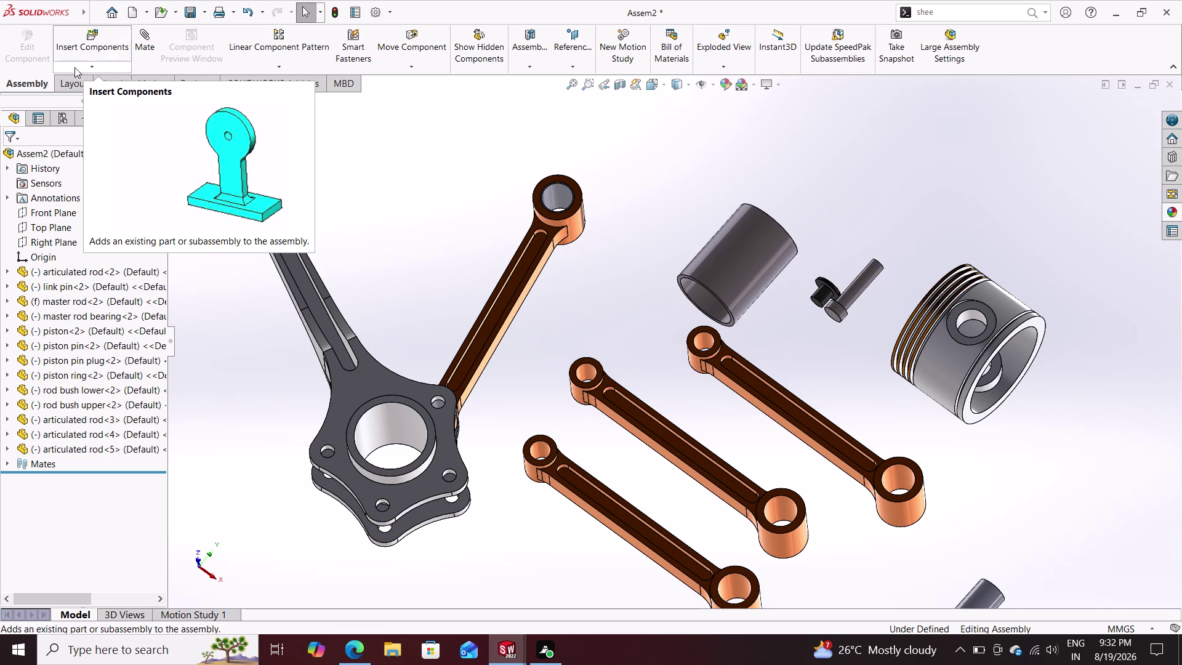
Insert the first extra 'rod bush lower' copy from Open documents into the assembly.
click(82, 48)
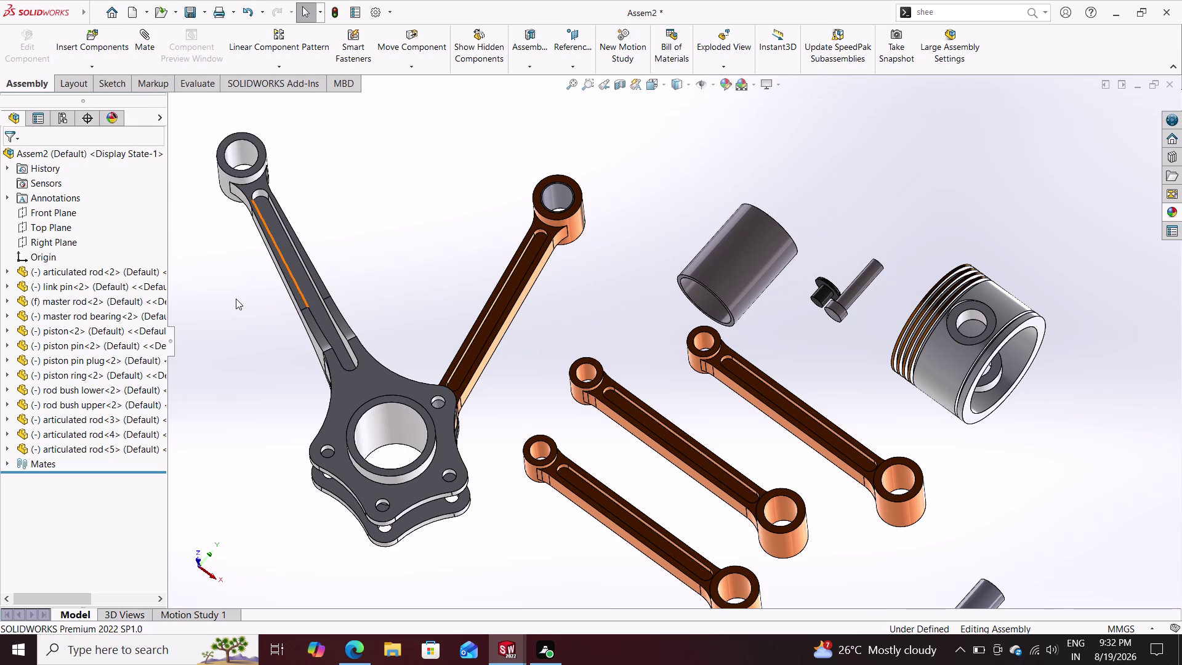
click(87, 53)
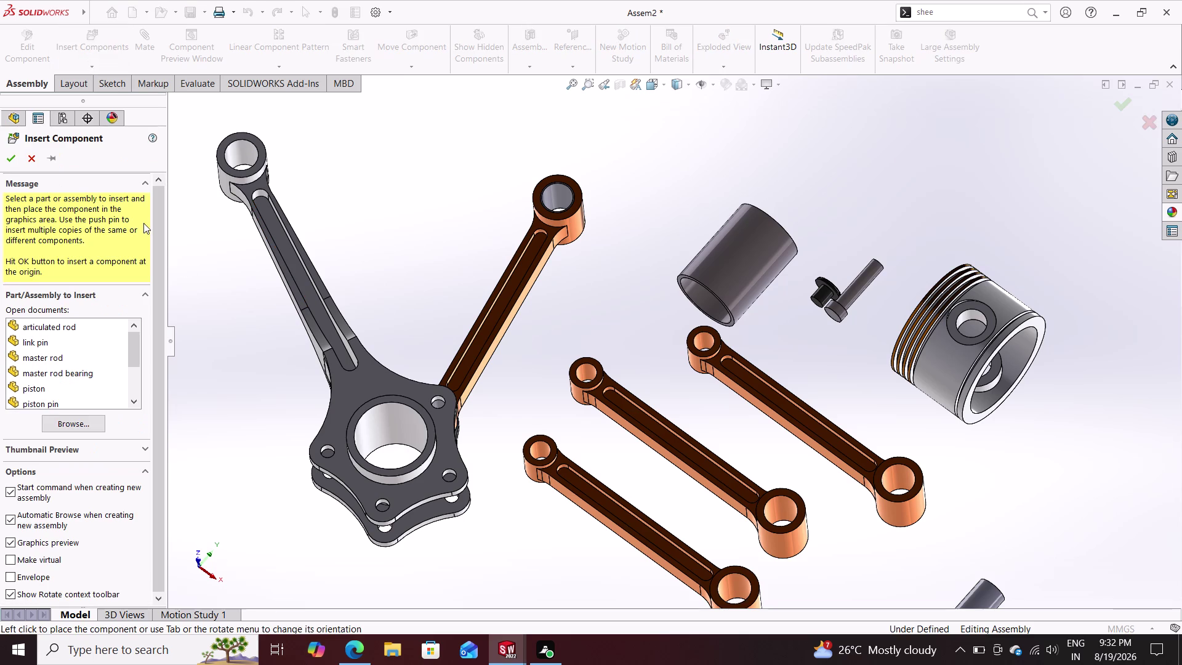
scroll(down, 3)
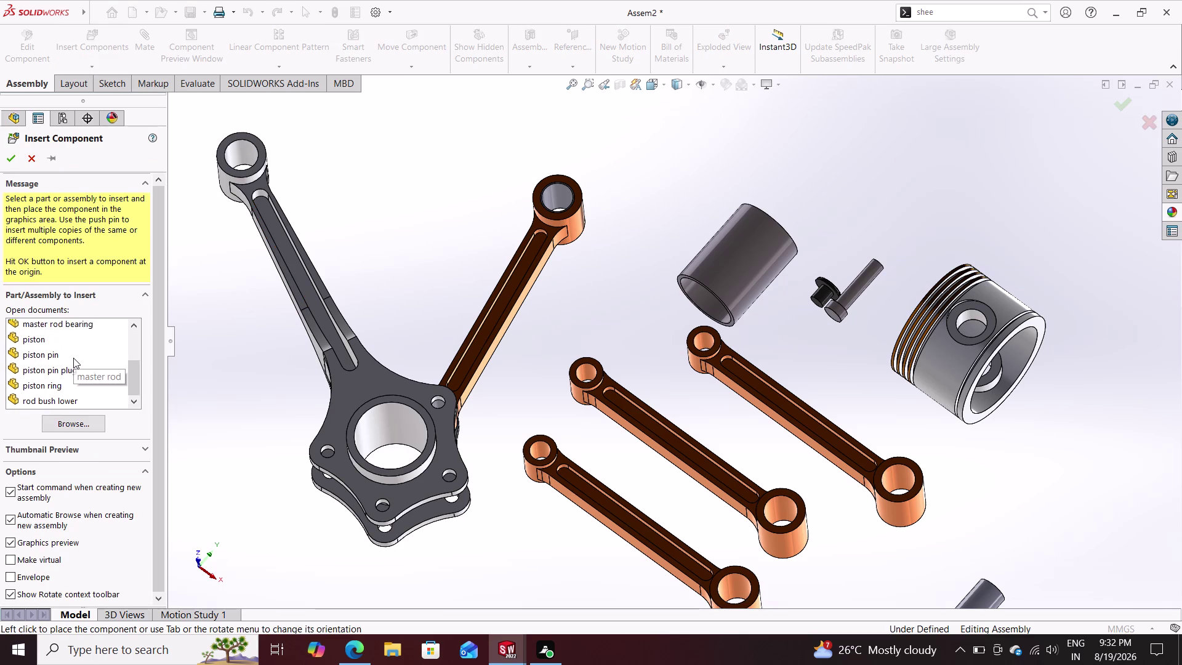
scroll(down, 3)
scroll(up, 3)
scroll(up, 3)
scroll(down, 3)
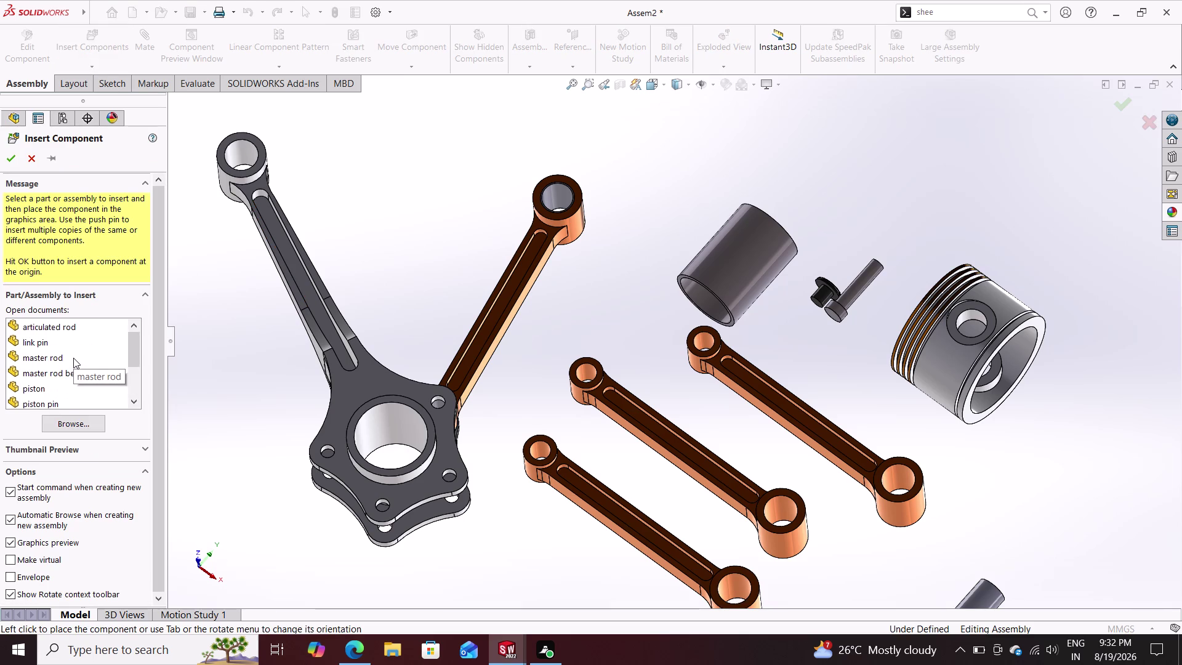
scroll(down, 3)
click(54, 391)
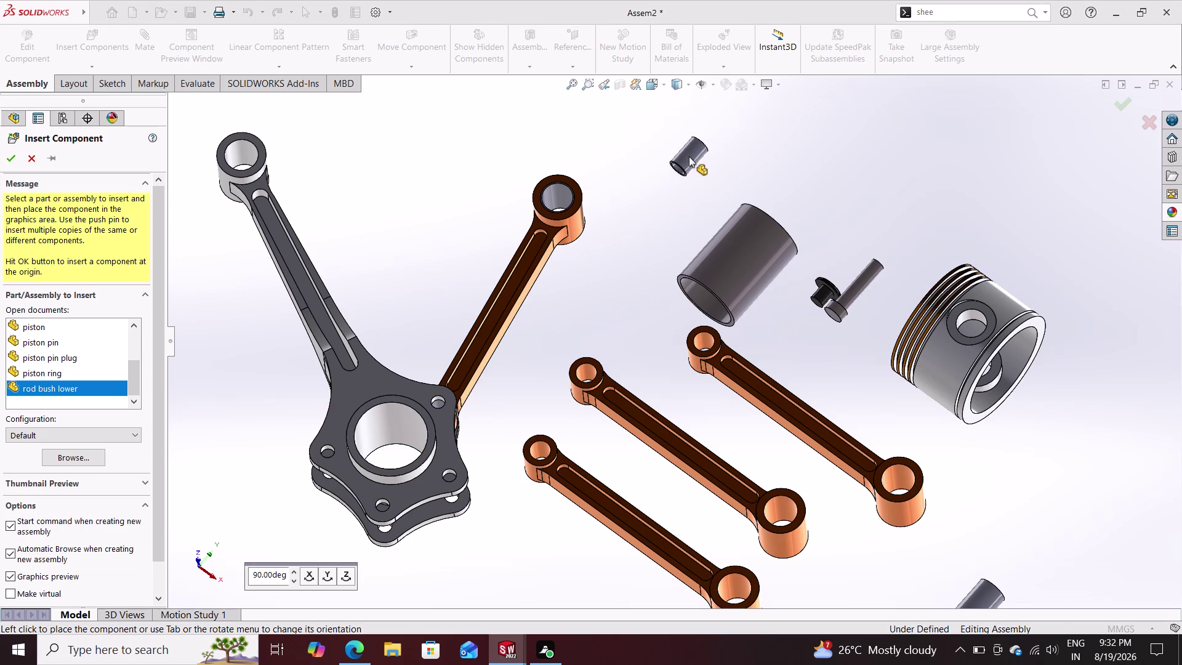
click(689, 155)
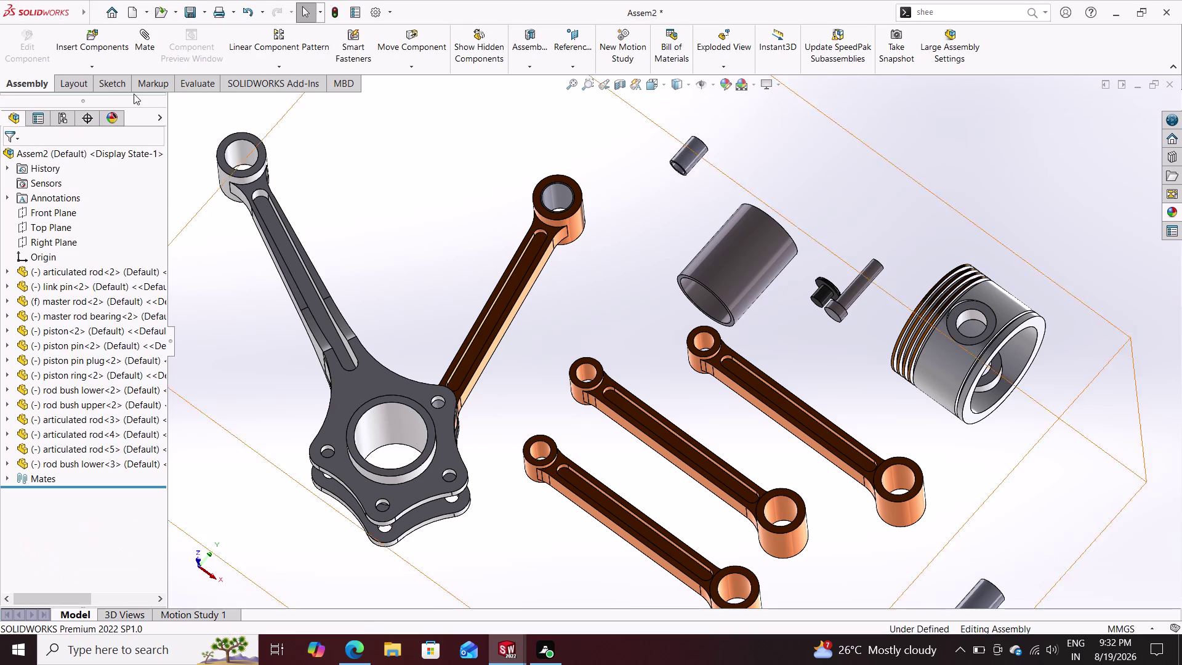
Place the second and third 'rod bush lower' copies near the top of the workspace.
click(84, 48)
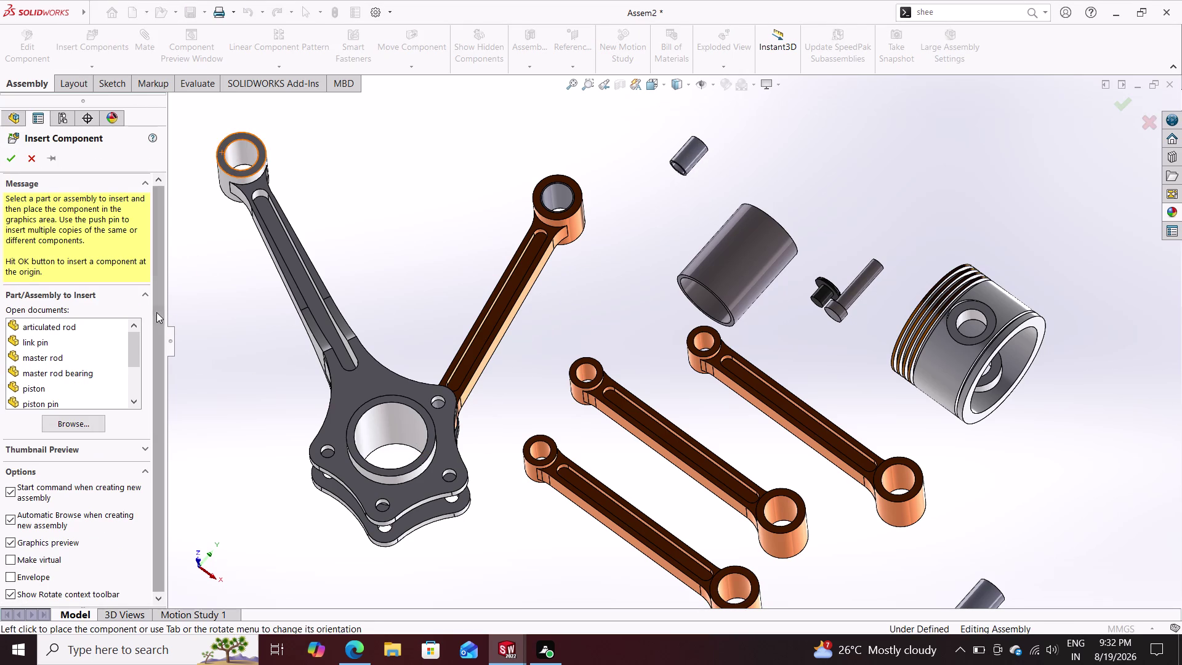
scroll(down, 3)
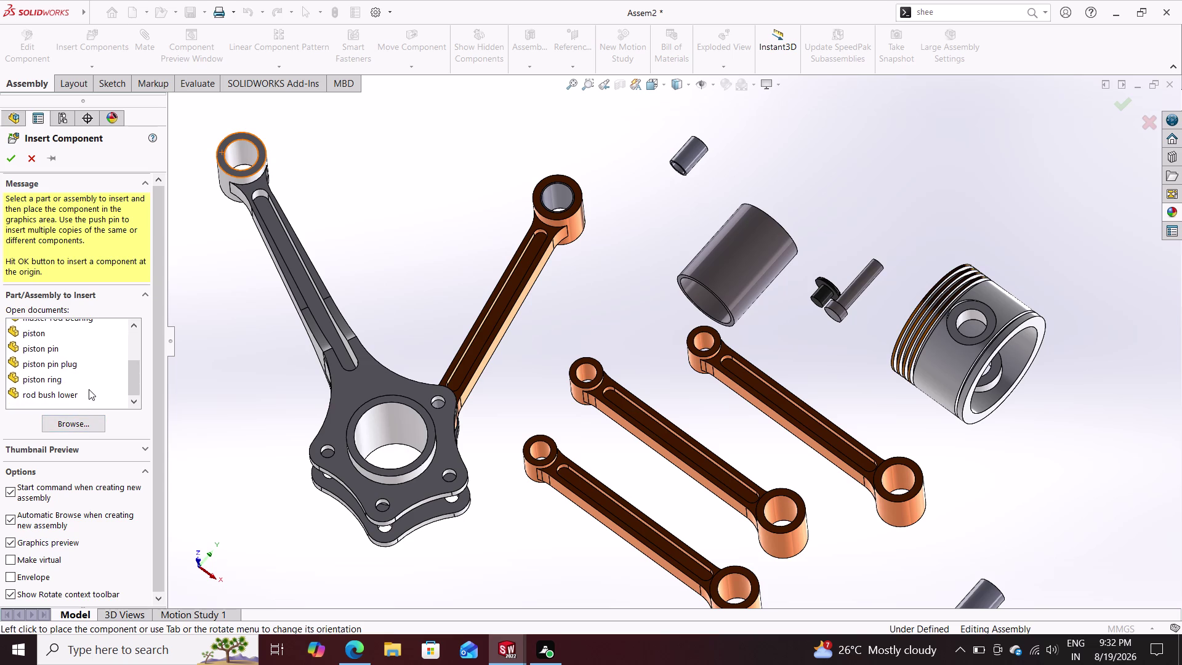
click(65, 392)
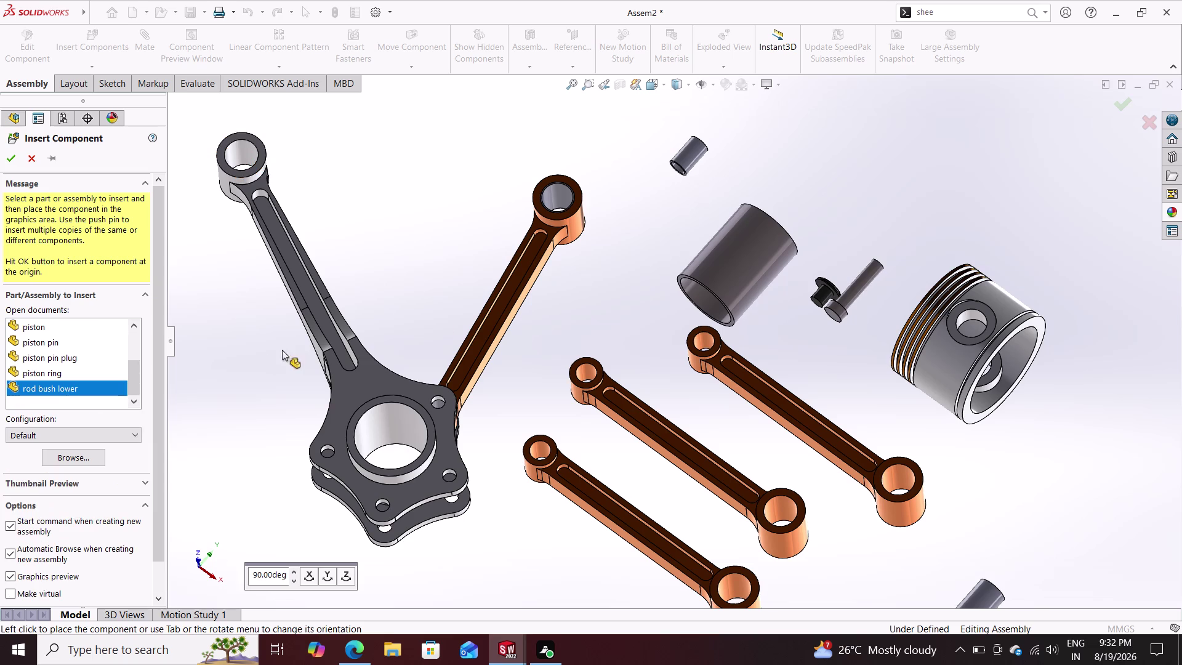
click(136, 433)
click(131, 433)
click(761, 132)
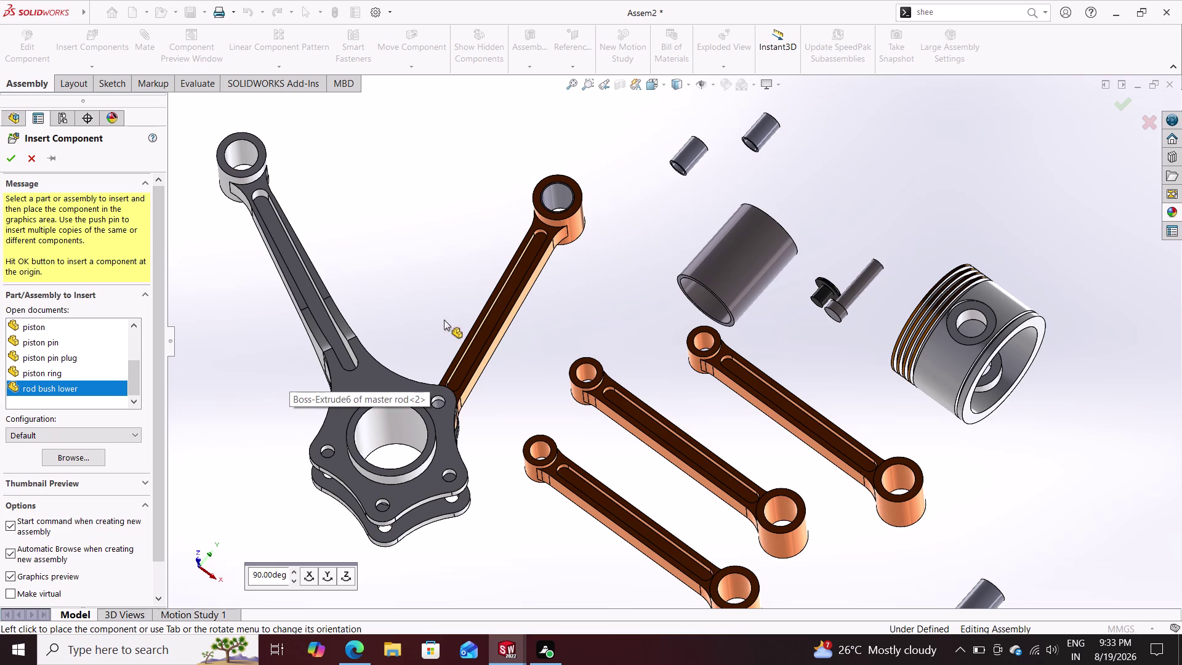
click(86, 34)
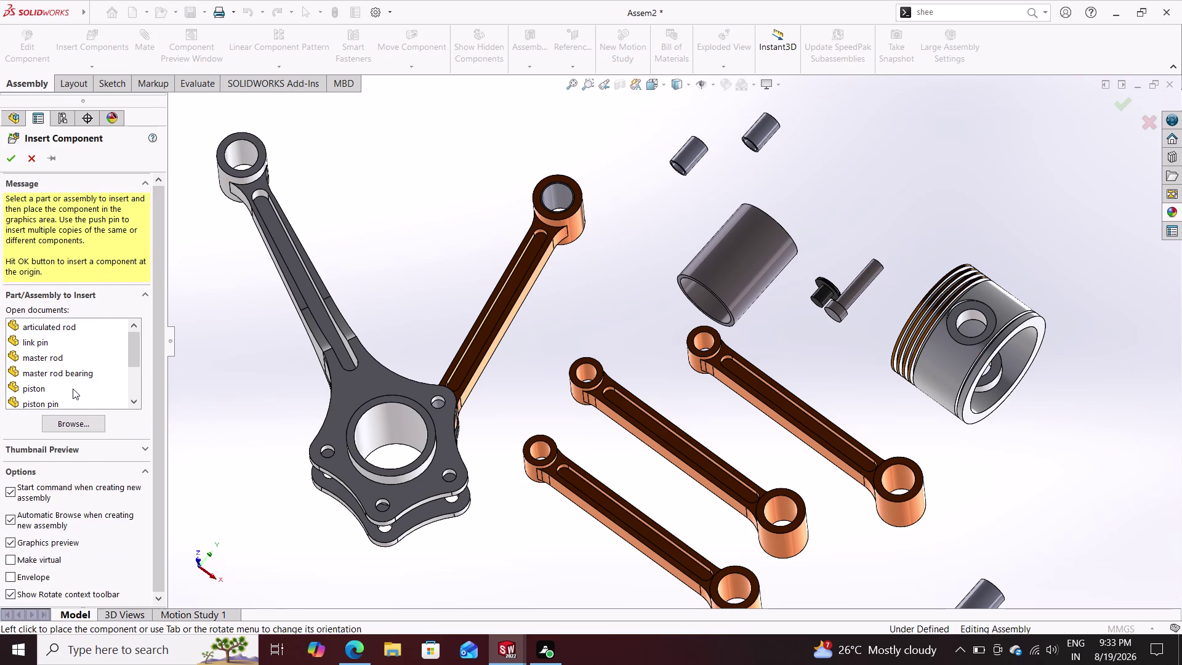
scroll(down, 3)
click(73, 388)
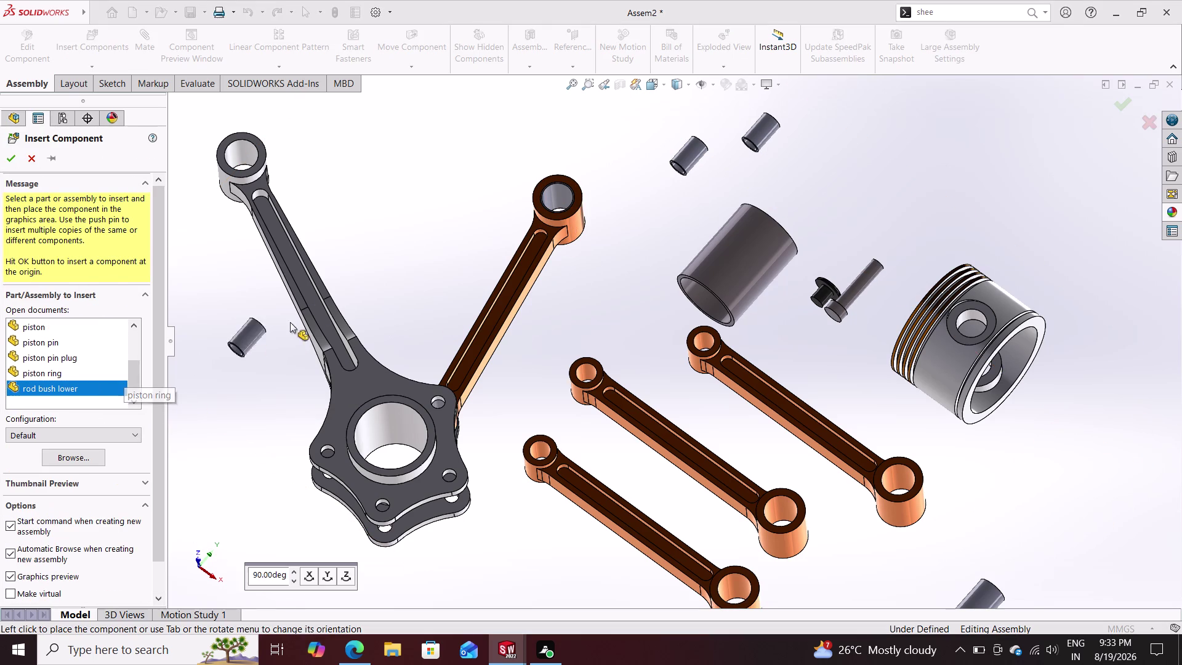
click(803, 159)
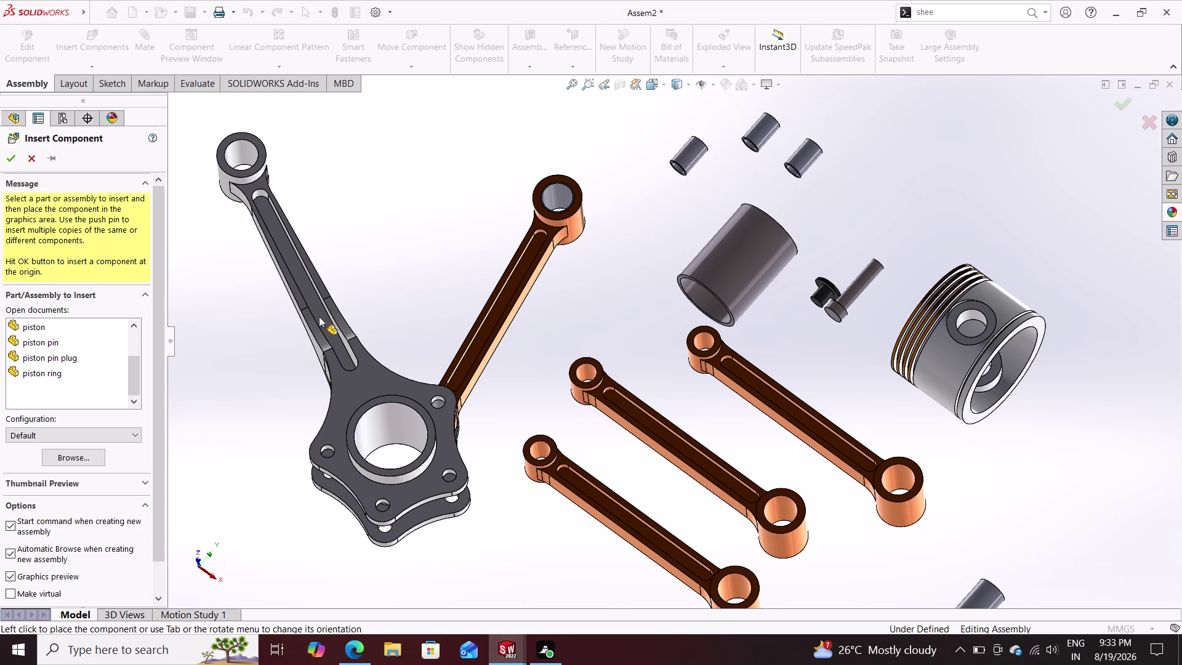
Reopen Insert Components and scroll its part list for another part.
click(87, 34)
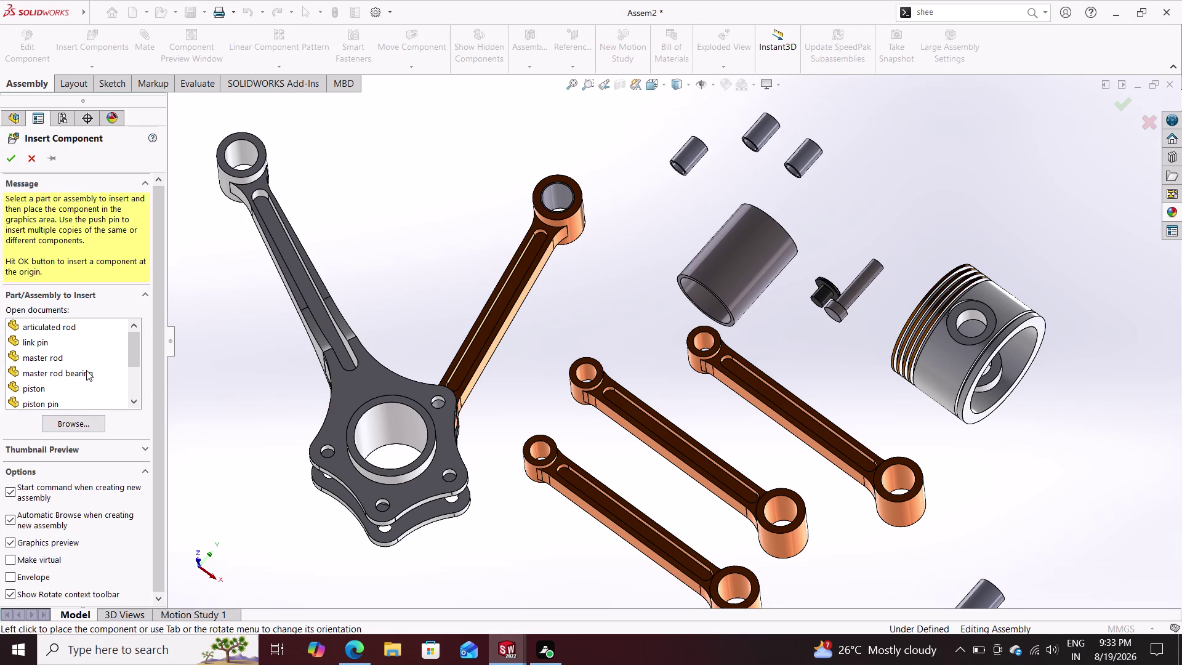
scroll(down, 3)
scroll(up, 3)
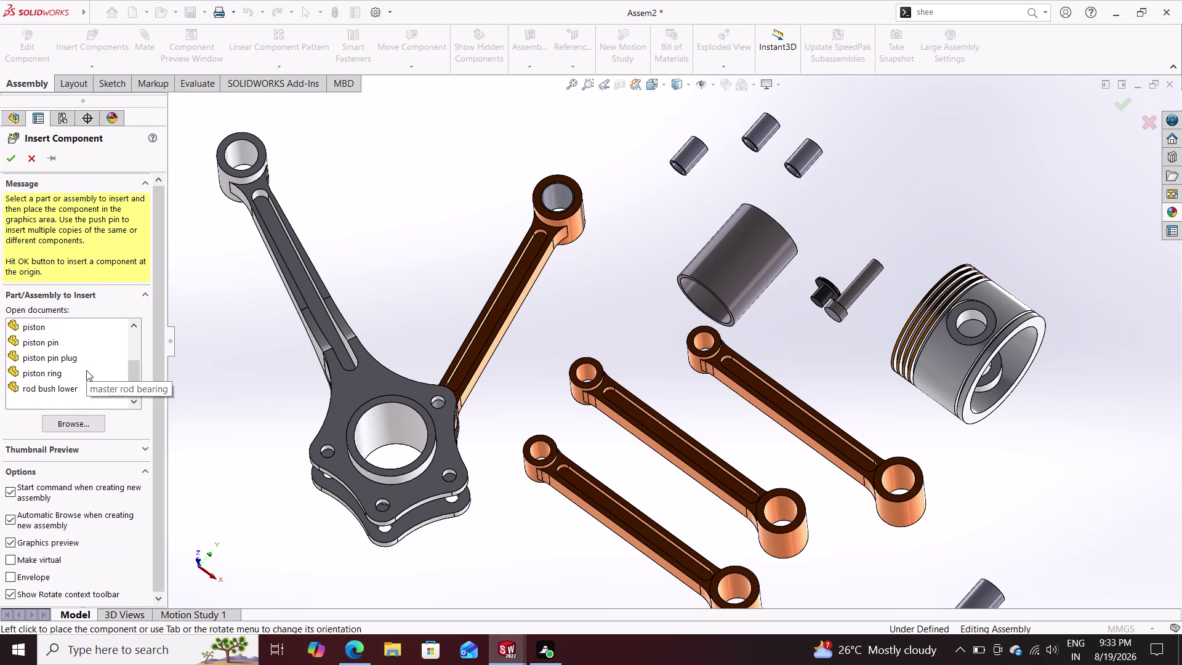
scroll(up, 3)
scroll(up, 3)
scroll(up, 3)
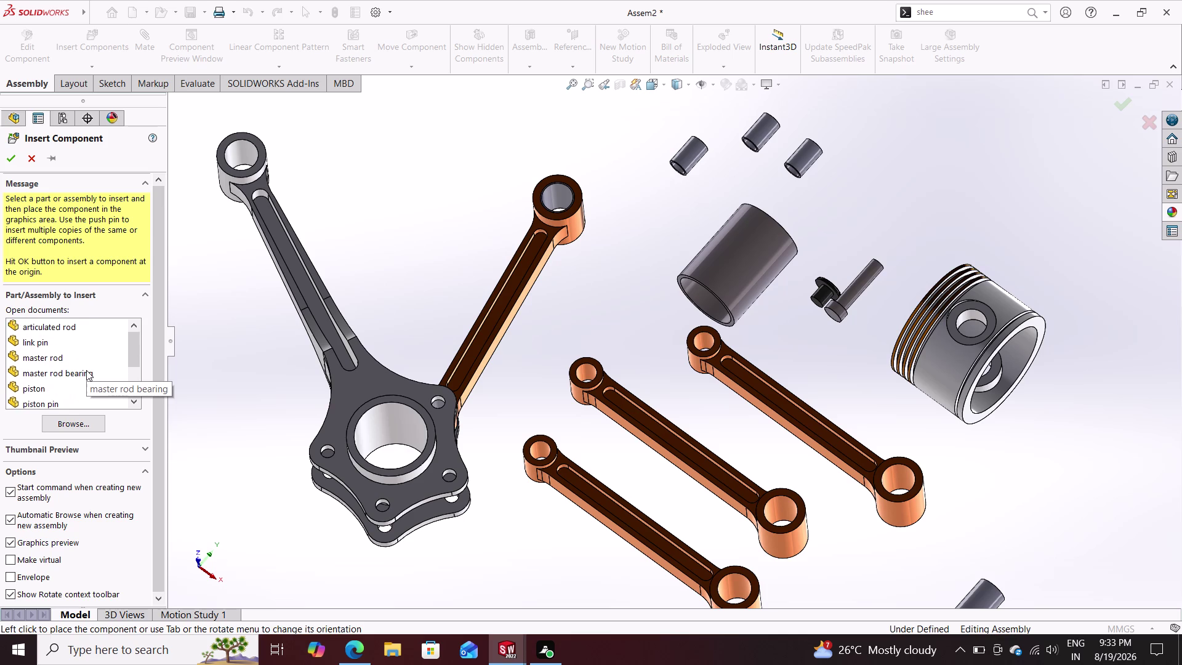
scroll(up, 3)
scroll(up, 3)
scroll(down, 3)
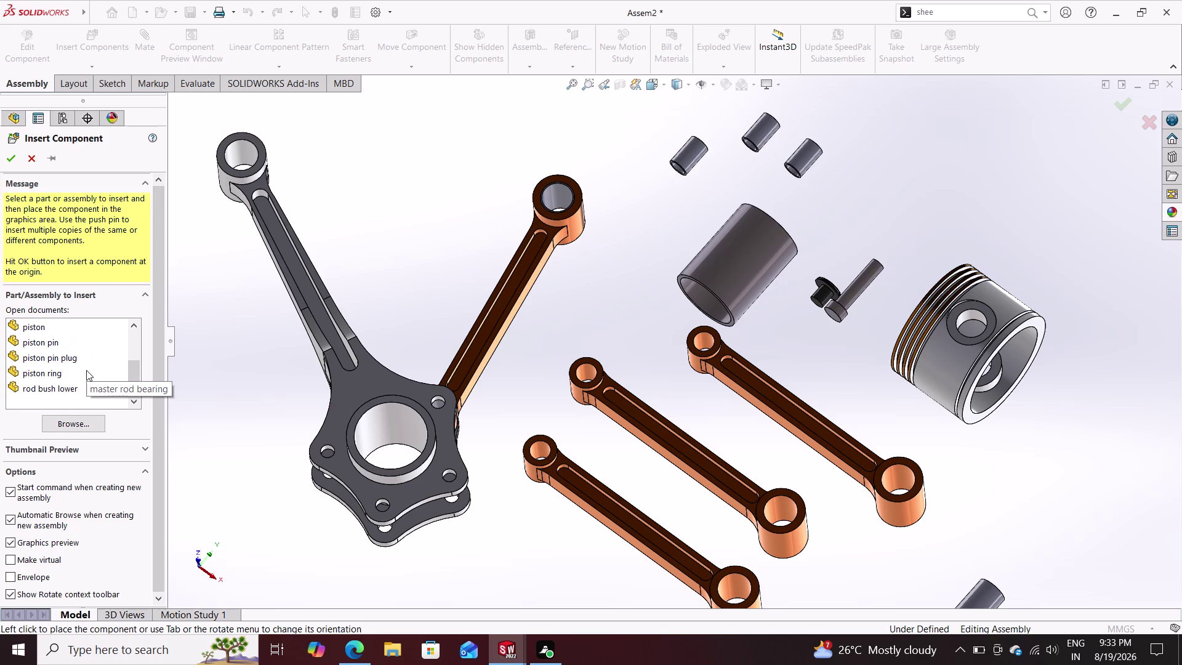
scroll(up, 3)
scroll(up, 3)
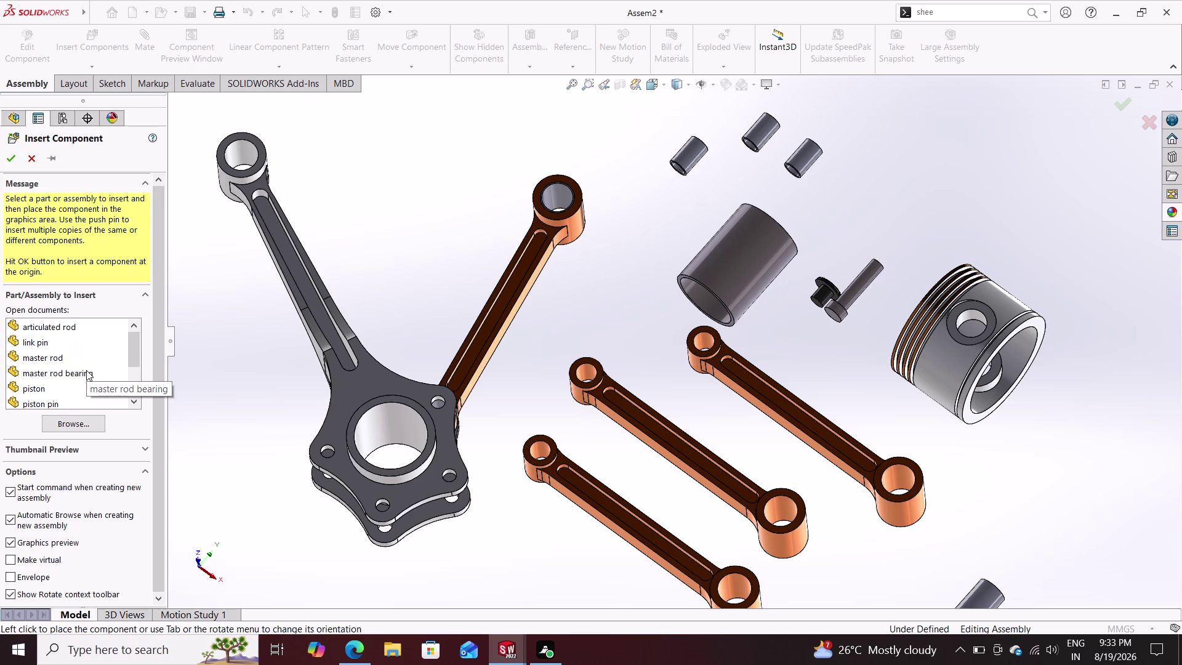
drag(134, 343, 133, 359)
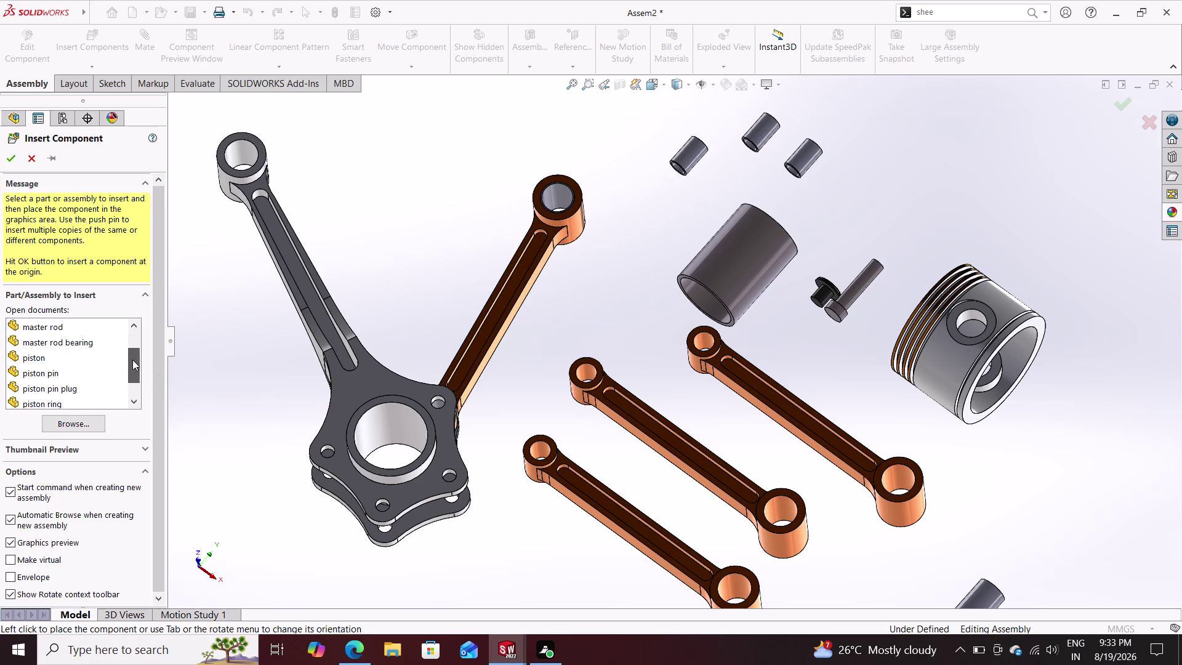
drag(132, 359, 129, 378)
Browse to 'rod bush upper', open it, and place the first copy.
click(59, 422)
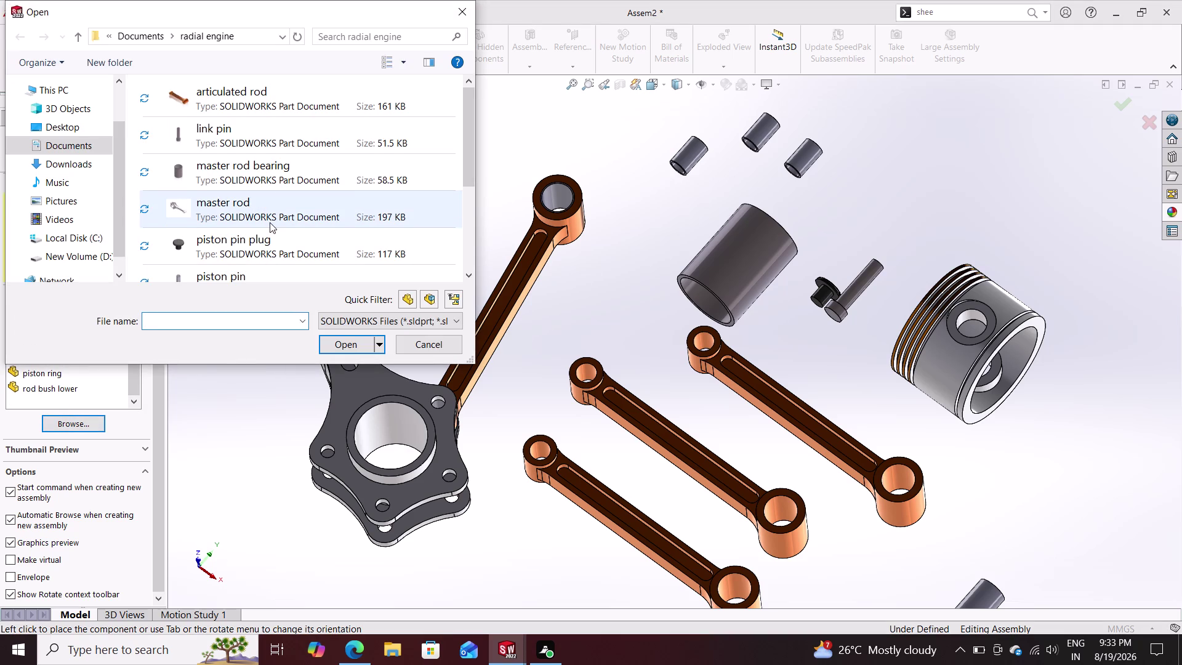
scroll(down, 3)
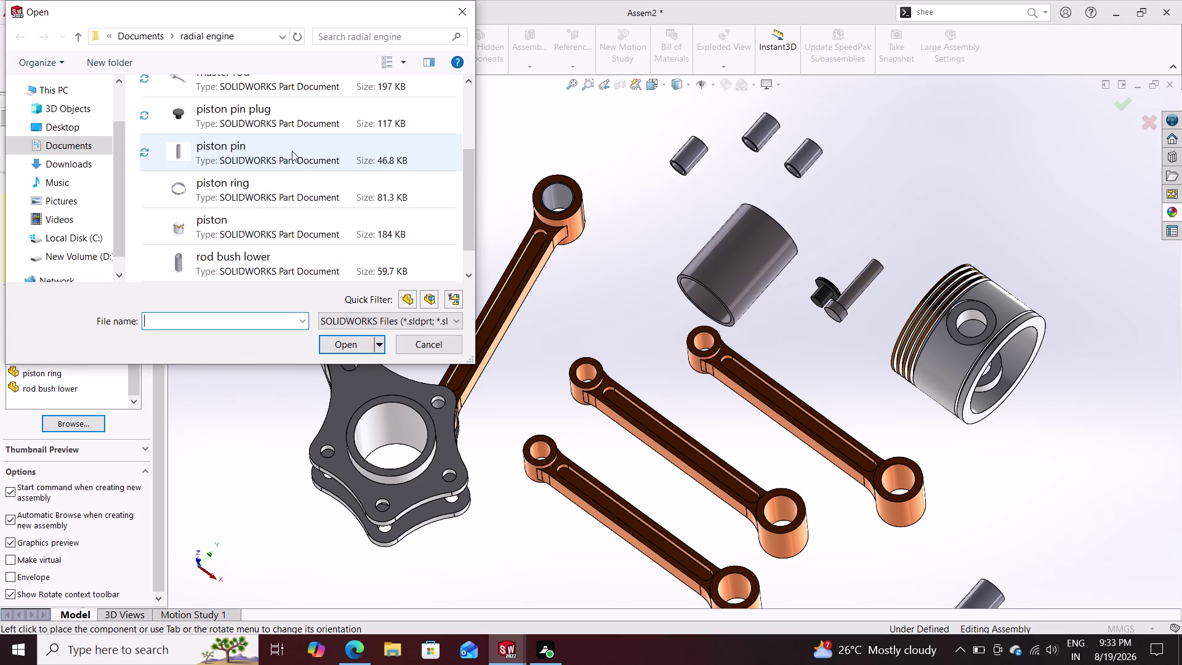
scroll(down, 3)
scroll(up, 3)
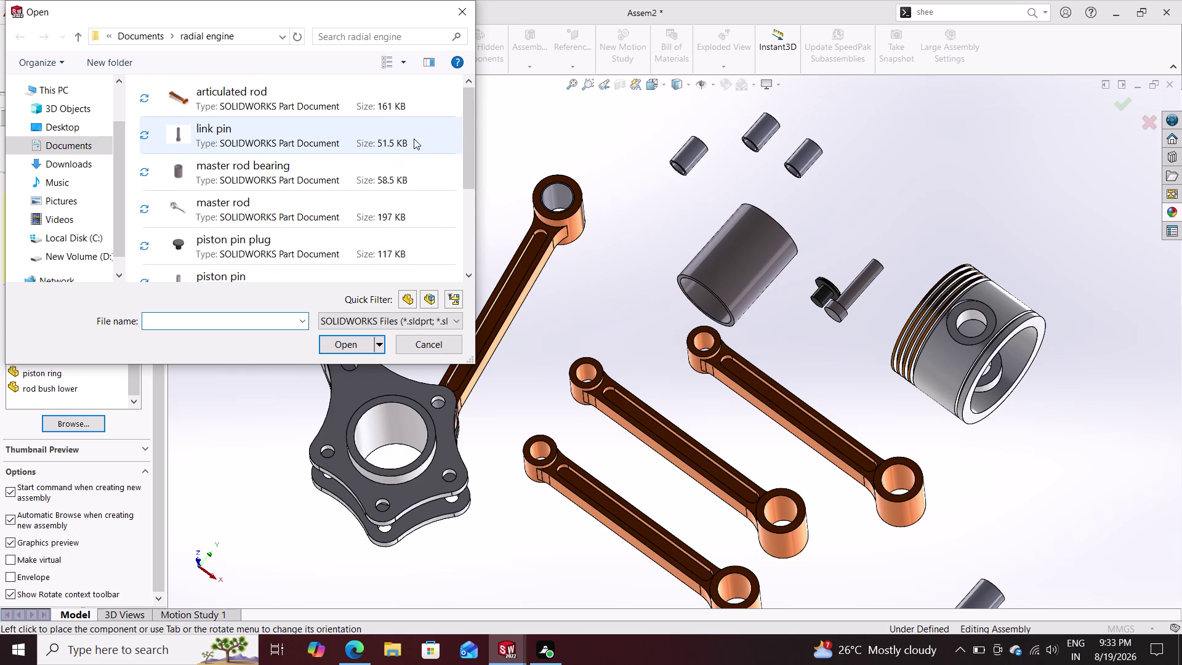
drag(465, 139, 457, 208)
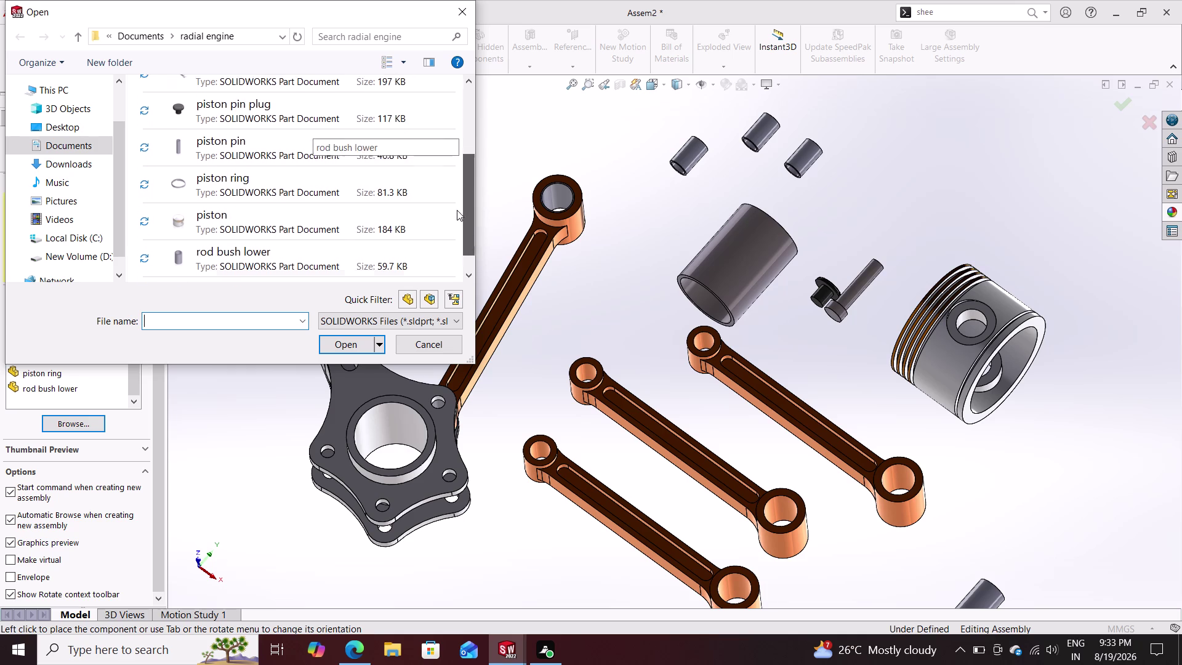
drag(457, 208, 413, 256)
click(293, 267)
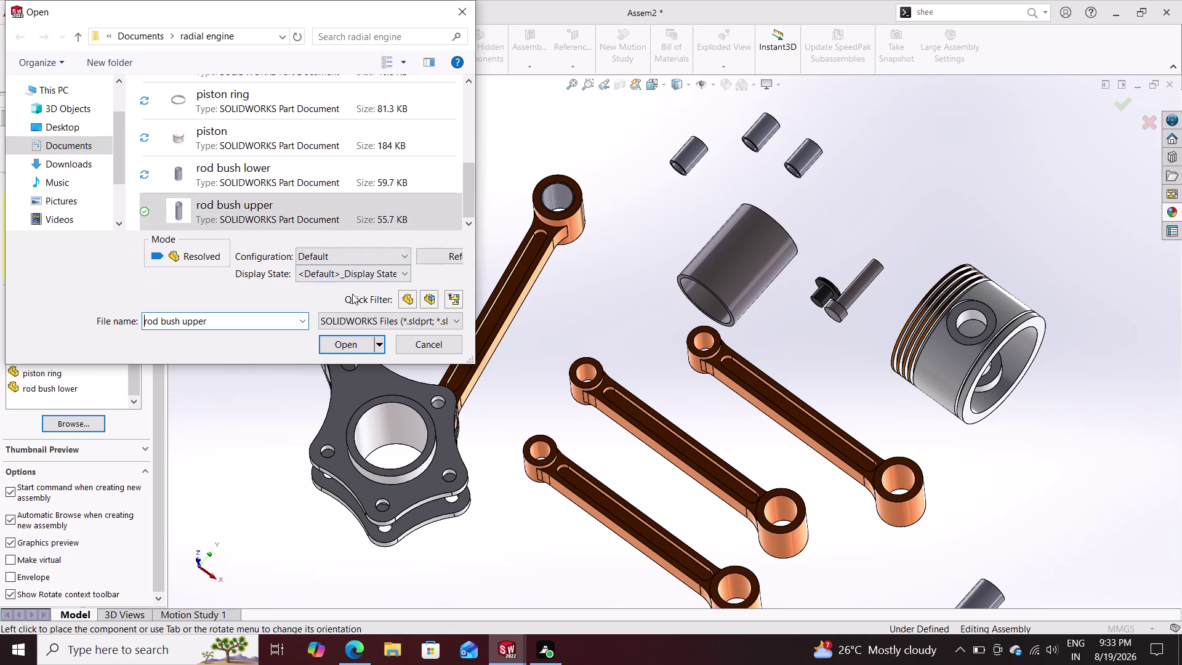
click(336, 357)
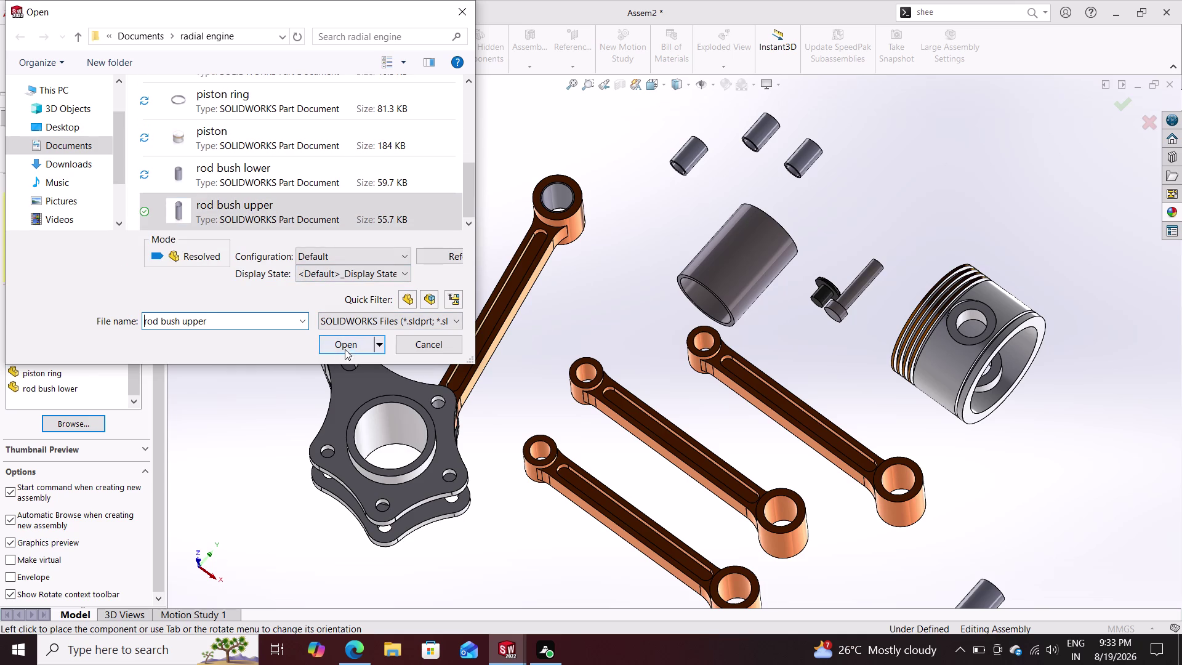
click(349, 346)
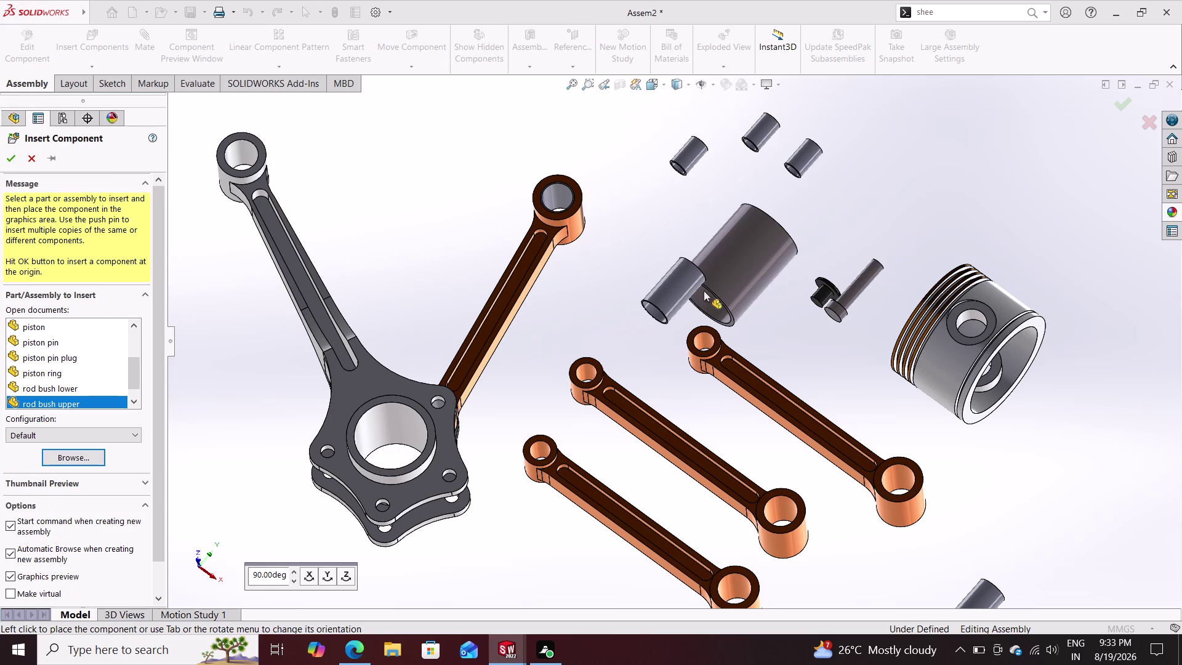
click(901, 194)
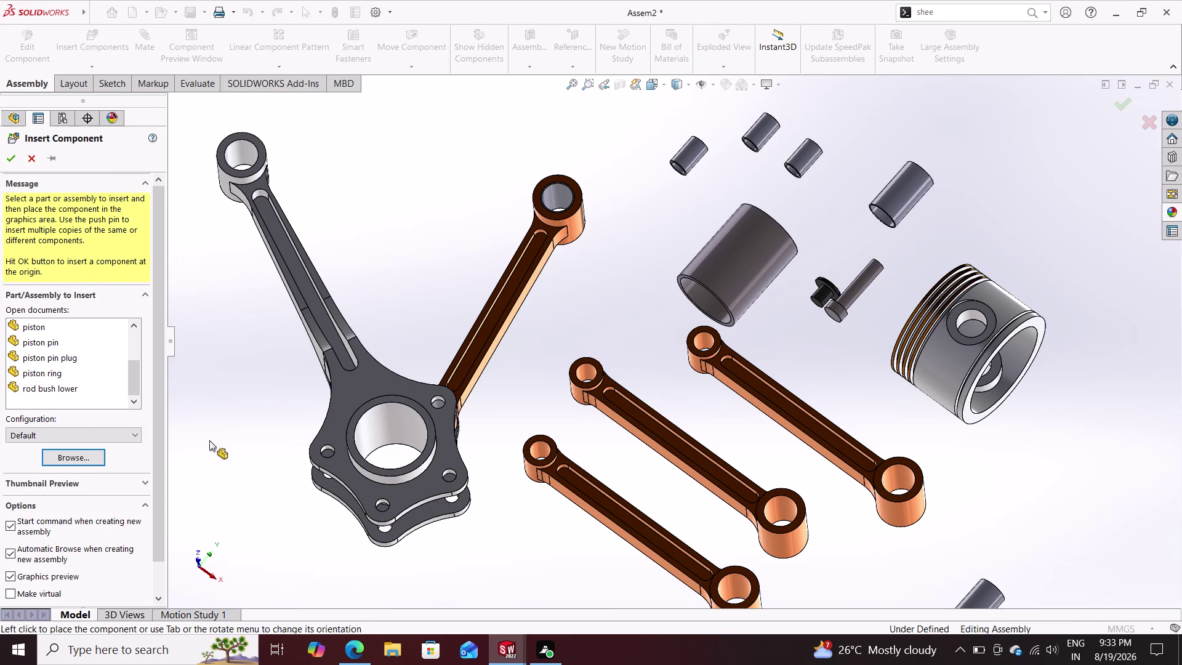
Insert a second 'rod bush upper' copy into the scene.
click(96, 35)
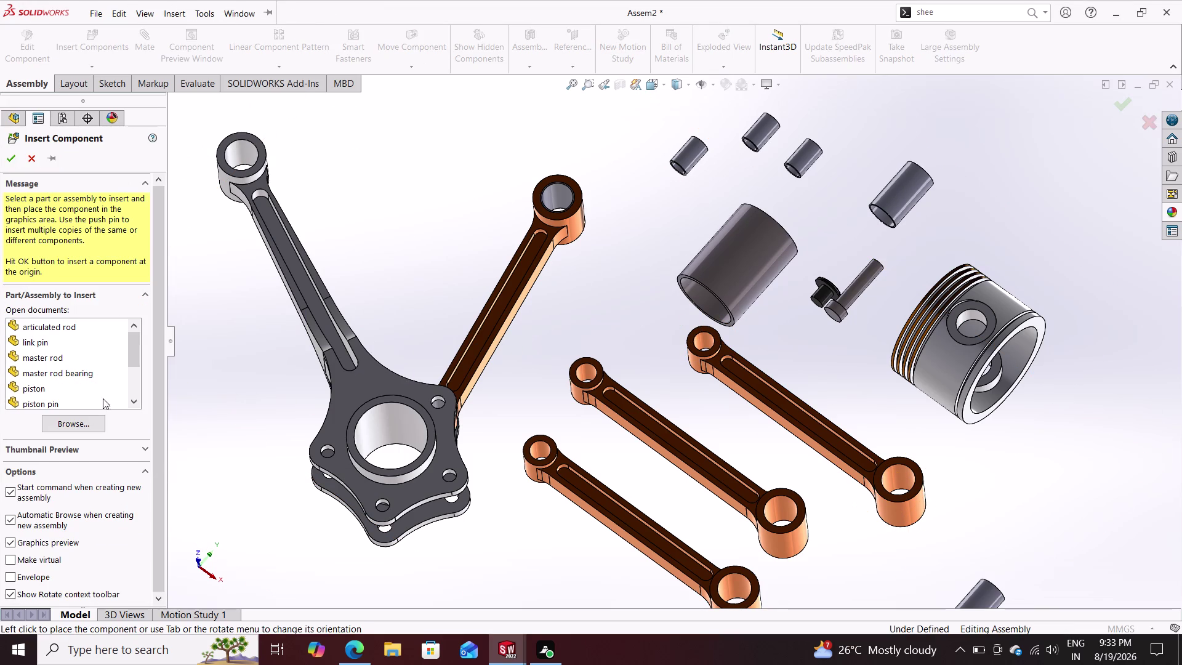
click(92, 418)
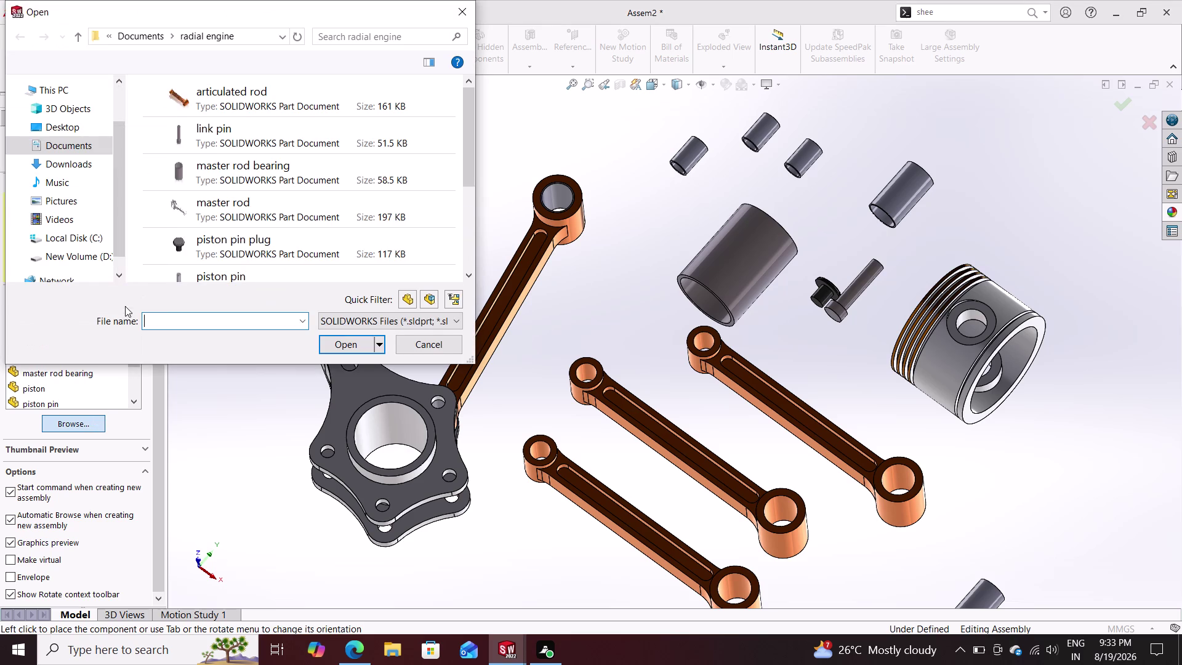
scroll(down, 3)
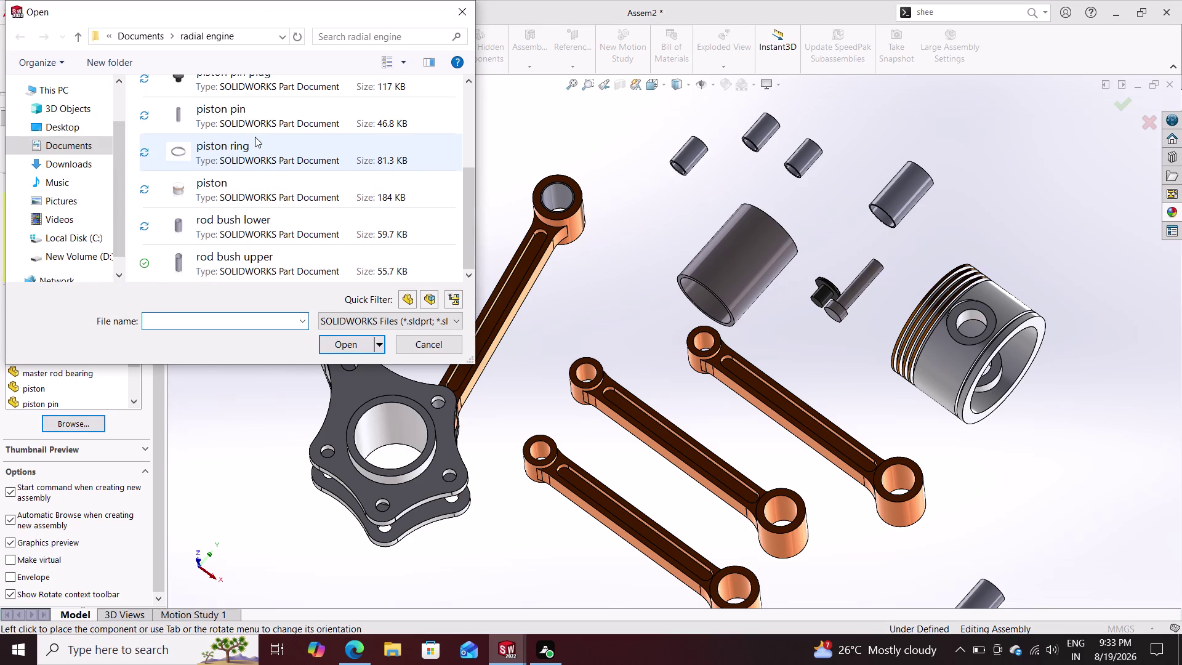
click(261, 276)
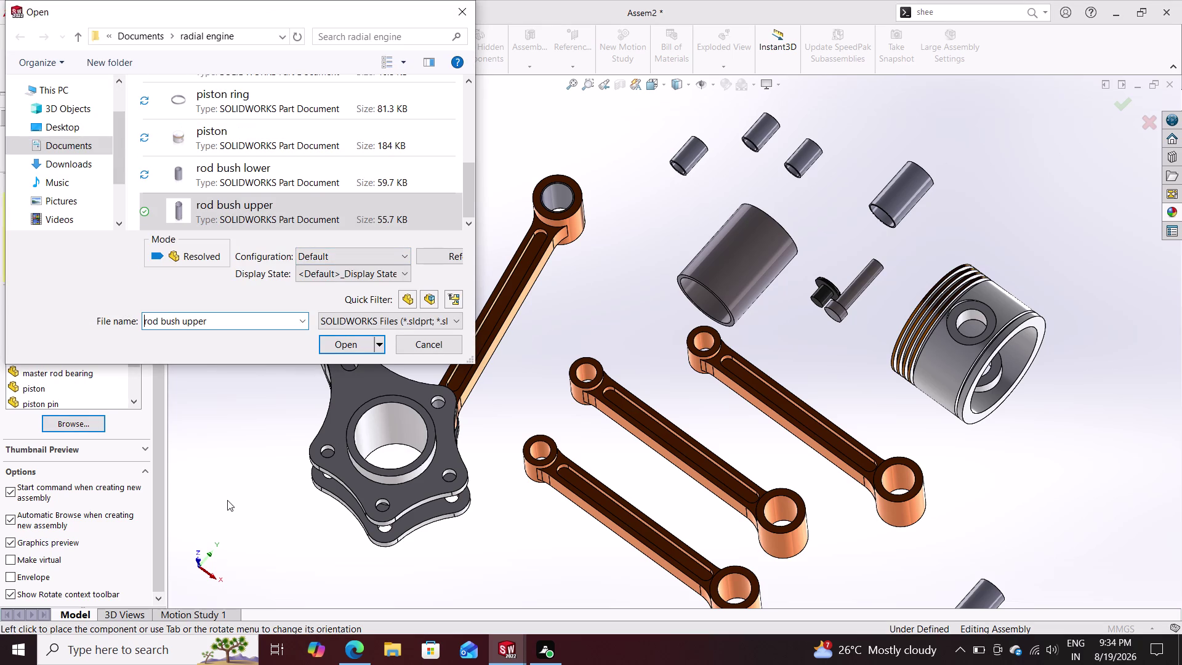
click(362, 346)
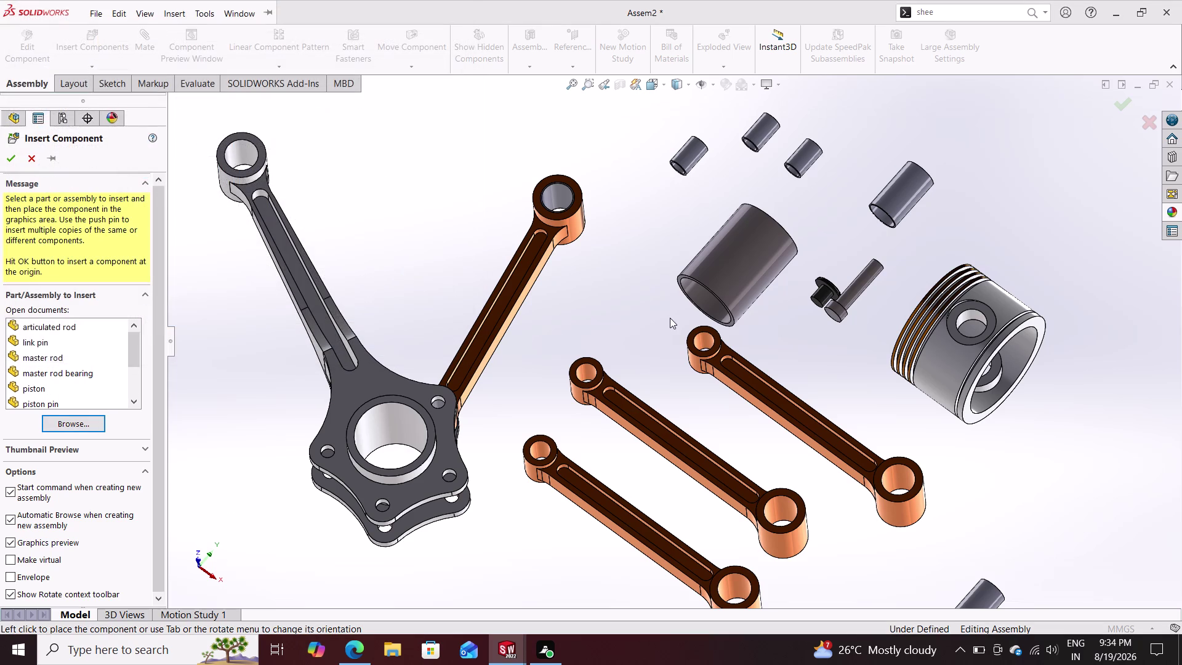
click(999, 182)
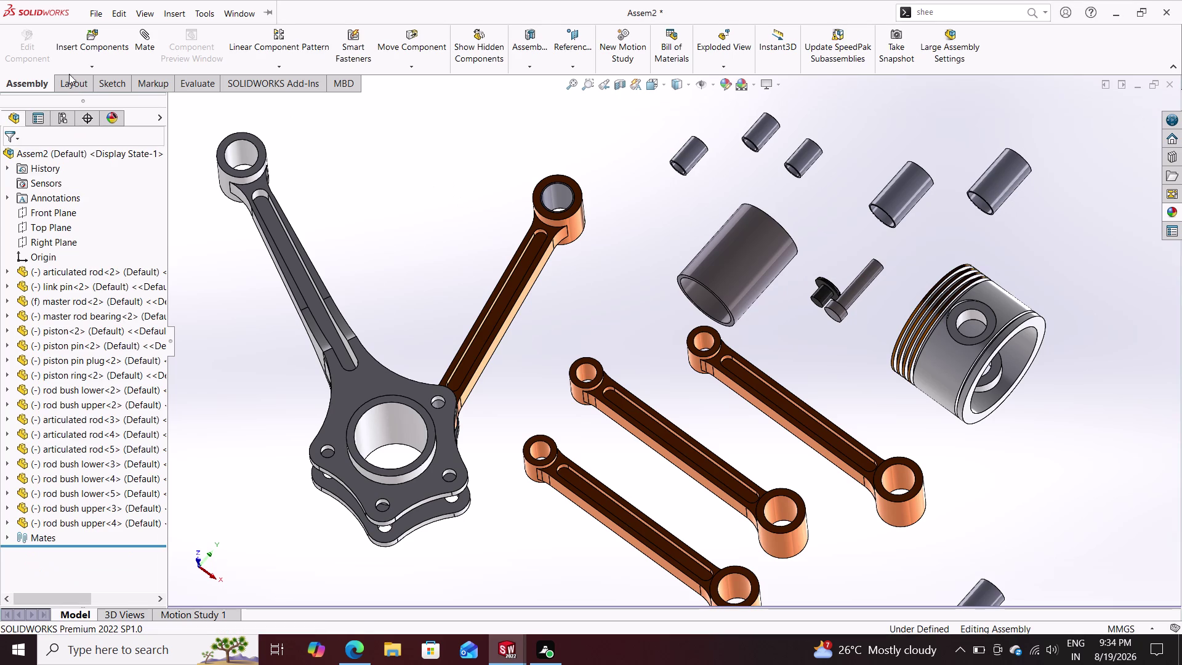
Insert a third 'rod bush upper' copy into the scene.
click(84, 39)
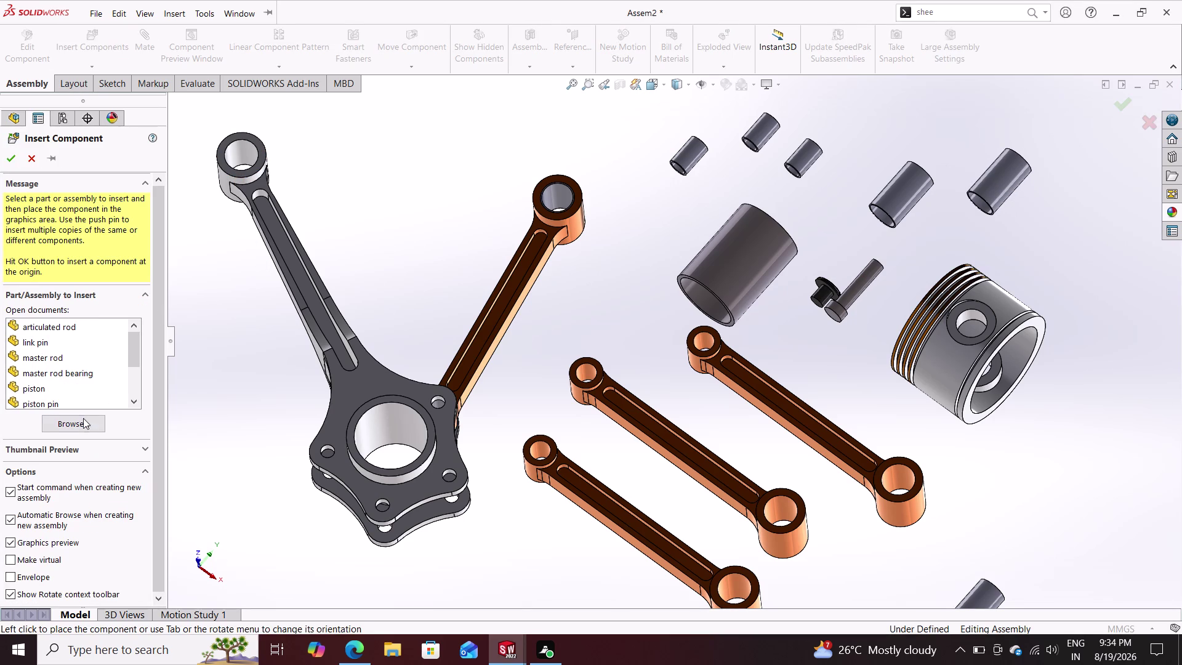
click(83, 420)
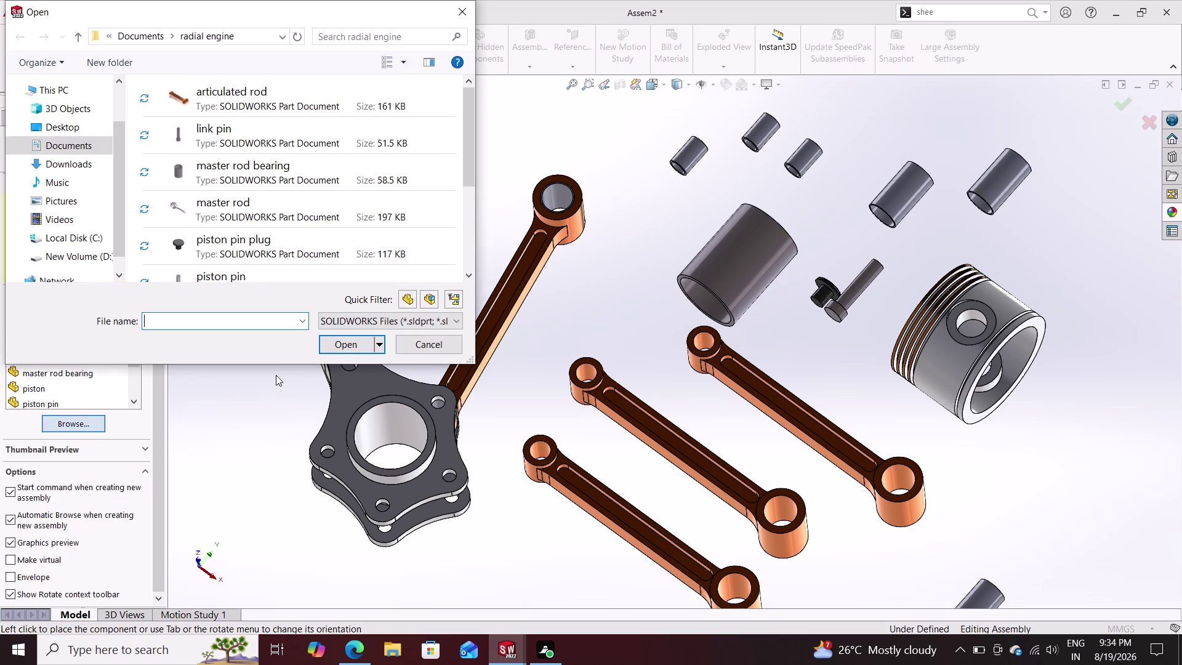
scroll(down, 3)
click(281, 269)
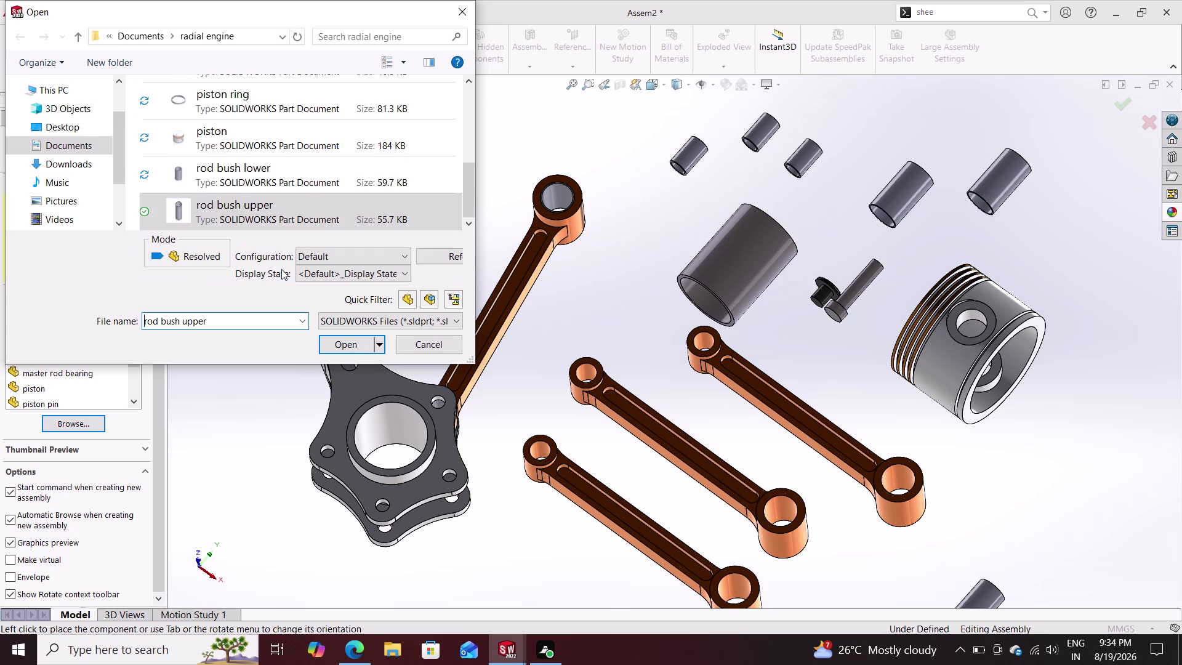
click(351, 338)
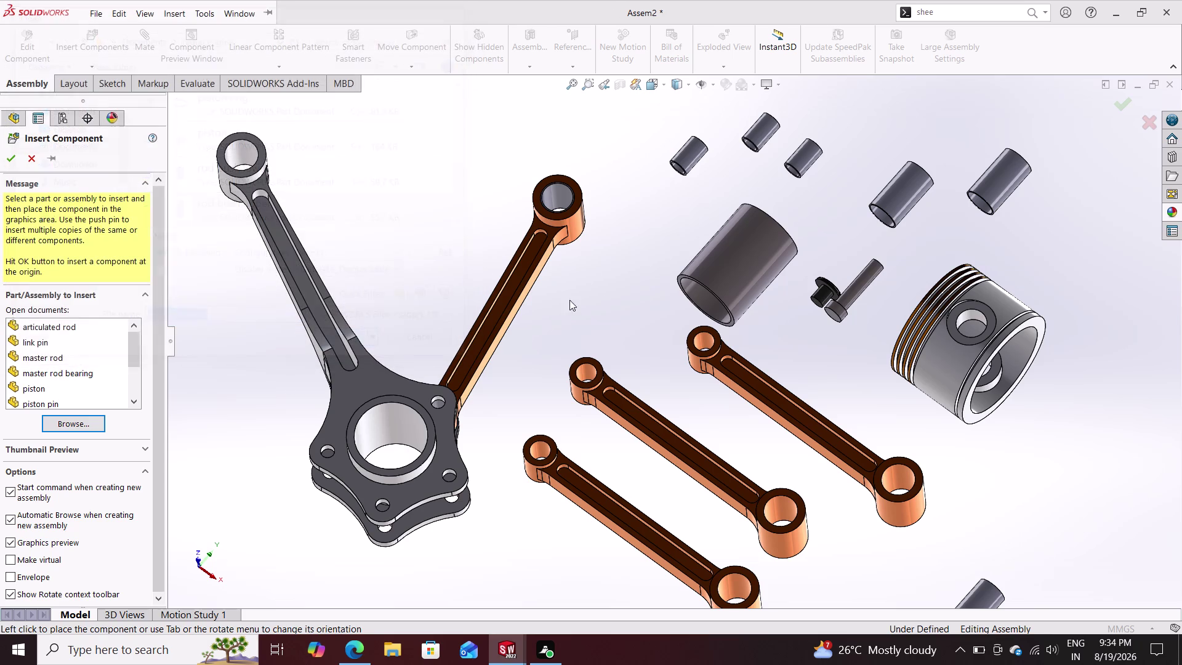
click(1047, 228)
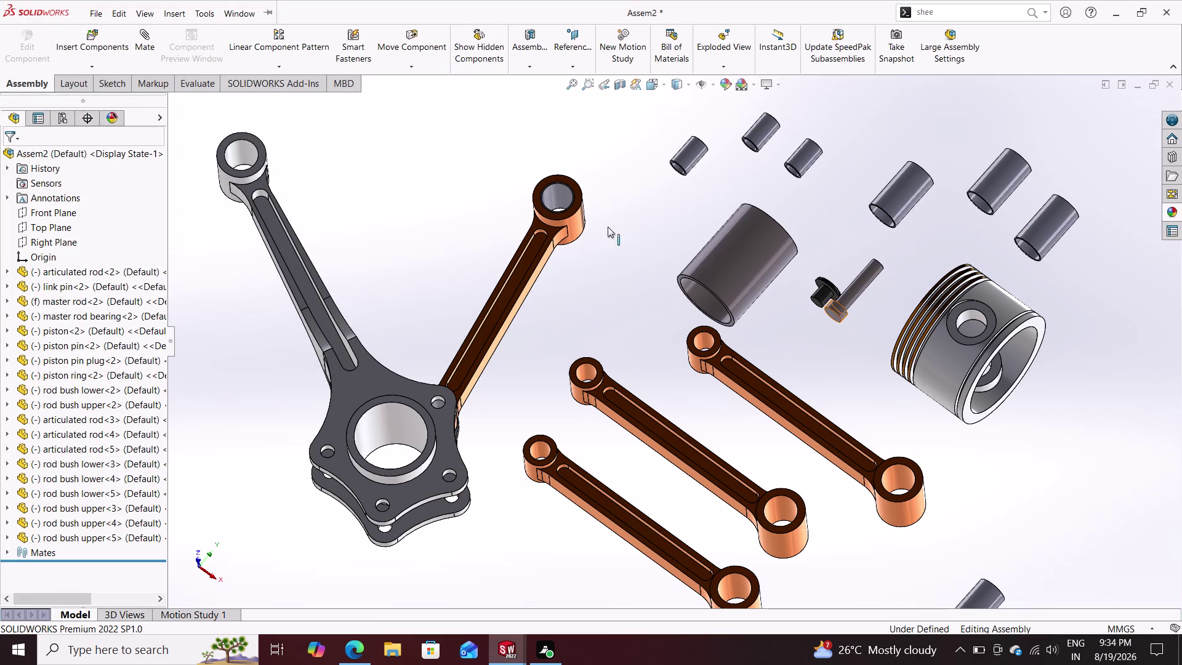
click(144, 47)
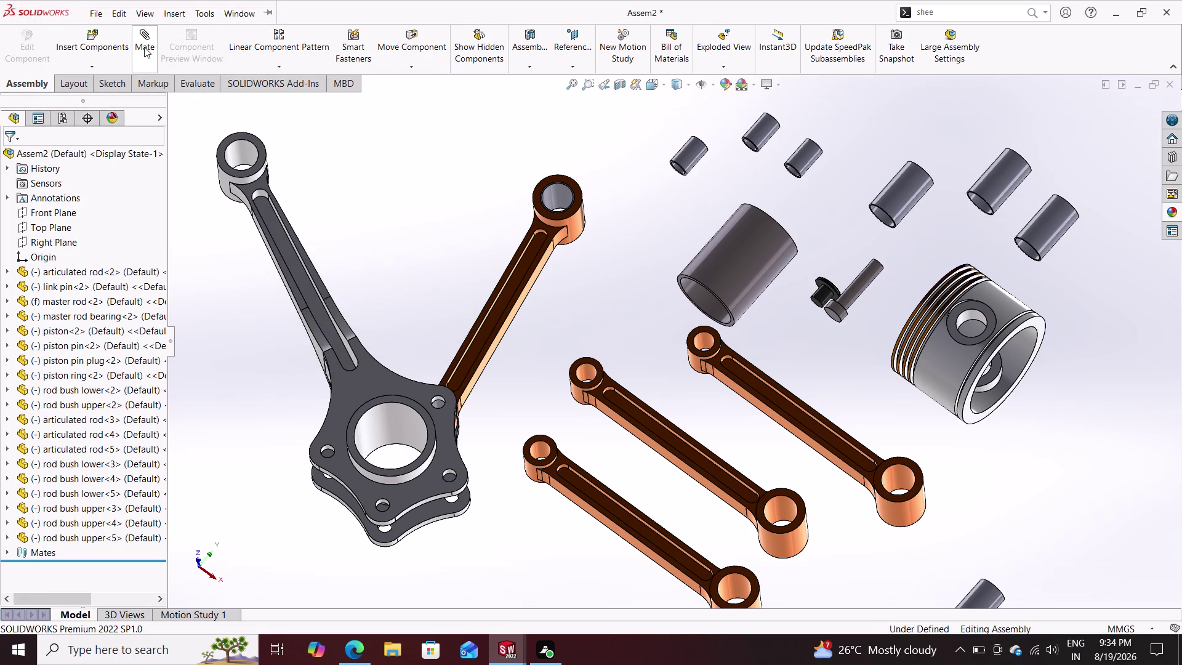
Mate the first upper rod bush concentric with an articulated rod's hole axis.
scroll(down, 3)
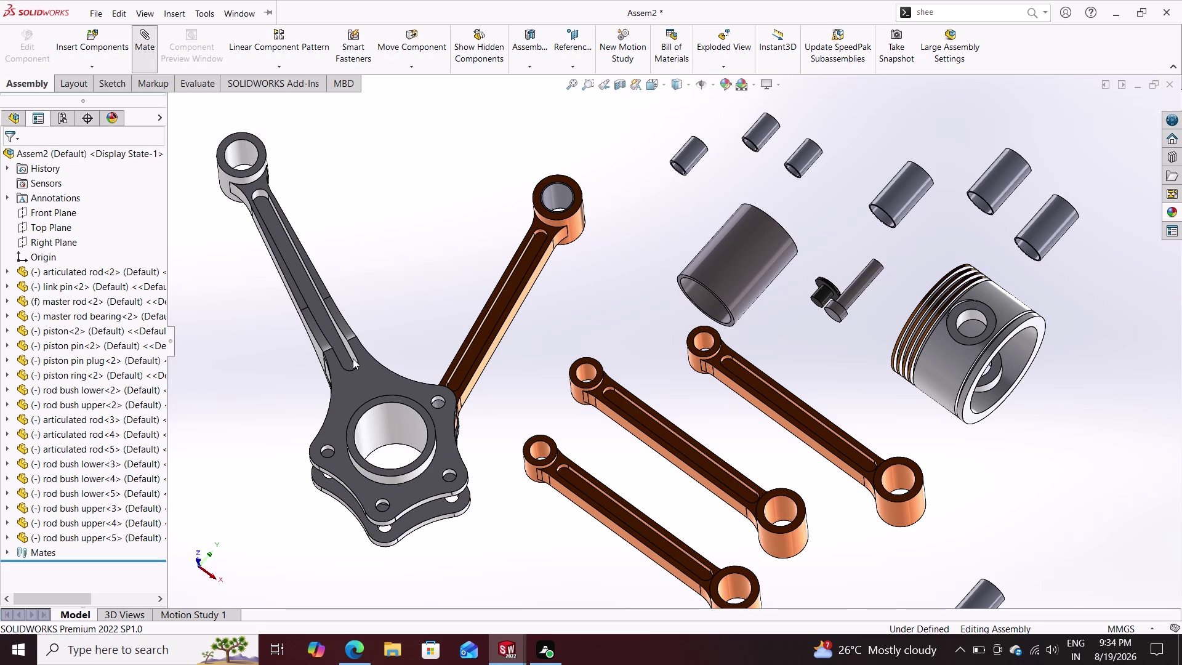
scroll(down, 3)
scroll(down, 3)
scroll(down, 3)
scroll(up, 3)
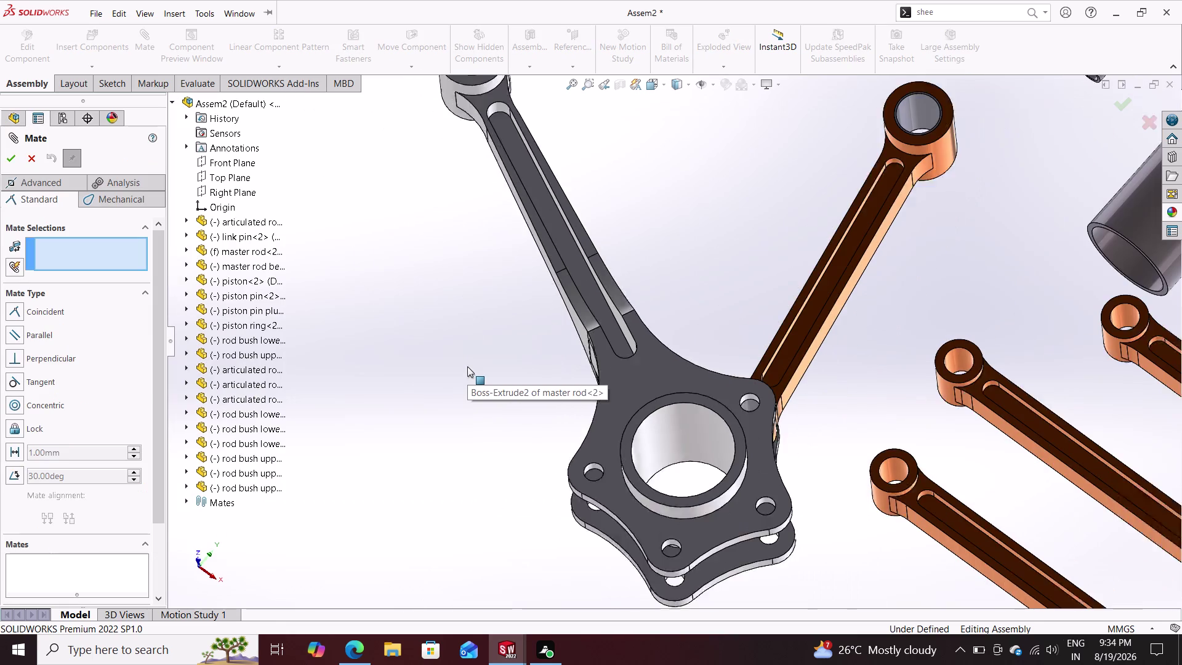
scroll(up, 3)
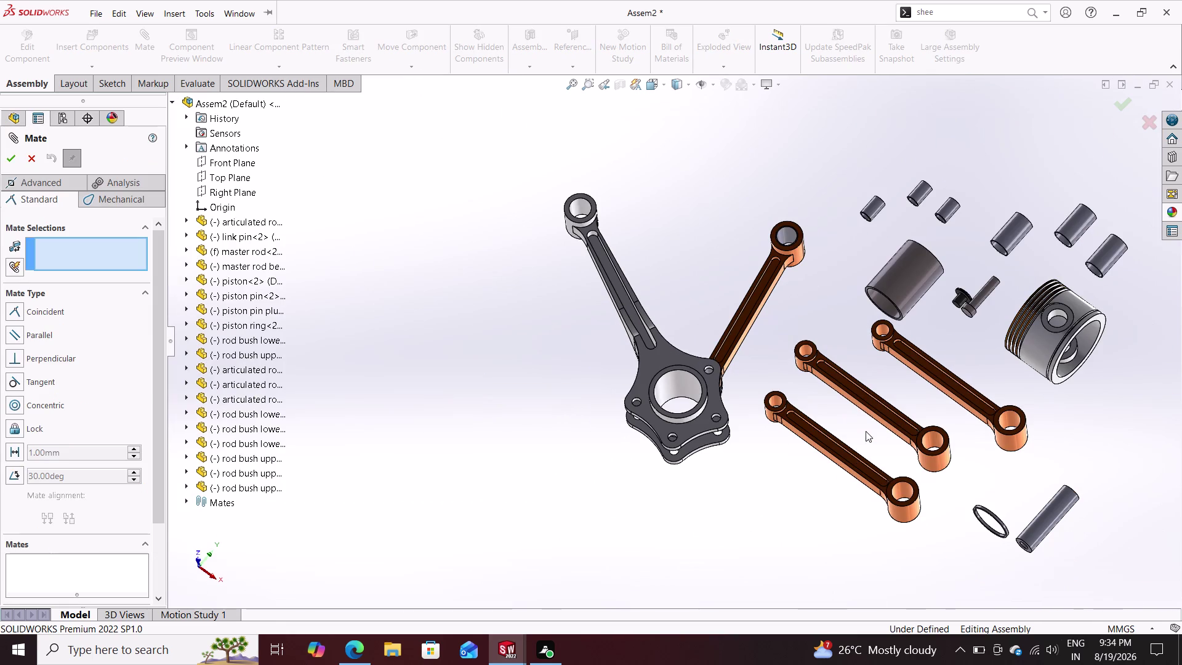
click(1011, 417)
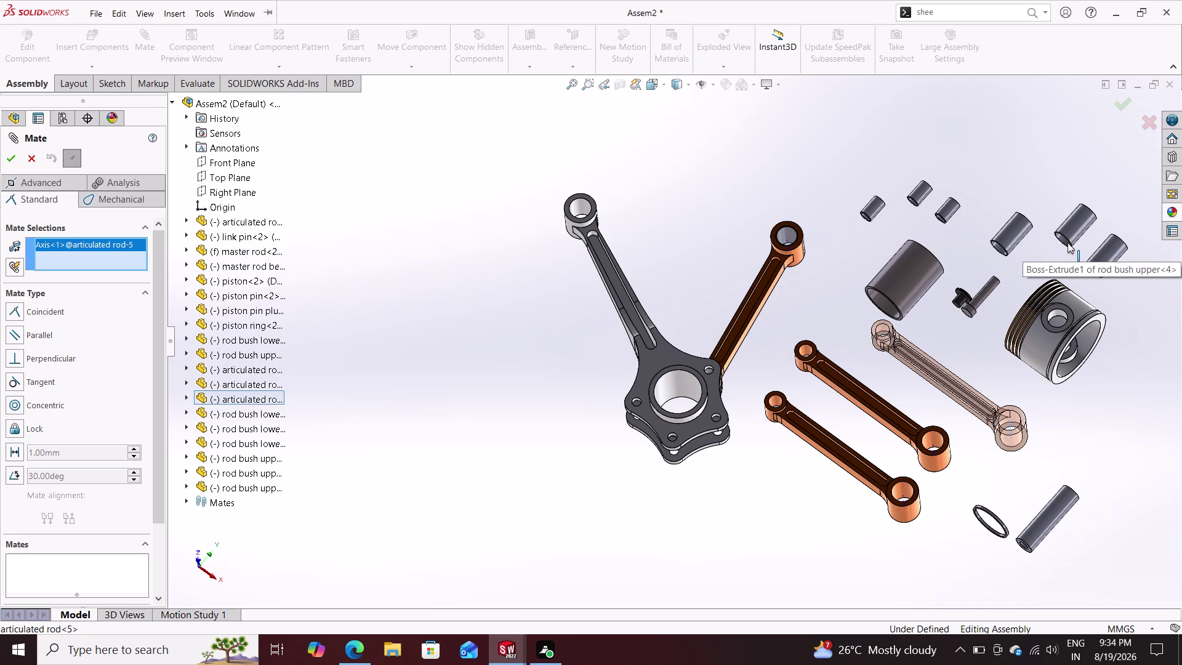
scroll(down, 3)
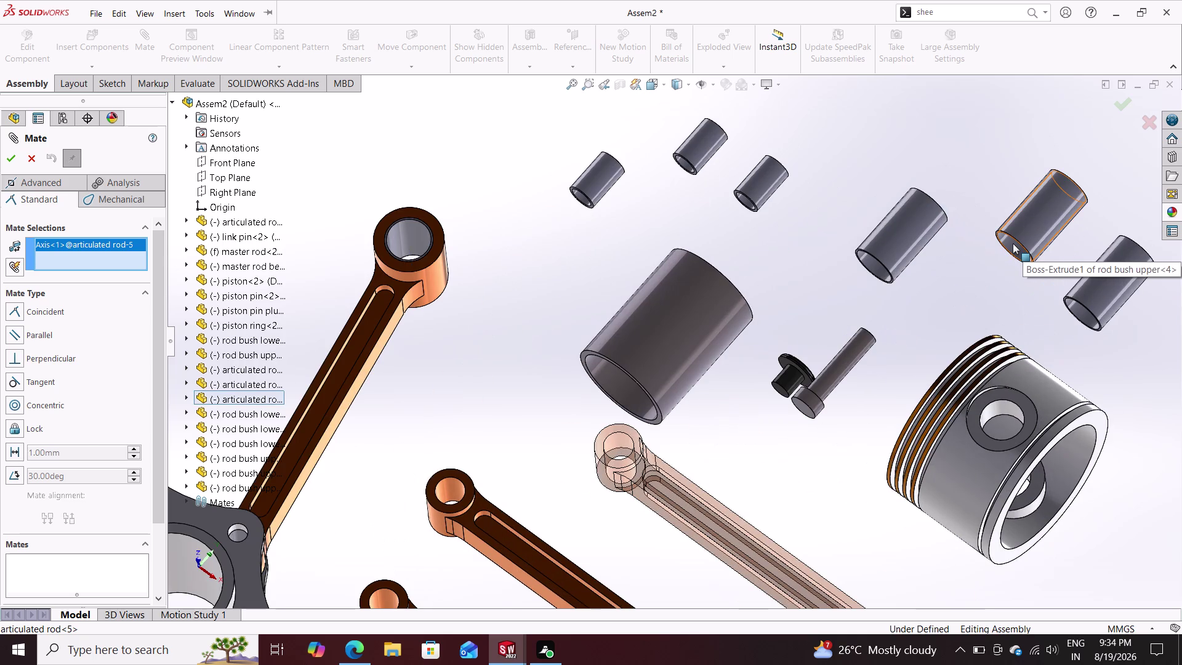
click(1012, 243)
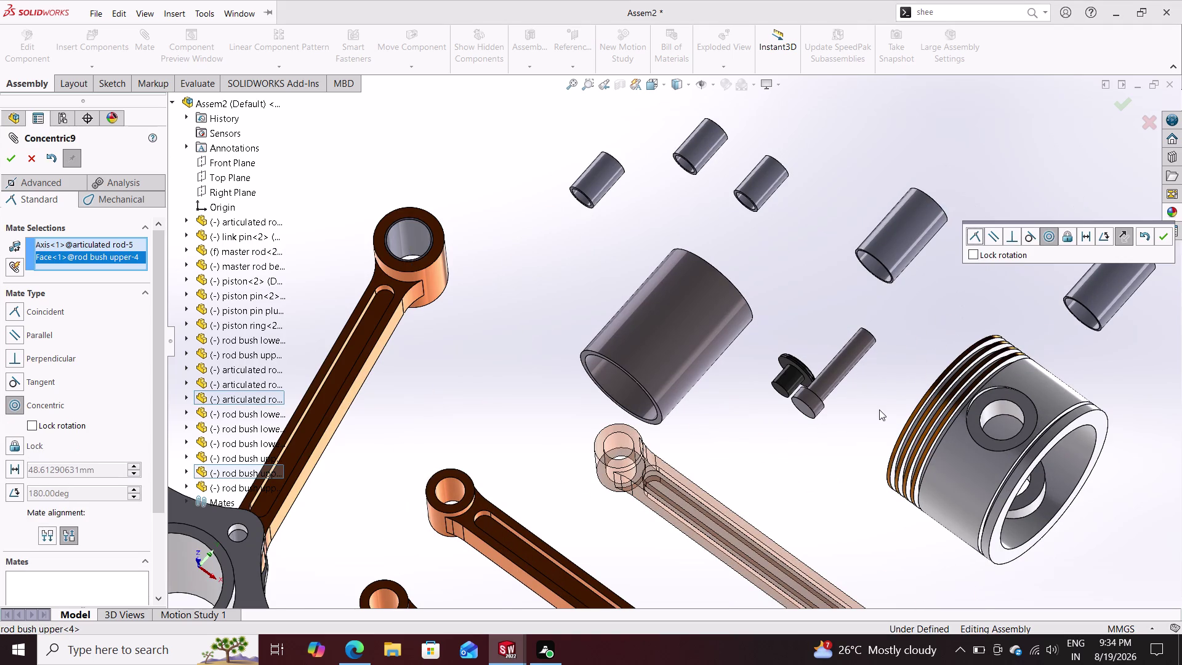
click(1158, 233)
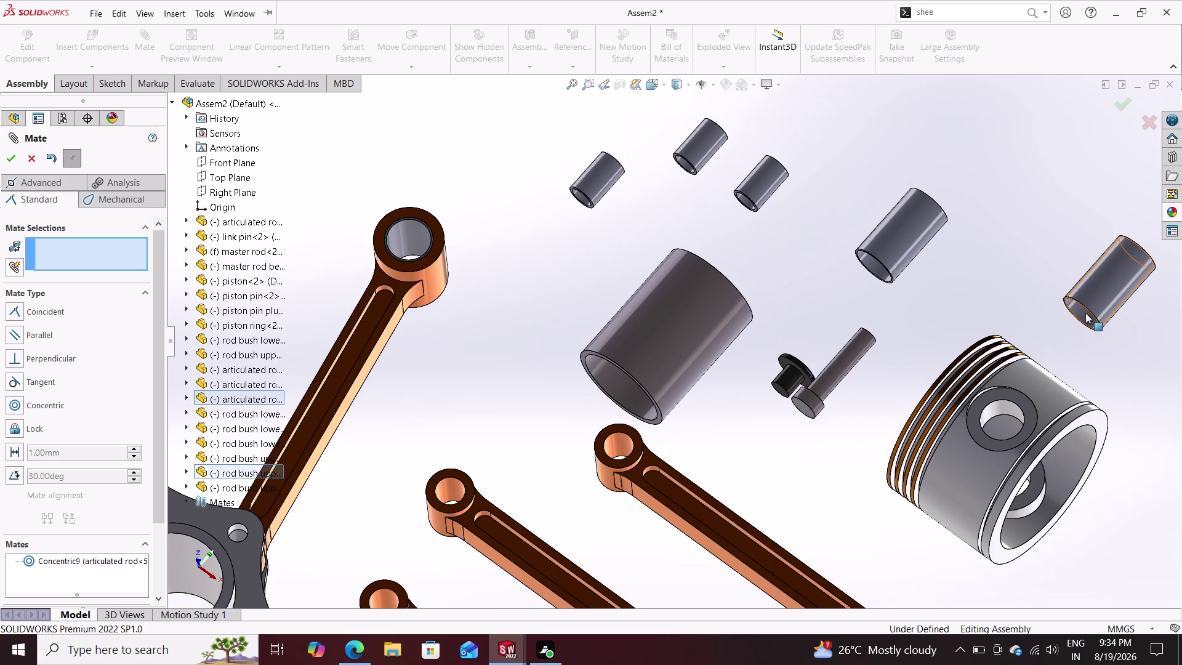
Mate a second rod bush concentric with a second articulated rod's hole.
click(1085, 312)
scroll(up, 3)
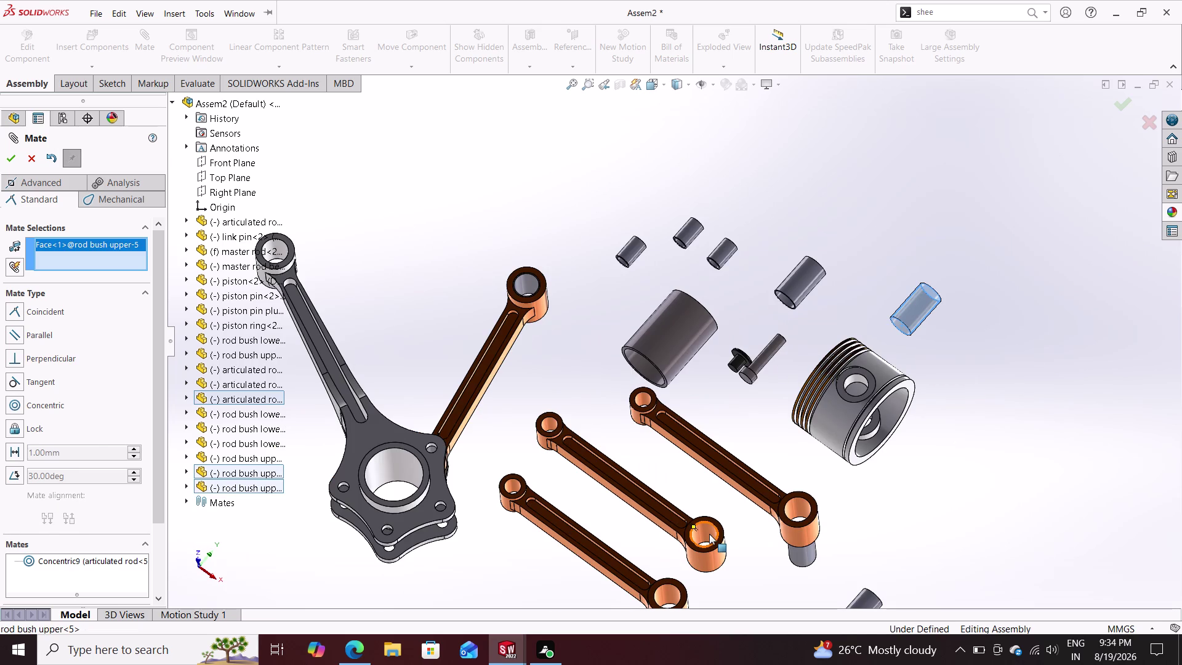
click(710, 534)
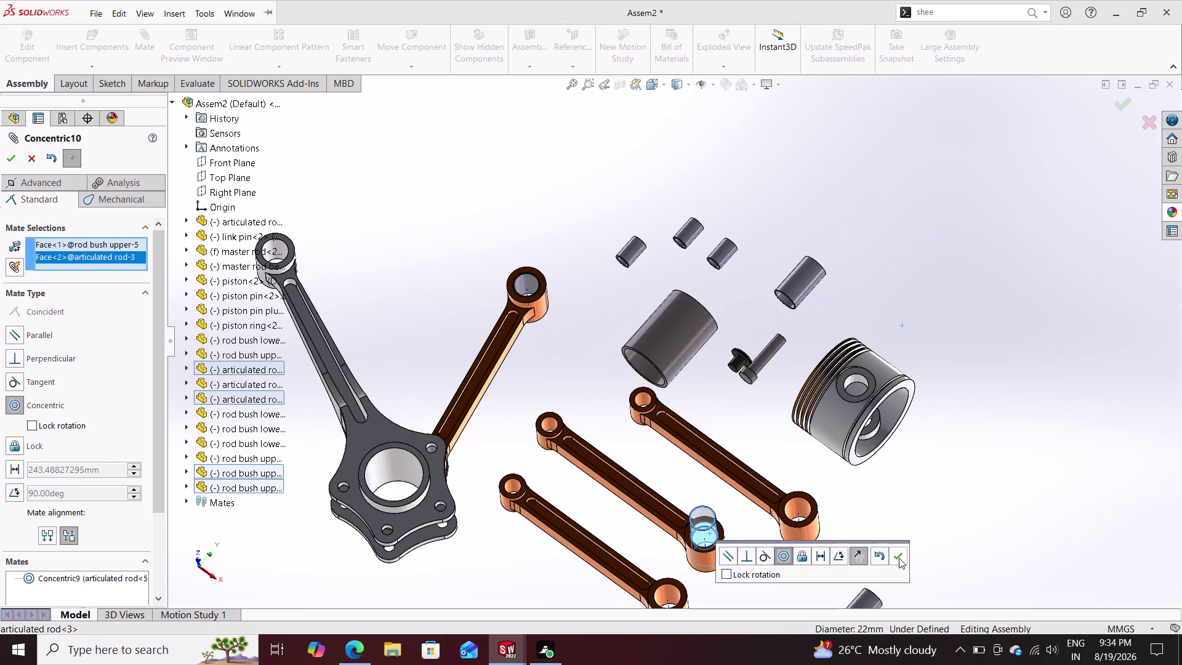
click(899, 558)
Mate a third rod bush concentric with a third articulated rod's hole.
click(787, 301)
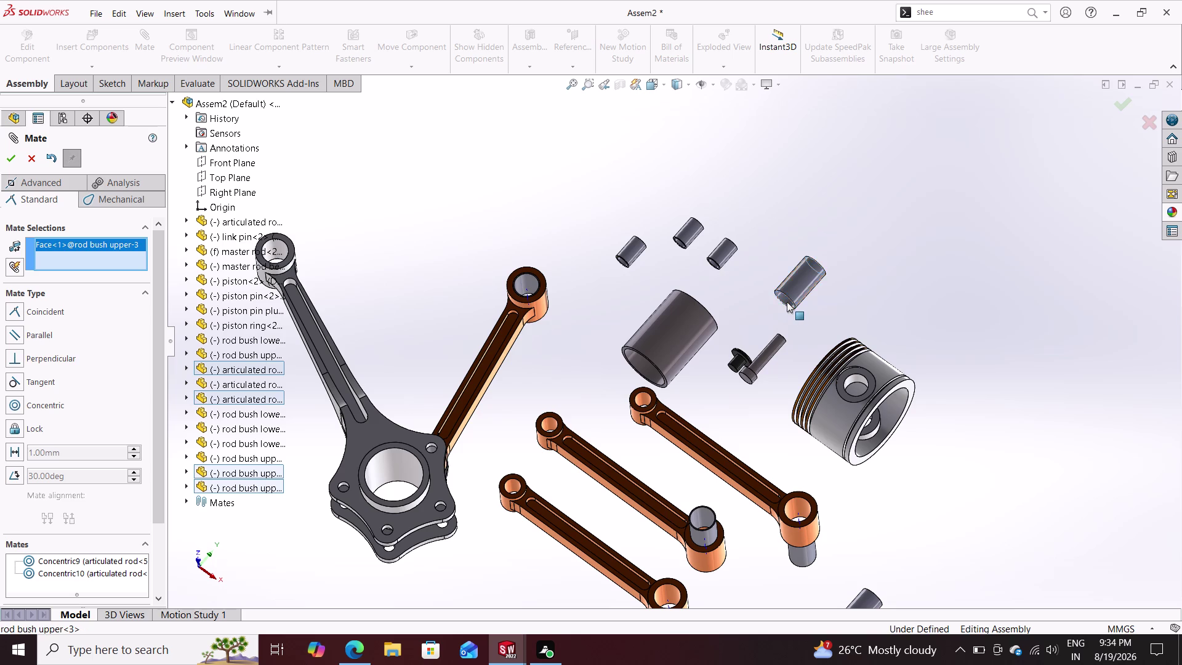
click(671, 589)
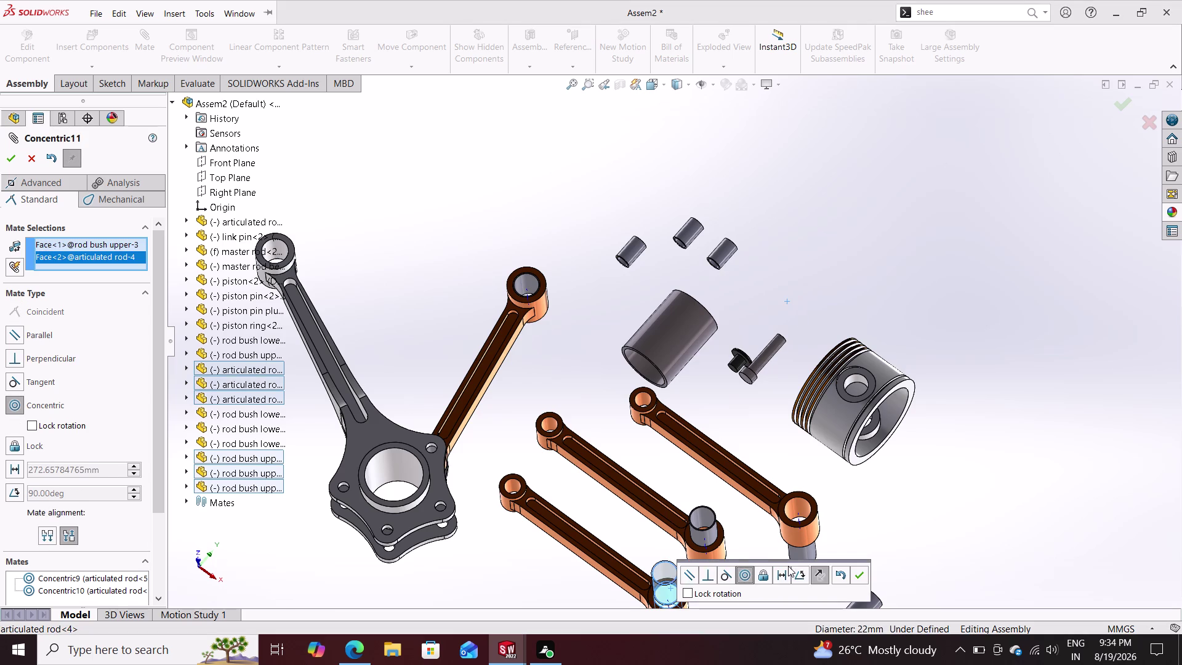
click(857, 574)
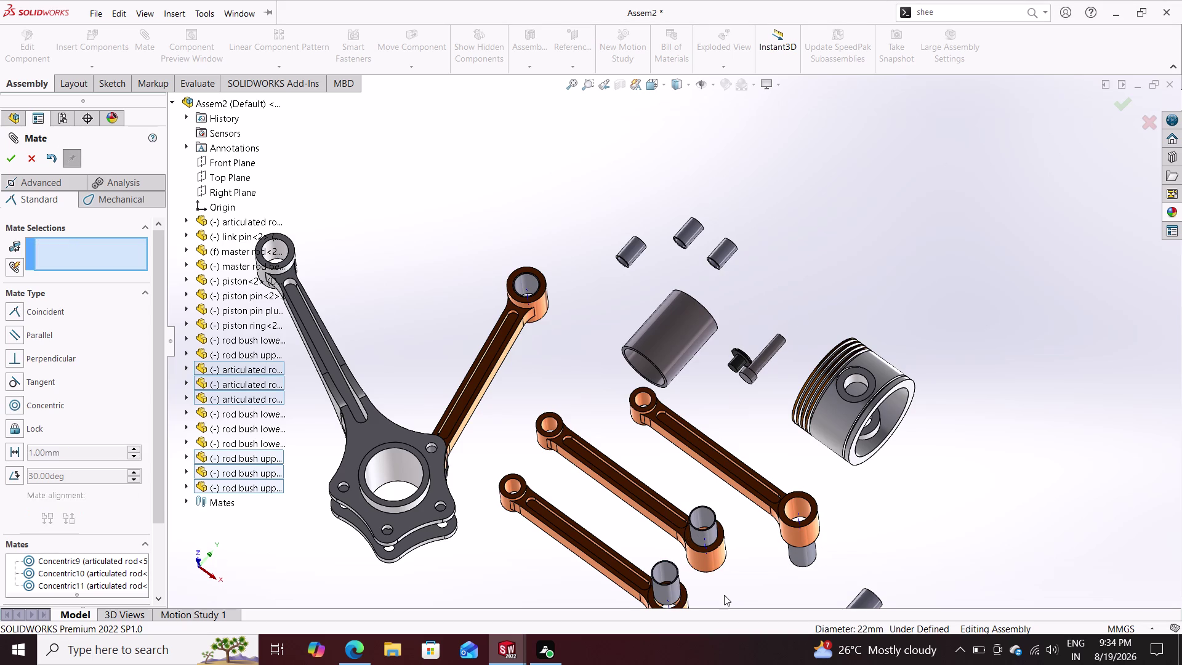
scroll(down, 3)
scroll(up, 3)
Add coincident mates seating two bushes' end faces against their articulated rod eye faces.
scroll(down, 3)
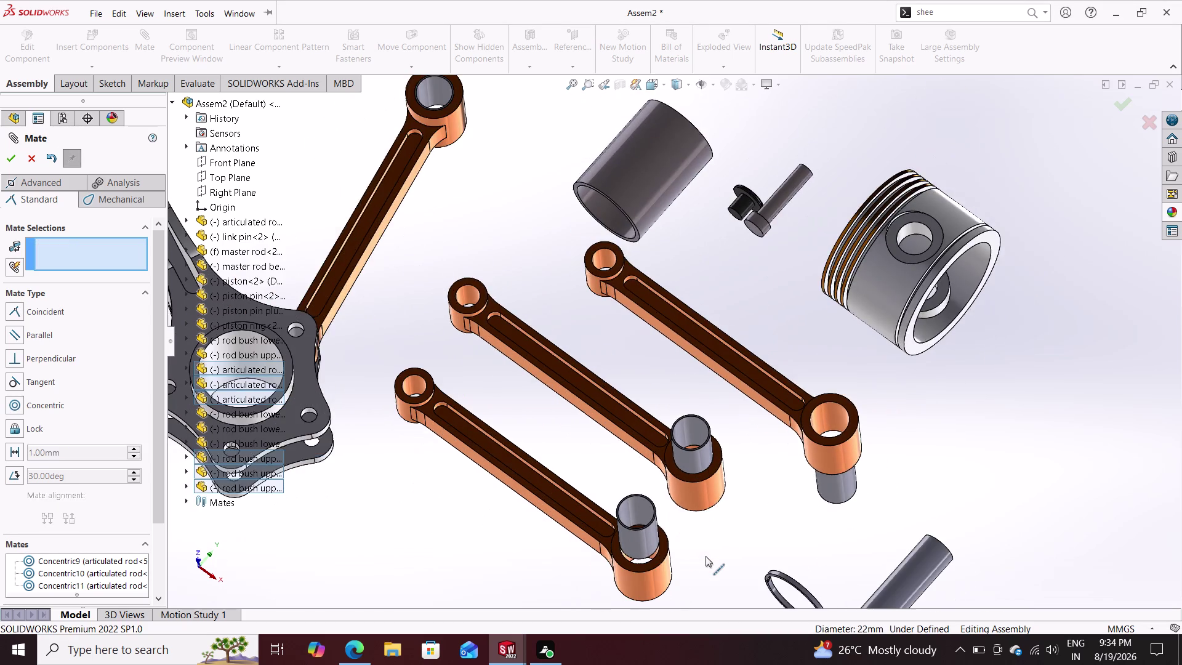
click(605, 517)
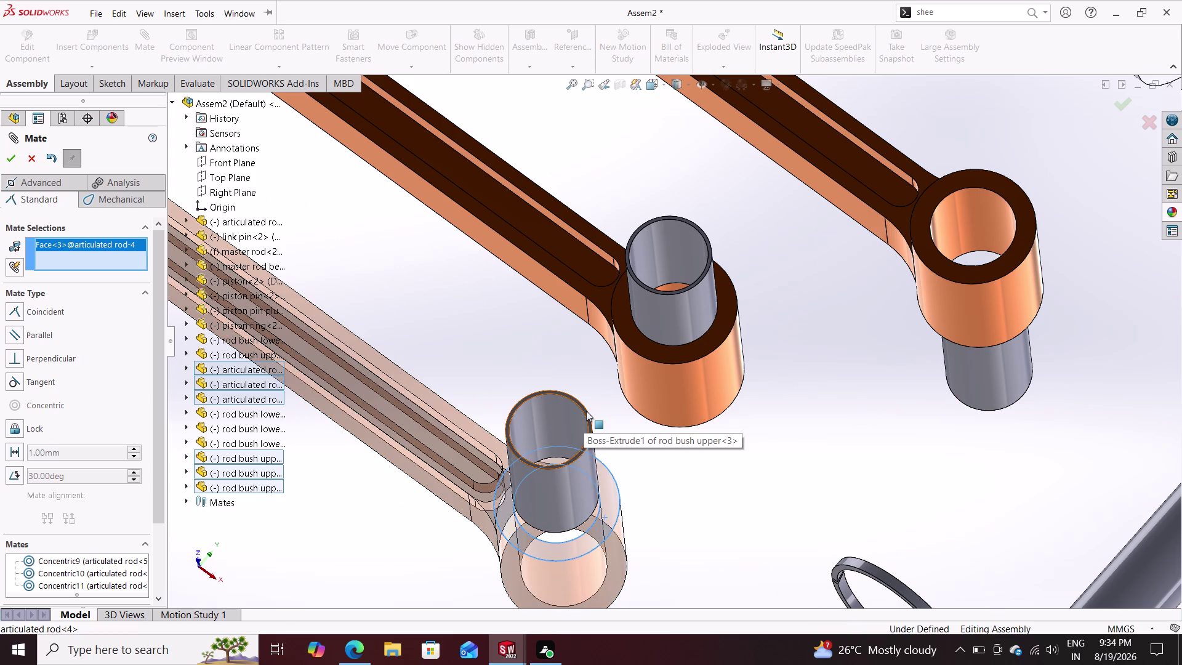
scroll(down, 3)
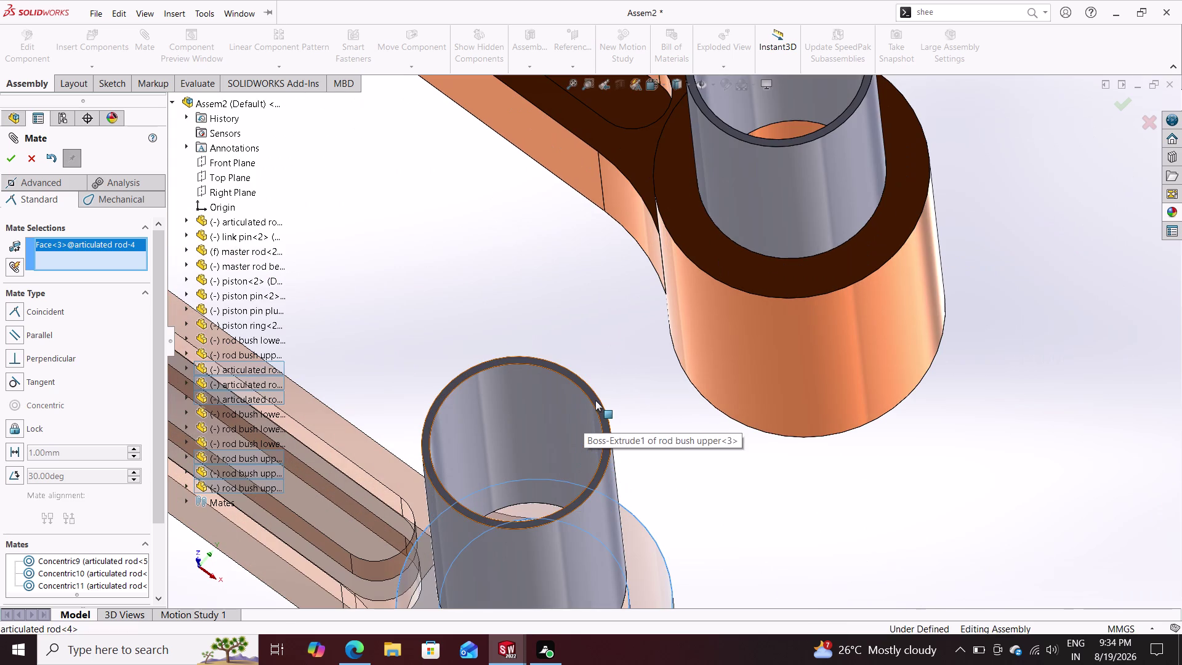
click(595, 400)
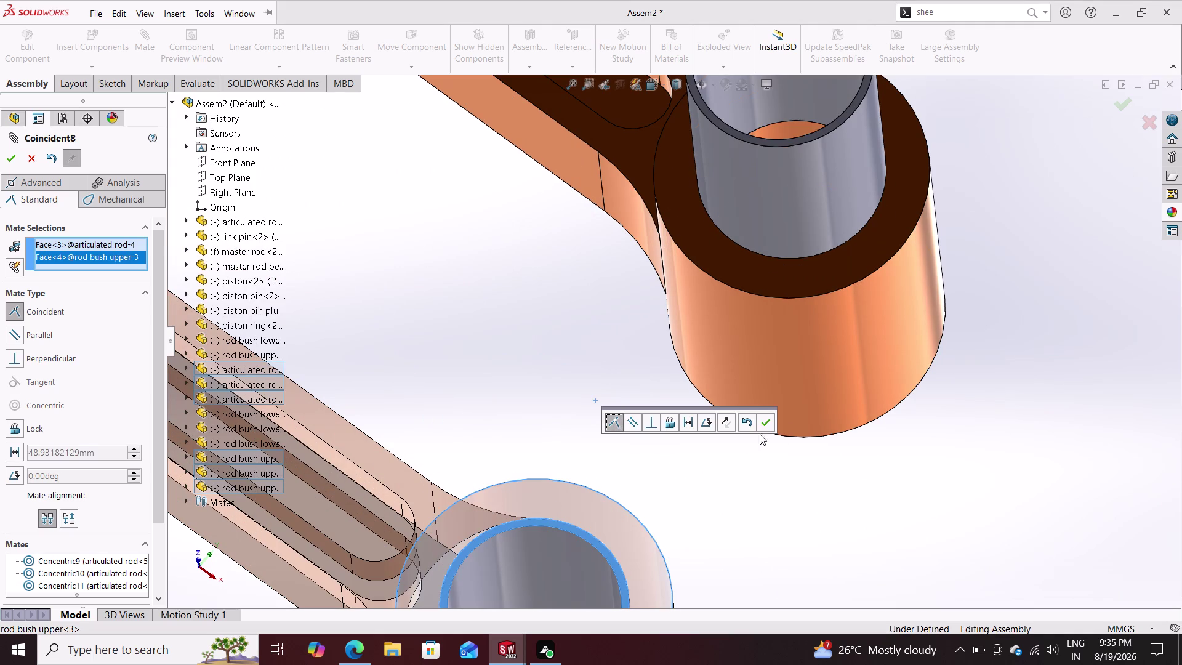
click(767, 422)
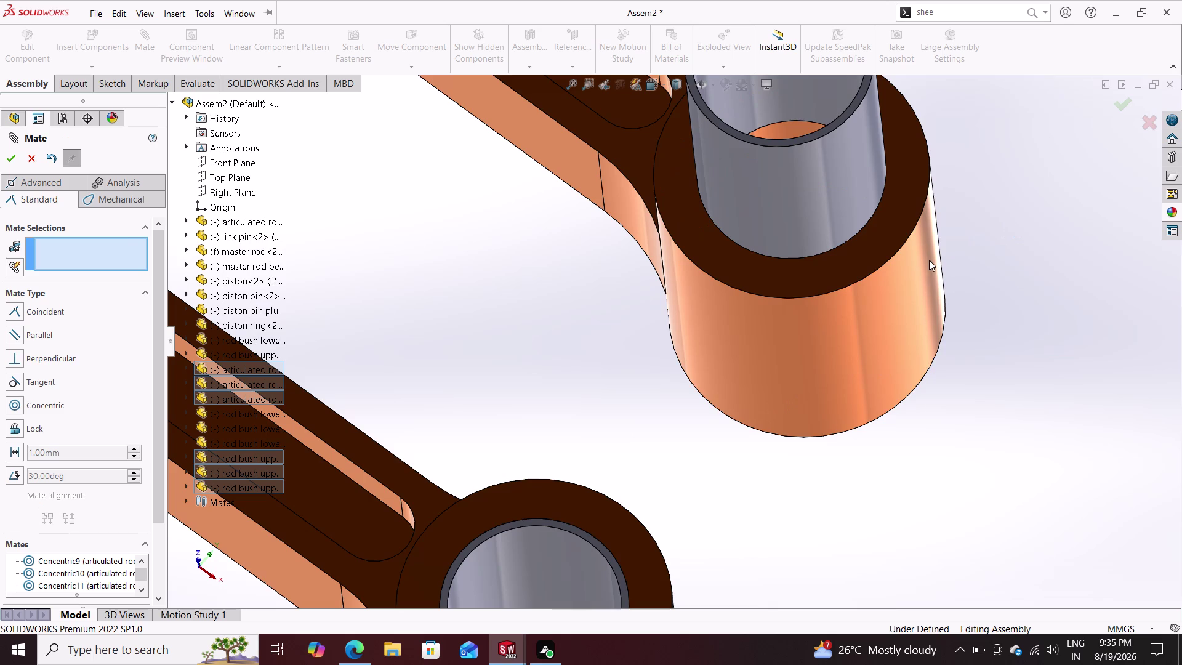
scroll(up, 3)
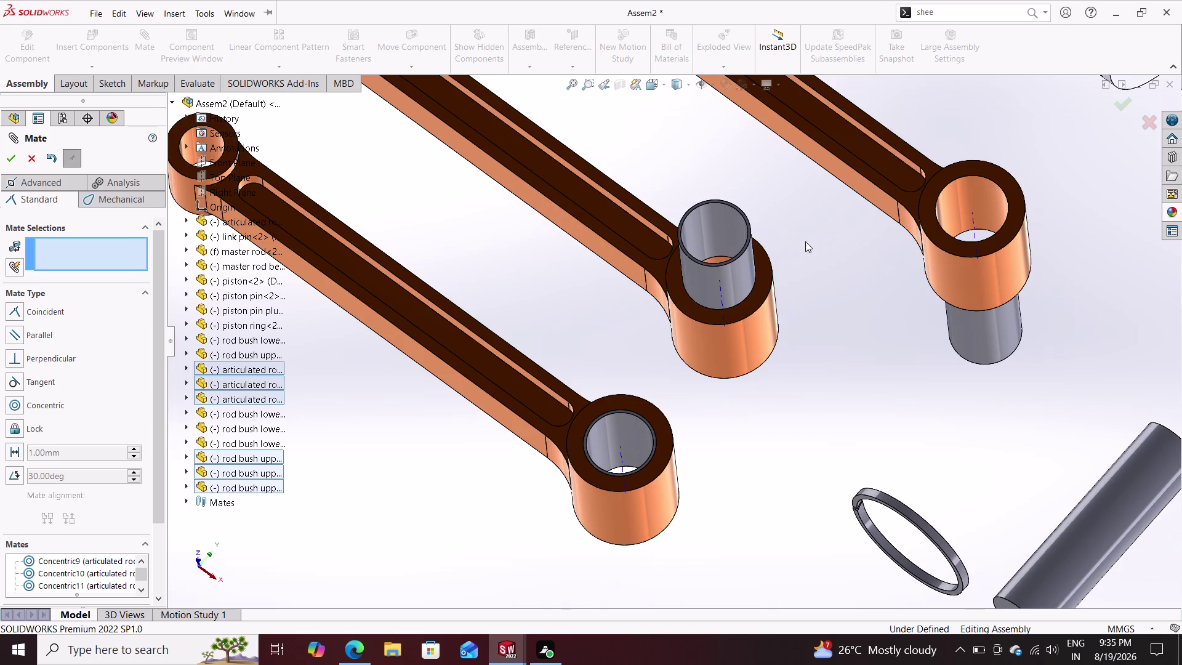
scroll(down, 3)
click(695, 217)
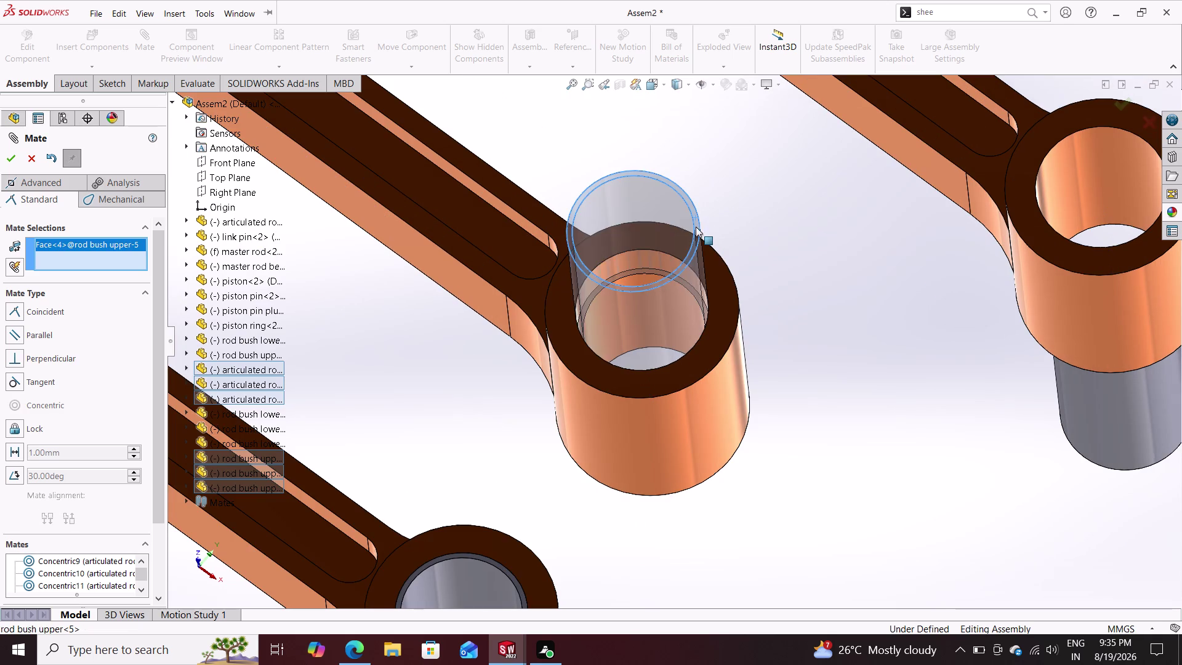
click(719, 274)
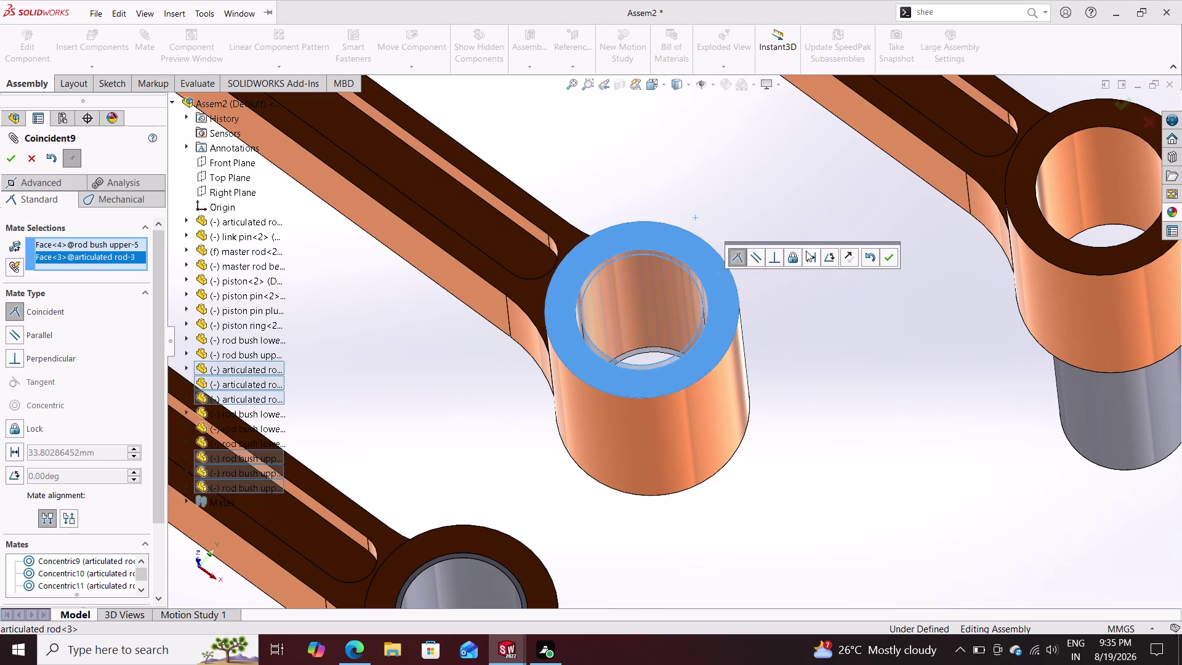
click(887, 258)
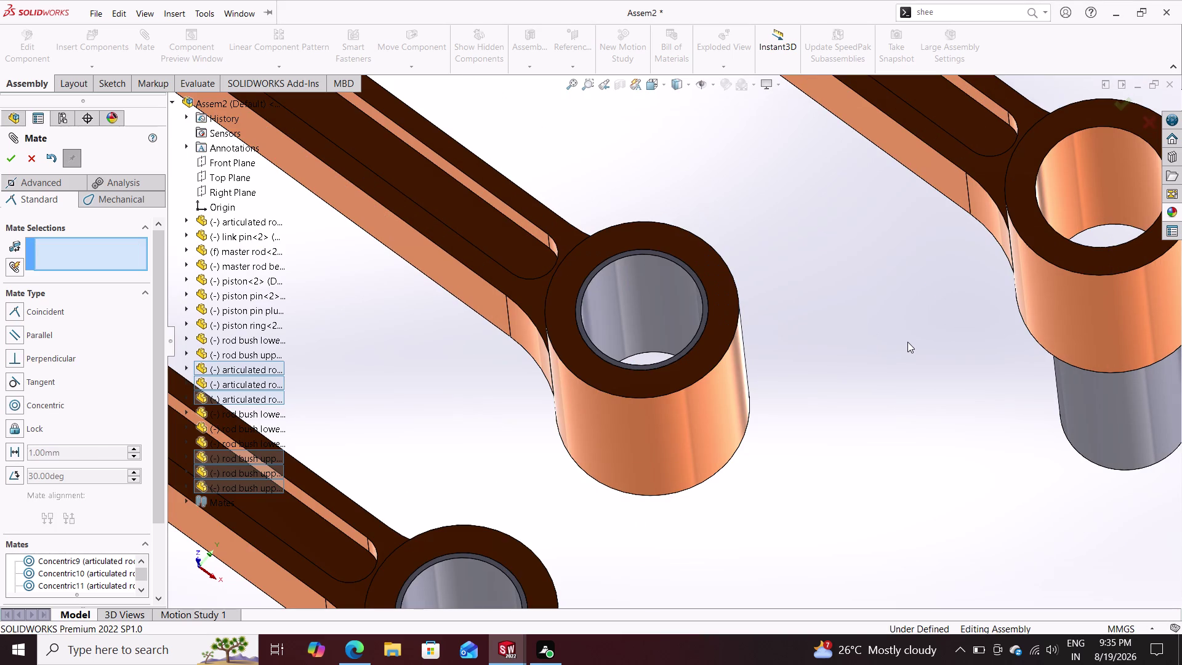
Drag the loose upper rod bush until it sits below the articulated rod's end eye.
scroll(down, 3)
scroll(up, 3)
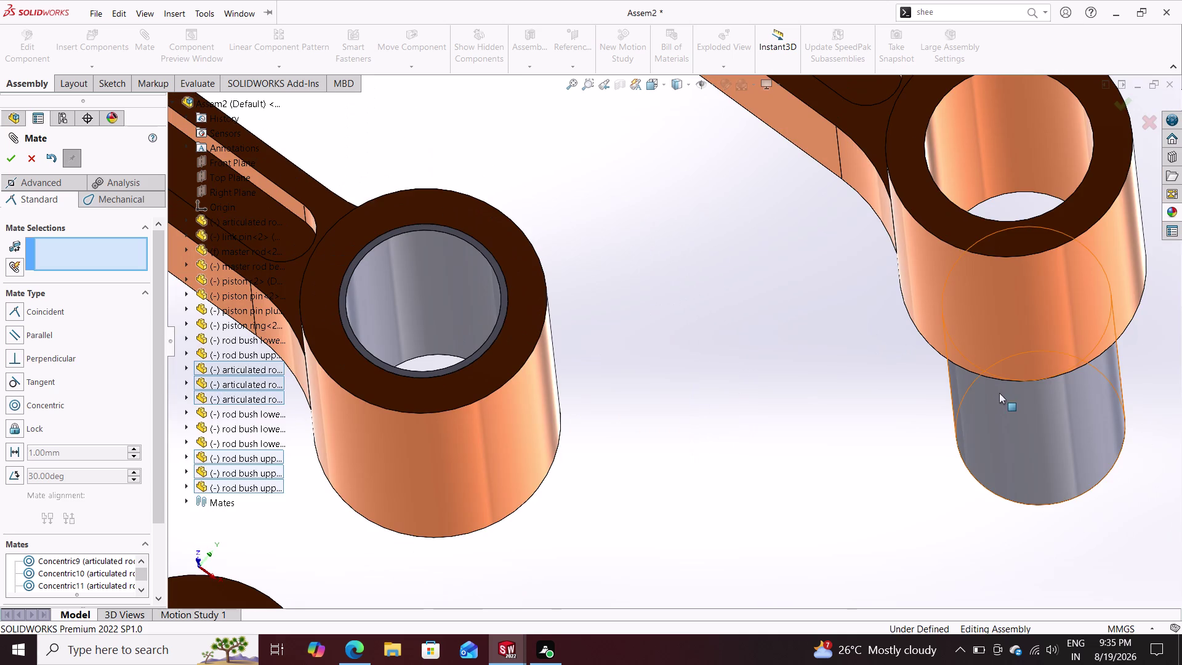
drag(1010, 432, 933, 418)
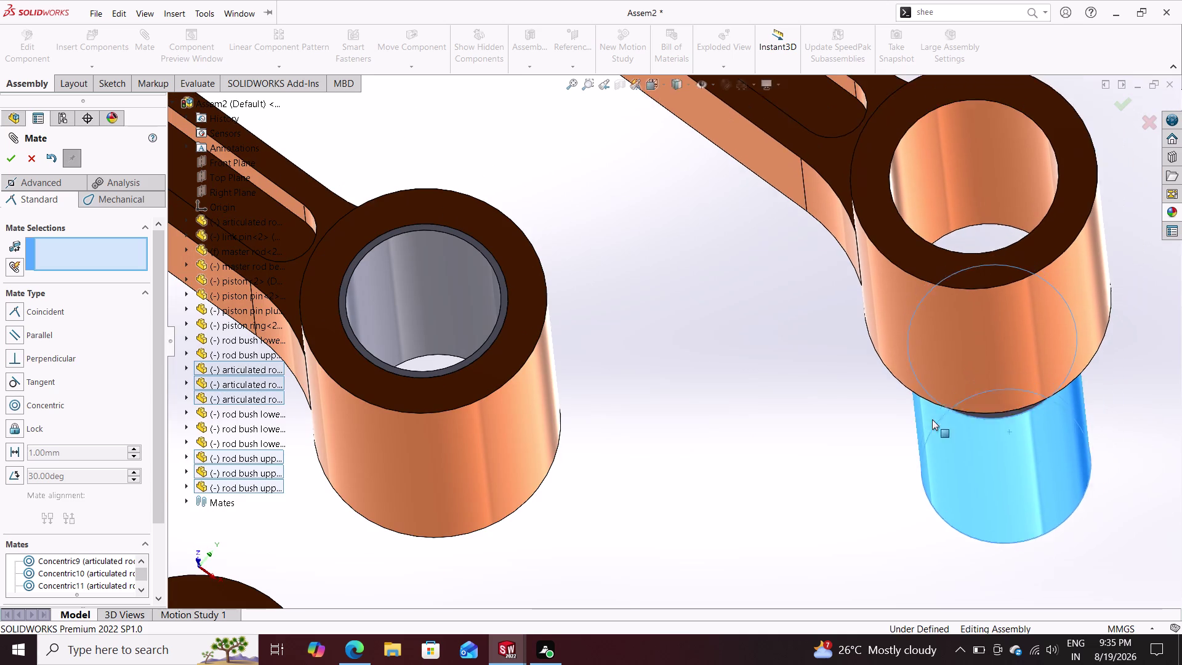
drag(933, 418, 915, 374)
drag(969, 534, 966, 450)
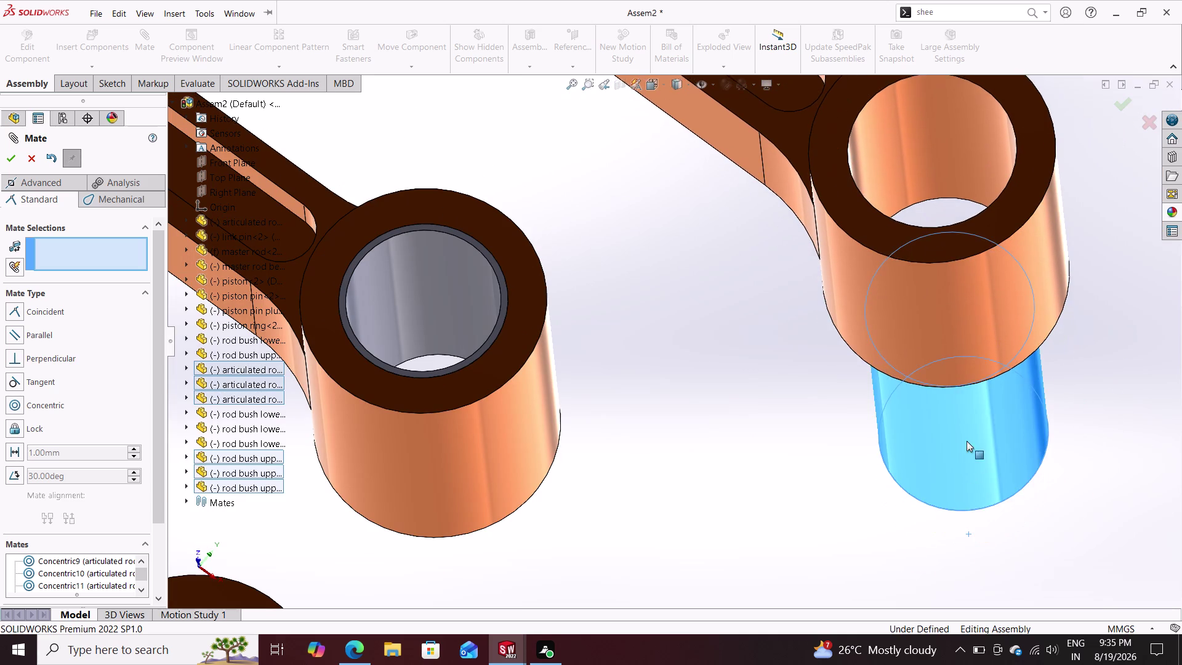
drag(965, 450, 966, 439)
drag(966, 437, 955, 425)
drag(947, 439, 949, 407)
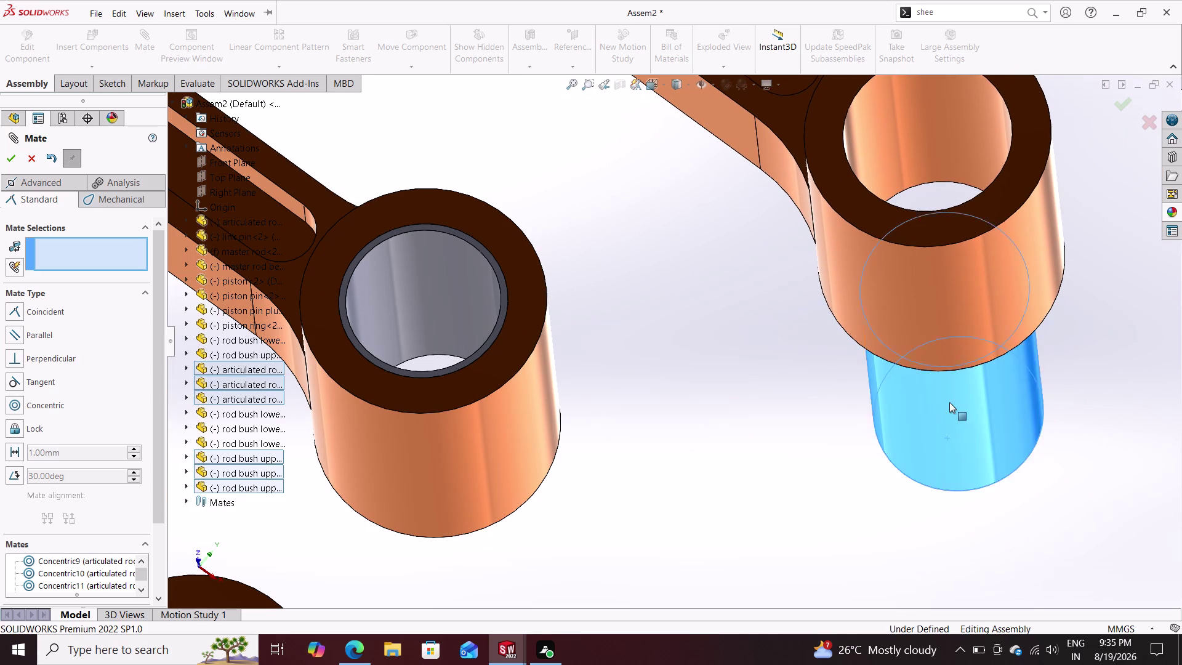
drag(949, 406, 922, 456)
drag(947, 458, 935, 483)
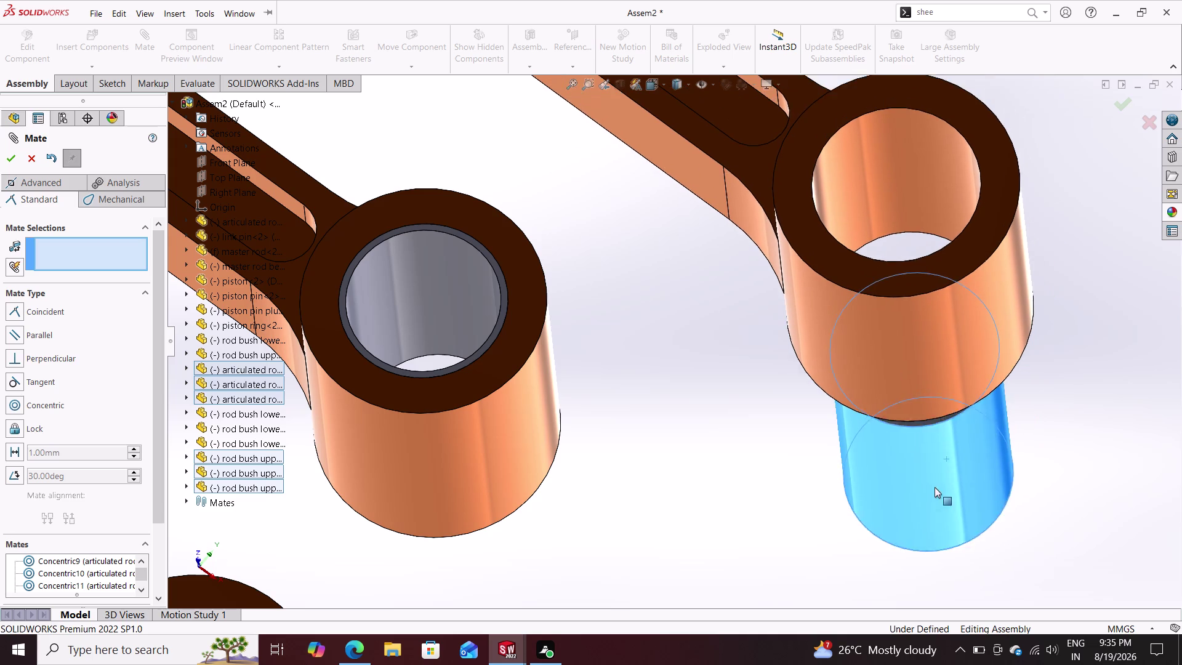
drag(935, 483, 921, 418)
drag(921, 418, 929, 487)
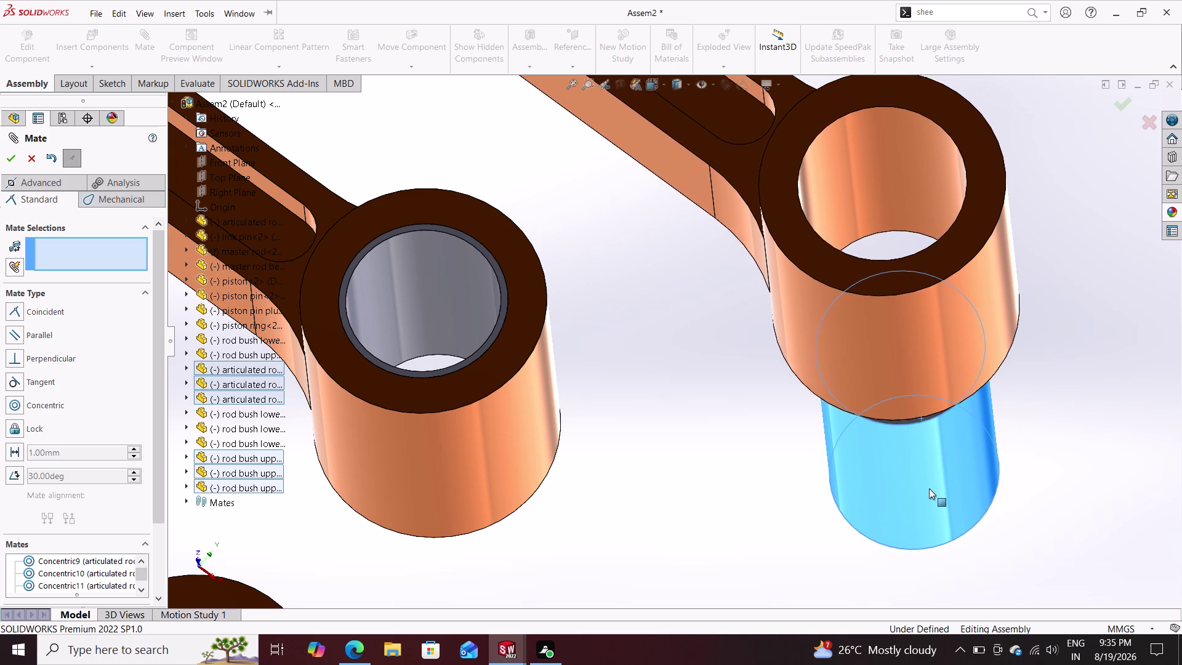
drag(929, 487, 925, 413)
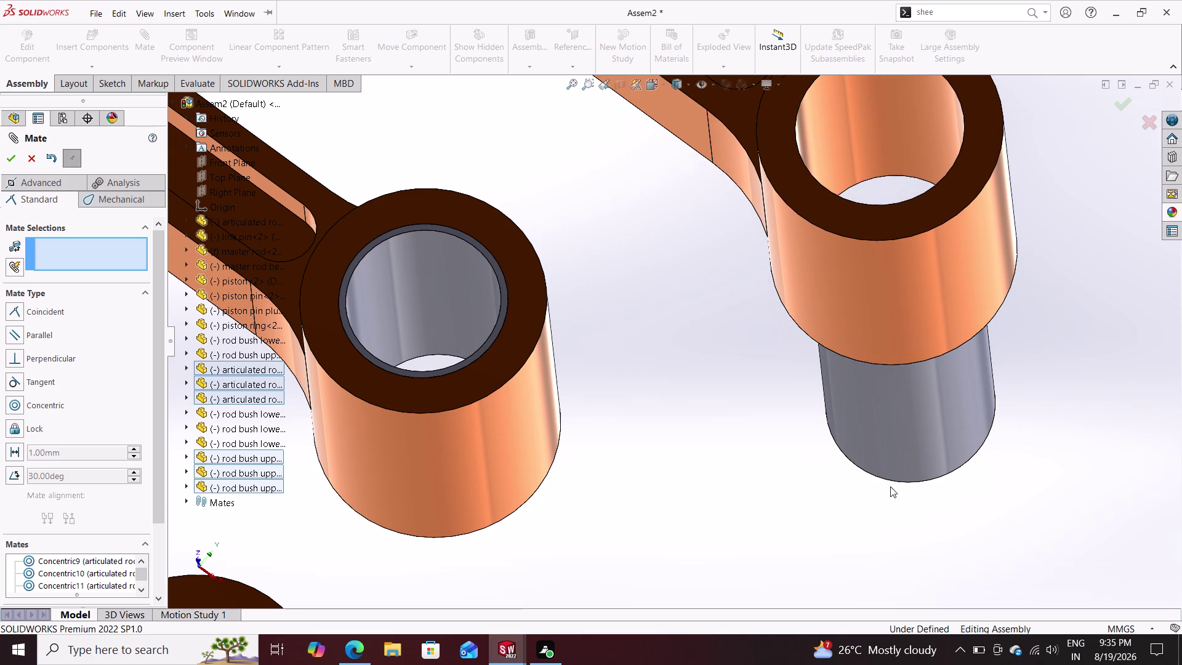
middle_drag(784, 481, 824, 304)
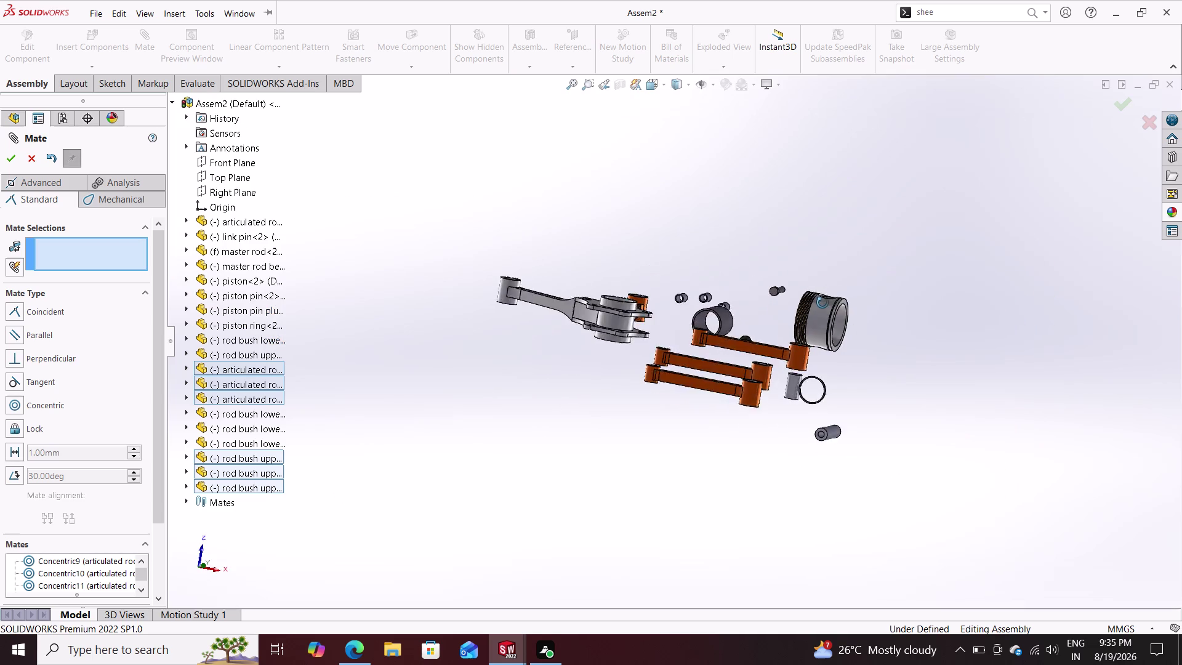
Mate the upper rod bush end face coincident with the articulated rod's face.
middle_drag(823, 305, 788, 230)
scroll(down, 3)
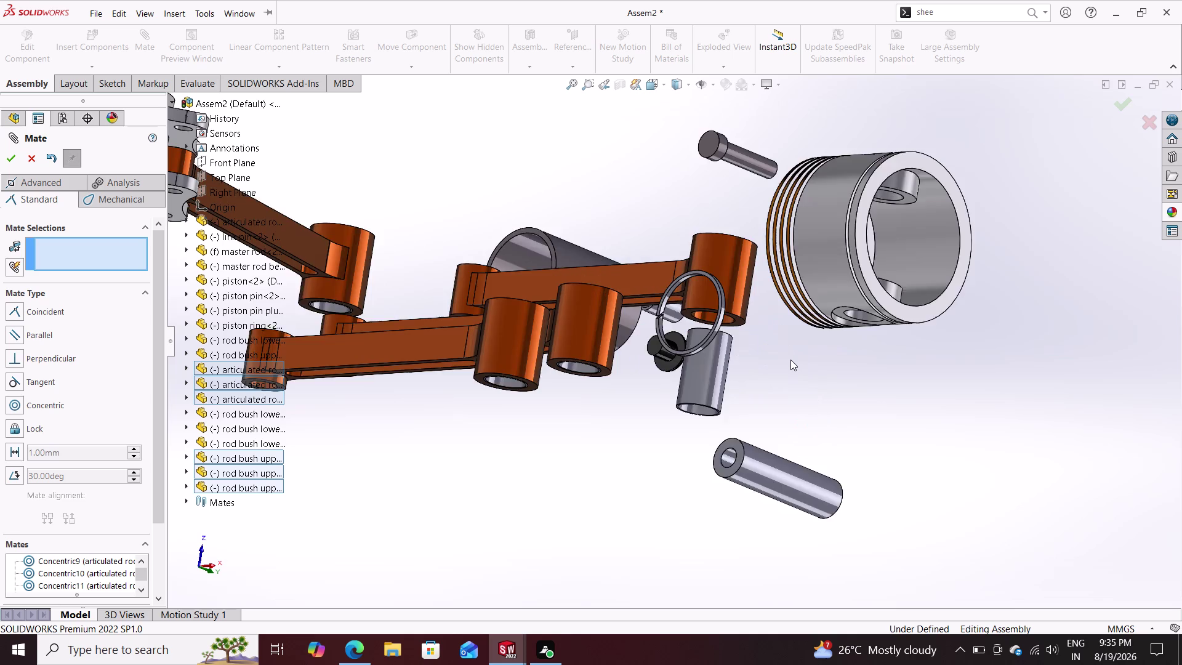
scroll(down, 3)
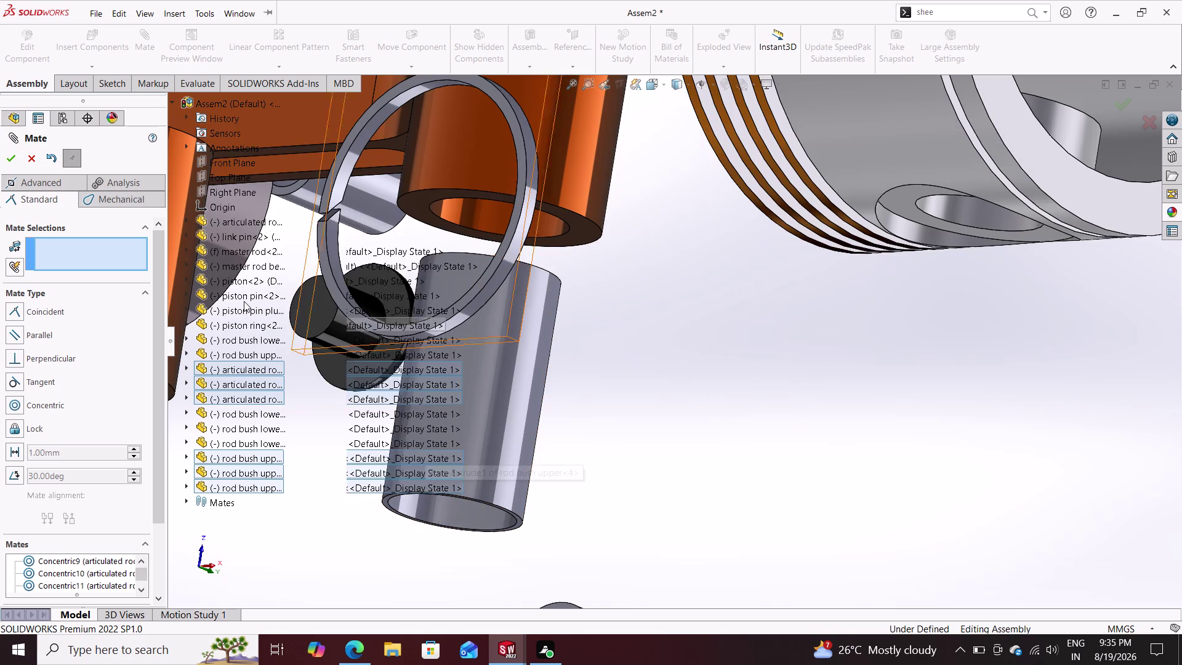
middle_drag(364, 480, 361, 409)
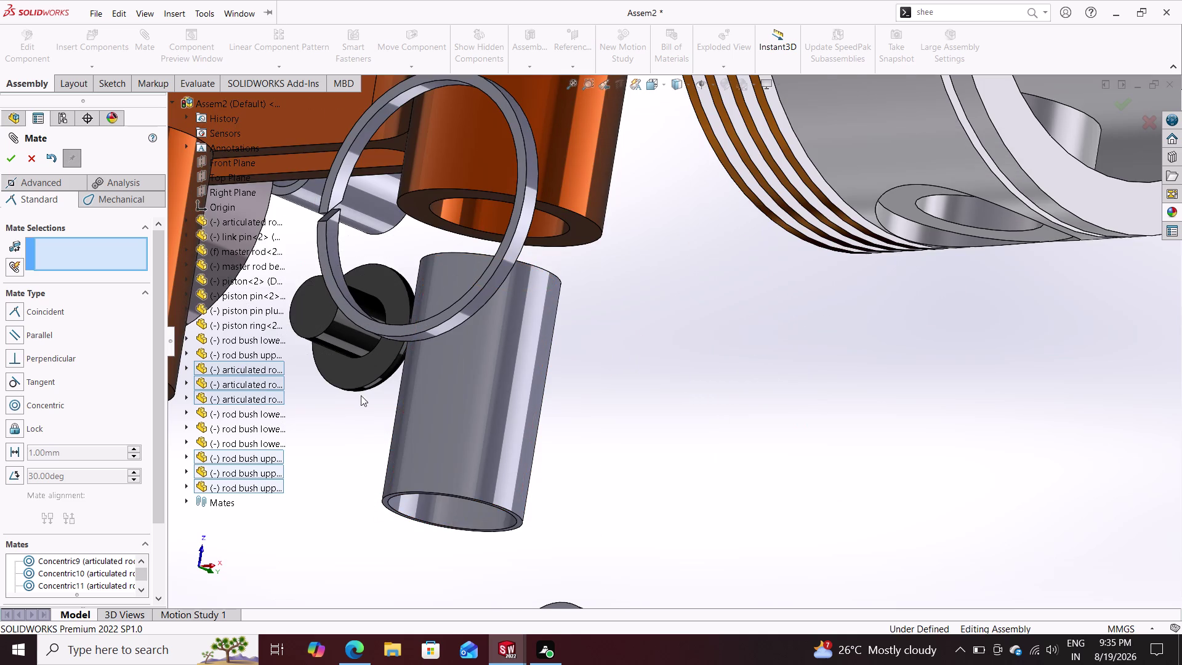
middle_drag(361, 408, 360, 372)
scroll(down, 3)
scroll(up, 3)
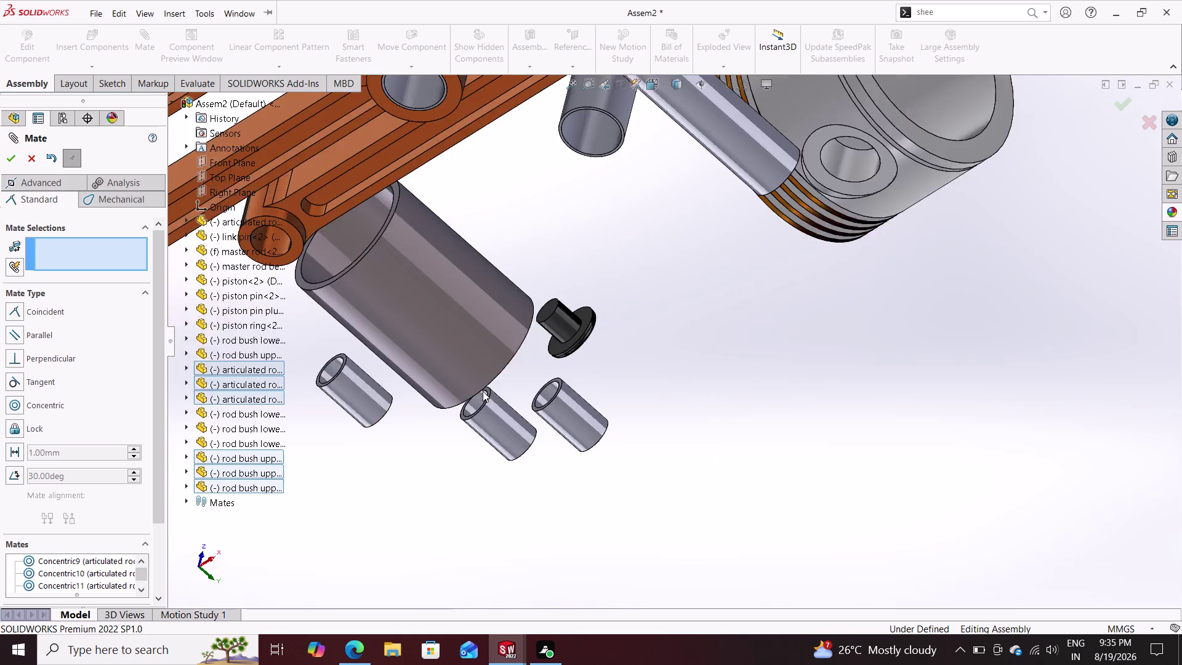
scroll(up, 3)
scroll(up, 3)
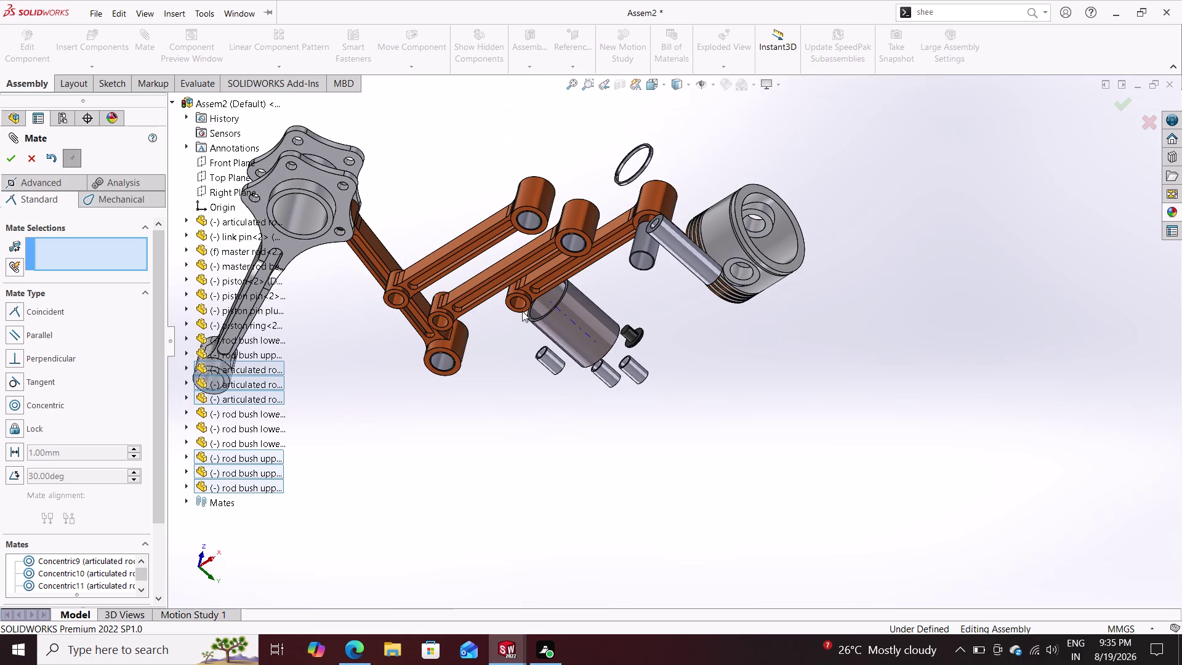
scroll(down, 3)
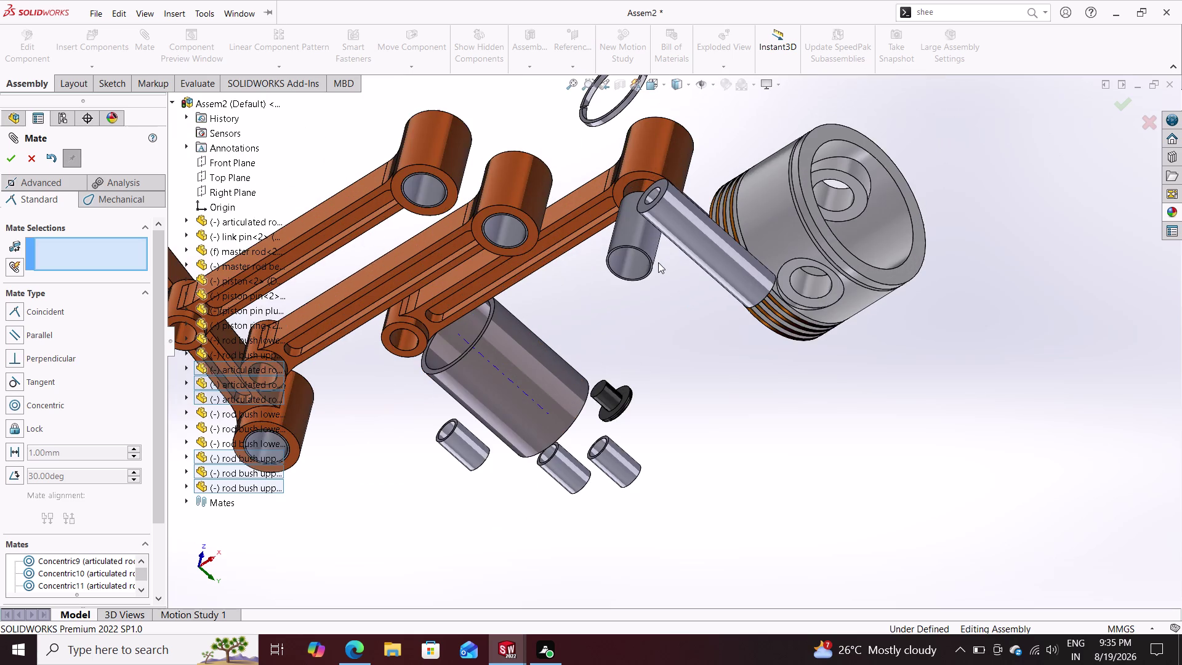
scroll(down, 3)
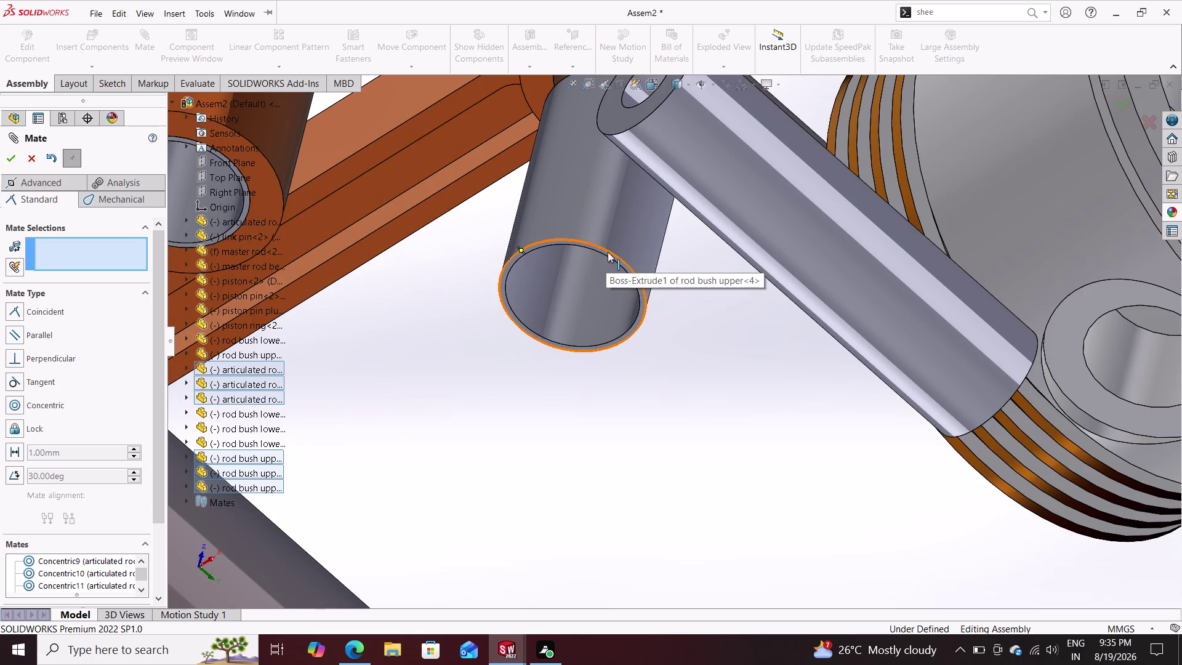
click(607, 253)
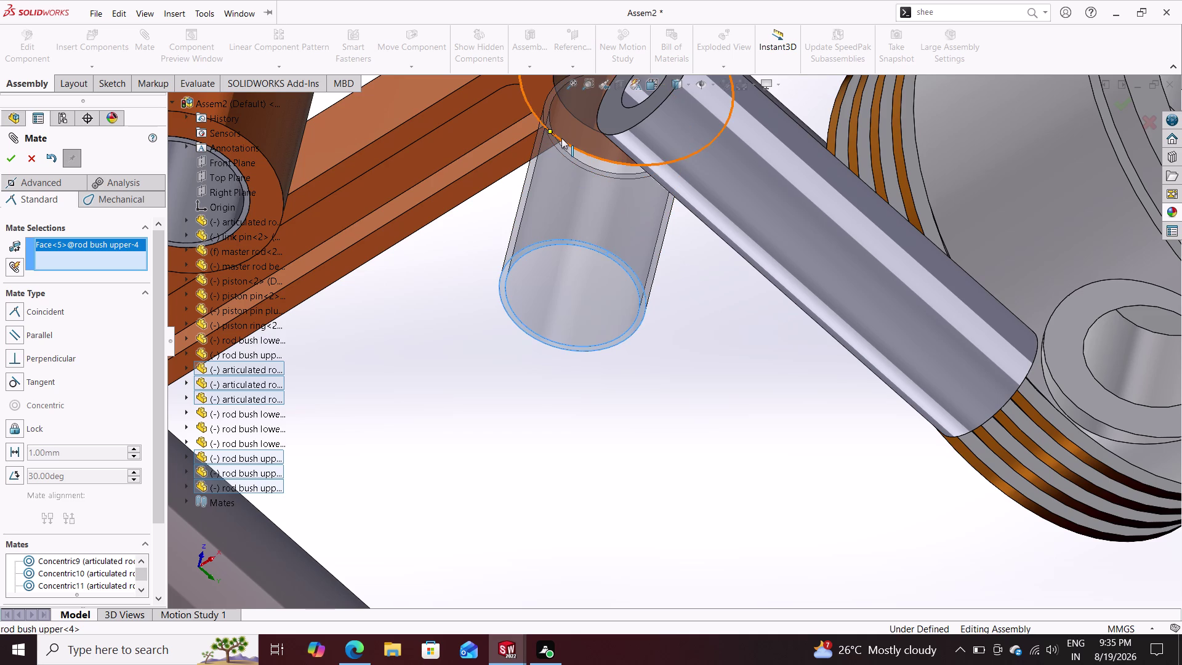
click(540, 84)
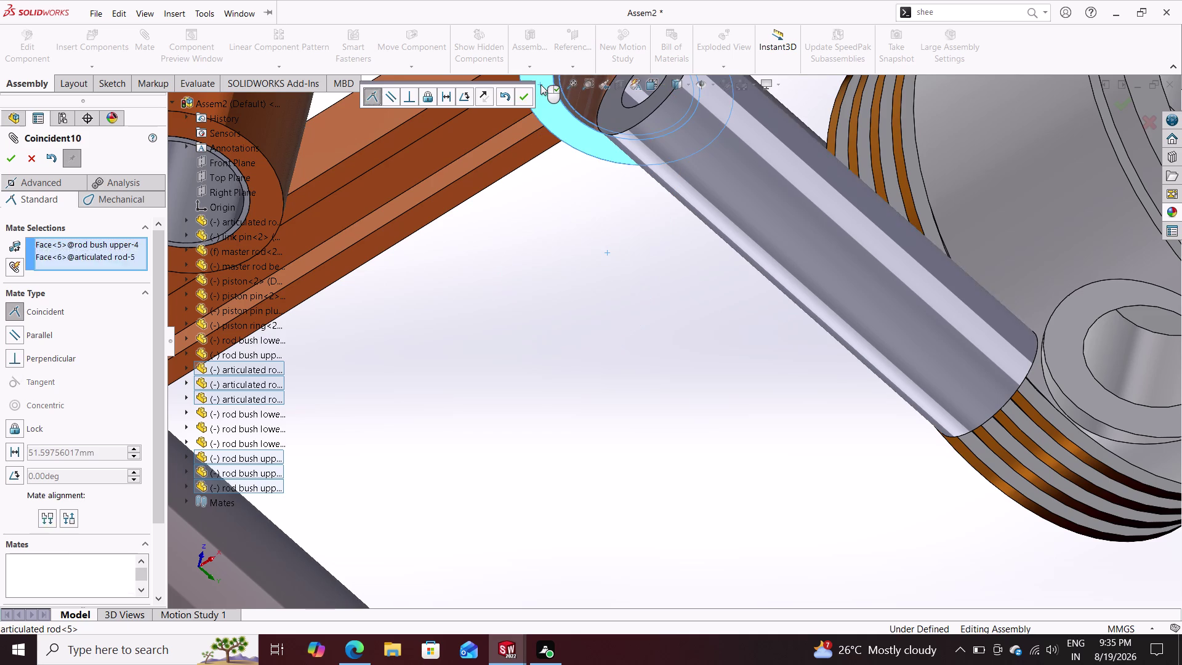
click(516, 93)
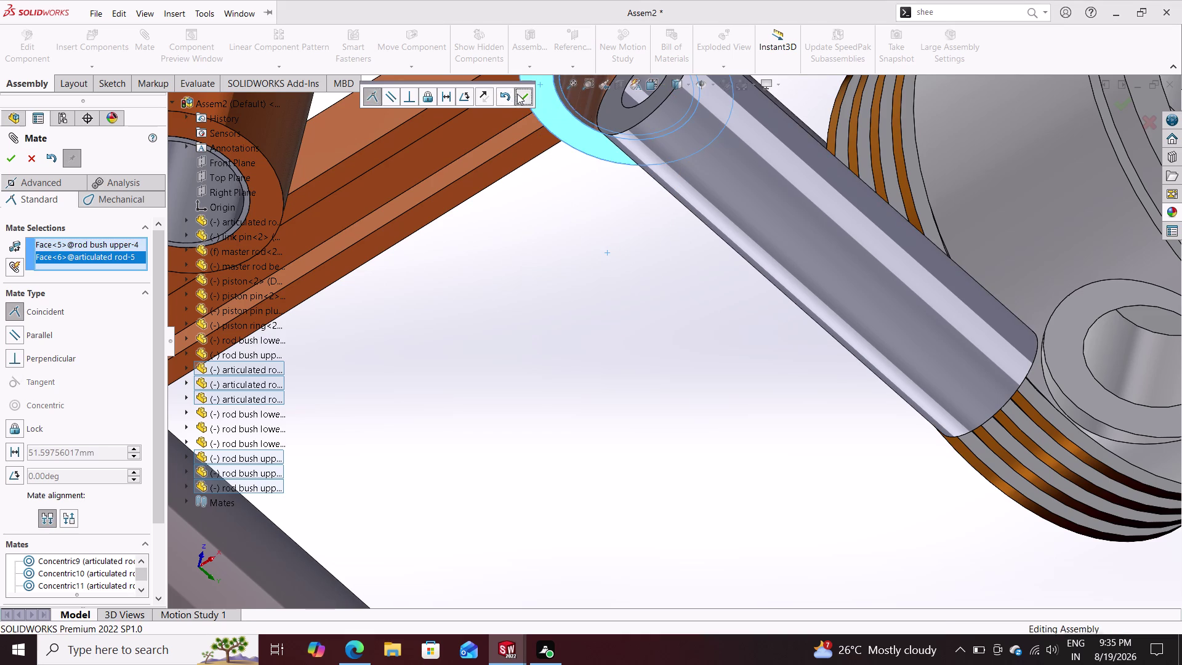
Orbit and zoom the view to survey the remaining unmated bushes.
scroll(down, 3)
scroll(up, 3)
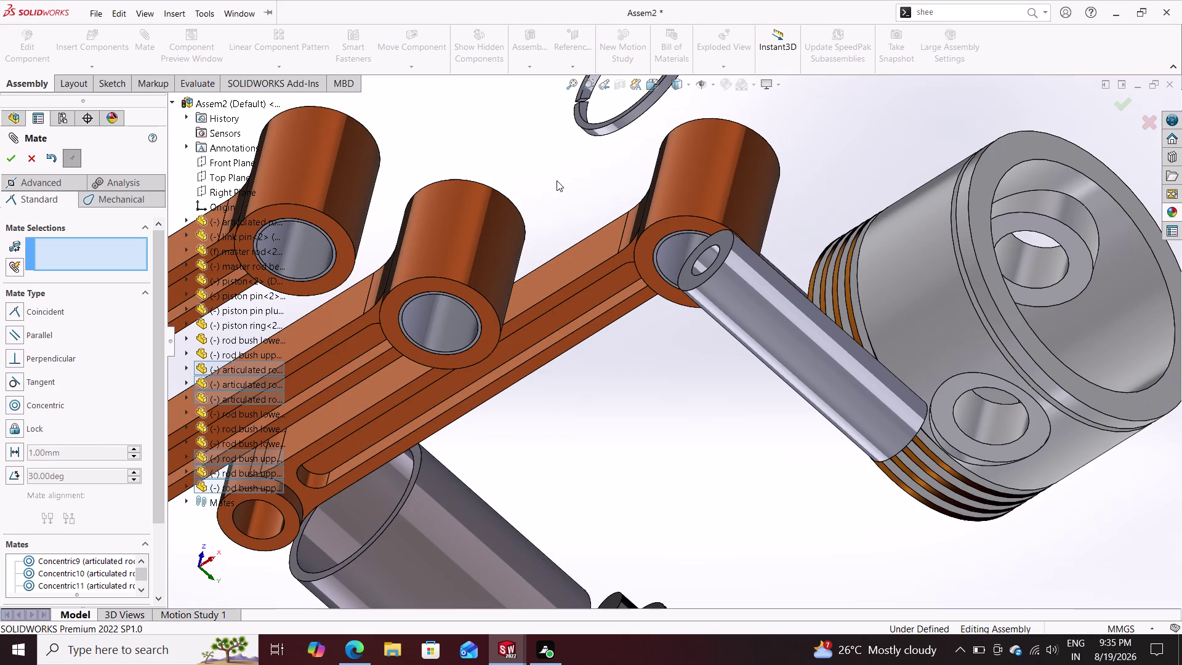
scroll(up, 3)
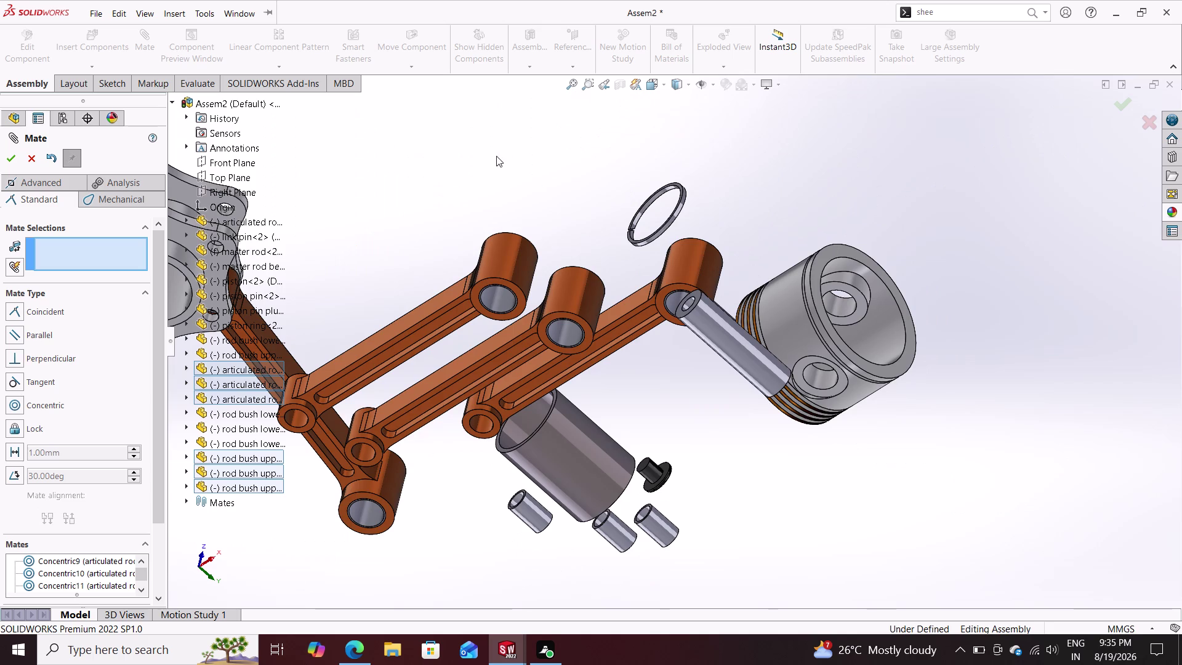
middle_drag(493, 149, 535, 454)
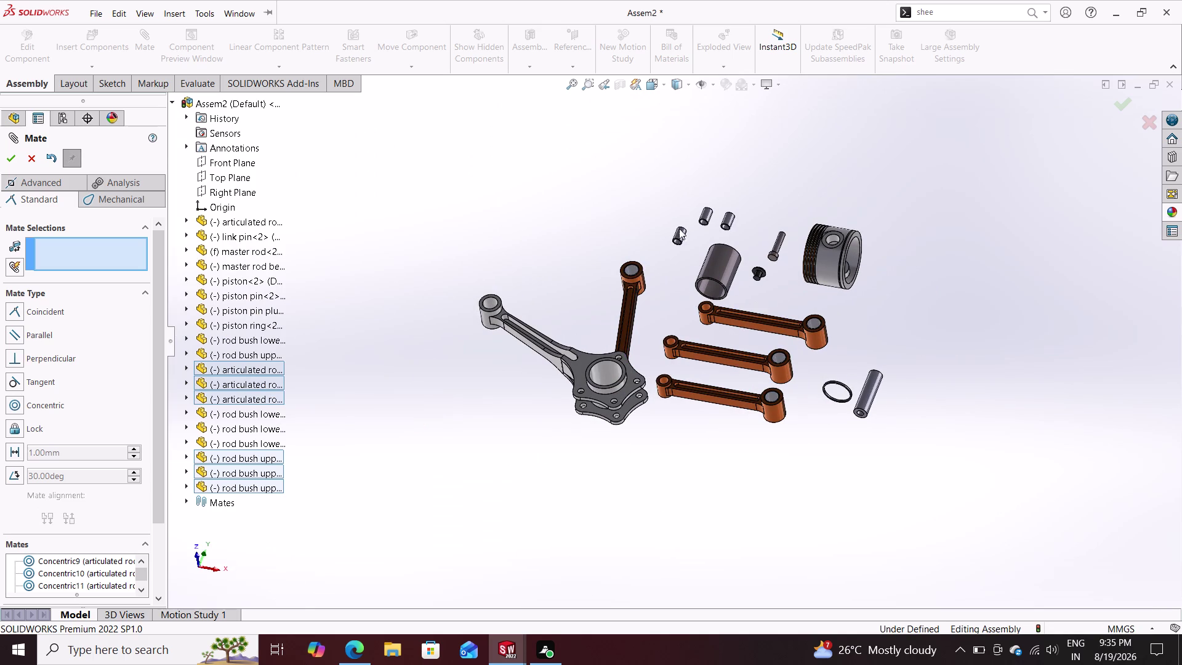
scroll(down, 3)
scroll(down, 3)
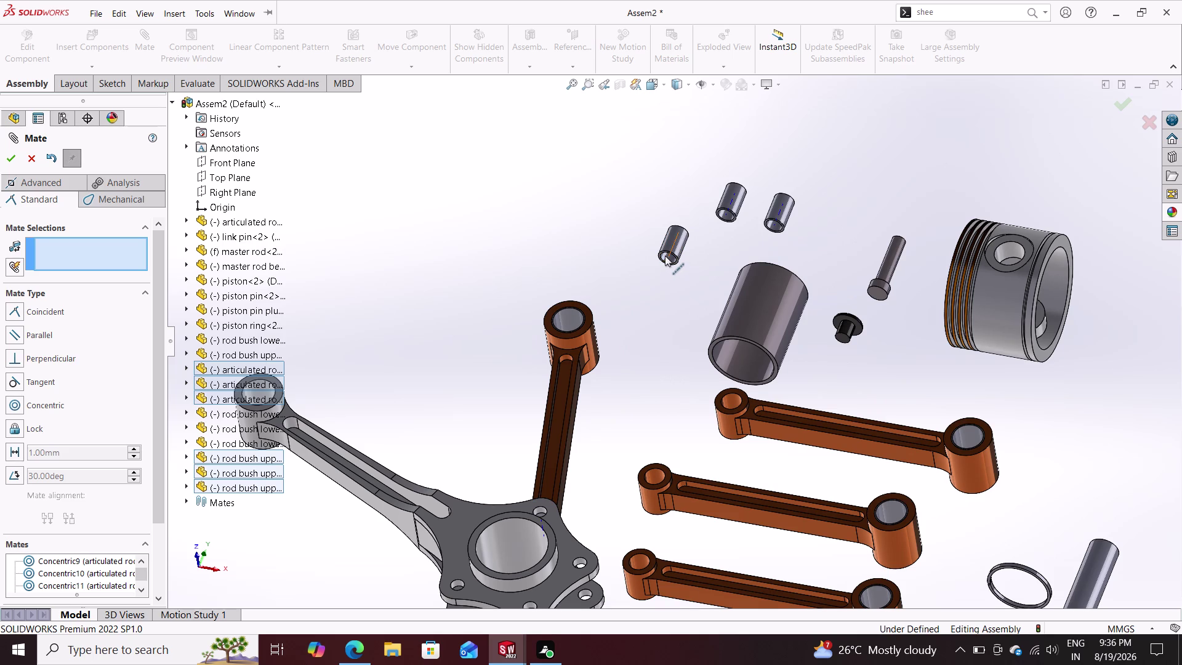
Make the first two lower rod bushes concentric with their articulated rod bores.
click(663, 255)
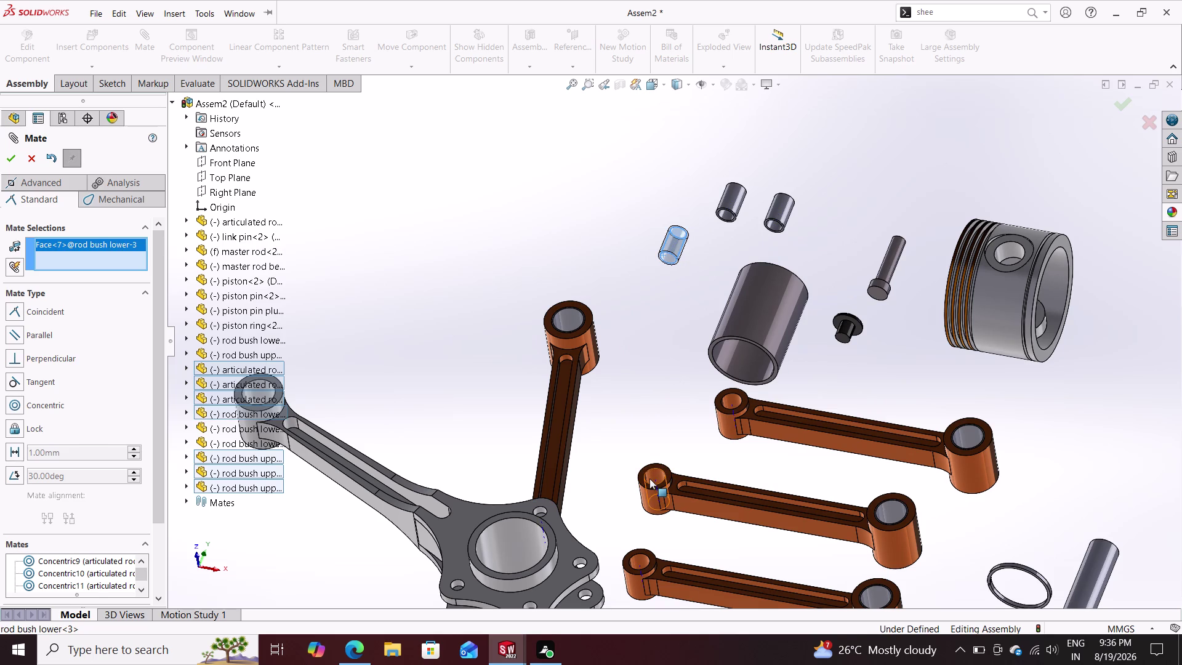
click(649, 478)
click(838, 499)
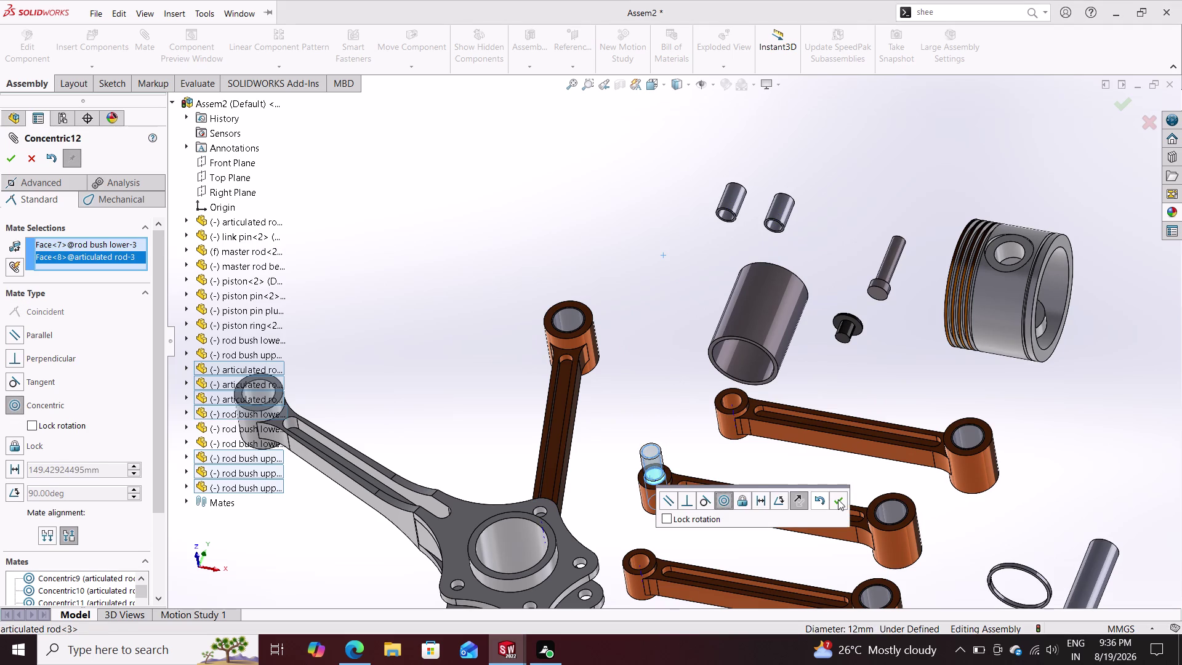
click(724, 214)
click(639, 559)
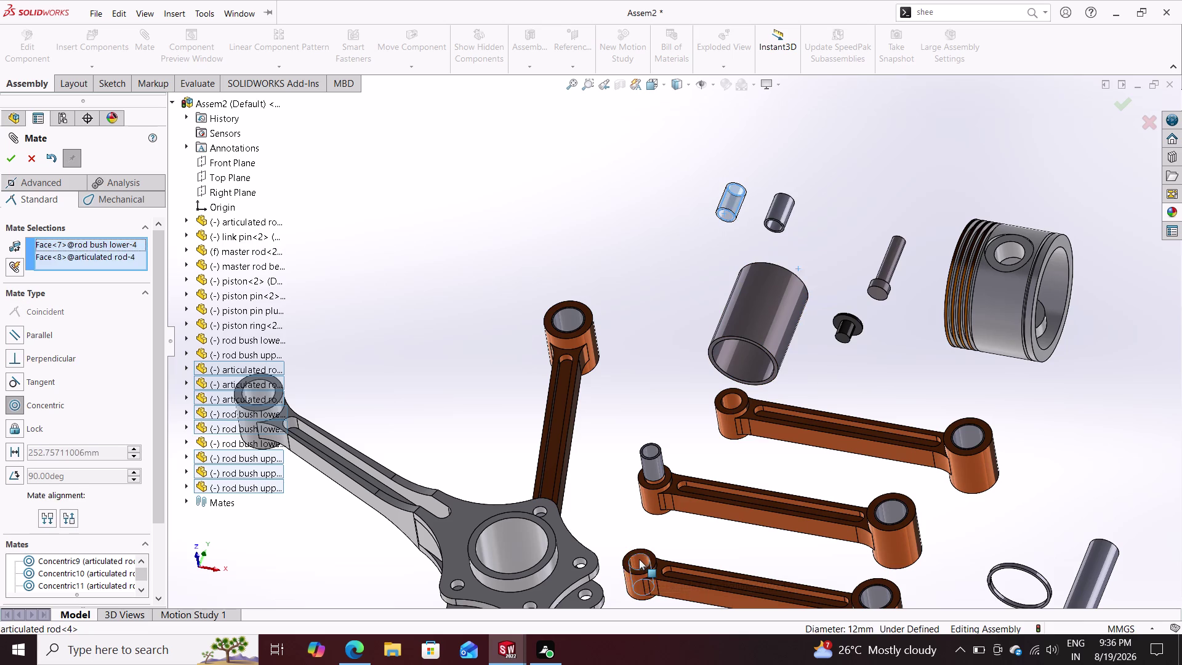
click(826, 571)
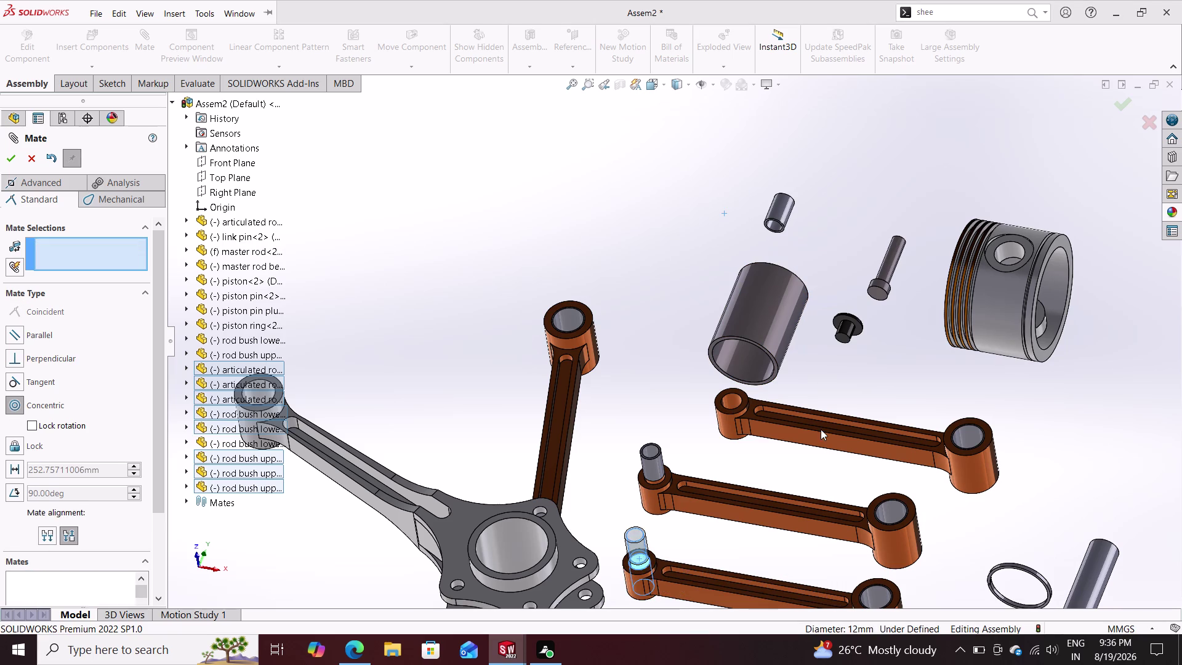
Centre the third lower bush in its rod bore and mate it to the rod's end face.
click(775, 225)
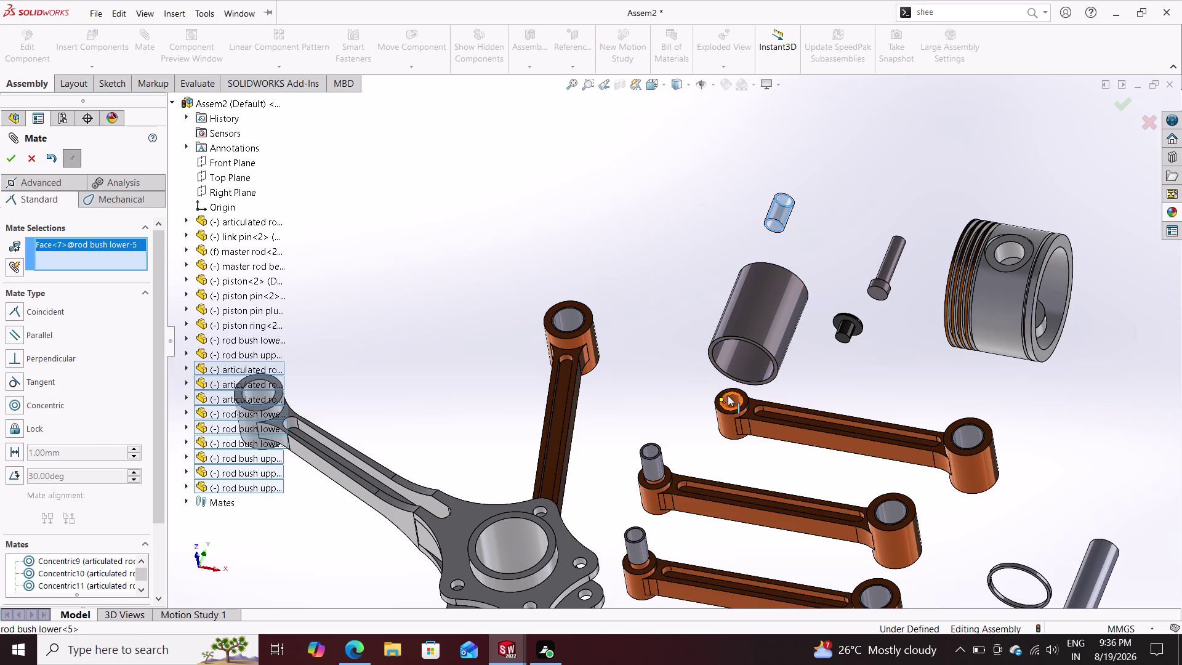
click(728, 395)
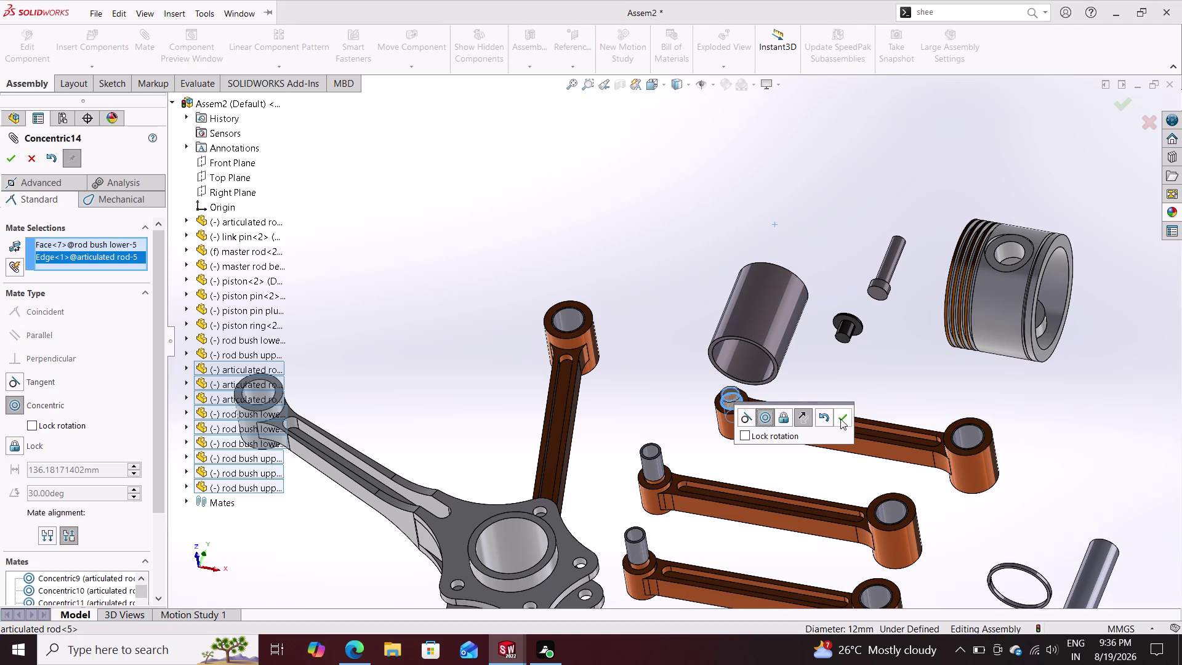
click(840, 419)
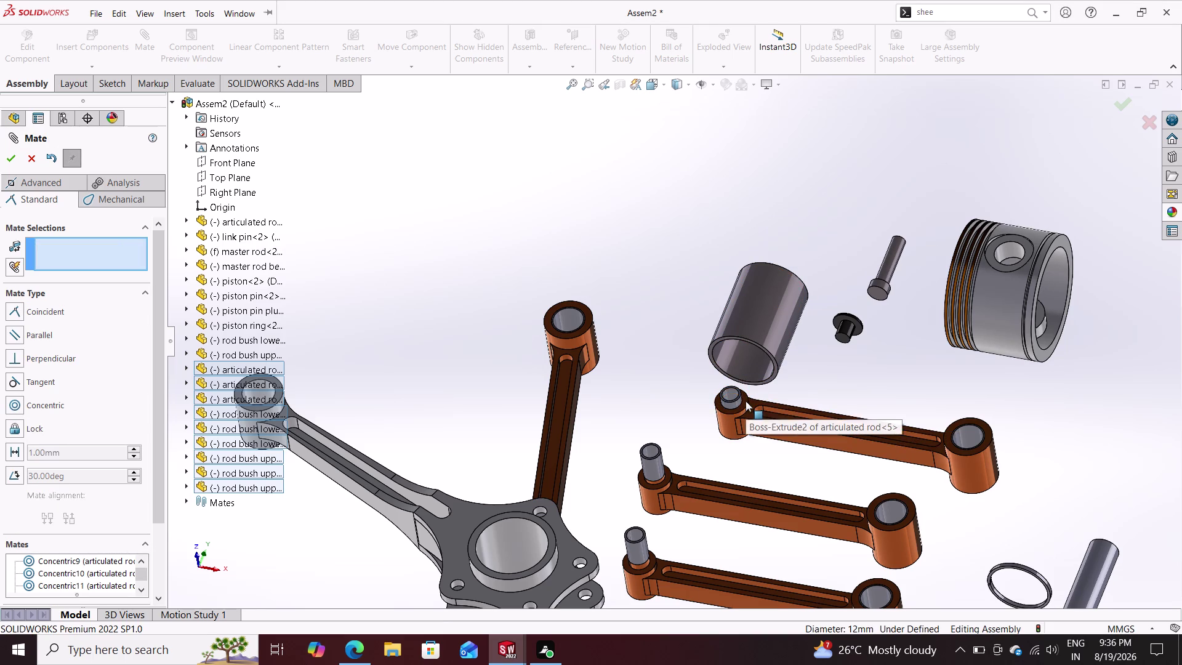
scroll(down, 3)
click(730, 384)
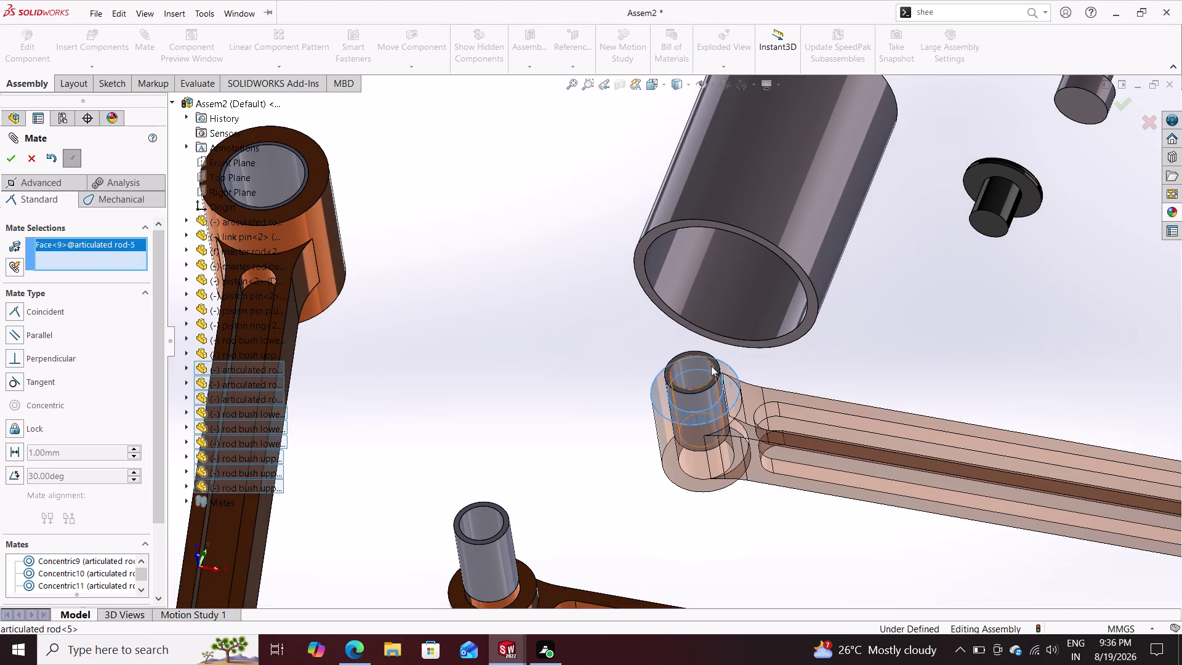
scroll(down, 3)
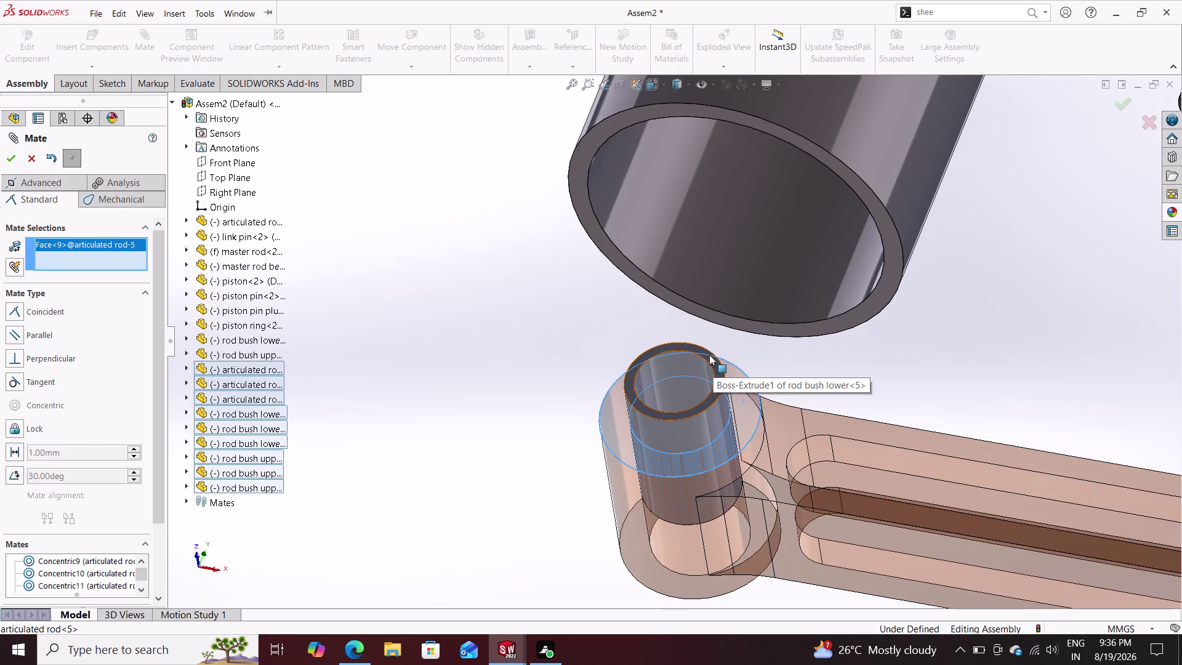
click(709, 355)
click(879, 376)
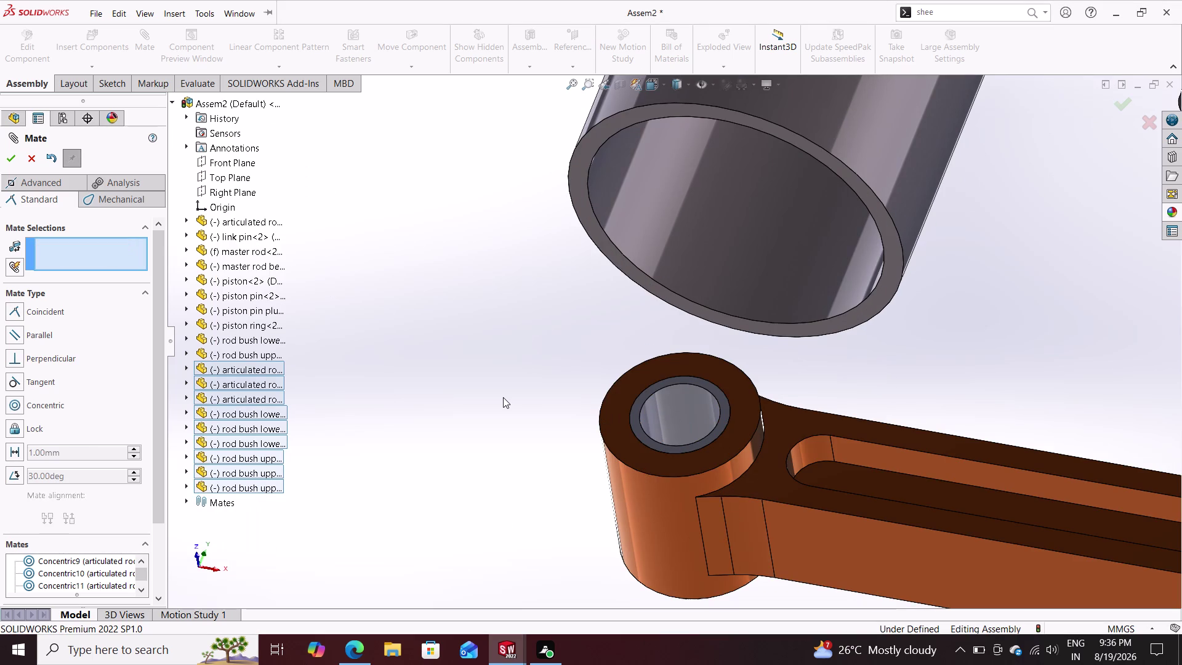
Mate the lower bush end face flush with articulated rod 3.
scroll(down, 3)
scroll(up, 3)
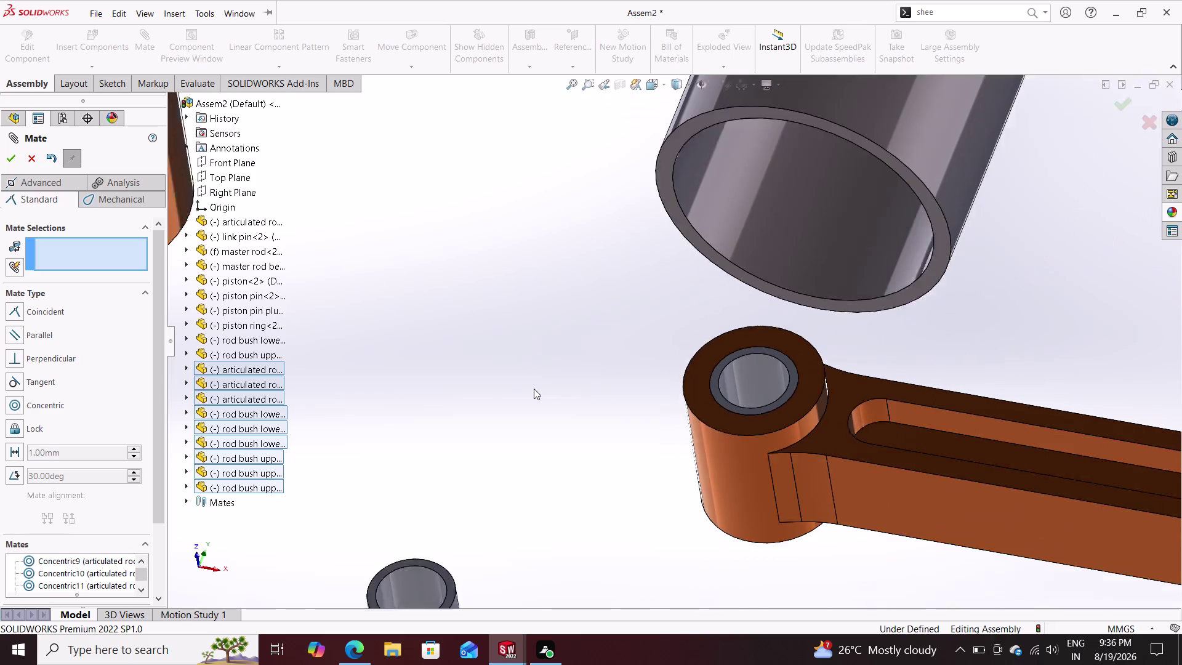
scroll(up, 3)
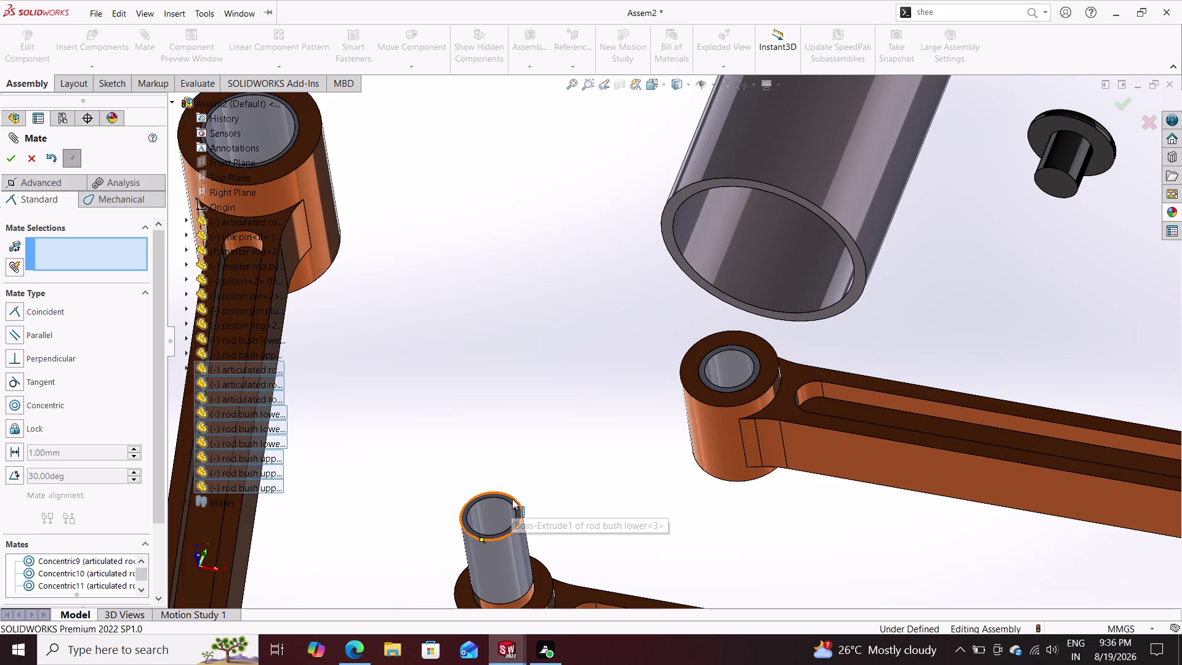
scroll(down, 3)
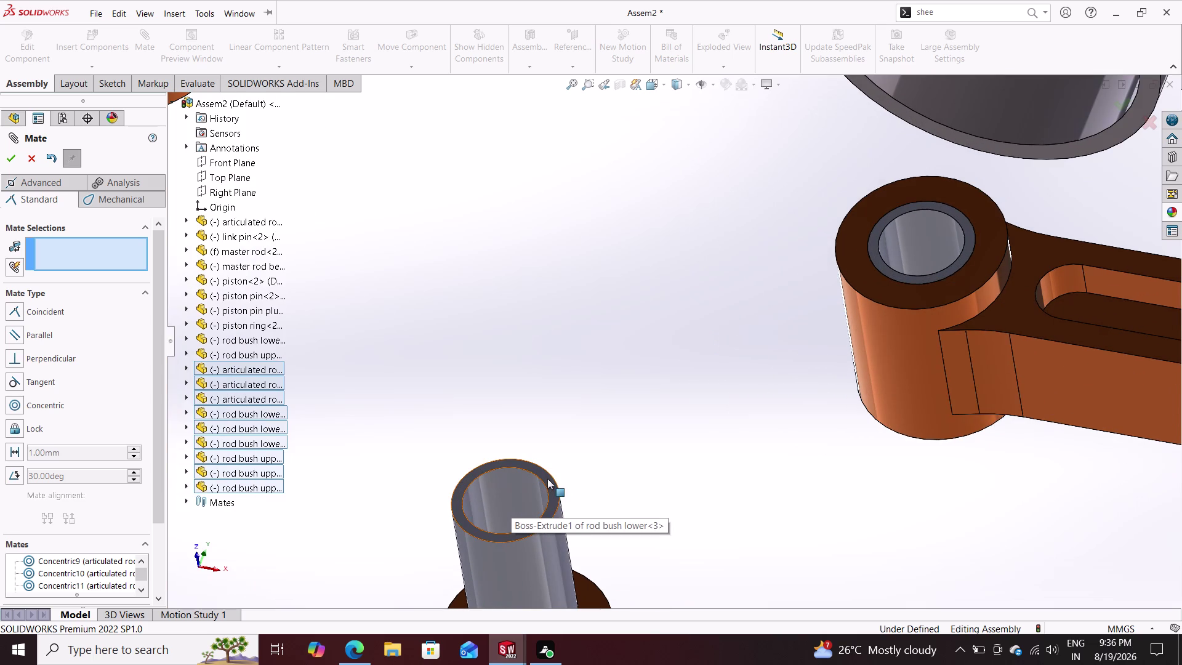
click(548, 479)
click(583, 588)
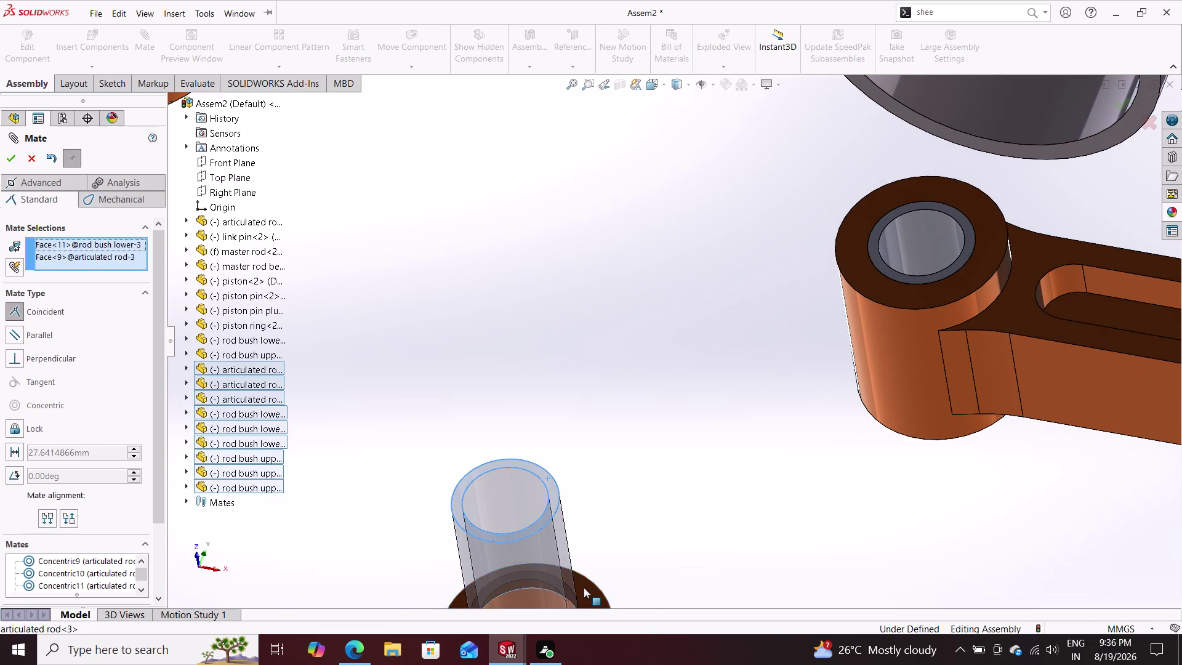
click(564, 594)
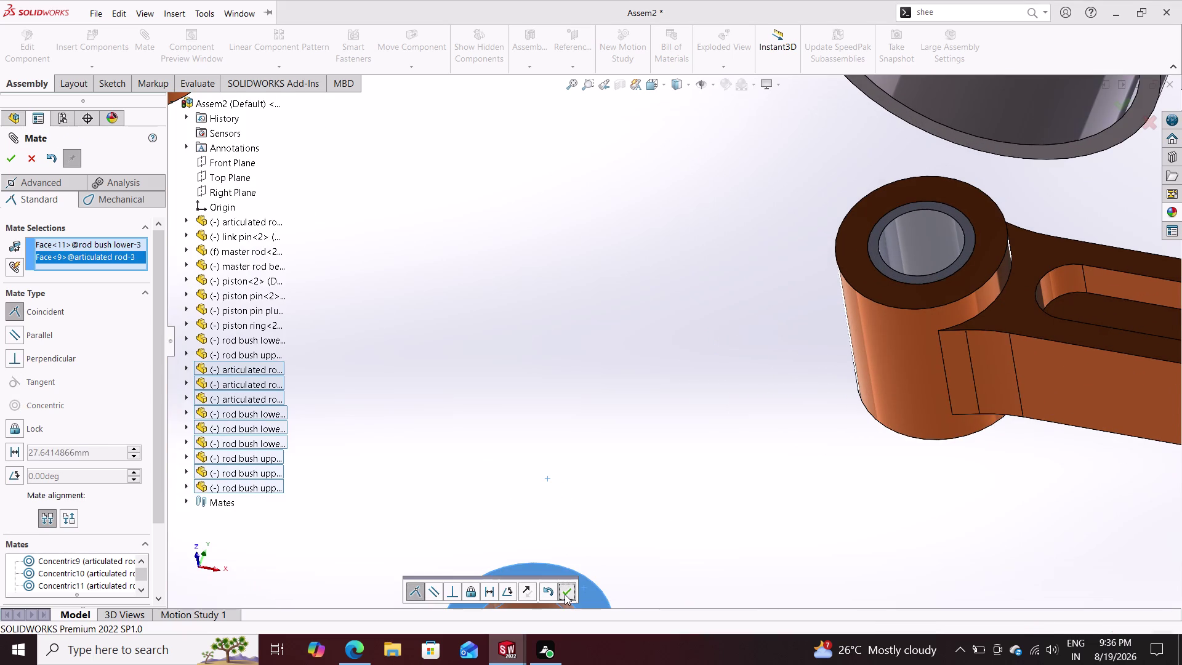
Mate lower bush 4's end face flush with articulated rod 4.
scroll(down, 3)
scroll(up, 3)
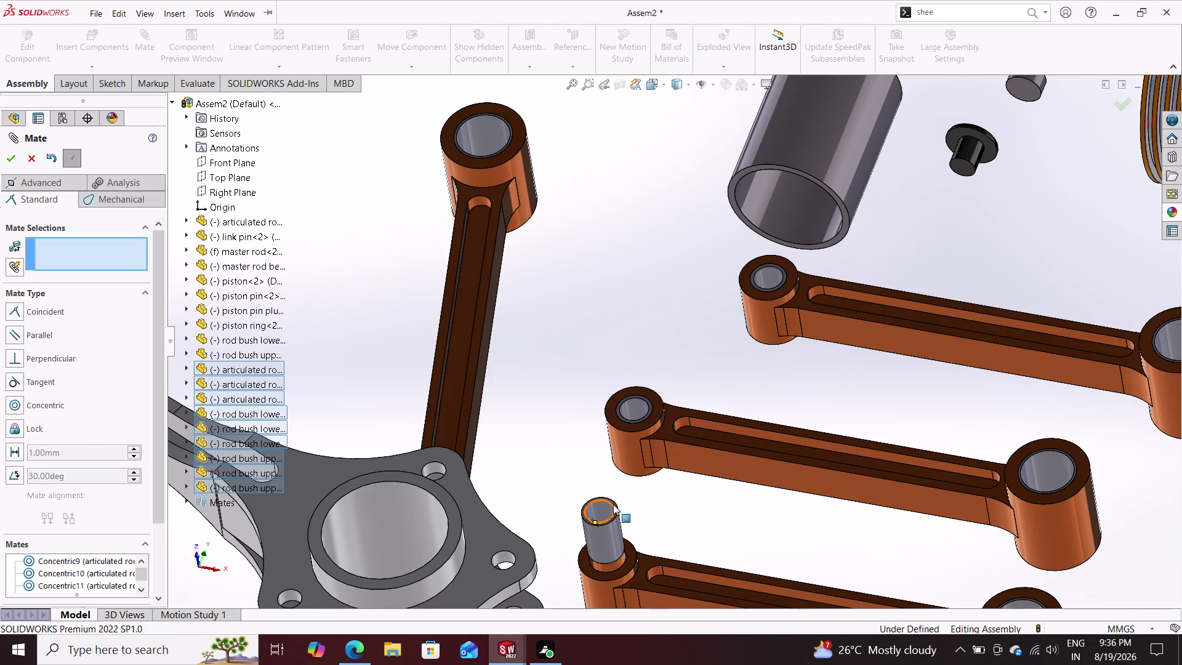
scroll(down, 3)
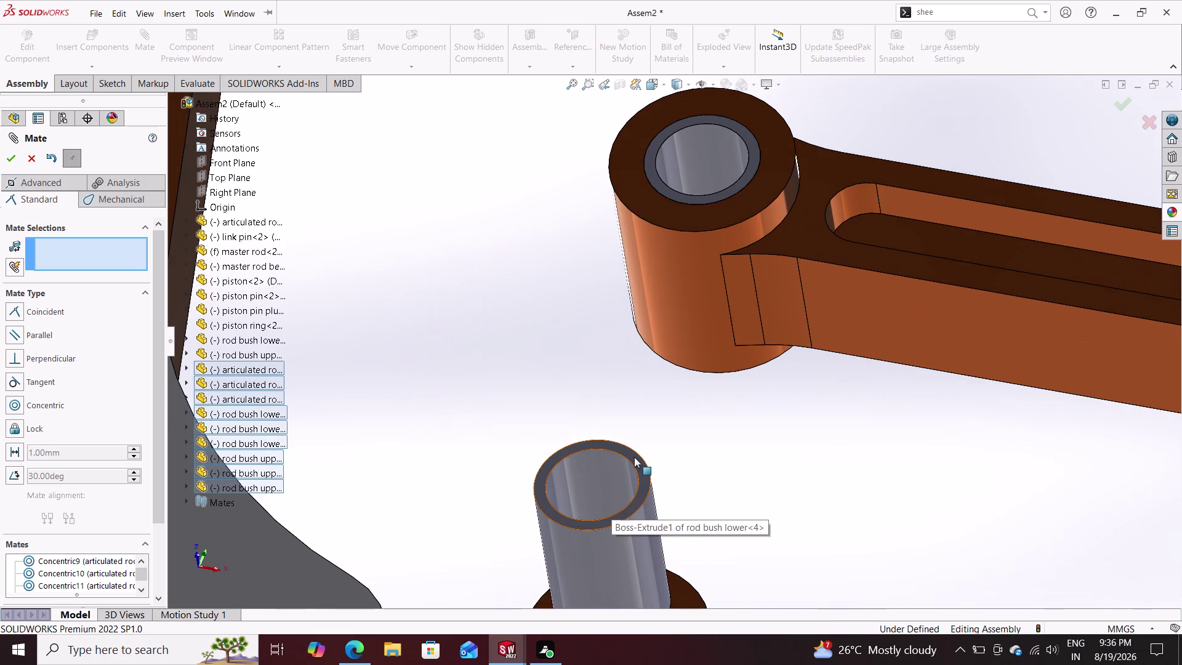
click(634, 457)
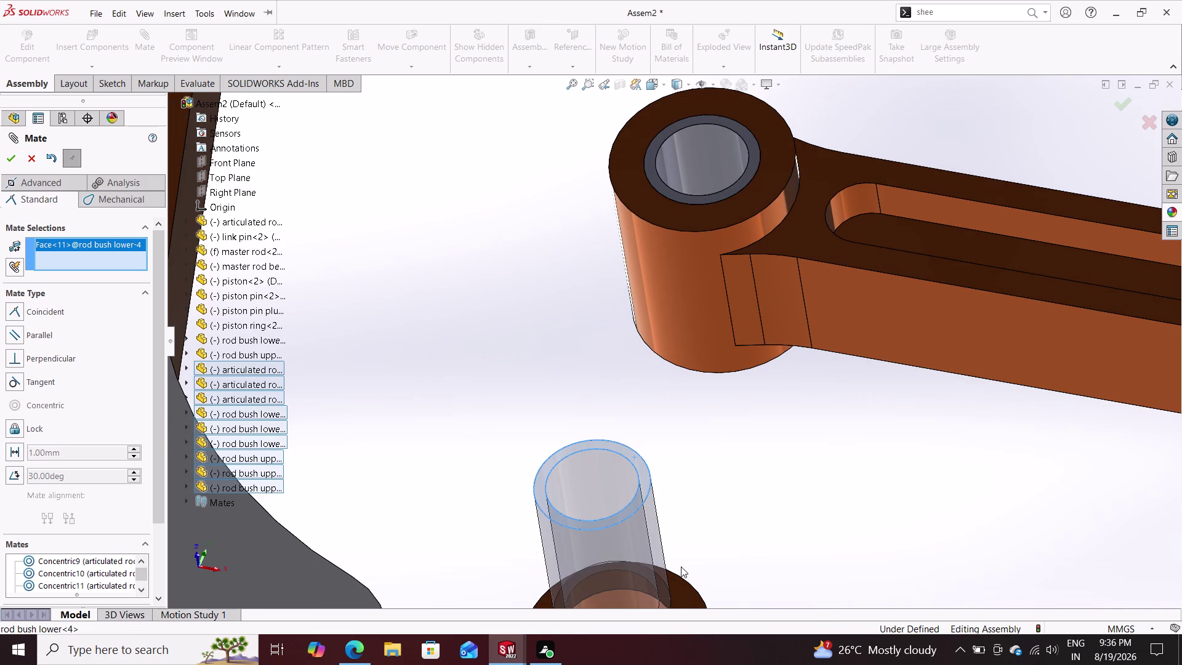
click(678, 589)
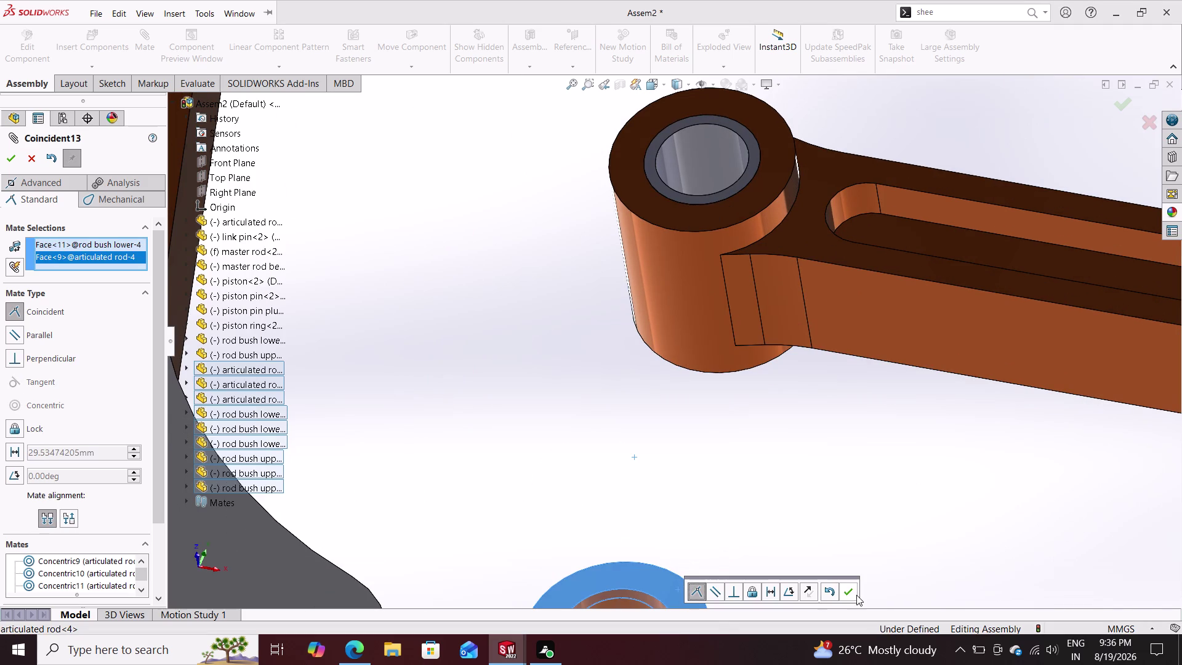
click(847, 590)
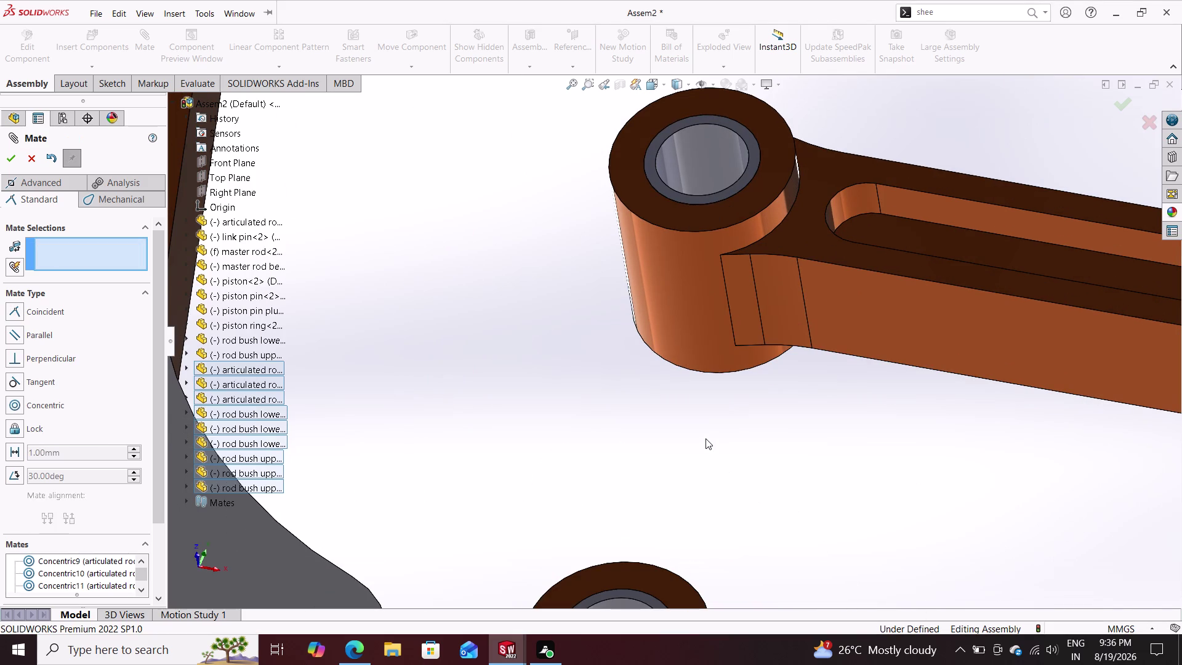
scroll(down, 3)
scroll(up, 3)
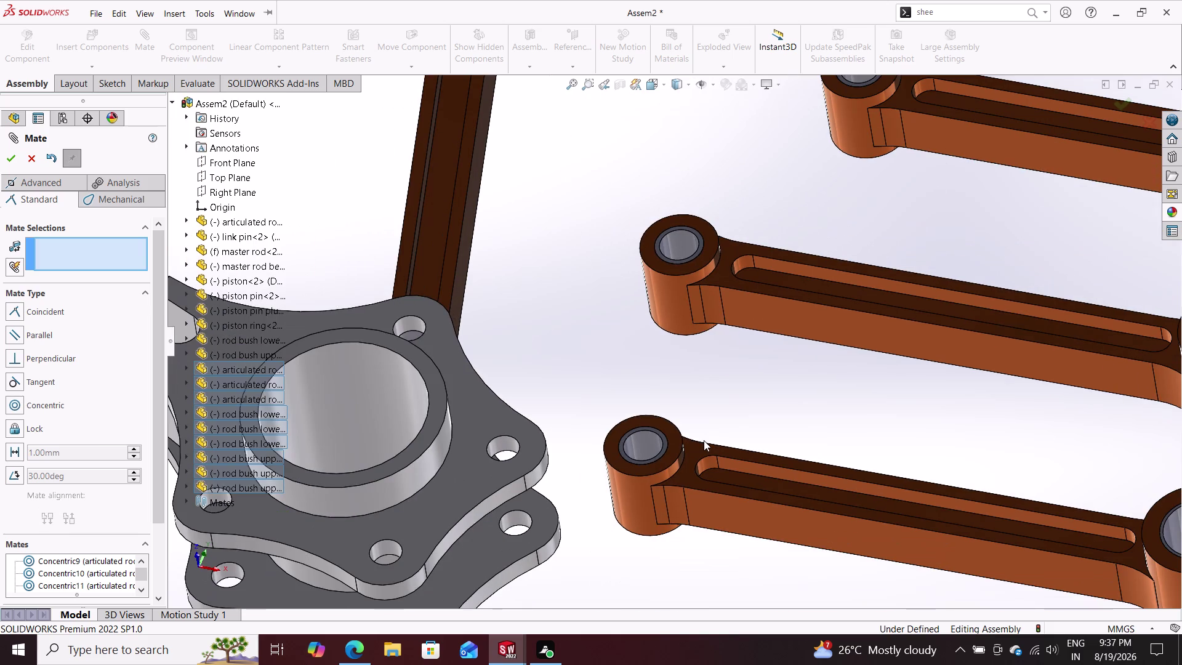
Add a coincident mate between articulated rod 4's end face and the master rod flange.
scroll(up, 3)
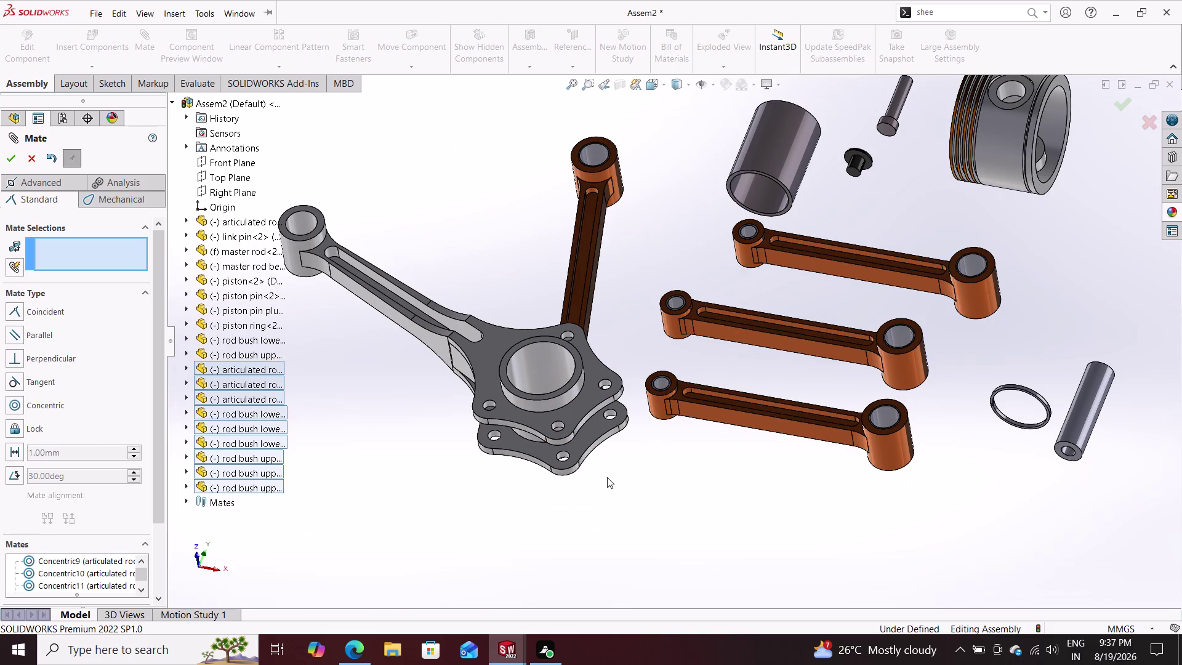
middle_drag(605, 492, 587, 385)
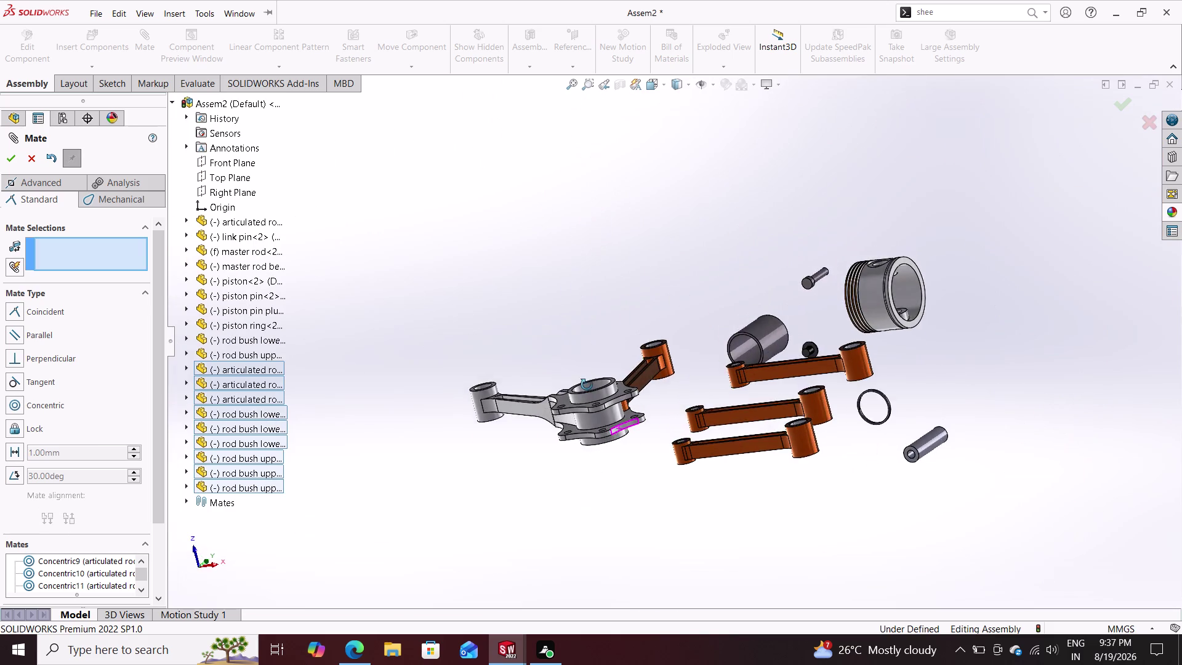
middle_drag(587, 385, 554, 288)
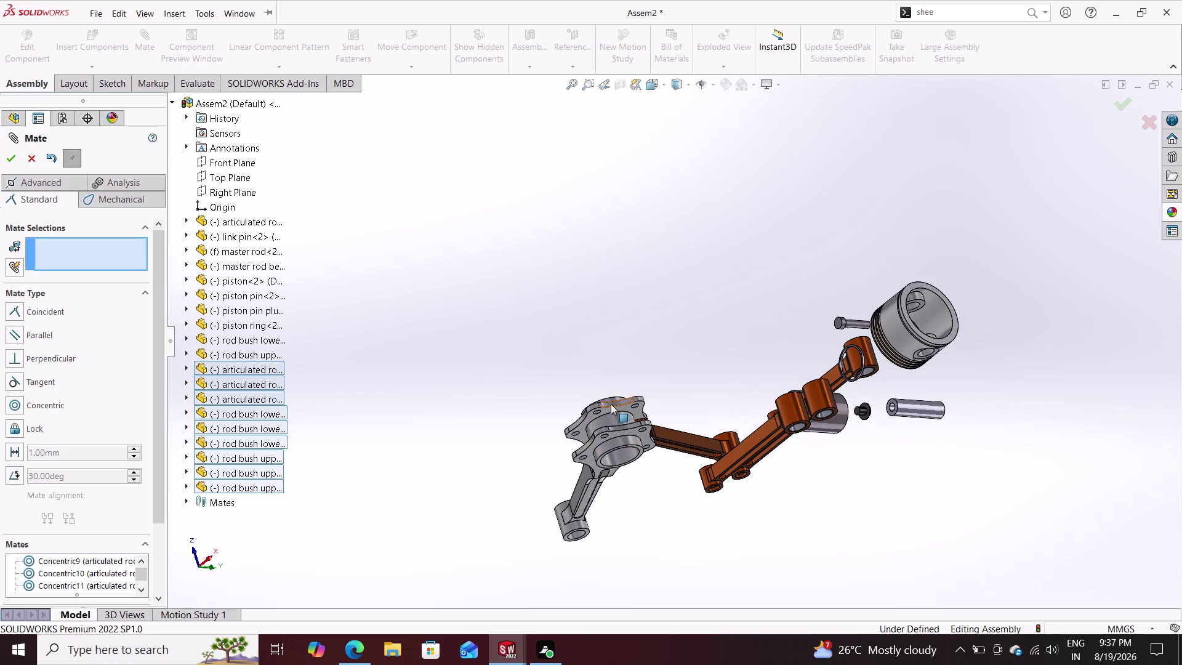
scroll(down, 3)
click(601, 393)
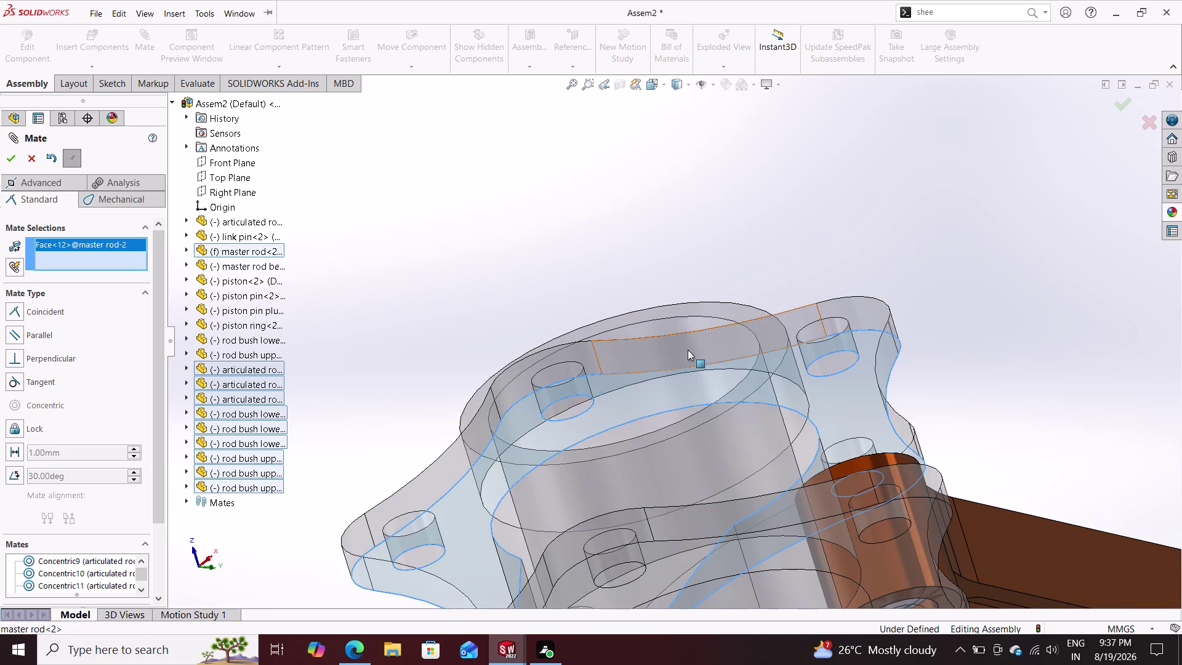
middle_drag(699, 264, 729, 419)
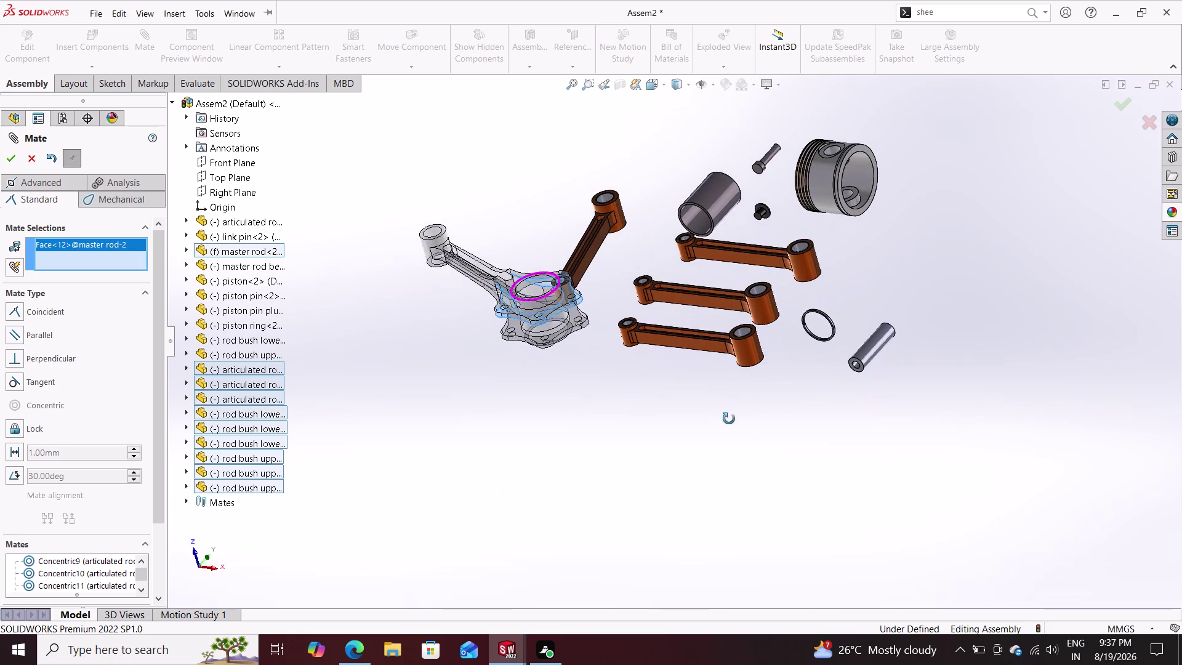
middle_drag(729, 419, 792, 435)
scroll(down, 3)
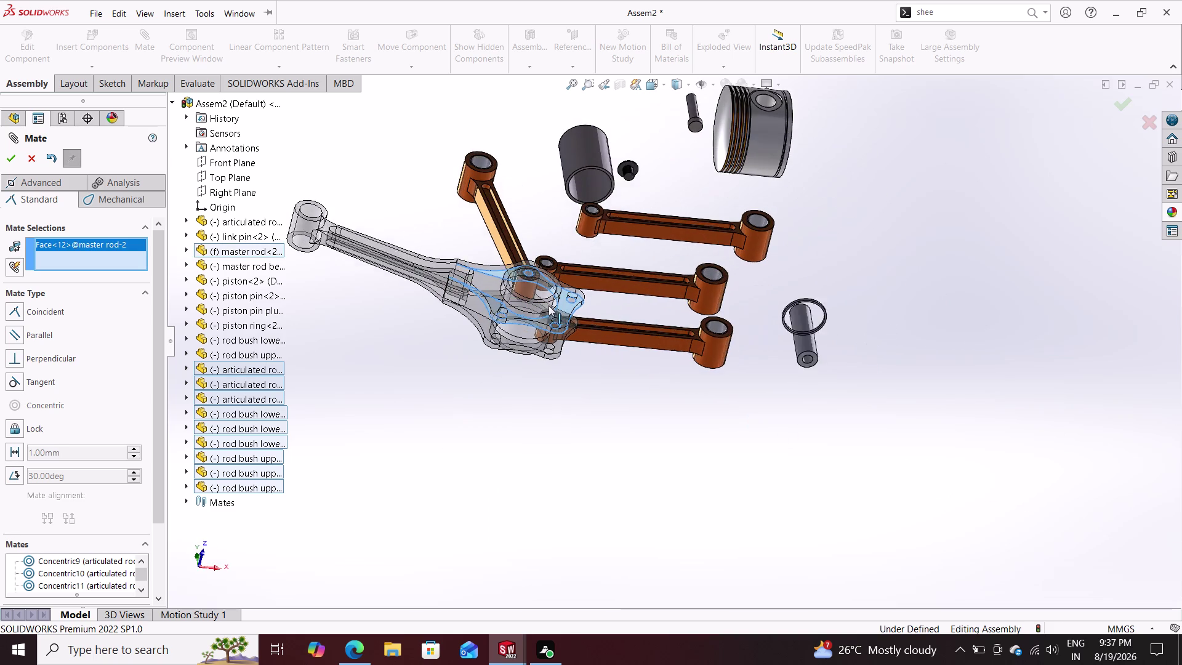
scroll(down, 3)
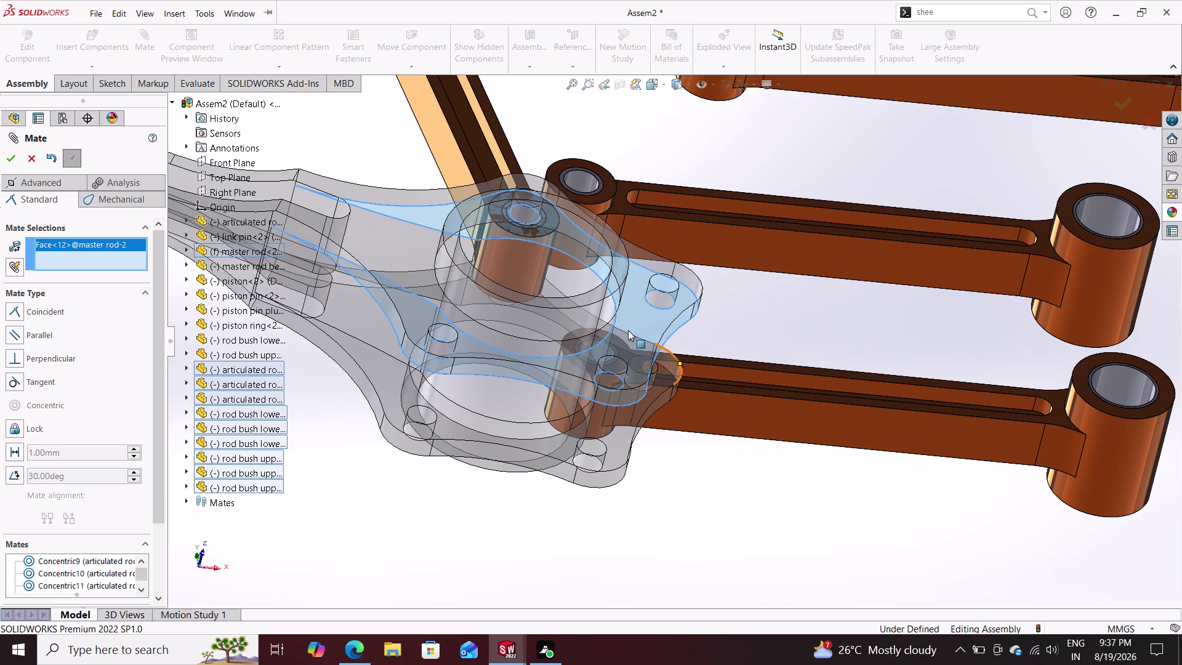
middle_drag(684, 322, 635, 384)
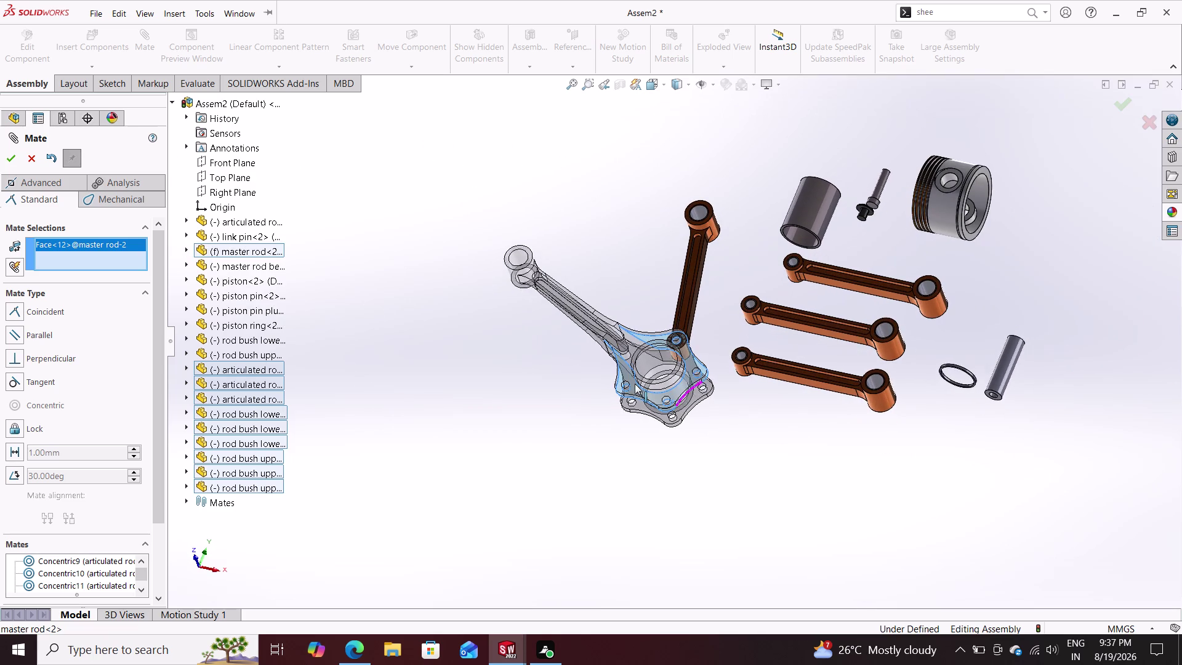
scroll(down, 3)
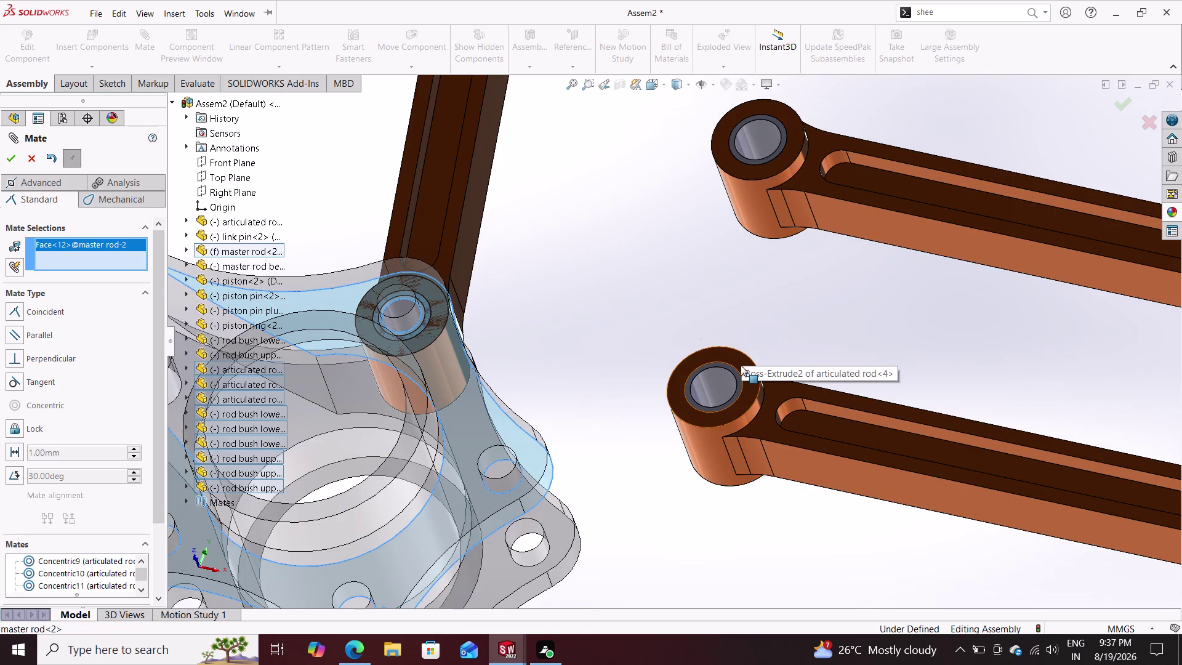
click(734, 358)
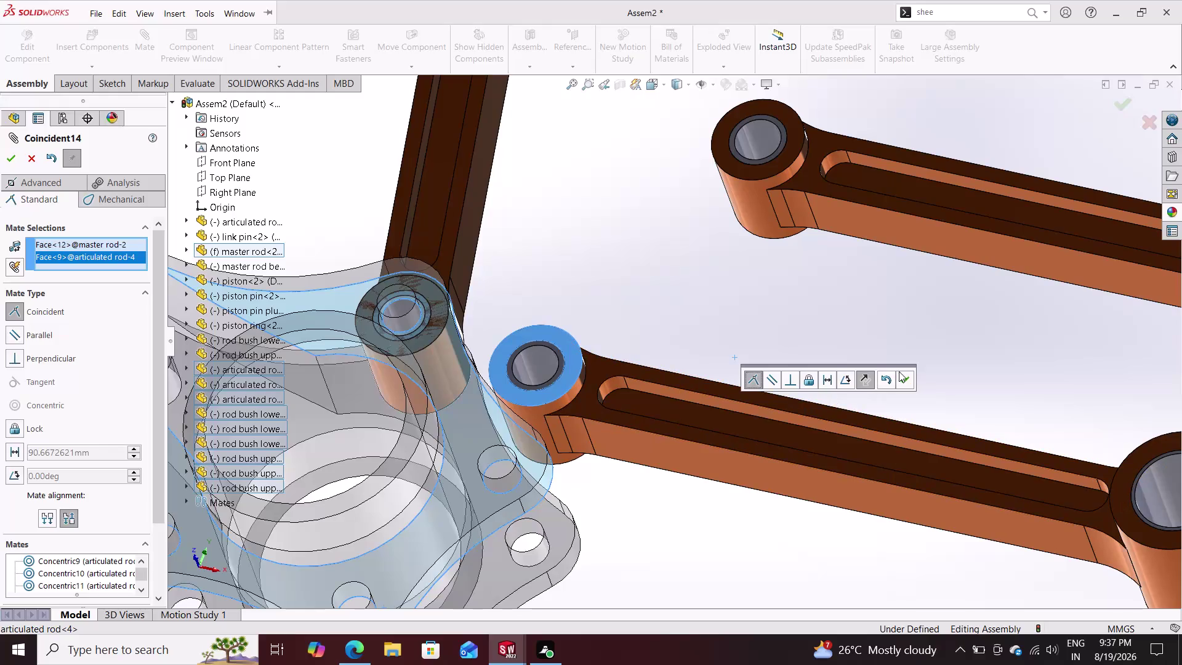
click(903, 379)
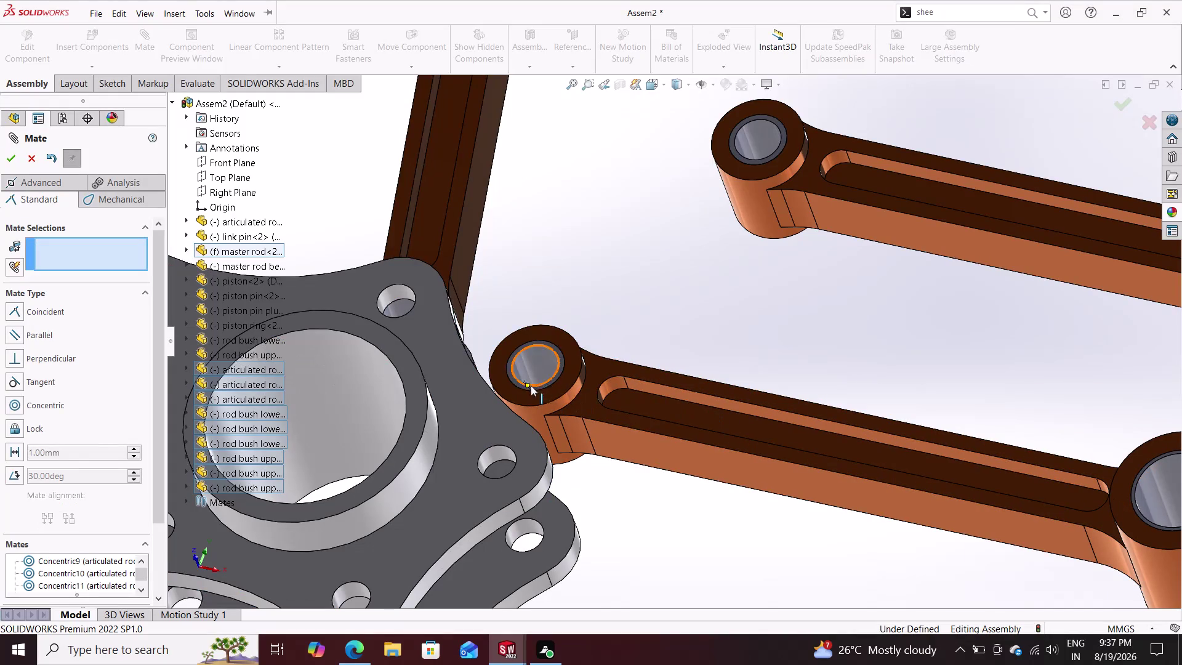
Make lower bush 4's bore concentric with the matching master rod hole.
click(535, 369)
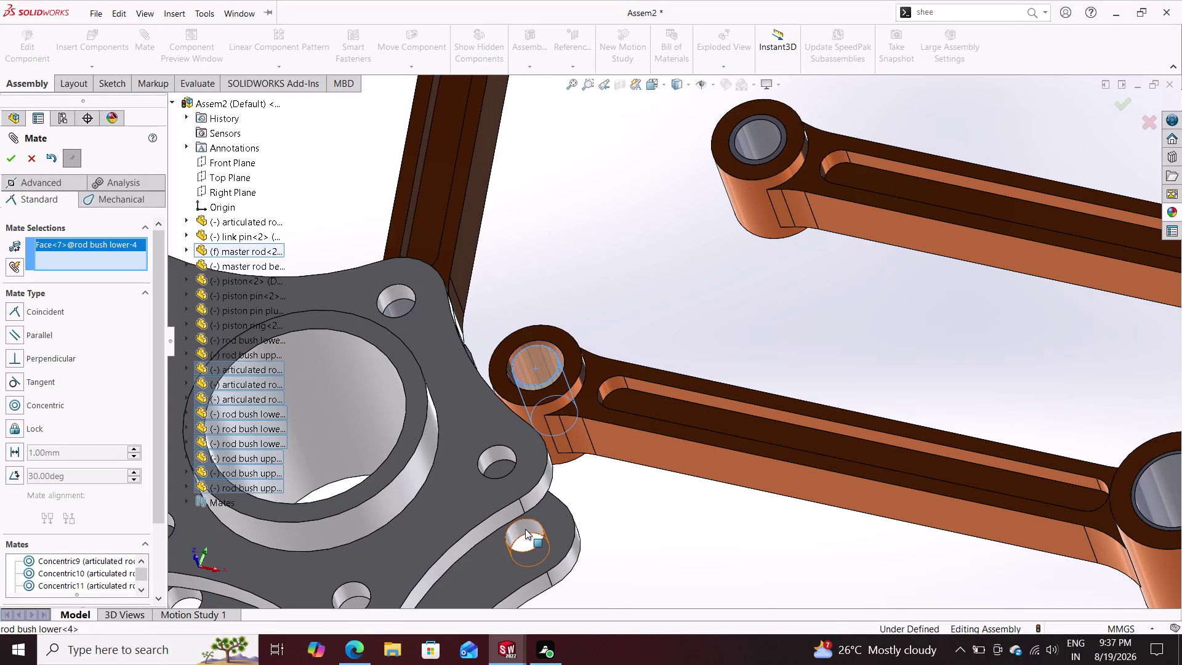
click(525, 525)
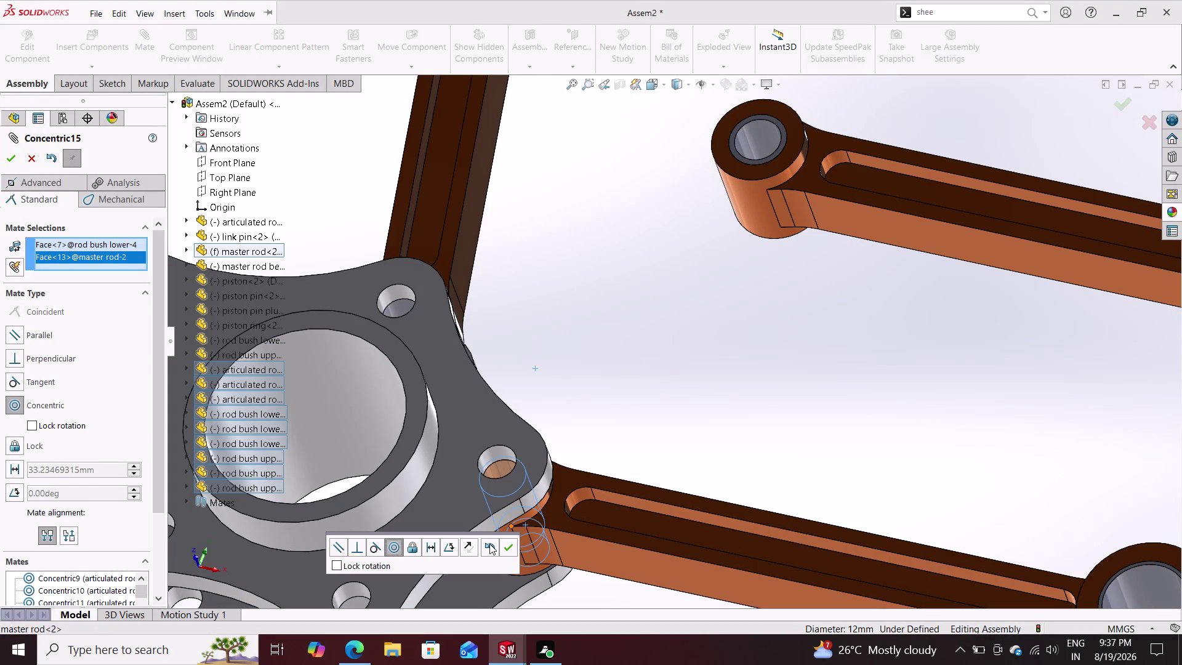
click(502, 547)
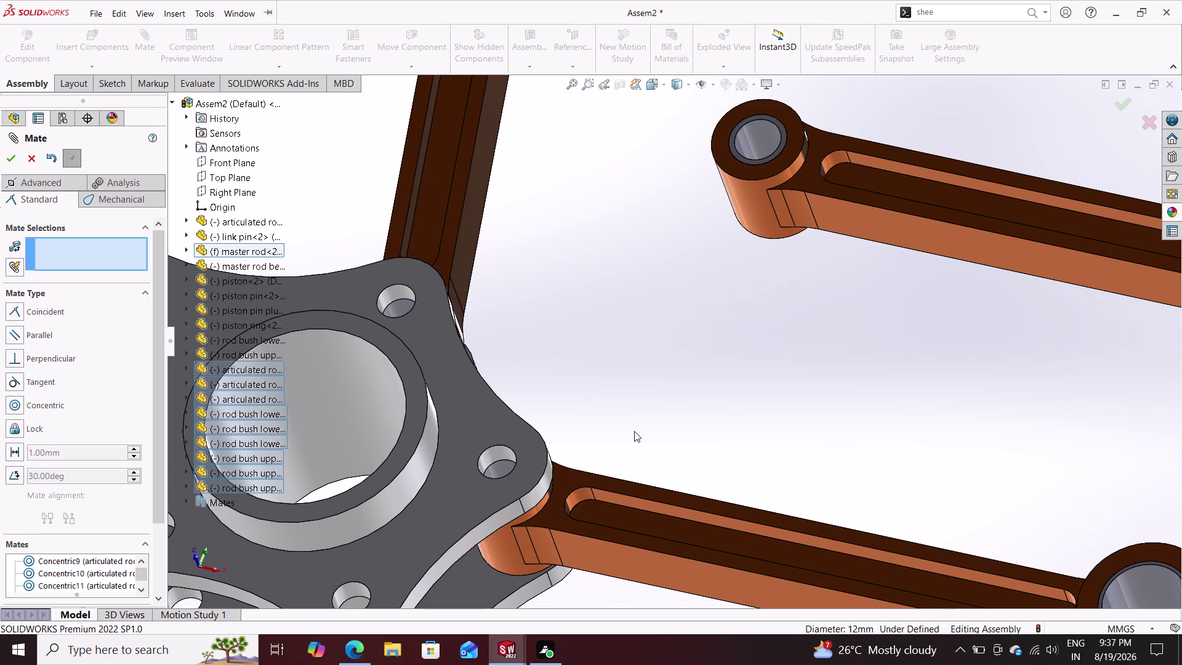
click(776, 106)
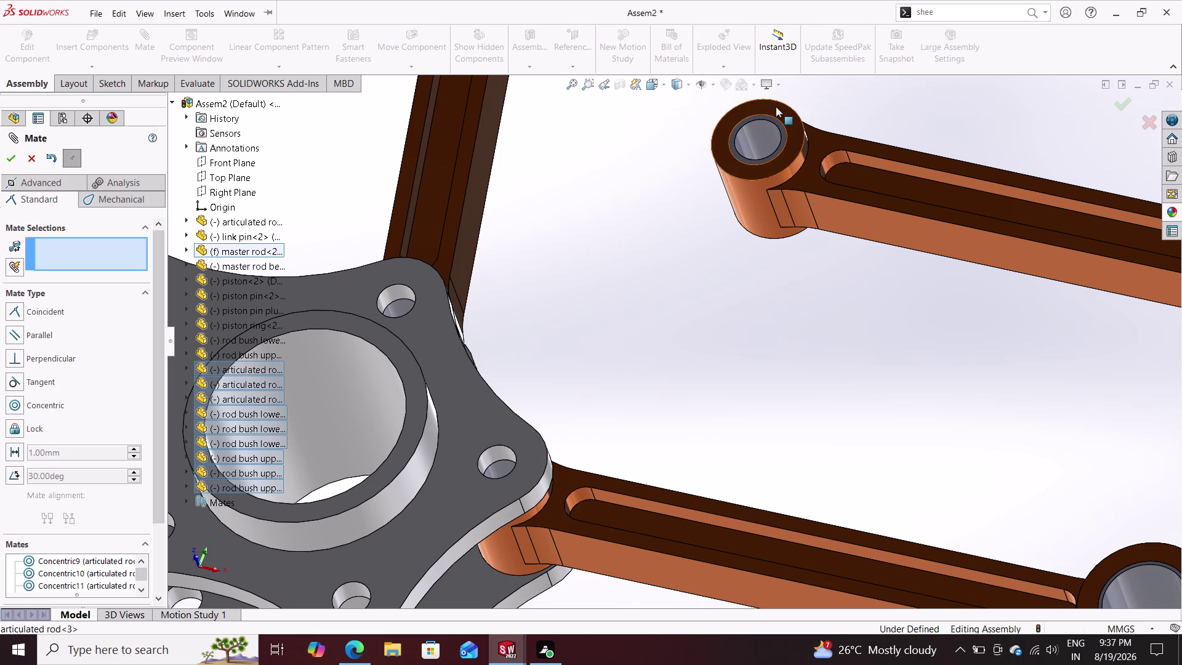
scroll(up, 3)
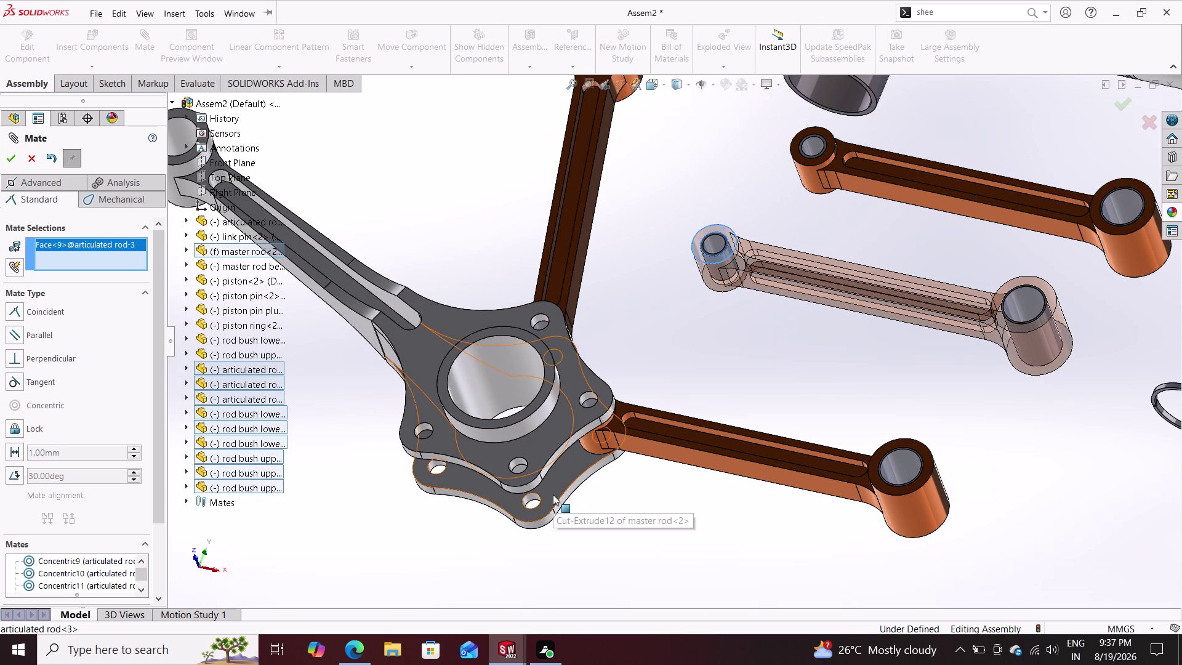
middle_drag(590, 540, 545, 347)
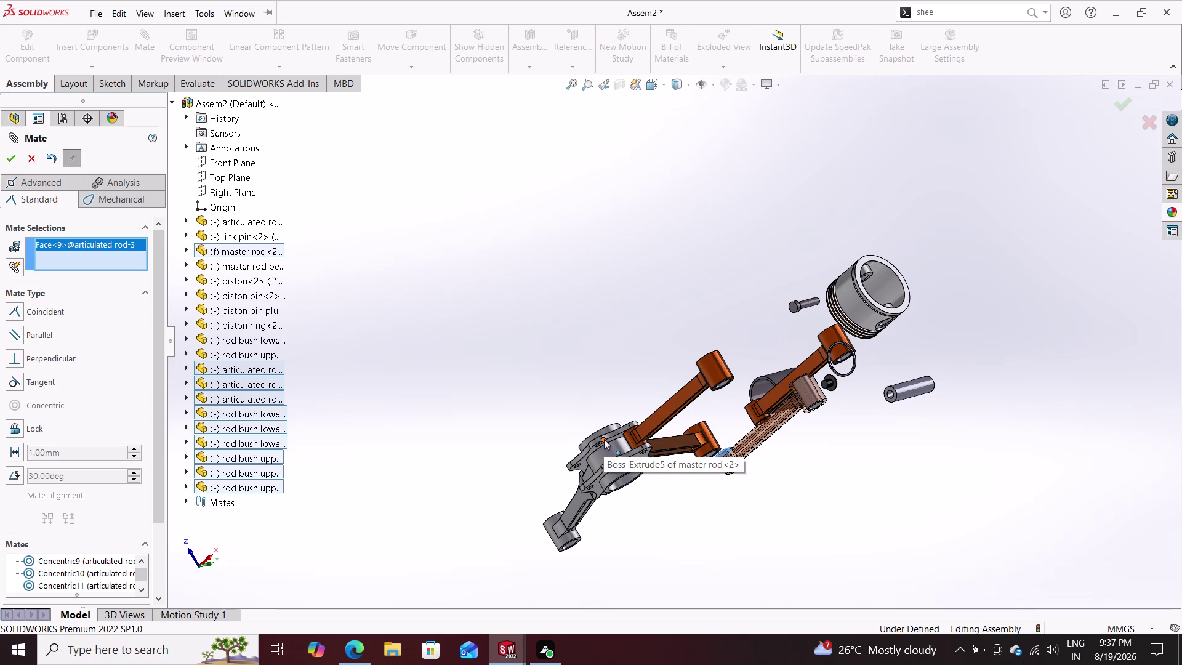
scroll(down, 3)
click(639, 400)
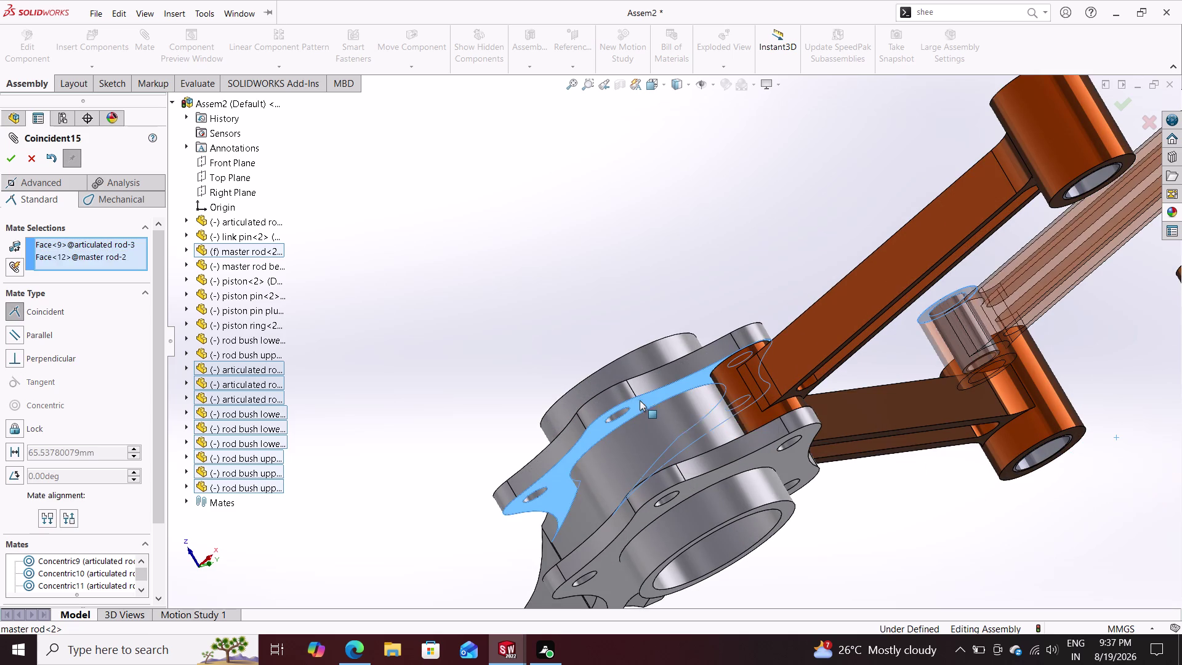
click(814, 421)
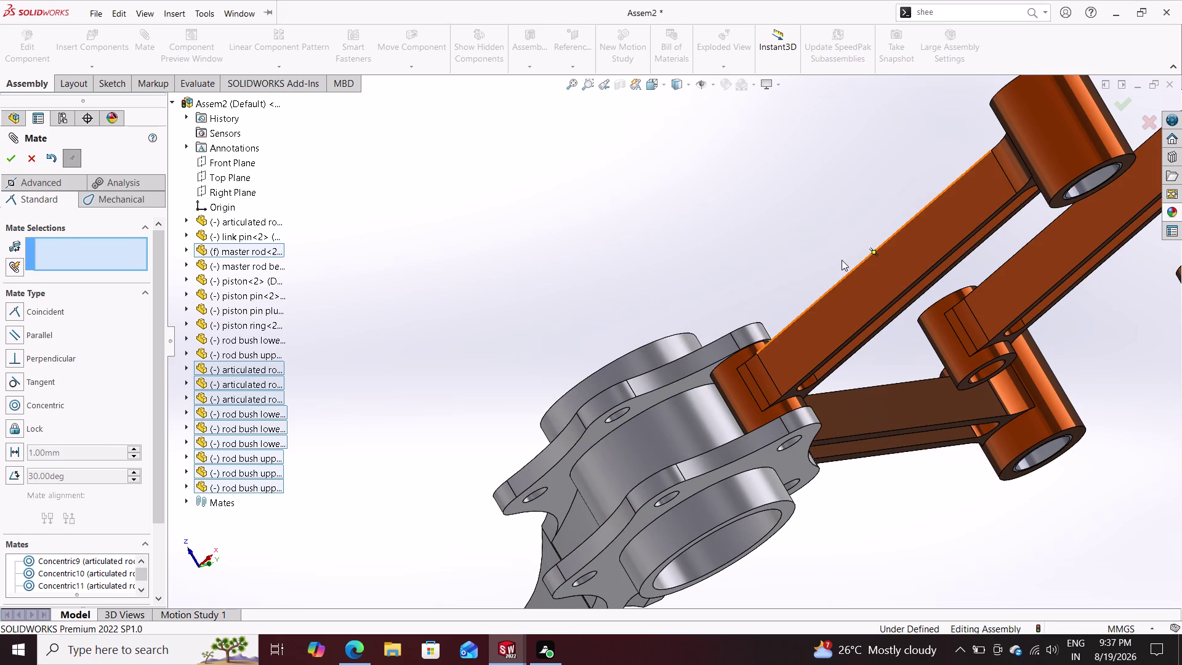
scroll(down, 3)
scroll(up, 3)
middle_drag(760, 217, 825, 358)
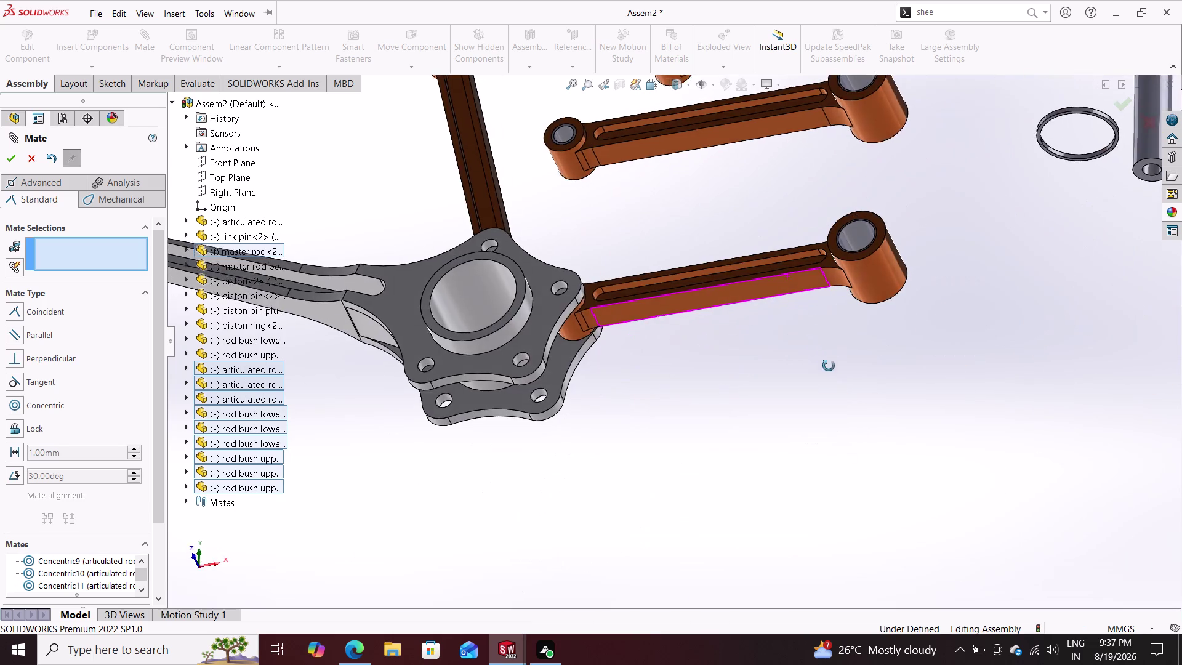
middle_drag(825, 358, 847, 394)
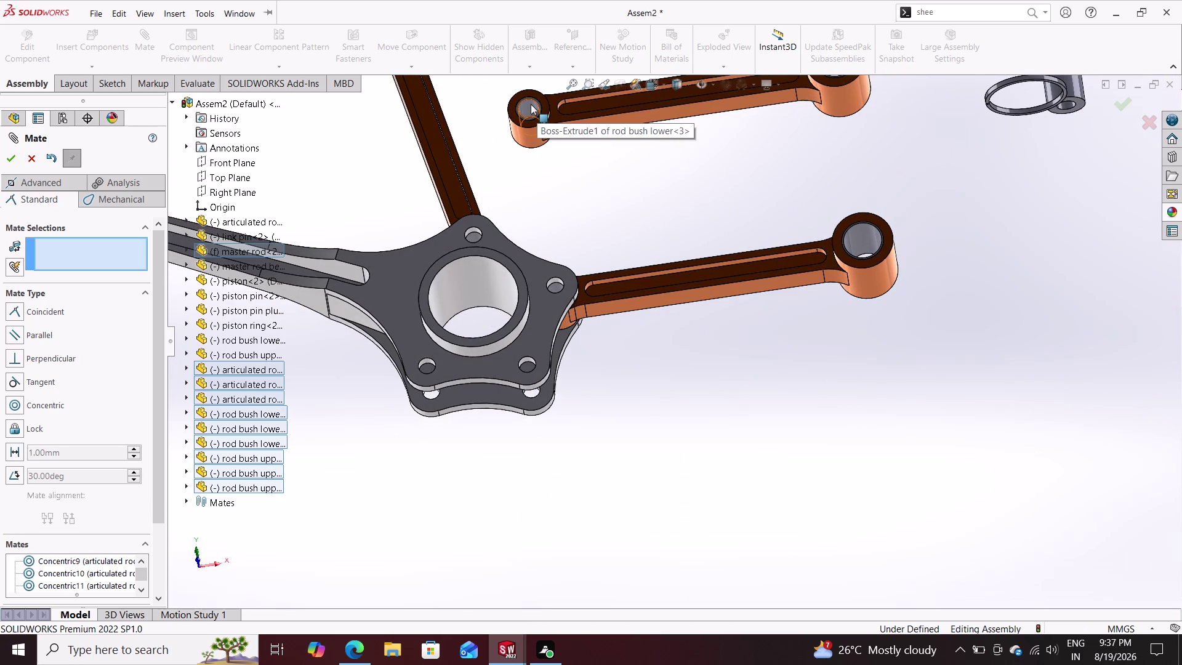
click(531, 104)
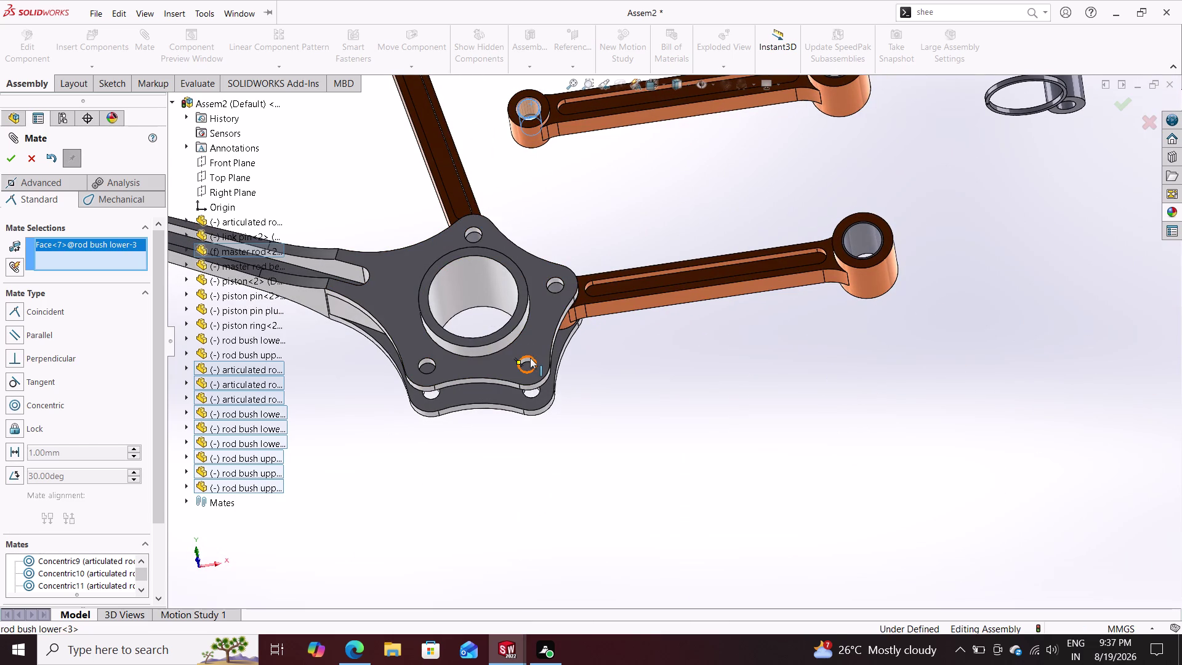
click(530, 358)
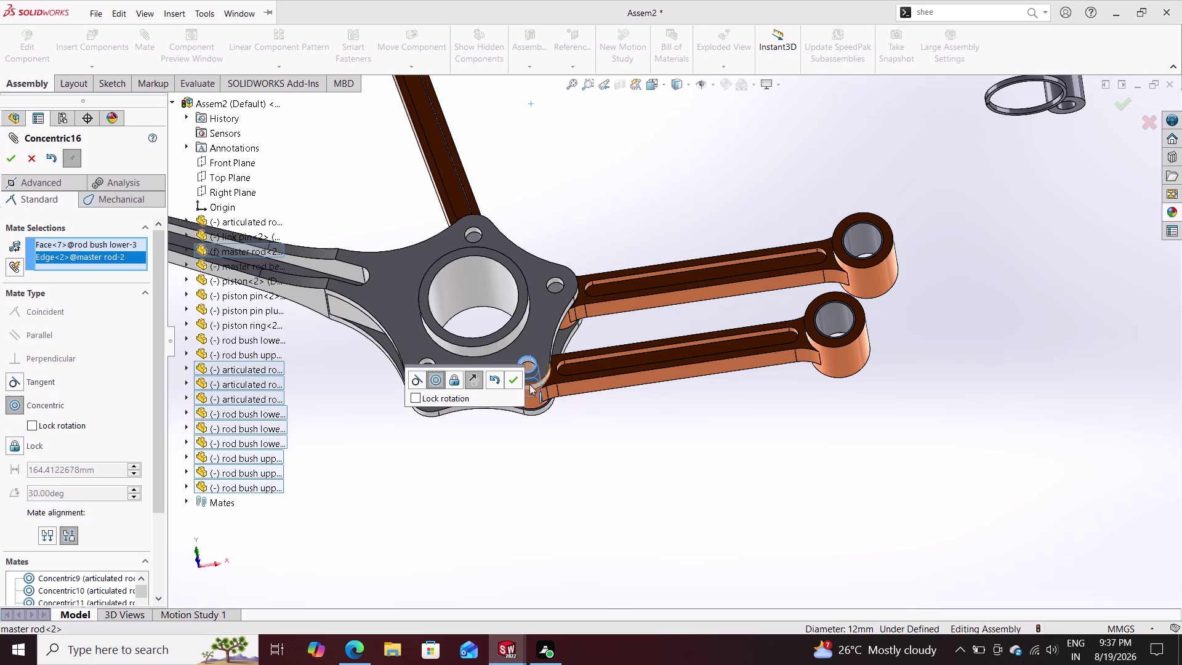
click(513, 379)
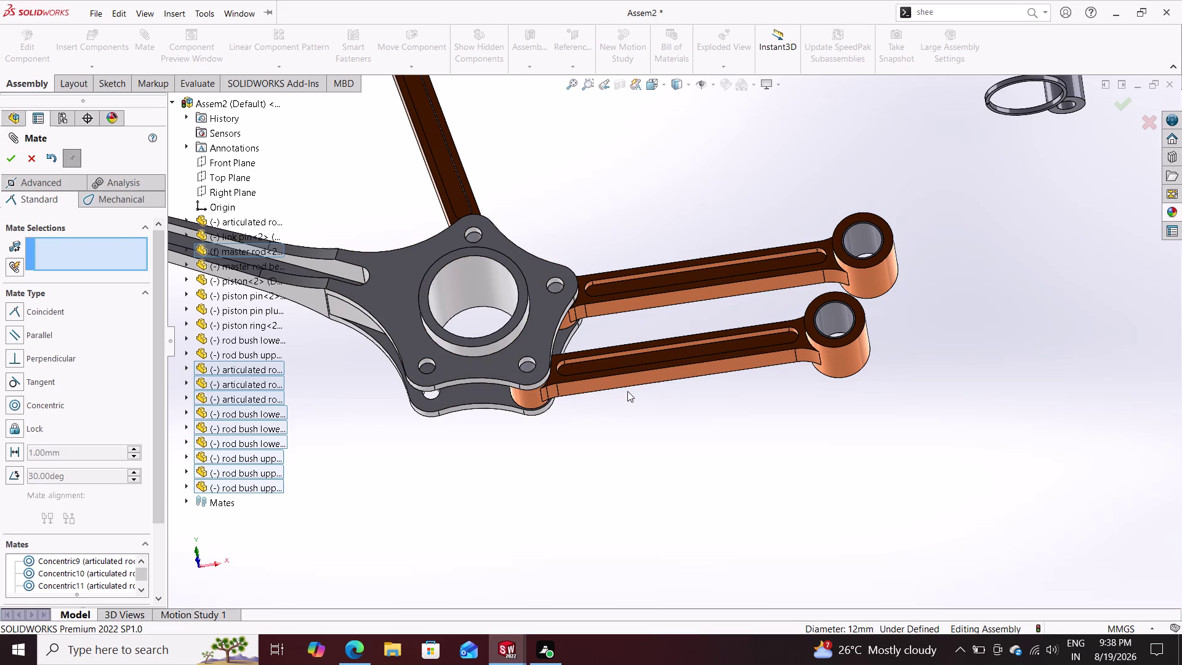
scroll(up, 3)
scroll(up, 3)
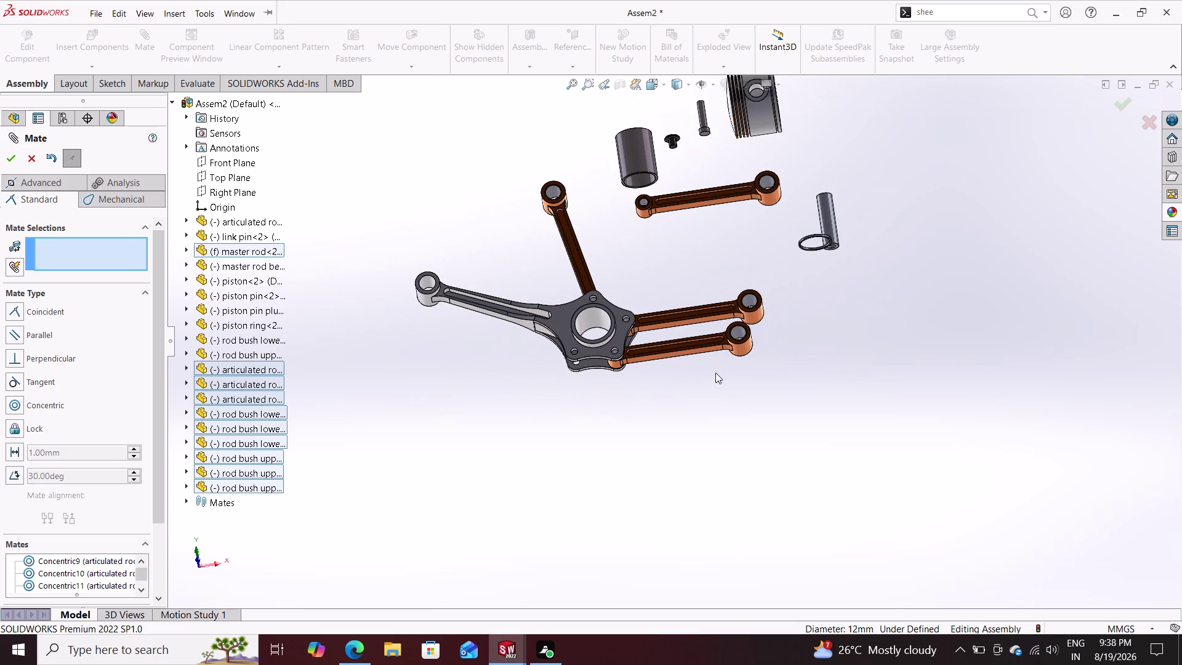
drag(735, 335, 666, 436)
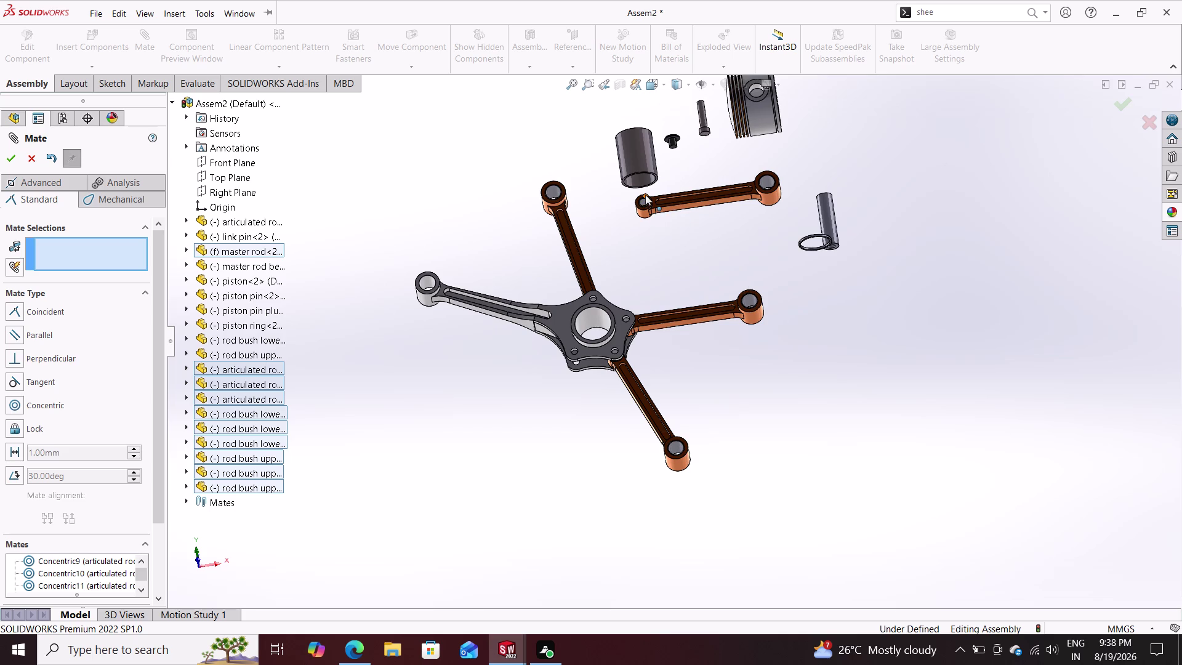
Seat the loose articulated rod's end face flush against the master rod hub.
scroll(down, 3)
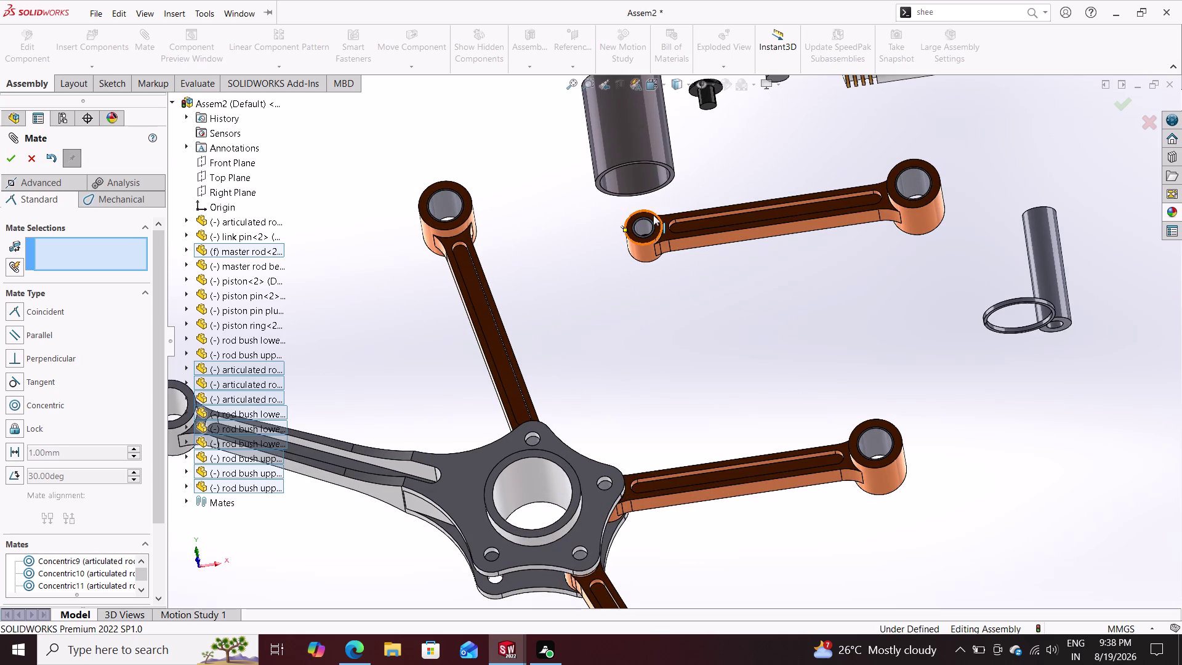
click(652, 216)
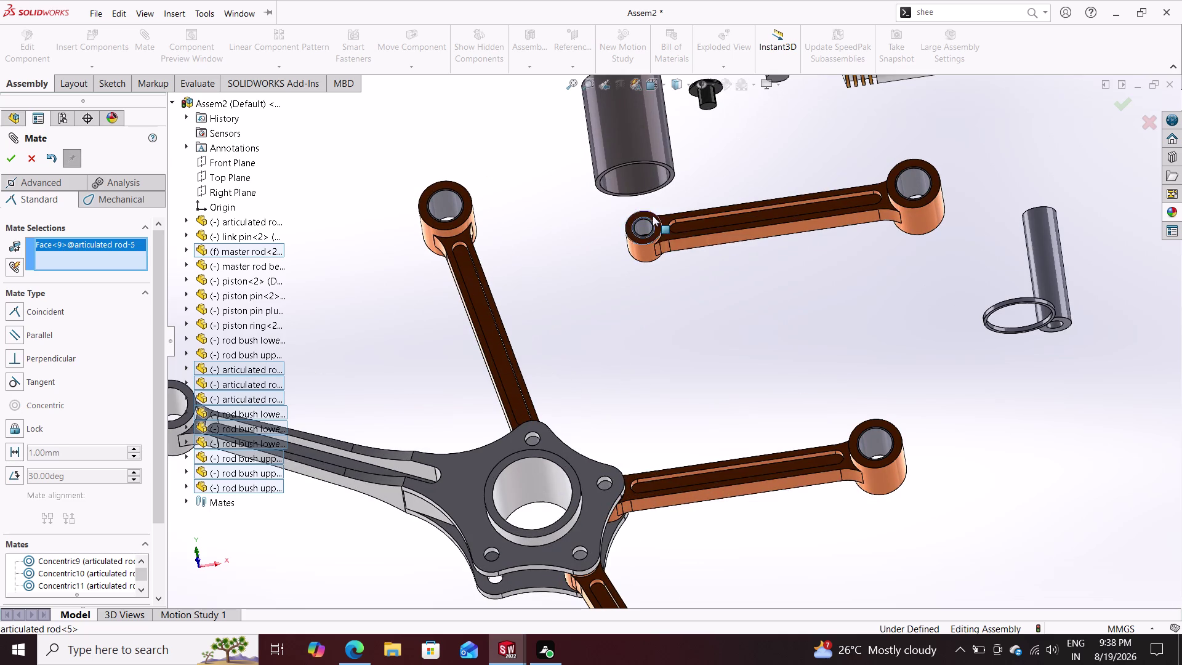
middle_drag(635, 411, 685, 274)
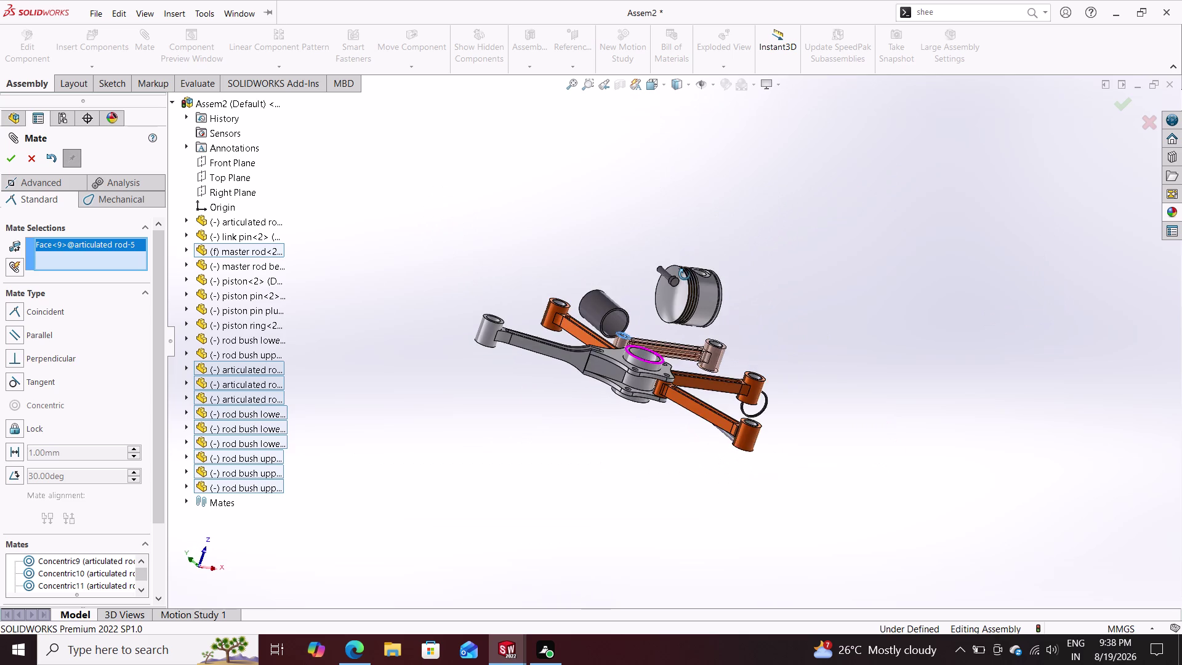
middle_drag(685, 275, 700, 252)
scroll(down, 3)
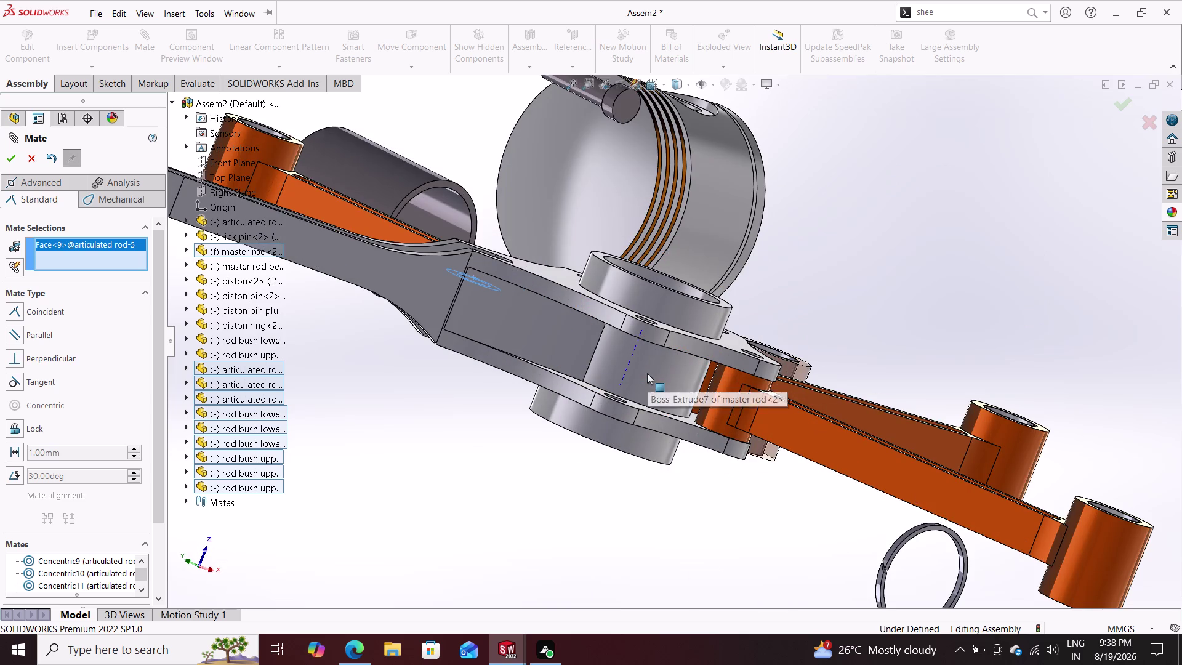
middle_drag(573, 469, 616, 362)
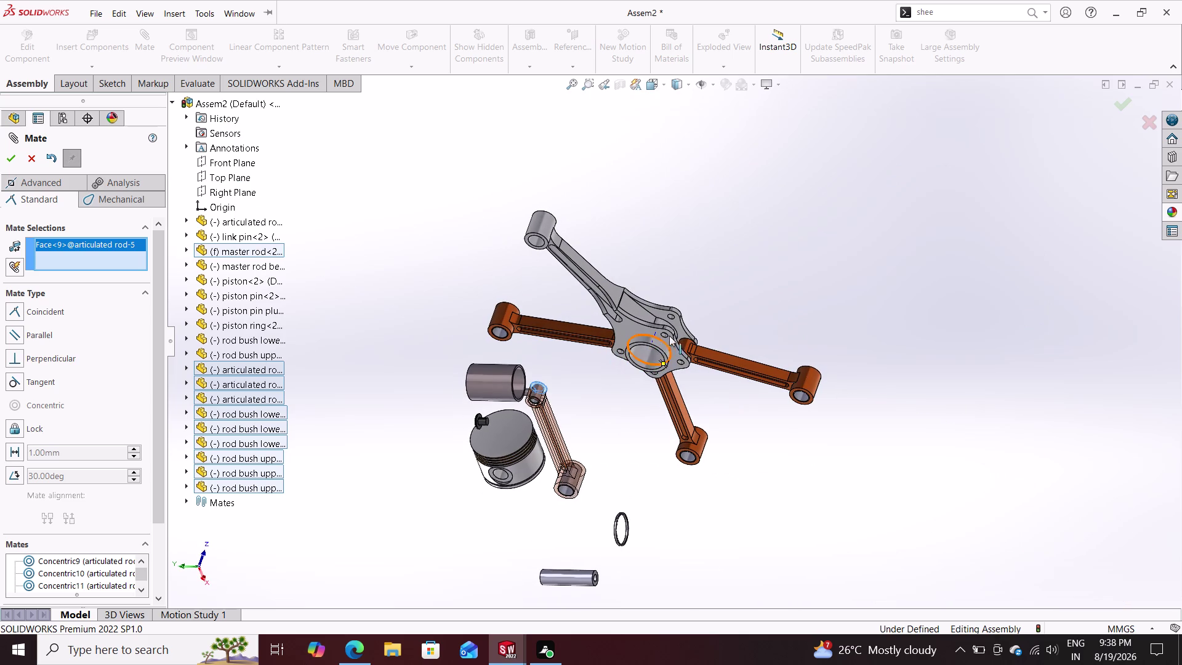
click(678, 322)
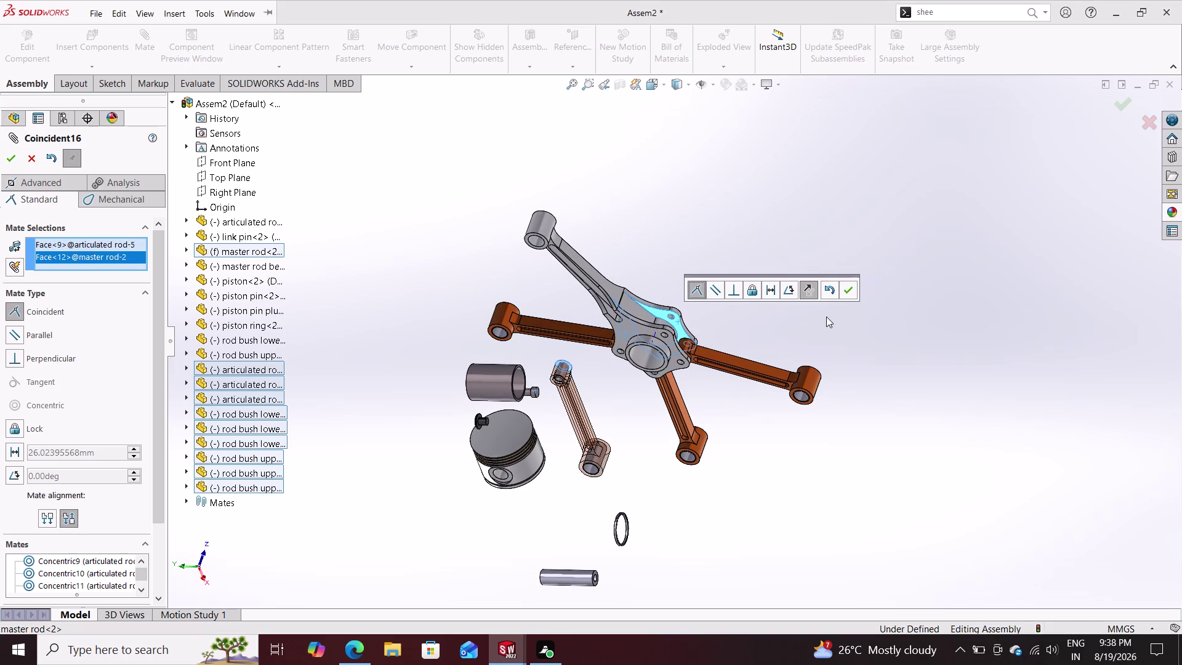
click(847, 290)
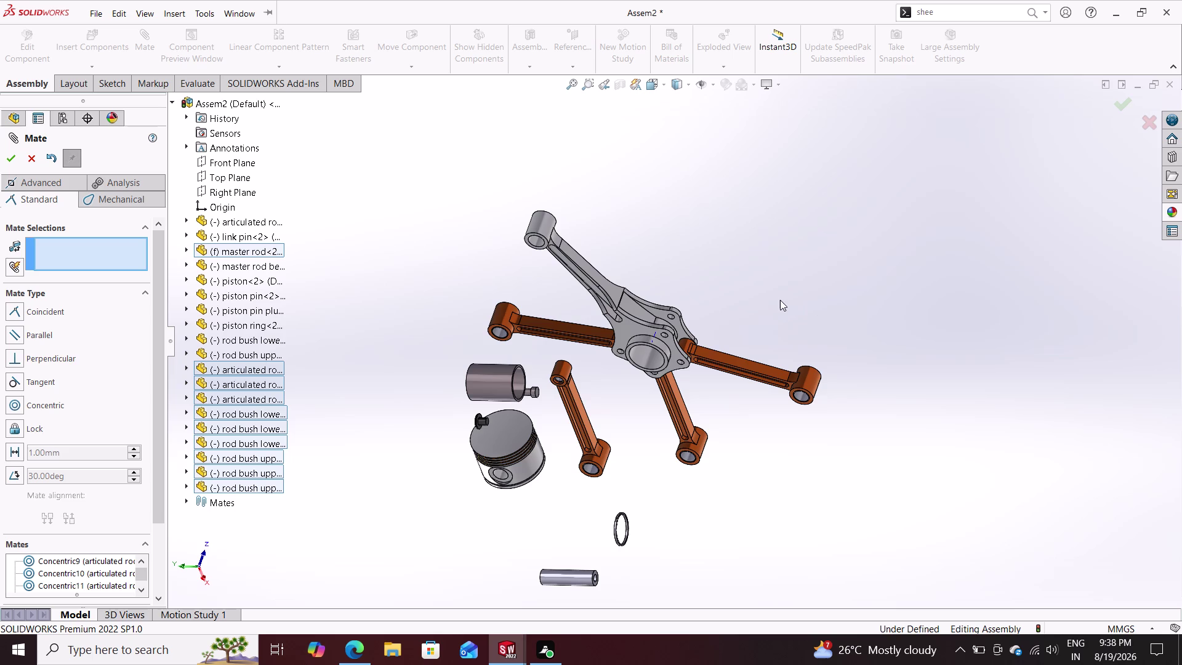
Make the rod's lower bush bore concentric with a hub pin hole.
scroll(down, 3)
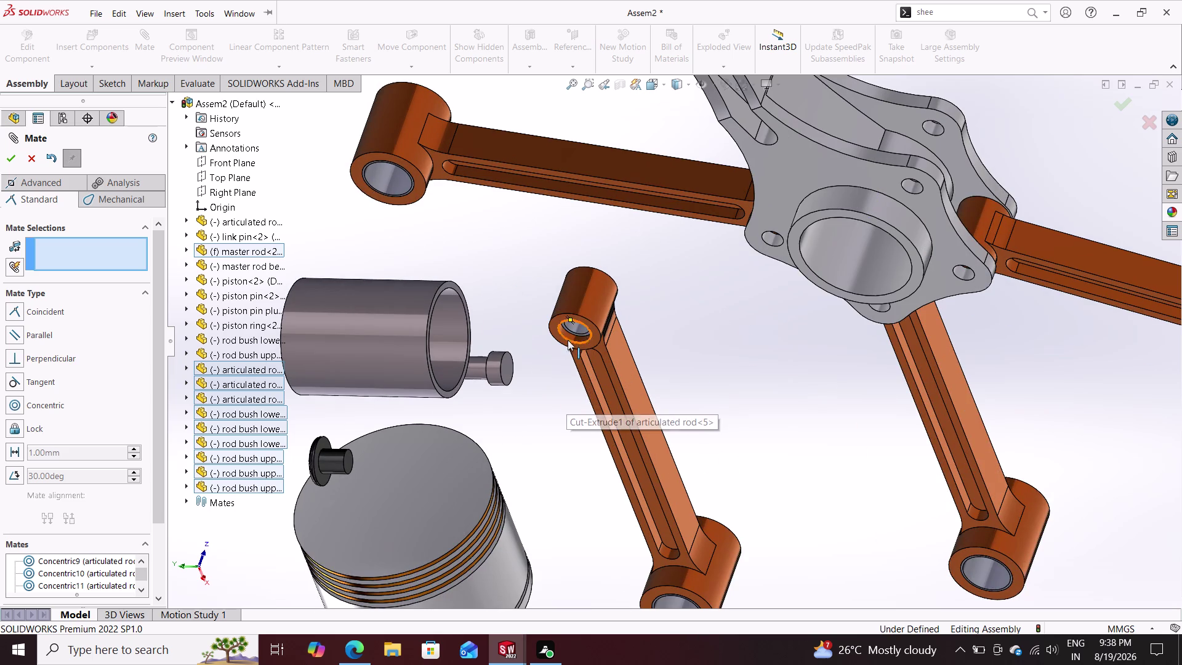
click(574, 328)
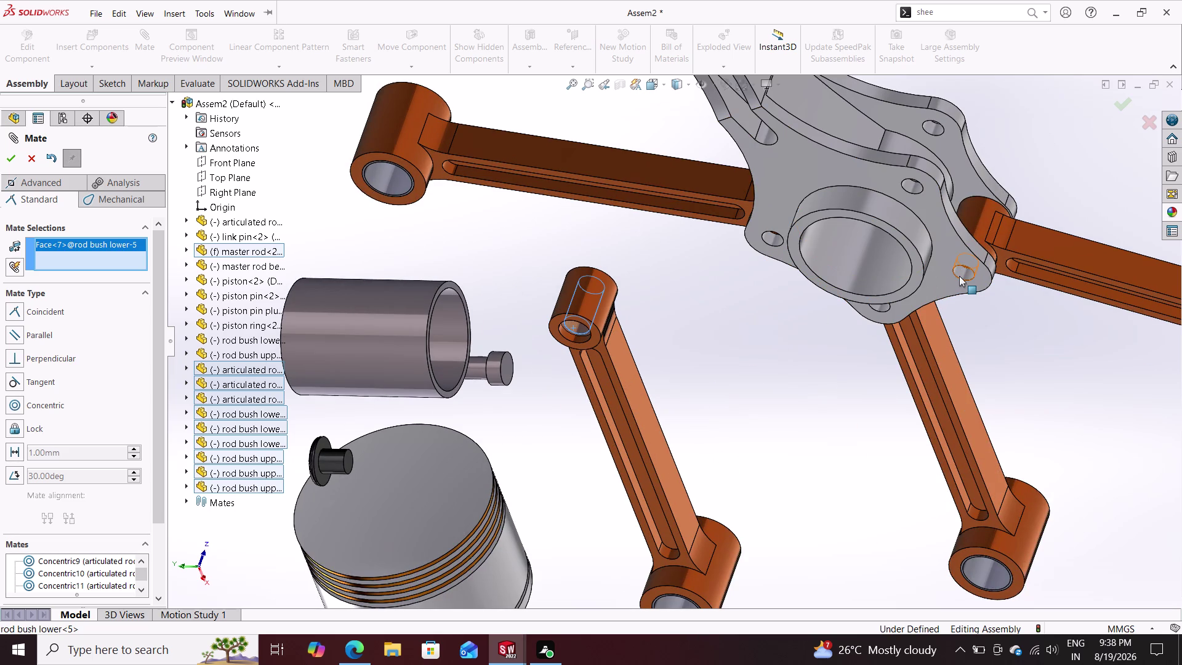
middle_drag(833, 349, 793, 409)
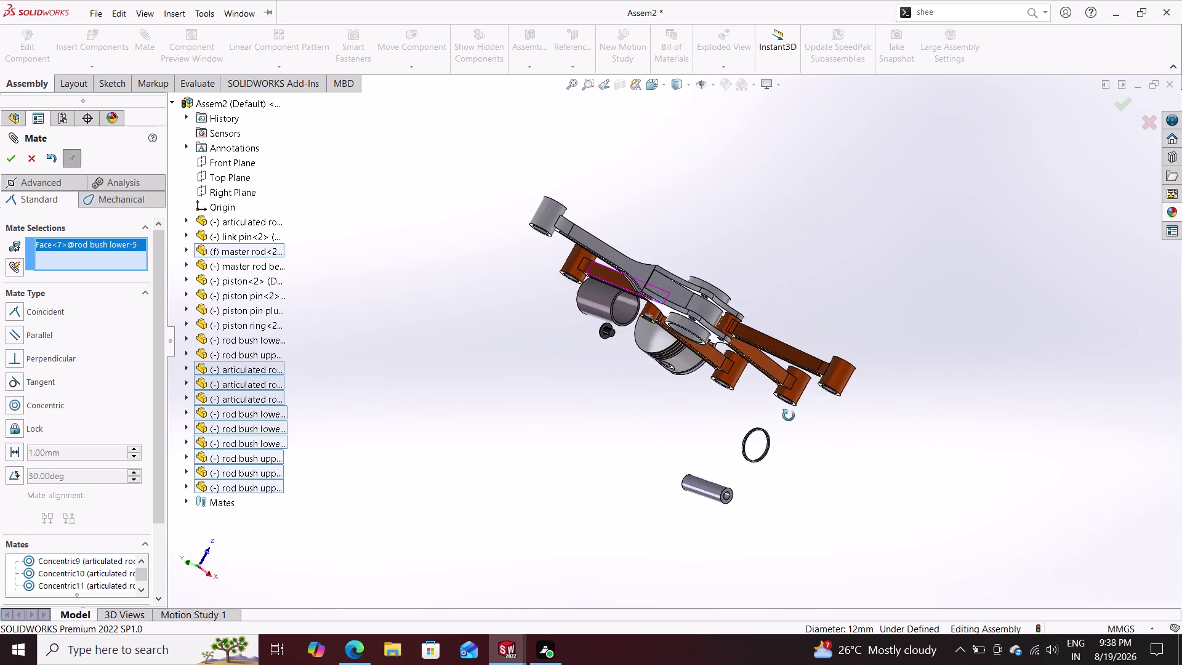
middle_drag(793, 409, 707, 544)
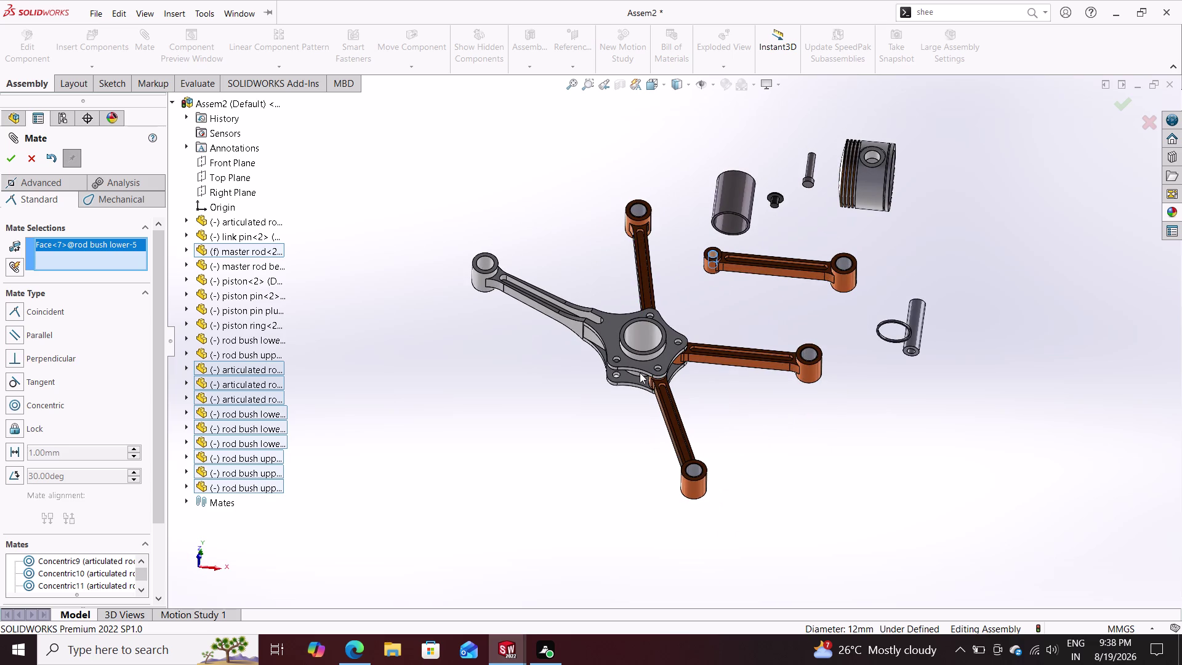
scroll(down, 3)
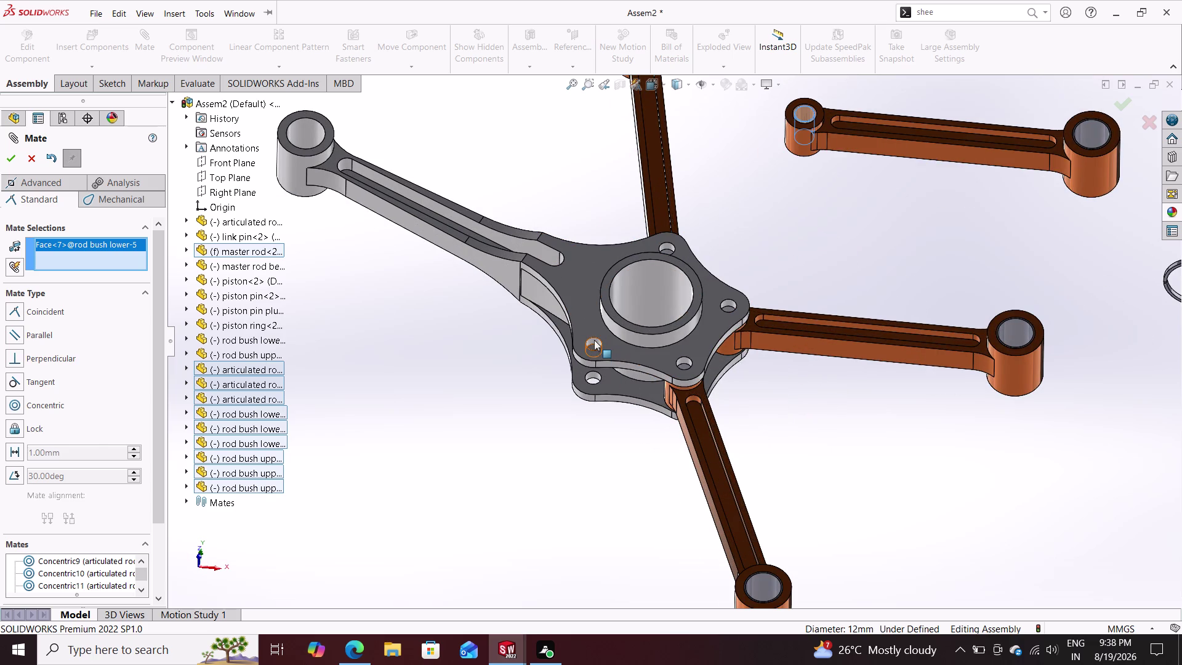
click(594, 340)
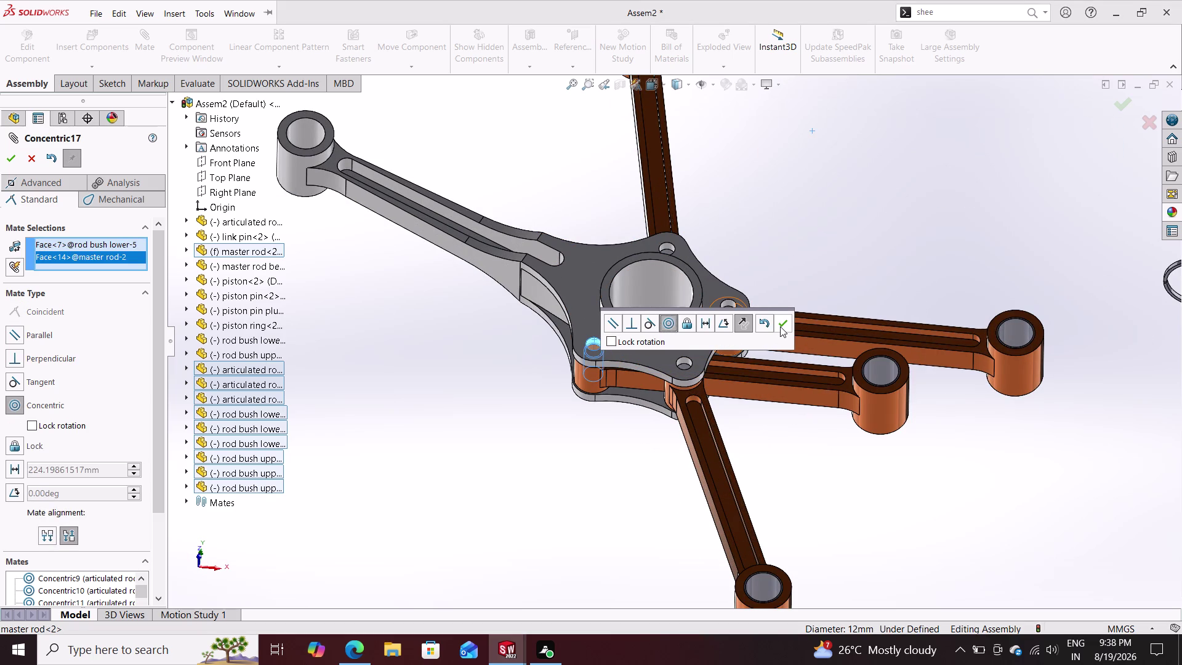
click(780, 326)
Swing the newly attached rod around the hub into the empty lower-left gap.
drag(871, 359, 682, 434)
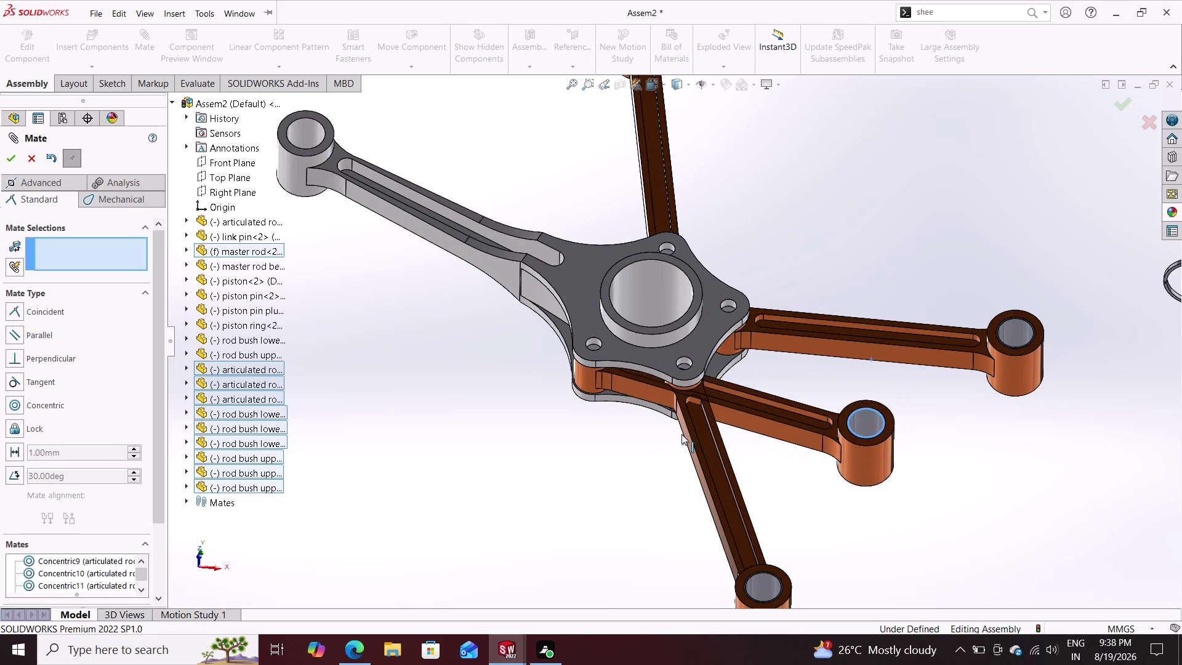
drag(682, 434, 496, 477)
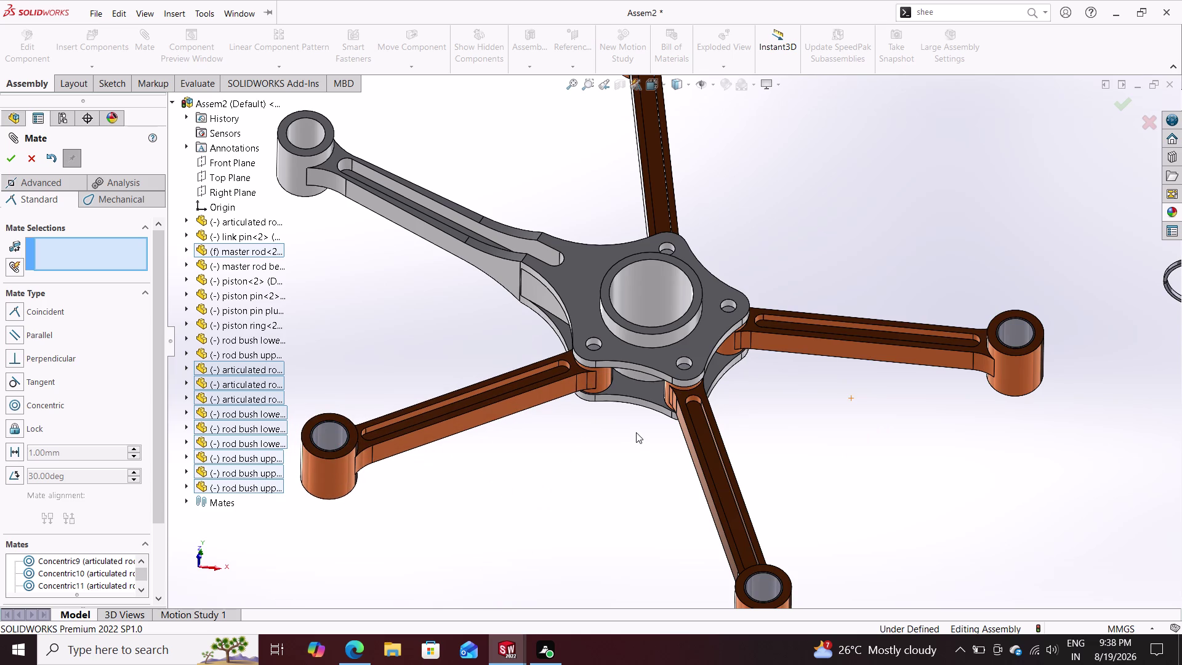
scroll(down, 3)
scroll(up, 3)
scroll(up, 3)
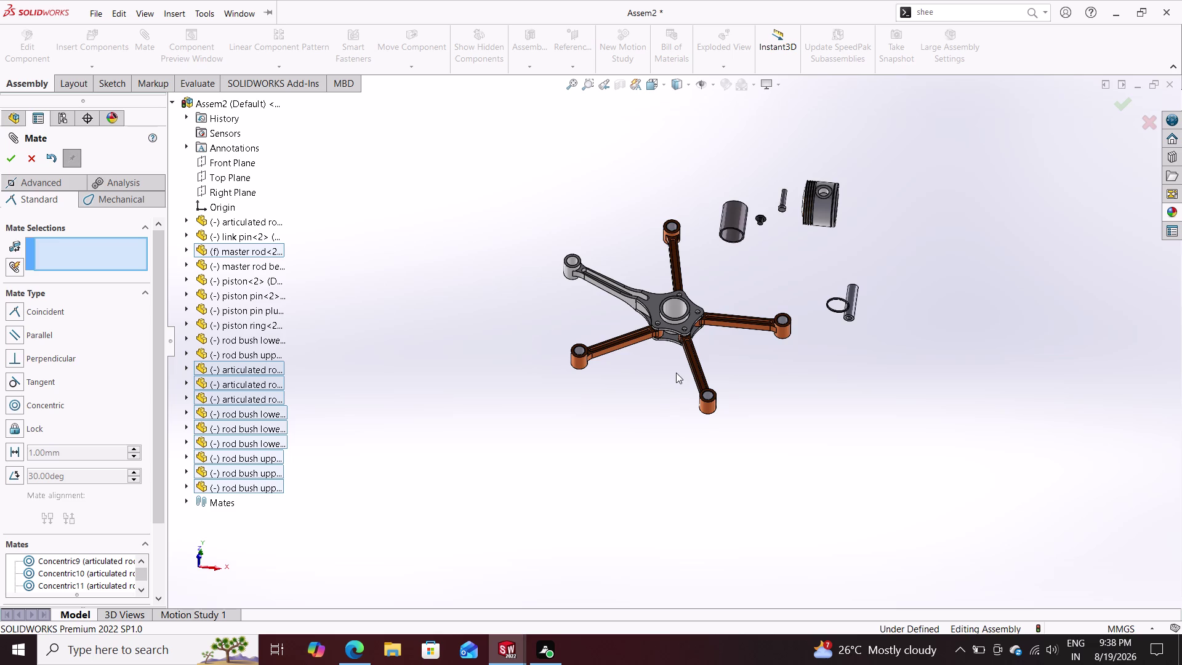
scroll(down, 3)
scroll(up, 3)
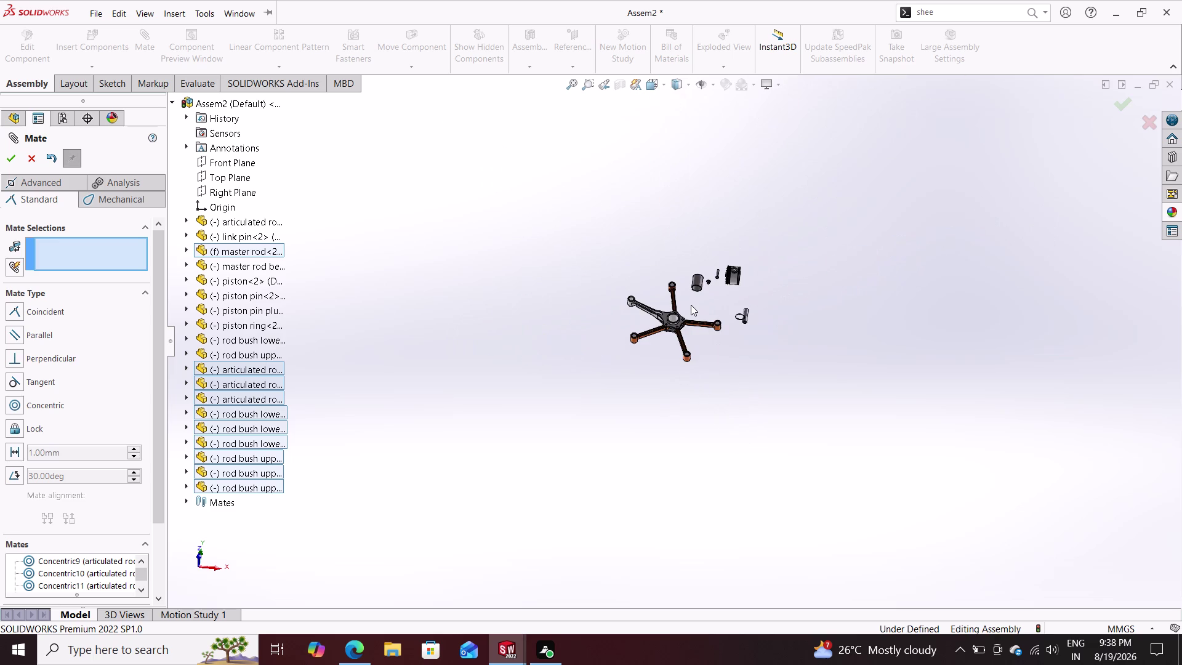
scroll(up, 3)
scroll(down, 3)
scroll(down, 3)
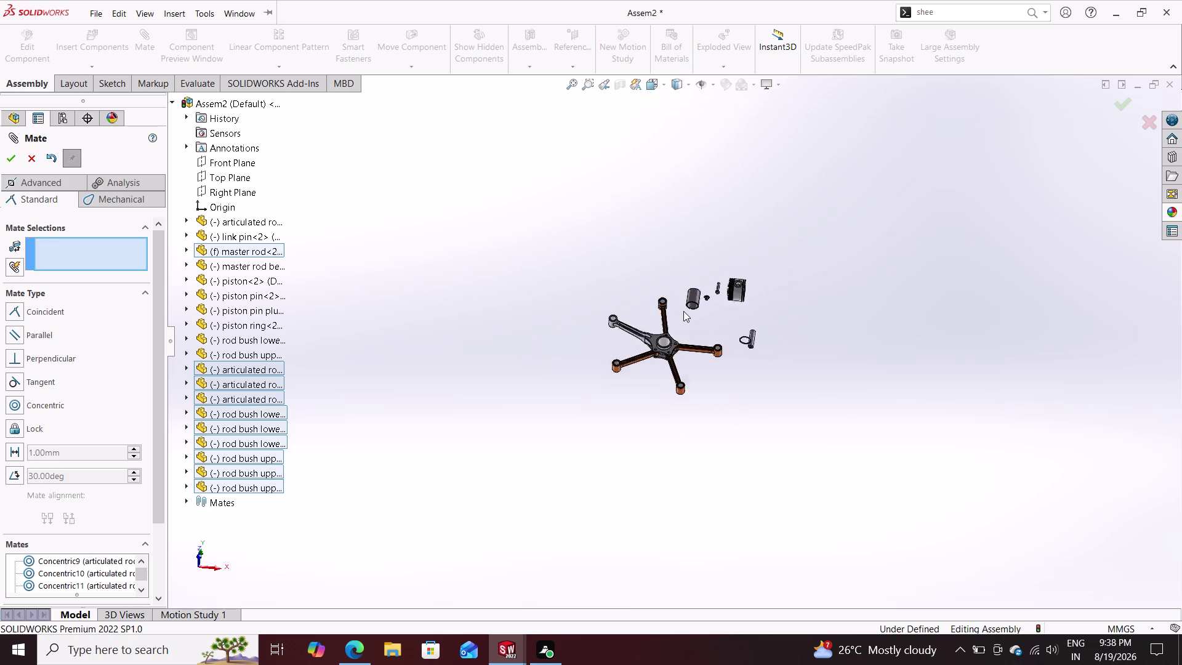
scroll(down, 3)
scroll(down, 3)
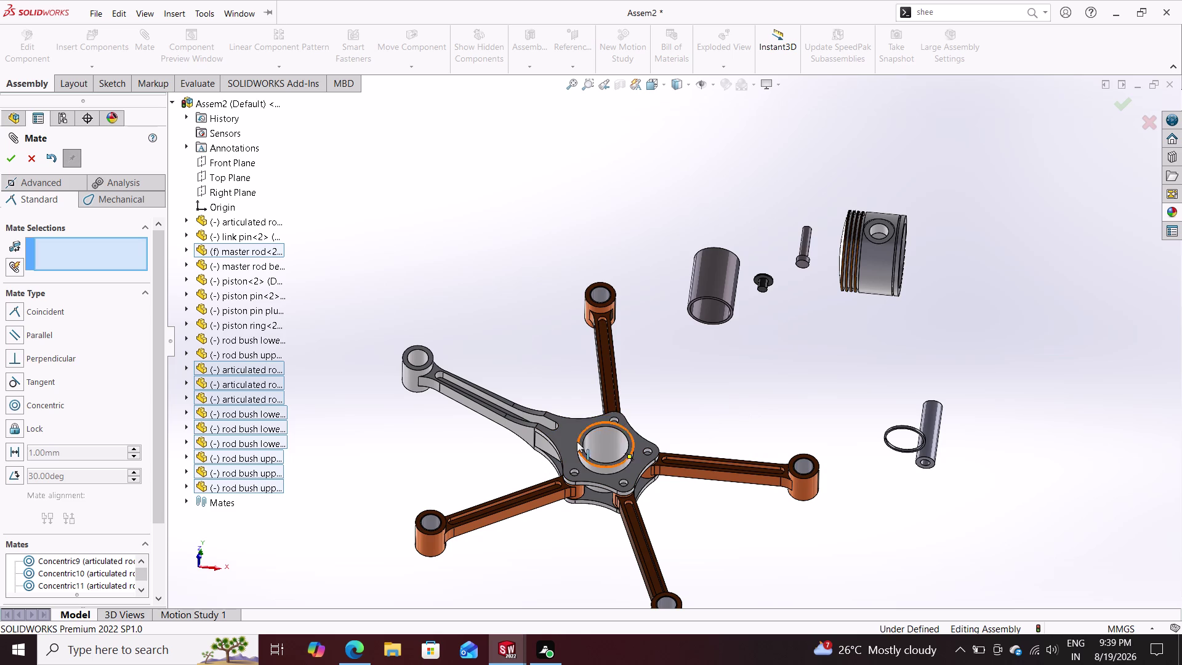
scroll(down, 3)
scroll(up, 3)
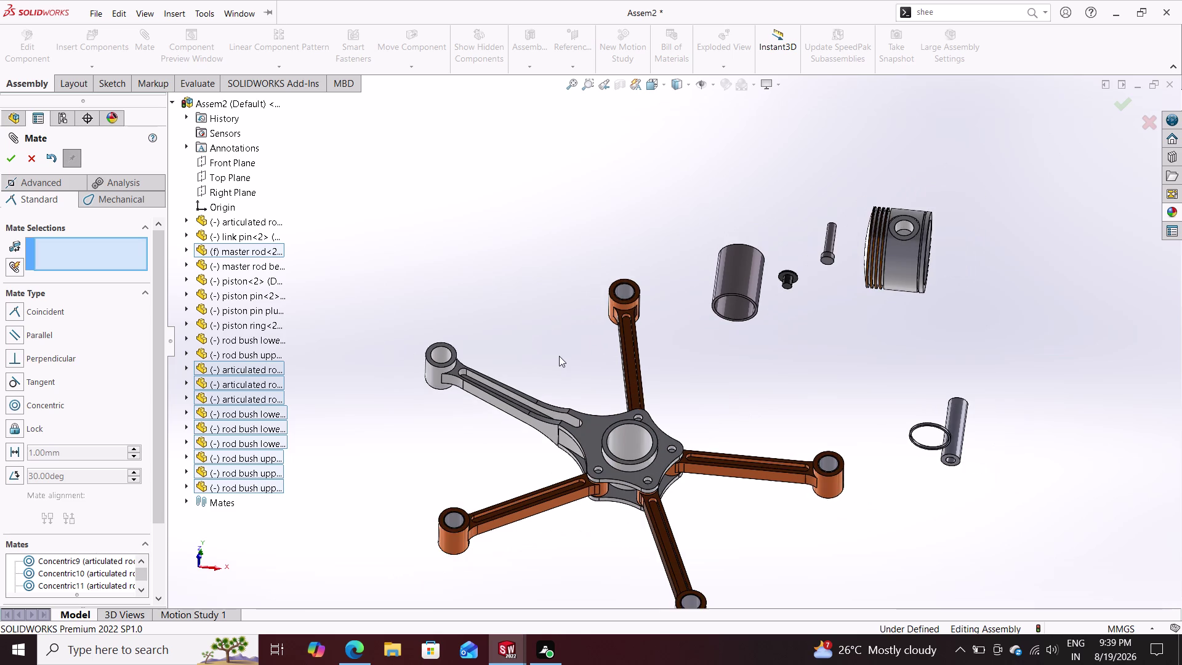
scroll(up, 3)
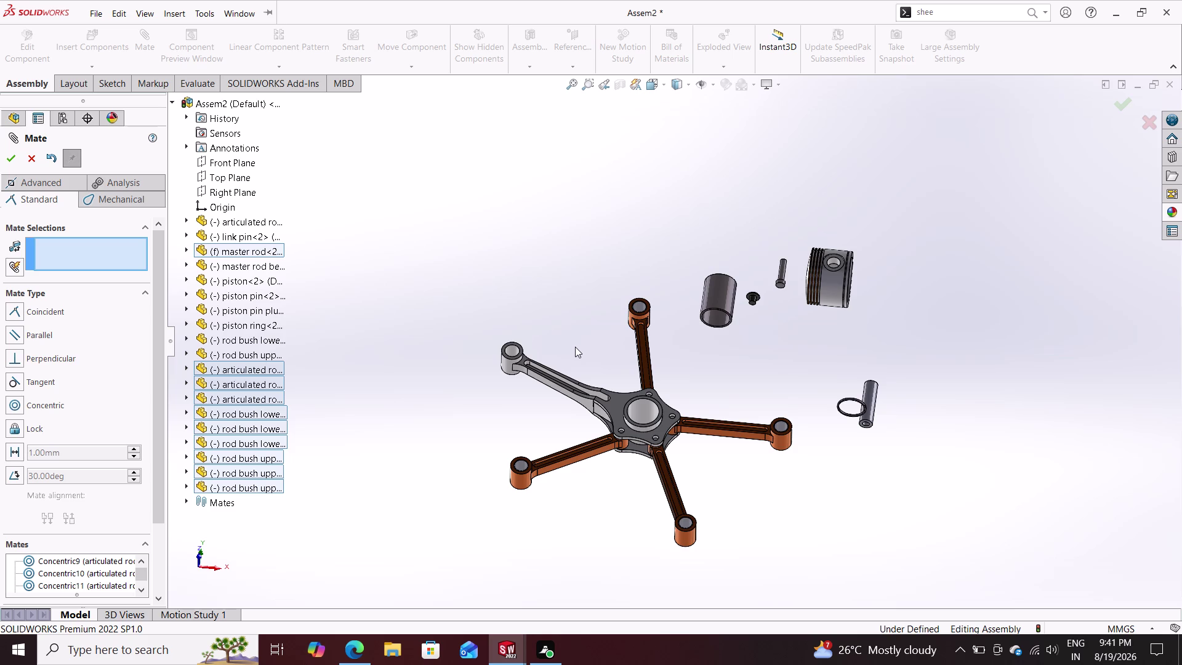
scroll(down, 3)
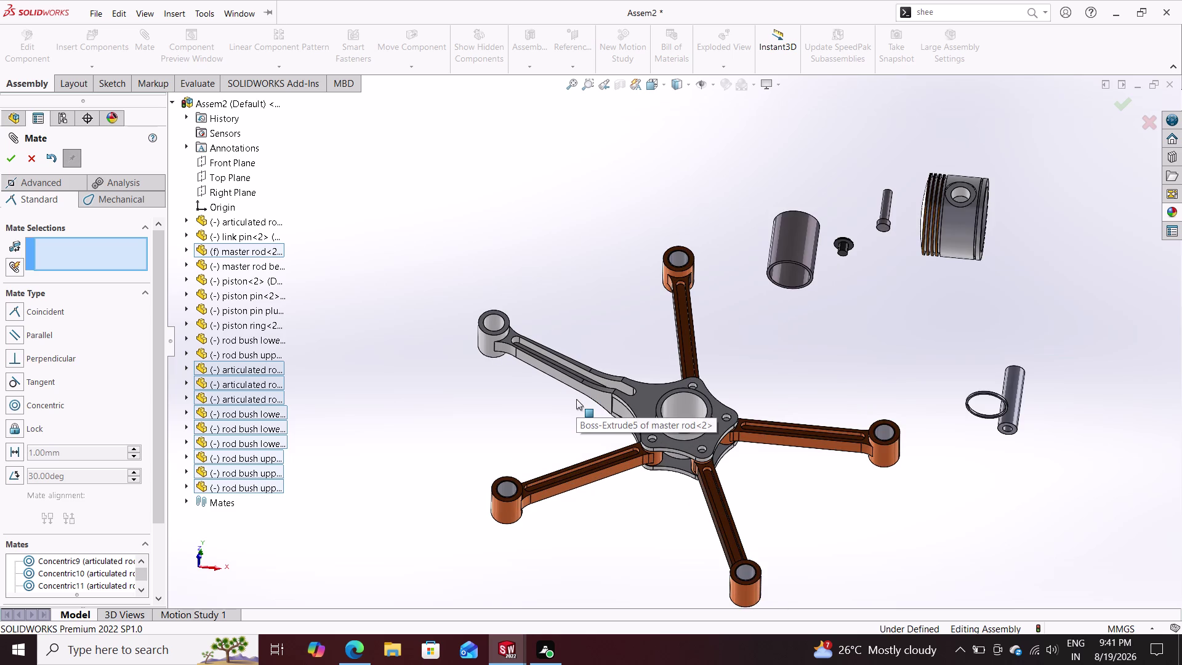
Add a 75° angle mate between the master rod arm and an articulated rod side face.
scroll(down, 3)
click(617, 381)
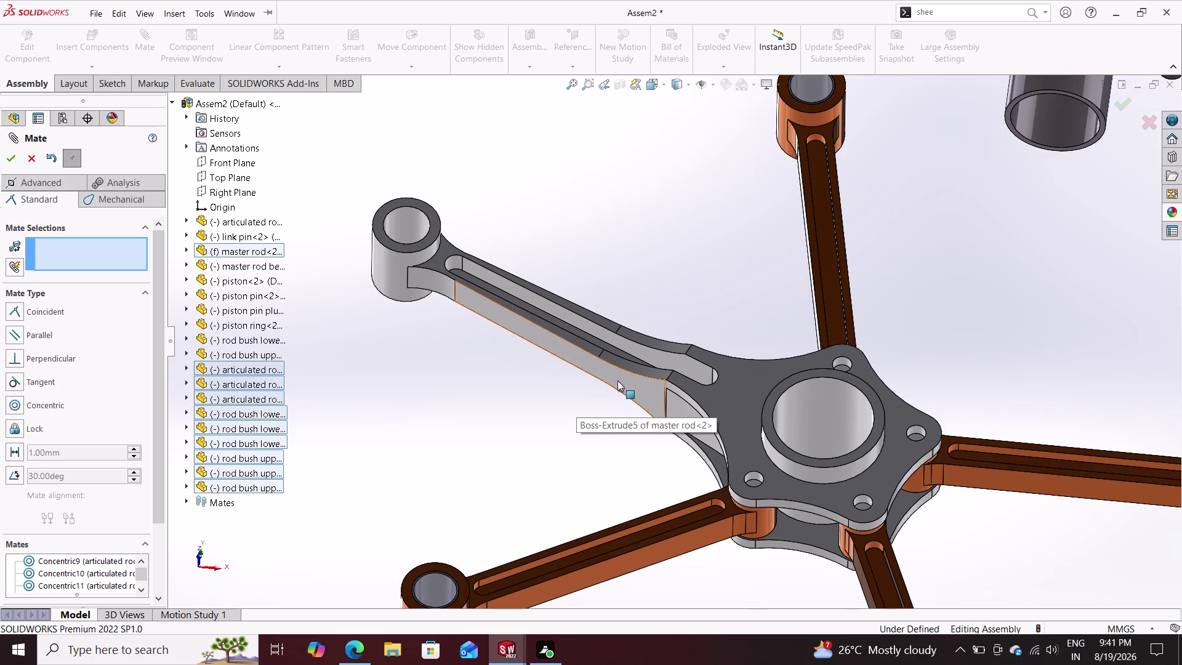
middle_drag(555, 403, 550, 402)
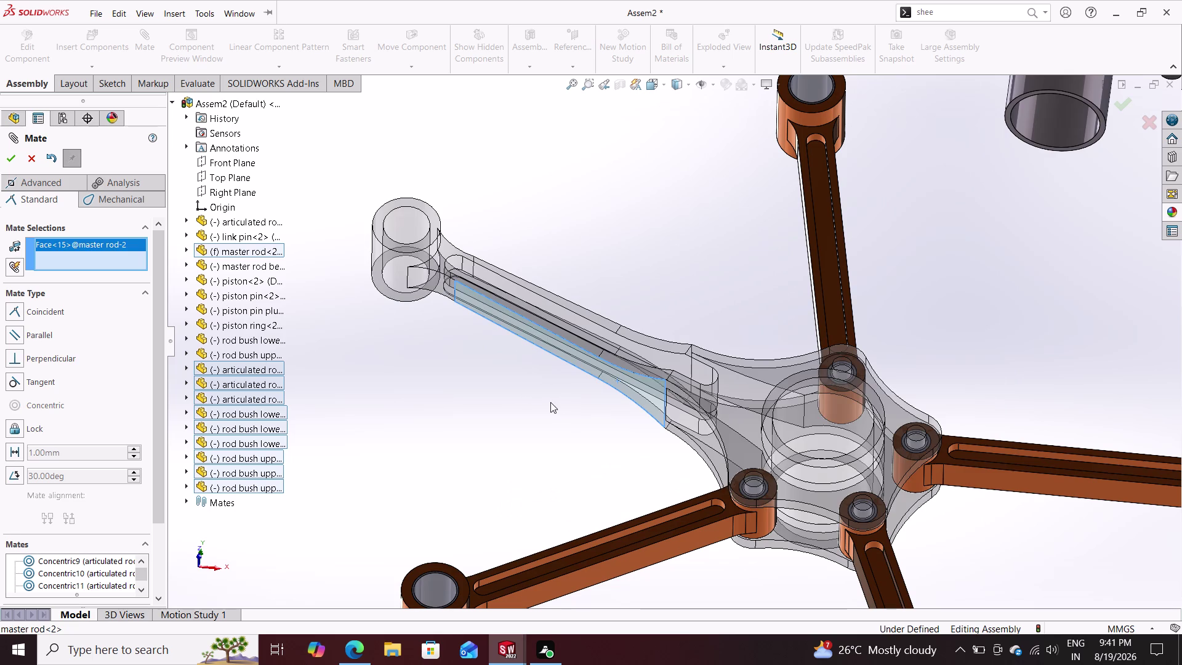
middle_drag(551, 402, 685, 526)
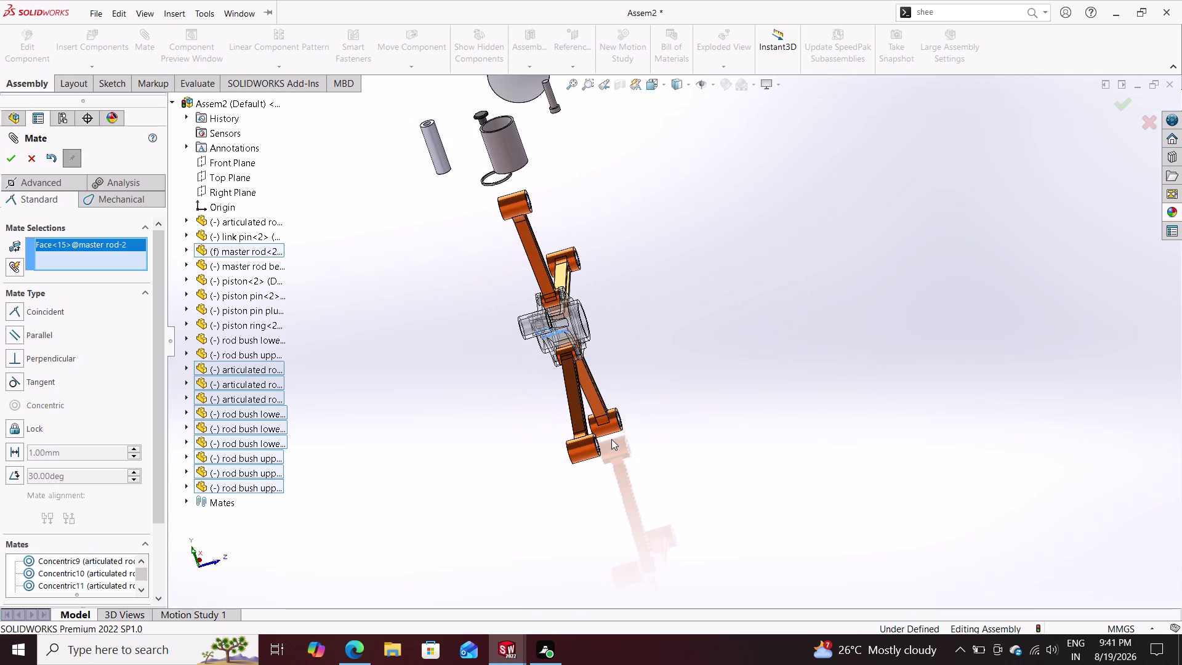
scroll(down, 3)
click(574, 380)
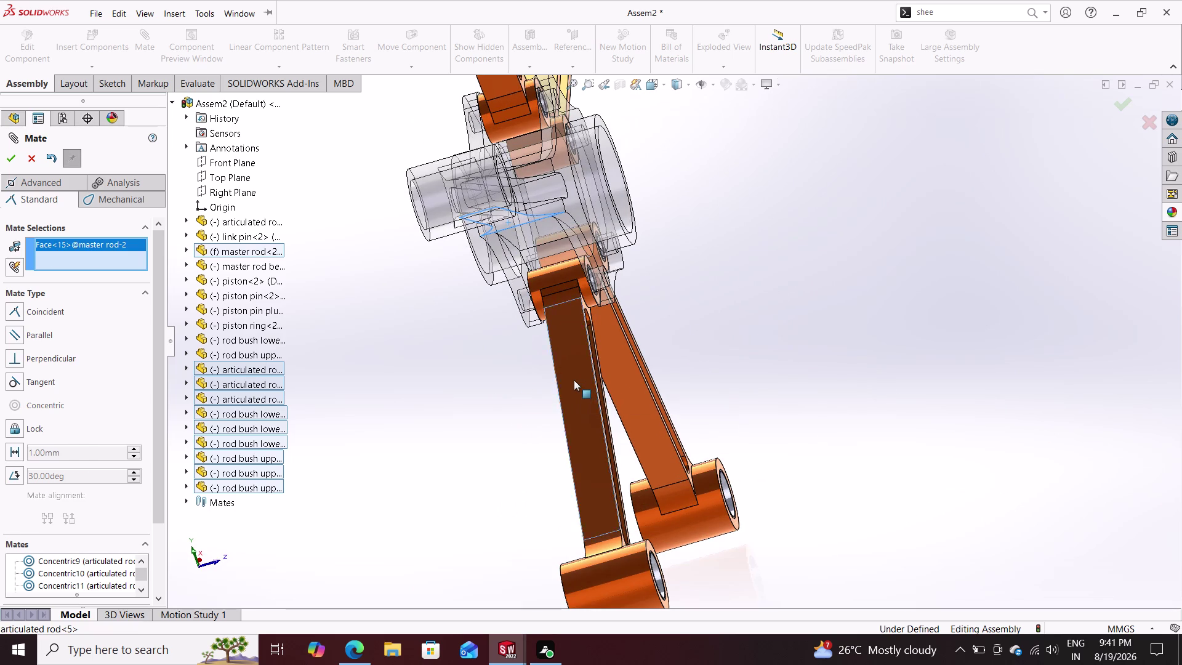
click(499, 398)
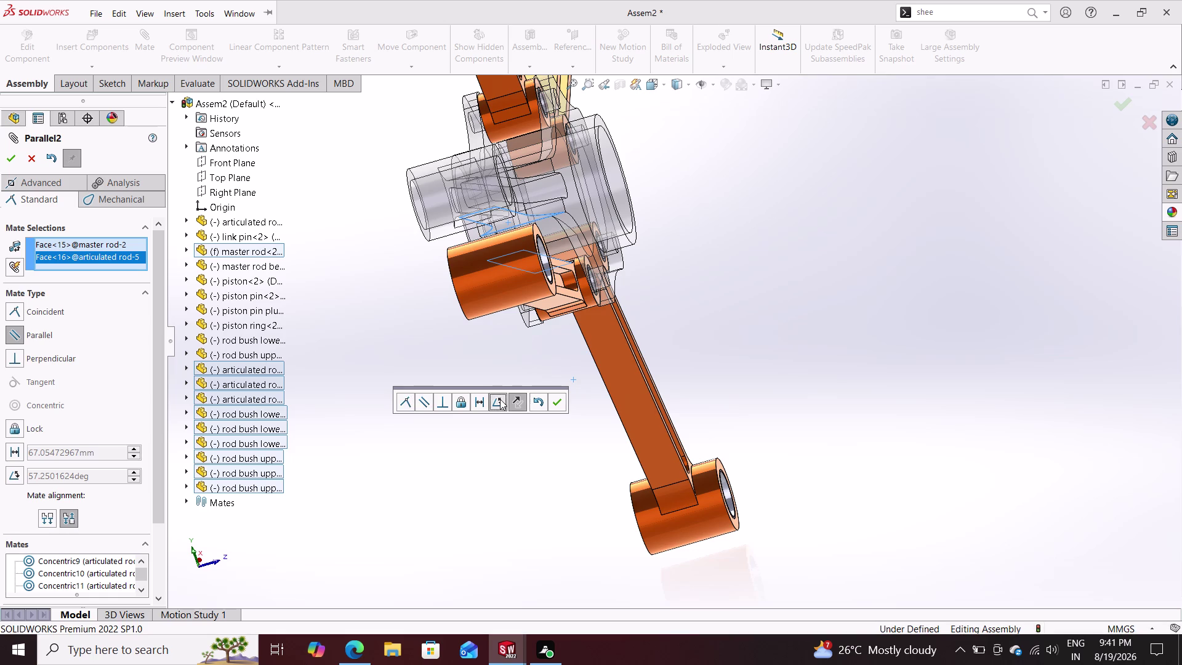
text(75)
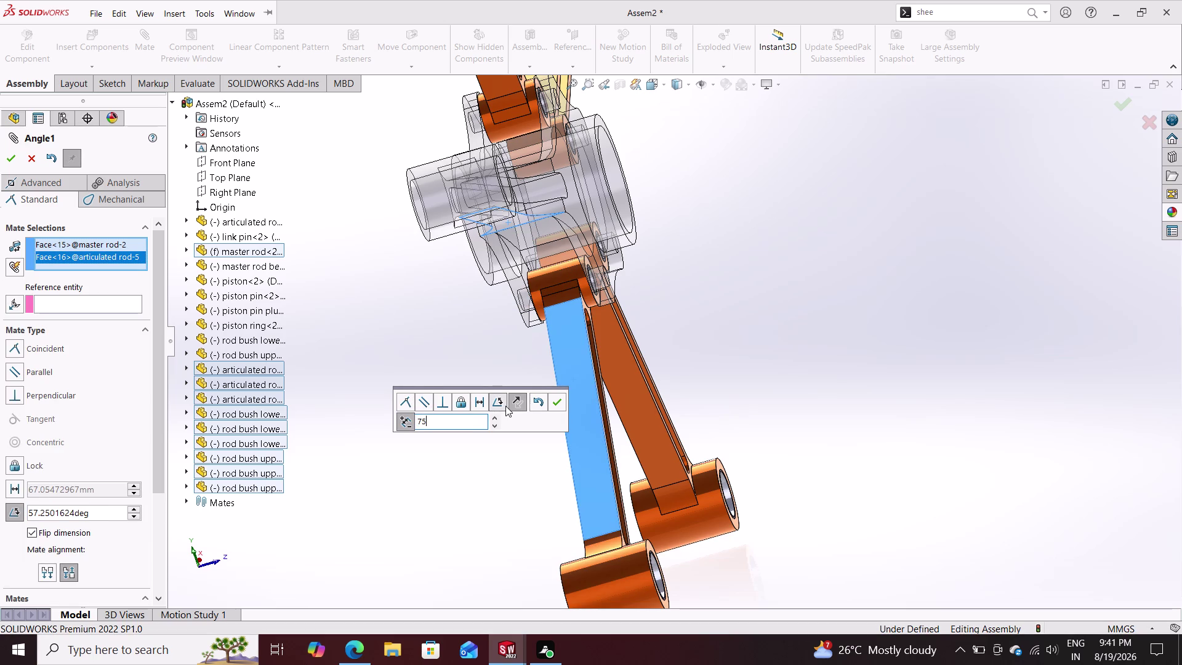
key(Return)
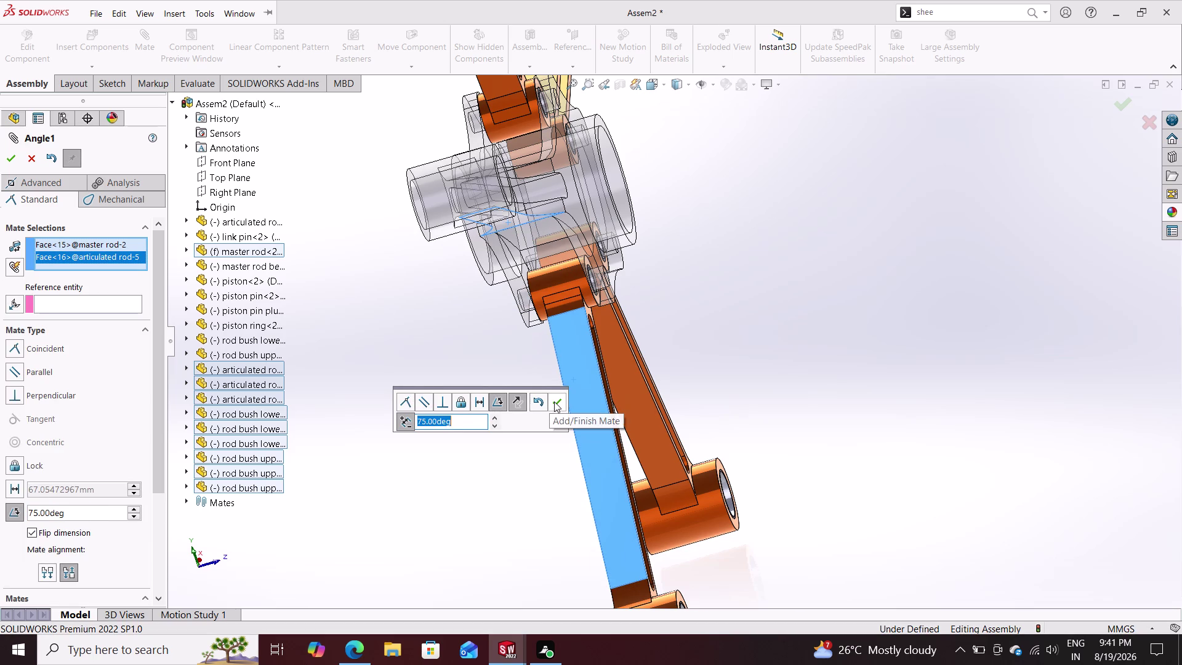
click(554, 401)
Add a 75° angle mate between the side faces of articulated rods 3 and 5.
click(642, 415)
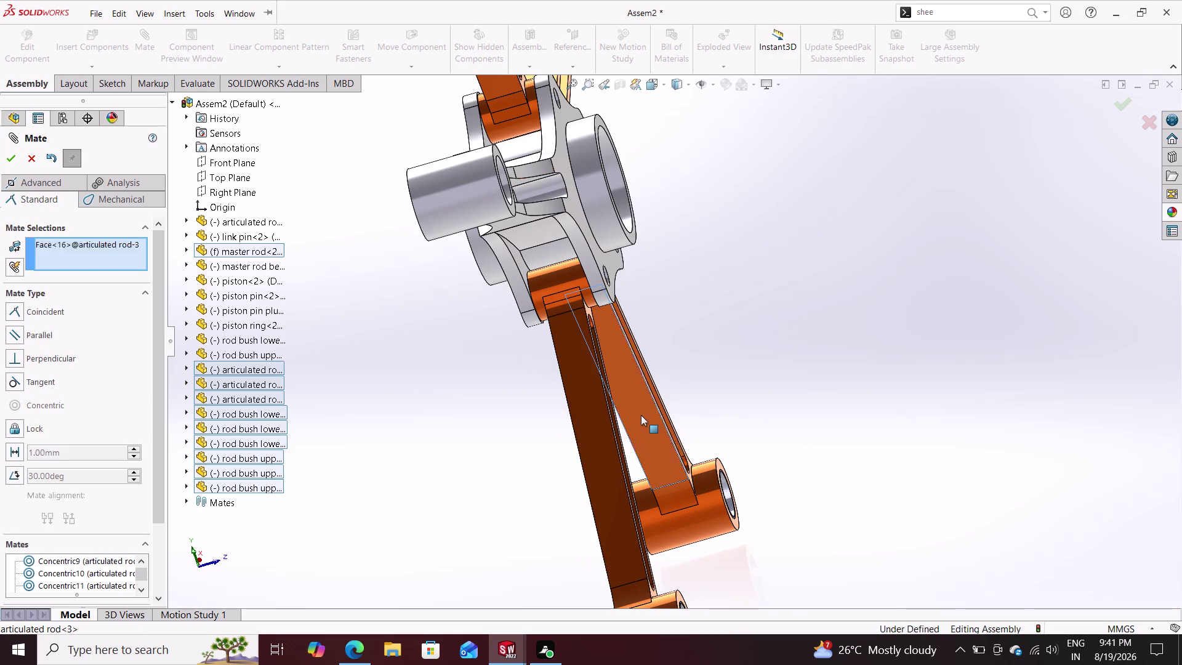
middle_drag(696, 393, 527, 344)
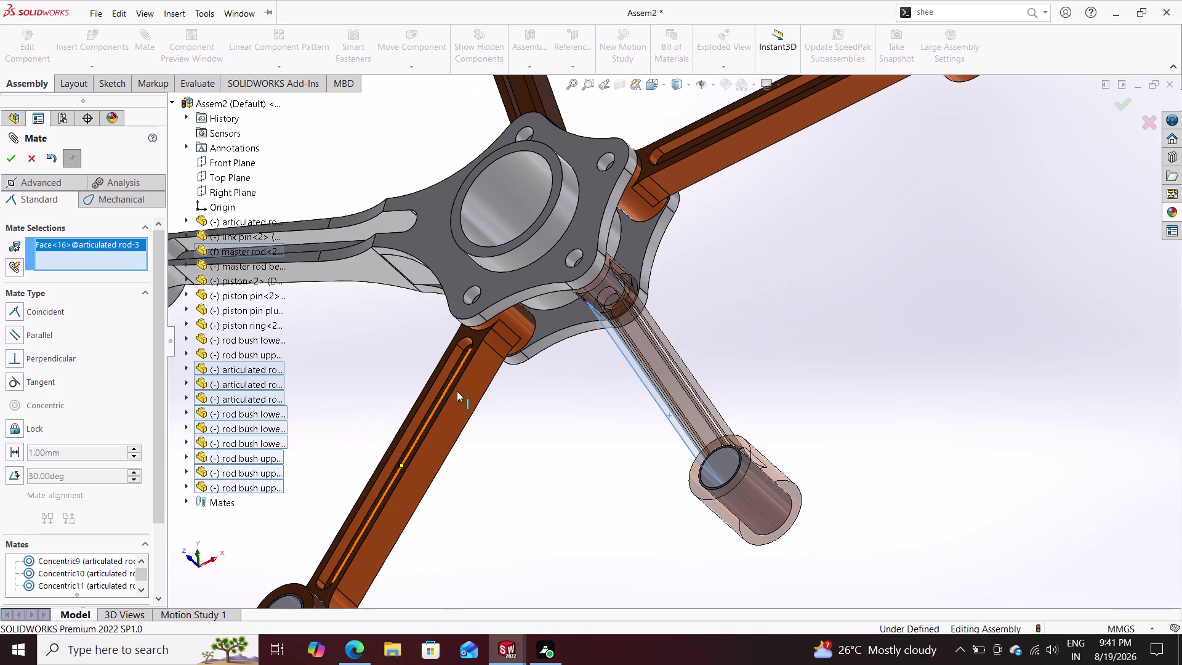
click(443, 443)
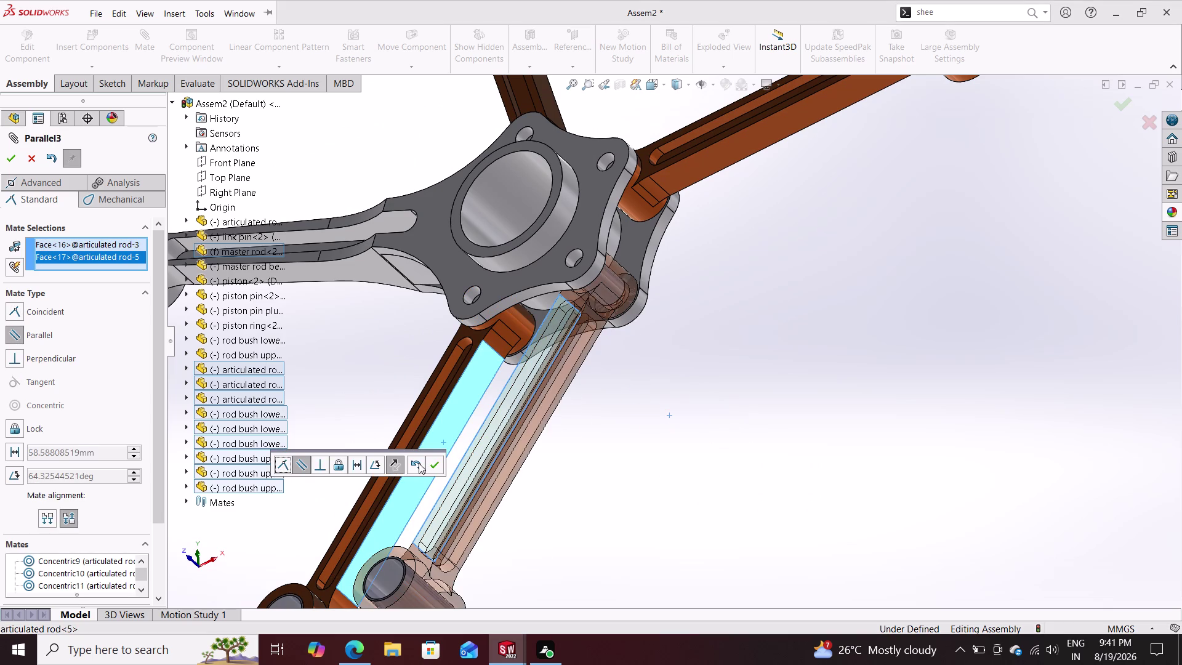
click(376, 462)
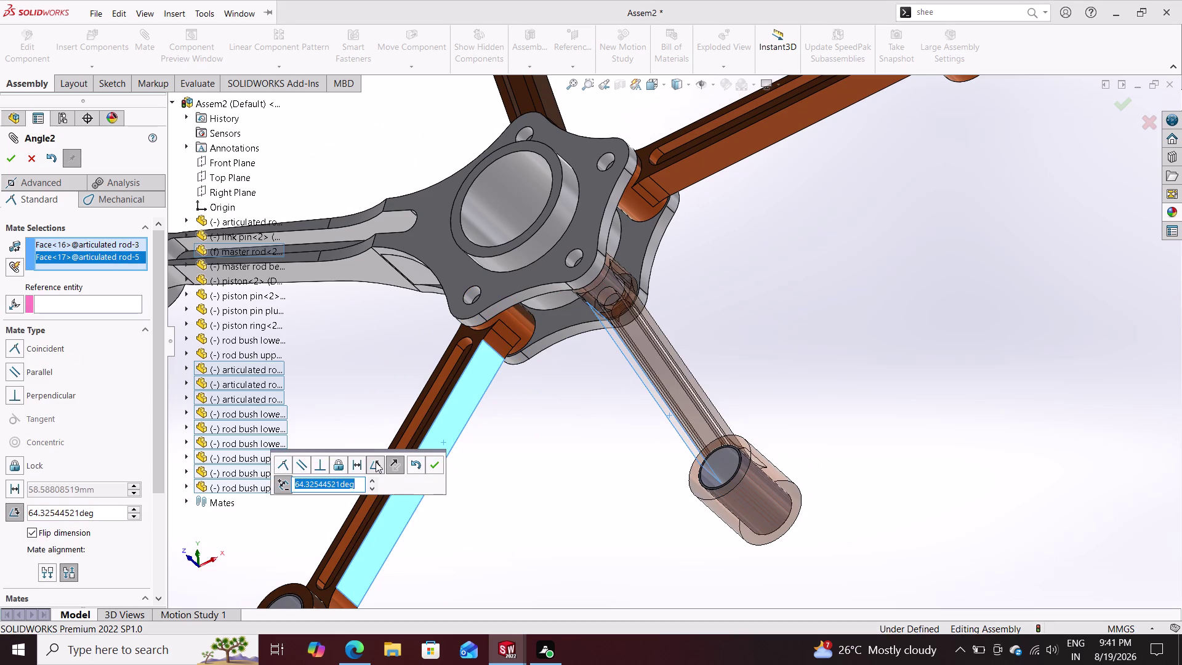
text(75)
key(Return)
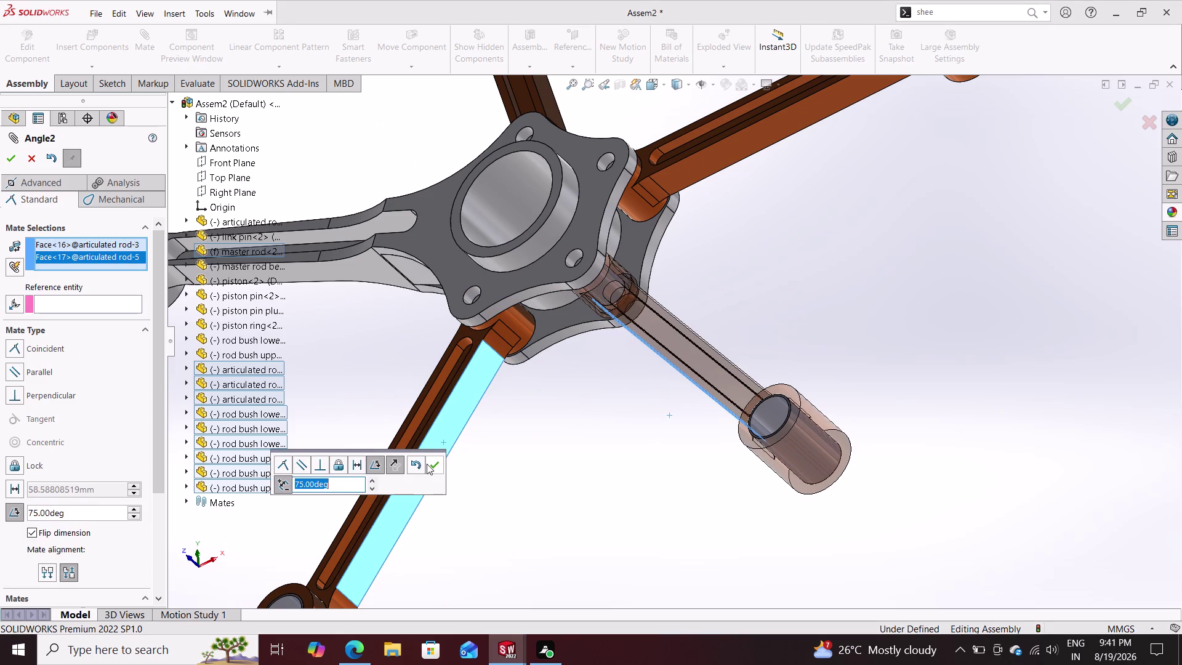
click(434, 466)
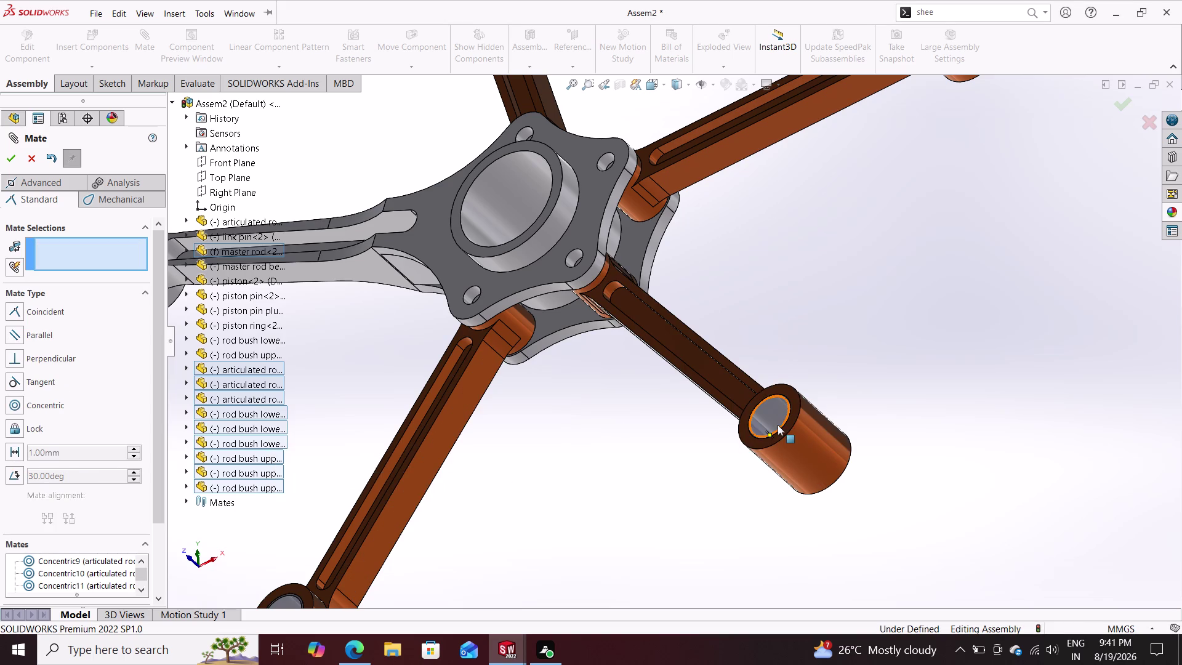
drag(779, 418, 812, 375)
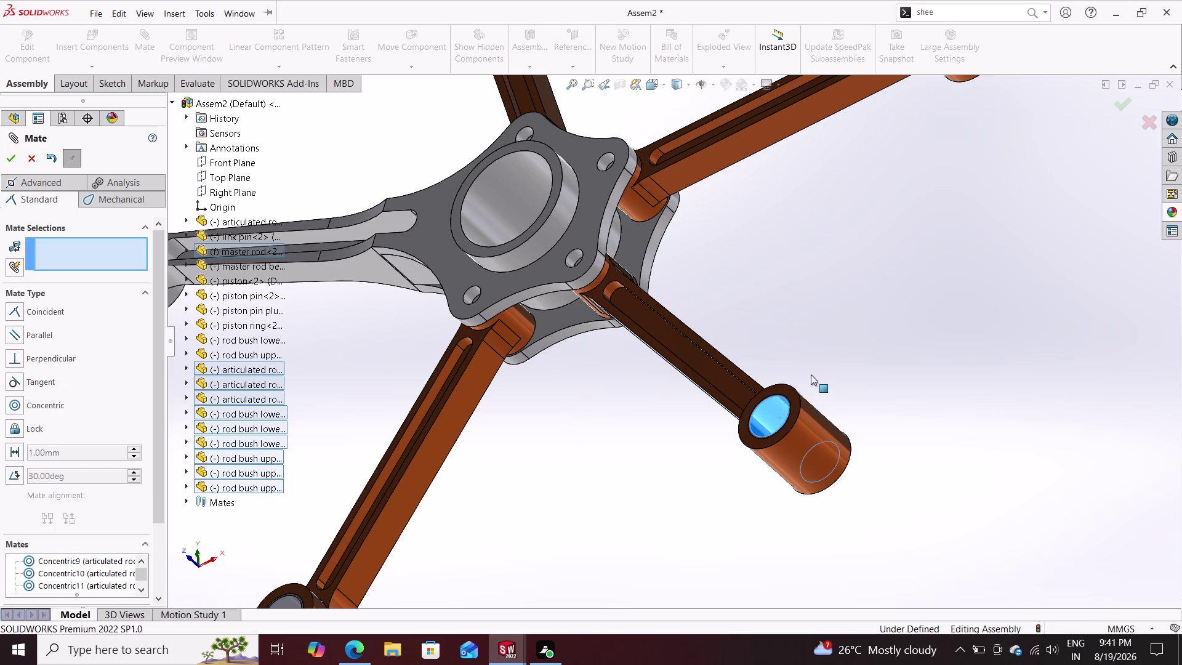
drag(811, 376, 810, 367)
middle_drag(856, 241, 799, 319)
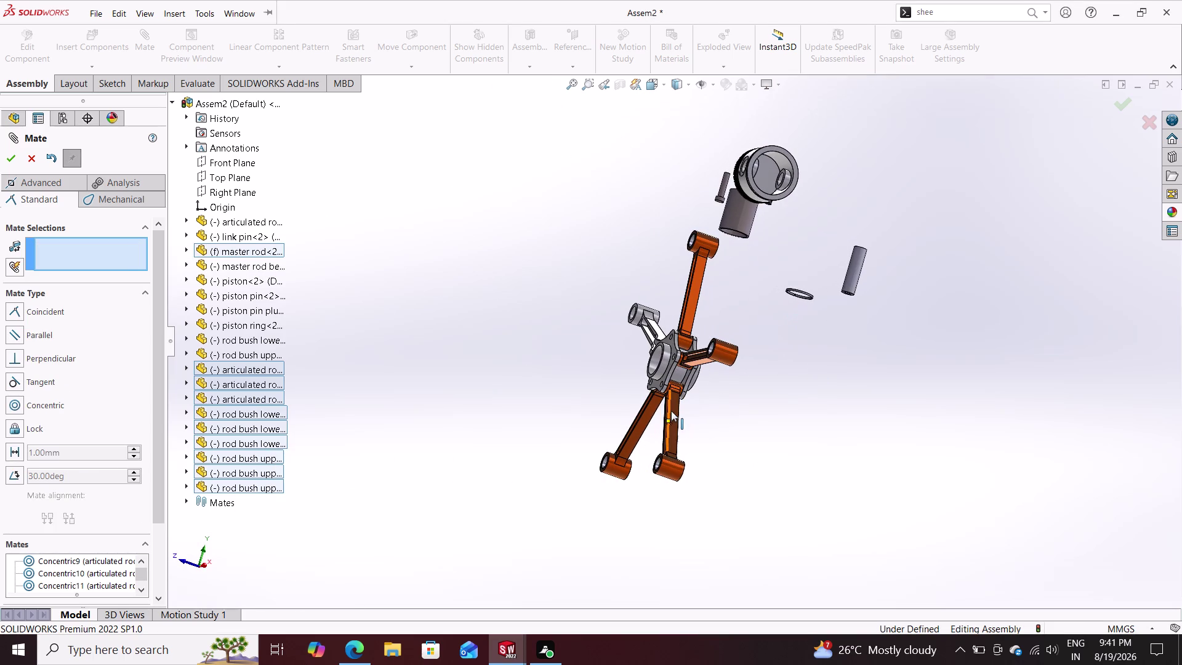
Add a 75° angle mate between the side faces of articulated rods 3 and 4.
click(673, 413)
middle_drag(715, 423, 761, 335)
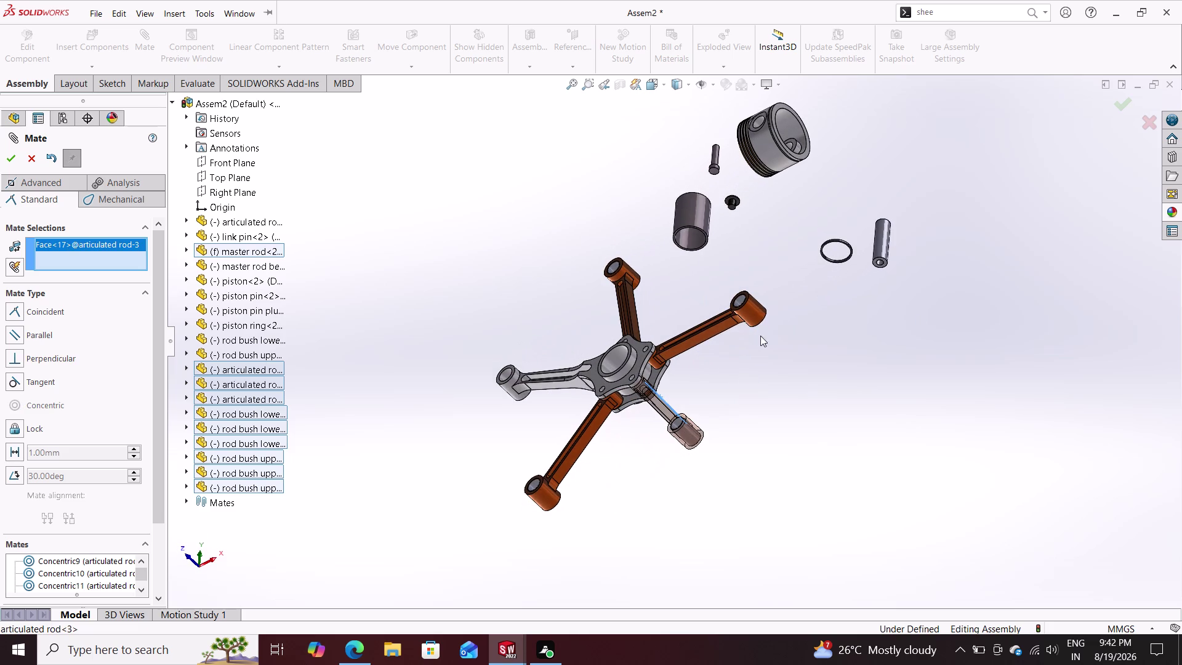
click(711, 333)
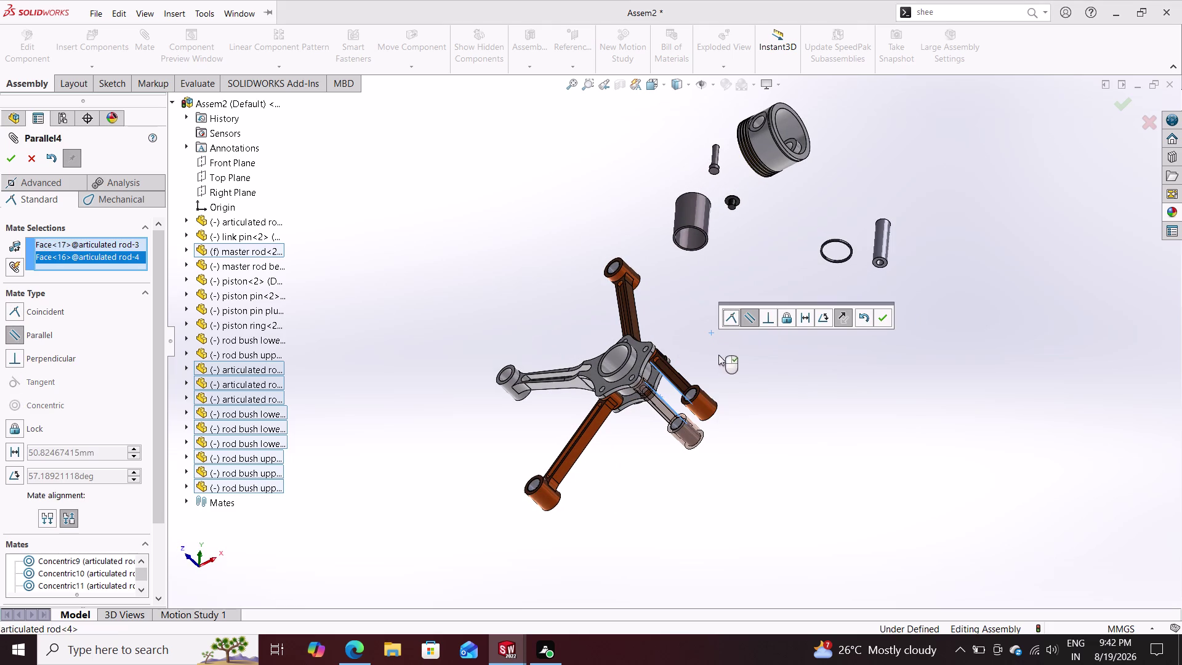
click(822, 315)
text(75)
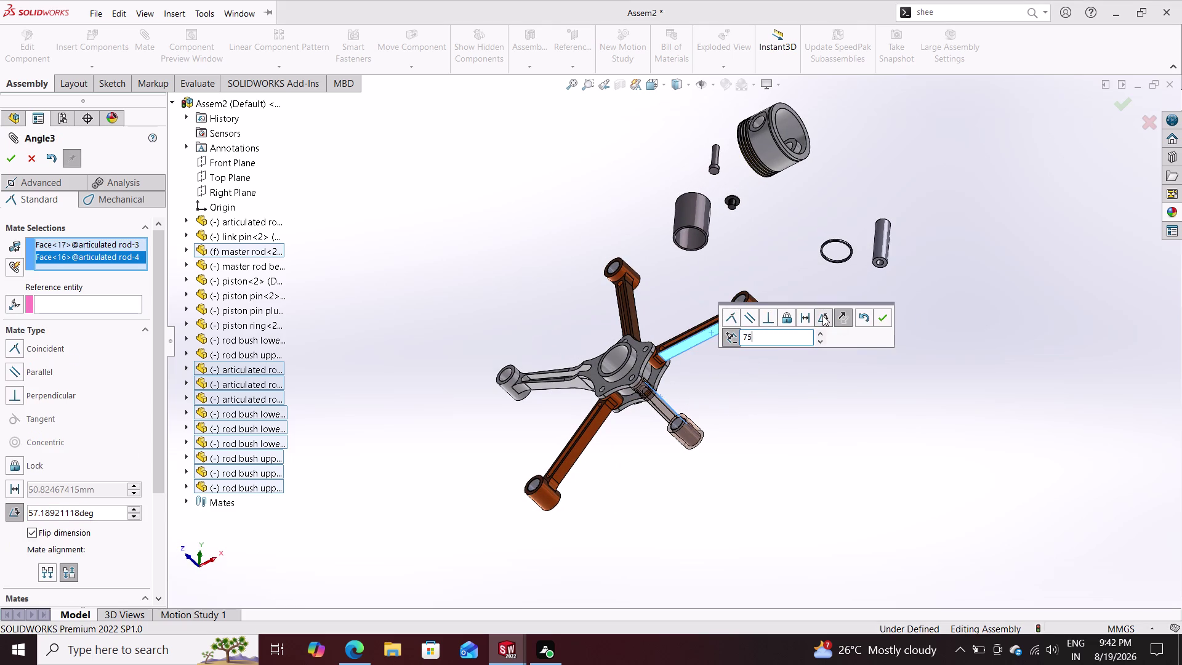
key(Return)
click(880, 313)
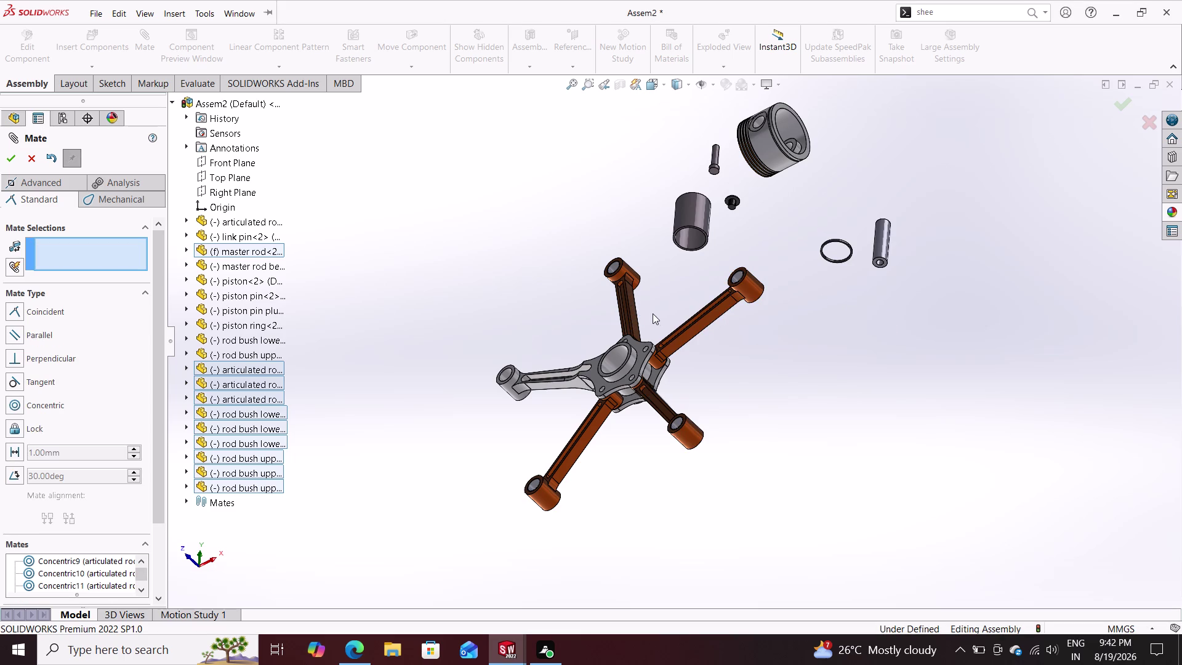
Add a 75° angle mate between the side faces of articulated rods 2 and 4.
scroll(down, 3)
scroll(up, 3)
scroll(down, 3)
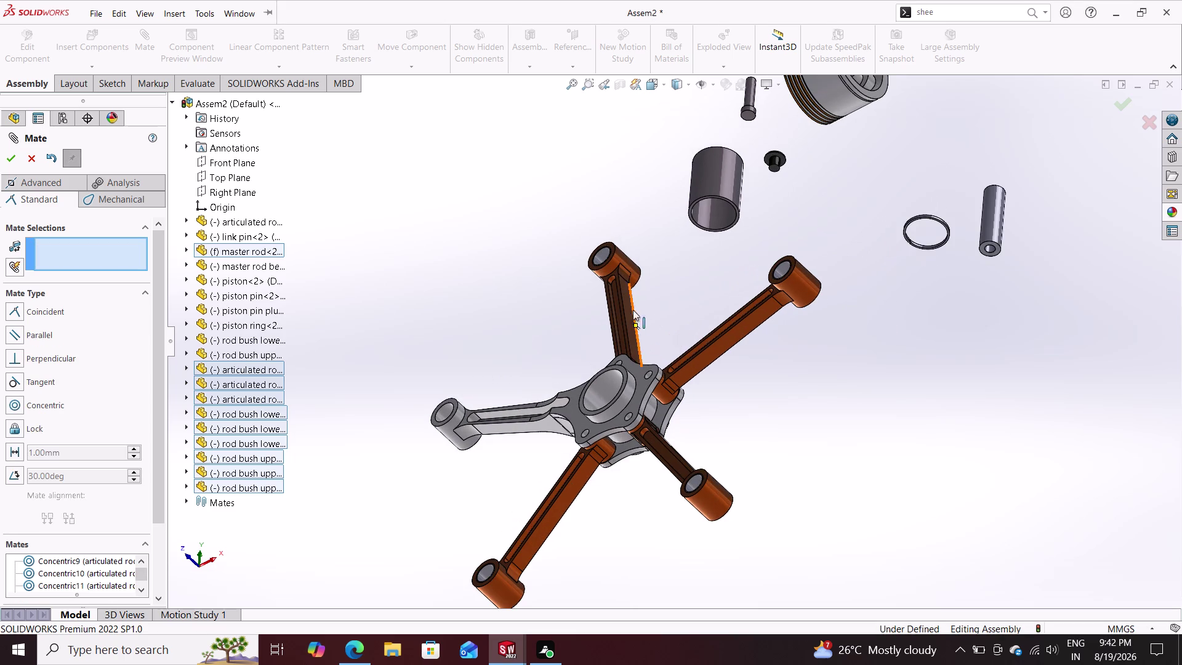
click(629, 310)
middle_drag(673, 321, 772, 449)
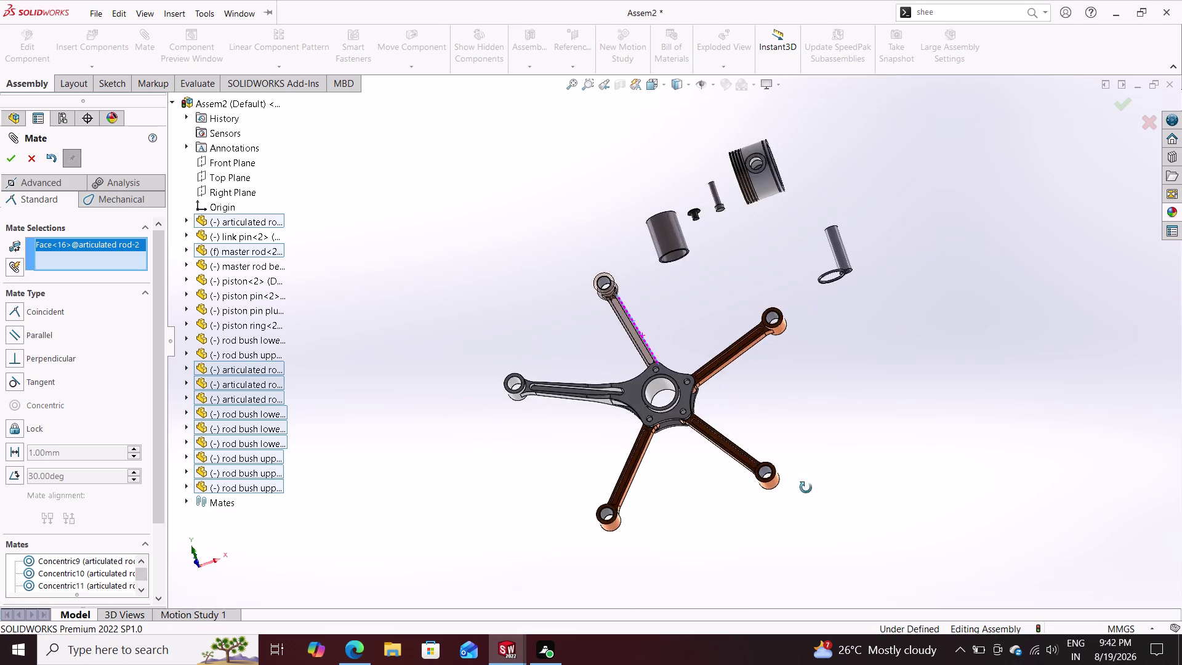
middle_drag(772, 449, 824, 514)
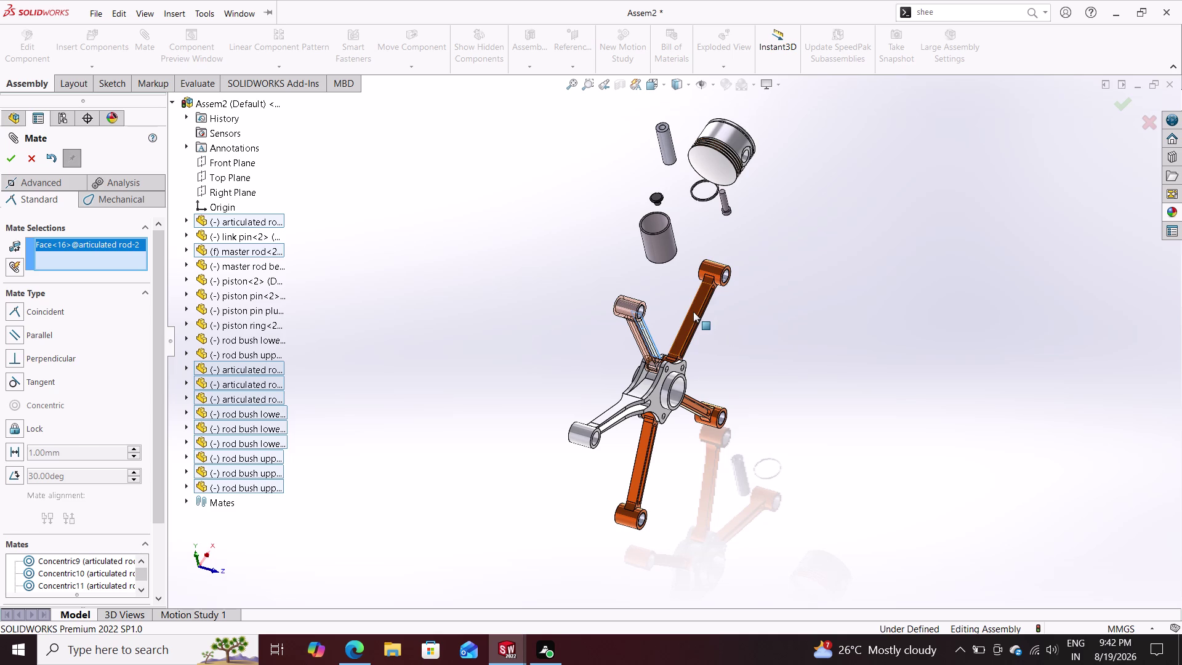
click(693, 312)
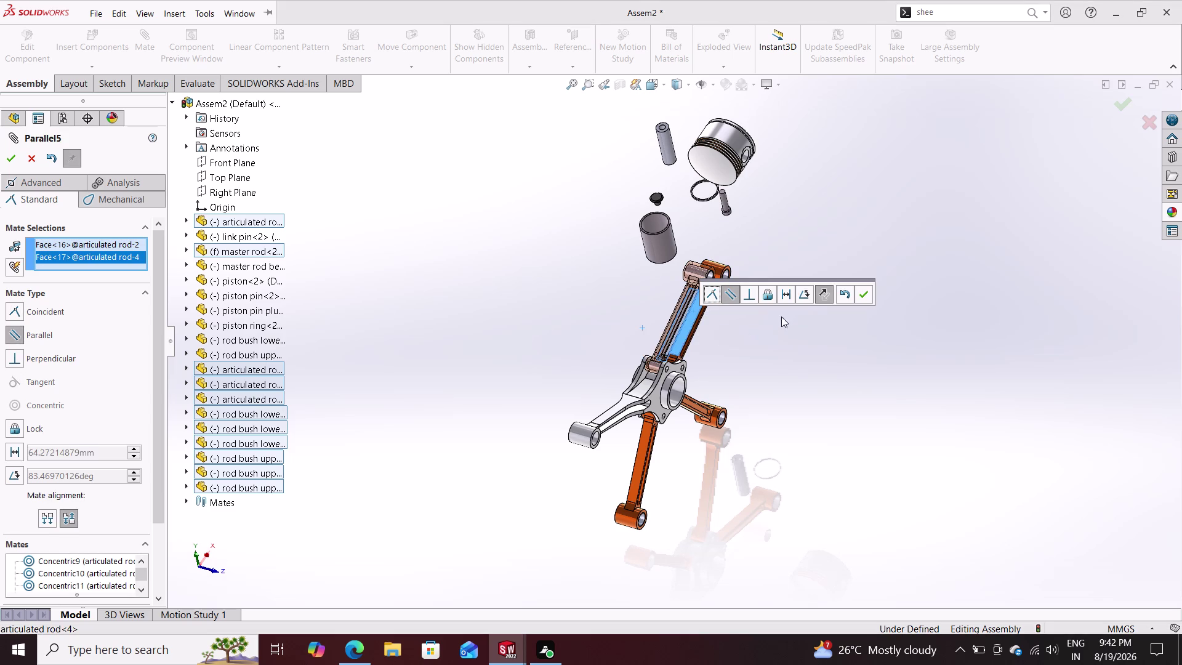
click(805, 297)
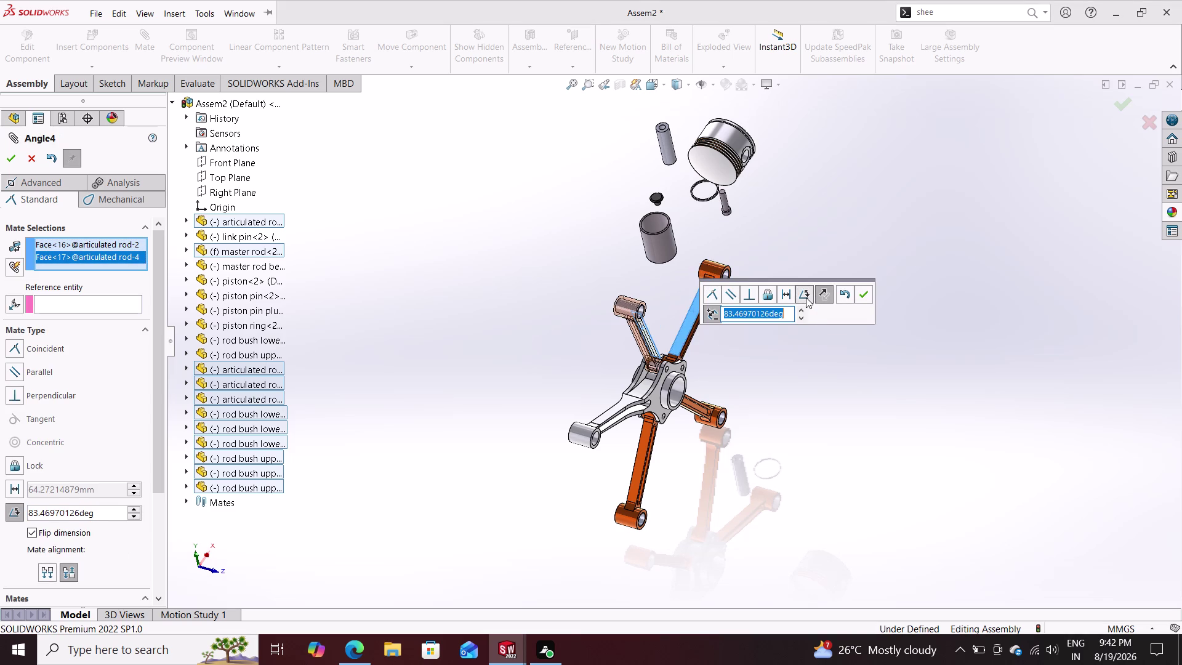
text(75)
key(Return)
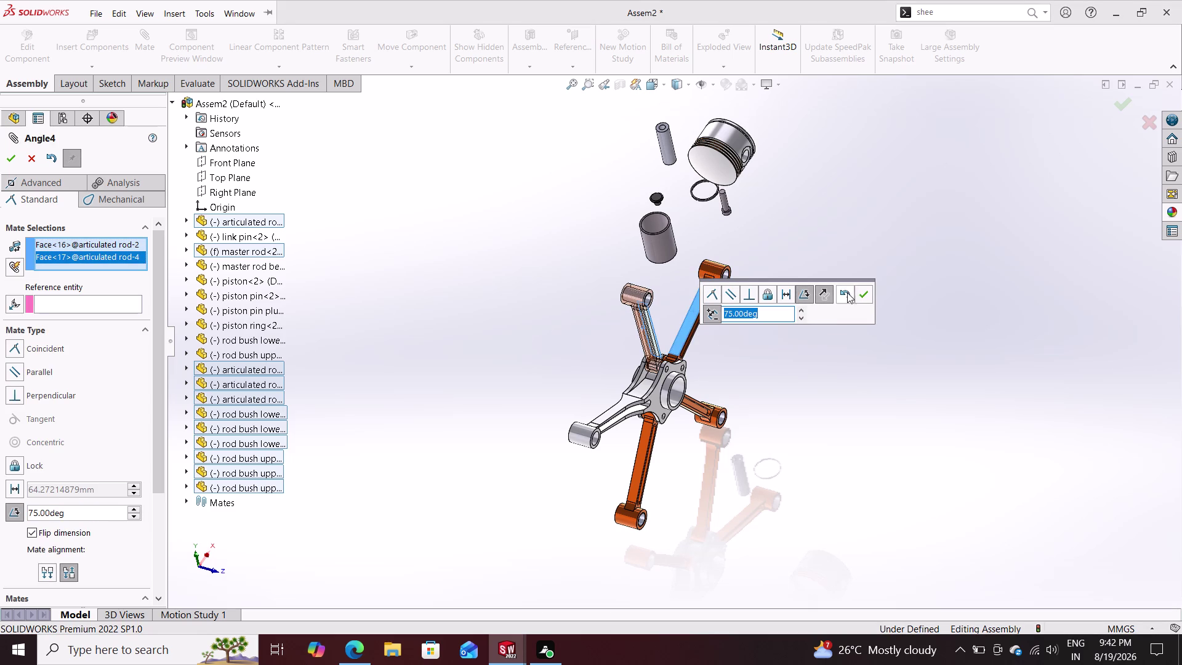
click(862, 292)
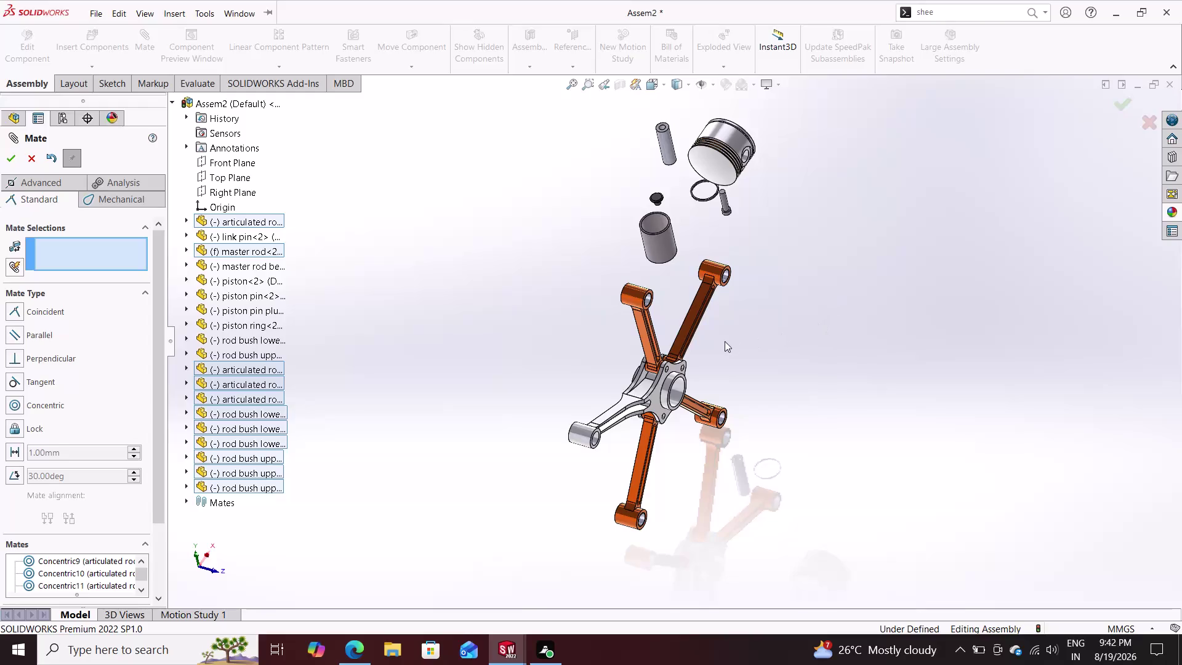
middle_drag(732, 352, 625, 258)
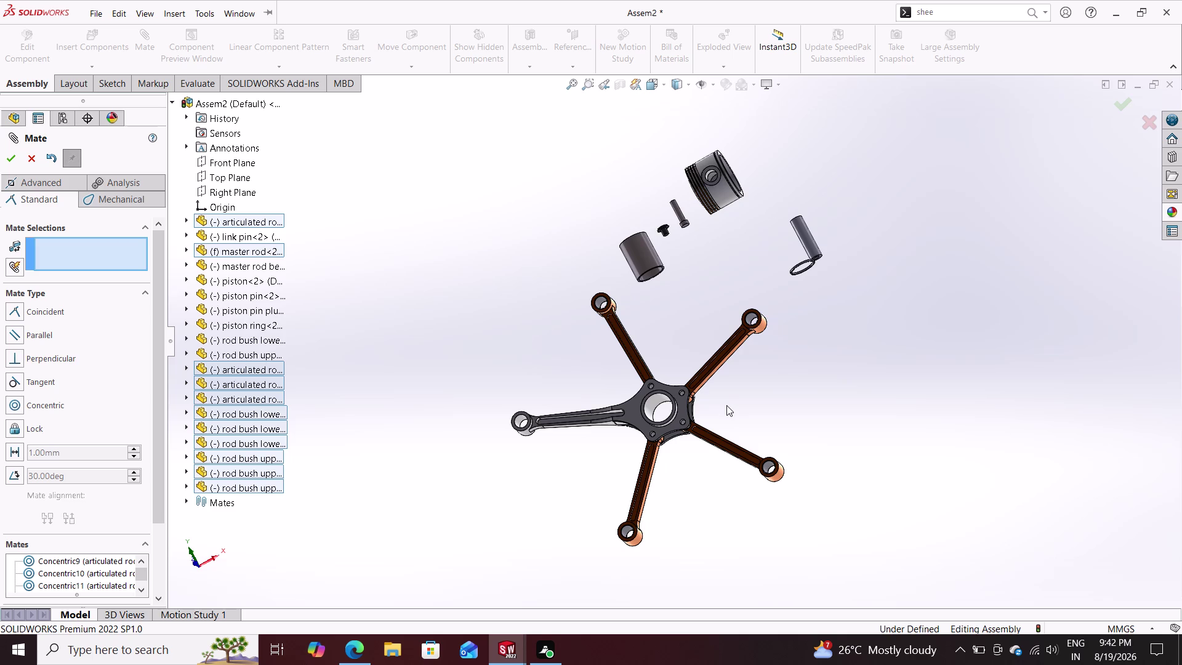
scroll(down, 3)
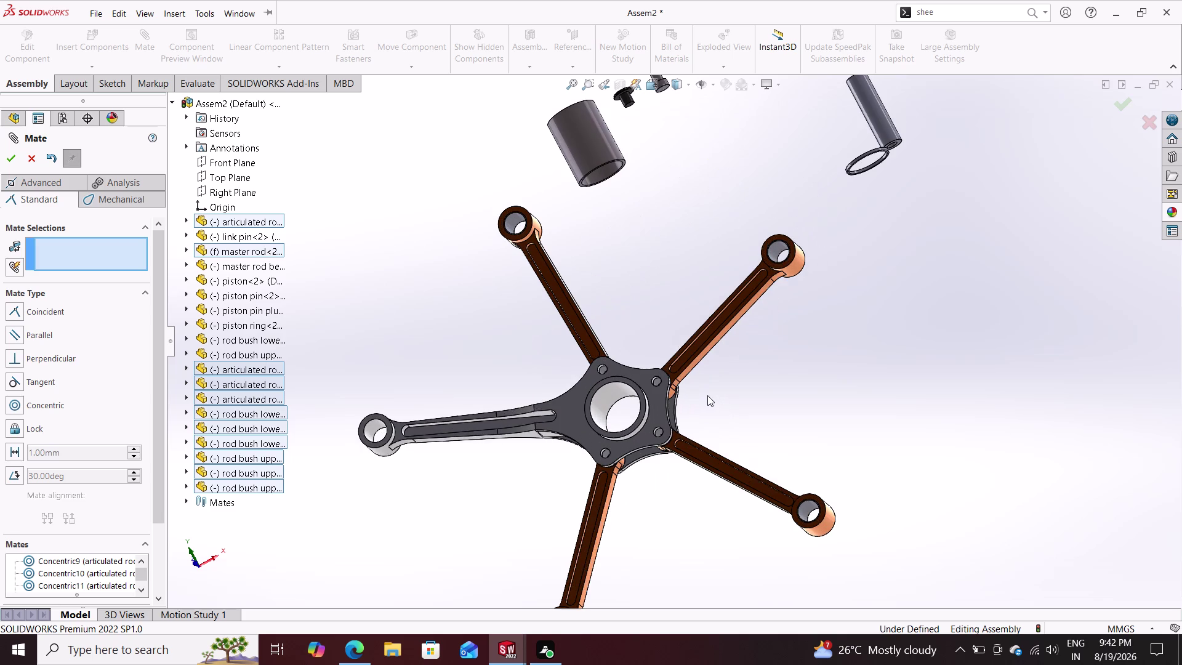
scroll(up, 3)
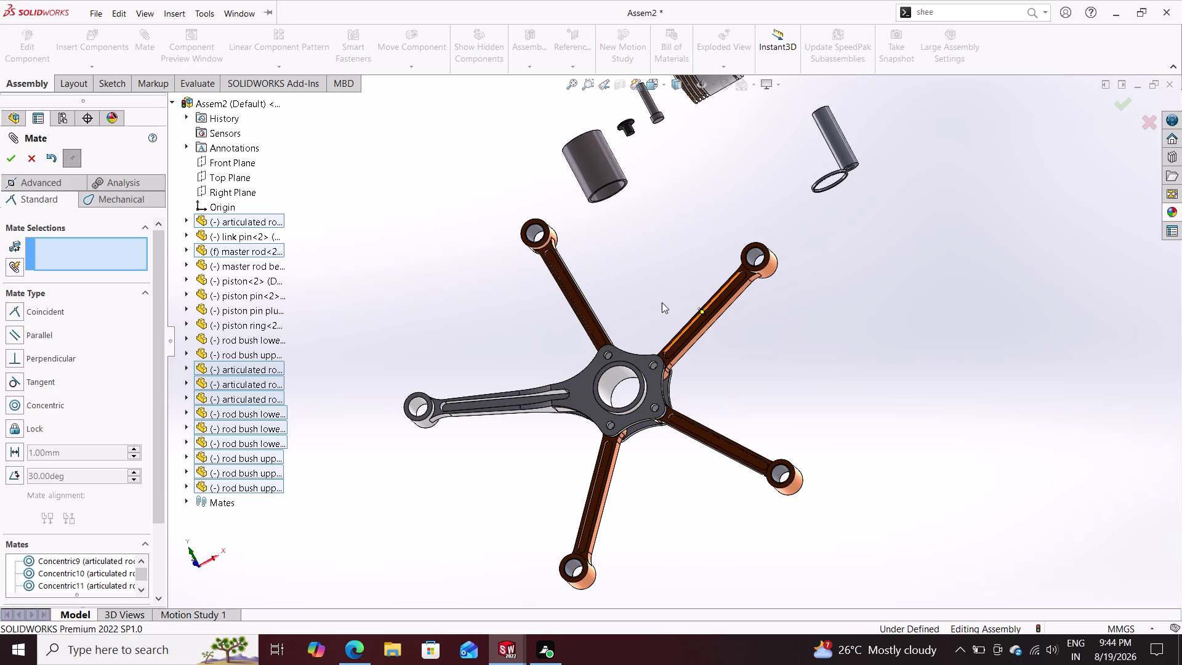
Make the link pin's axis concentric with the lower rod bush bore.
scroll(down, 3)
scroll(up, 3)
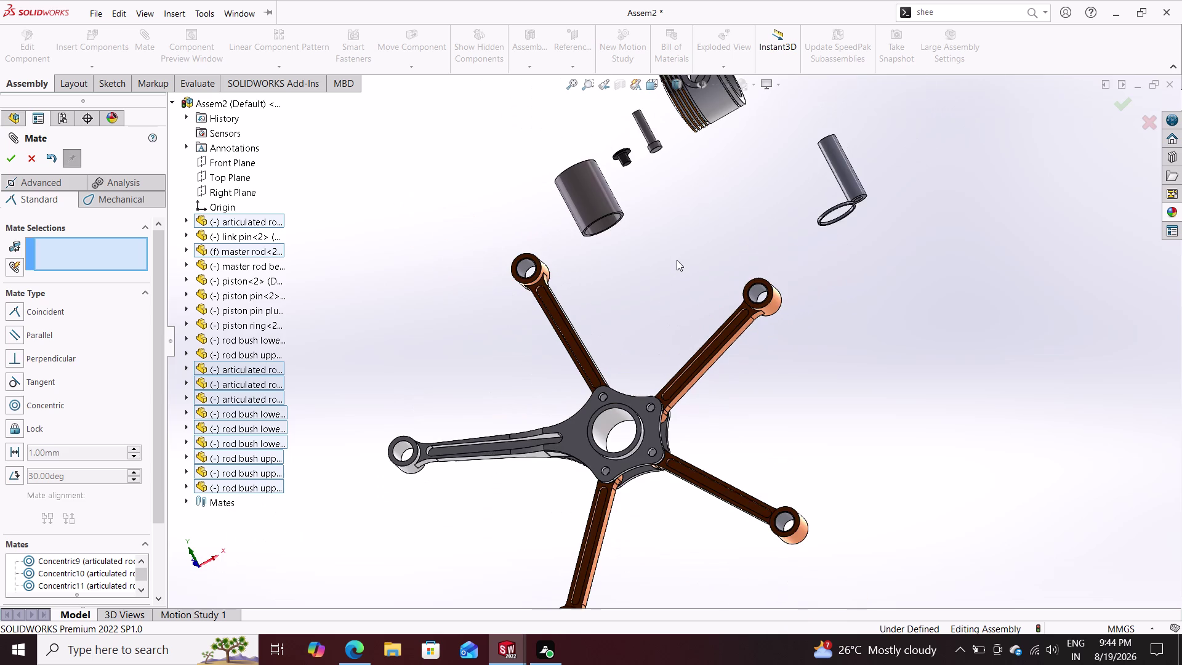
click(649, 130)
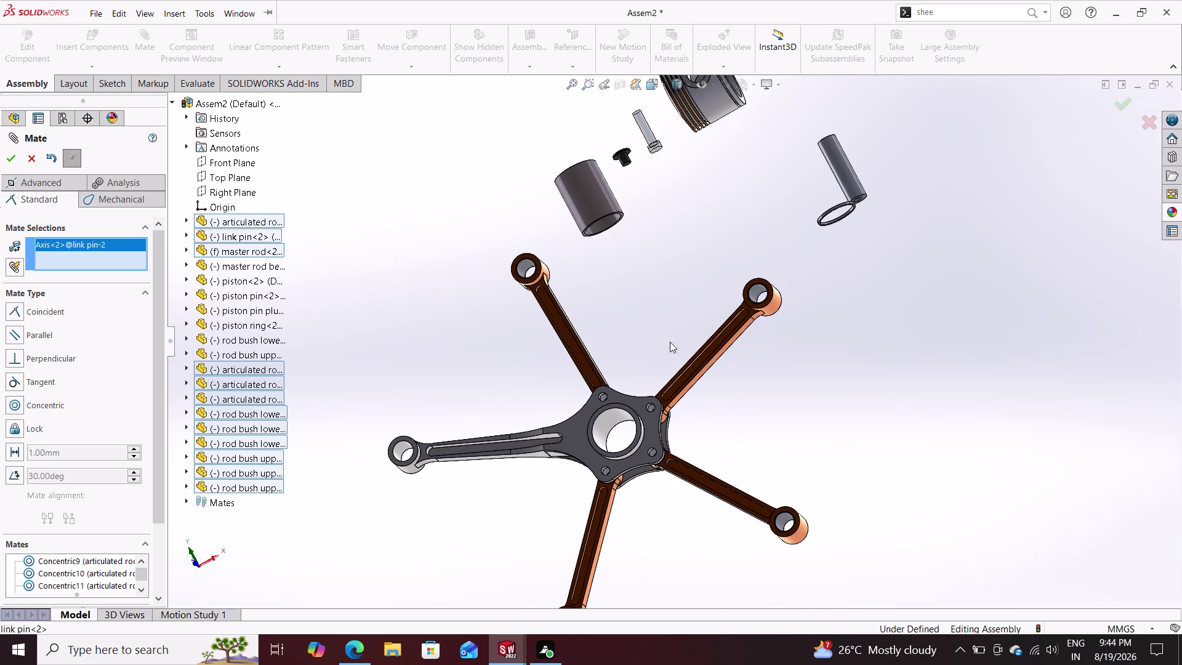
scroll(down, 3)
click(610, 460)
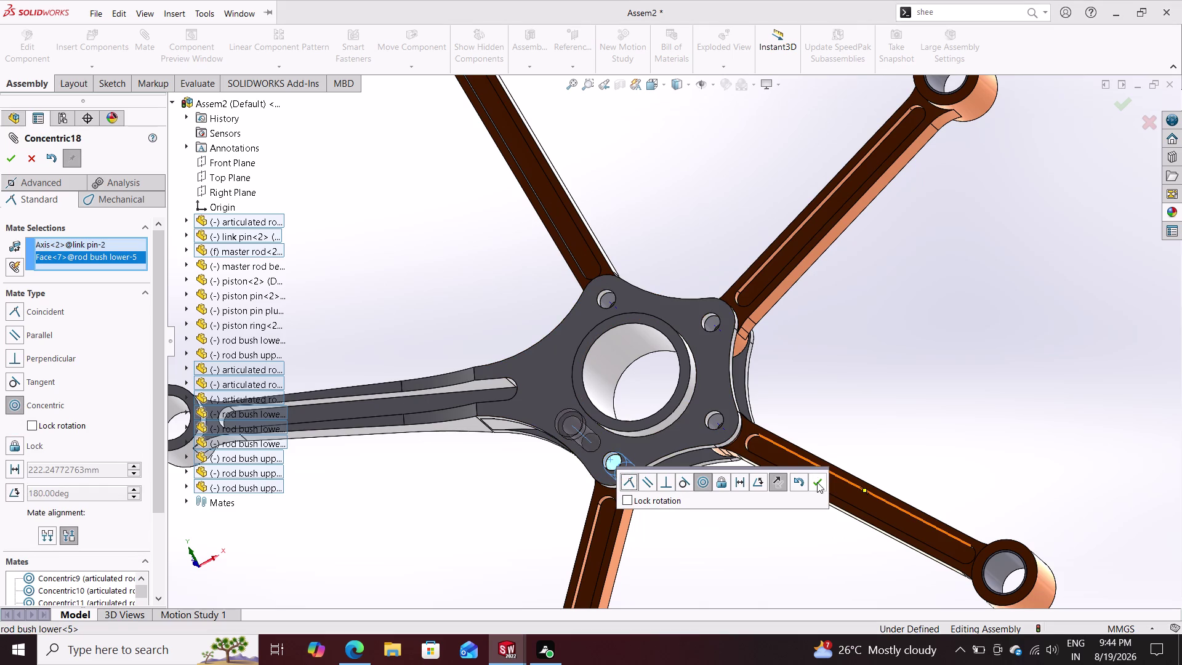
click(817, 482)
Seat the link pin's head face flush against the master rod hub face.
middle_drag(772, 536, 691, 439)
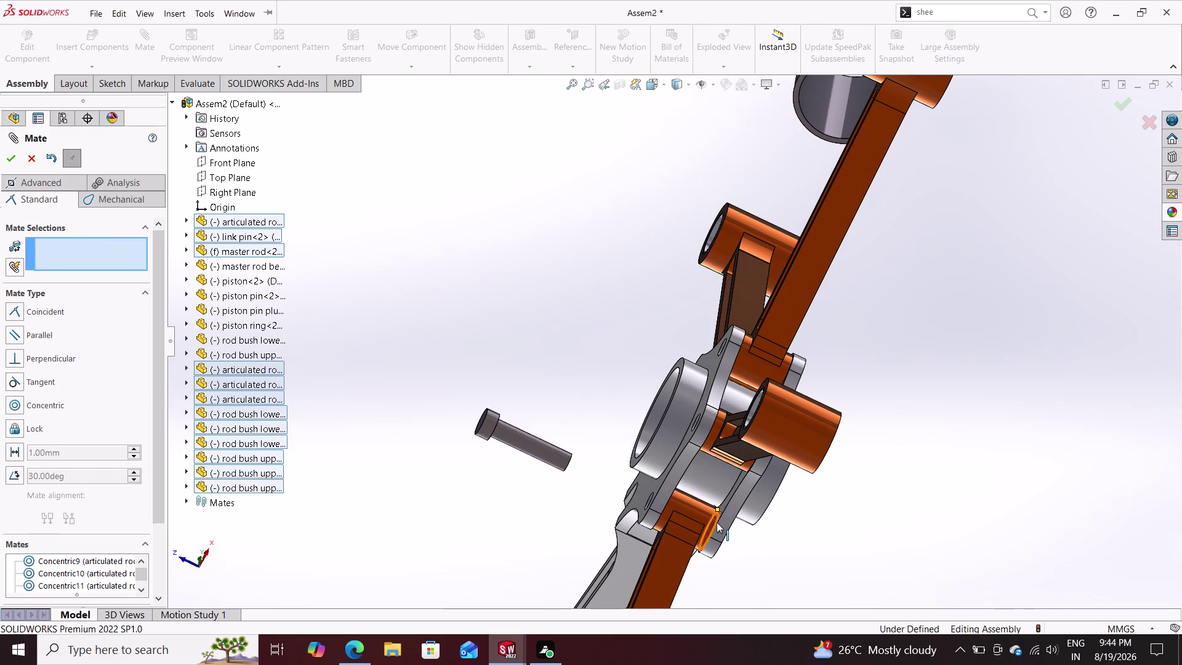
middle_drag(565, 410, 521, 373)
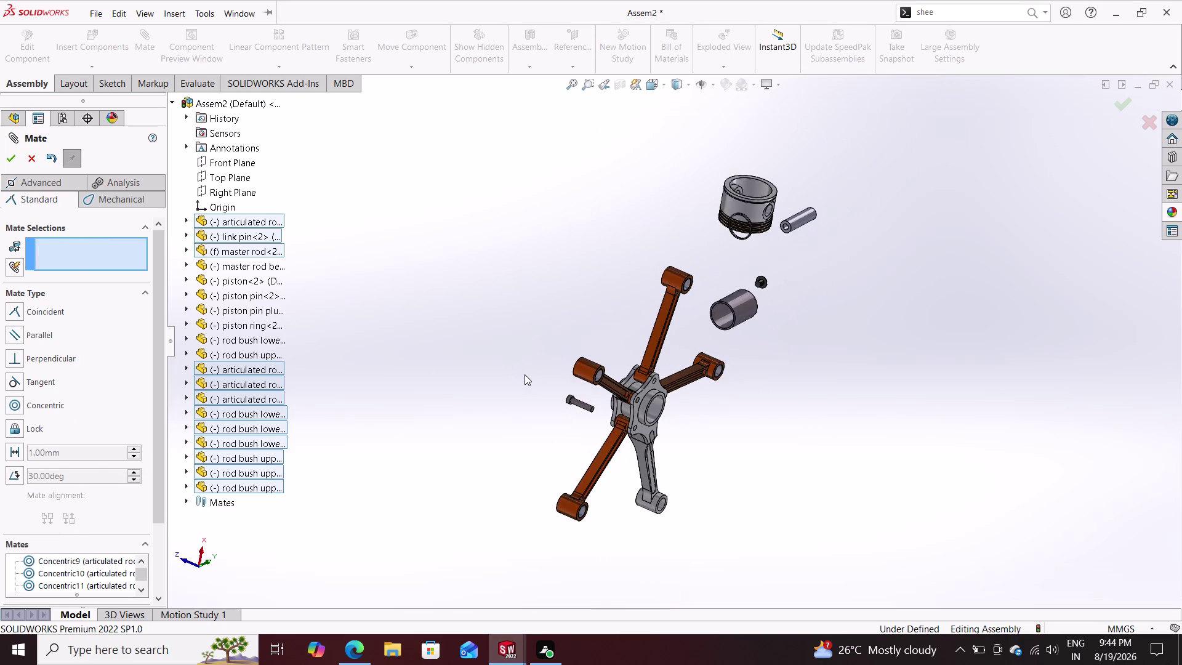
scroll(down, 3)
scroll(down, 3)
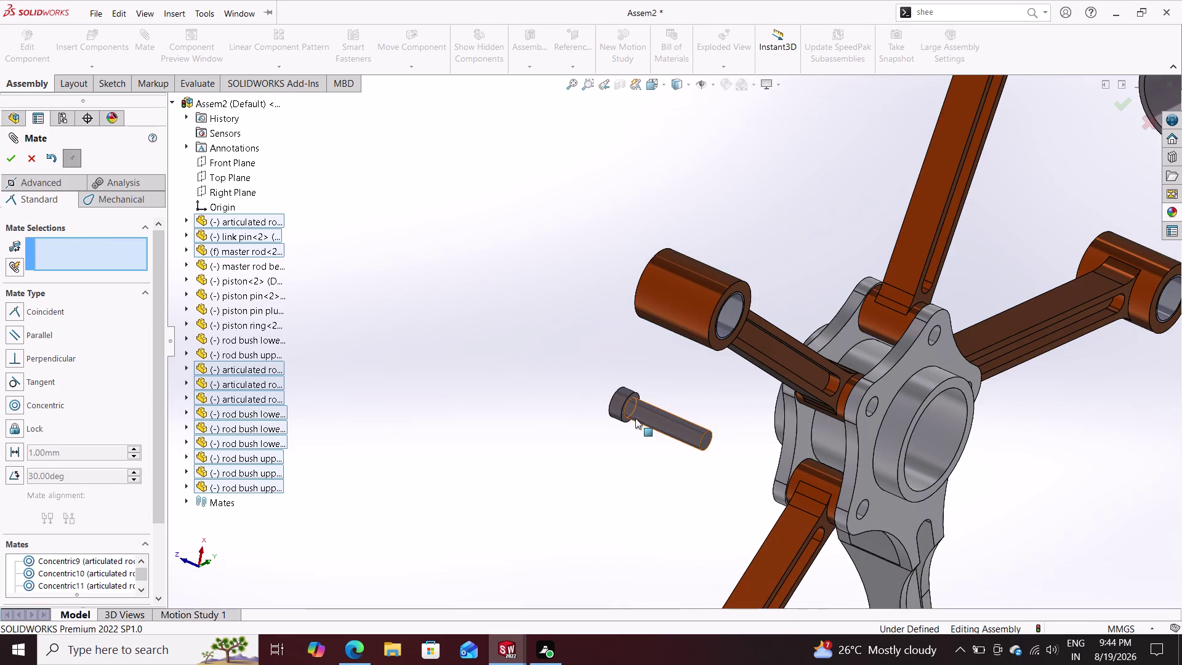
scroll(down, 3)
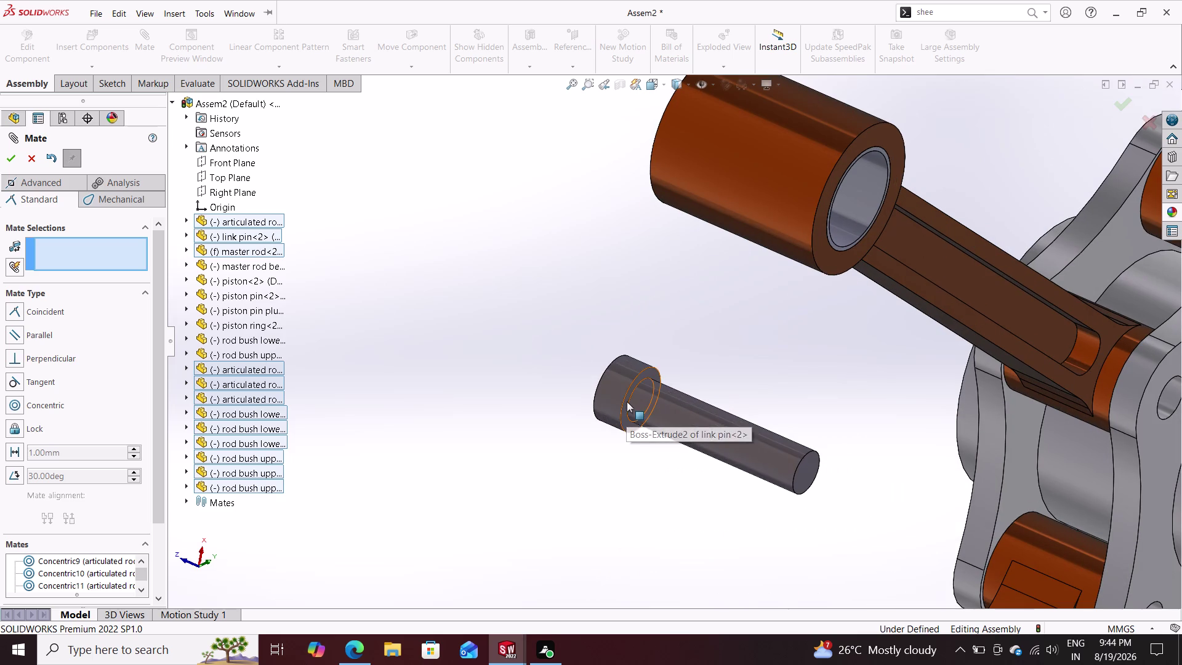
click(626, 401)
middle_drag(719, 391, 829, 417)
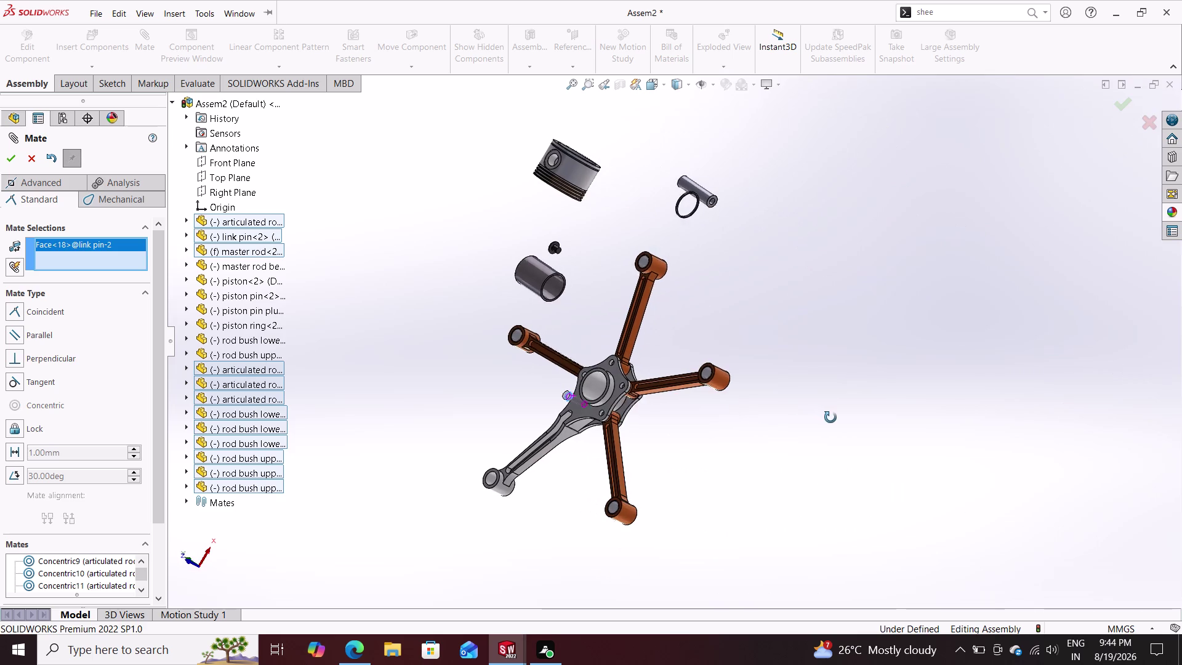
middle_drag(829, 417, 849, 431)
scroll(down, 3)
scroll(down, 3)
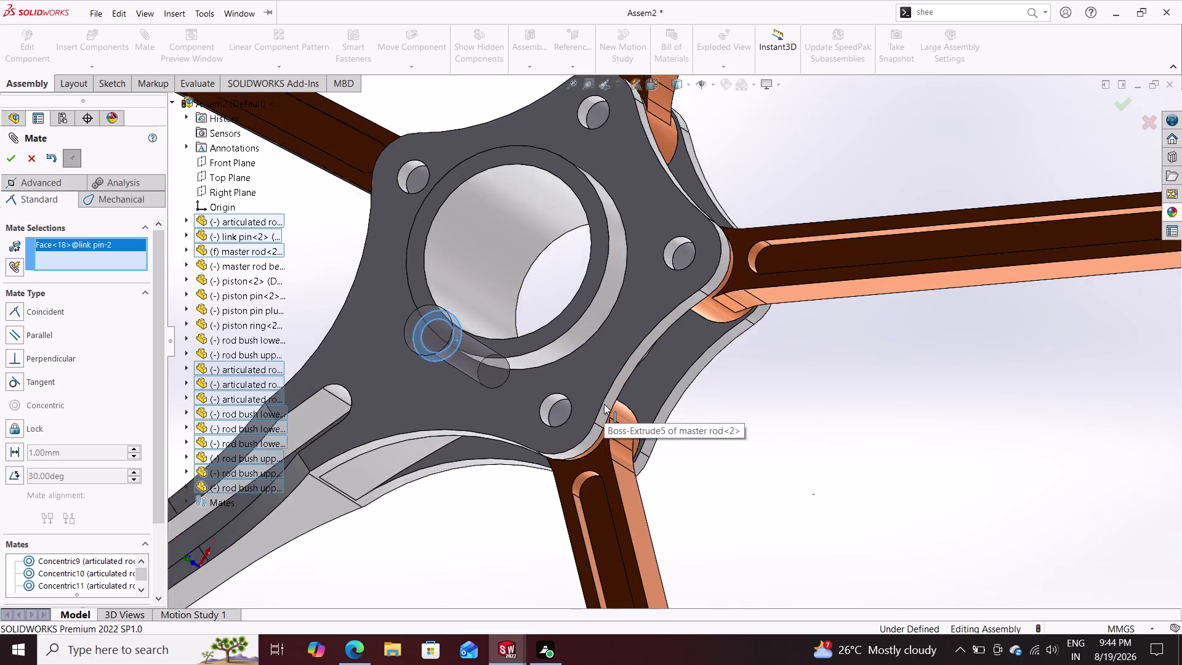
click(582, 395)
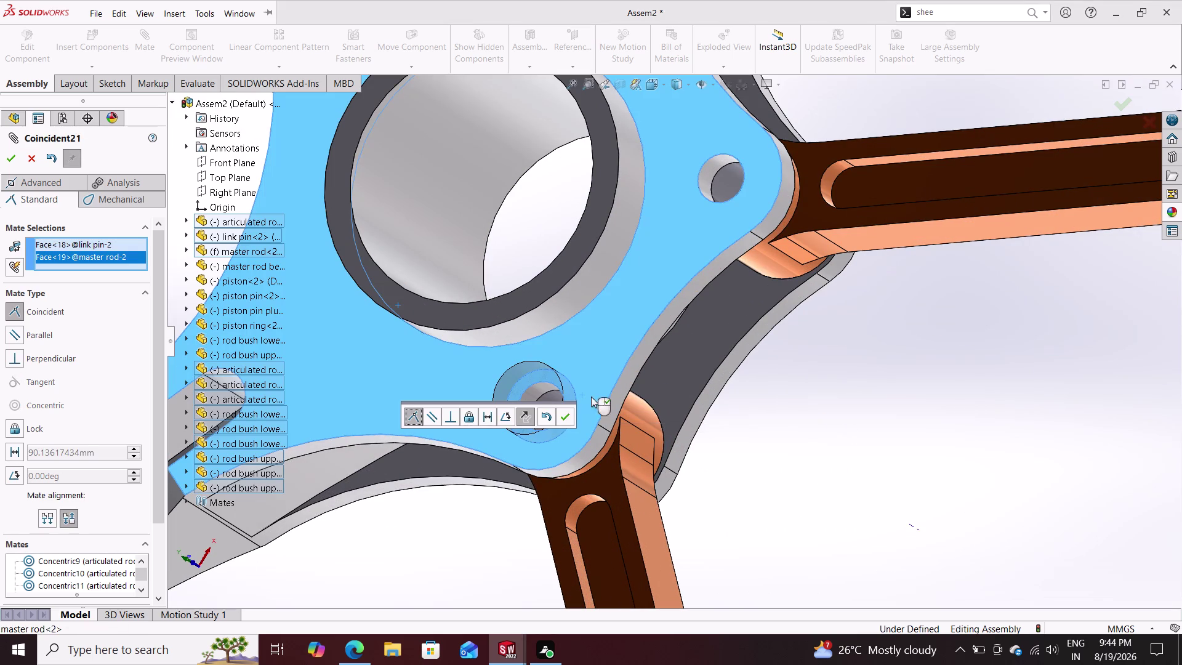
click(564, 414)
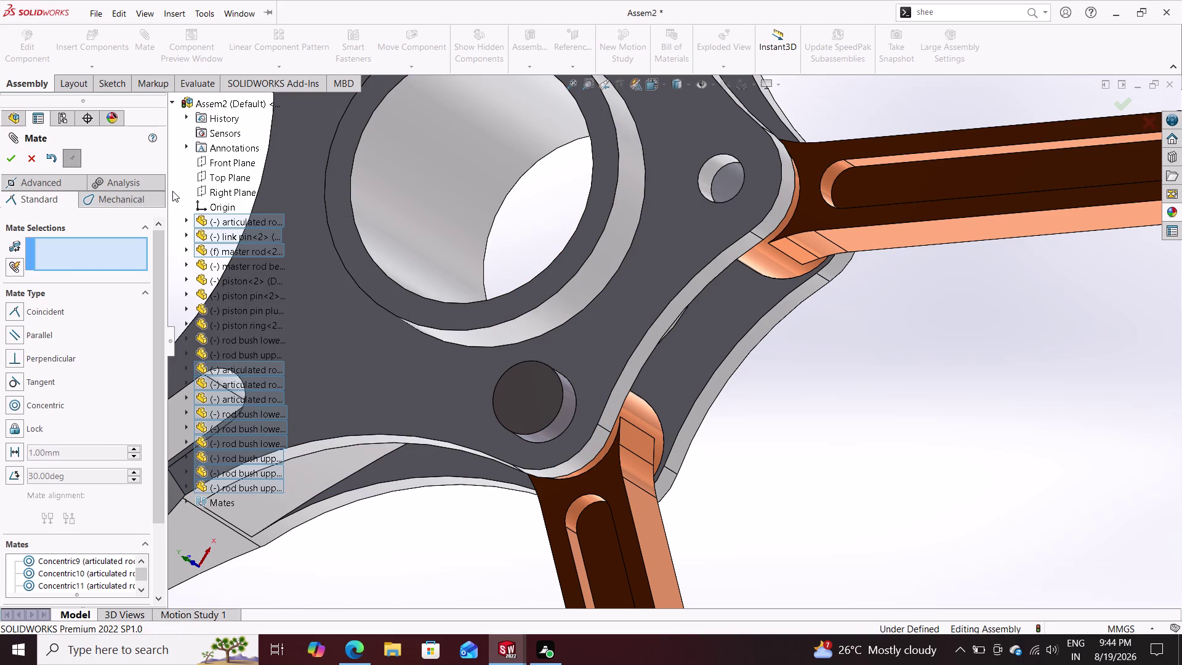
click(15, 159)
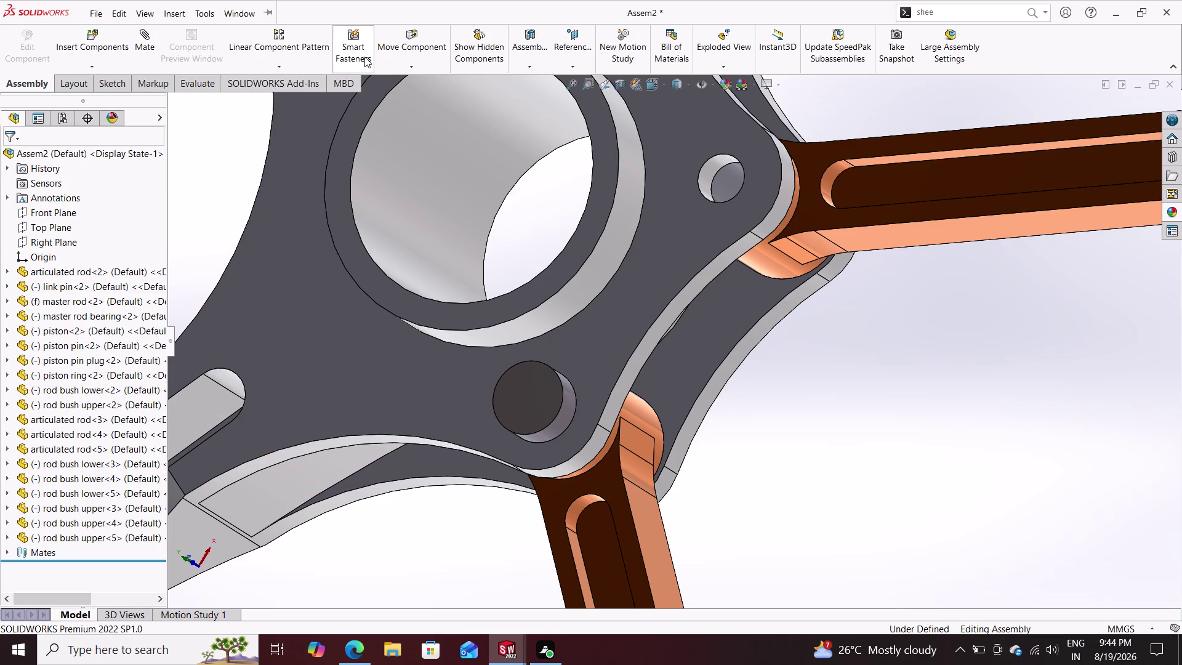
click(525, 381)
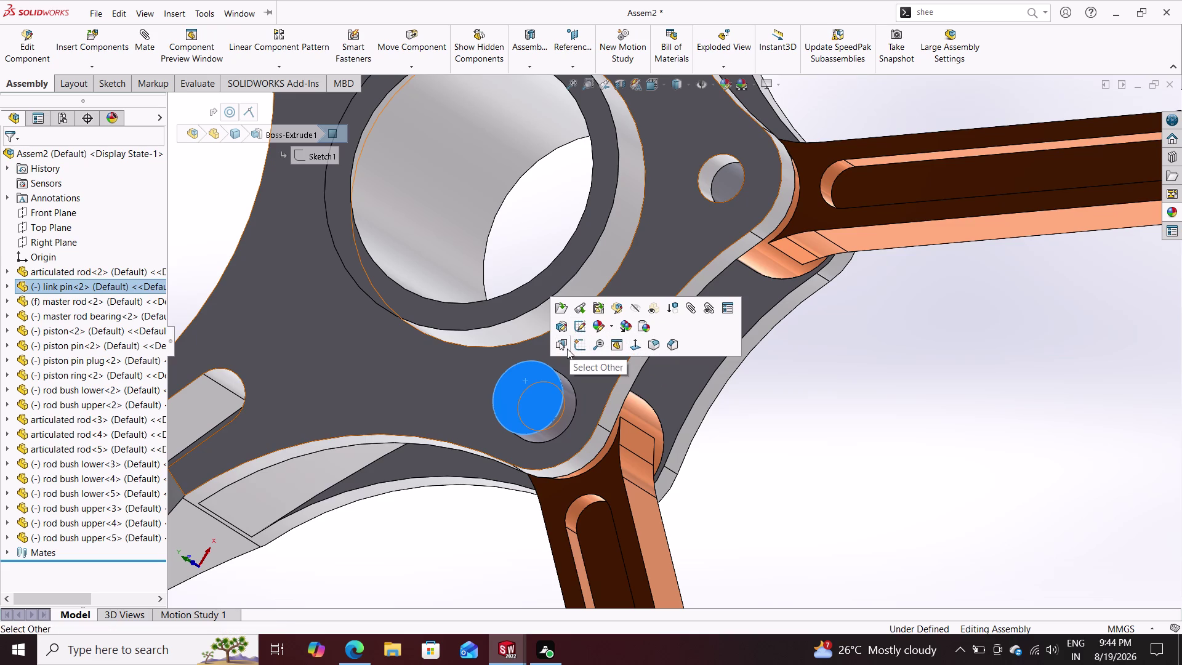
right_click(99, 284)
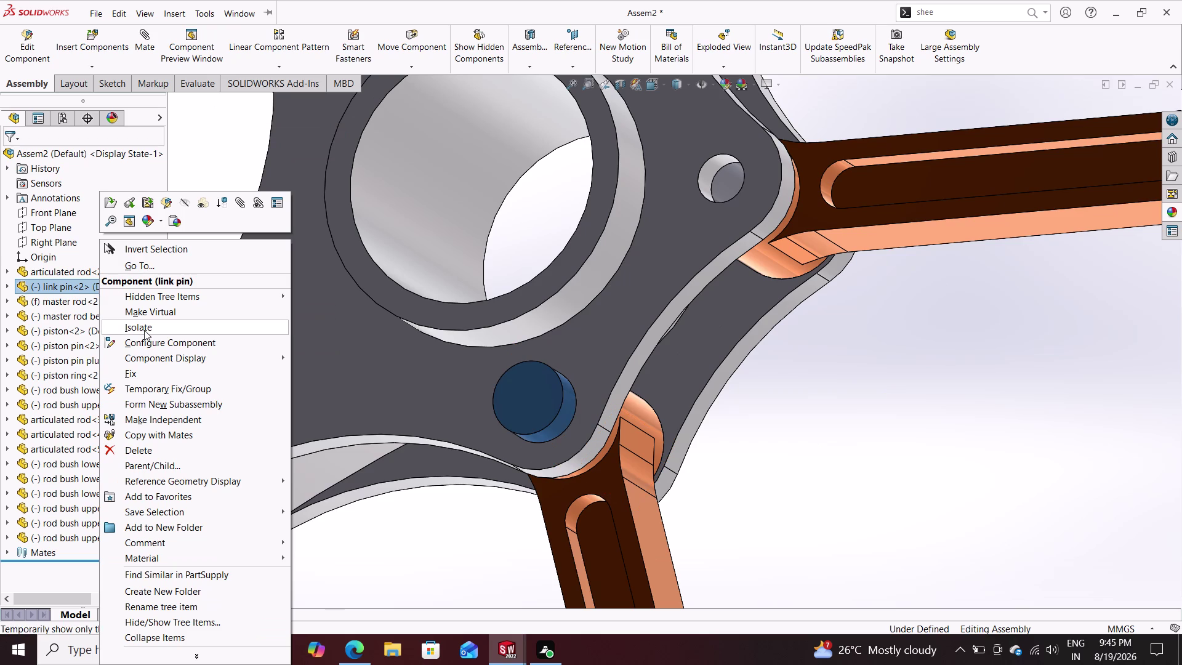
click(191, 436)
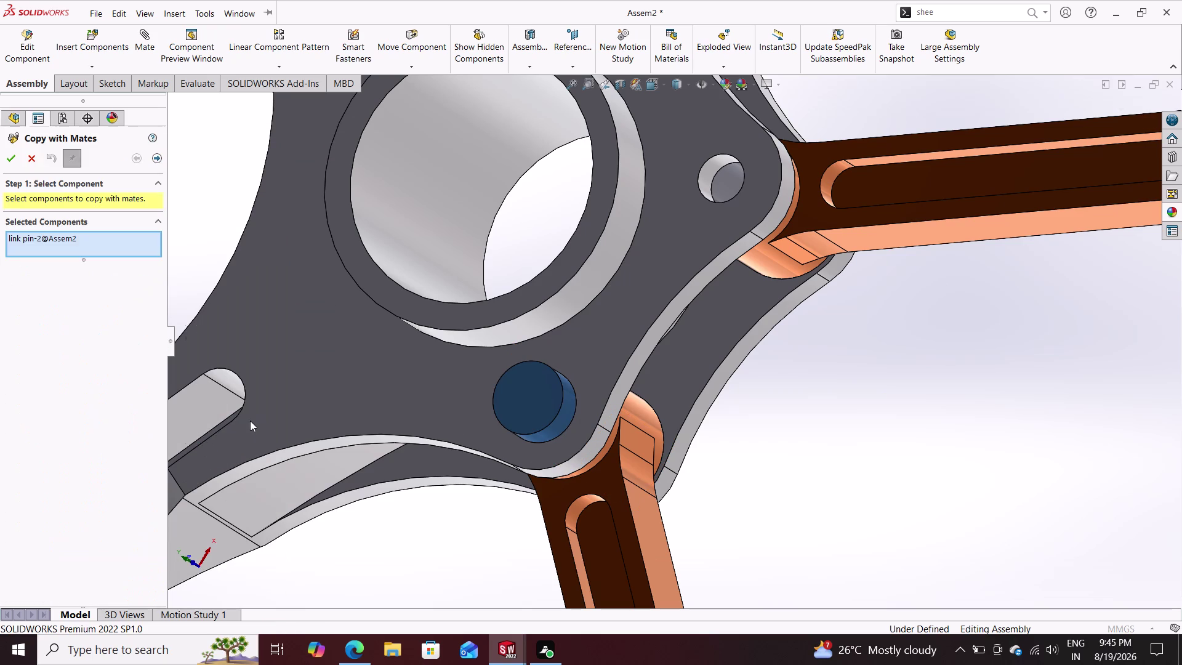
click(726, 177)
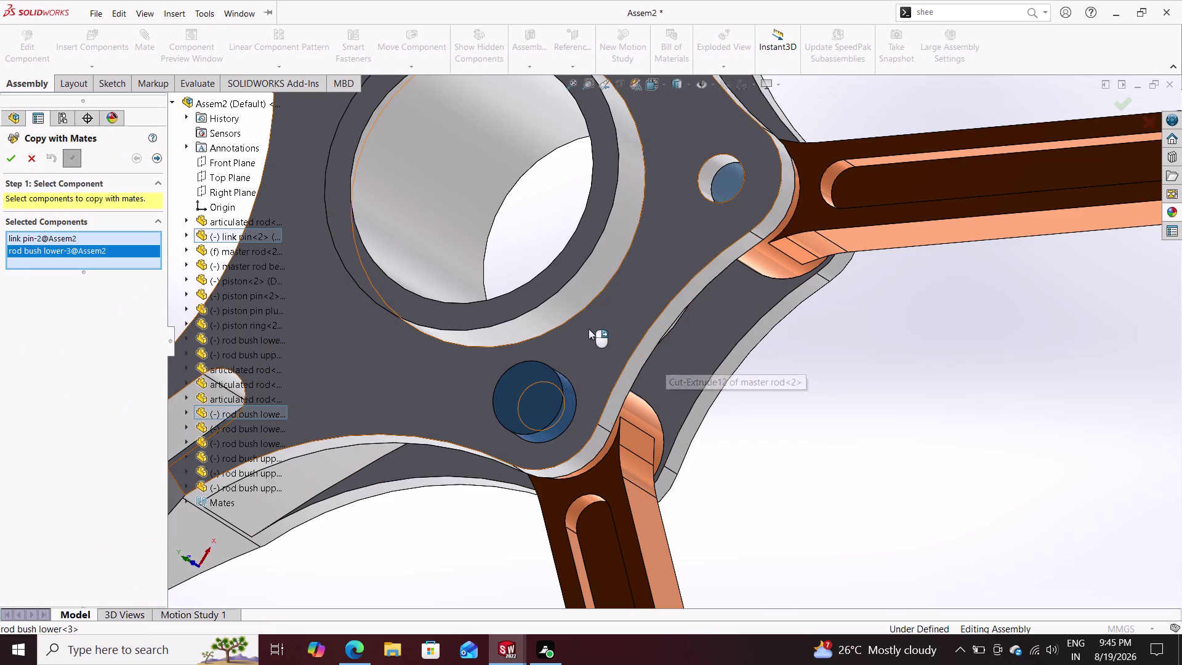
right_click(78, 248)
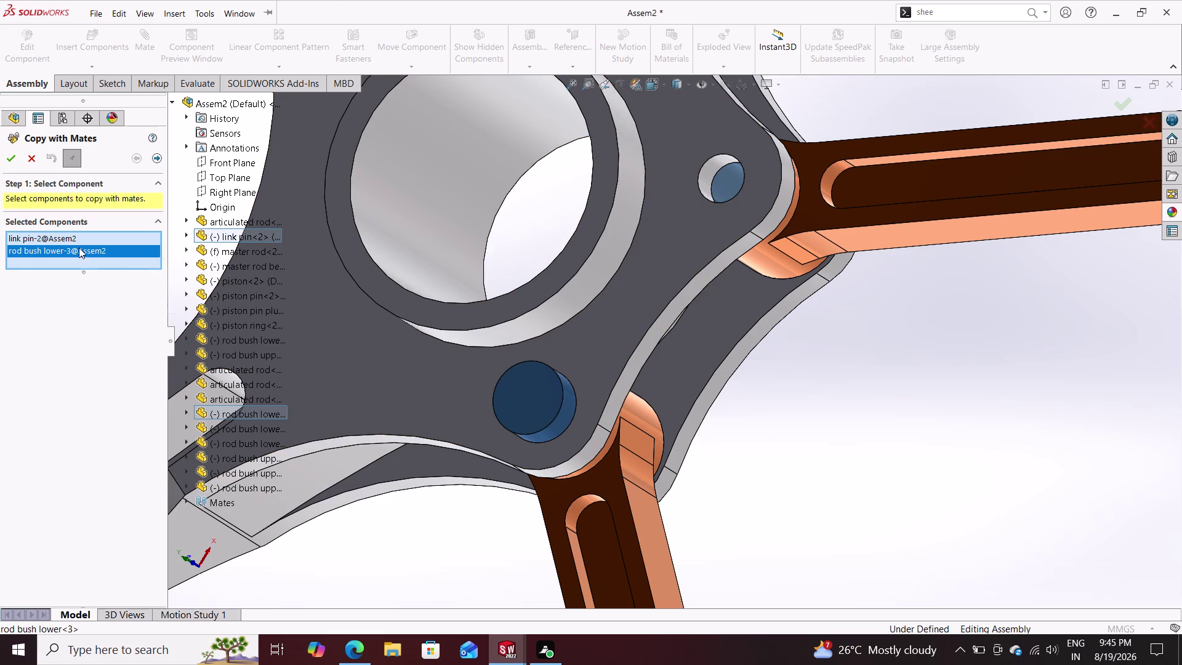
click(105, 271)
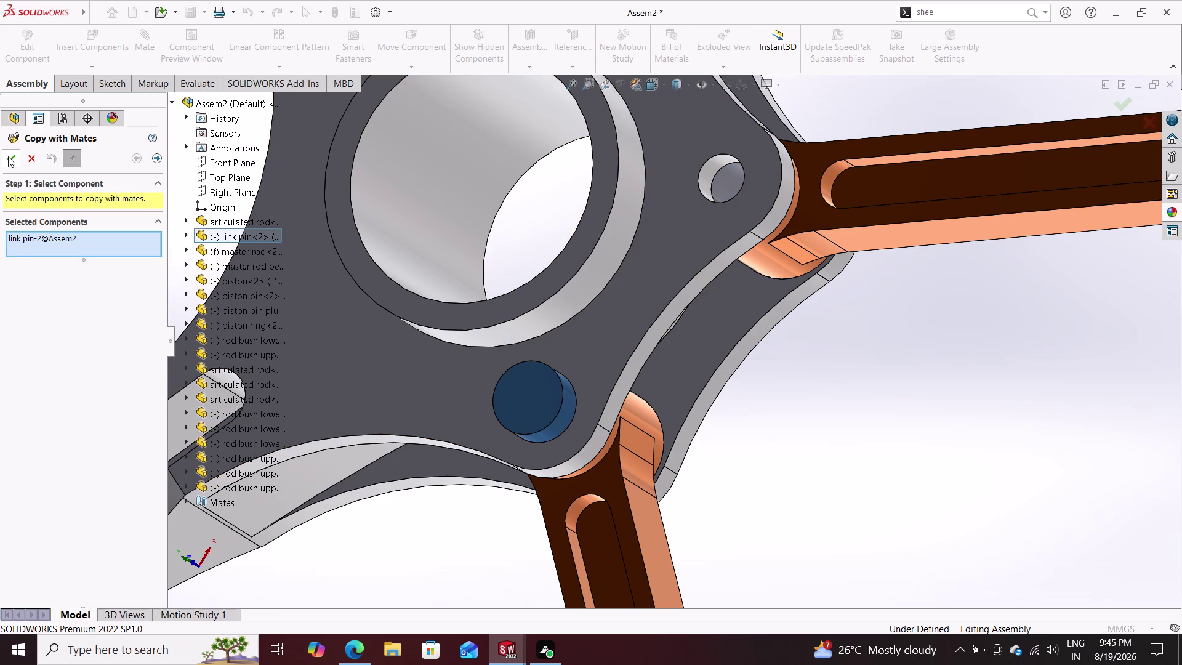
click(8, 157)
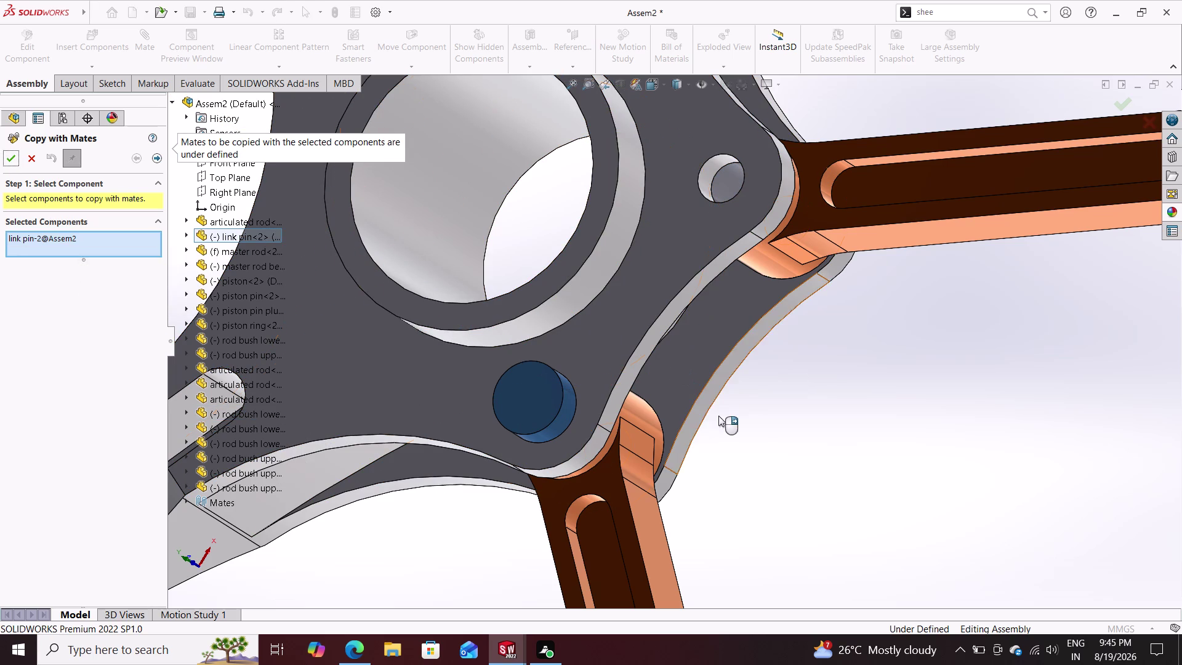
click(34, 157)
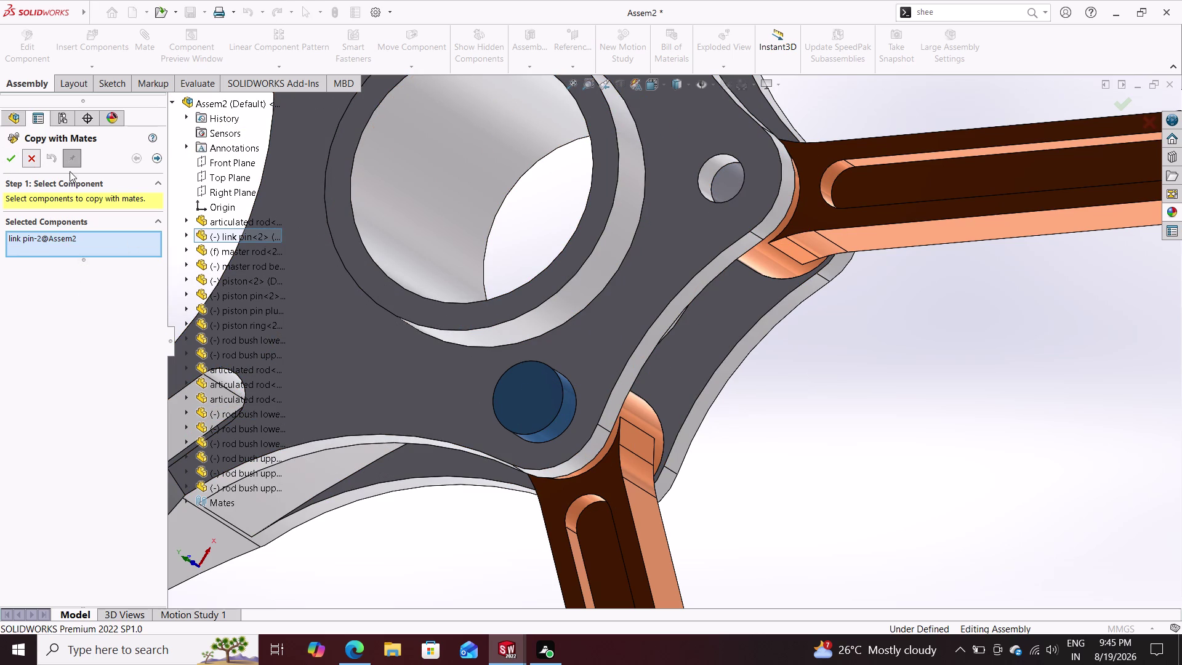
scroll(up, 3)
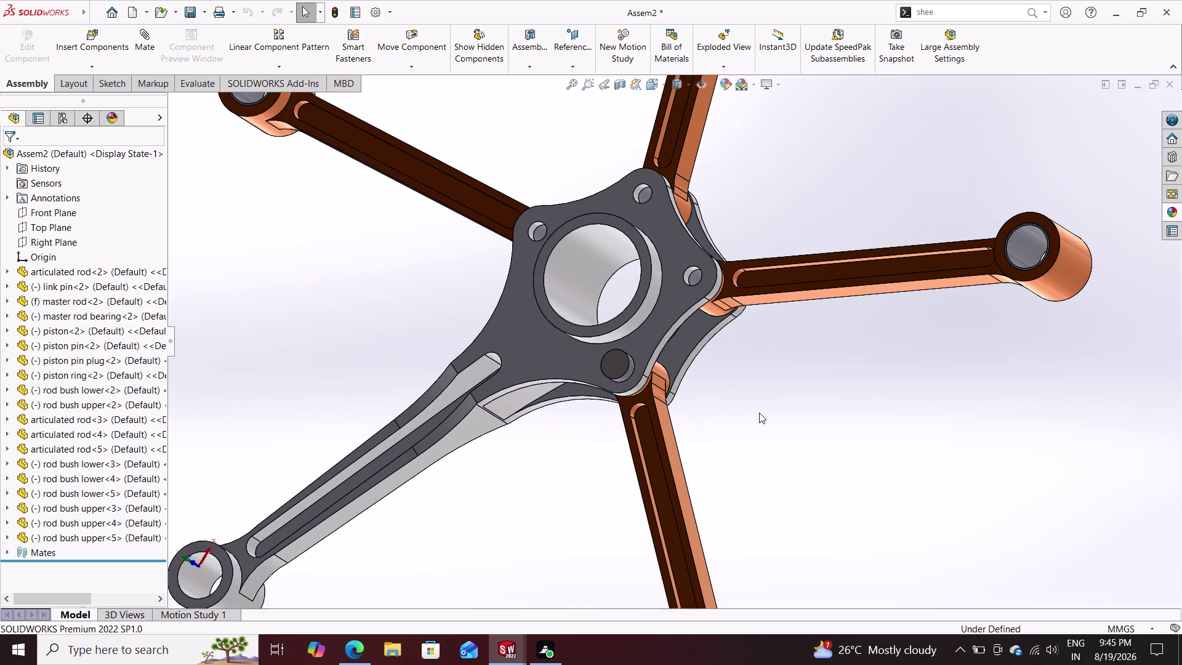
Insert a link pin by browsing to its part file and placing it beside the rods.
scroll(up, 3)
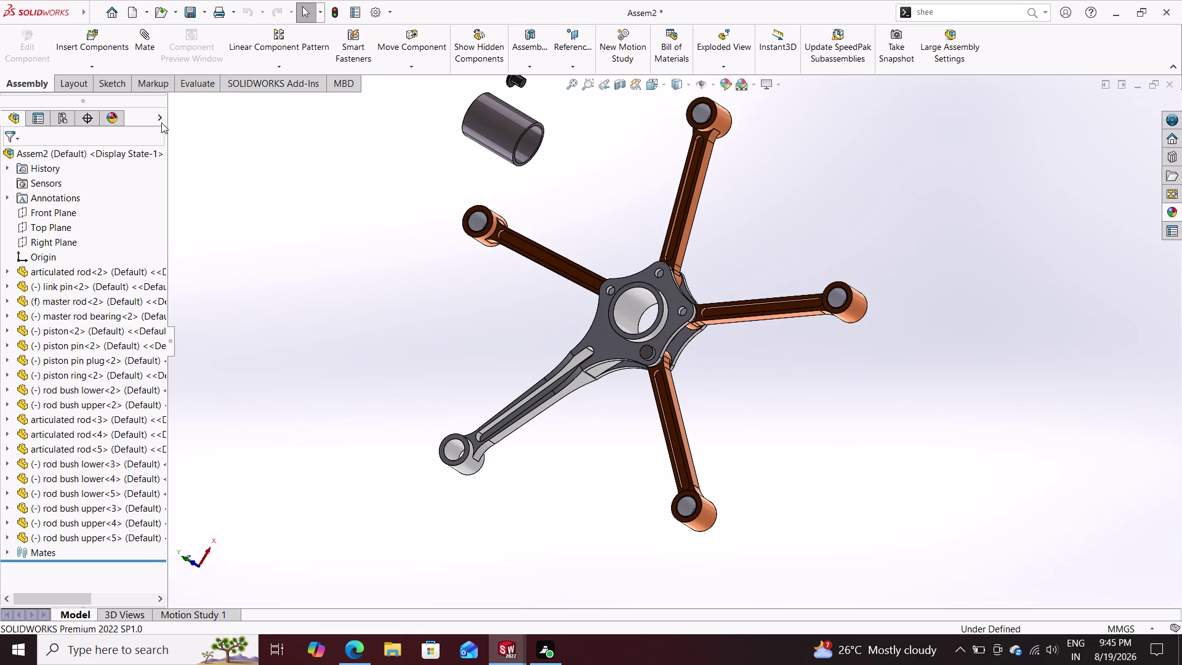
click(85, 48)
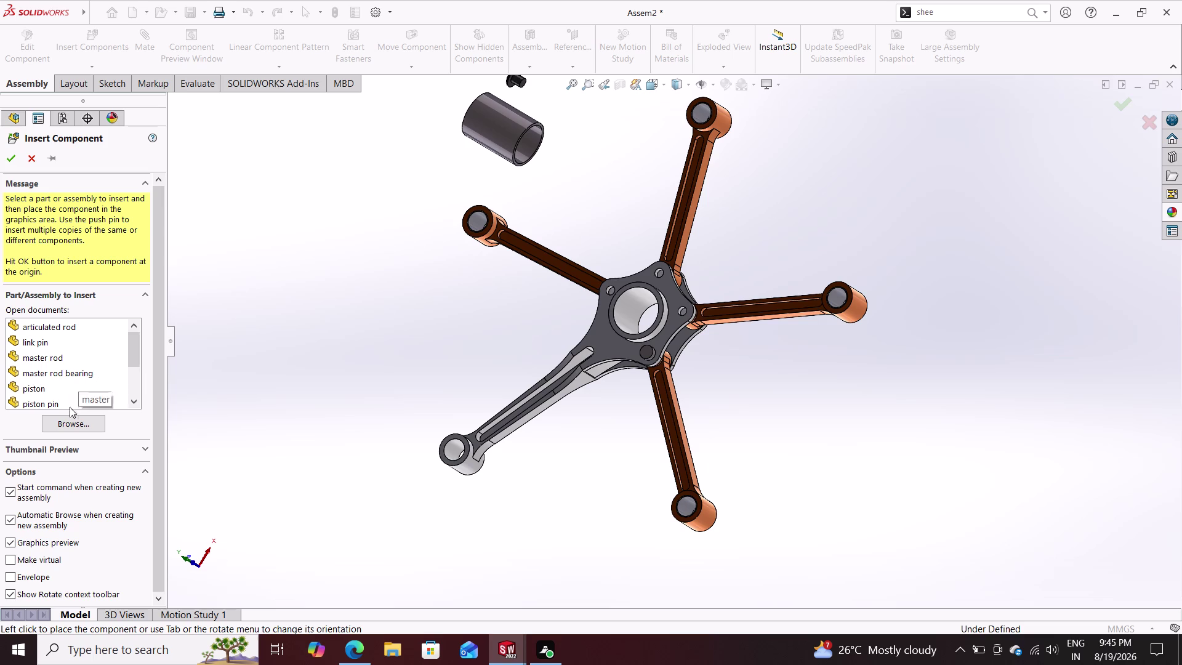
click(65, 426)
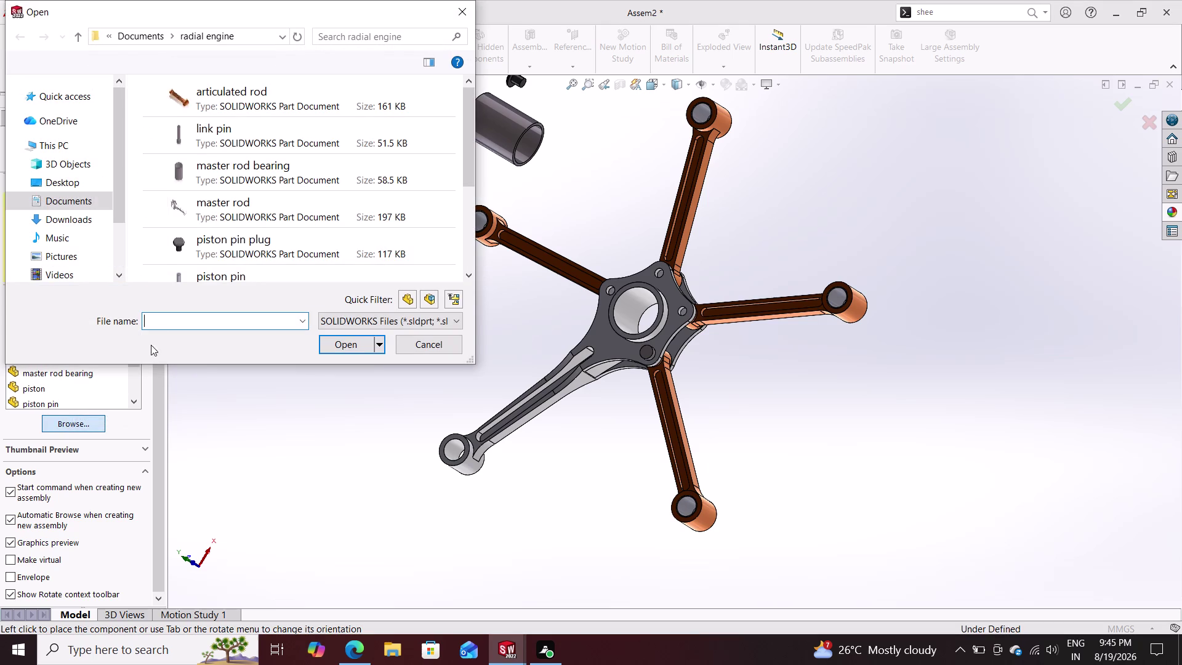
click(256, 132)
click(346, 351)
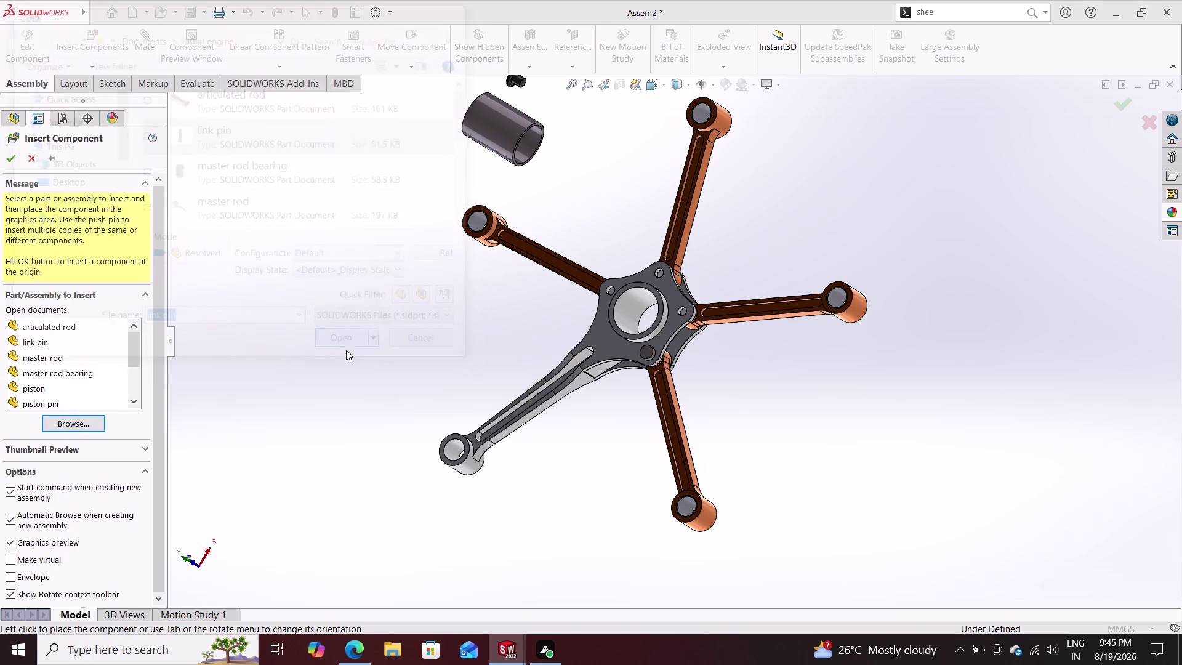
click(383, 348)
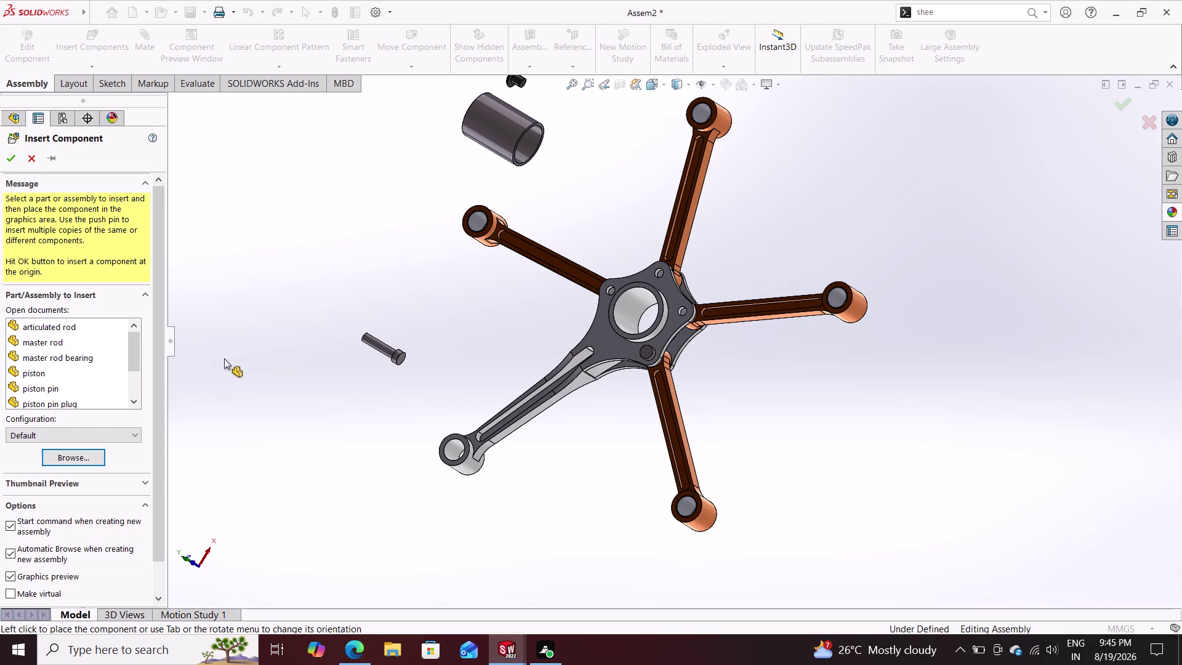
click(100, 51)
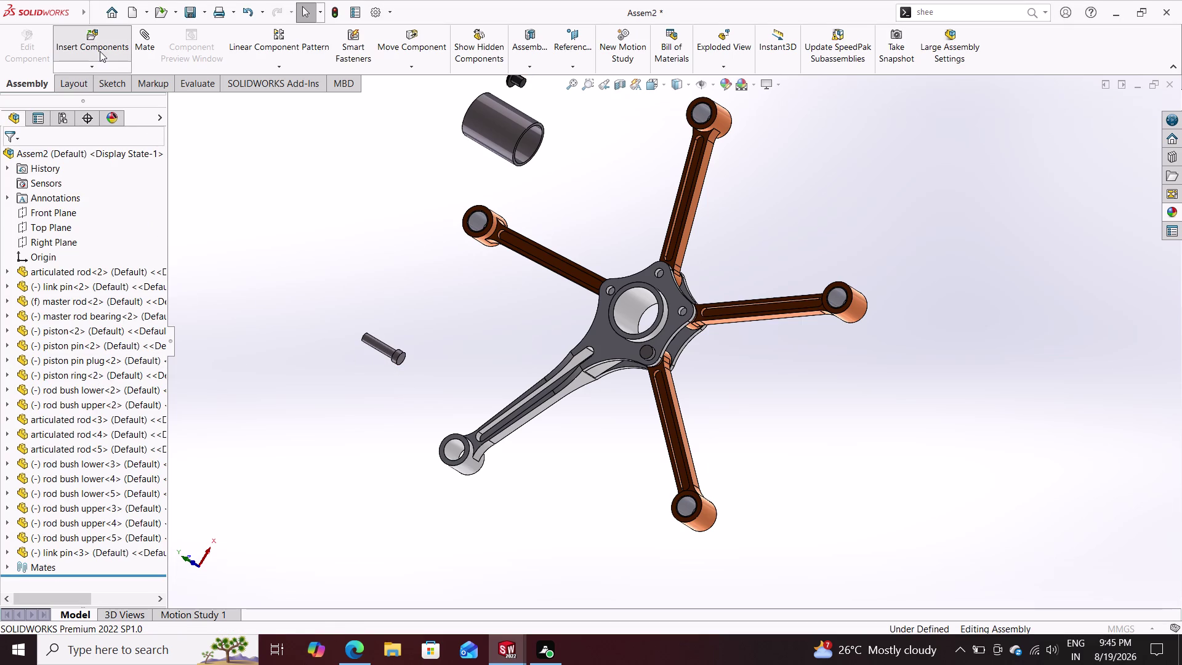
Place two more link pins from the open parts list and begin a new mate.
click(62, 340)
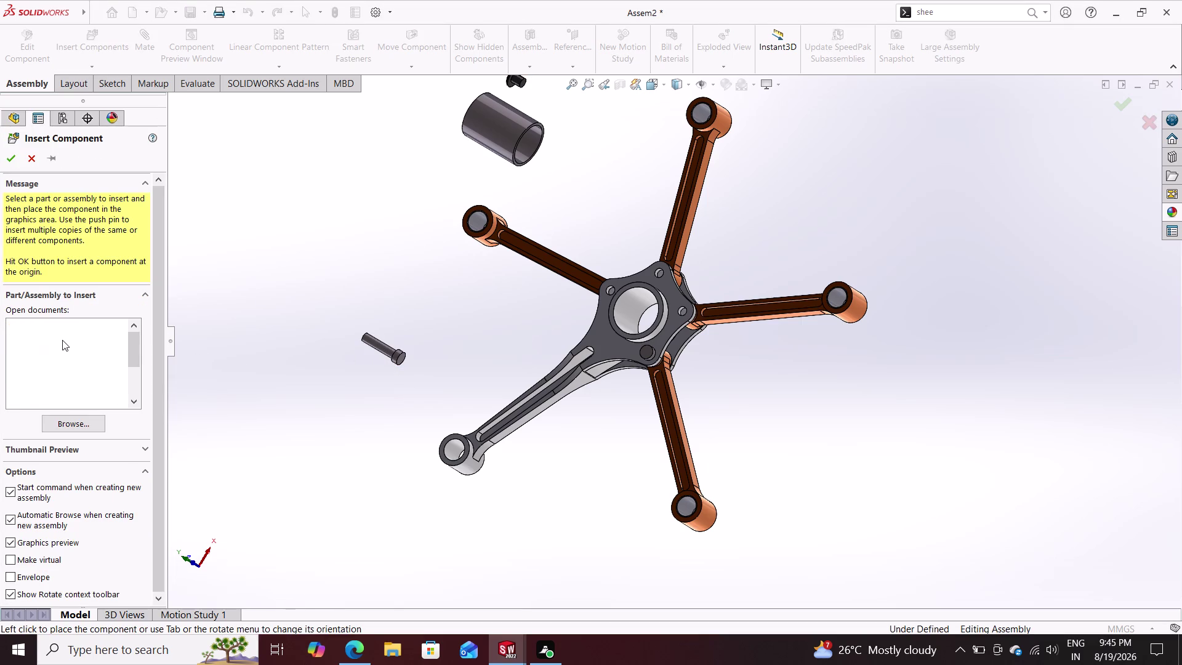
click(275, 386)
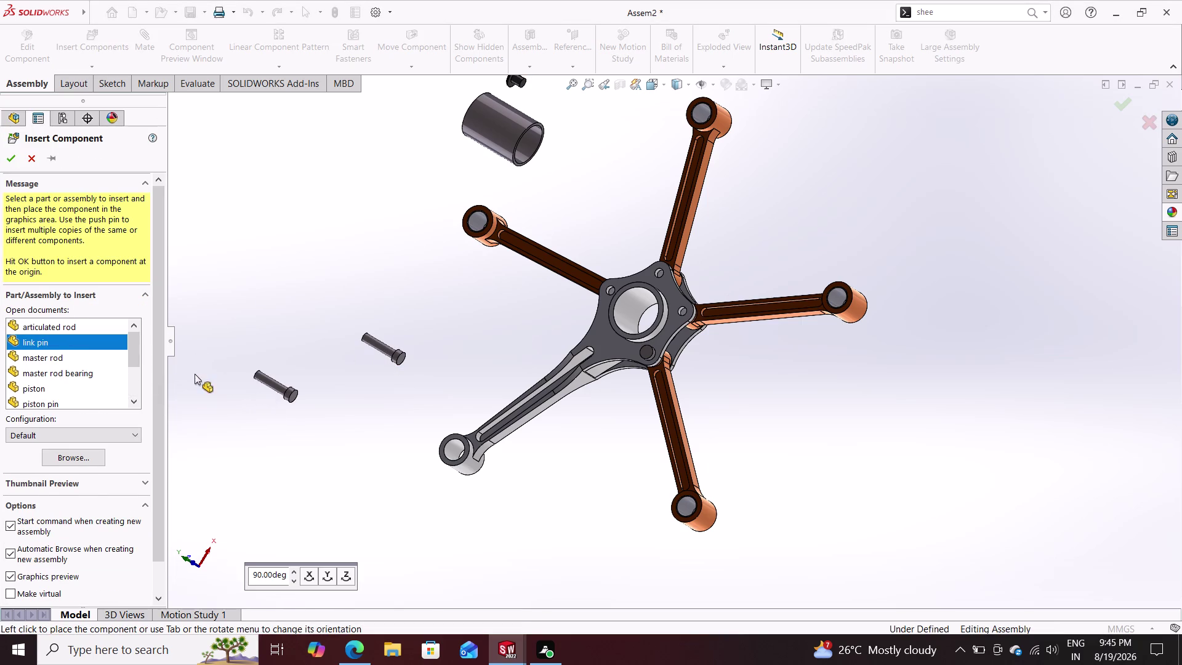
click(88, 45)
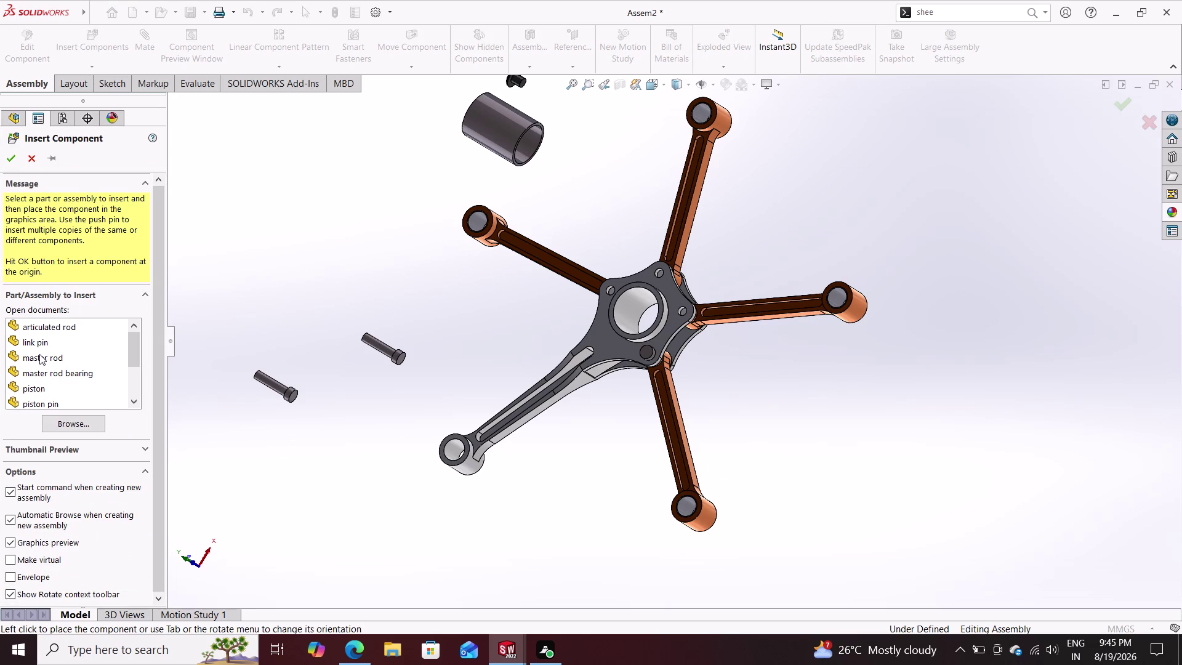
click(46, 339)
click(265, 313)
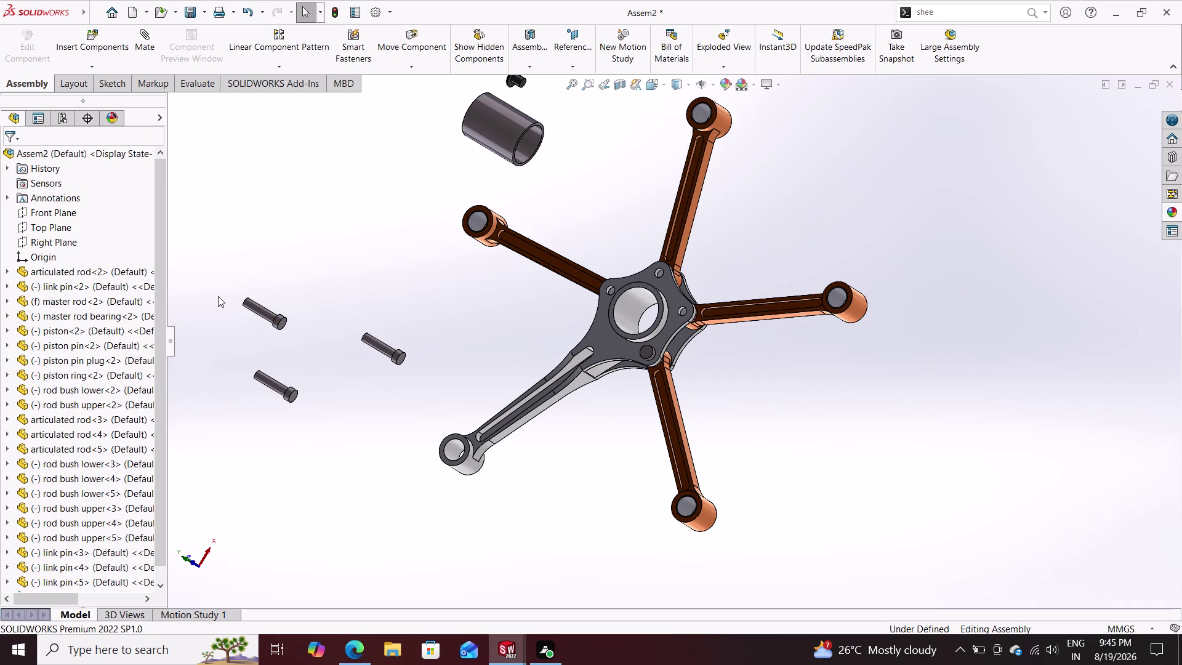
click(146, 35)
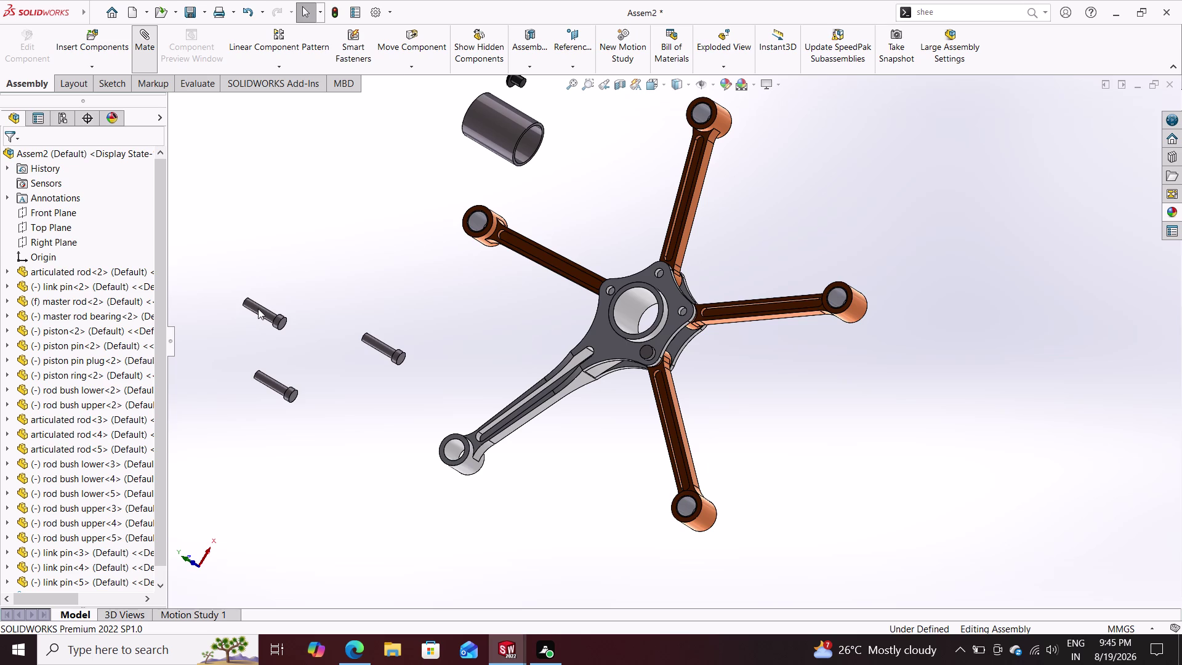
click(259, 308)
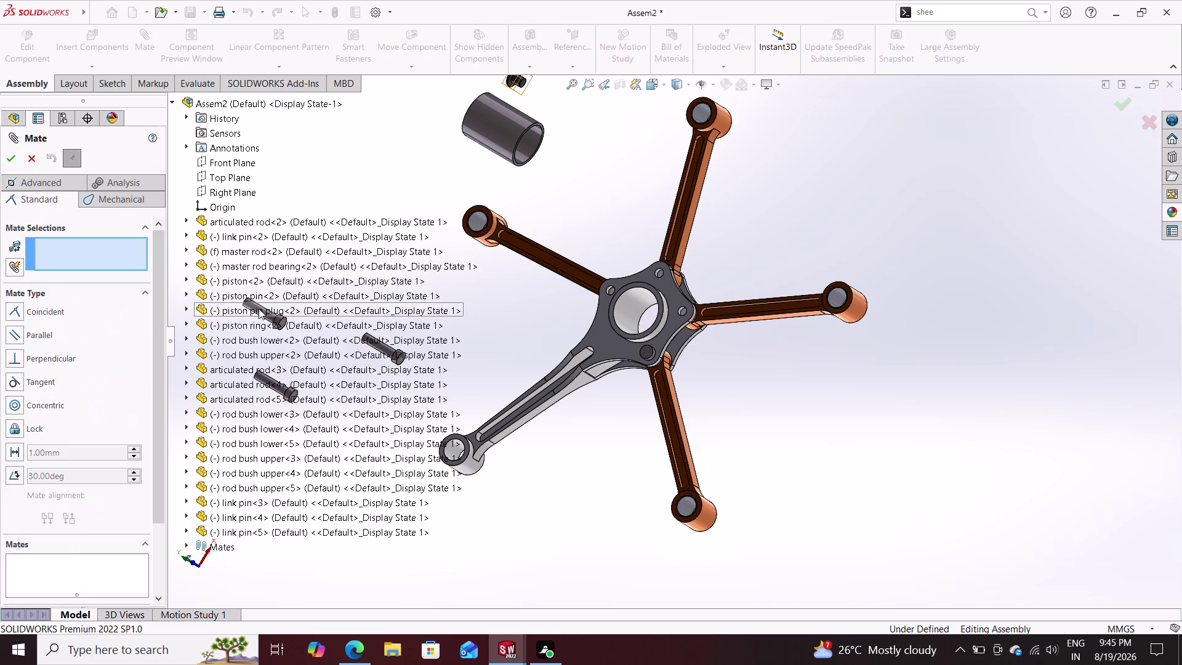
scroll(down, 3)
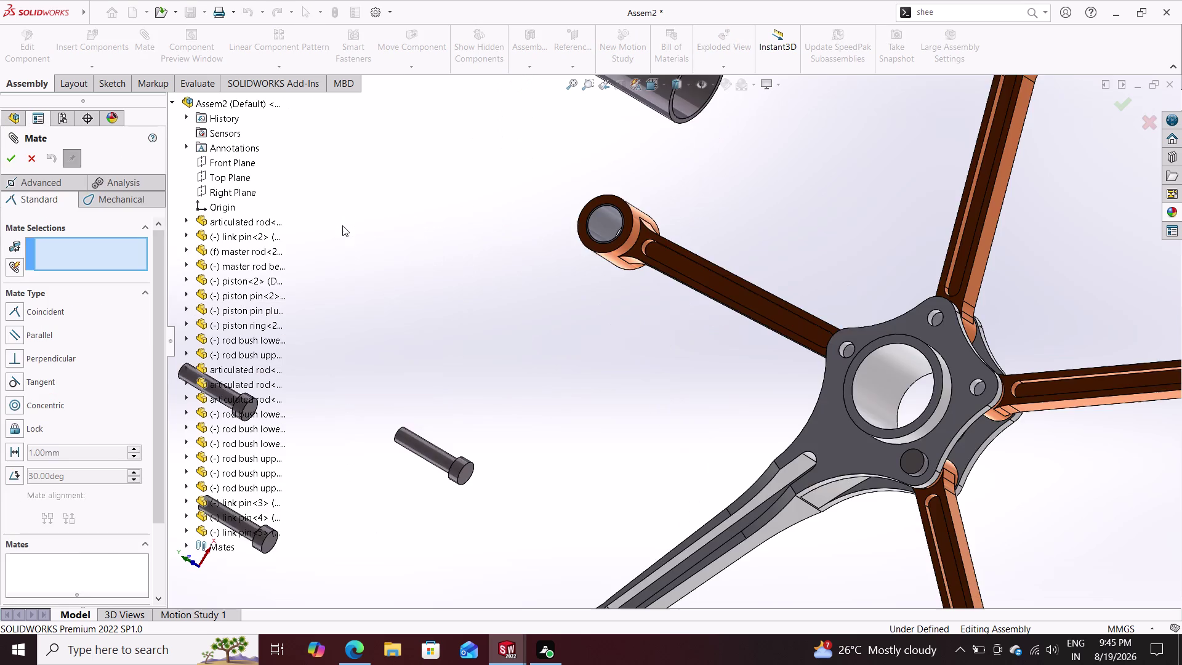
scroll(up, 3)
scroll(down, 3)
scroll(up, 3)
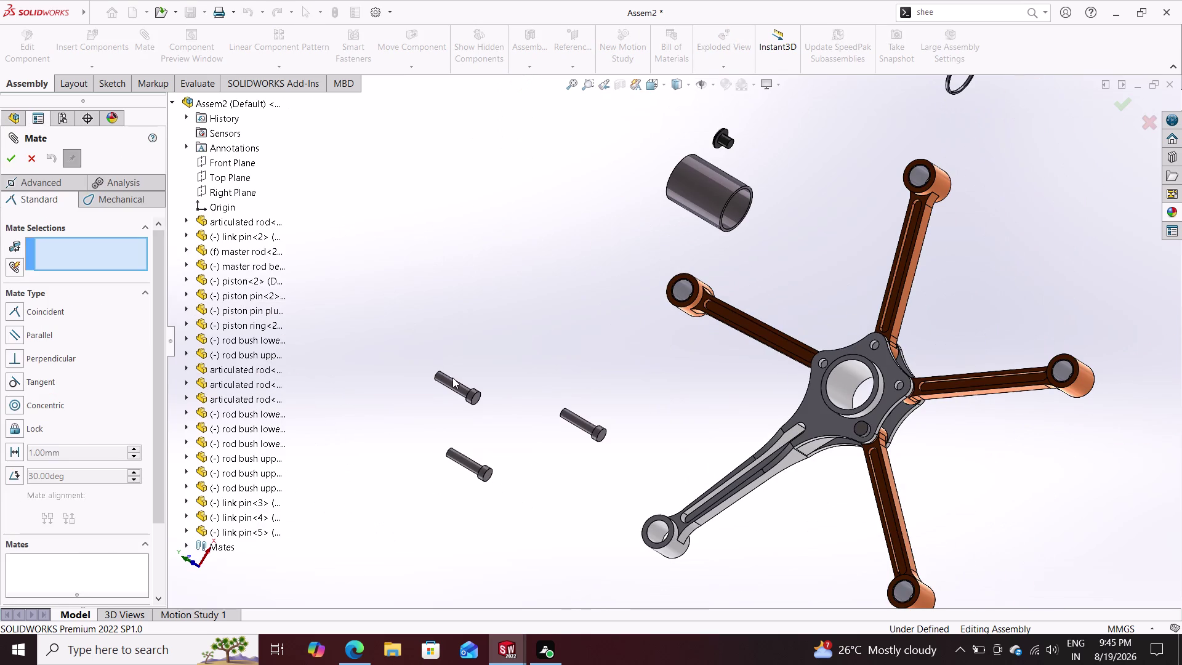
click(452, 378)
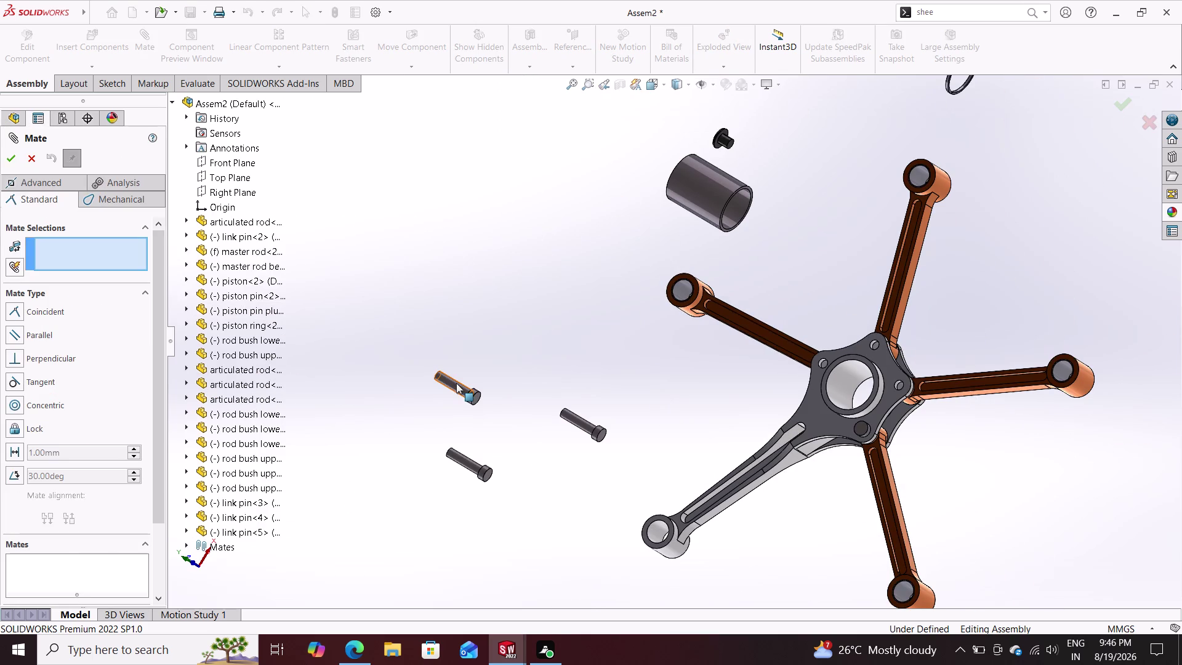
click(456, 383)
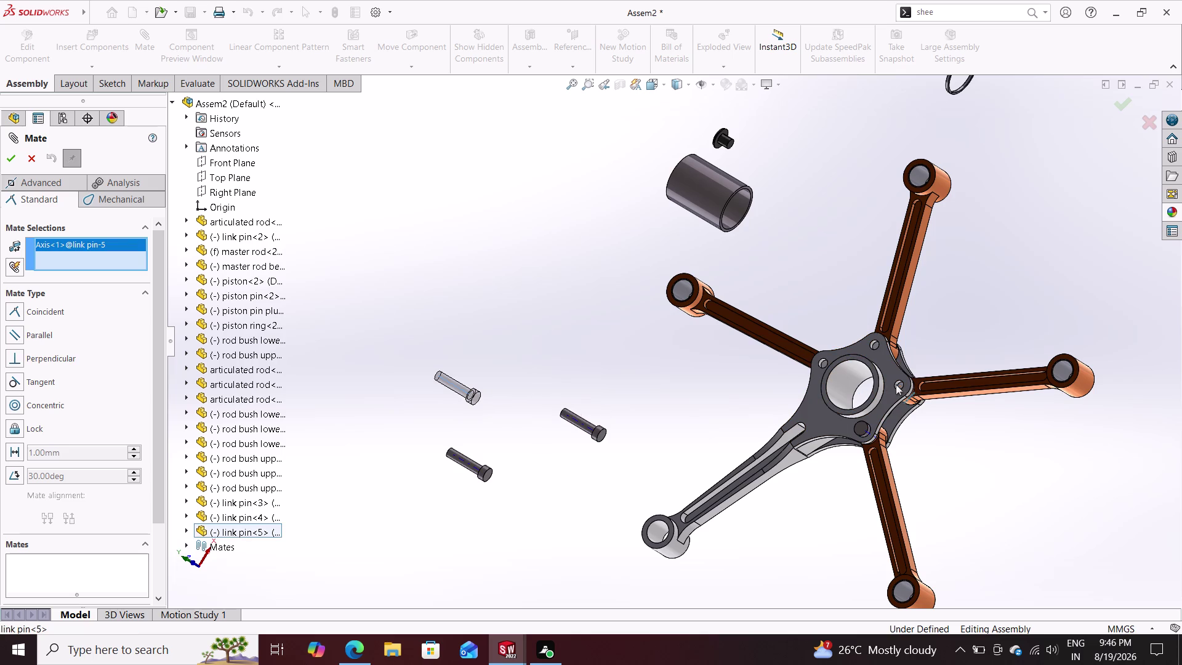
scroll(down, 3)
scroll(up, 3)
scroll(down, 3)
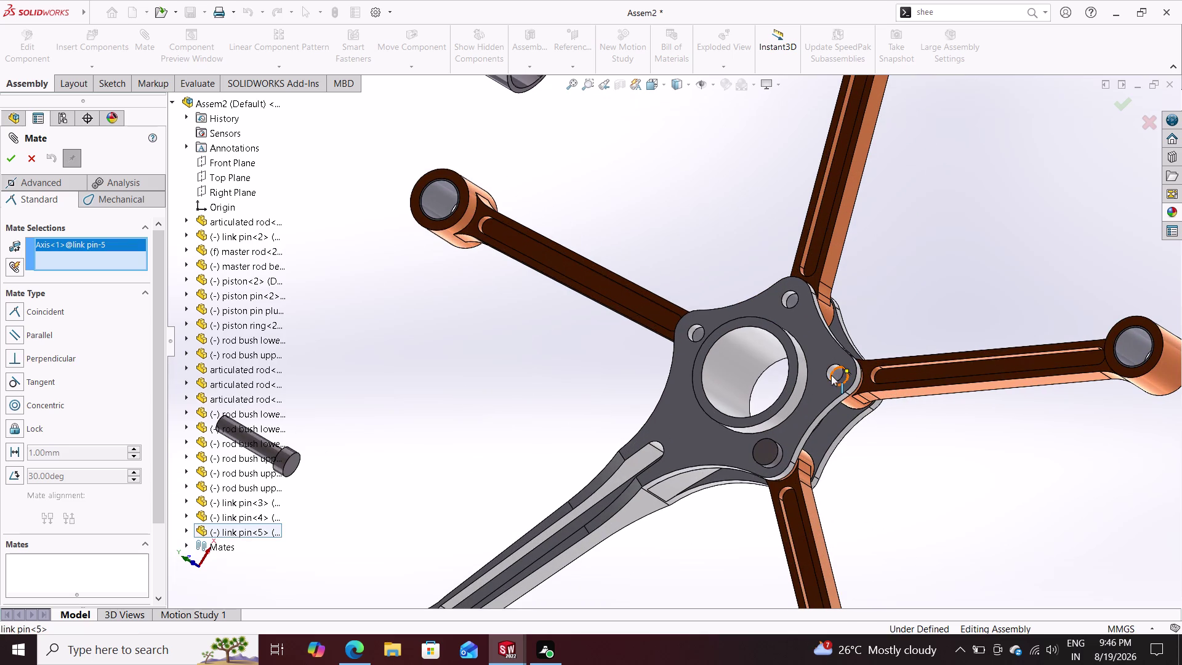
click(830, 374)
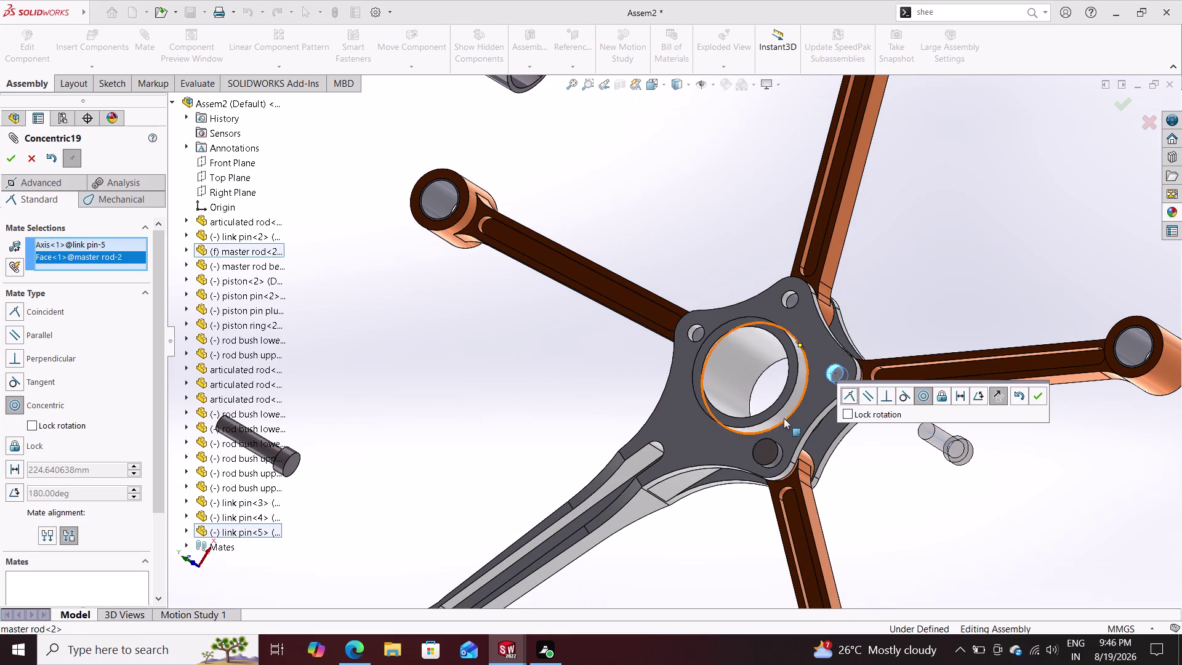
click(1039, 394)
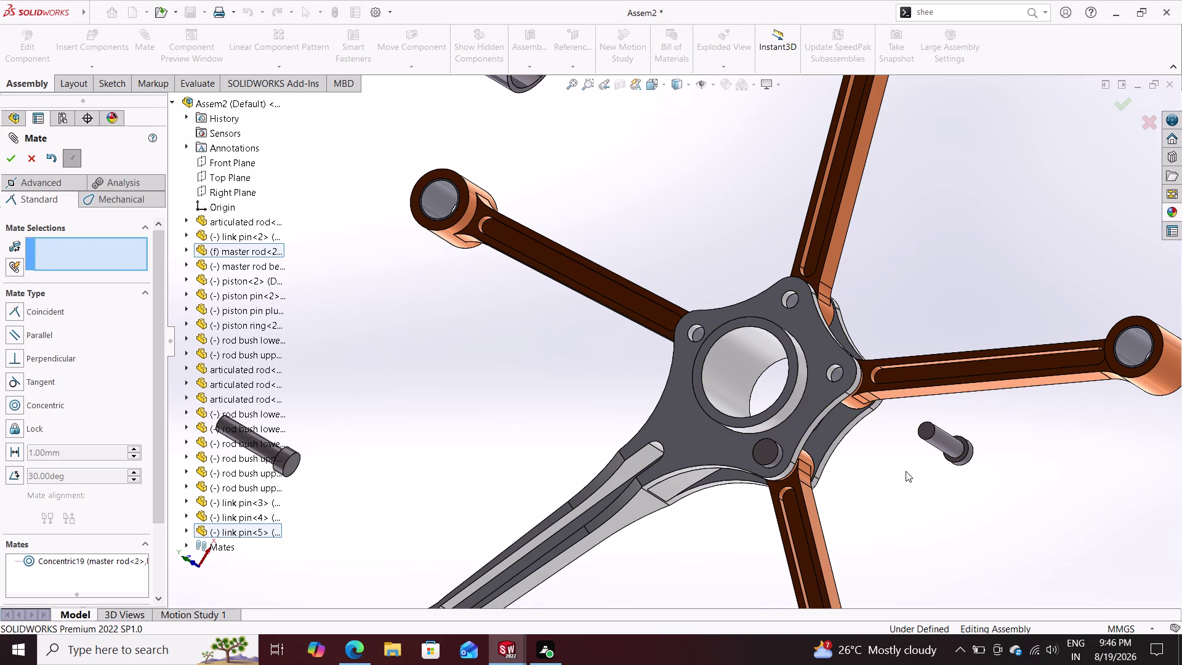
key(ctrl+z)
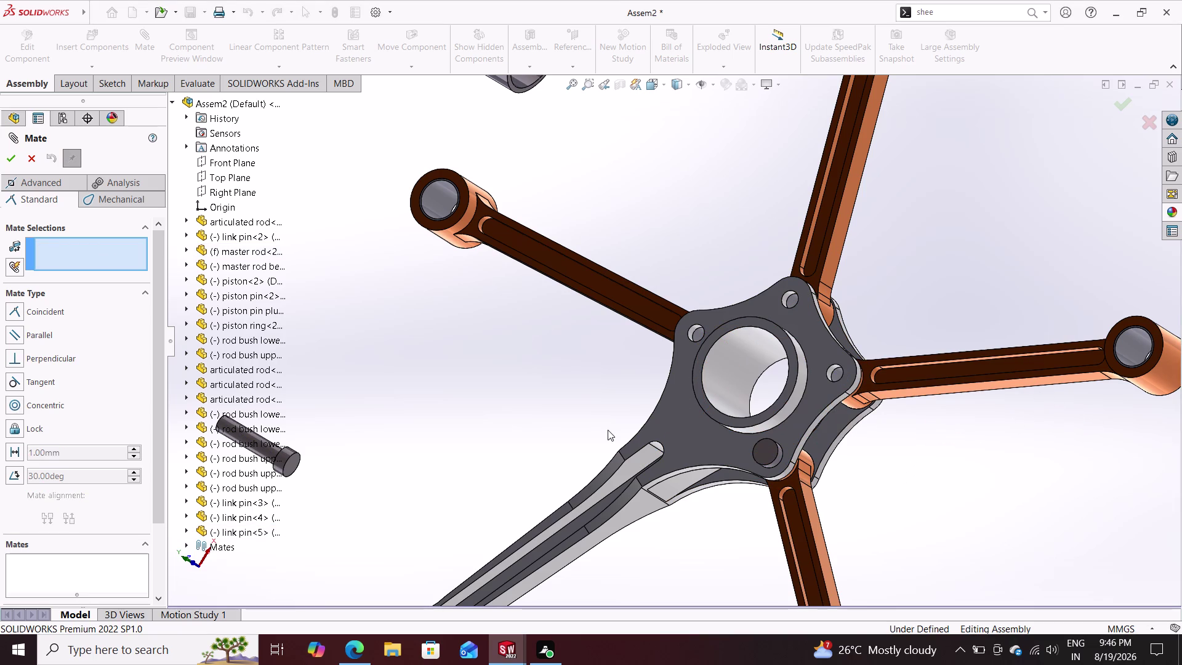
scroll(down, 3)
scroll(up, 3)
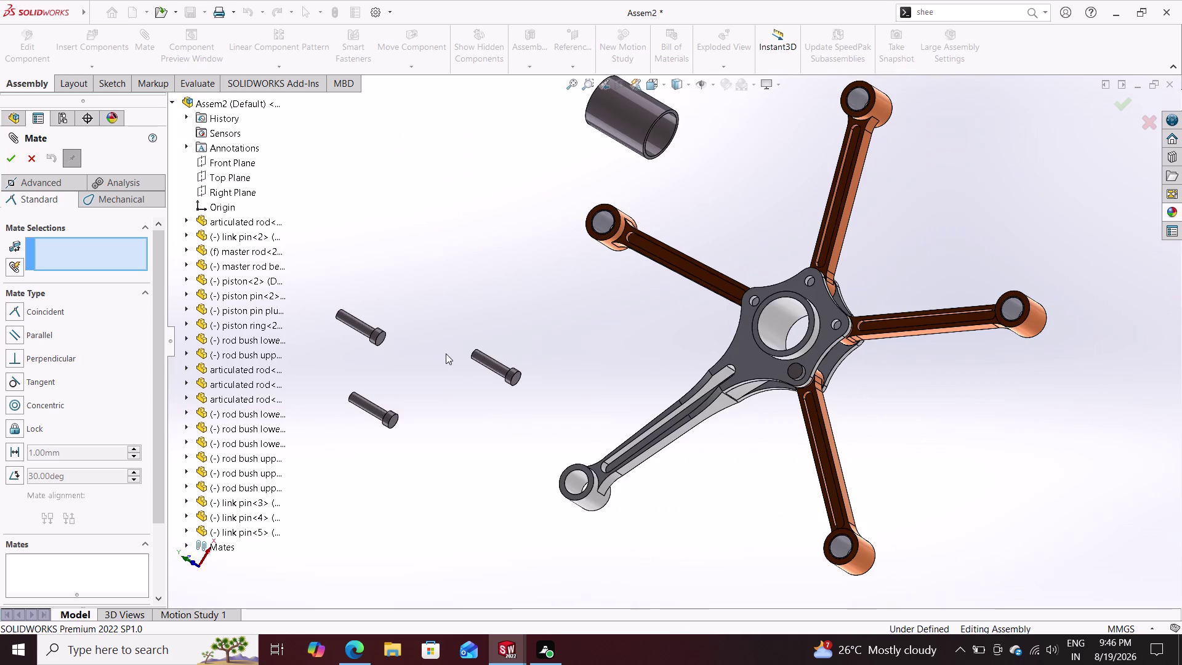
click(357, 320)
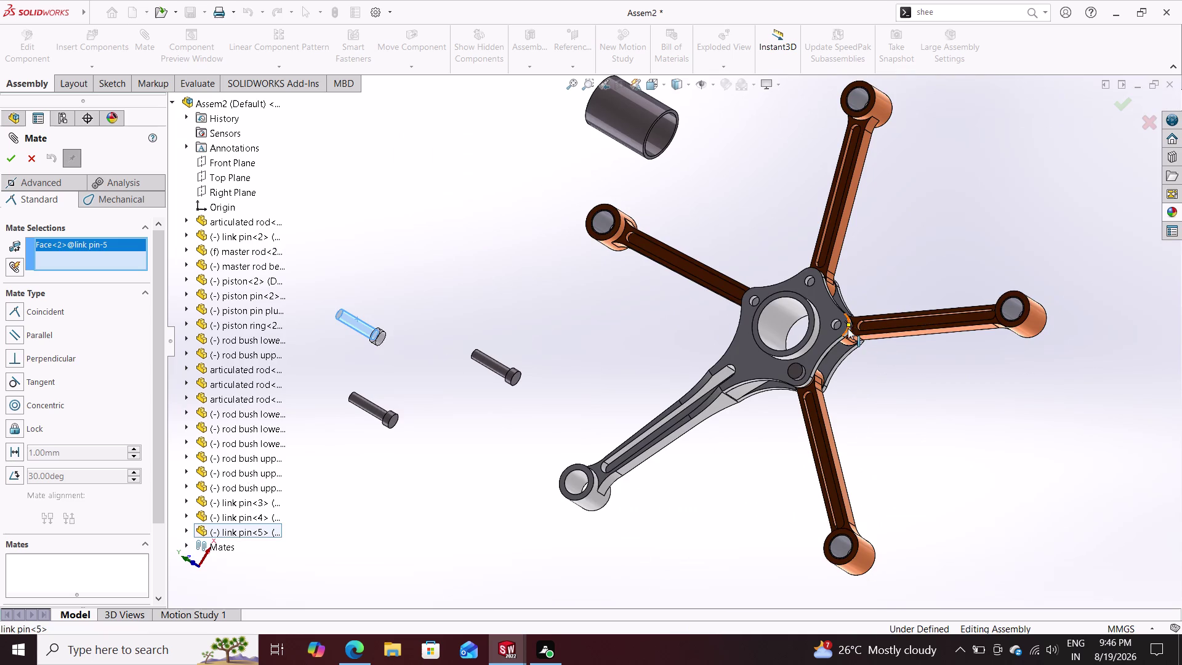
click(837, 325)
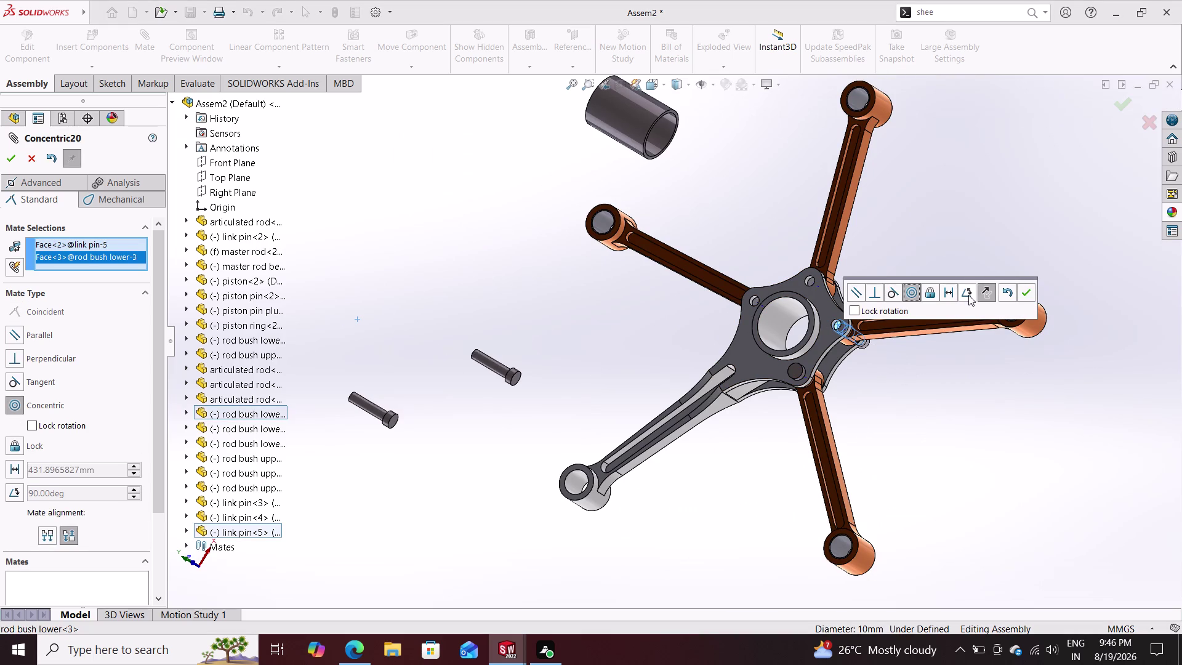
click(985, 291)
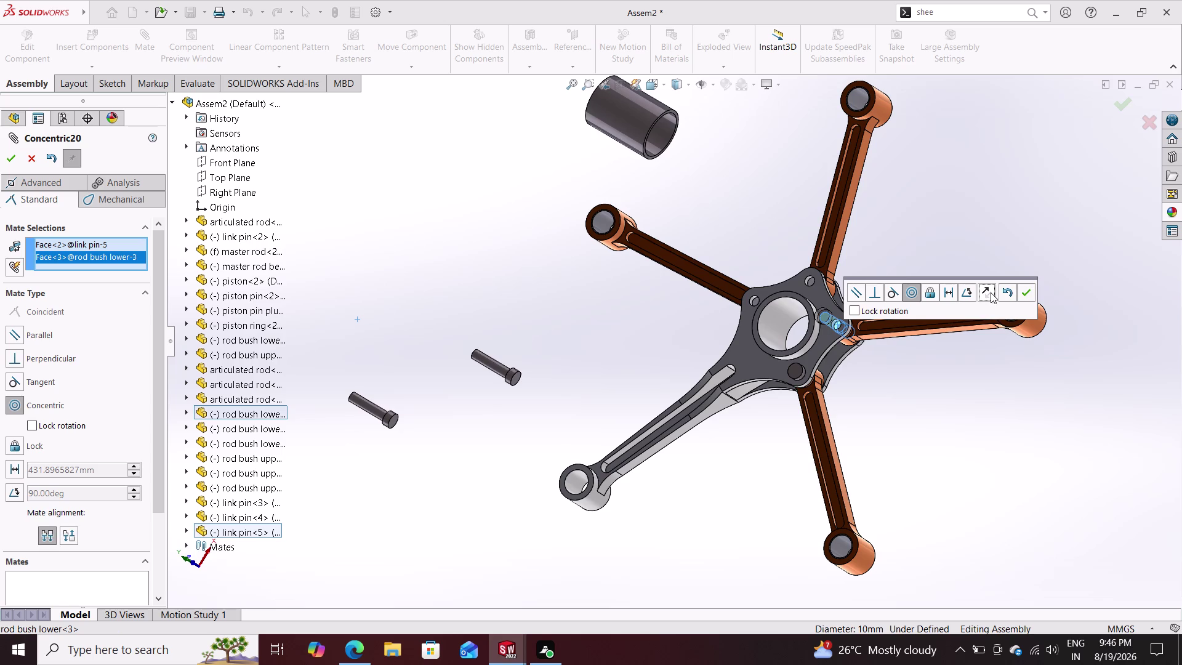
click(1027, 290)
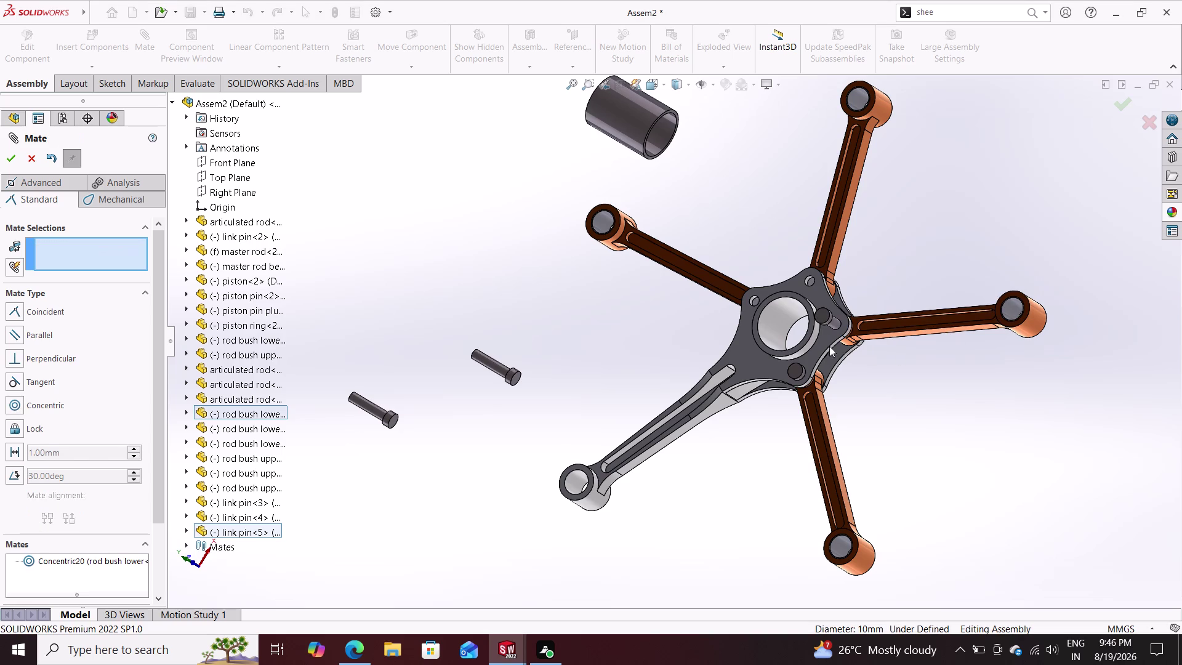
click(489, 362)
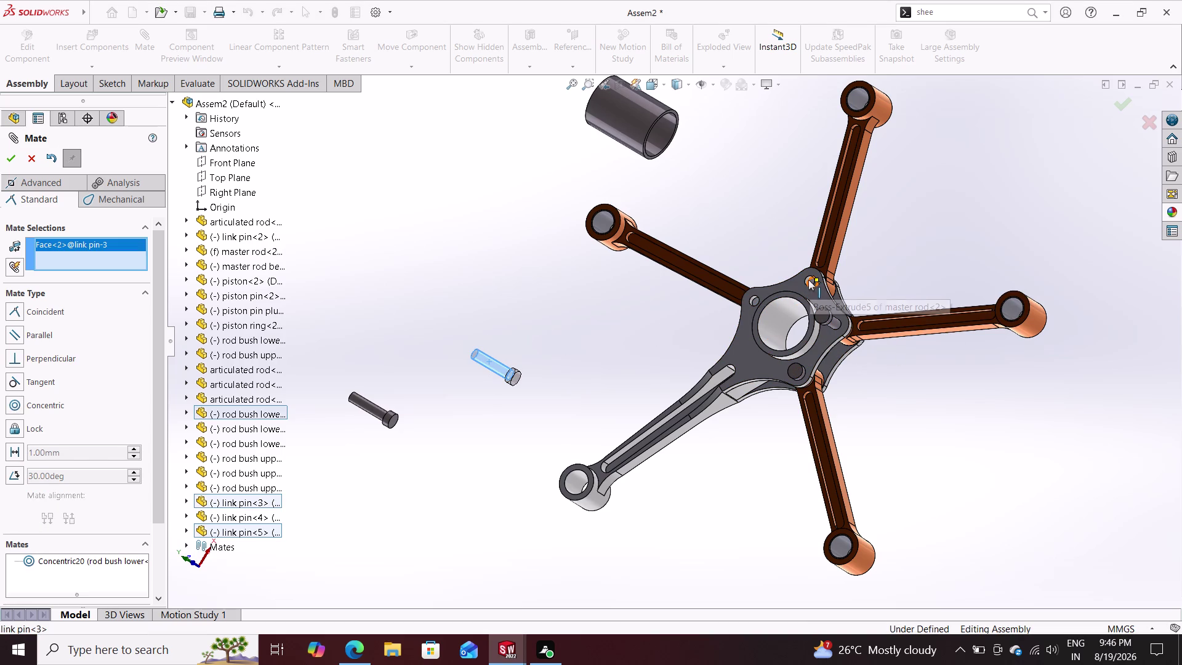
click(807, 279)
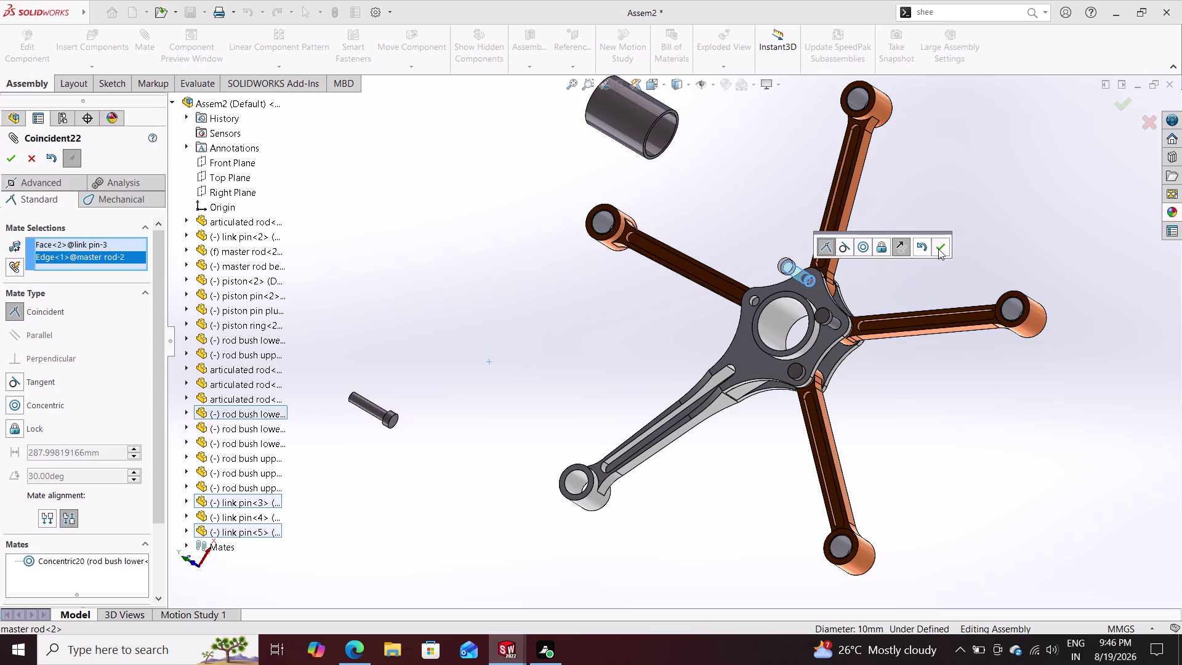
click(942, 245)
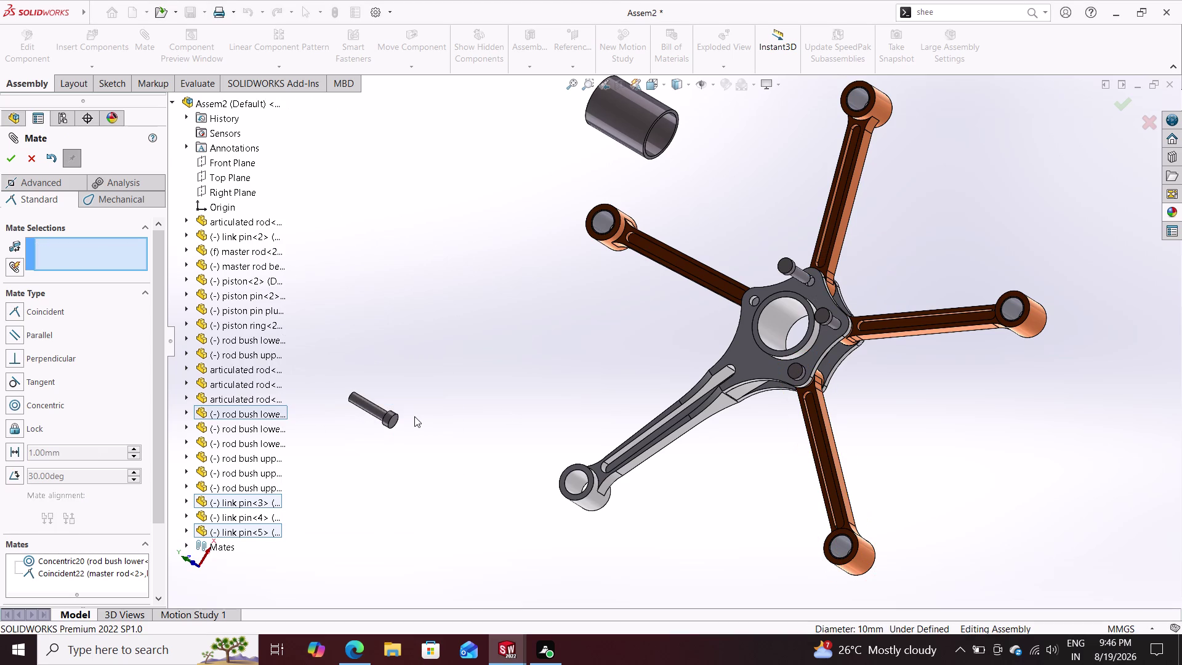
click(368, 406)
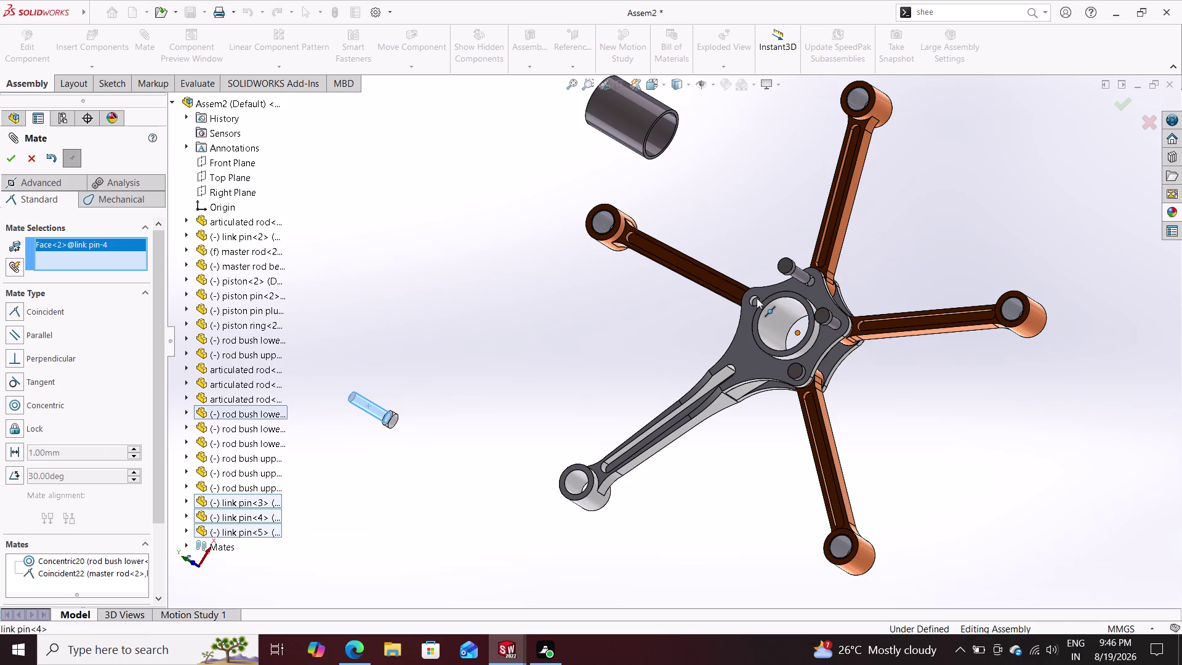
click(754, 298)
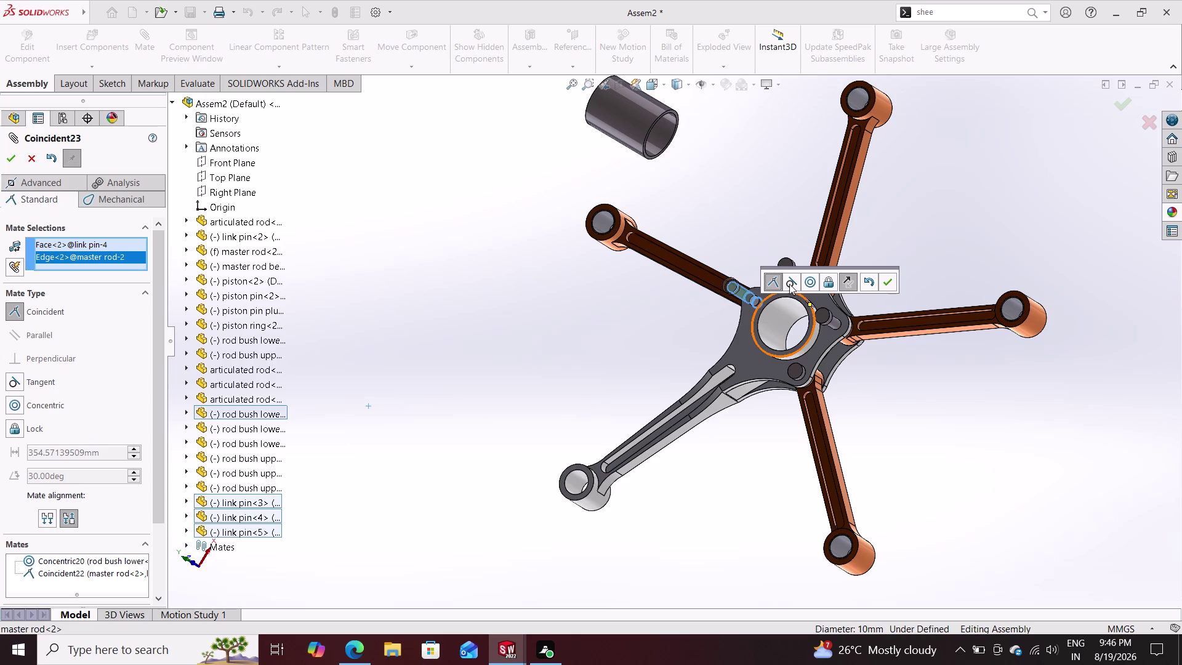
click(810, 281)
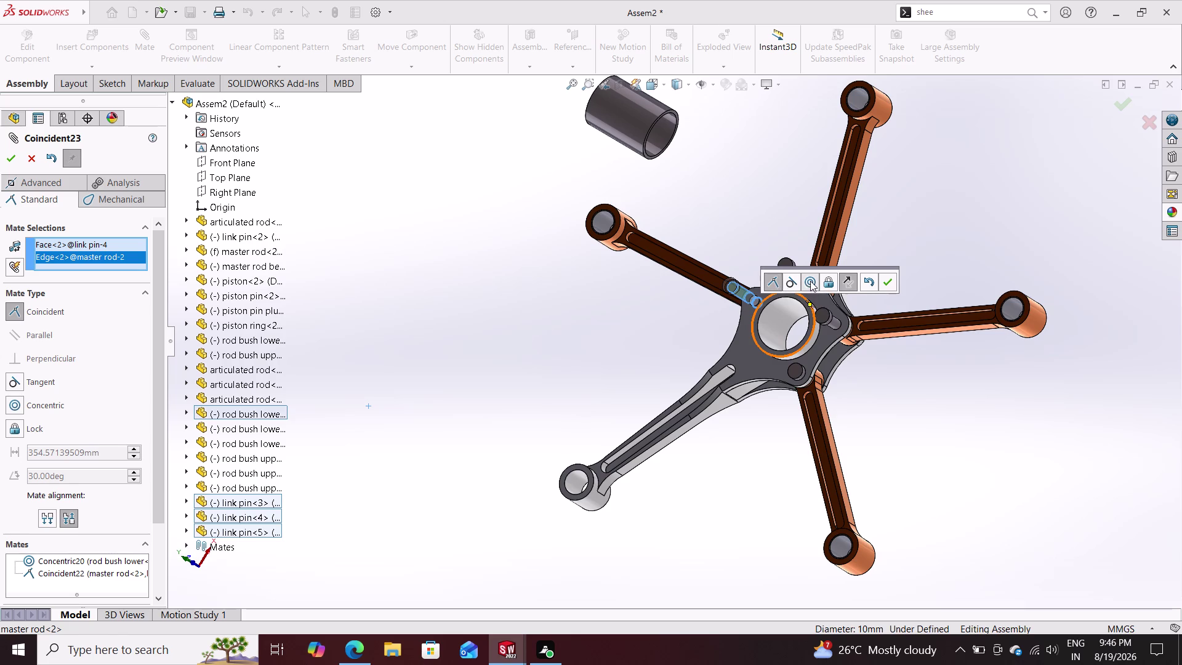
click(889, 279)
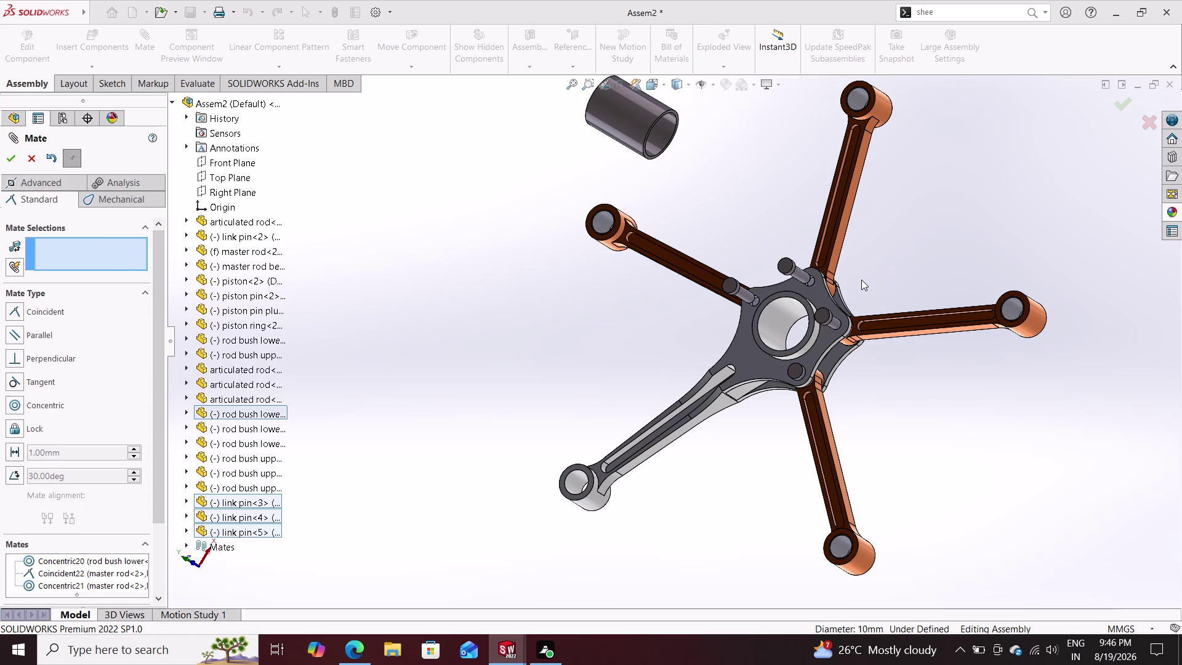
scroll(down, 3)
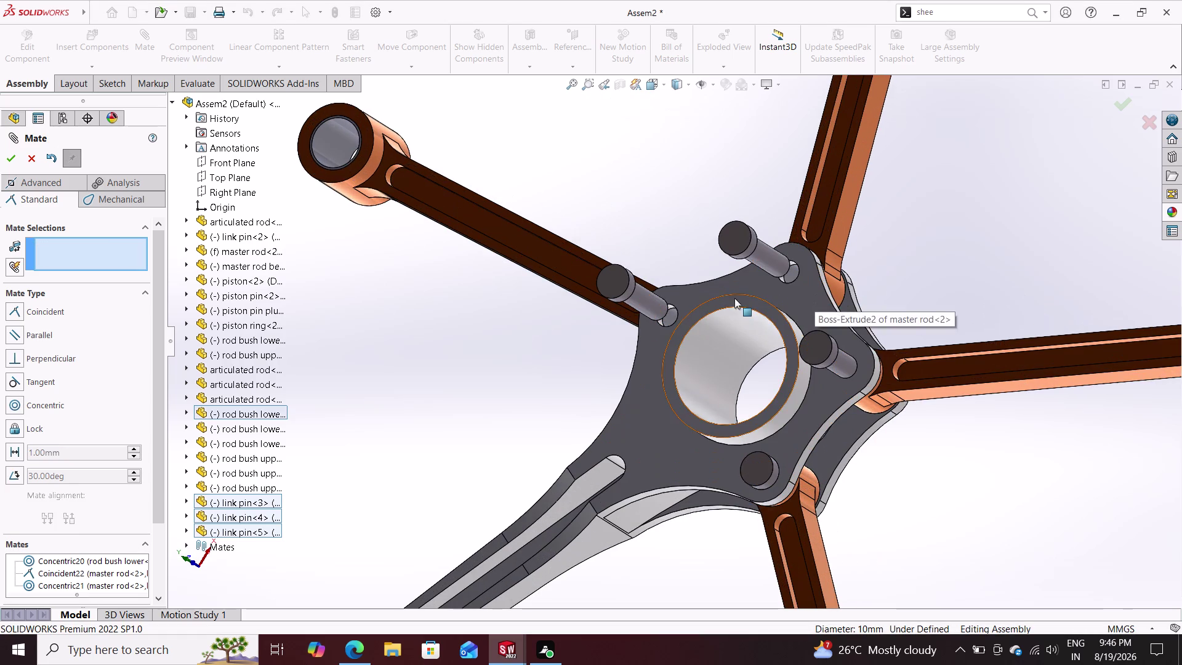
middle_drag(732, 293, 653, 340)
middle_drag(727, 395, 676, 423)
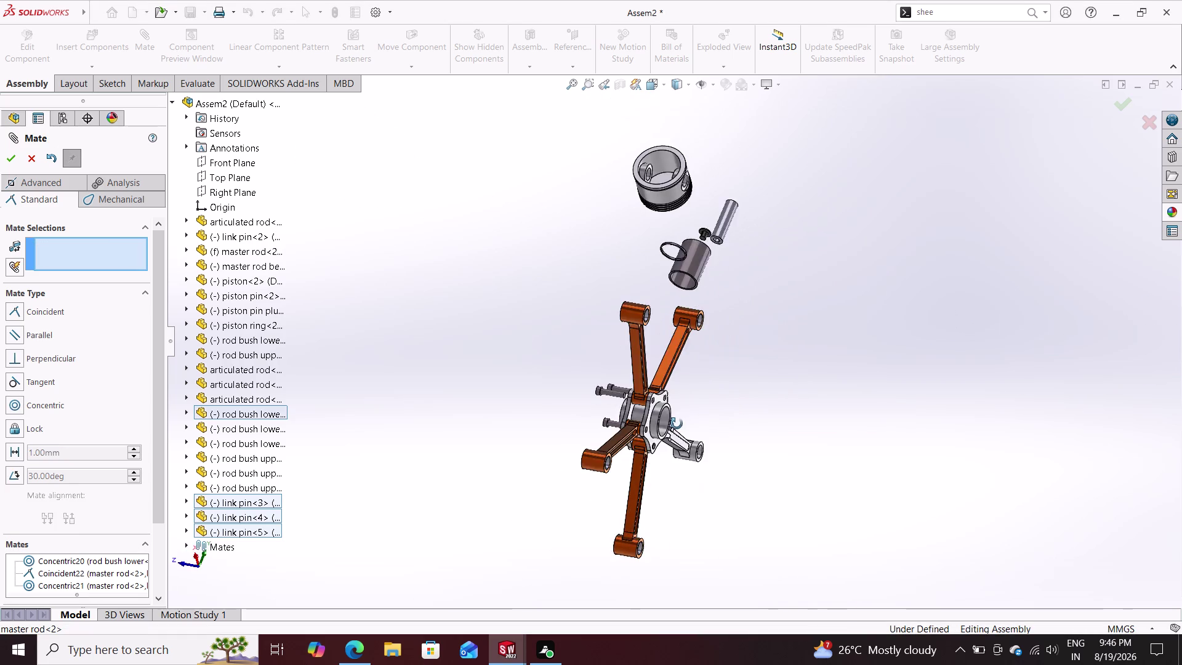
middle_drag(677, 424, 655, 422)
scroll(down, 3)
scroll(down, 3)
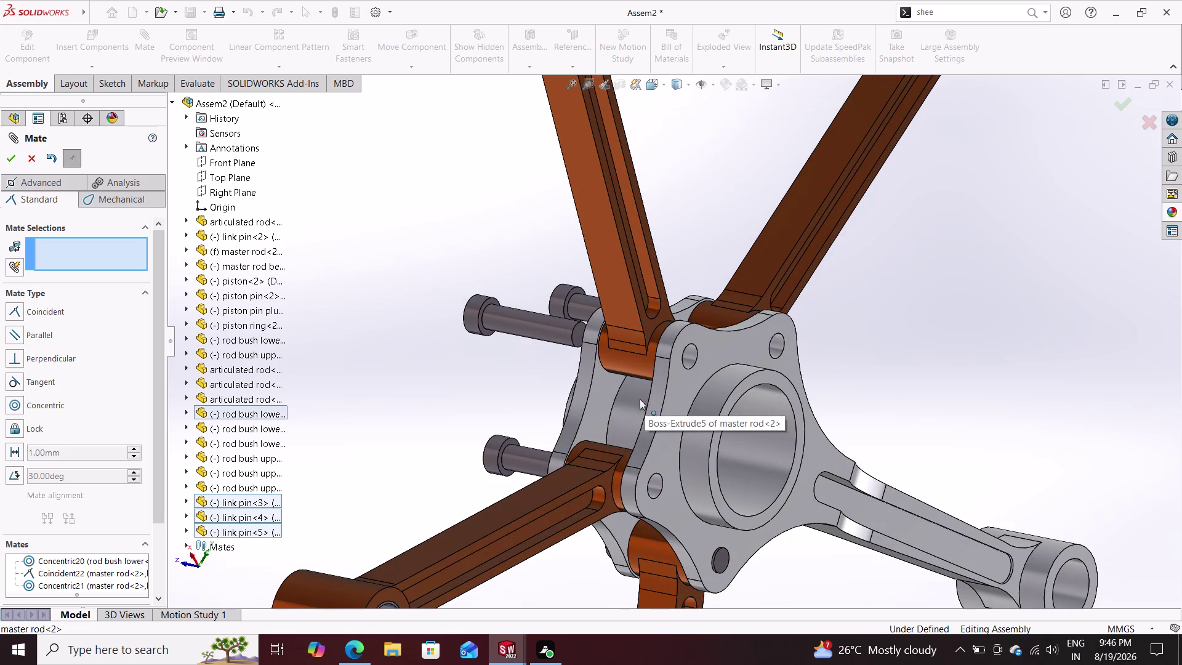
click(478, 320)
middle_drag(505, 364, 595, 409)
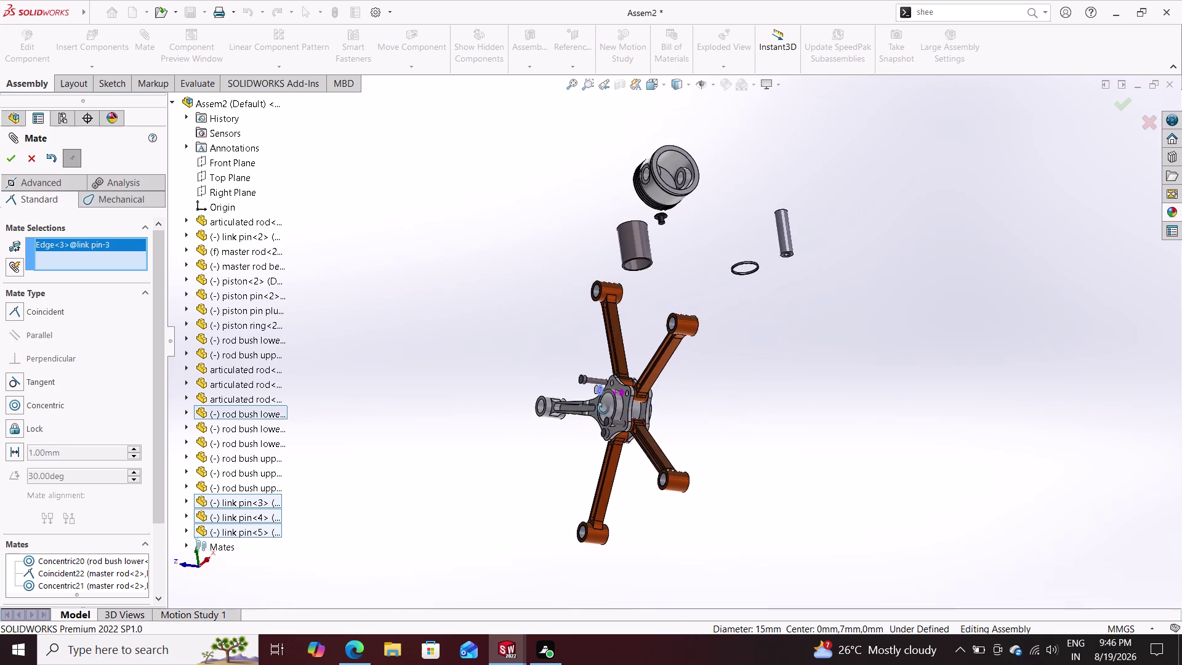
middle_drag(595, 409, 614, 411)
scroll(down, 3)
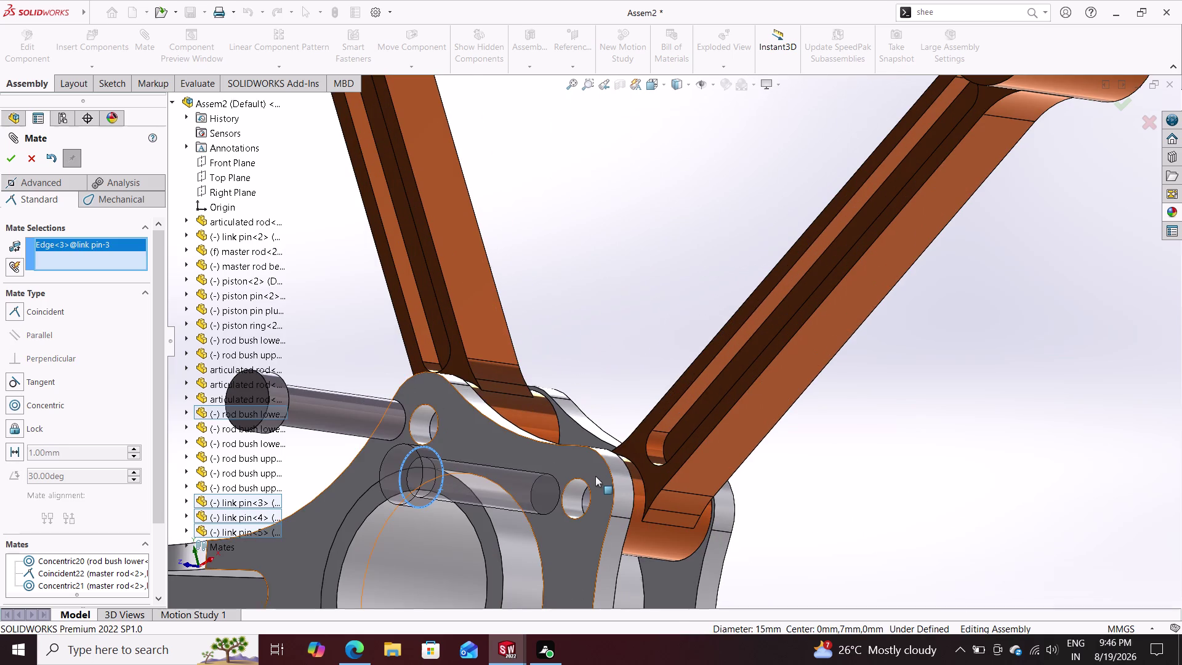
click(594, 481)
click(709, 504)
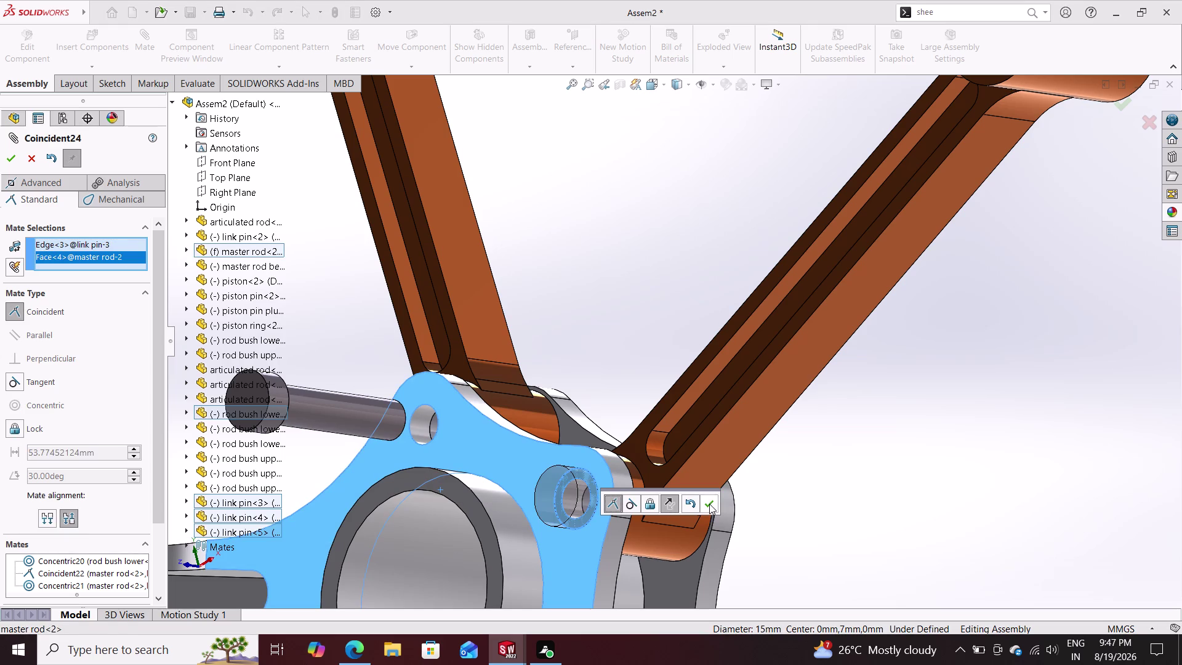
click(445, 412)
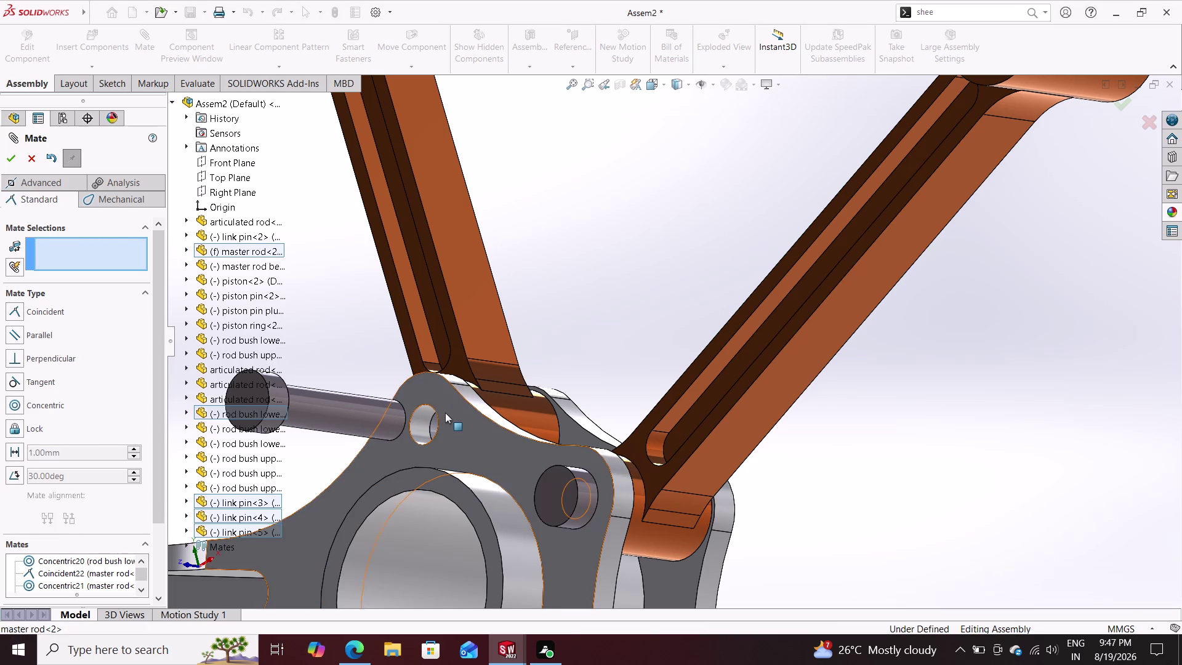
middle_drag(537, 364, 449, 432)
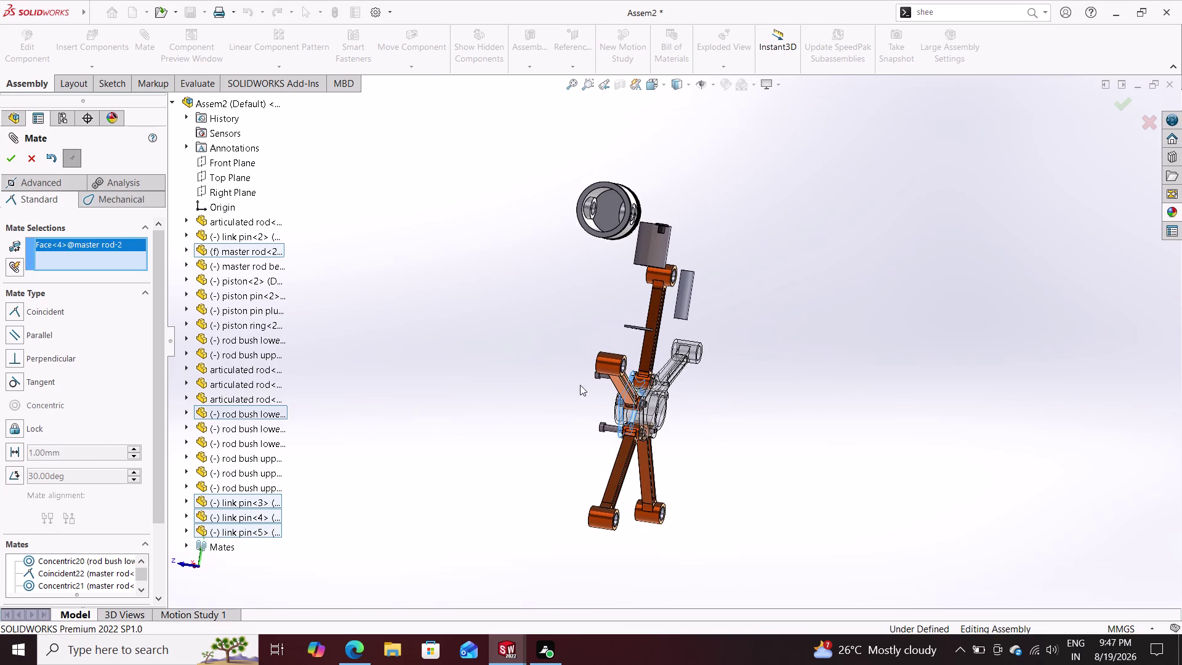
scroll(down, 3)
scroll(down, 3)
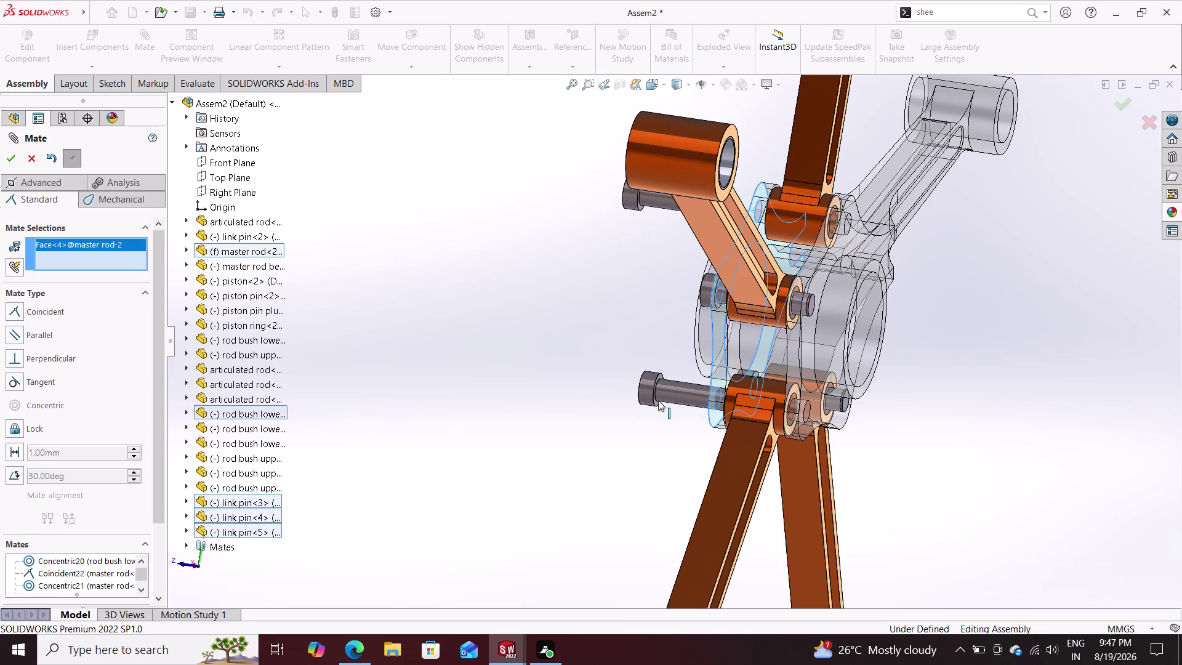
scroll(down, 3)
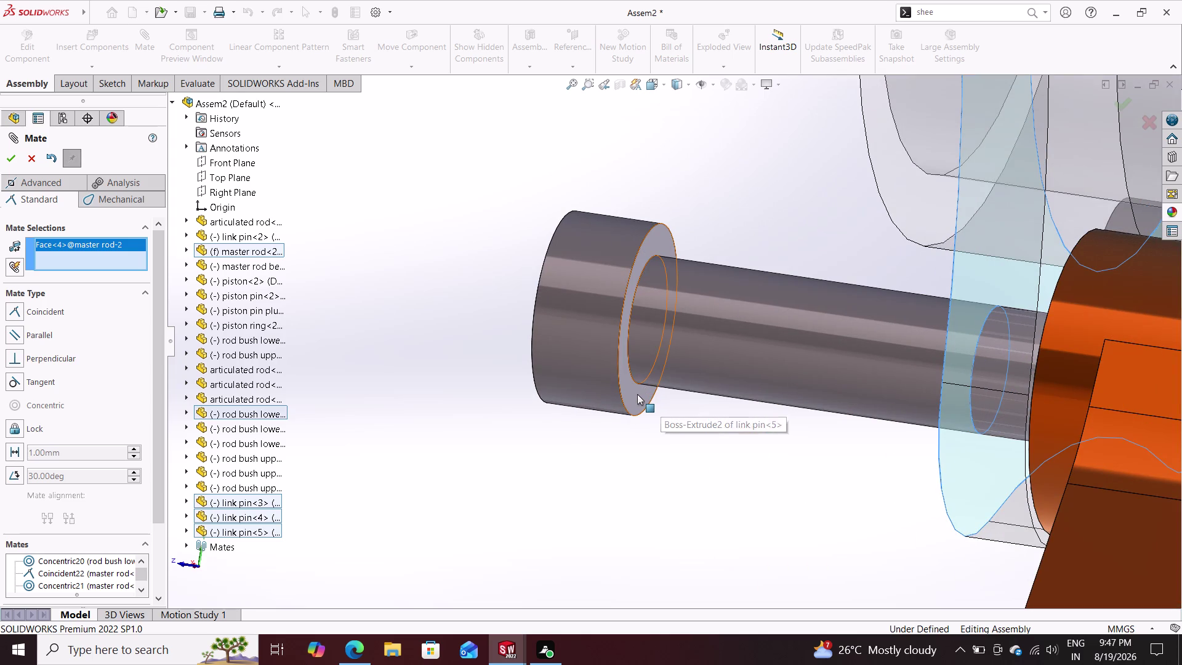
click(637, 394)
click(808, 413)
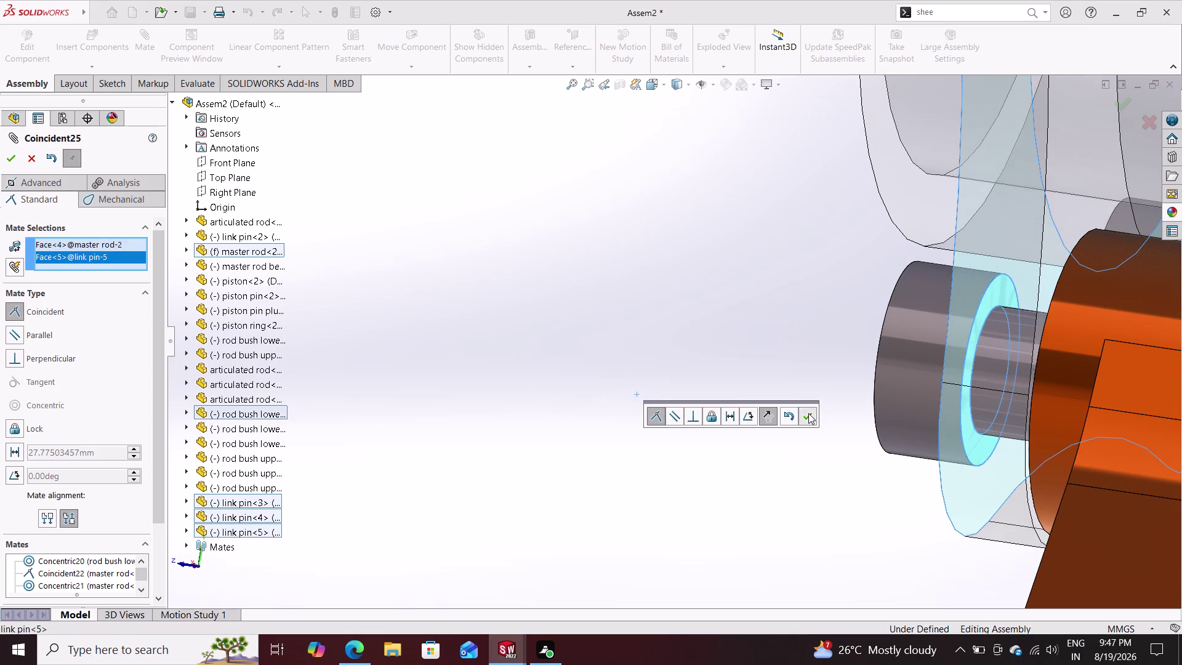
scroll(up, 3)
scroll(up, 3)
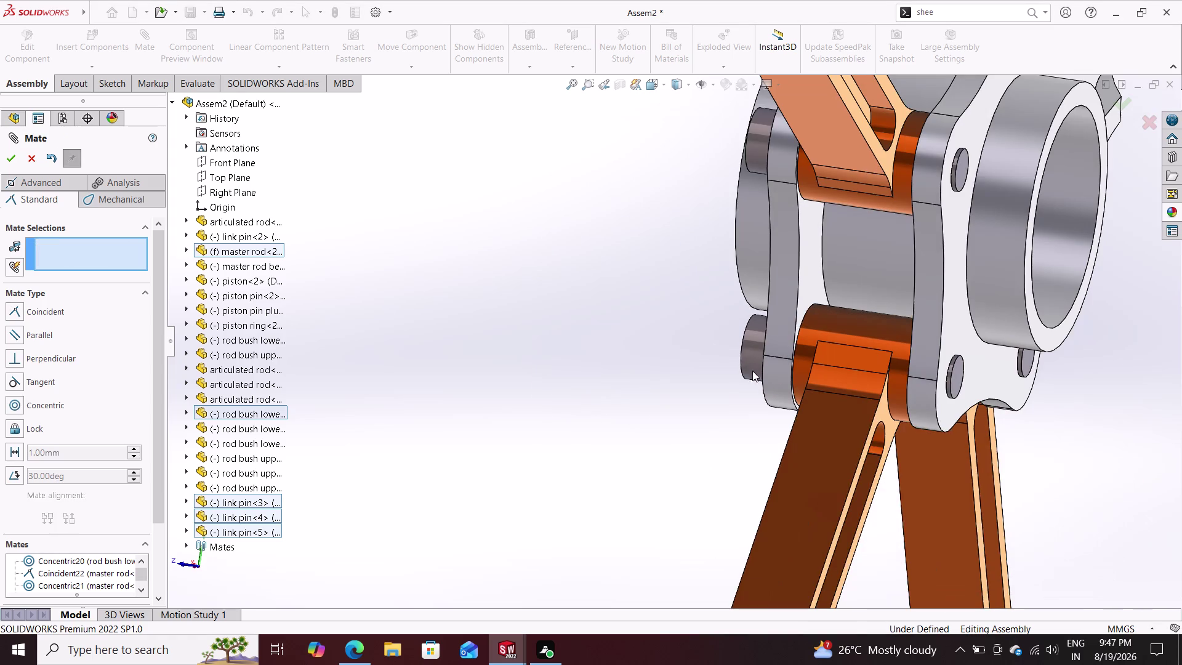
middle_drag(695, 329, 812, 364)
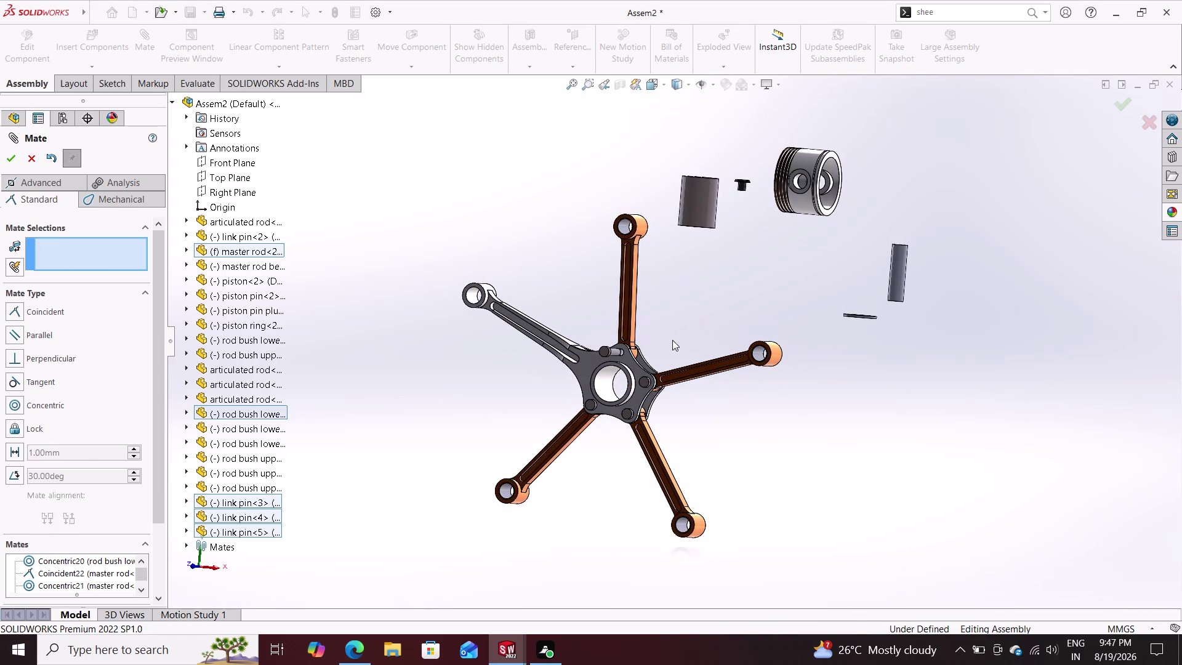
scroll(down, 3)
drag(670, 341, 631, 351)
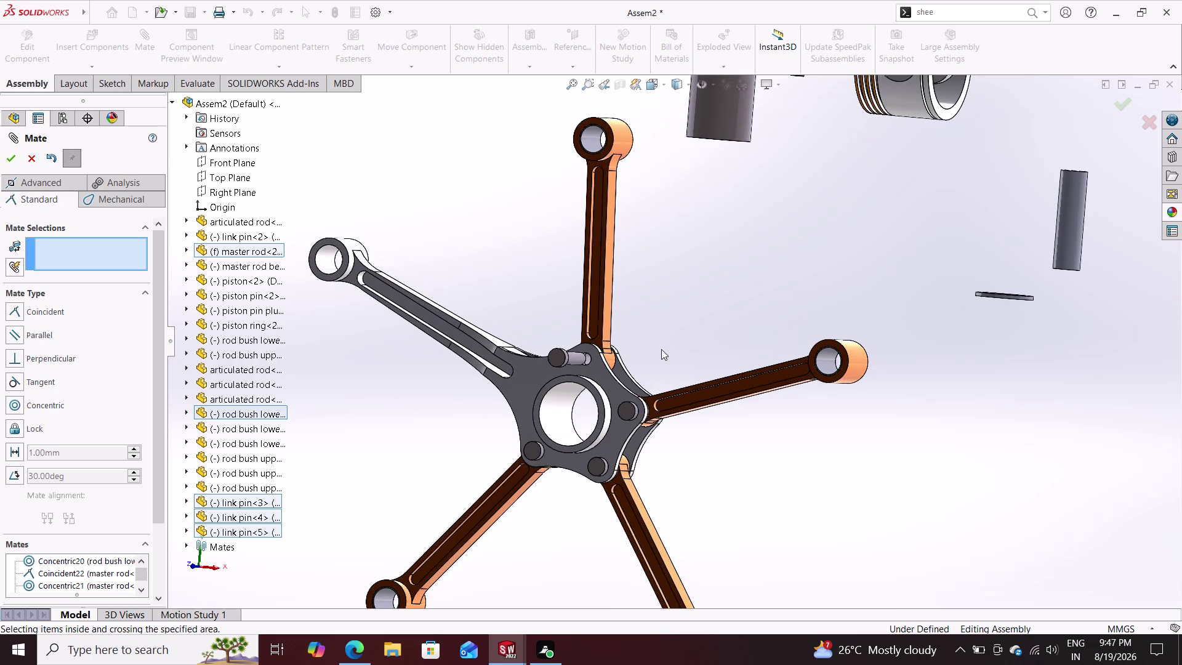
middle_drag(661, 348, 555, 385)
scroll(down, 3)
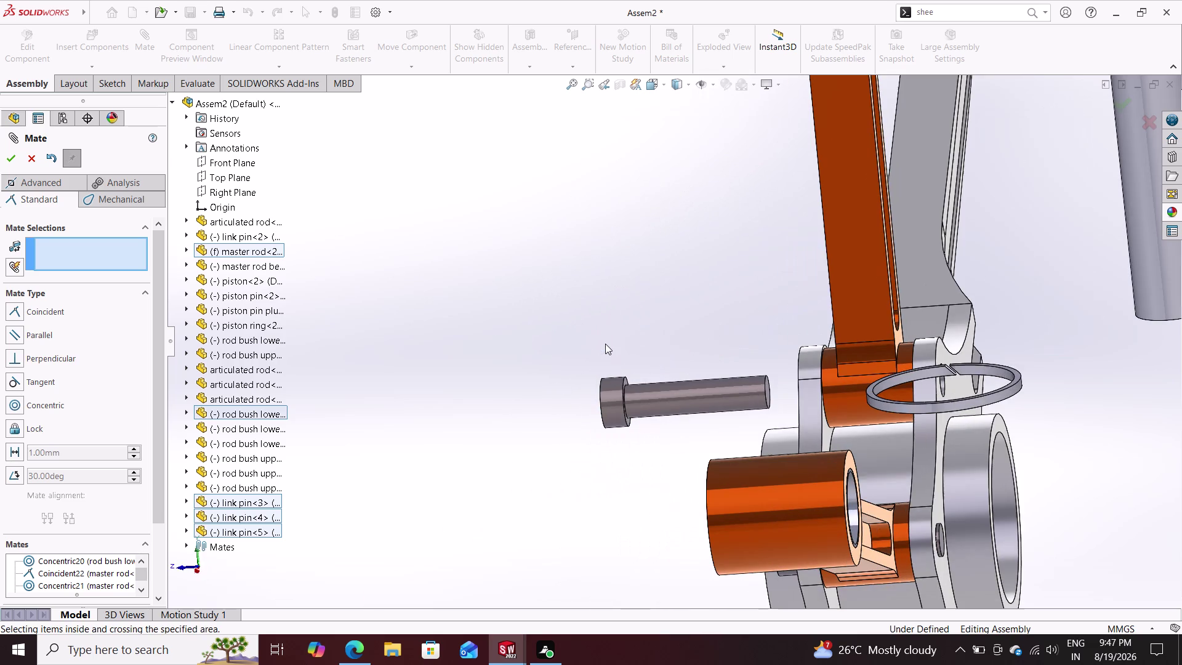
scroll(down, 3)
middle_drag(653, 348, 618, 360)
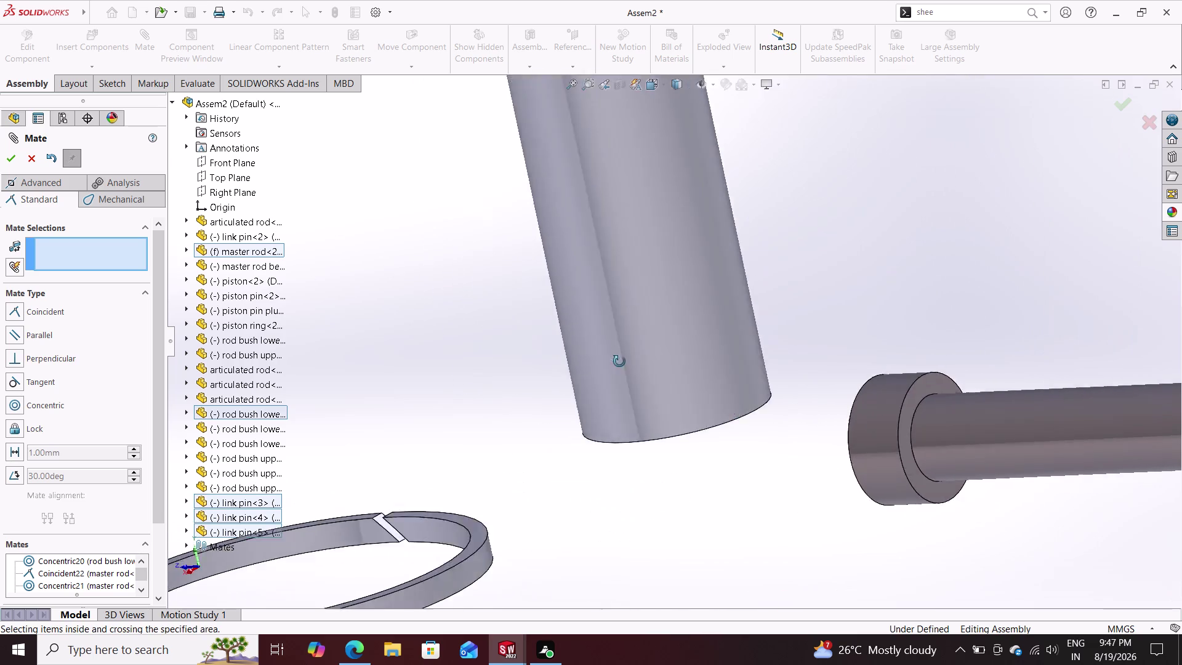
middle_drag(618, 359, 619, 361)
middle_drag(858, 504, 824, 506)
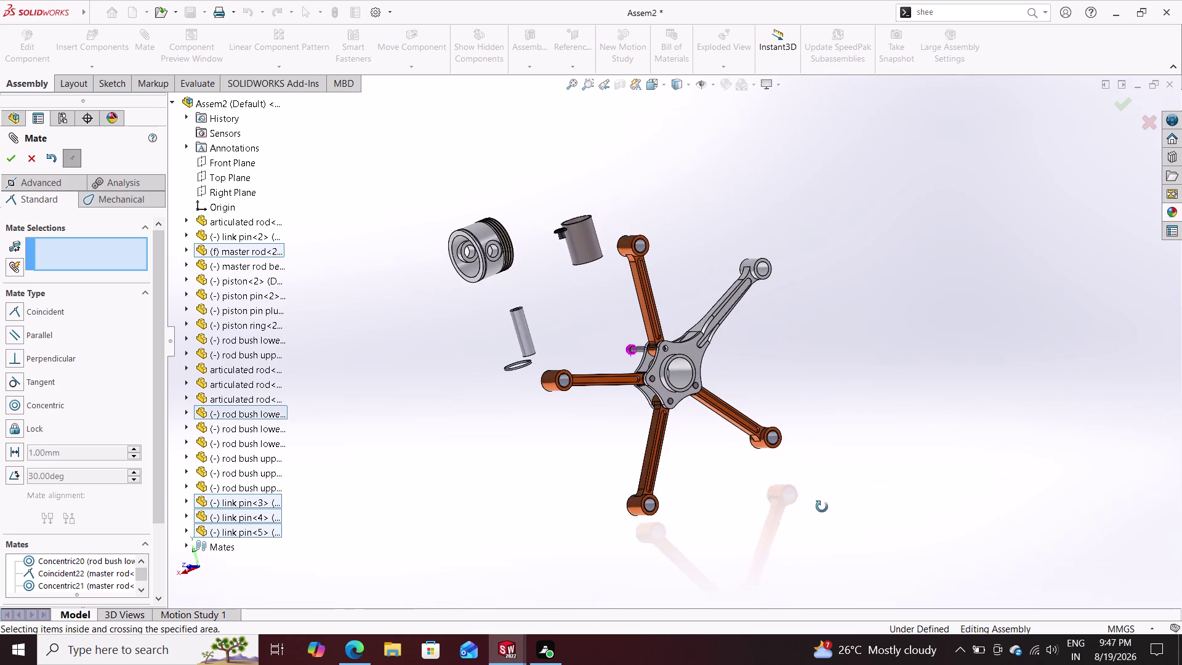
middle_drag(824, 507, 804, 501)
scroll(down, 3)
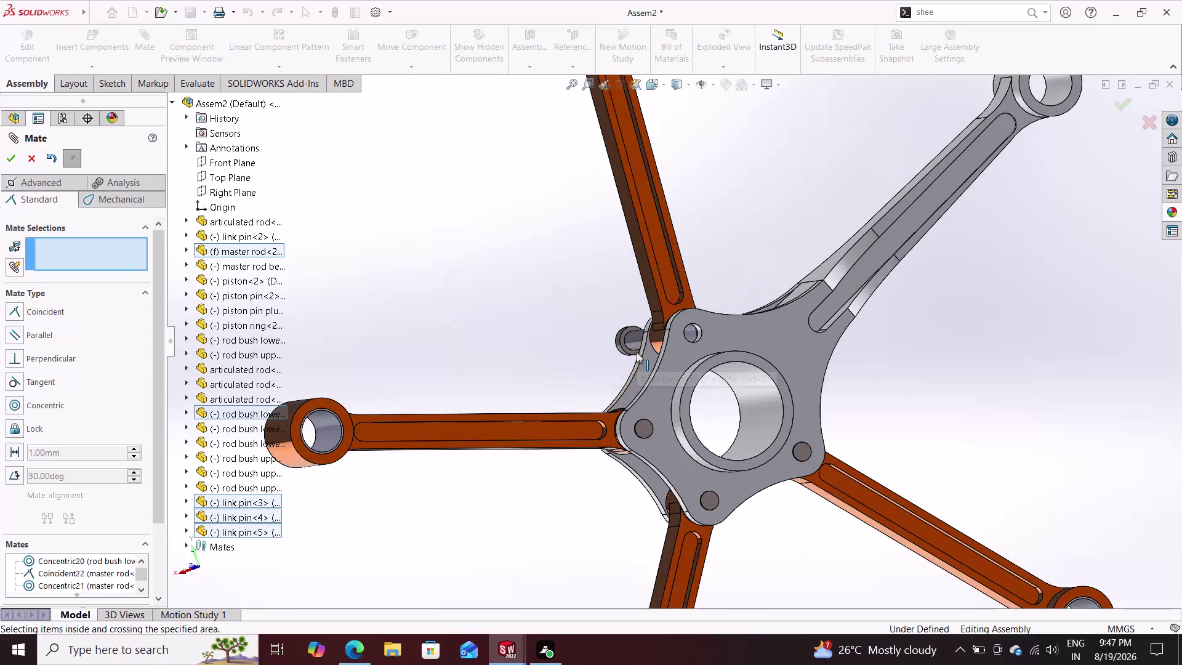
scroll(down, 3)
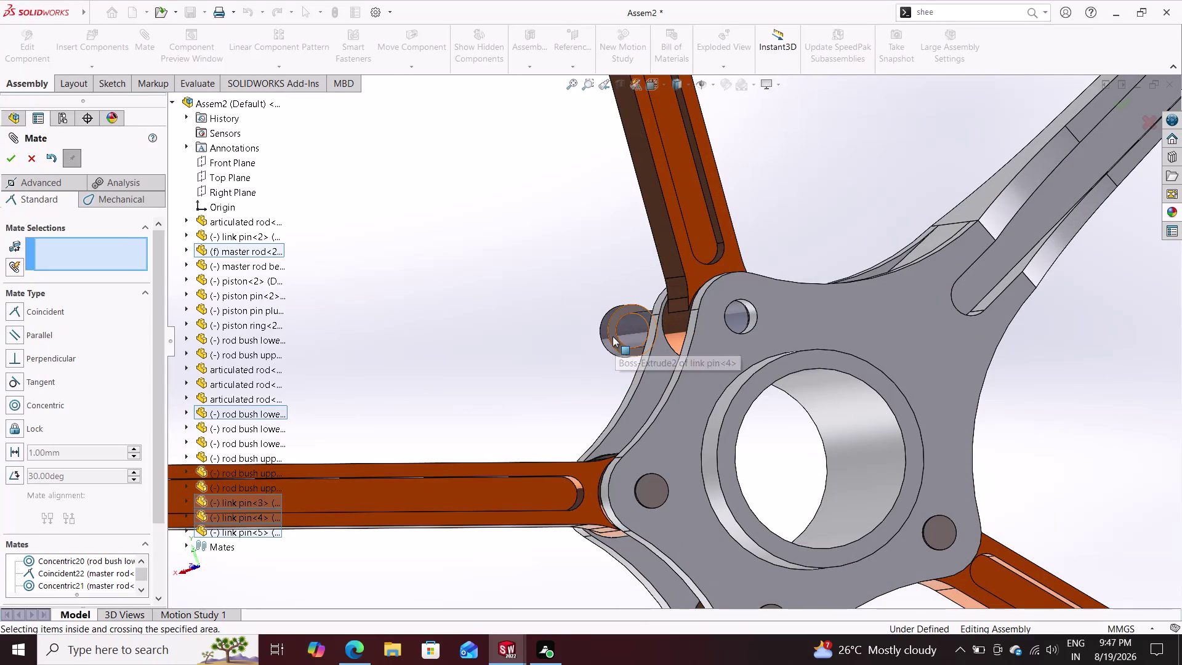
click(612, 336)
middle_drag(530, 375, 738, 418)
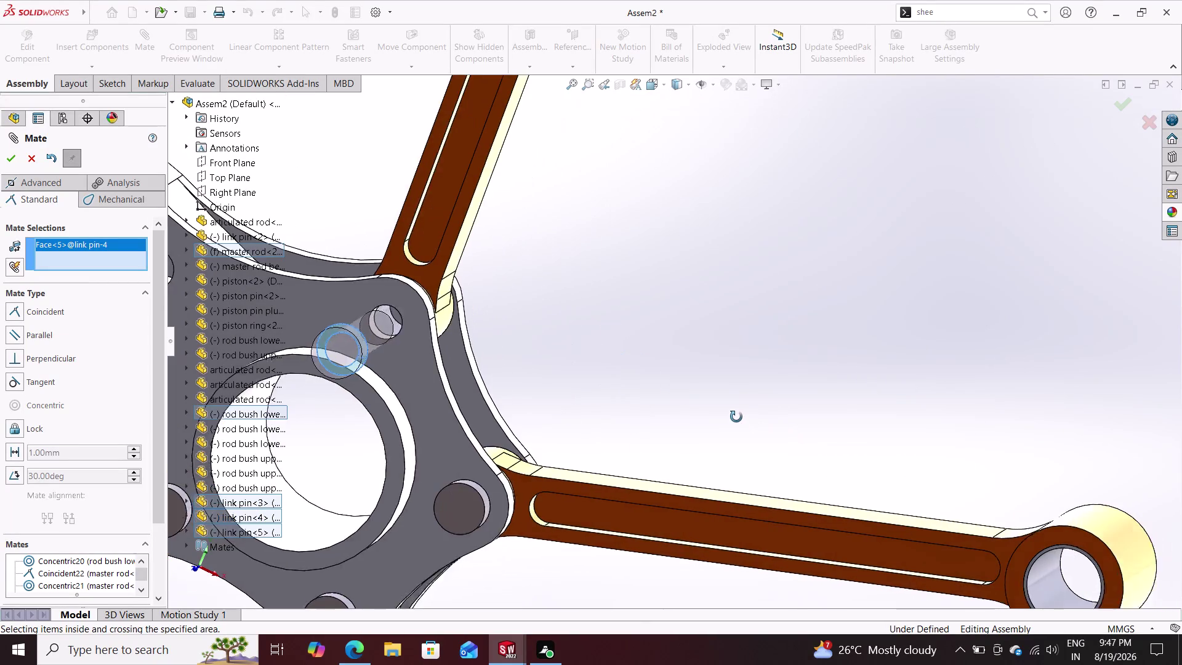
middle_drag(737, 418, 729, 413)
click(396, 312)
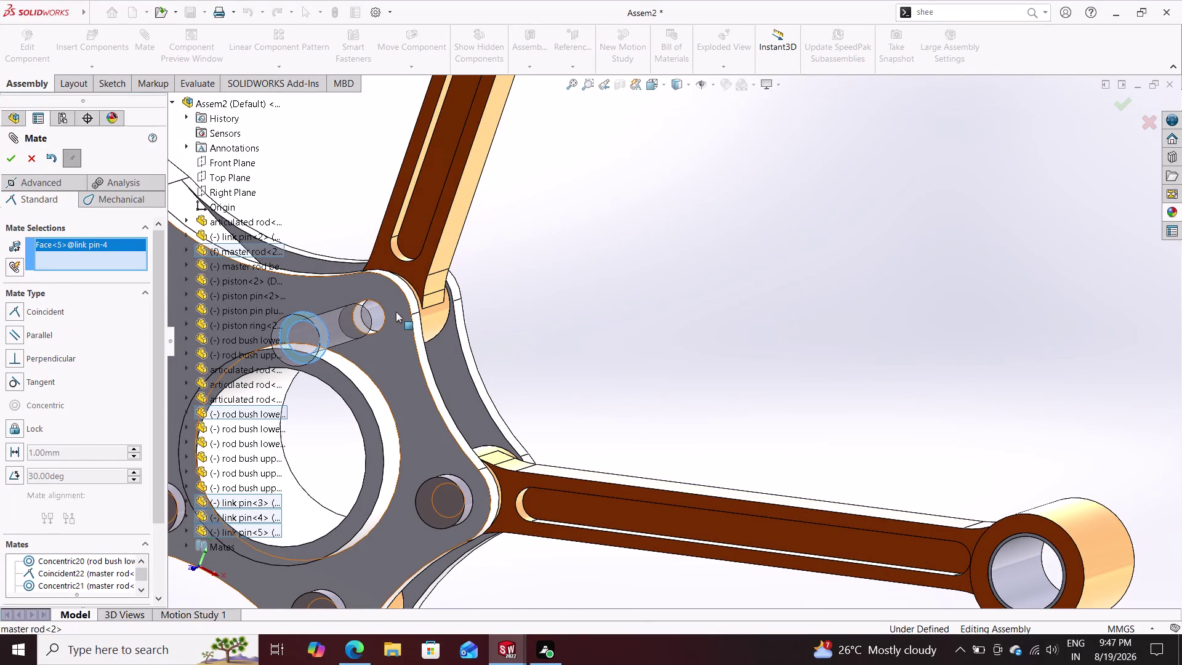
click(374, 291)
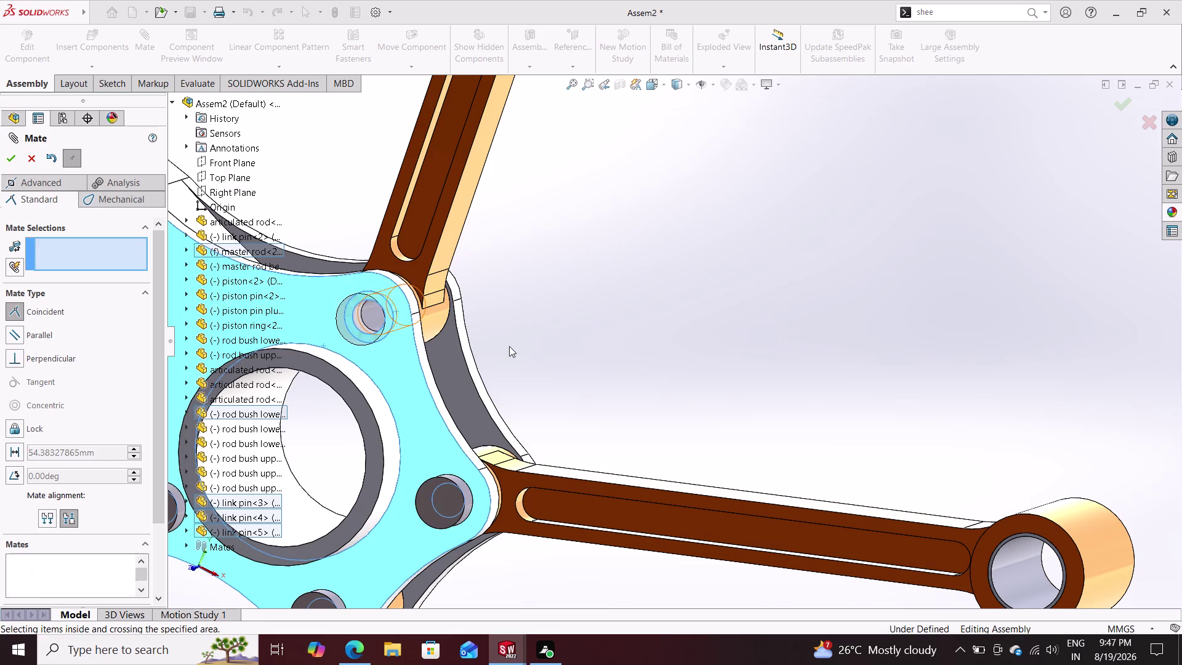
scroll(down, 3)
scroll(up, 3)
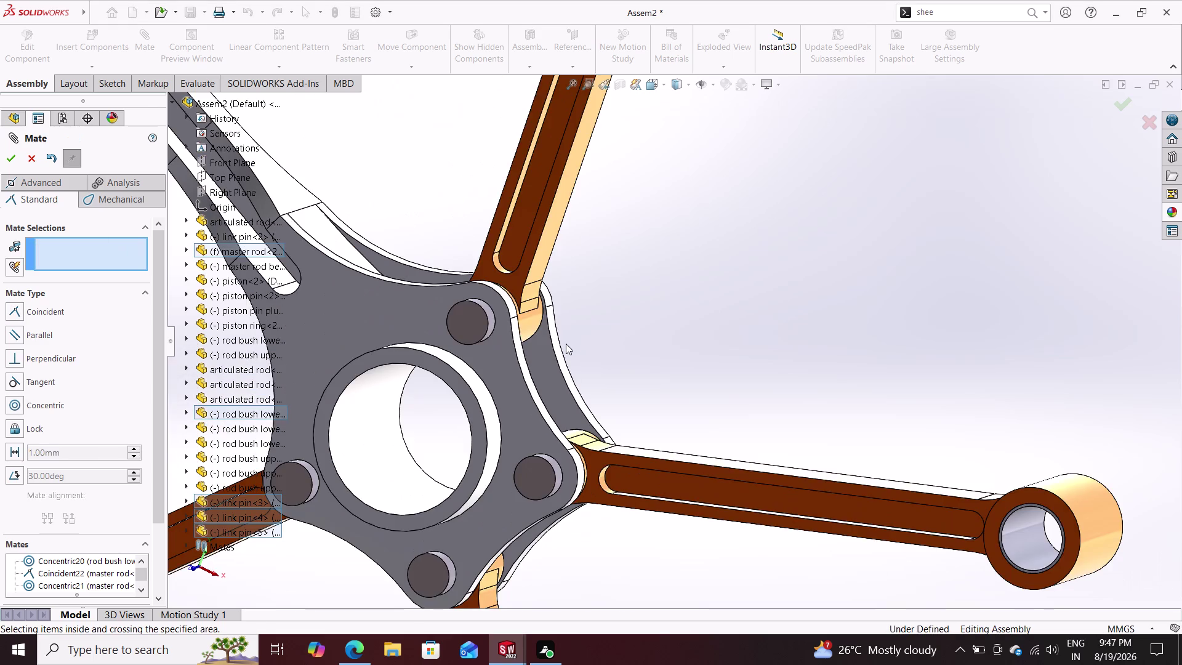
scroll(up, 3)
scroll(up, 3)
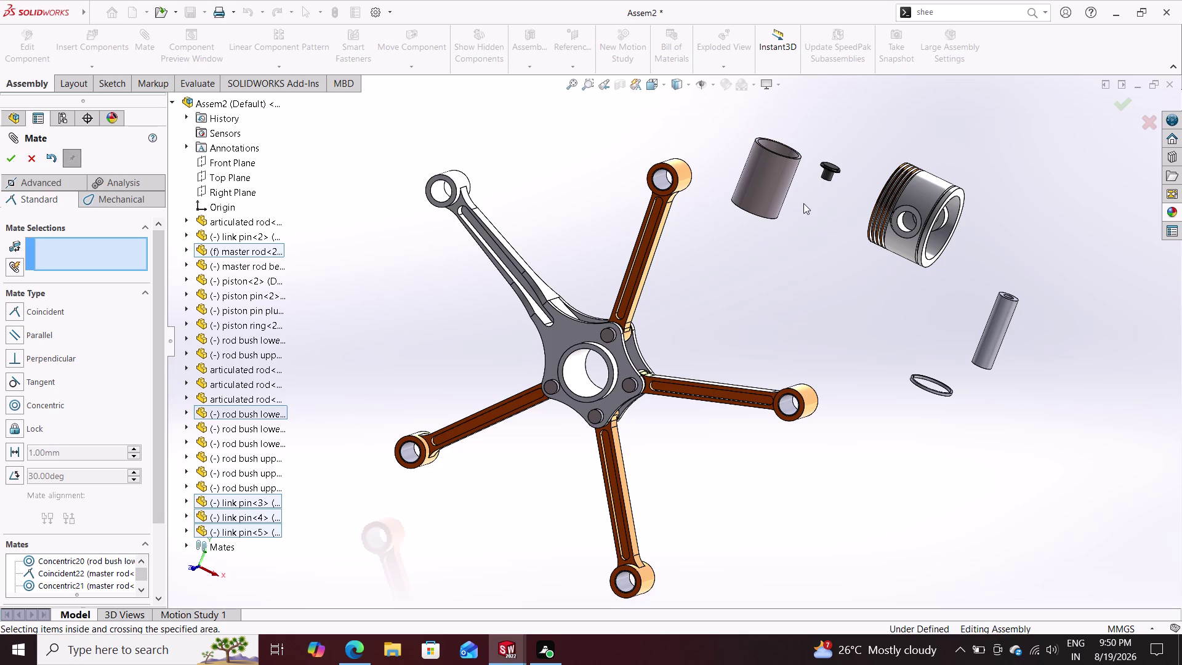
scroll(down, 3)
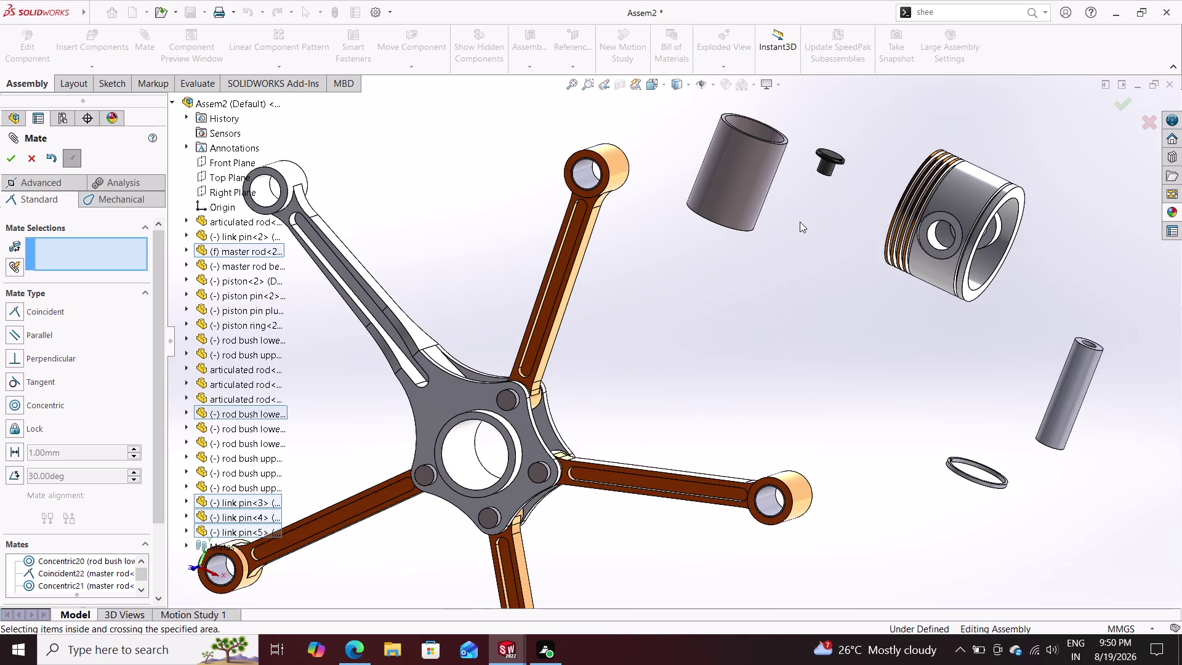
scroll(up, 3)
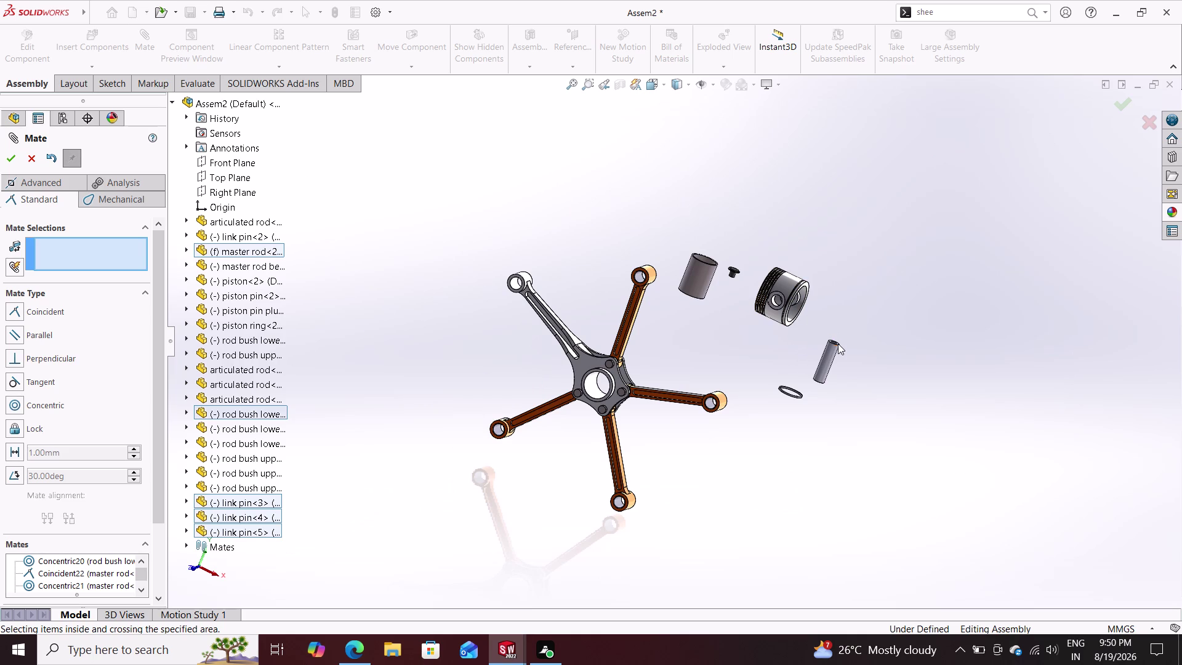
scroll(down, 3)
scroll(up, 3)
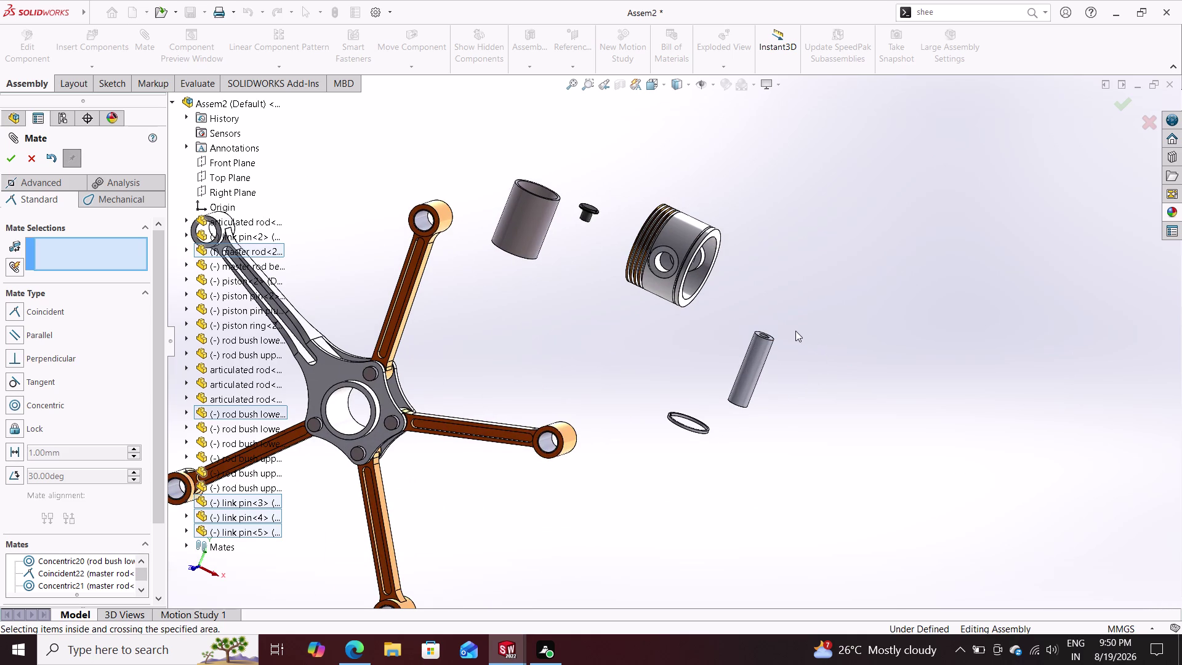
scroll(down, 3)
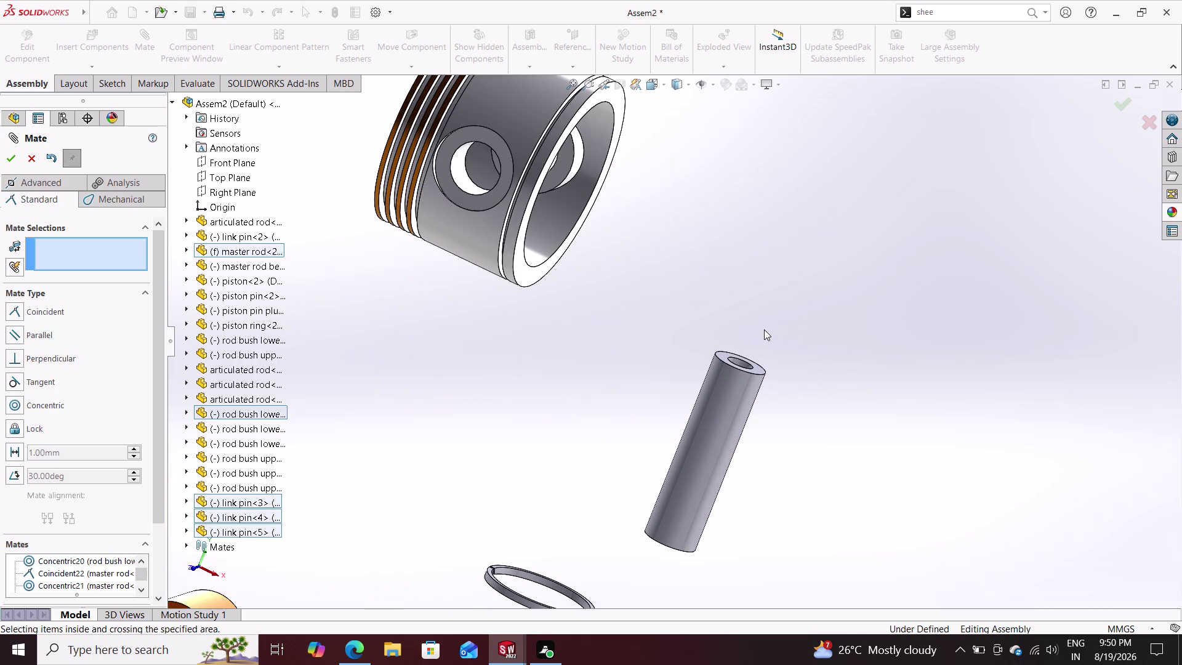
click(739, 362)
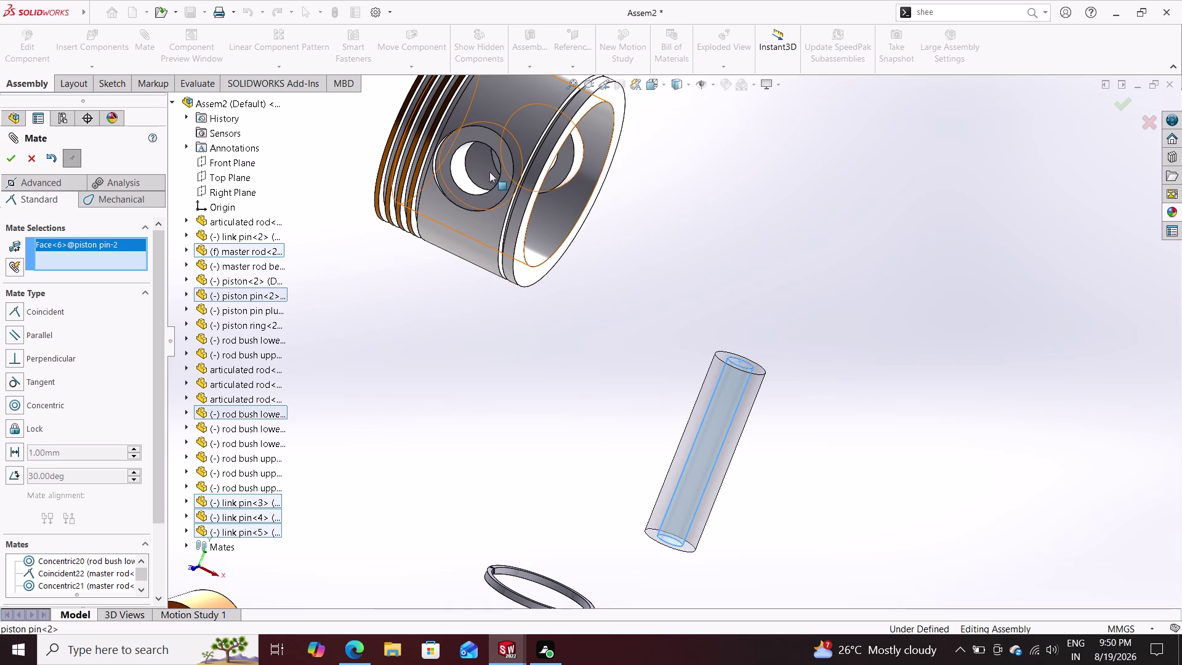
Make the copied piston pin concentric with the piston's pin bore.
click(460, 173)
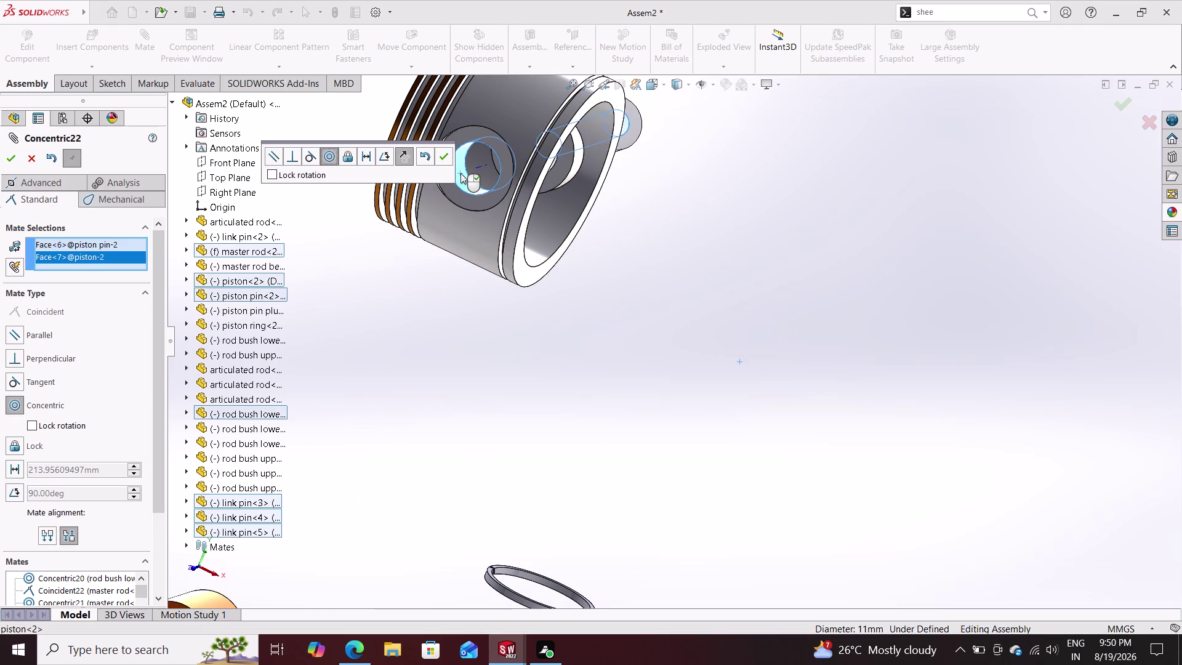
click(443, 154)
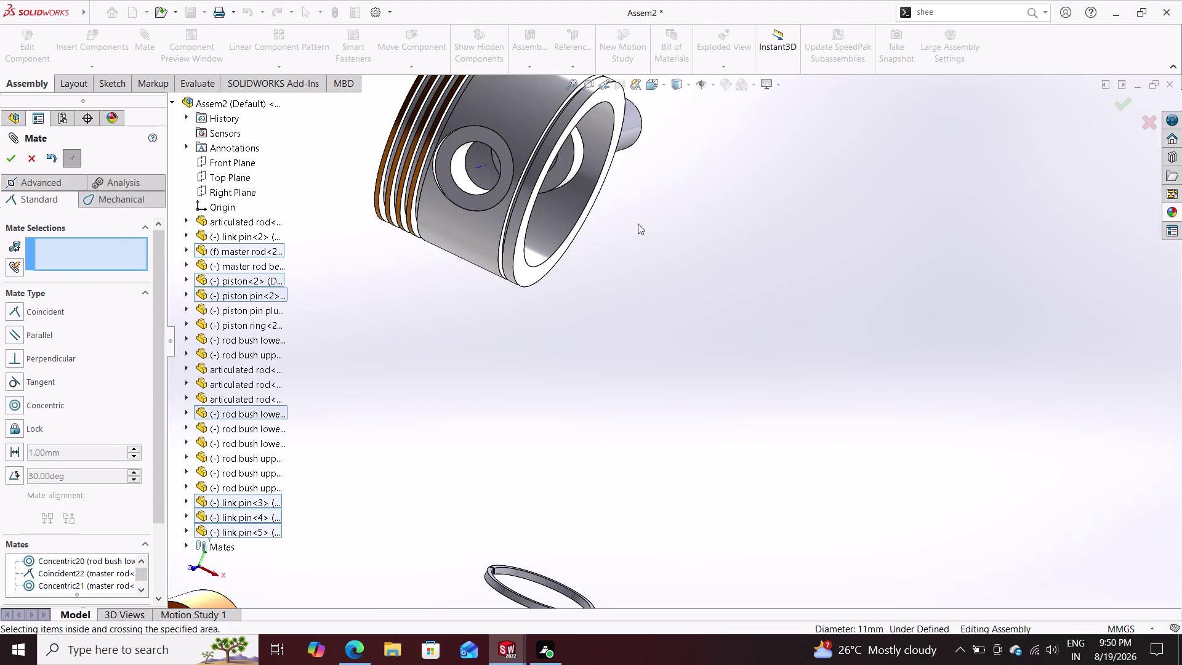
middle_drag(665, 211, 601, 226)
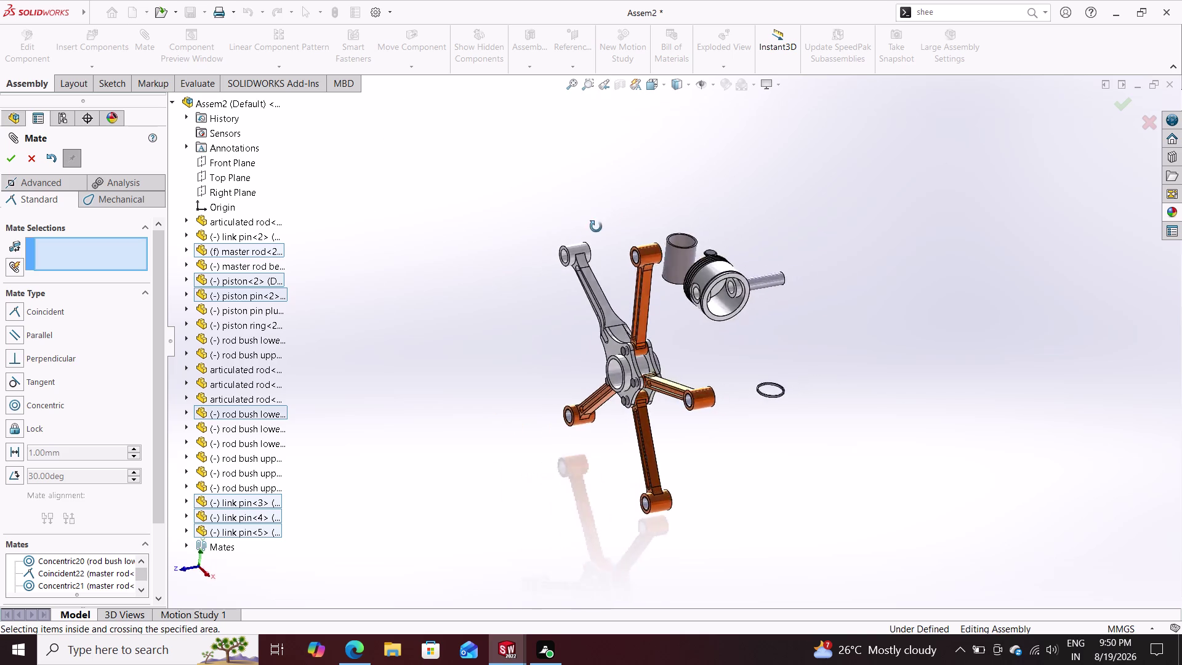
middle_drag(600, 226, 476, 279)
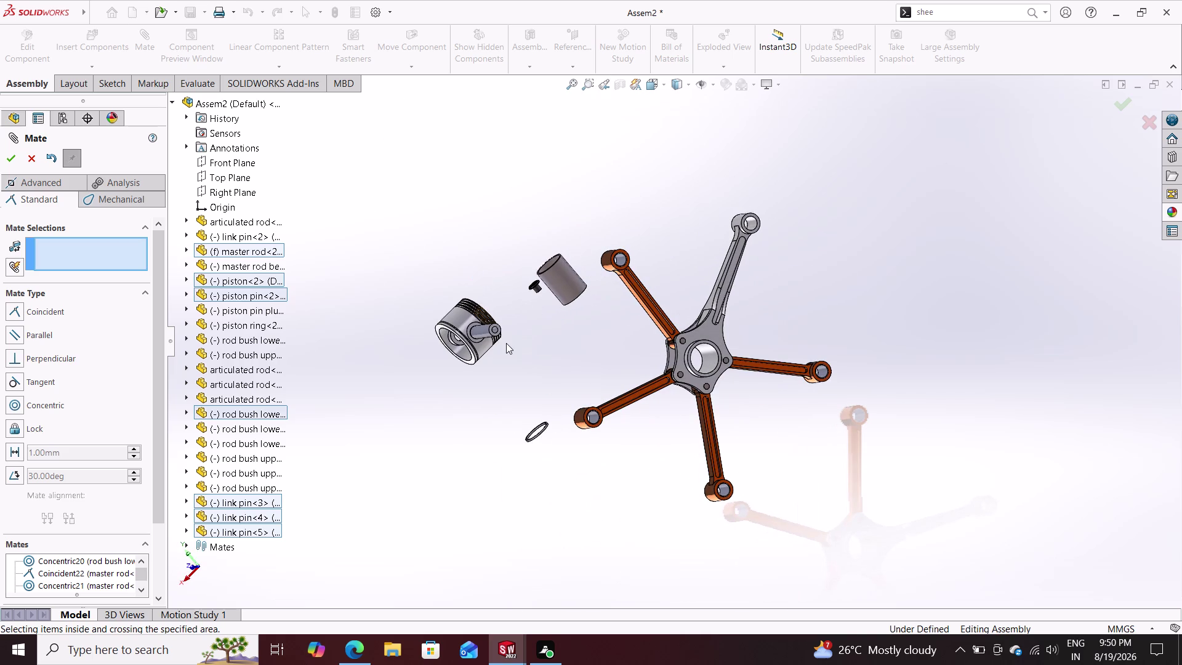
scroll(down, 3)
Slide the piston pin along the bore into position.
drag(480, 320, 542, 356)
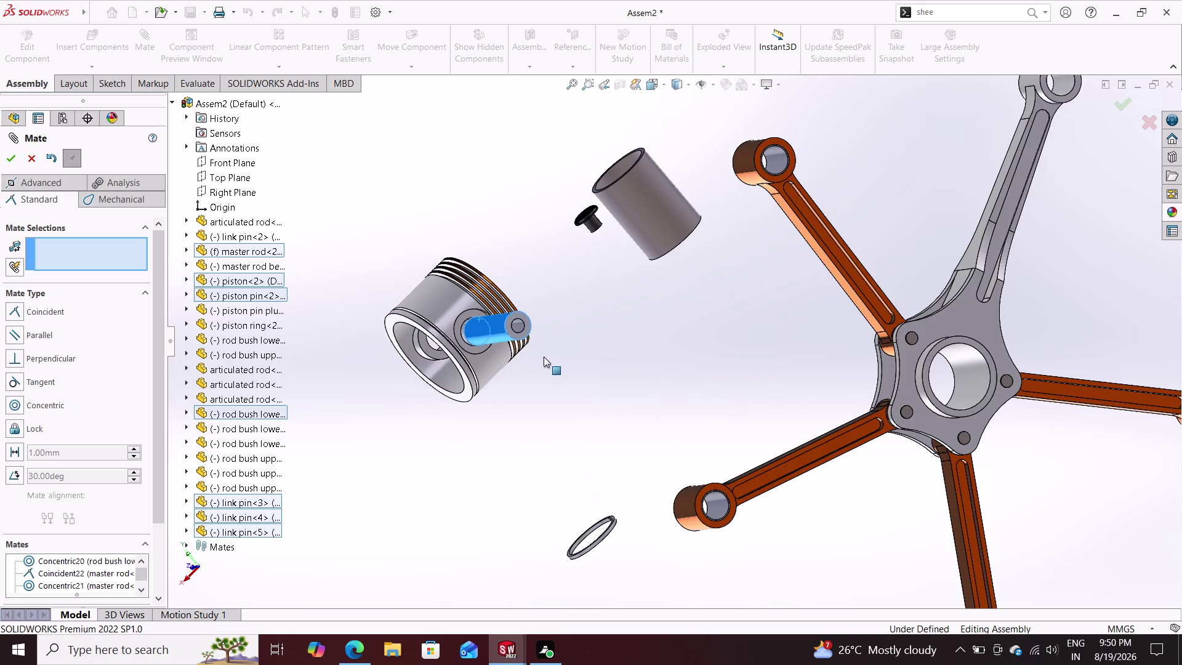
drag(542, 356, 535, 344)
drag(521, 315, 576, 345)
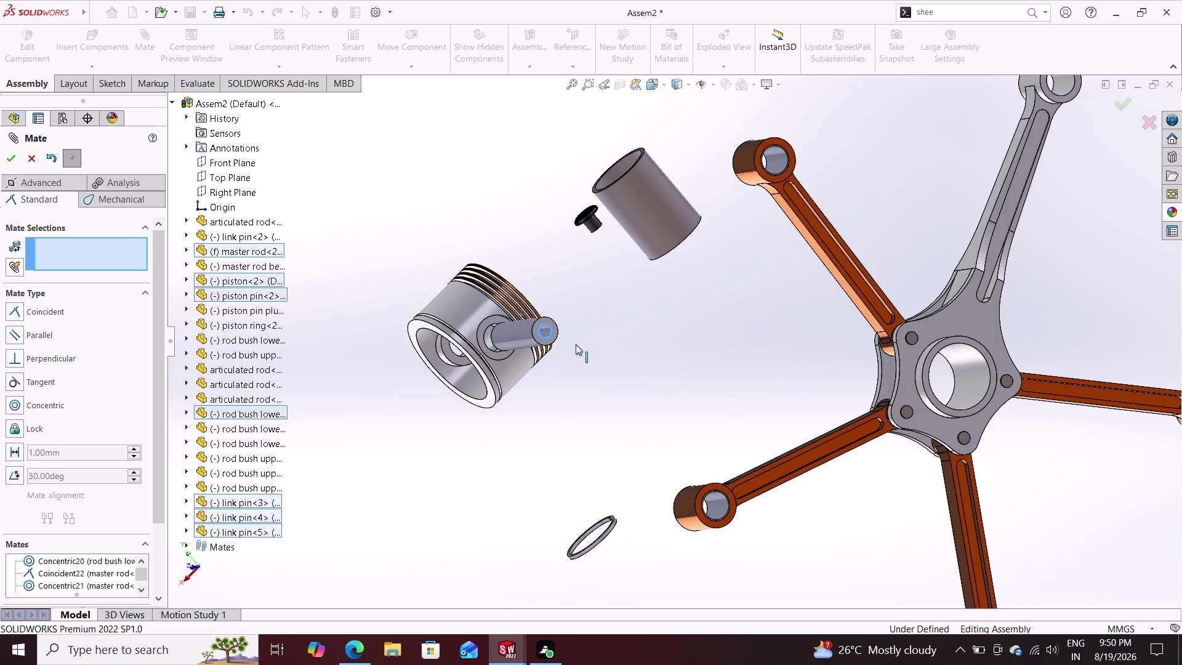
drag(575, 345, 546, 313)
drag(519, 296, 526, 300)
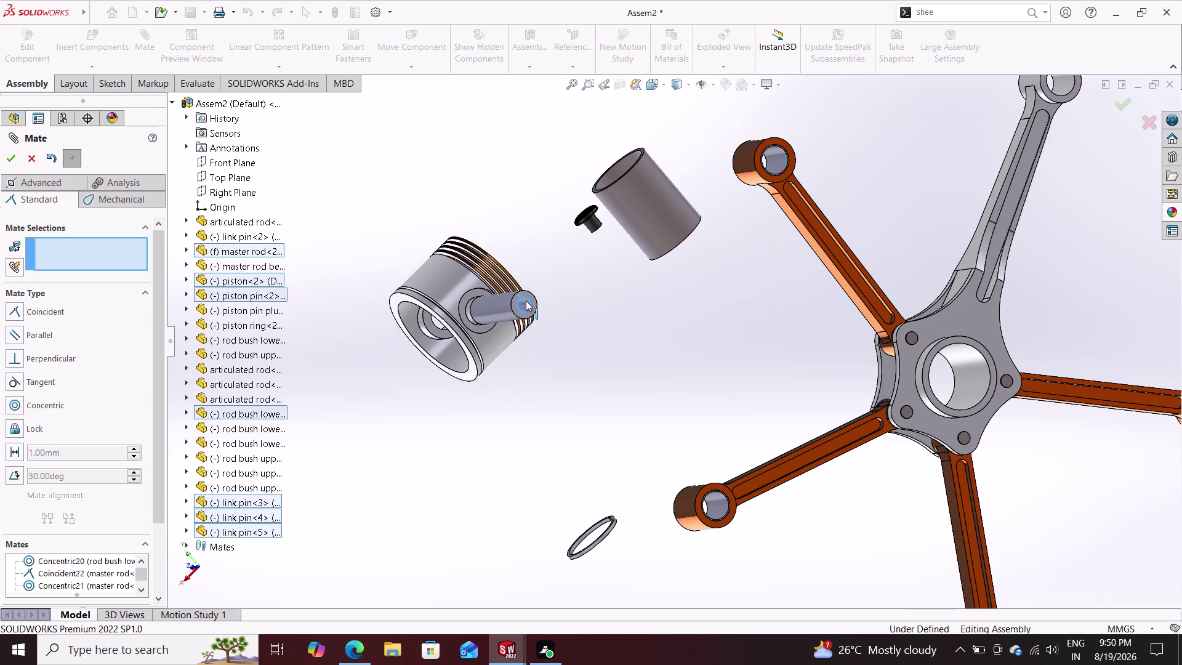
drag(526, 301, 534, 311)
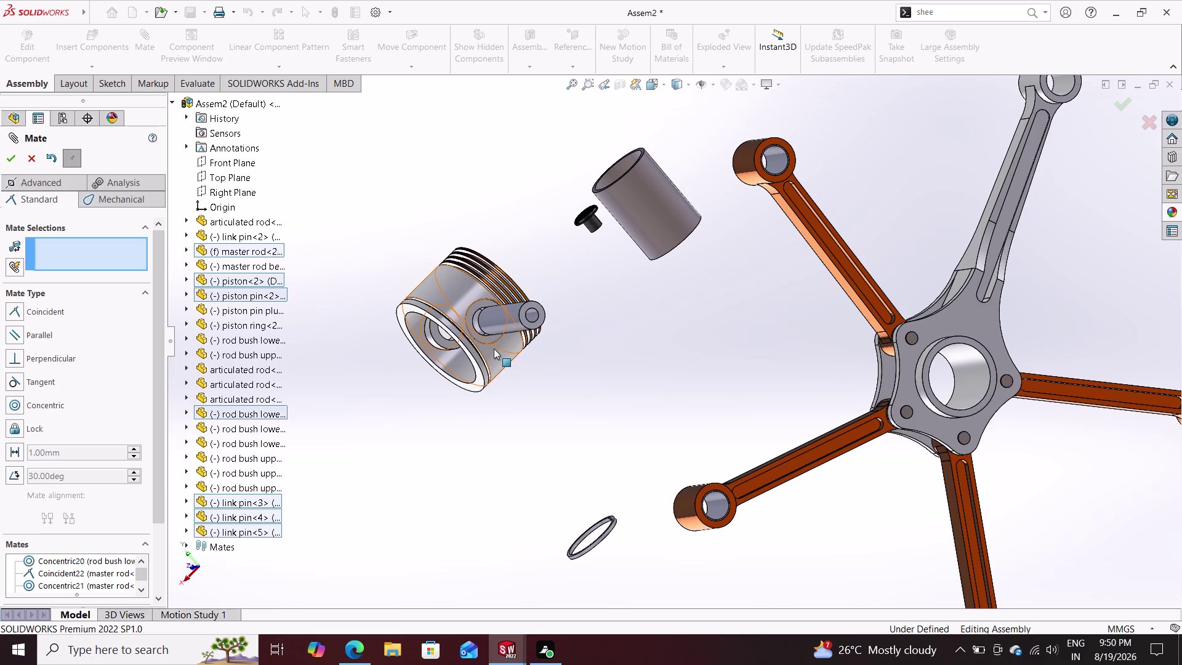
Mate the pin's end face coincident with the piston side face so it sits flush.
click(538, 308)
middle_drag(469, 402, 510, 402)
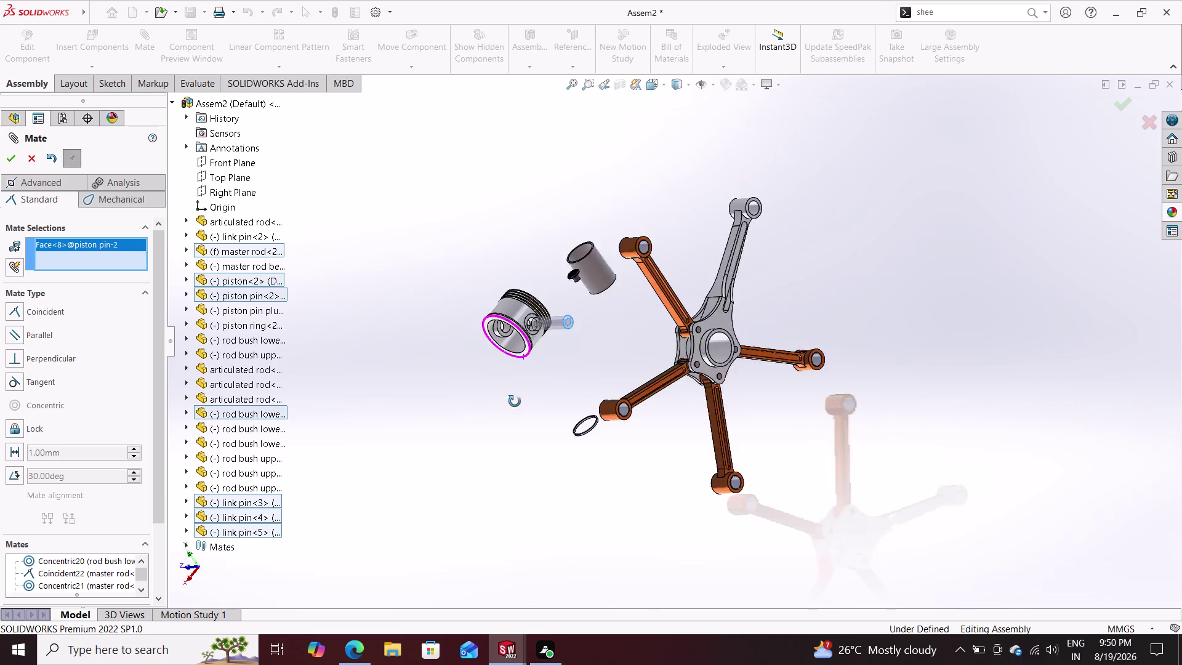
middle_drag(510, 402, 602, 360)
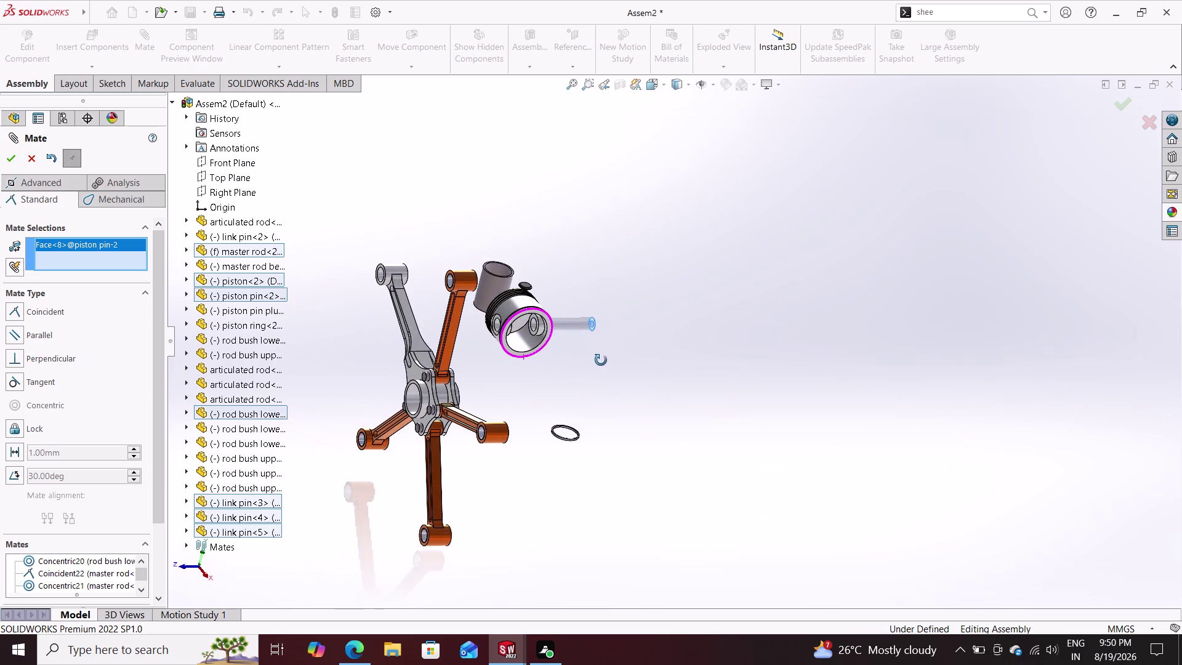
middle_drag(601, 360, 520, 358)
scroll(down, 3)
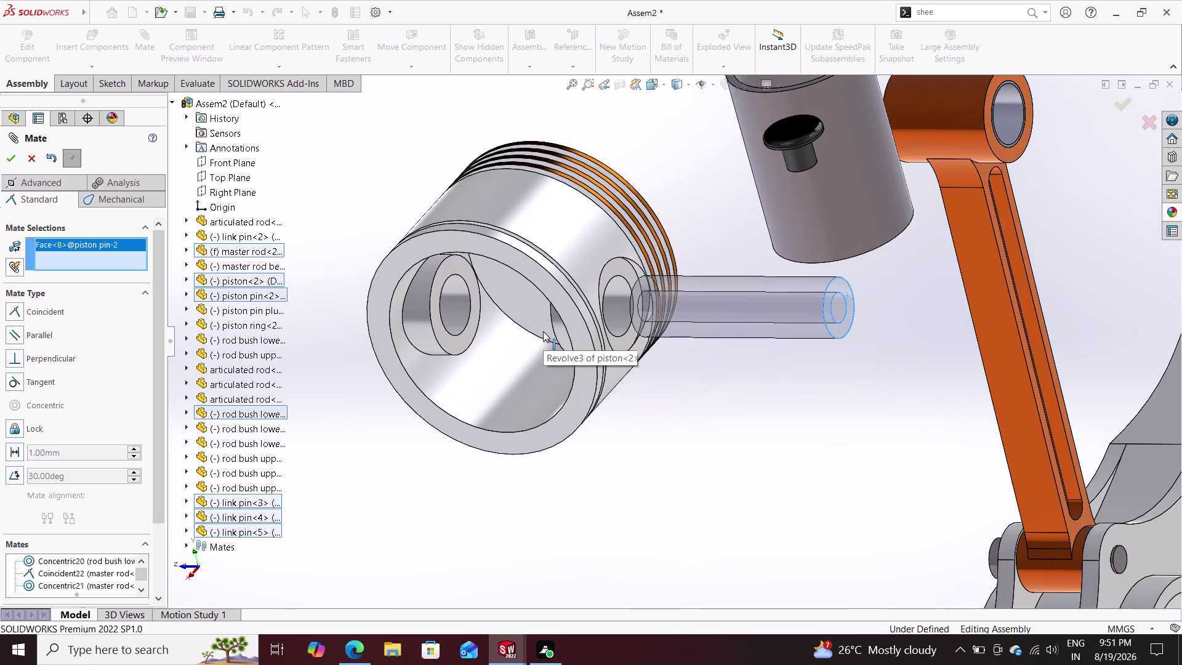
click(603, 285)
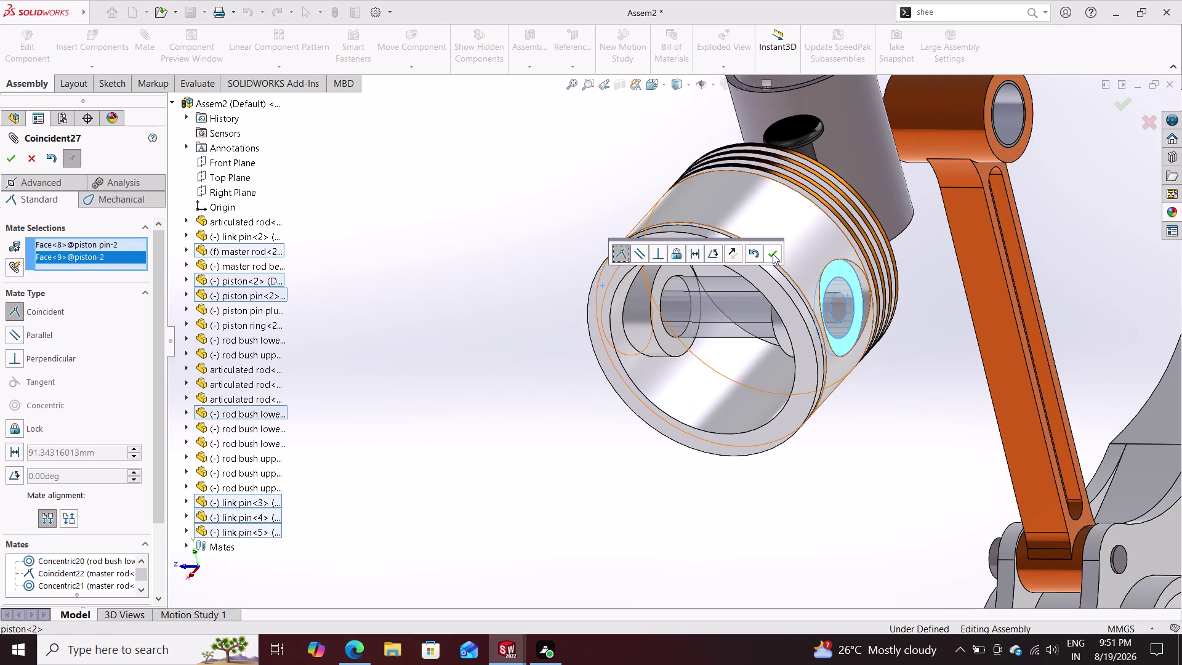
click(770, 250)
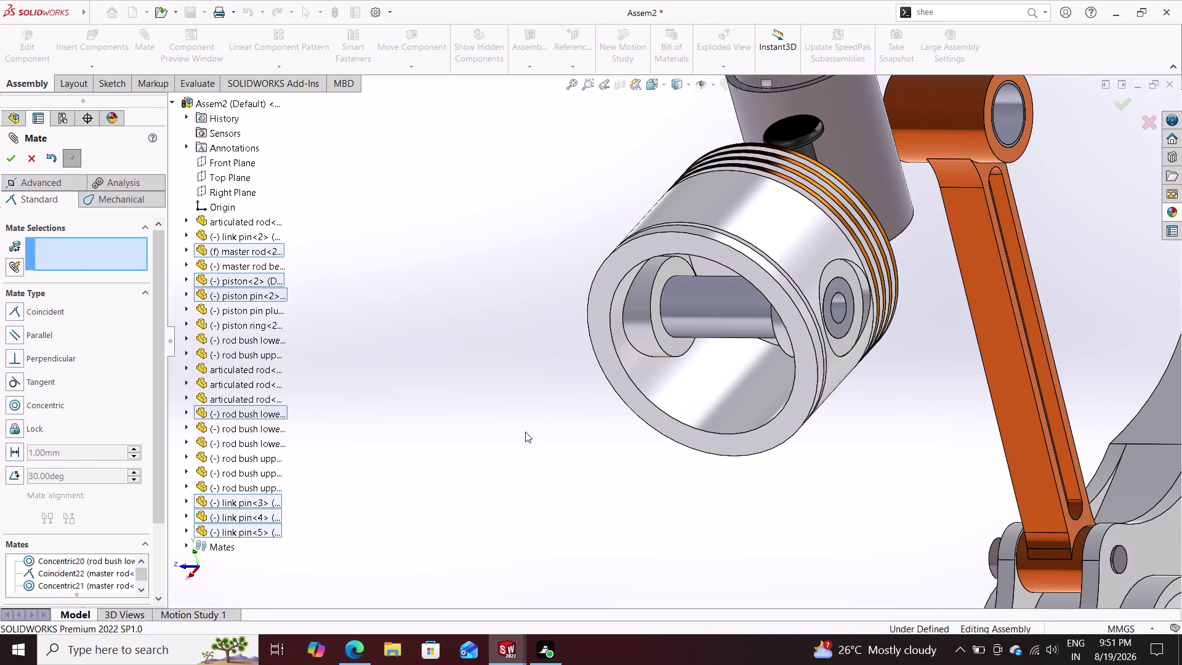
scroll(up, 3)
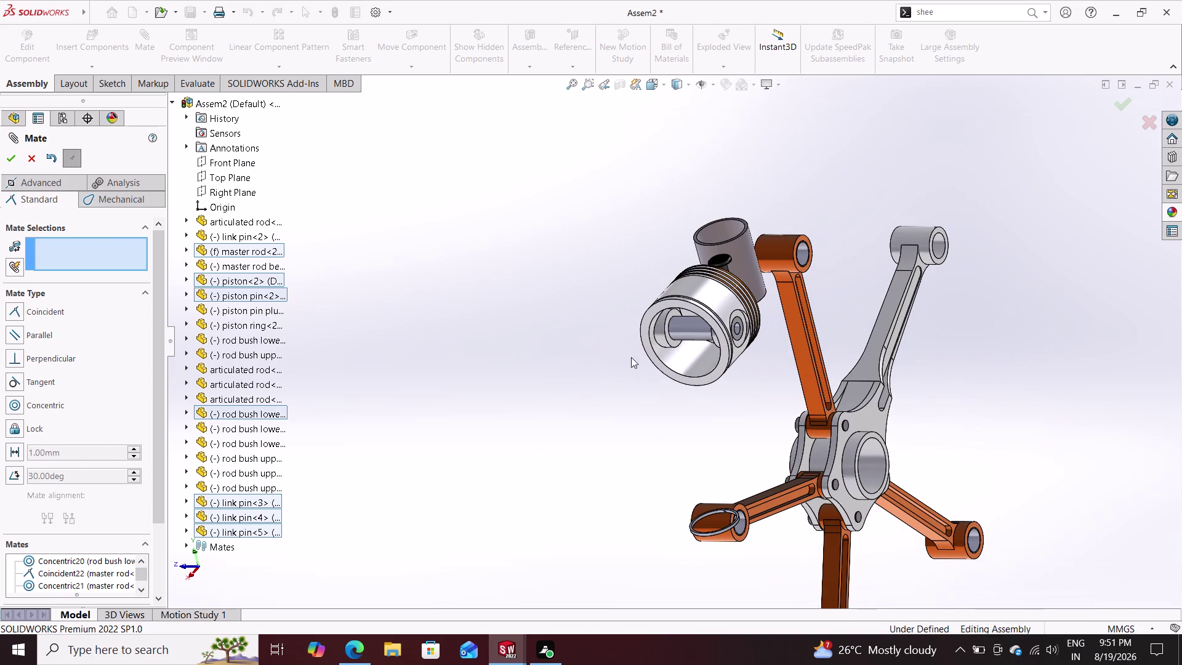
click(768, 55)
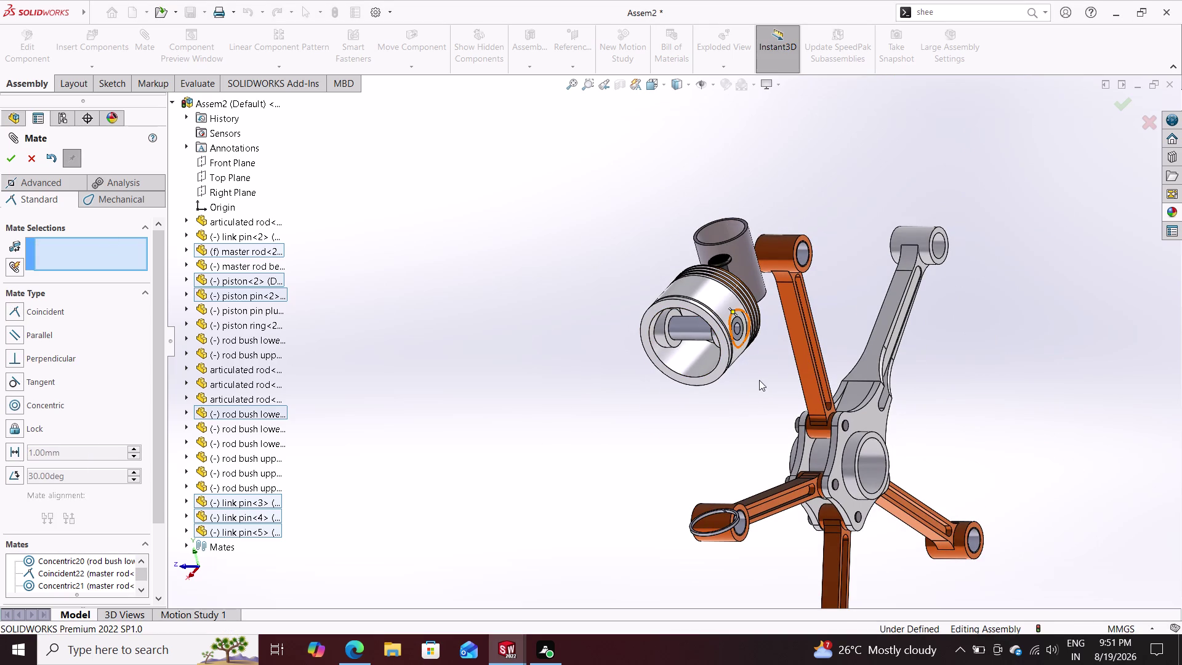
Pick the piston pin plug's face, then leave mating without adding a mate.
scroll(up, 3)
middle_drag(710, 403, 784, 452)
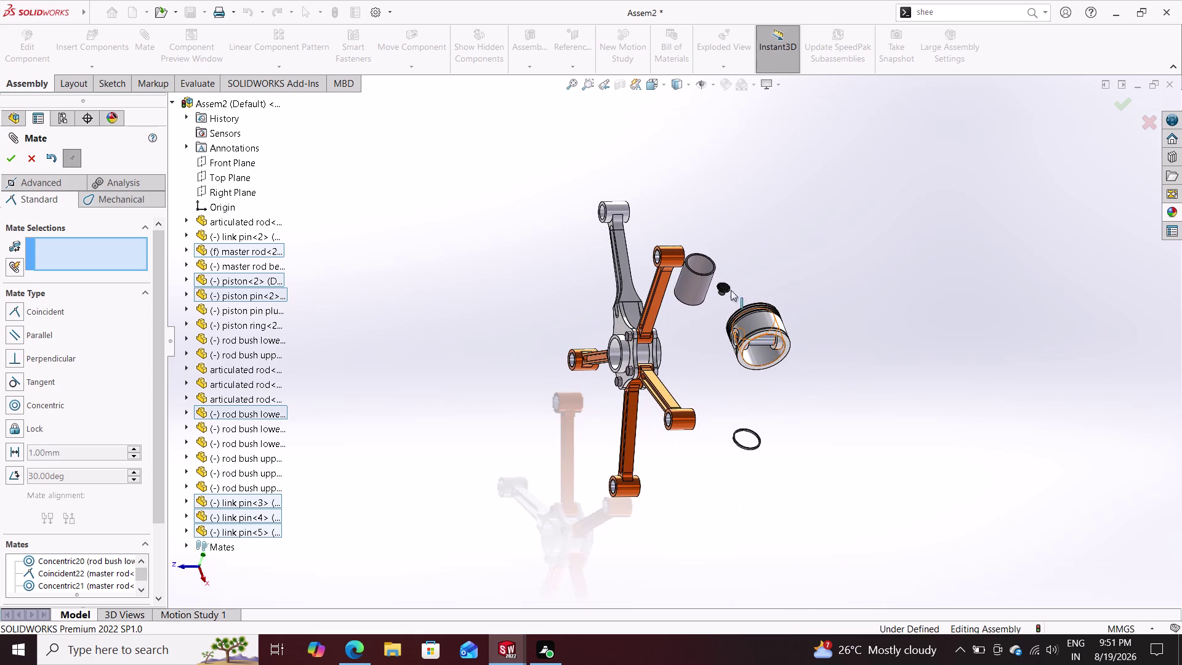
scroll(down, 3)
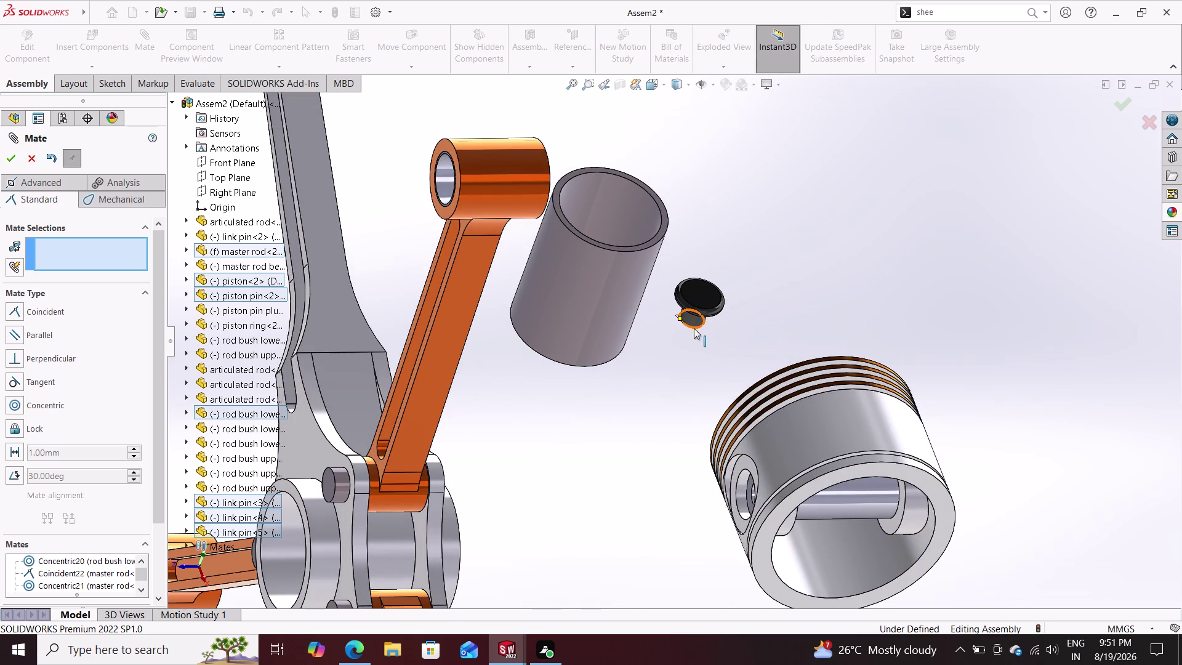
click(693, 322)
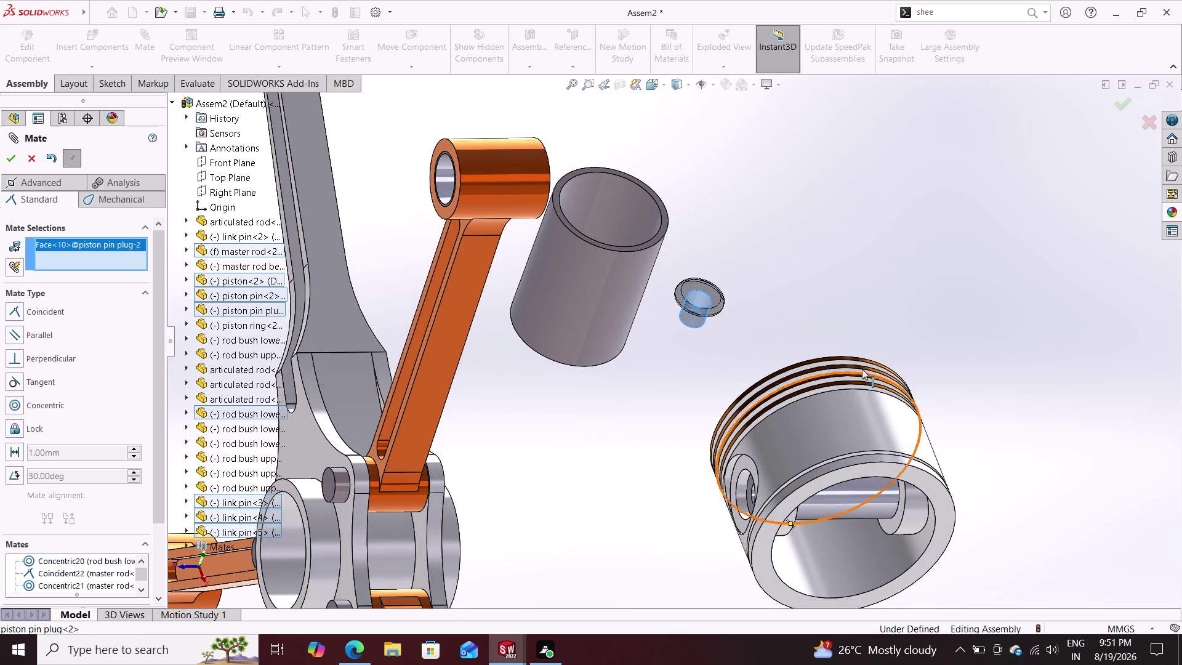
key(Escape)
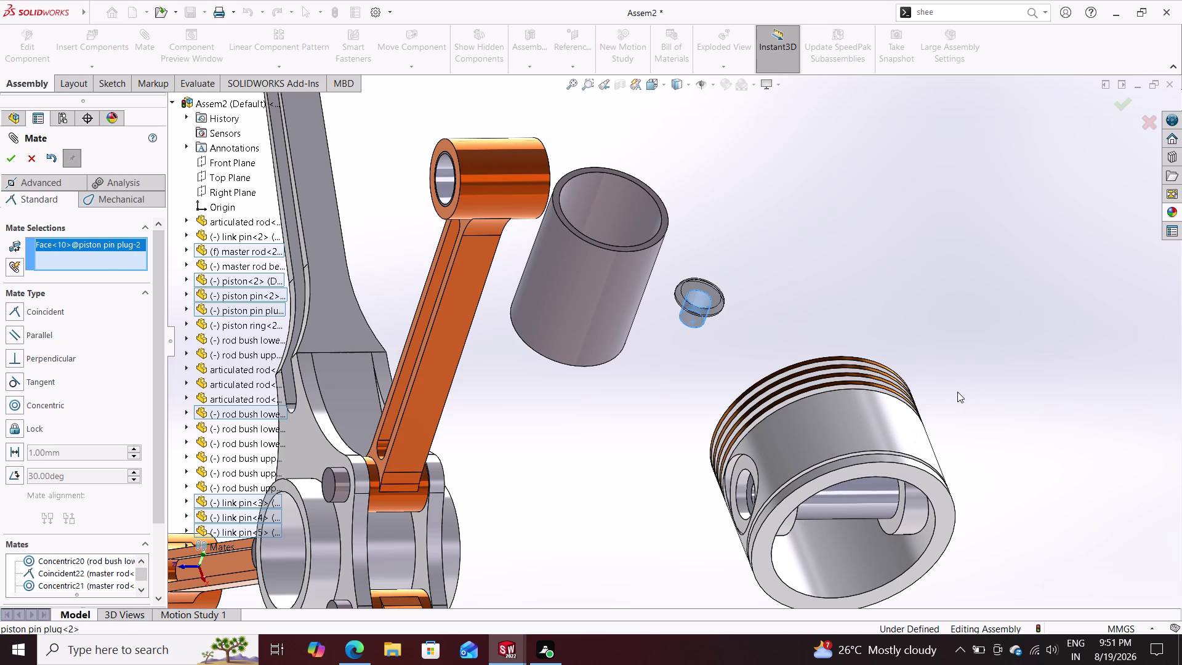
key(Escape)
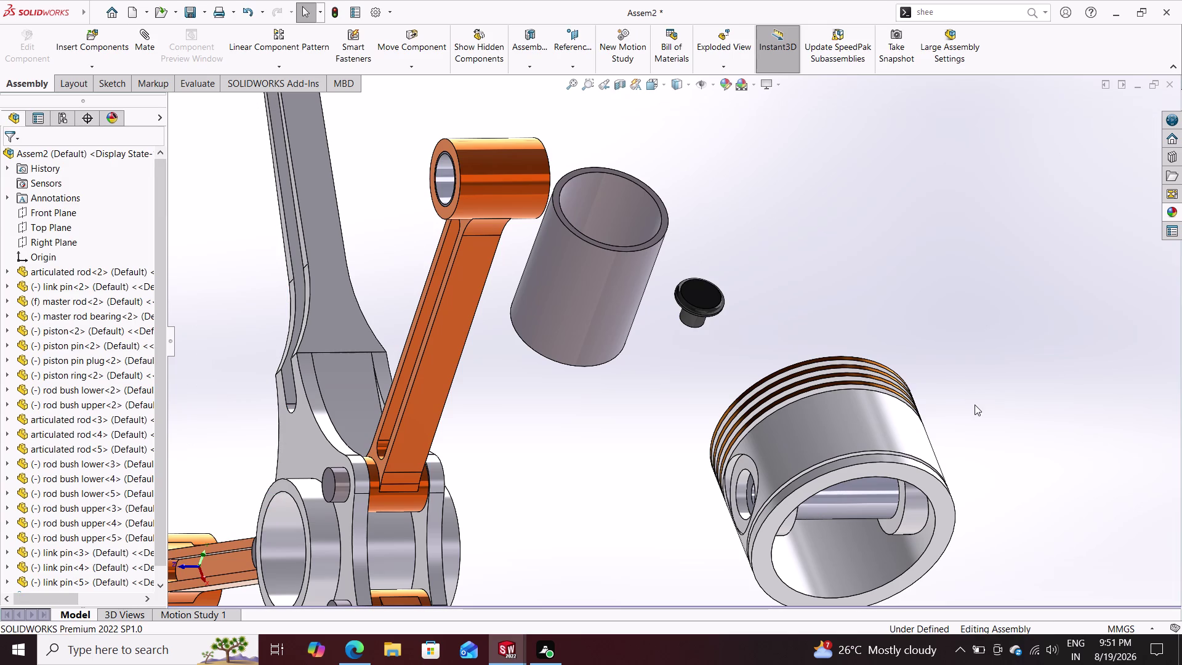
Reset the view and begin a new mate on the second pin's cylindrical face.
middle_drag(989, 415, 967, 415)
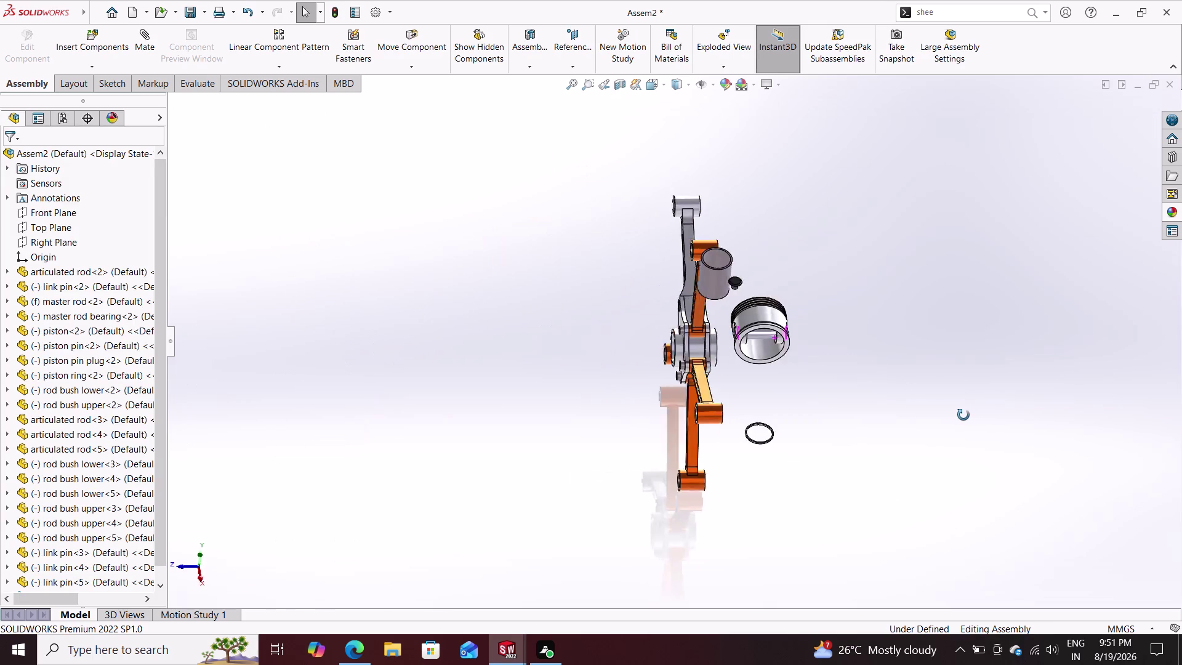
middle_drag(966, 415, 916, 419)
key(ctrl+z)
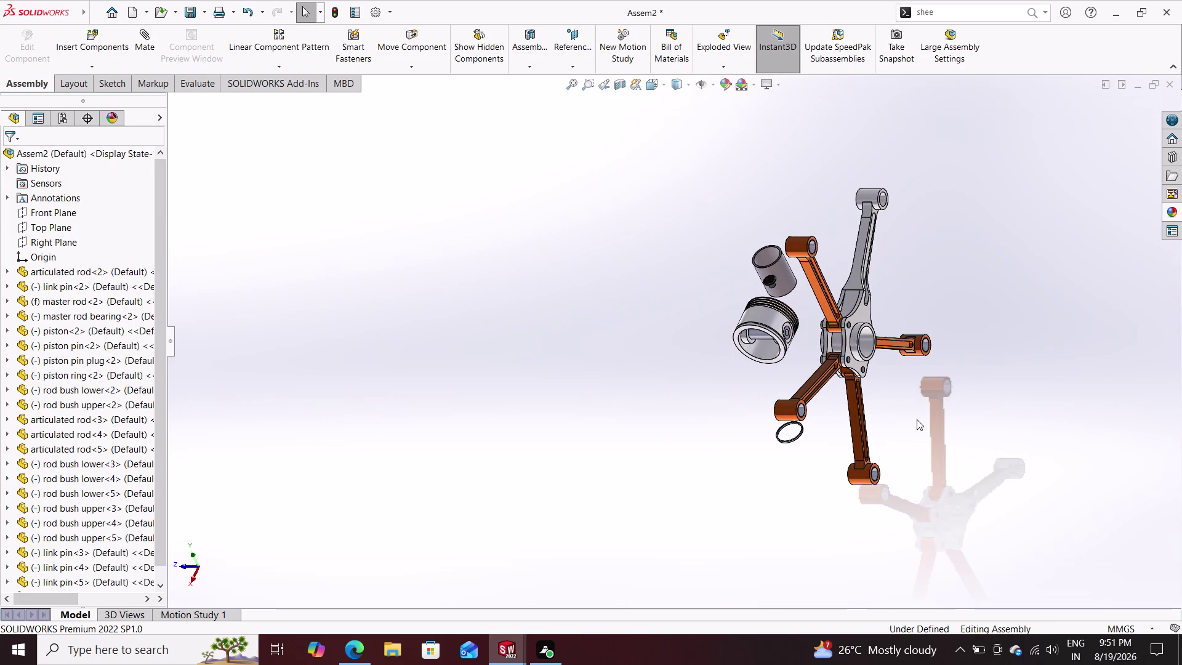
key(ctrl+z)
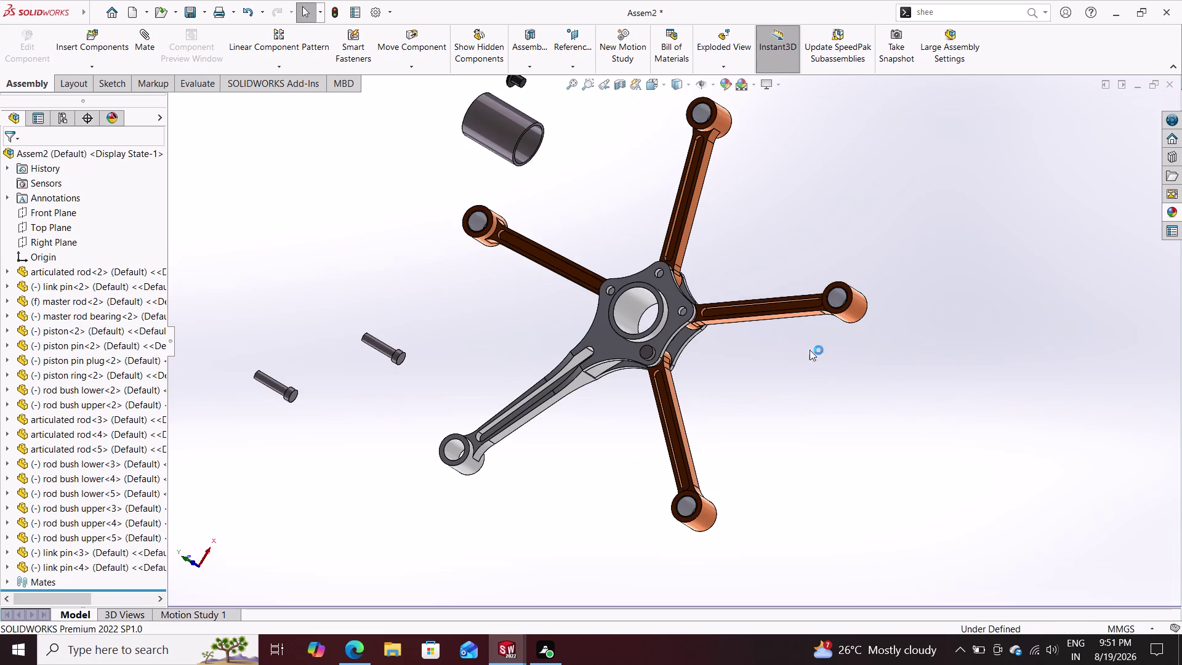
scroll(up, 3)
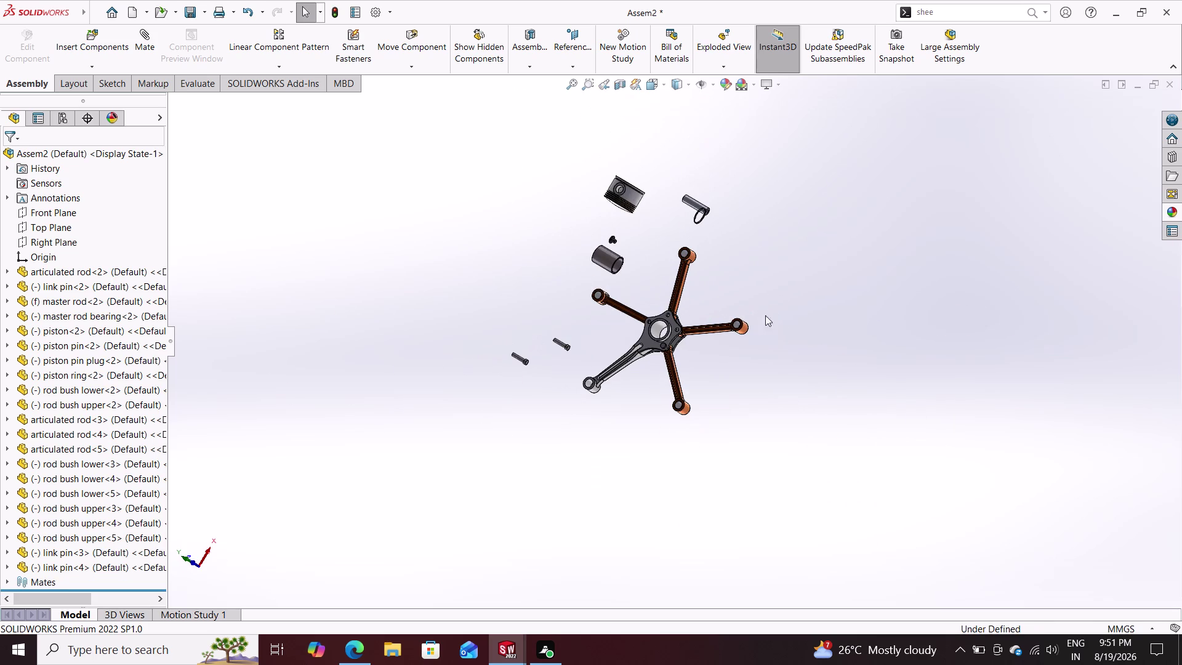
scroll(down, 3)
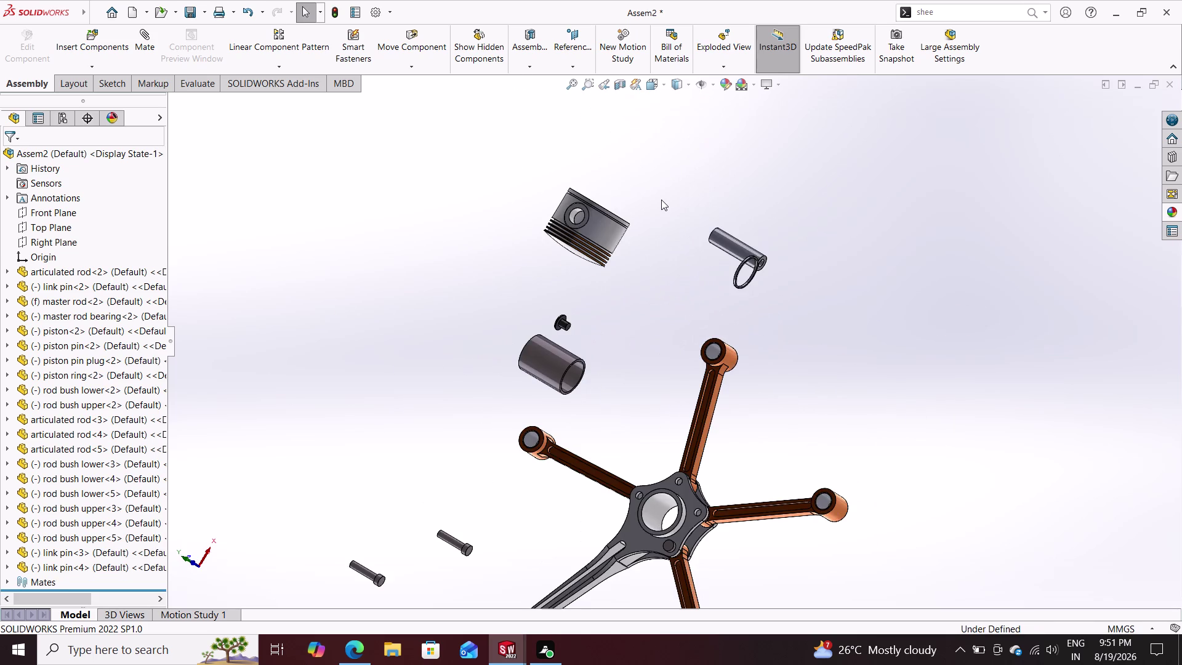
scroll(down, 3)
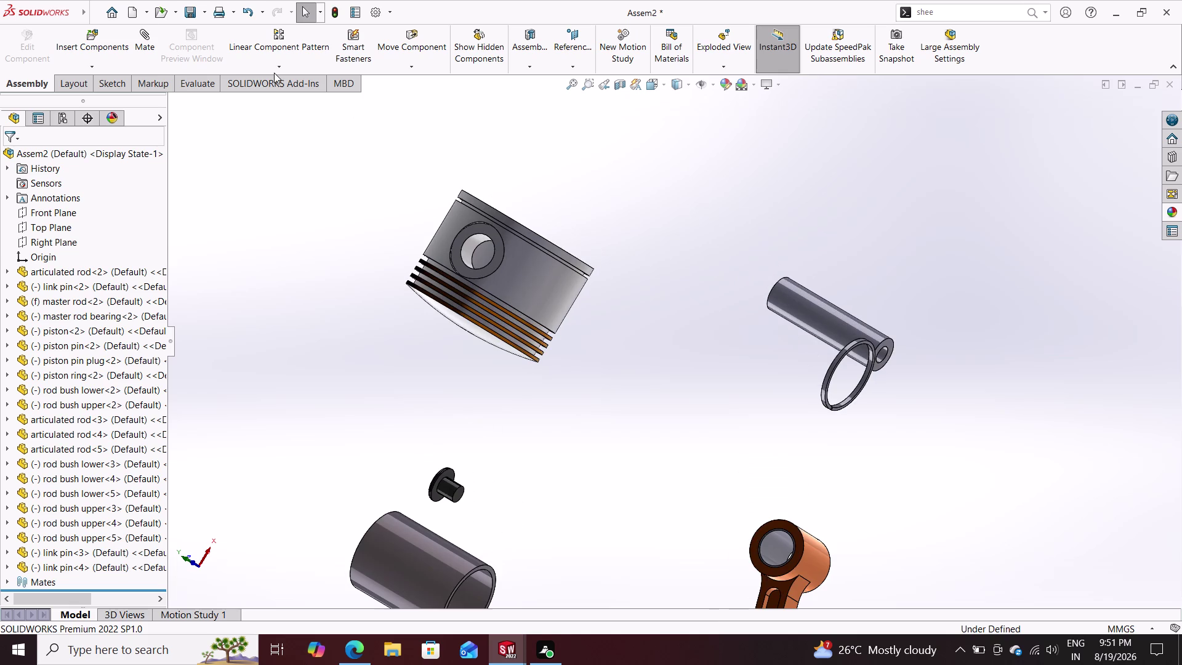
click(147, 34)
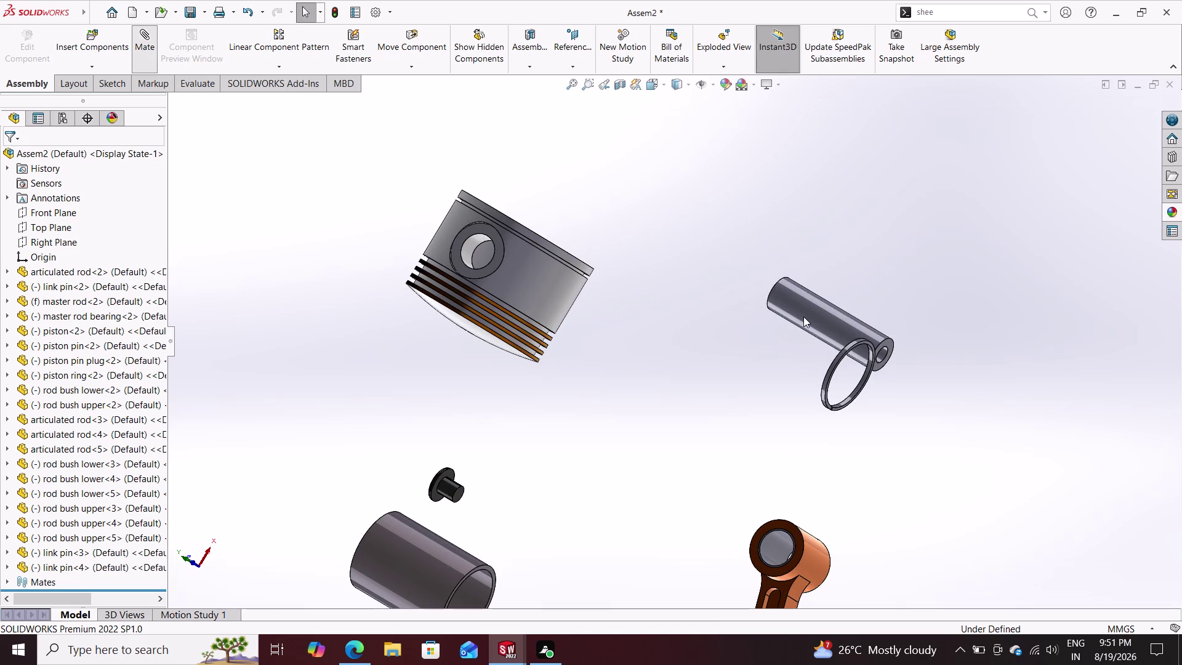
click(810, 311)
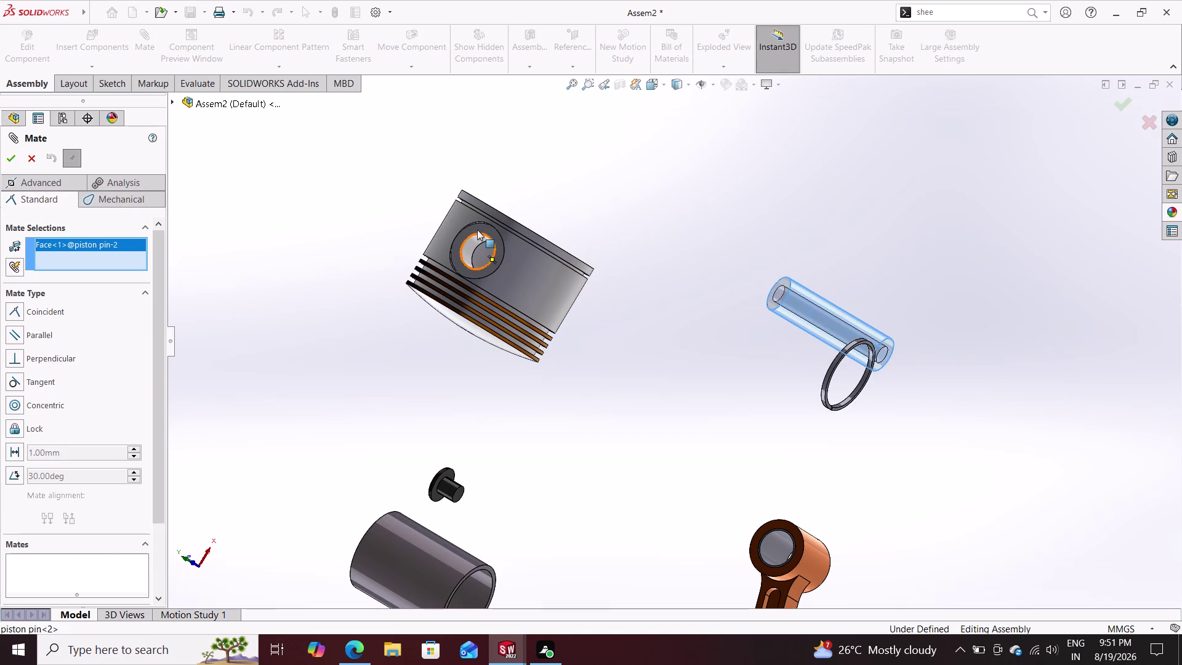
Make the piston pin concentric with the second piston's bore.
click(470, 246)
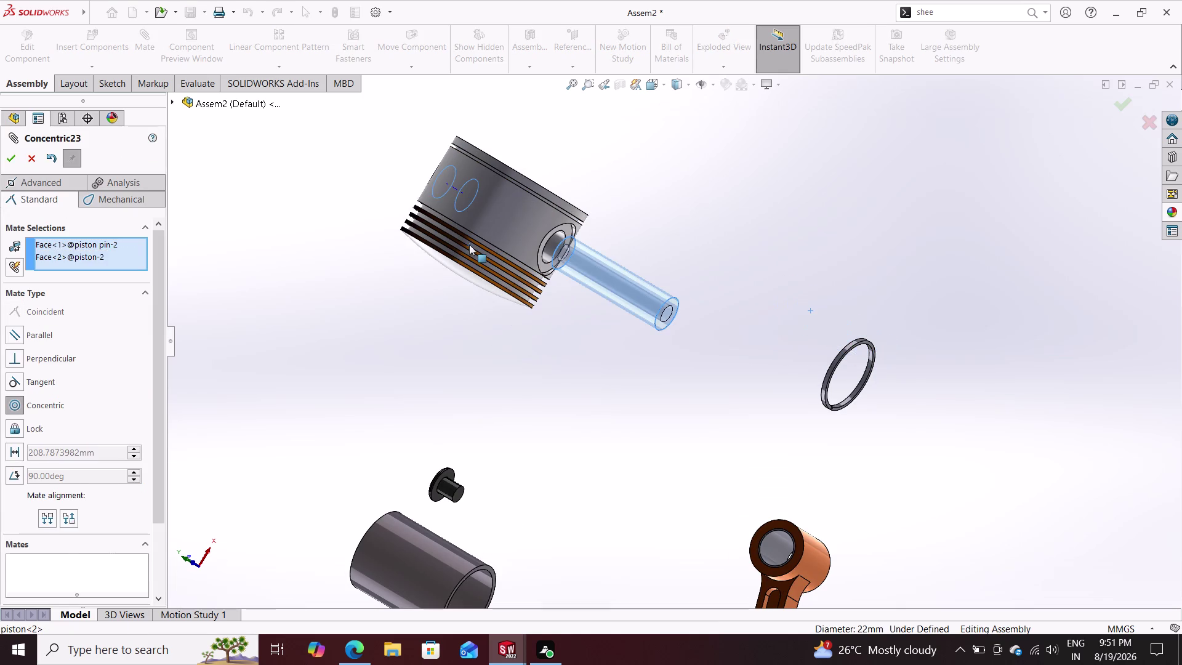
click(450, 212)
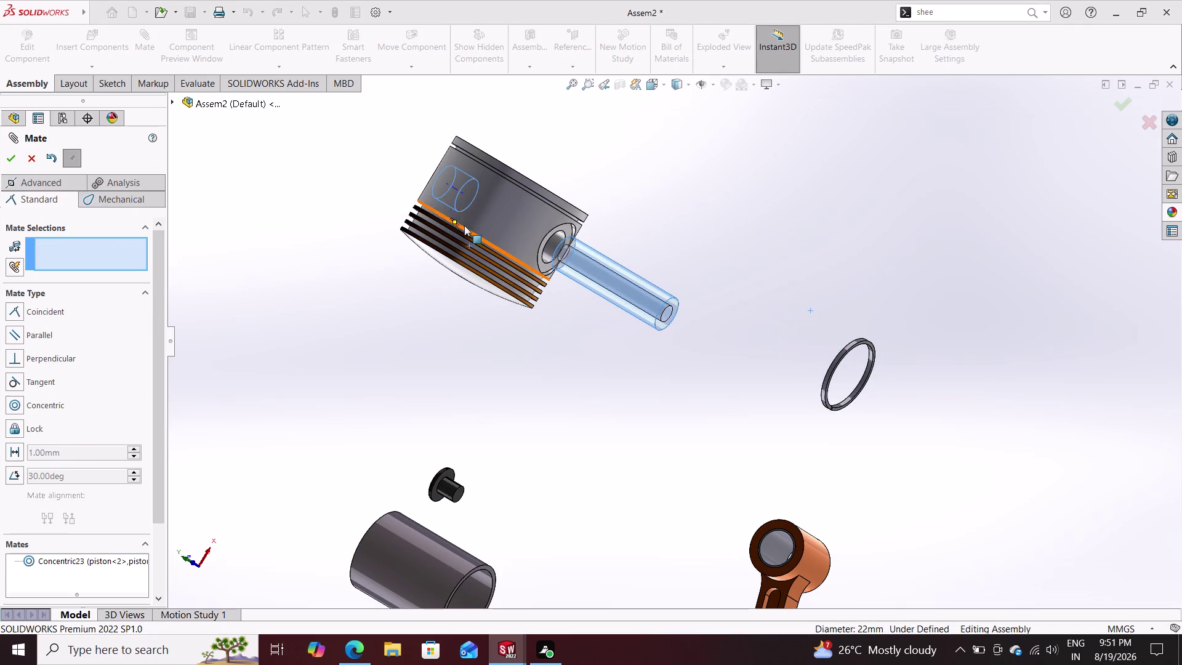
scroll(down, 3)
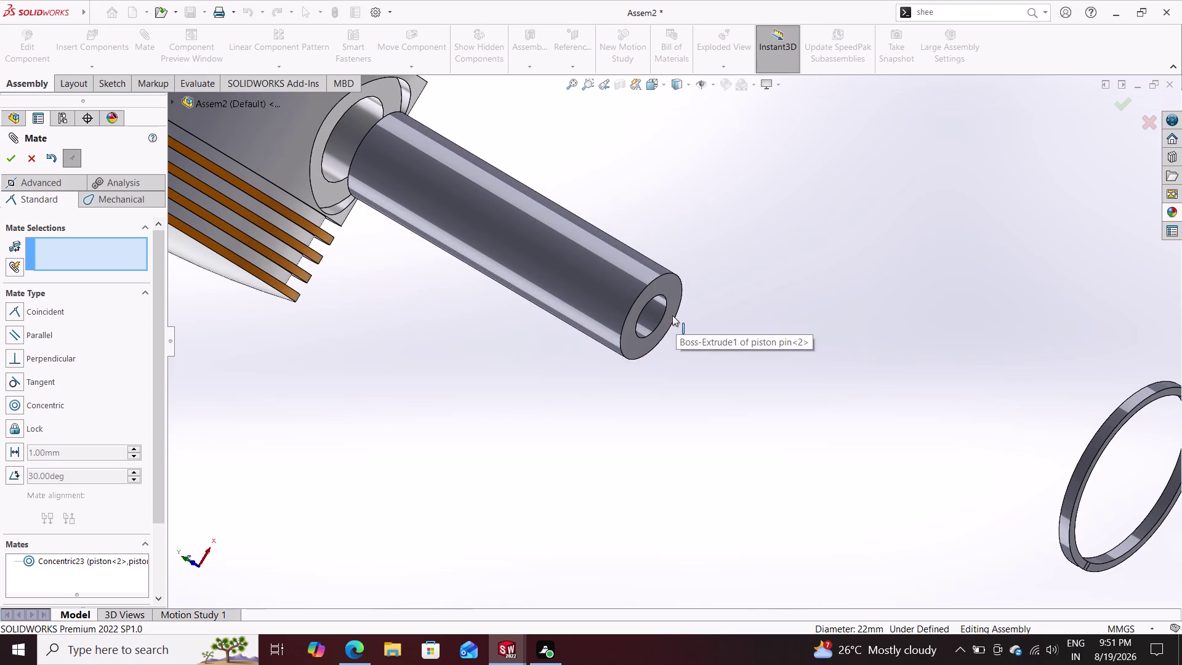
Set the pin end face 2.50 mm from the piston side face with a Distance mate.
click(632, 314)
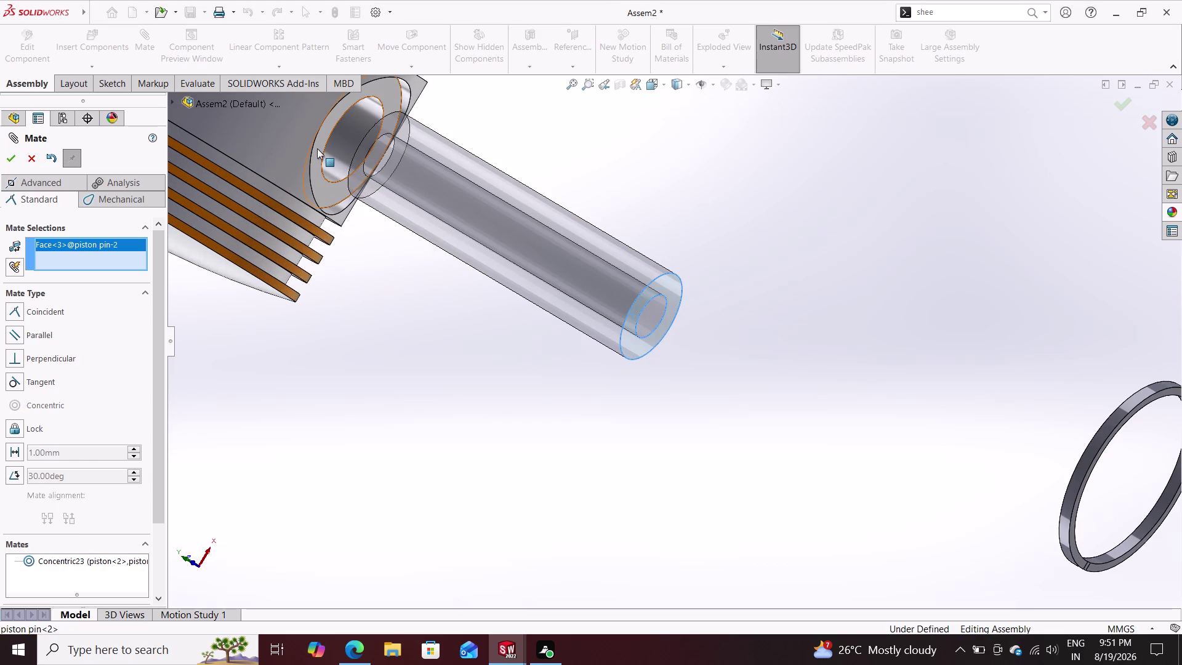
click(317, 148)
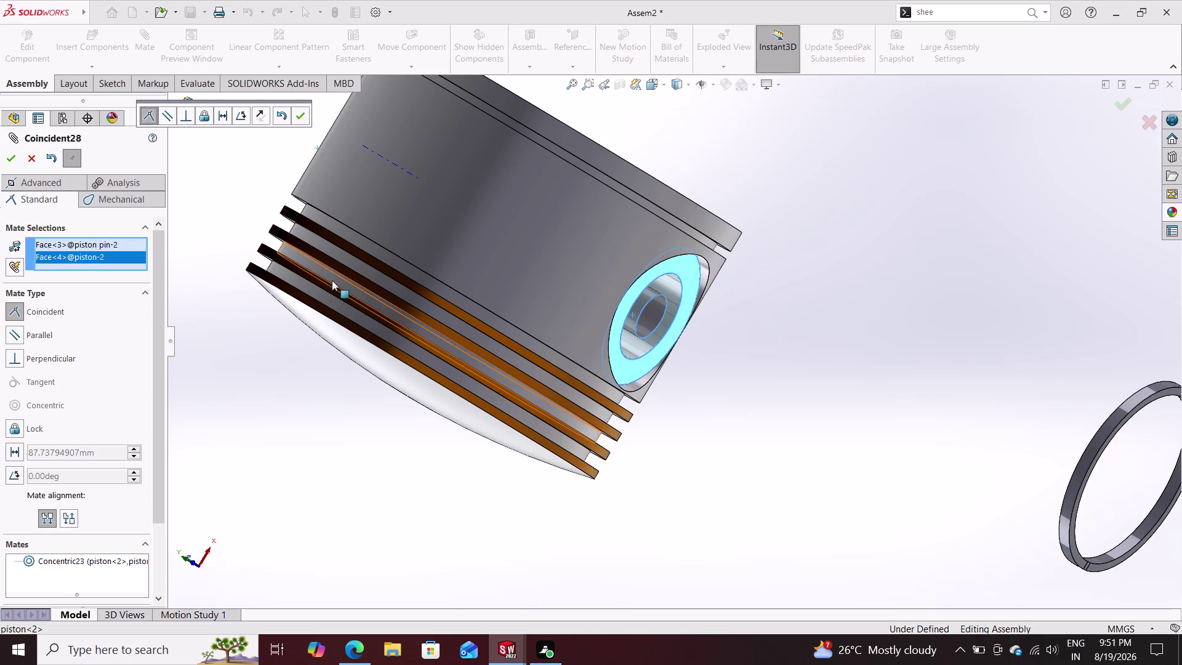
click(222, 116)
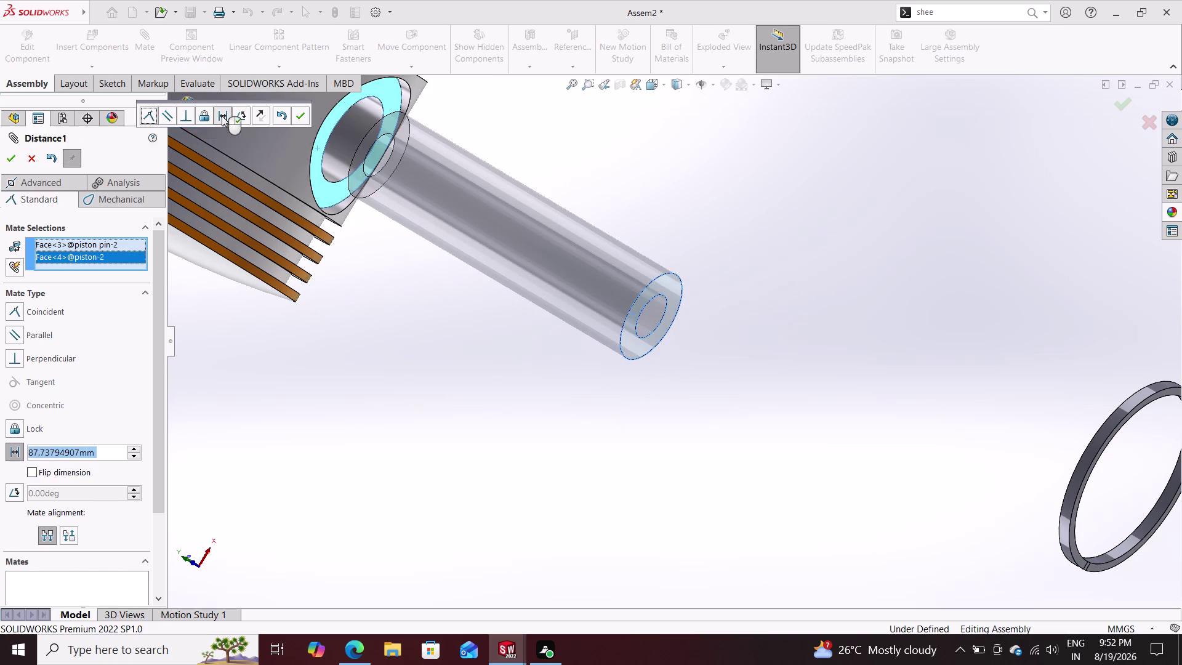
text(2.)
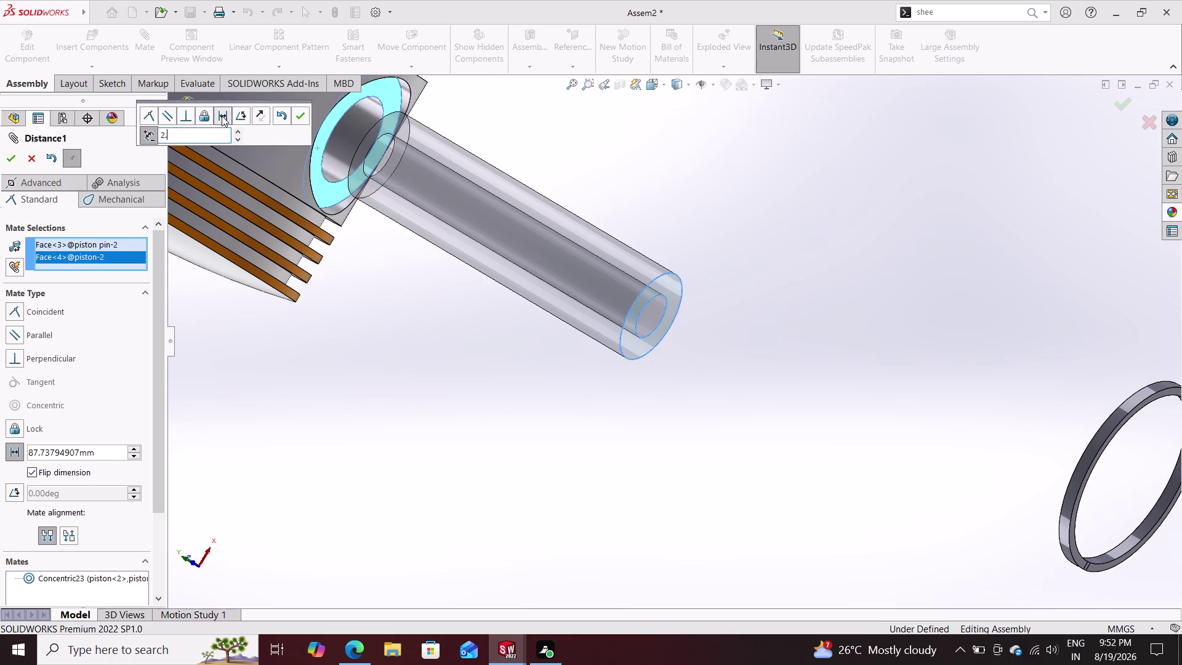
text(50)
key(Return)
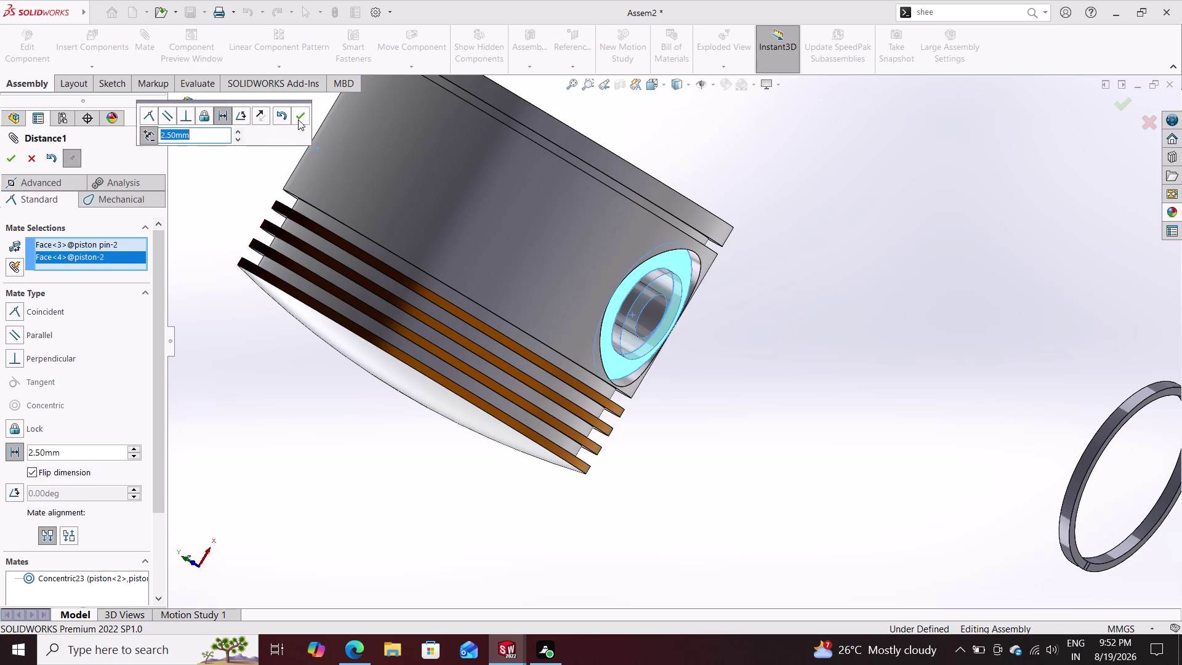
scroll(down, 3)
click(298, 120)
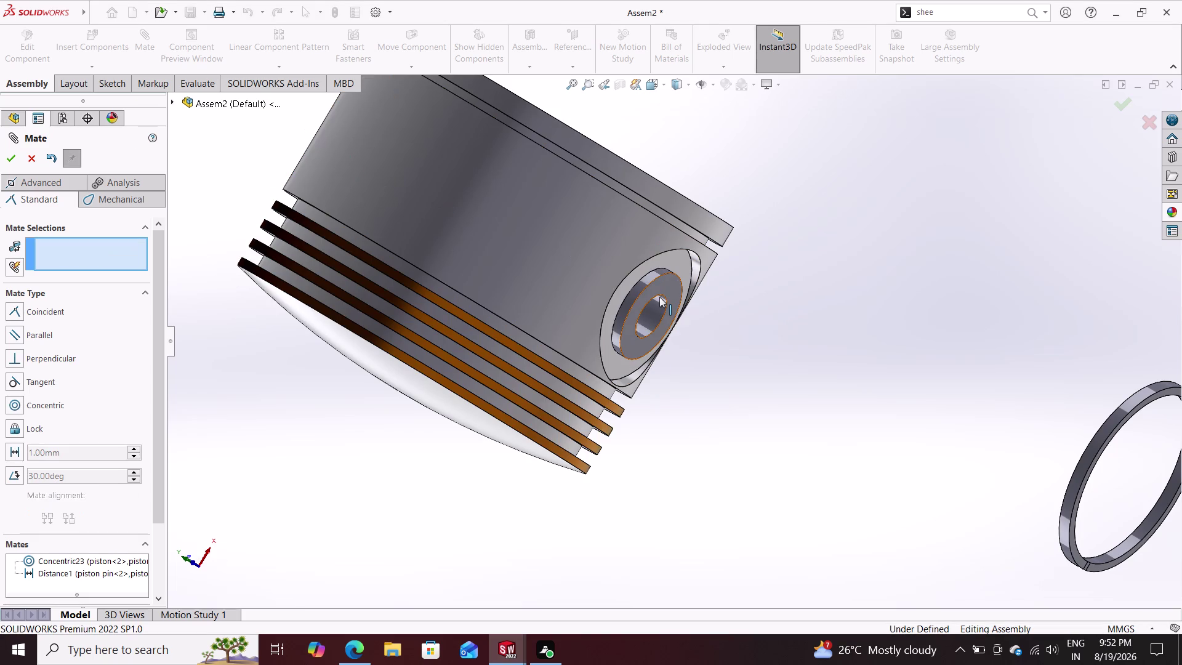
drag(642, 293, 683, 315)
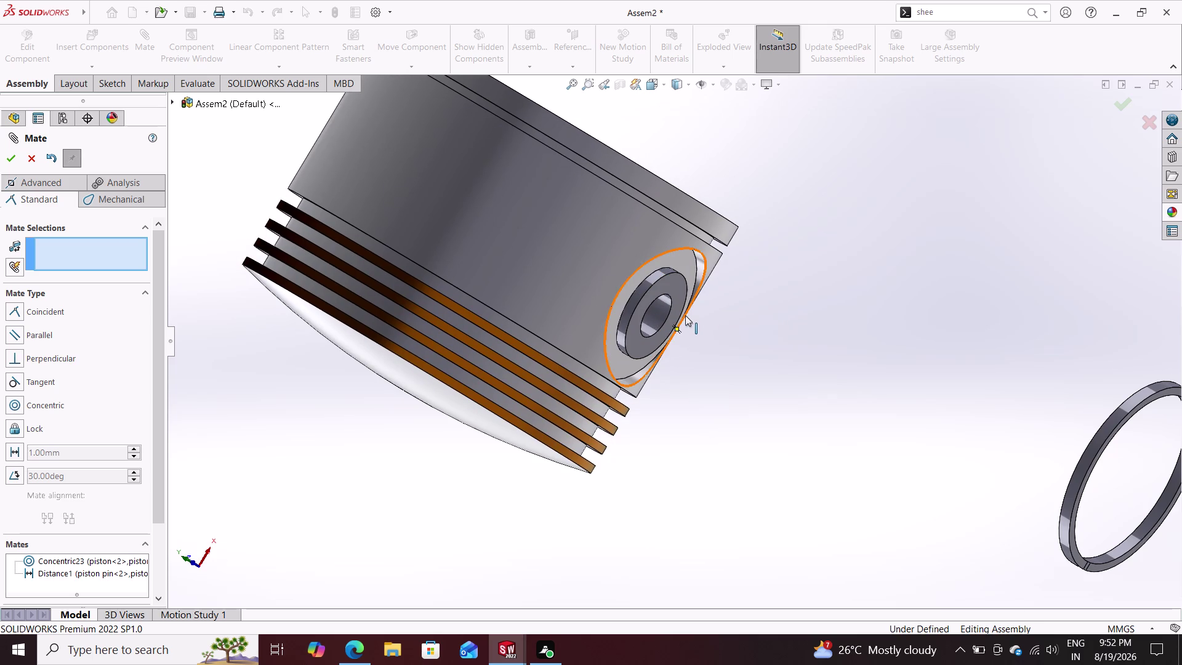
scroll(down, 3)
scroll(up, 3)
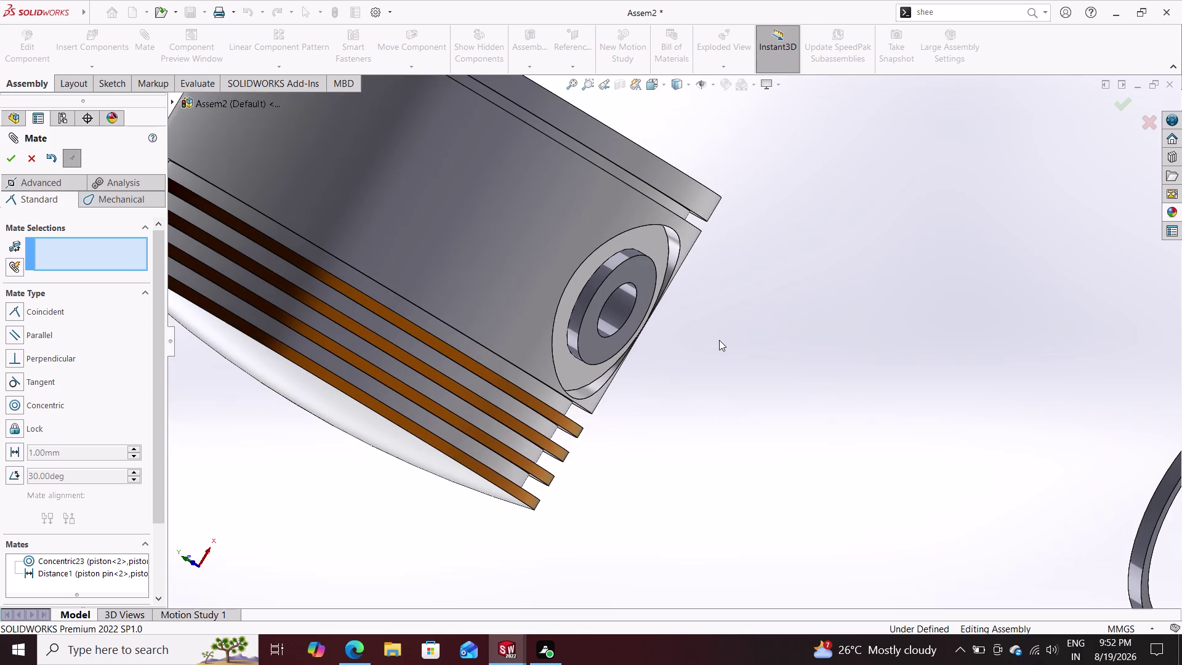
scroll(up, 3)
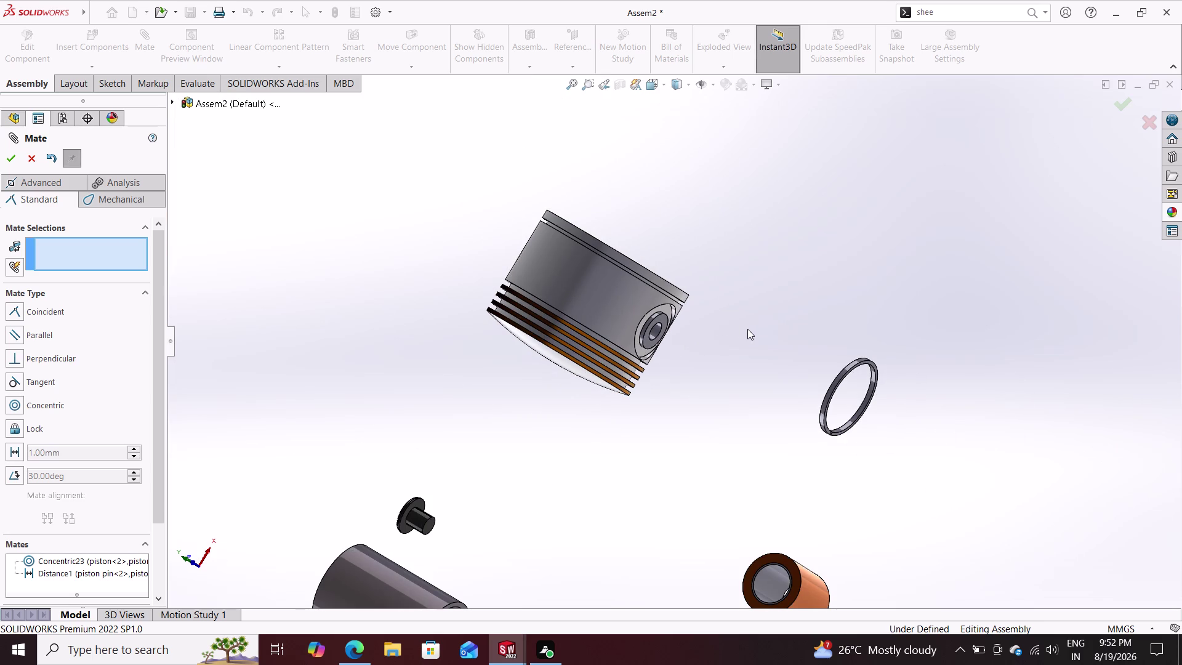
scroll(up, 3)
scroll(up, 3)
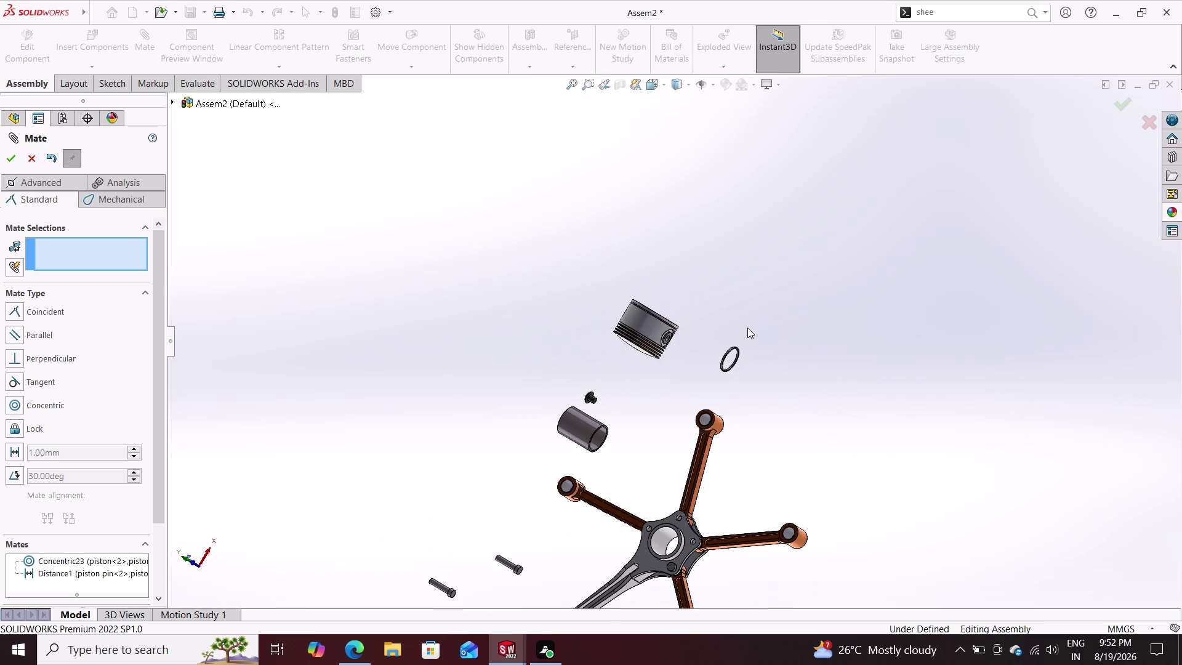
scroll(down, 3)
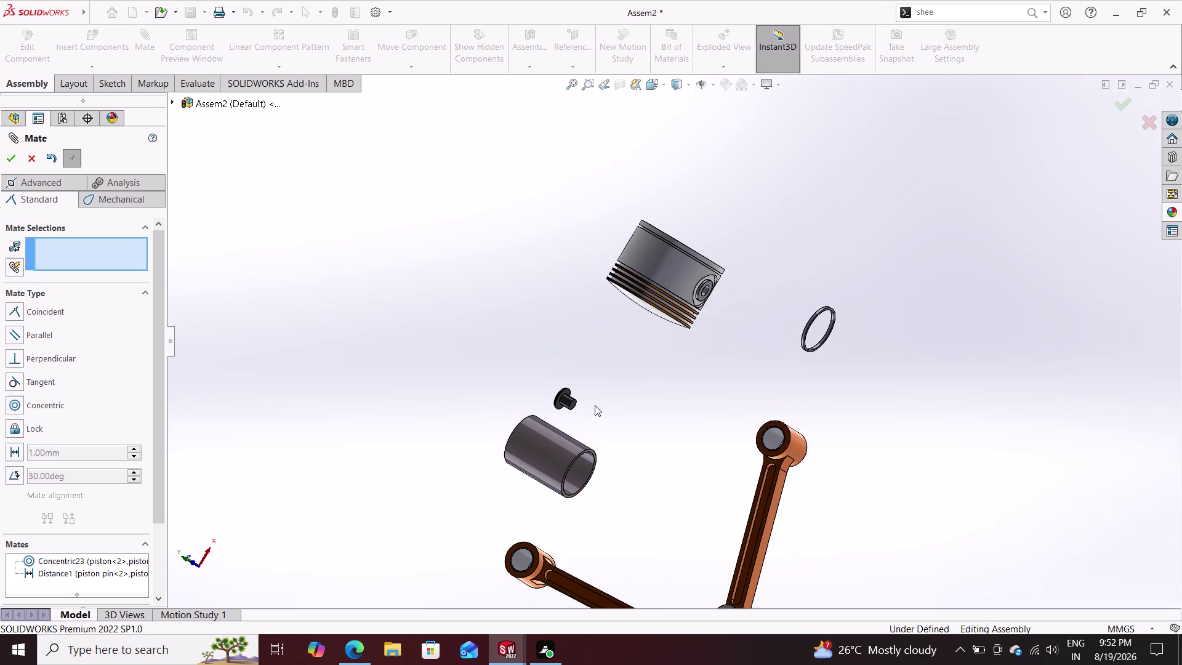
scroll(down, 3)
click(555, 385)
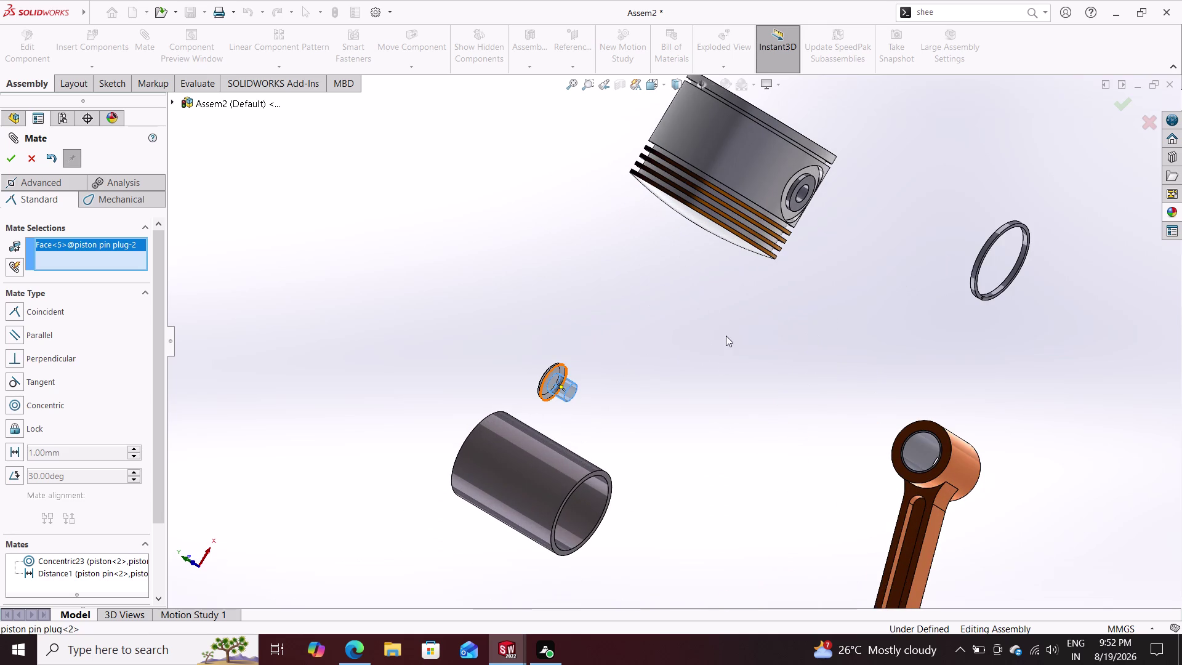
click(802, 187)
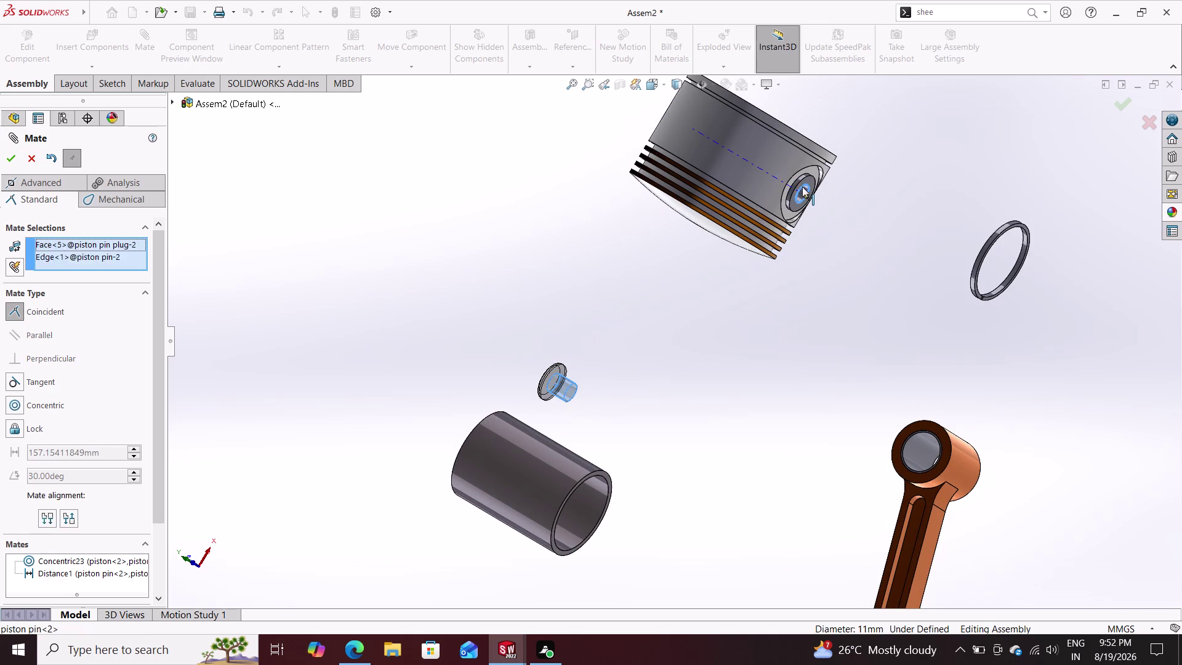
click(937, 166)
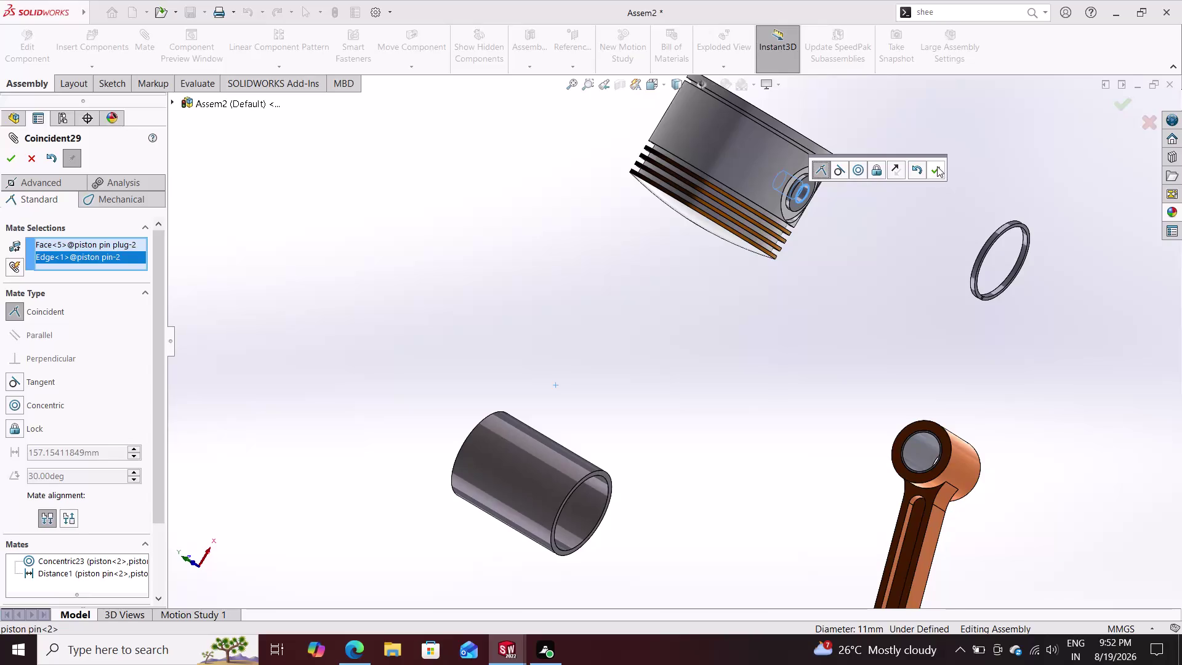
scroll(down, 3)
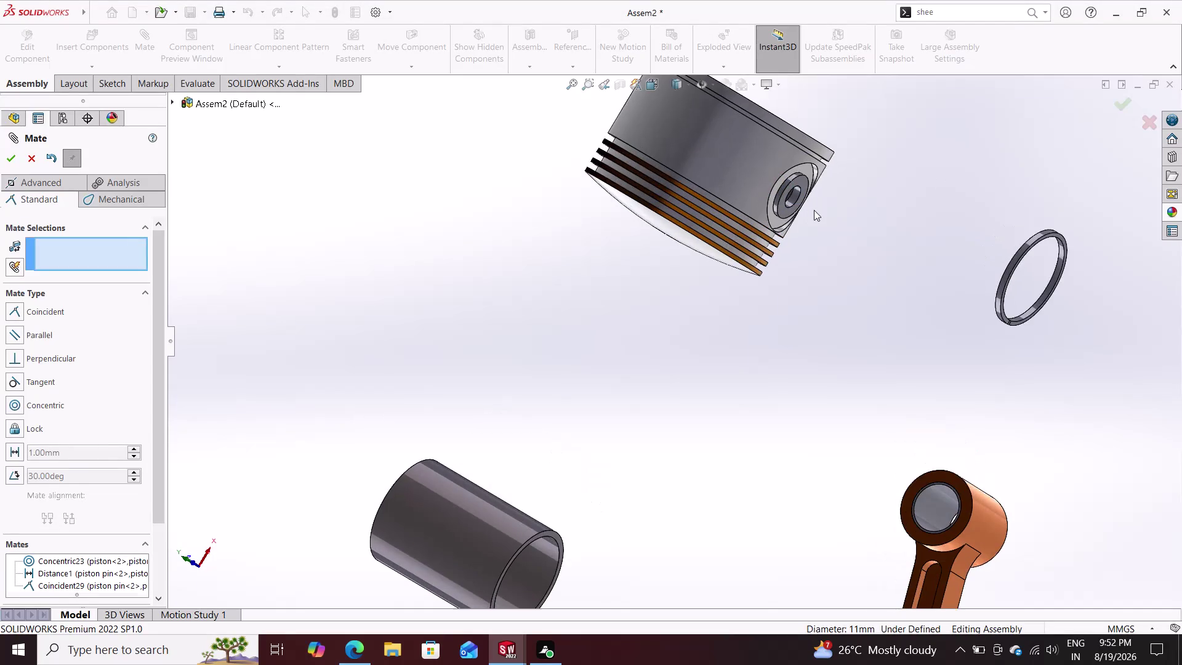
scroll(down, 3)
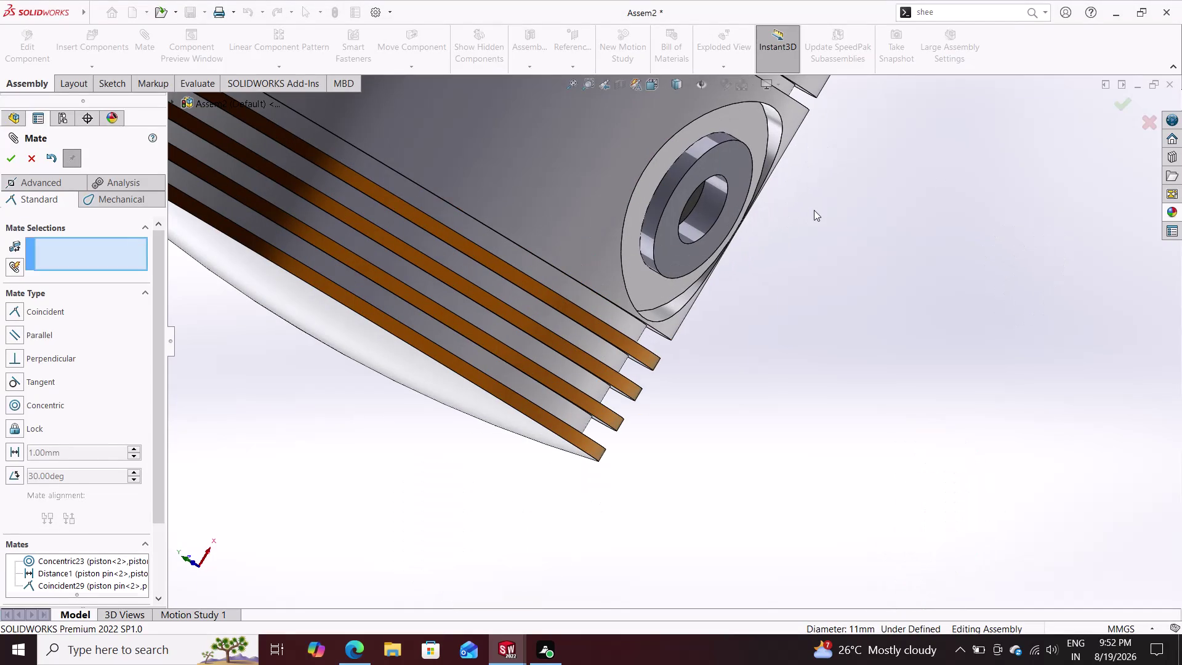
scroll(up, 3)
scroll(up, 3)
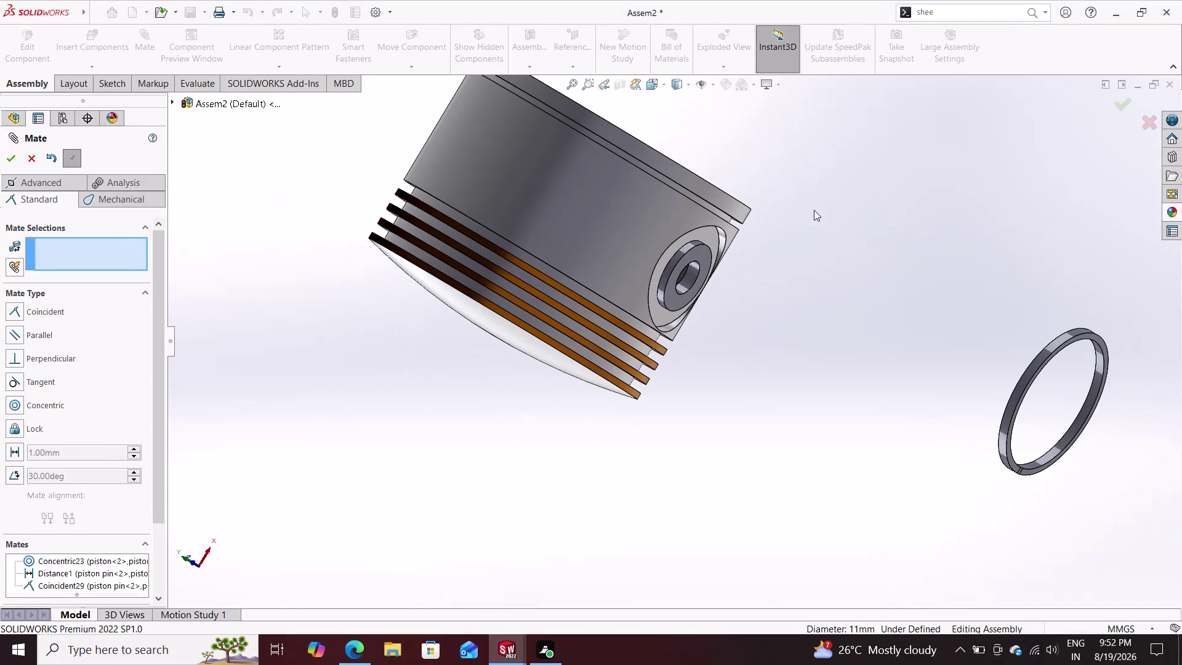
middle_drag(806, 218, 745, 311)
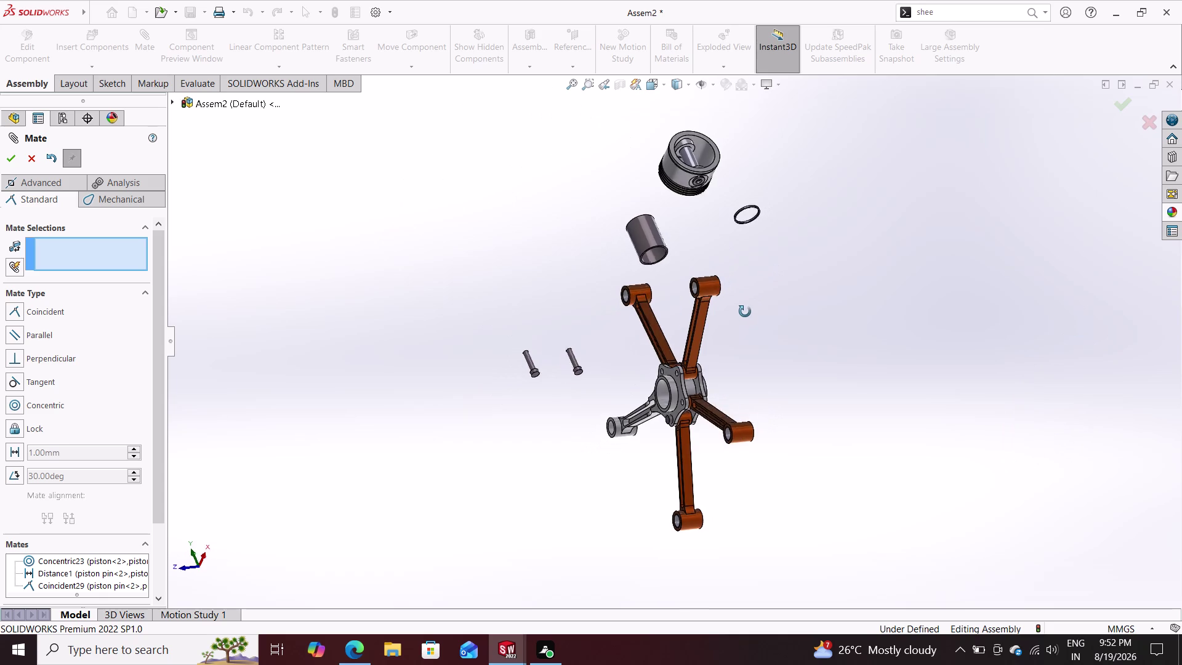
middle_drag(745, 310, 748, 381)
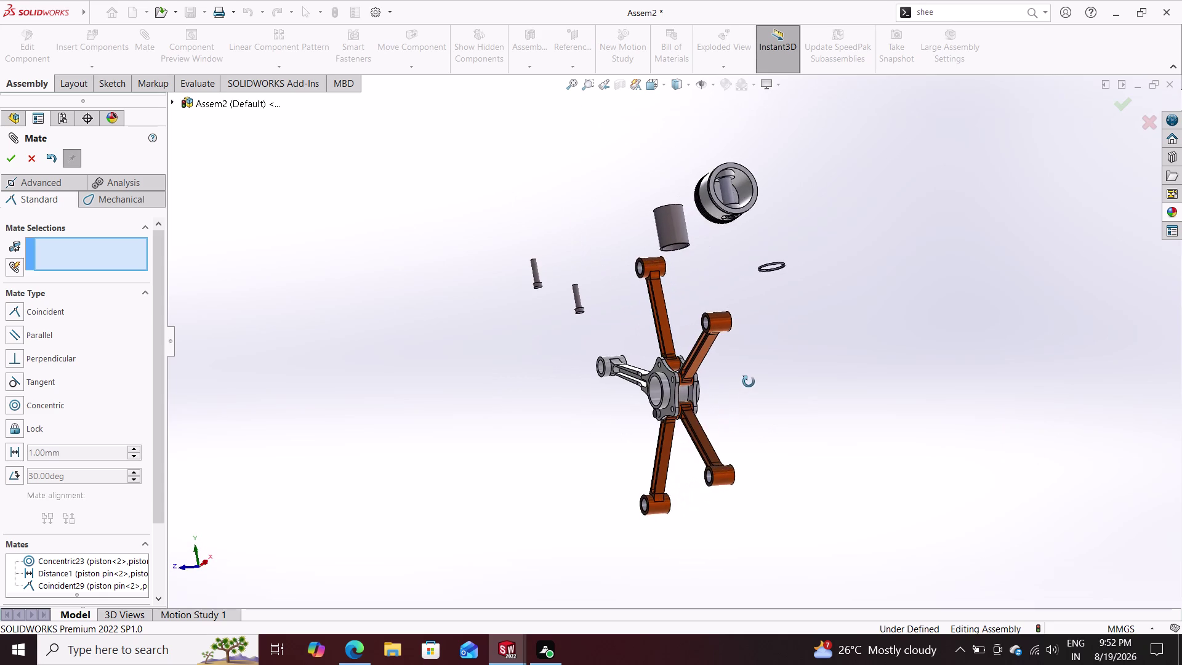
middle_drag(749, 382, 752, 368)
scroll(down, 3)
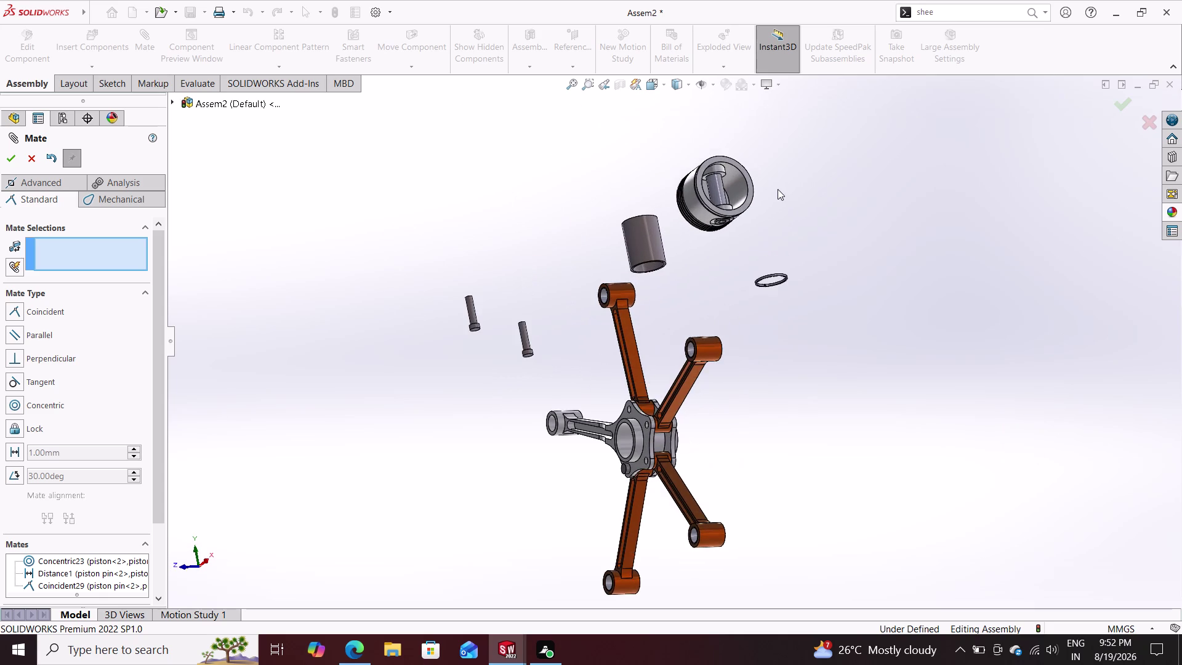
scroll(down, 3)
scroll(down, 3)
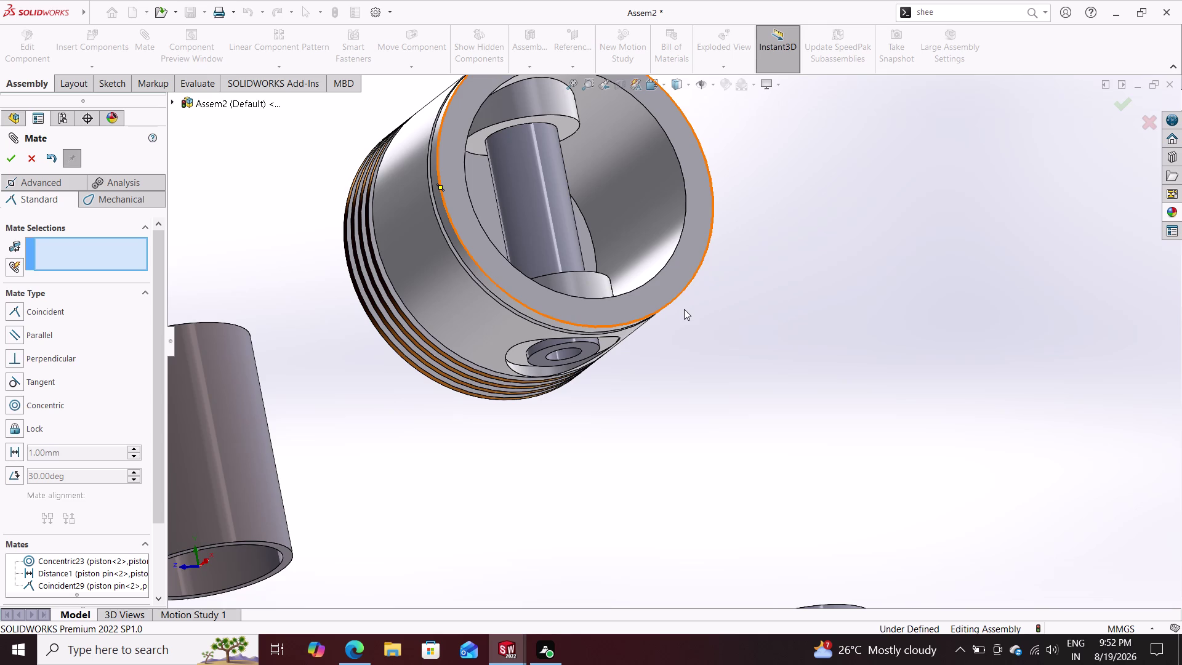
key(ctrl+z)
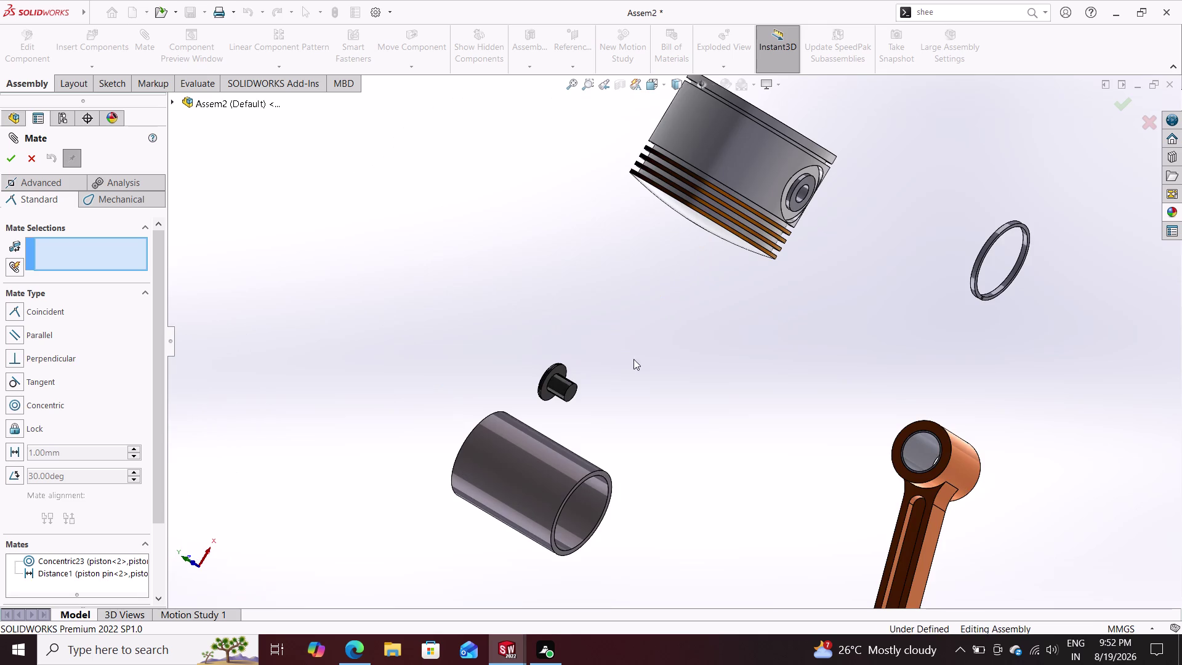
Pick the plug shank and pin end faces, then cancel the unwanted Coincident30 mate.
scroll(down, 3)
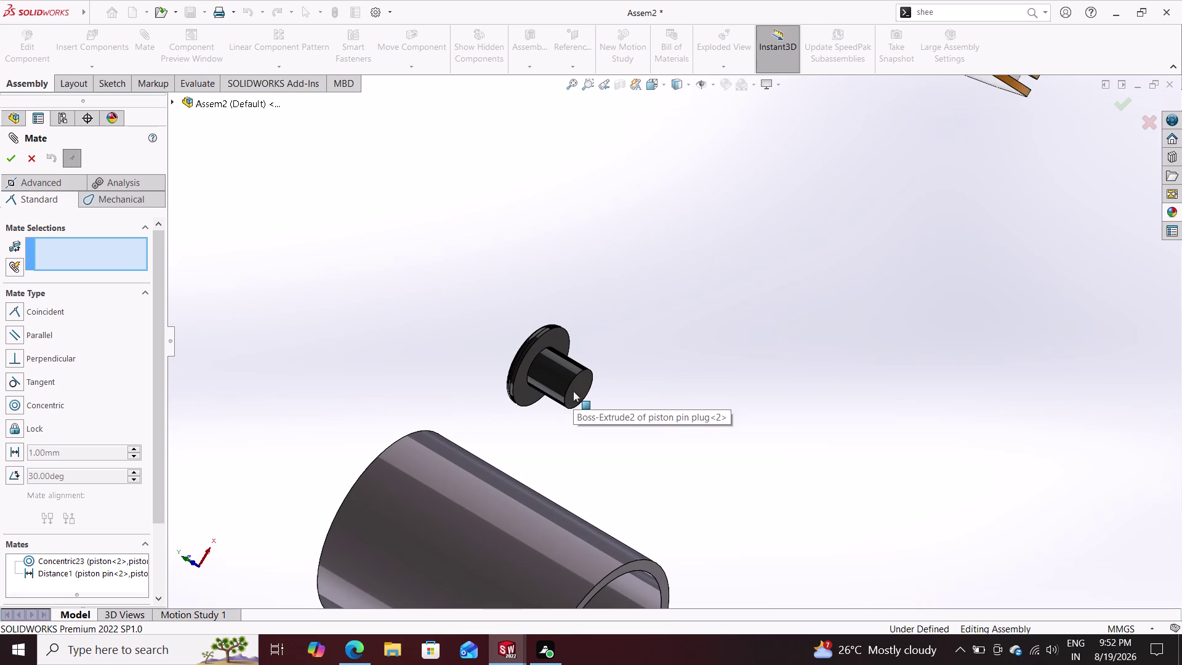
click(581, 385)
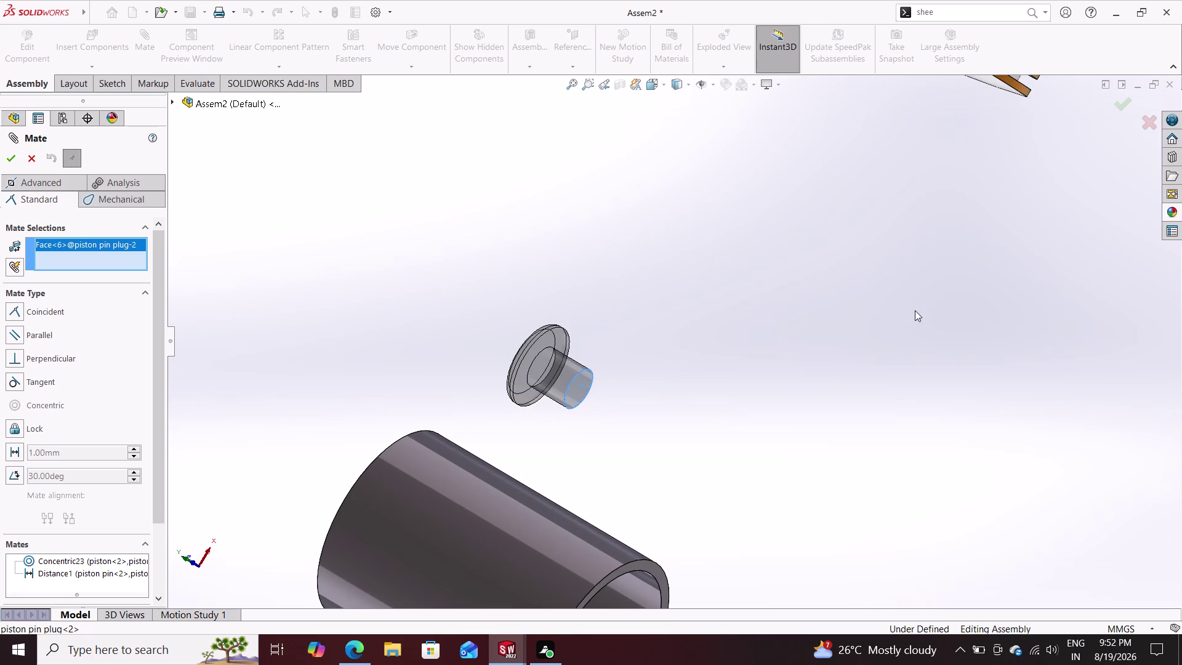
scroll(down, 3)
scroll(up, 3)
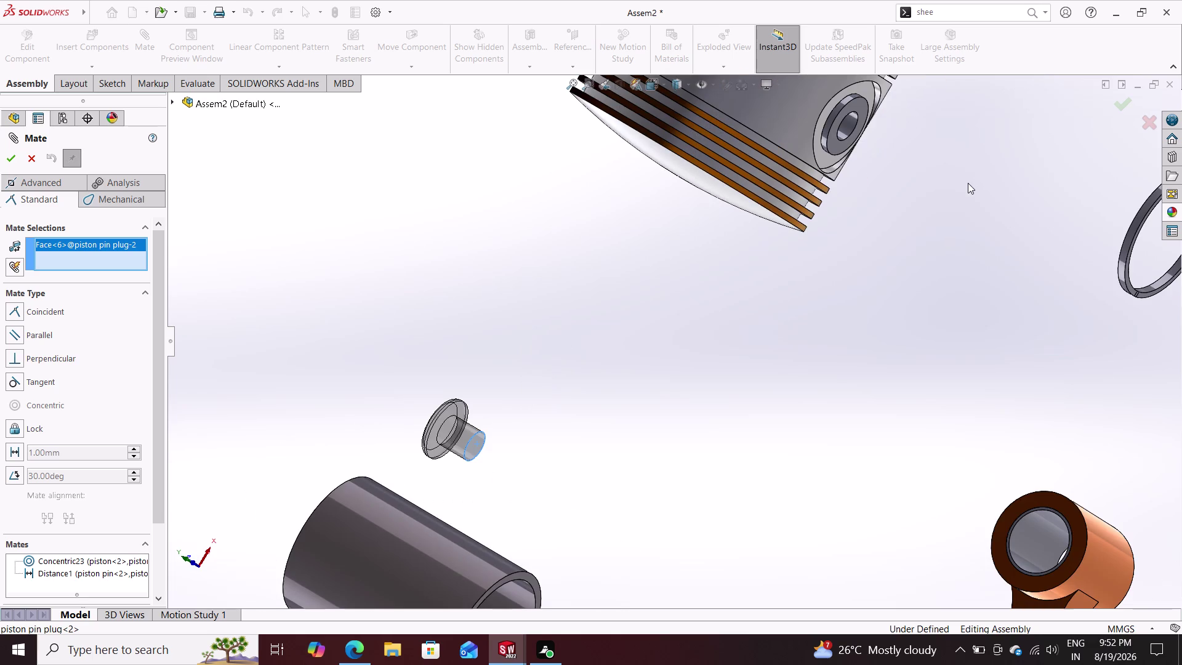
click(860, 110)
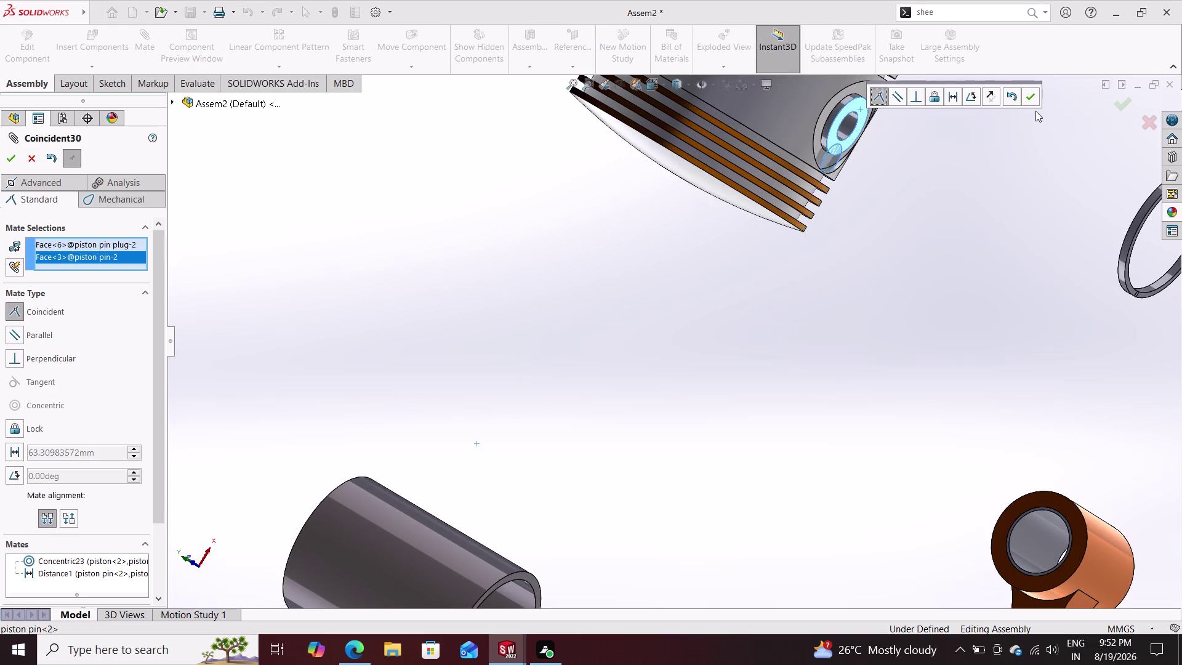
key(Escape)
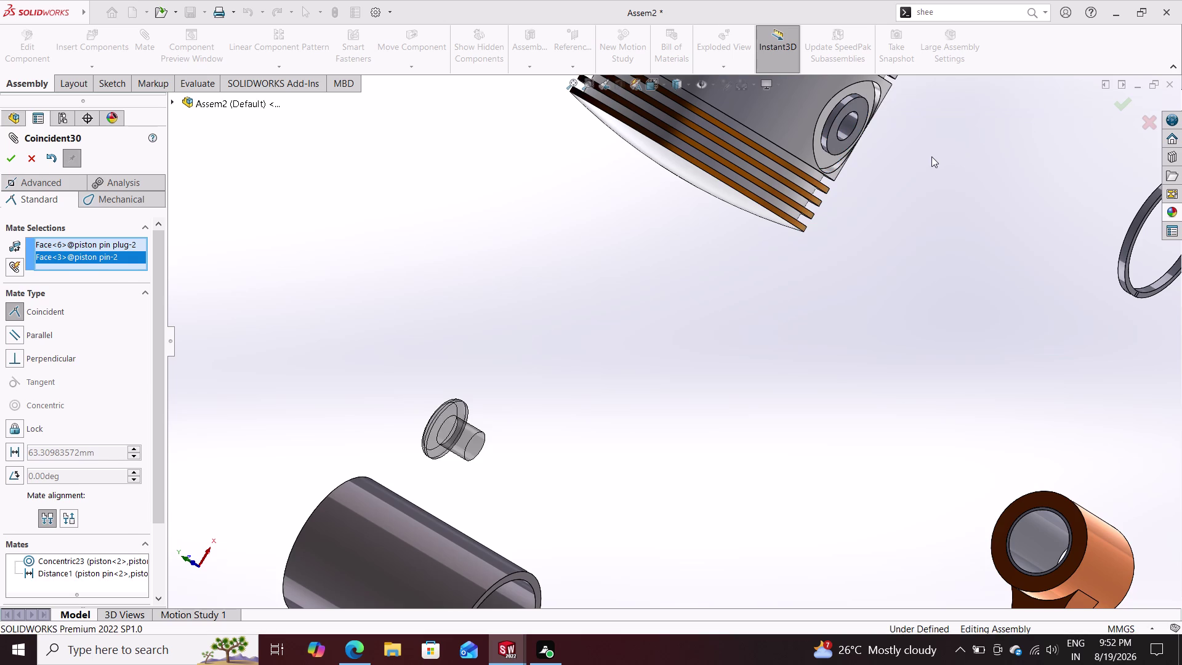
click(453, 438)
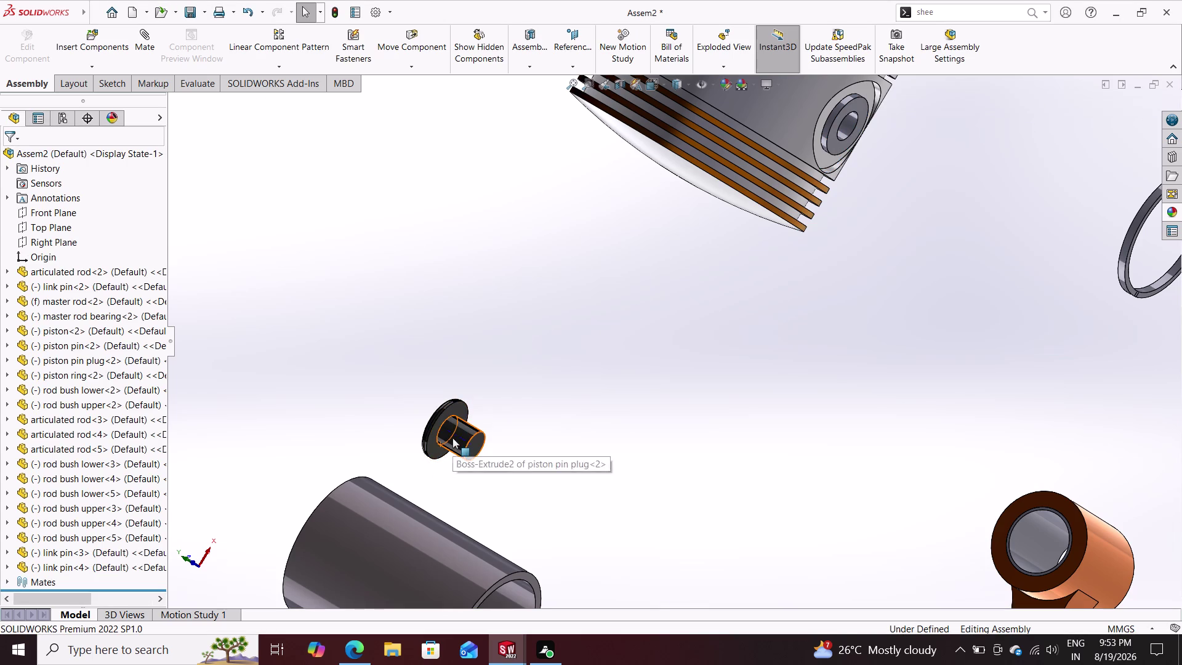
click(844, 128)
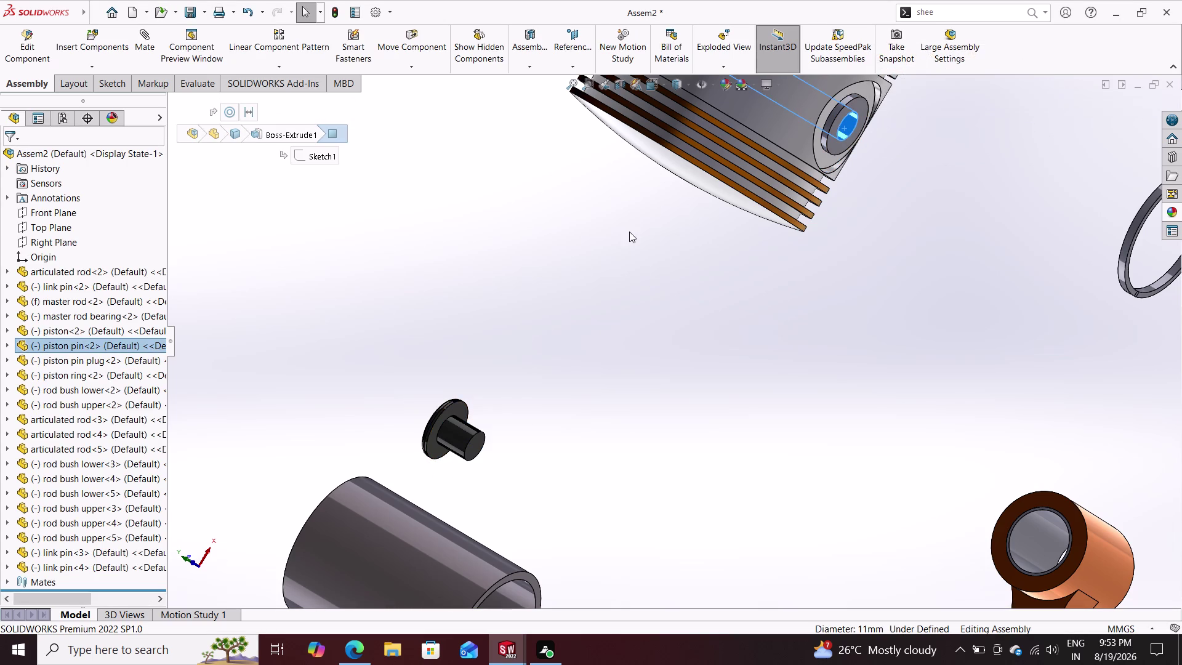
key(Escape)
key(Escape)
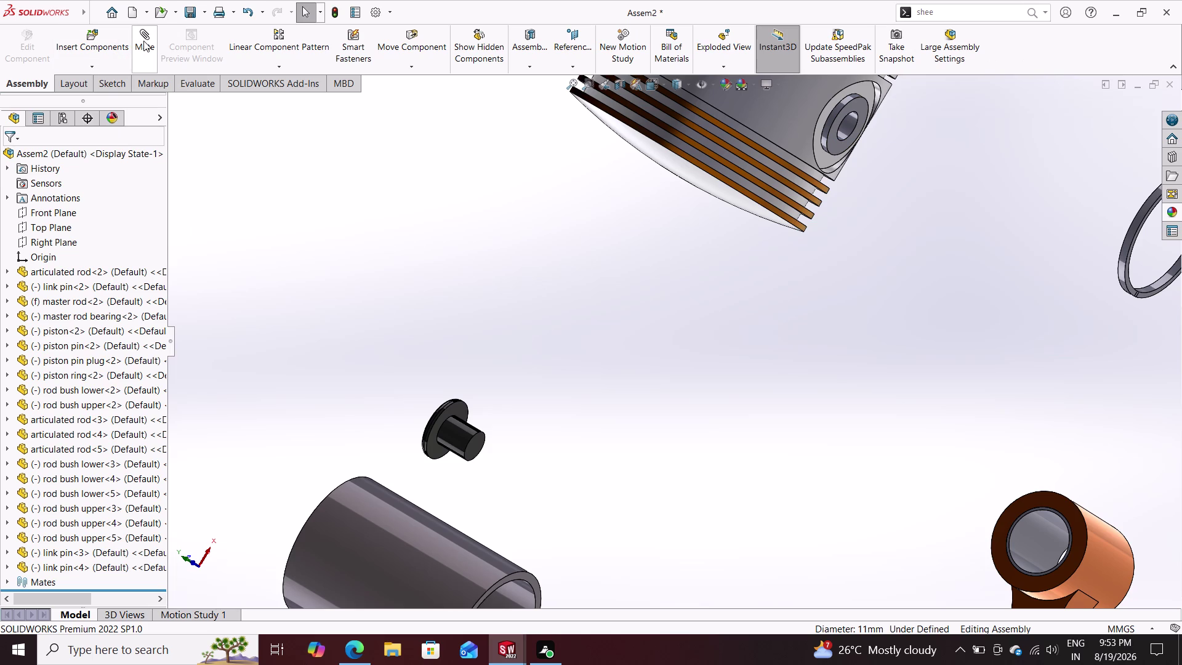
Make the piston pin plug concentric with the pin-end bore (Concentric24).
click(143, 41)
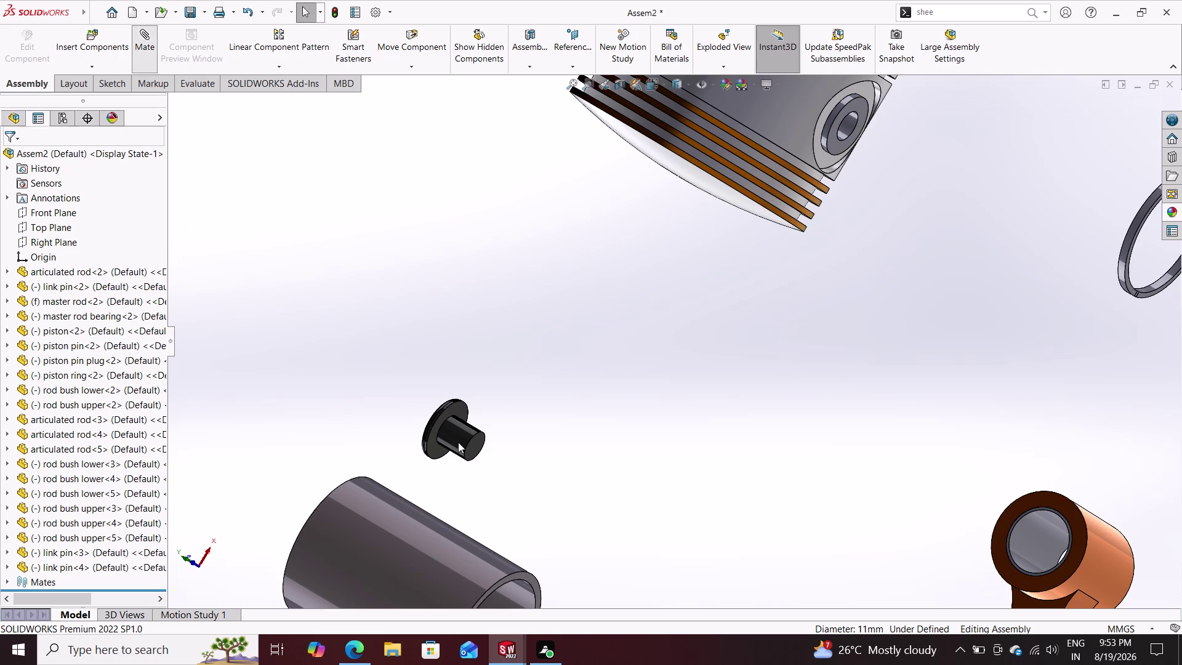
click(458, 438)
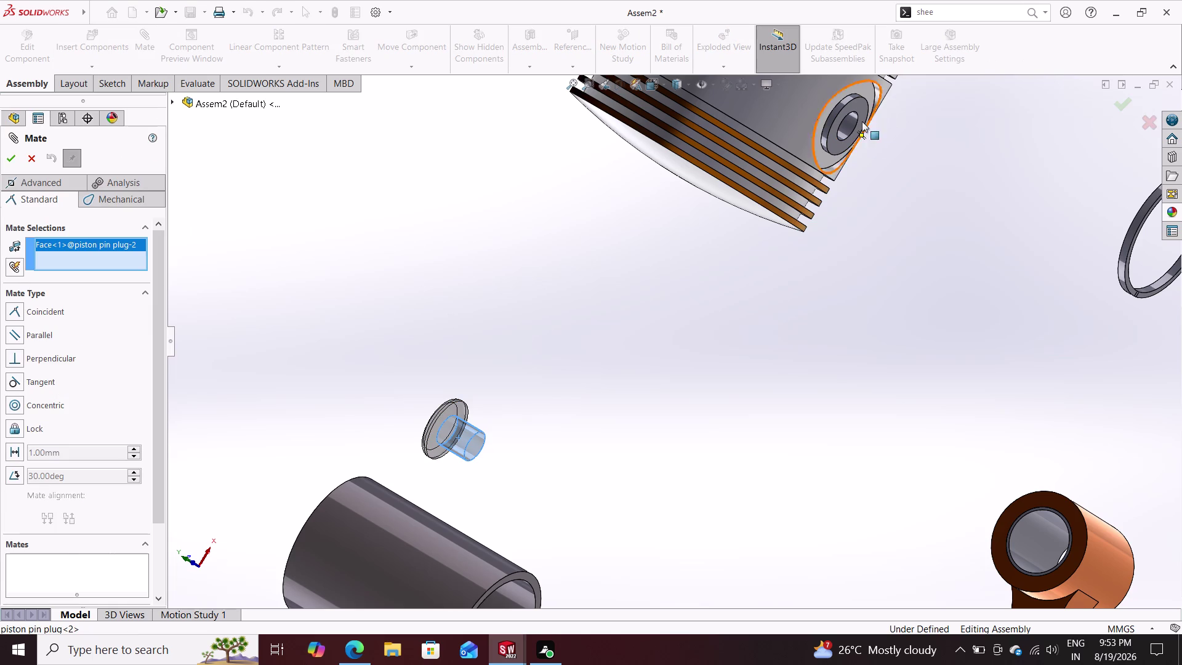
click(855, 120)
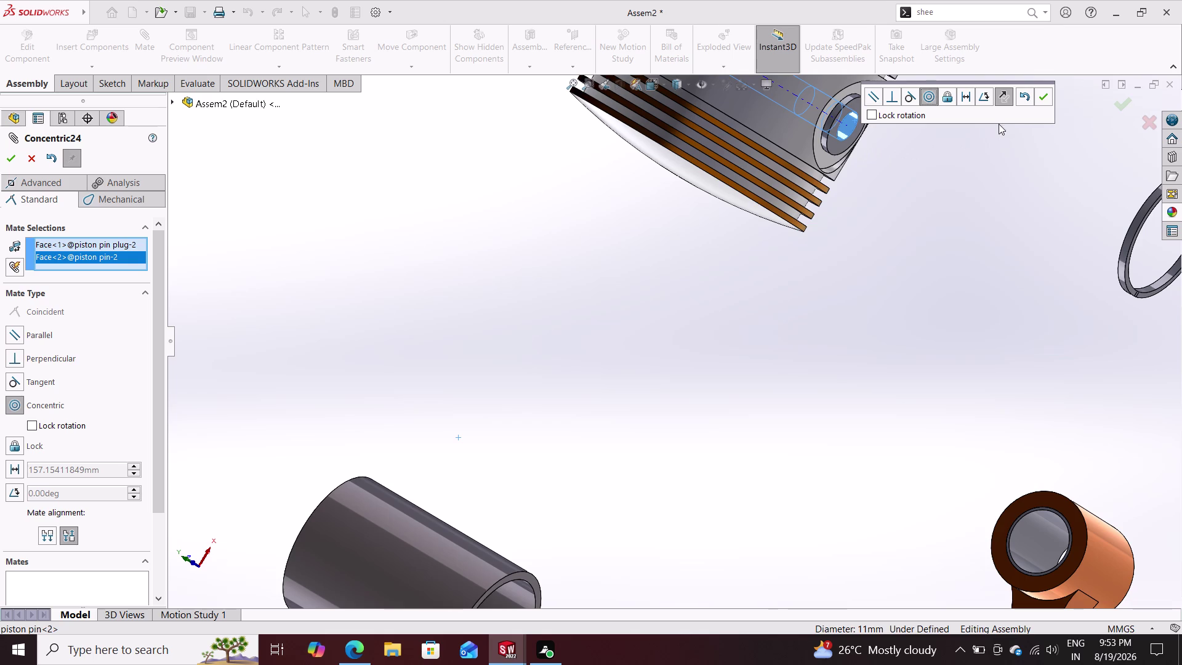
click(1045, 94)
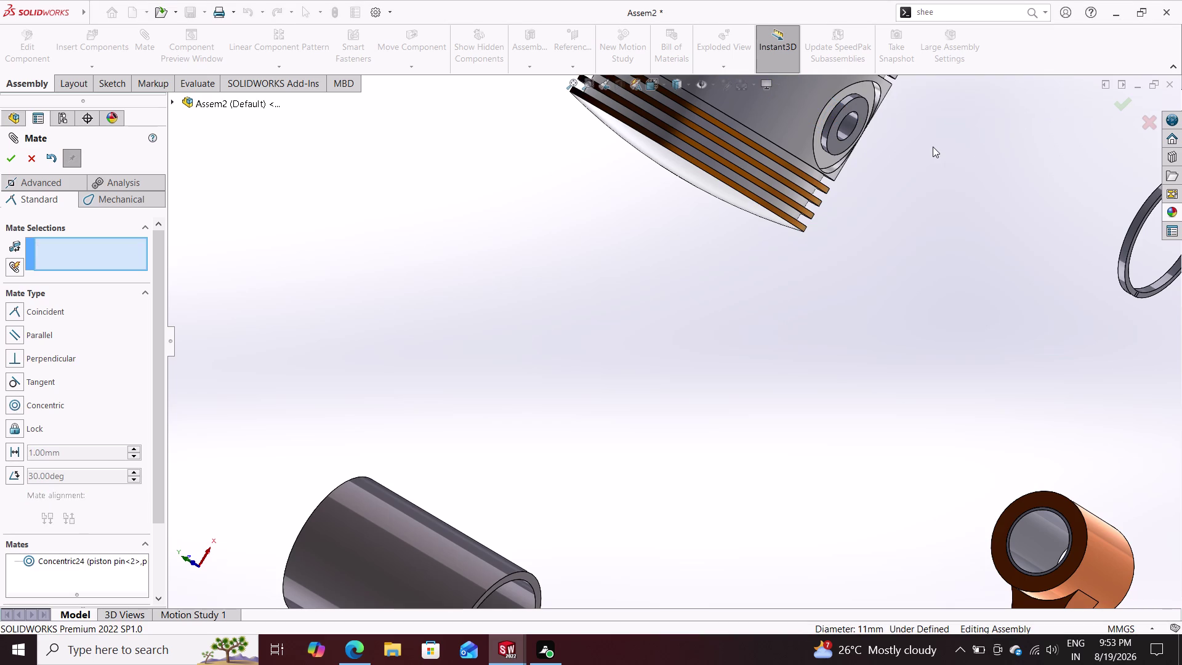
Orbit and zoom along the piston pin to inspect the plug's alignment, then exit mating.
middle_drag(933, 147, 912, 192)
scroll(down, 3)
scroll(up, 3)
middle_drag(883, 177, 788, 317)
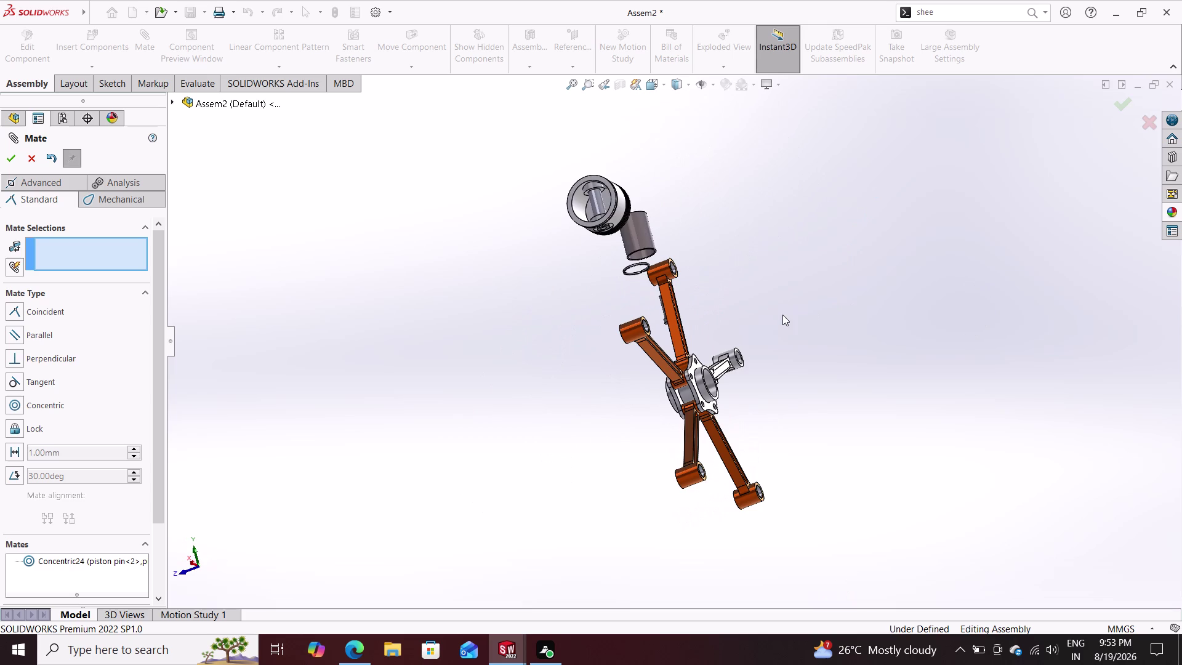
middle_drag(696, 261, 735, 297)
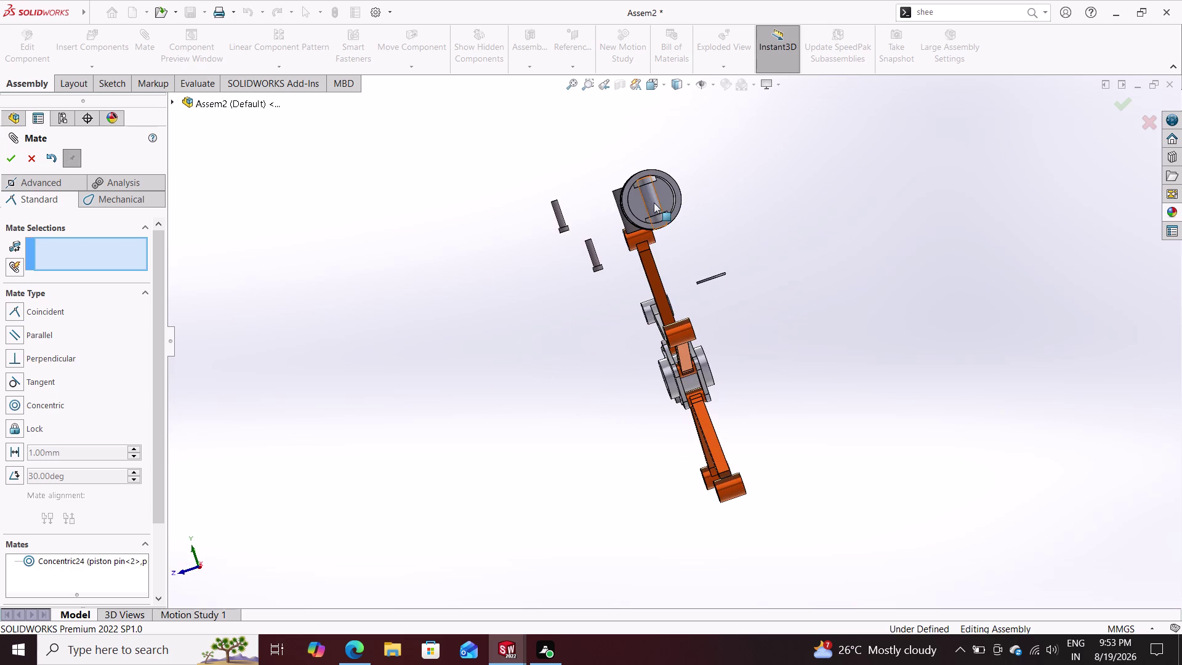
scroll(down, 3)
scroll(down, 3)
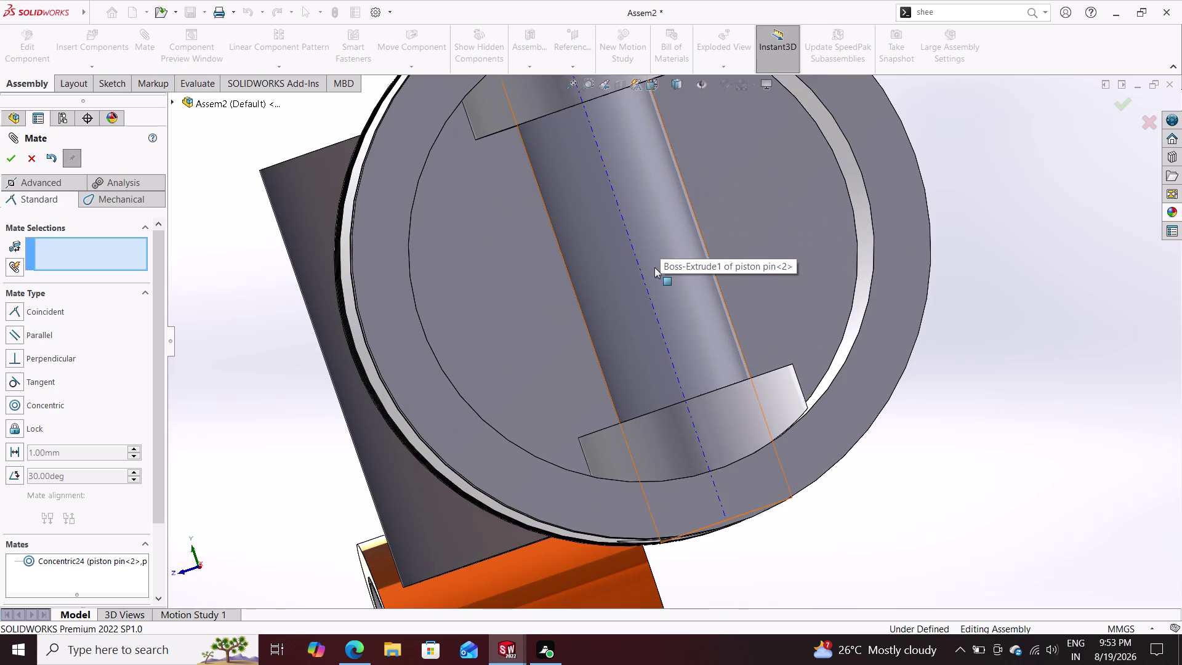
click(657, 259)
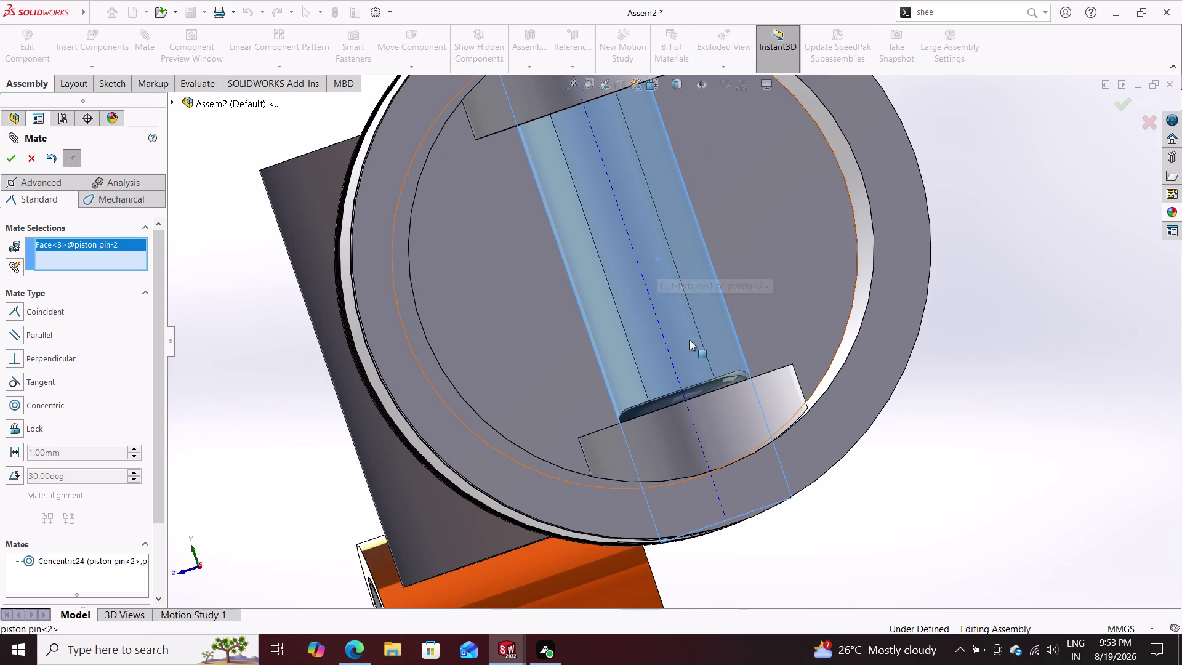
drag(701, 388, 764, 541)
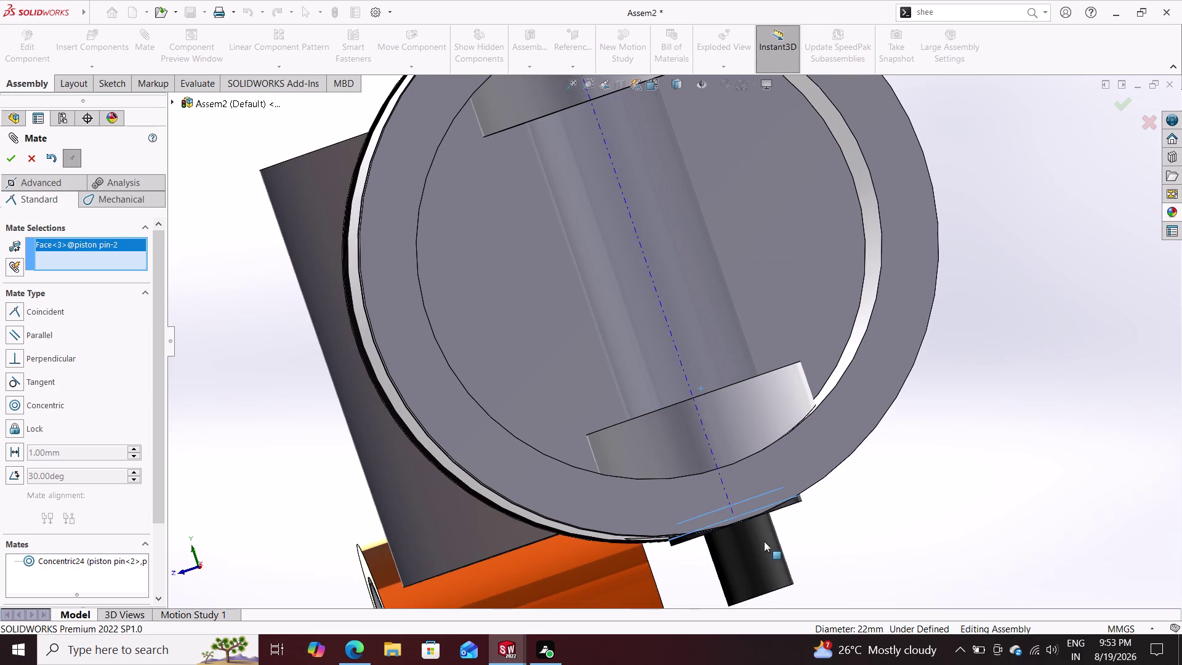
drag(764, 541, 778, 570)
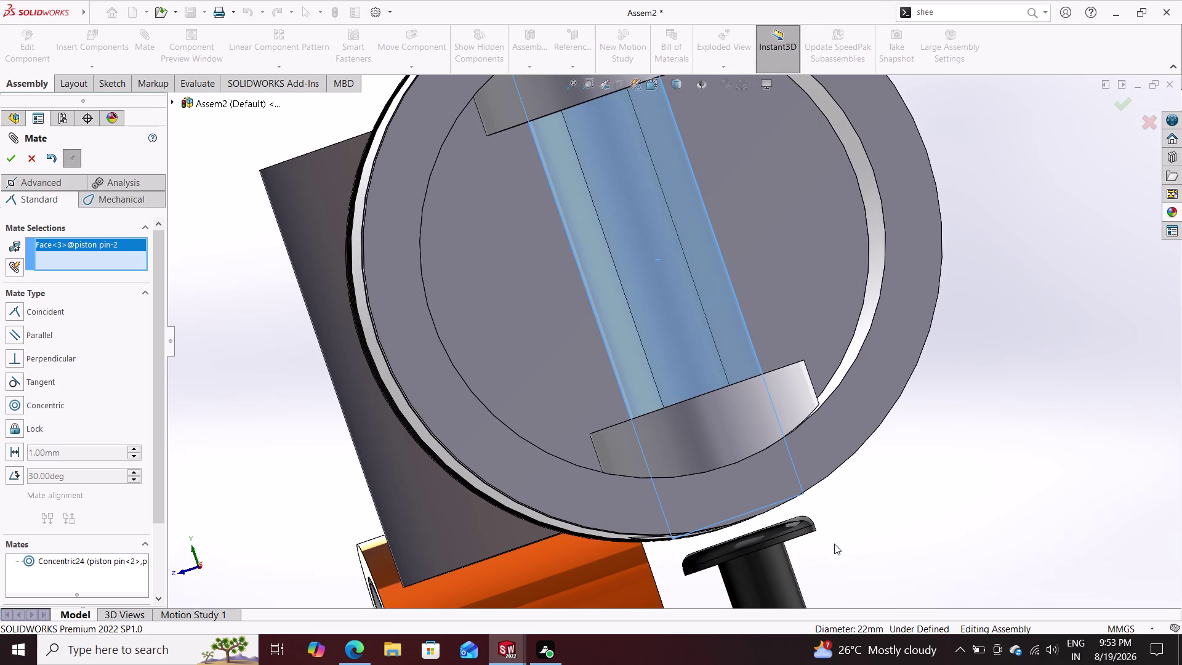
scroll(up, 3)
scroll(up, 3)
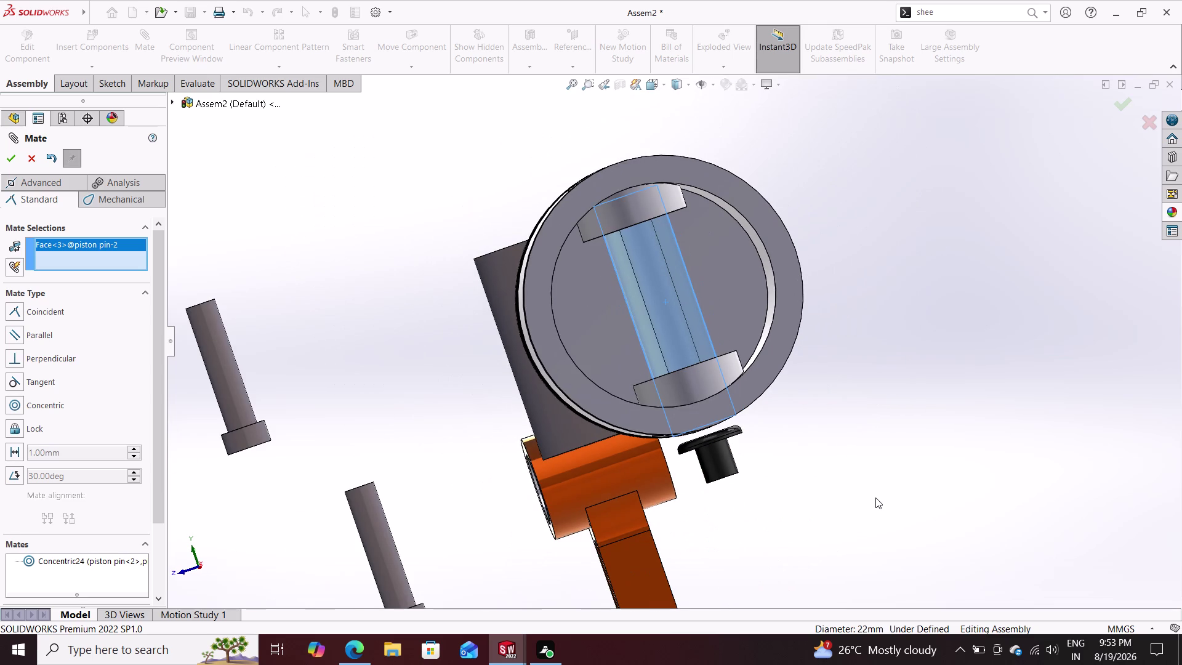
key(Escape)
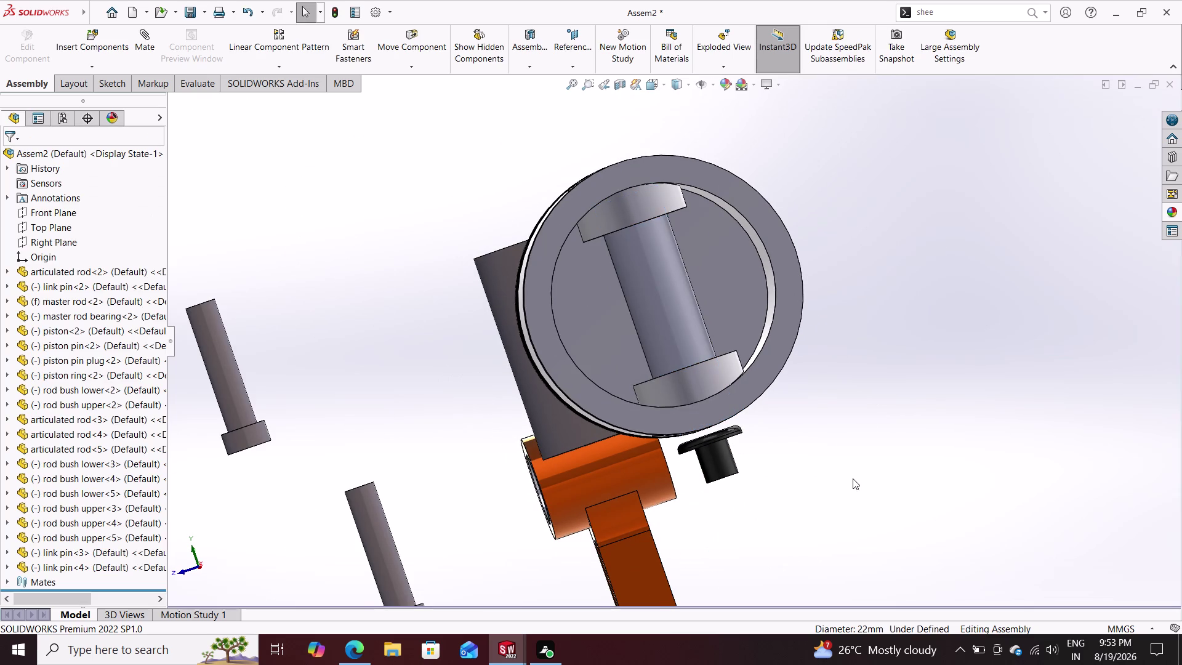
Undo Concentric24 and pick the plug face and pin-end bore for a new mate.
key(ctrl+z)
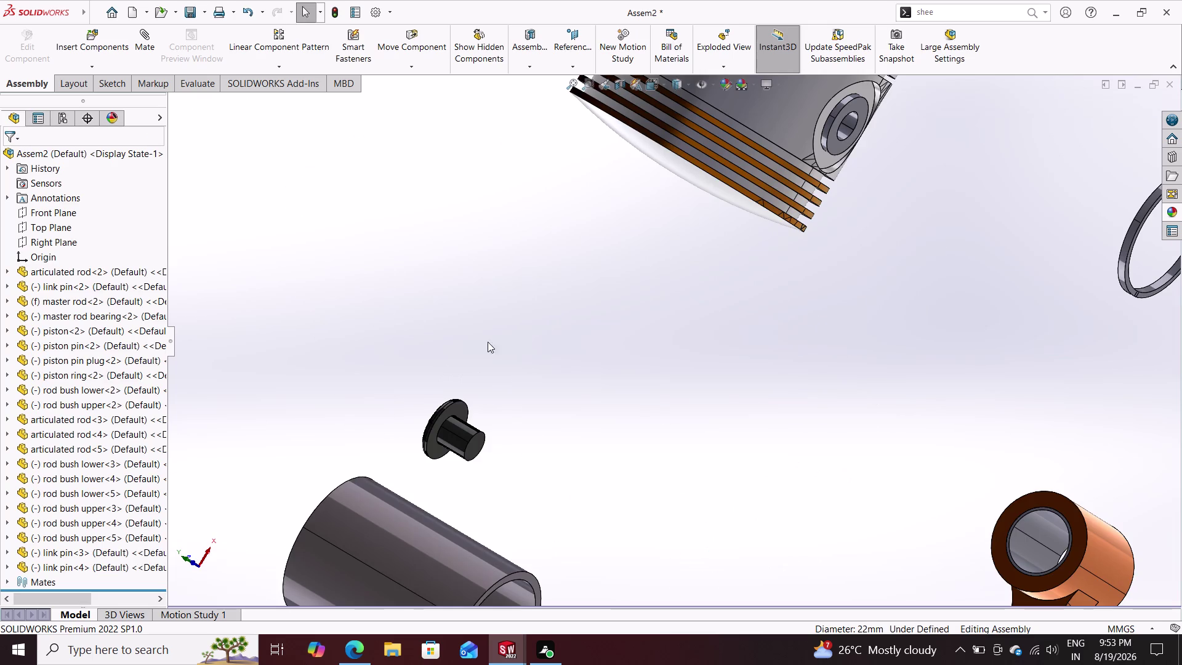
click(139, 40)
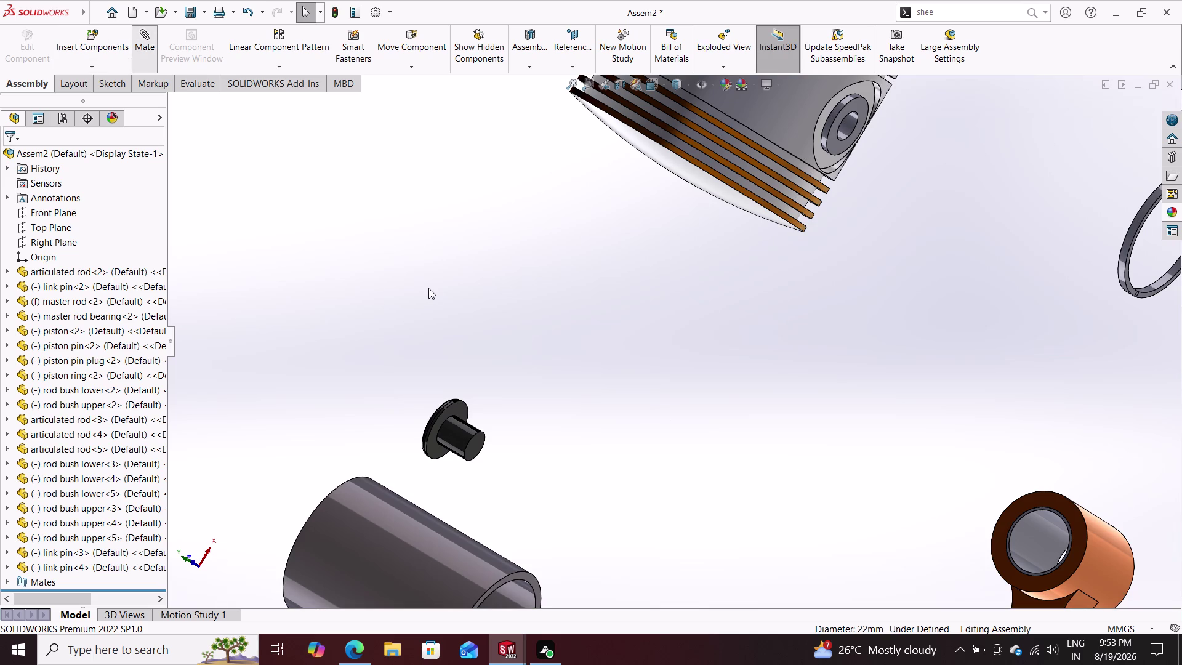
click(457, 436)
click(860, 107)
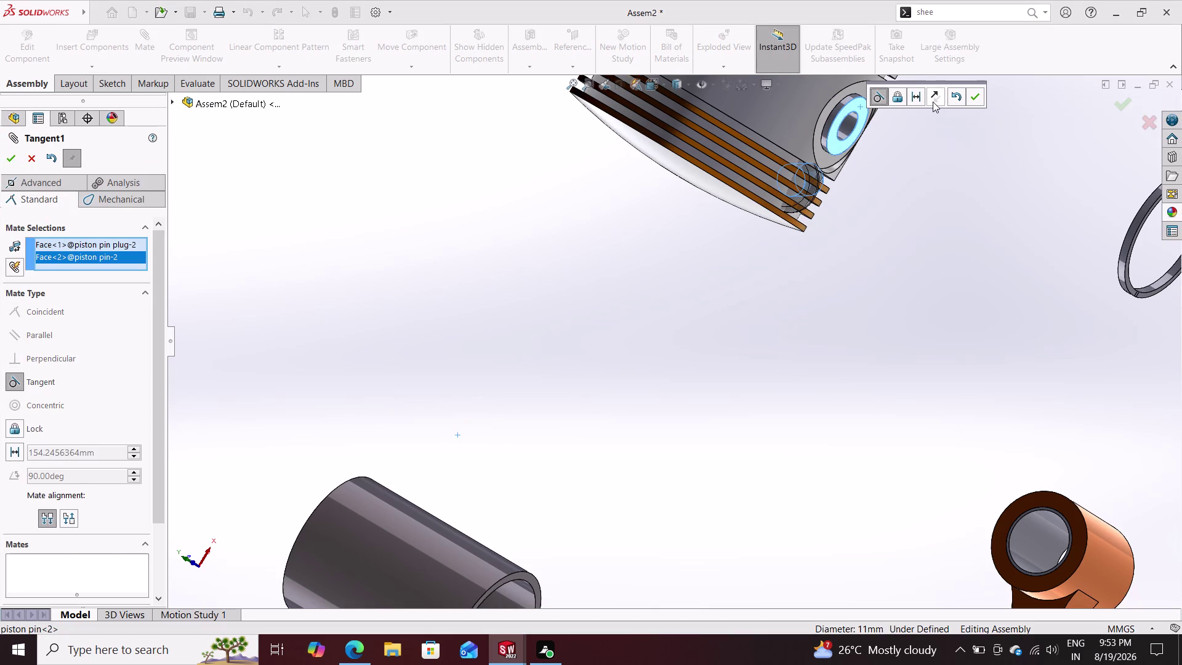
Try a Tangent mate between plug and pin, flip its alignment, then abandon it.
click(933, 99)
click(933, 99)
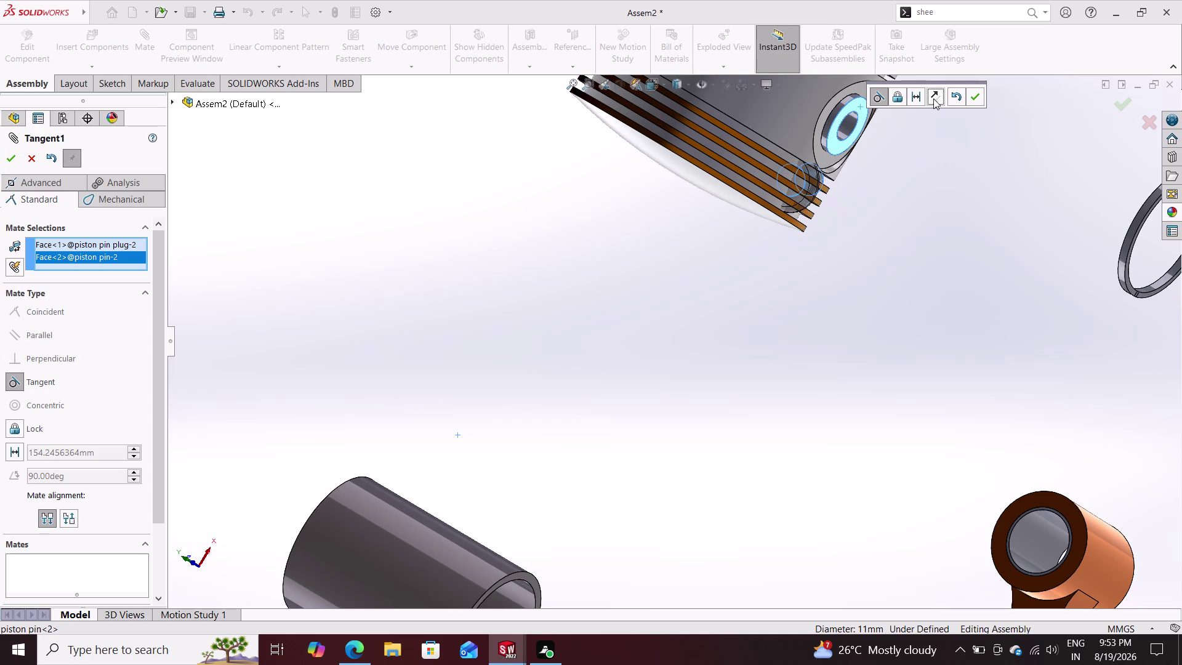
click(933, 99)
drag(817, 211, 788, 367)
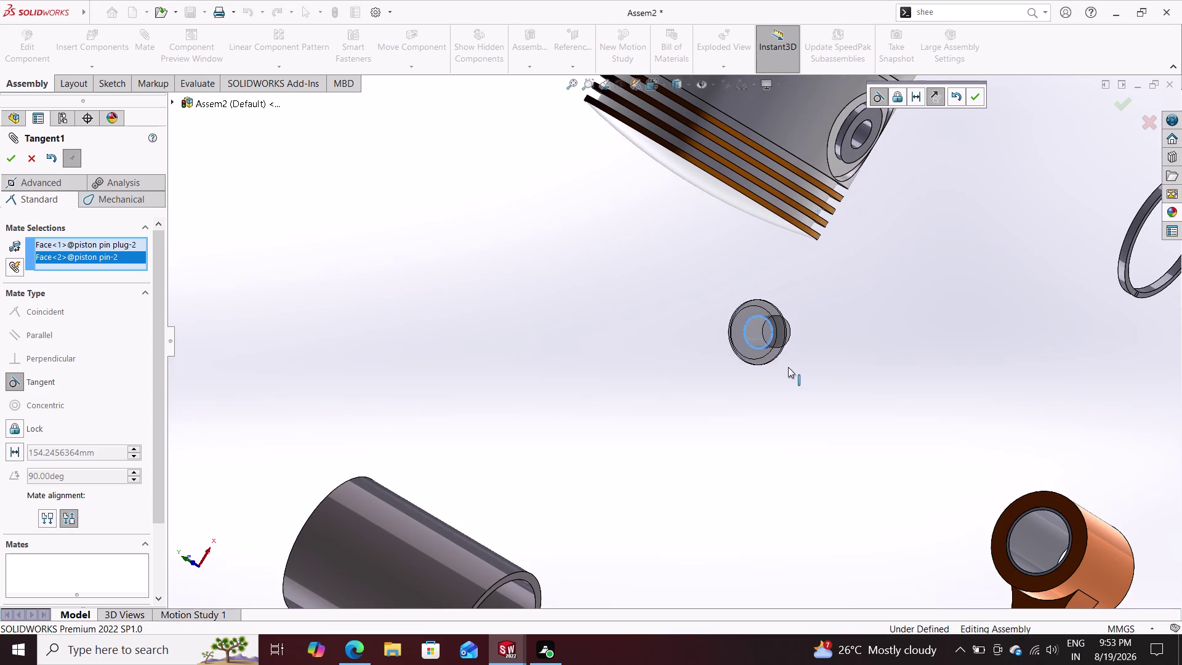
drag(788, 367, 788, 367)
click(934, 95)
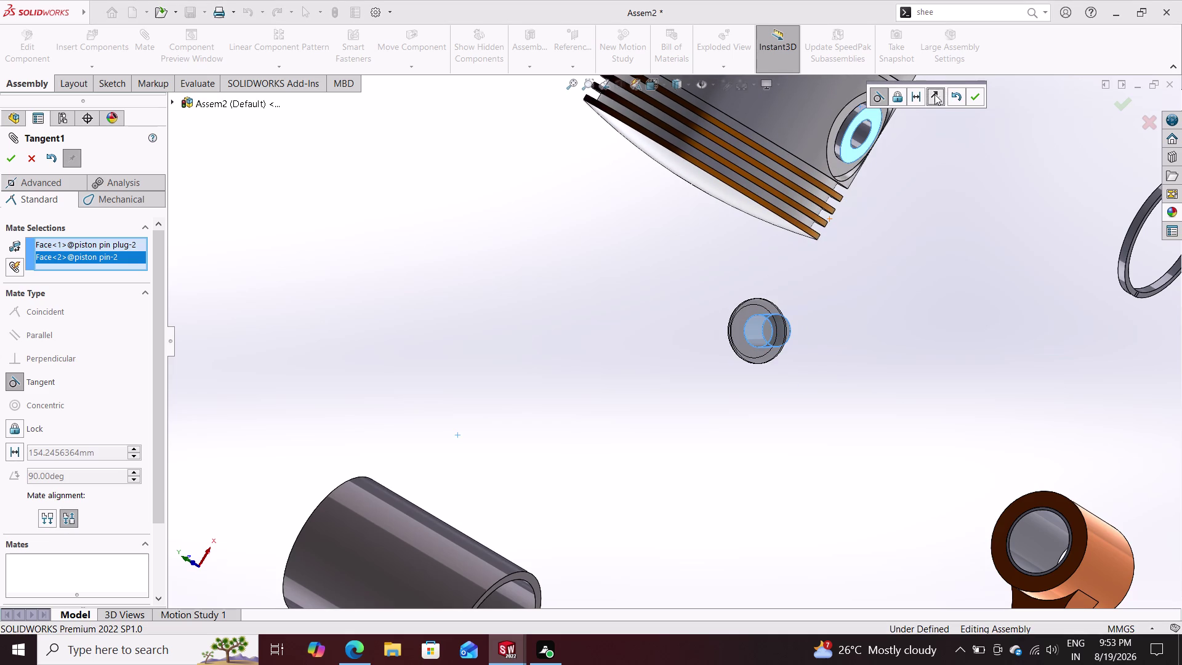
key(Escape)
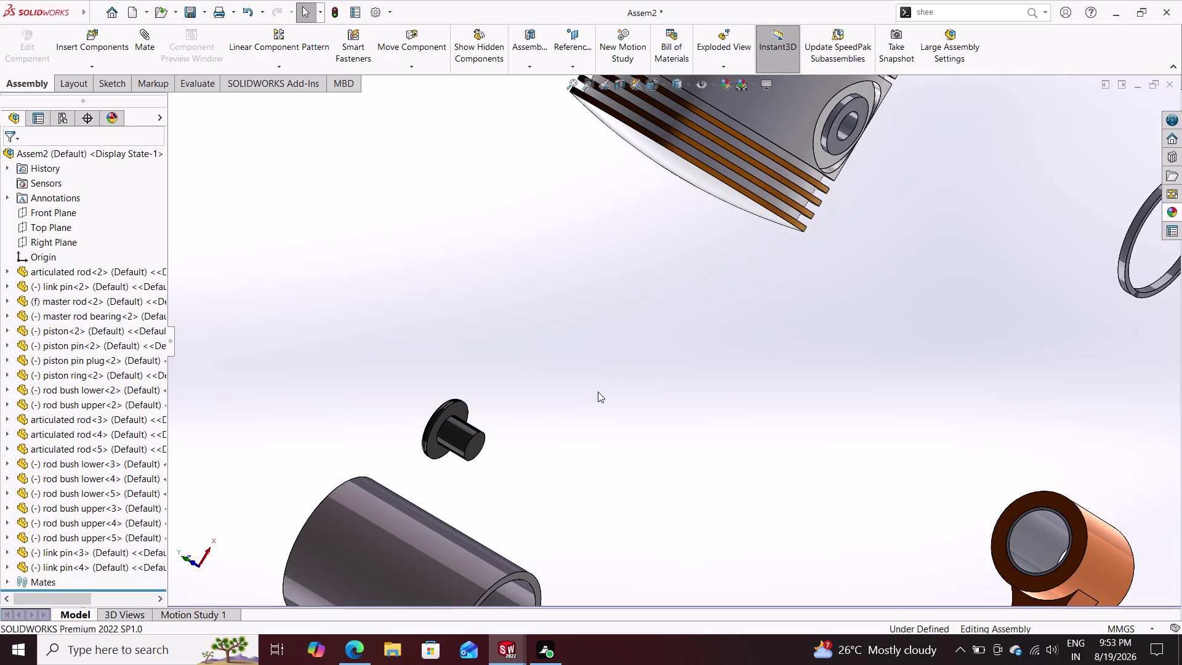
click(146, 54)
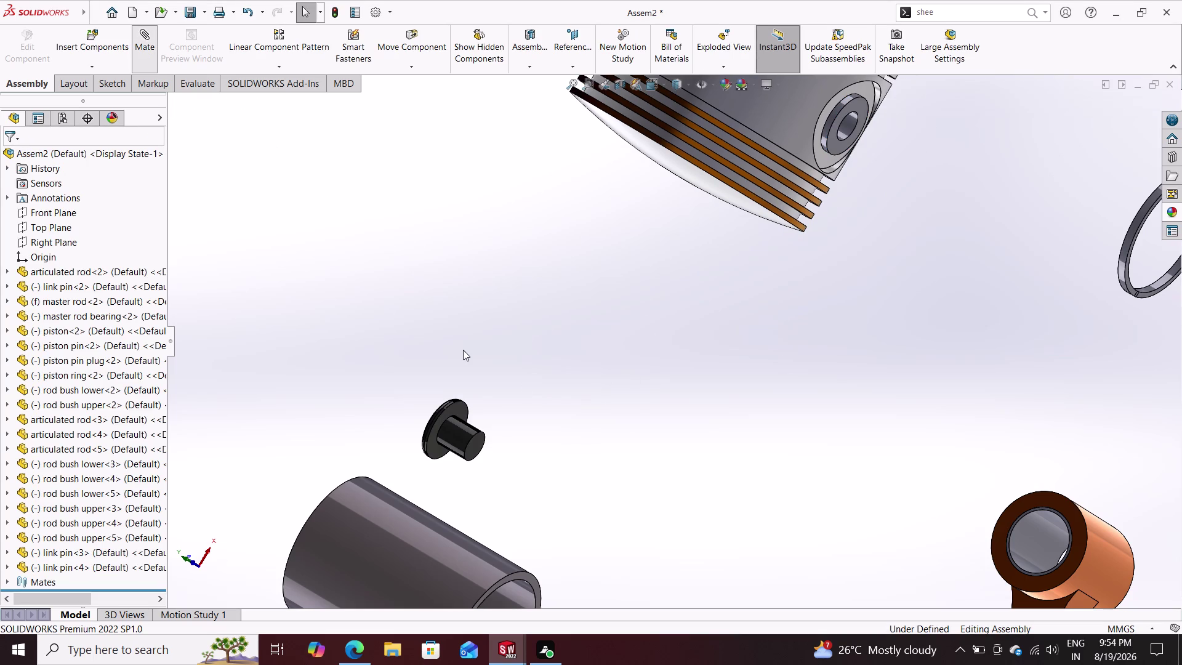
Mate the plug face coincident to the pin-end bore face, flipped so it faces outward (Coincident31).
click(478, 441)
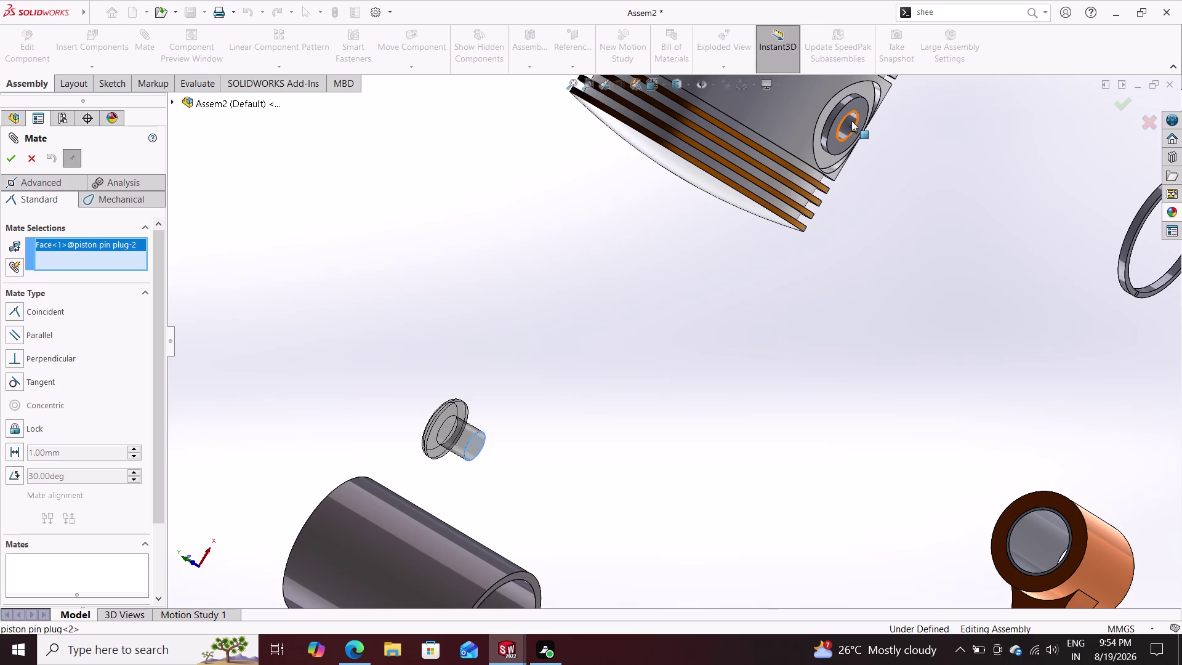
click(858, 105)
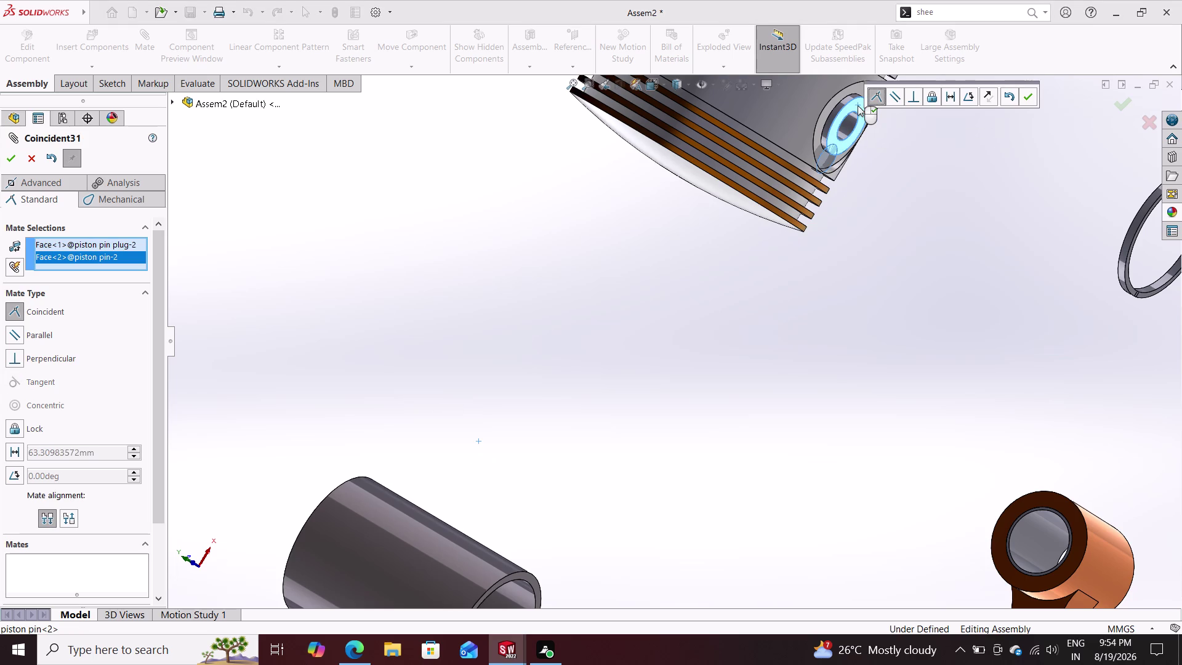
click(986, 95)
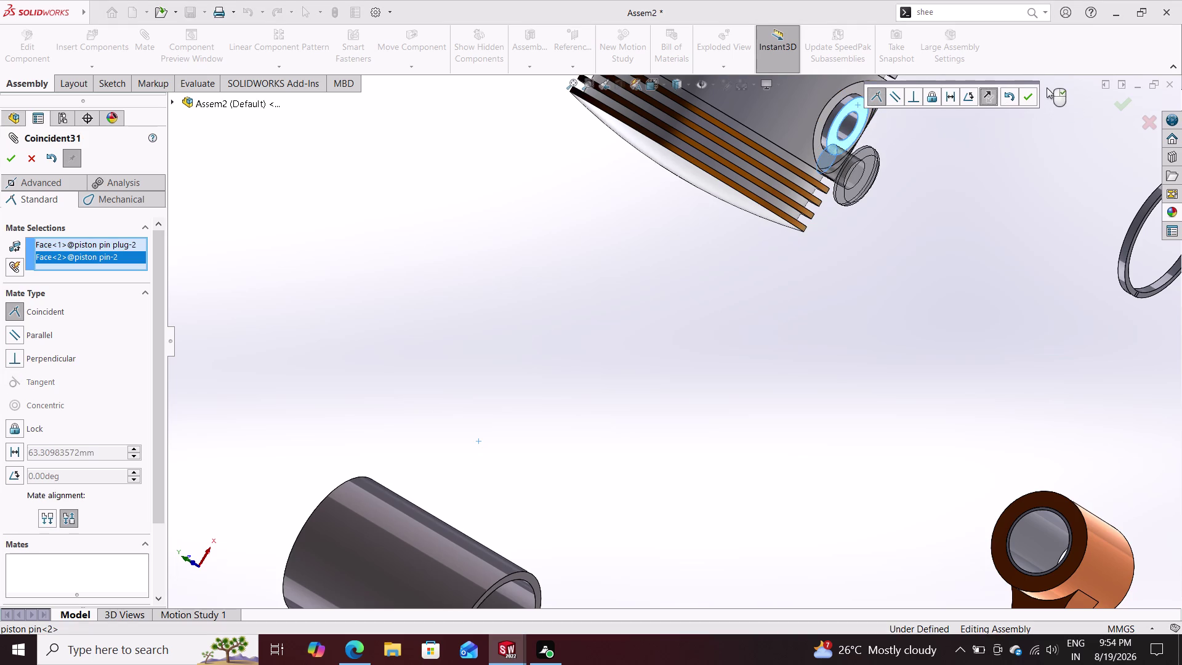
click(1032, 96)
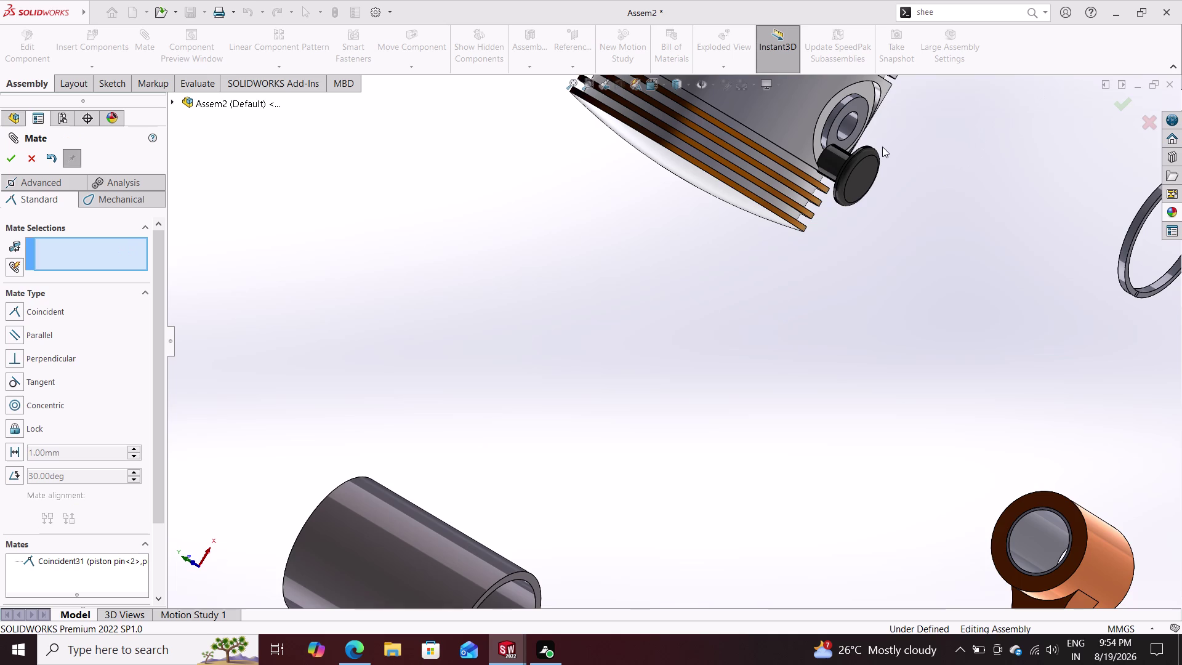
Make the plug's cylindrical face concentric with the piston pin (Concentric25).
click(847, 123)
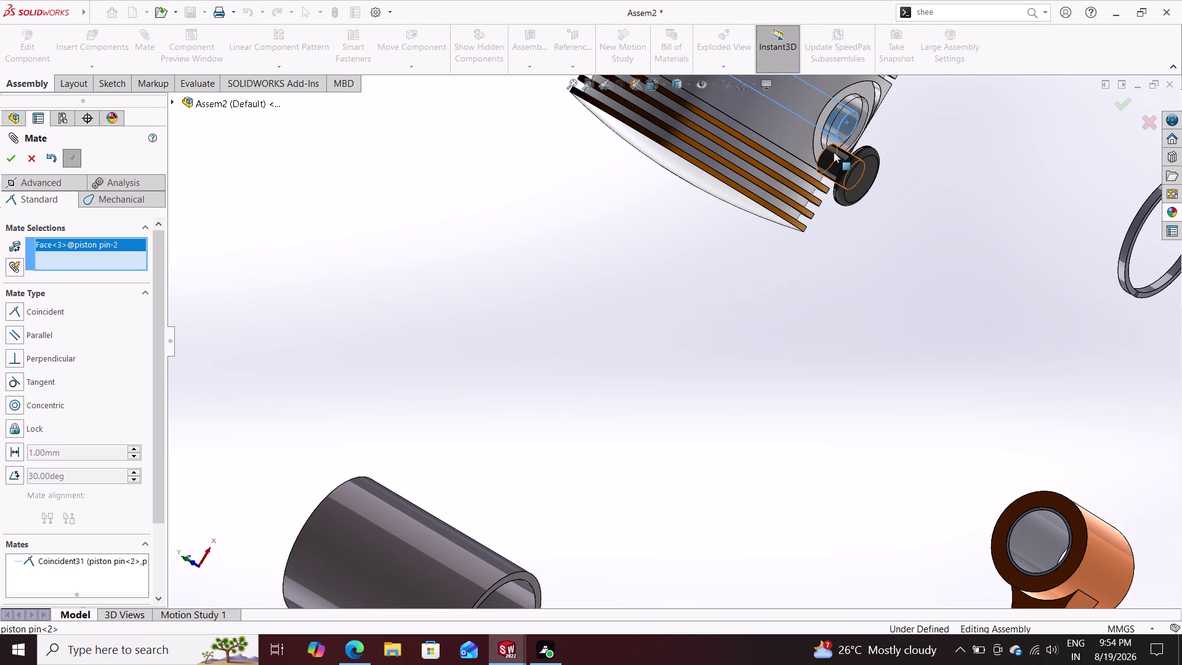
click(834, 152)
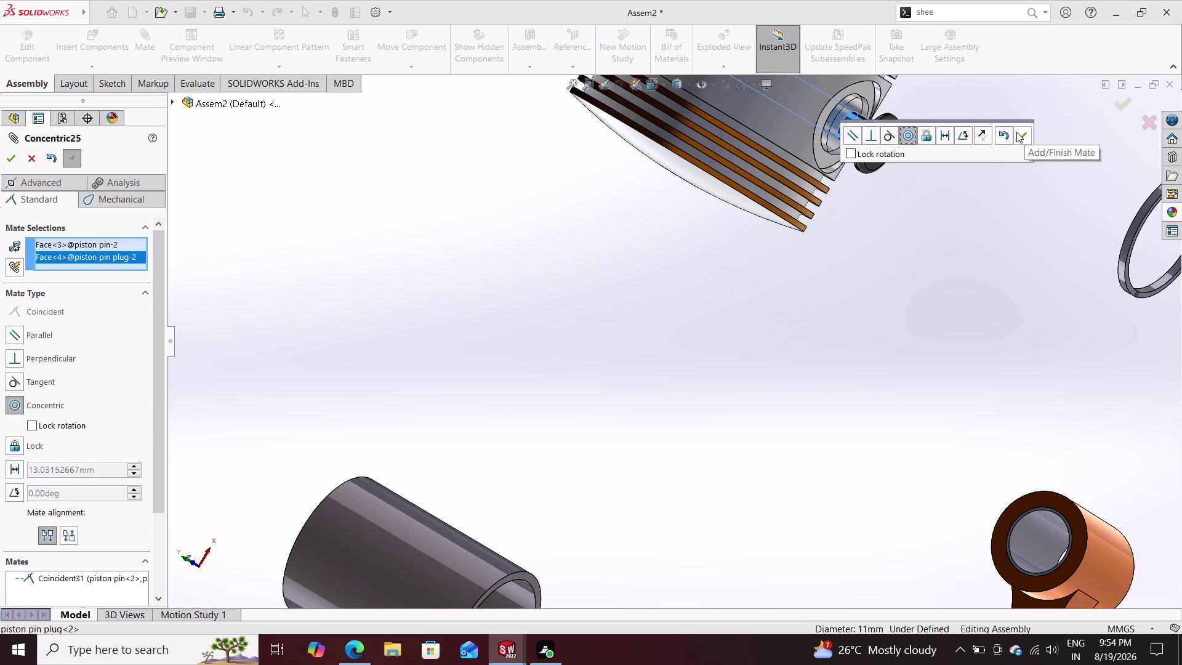
click(1020, 136)
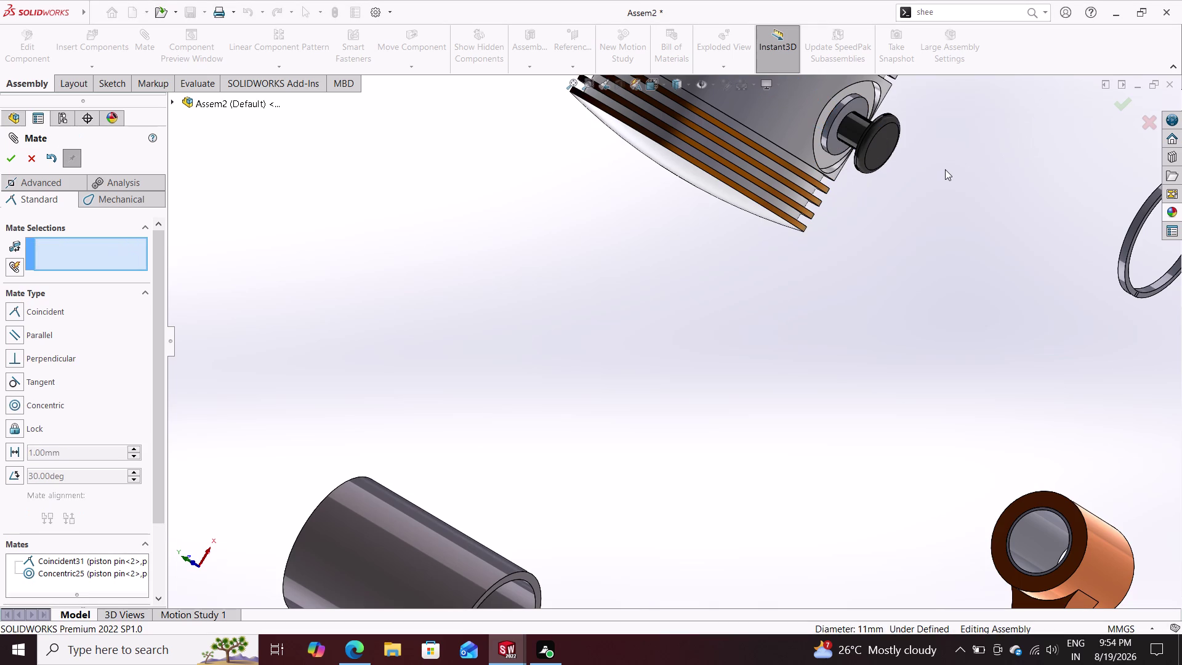
click(835, 129)
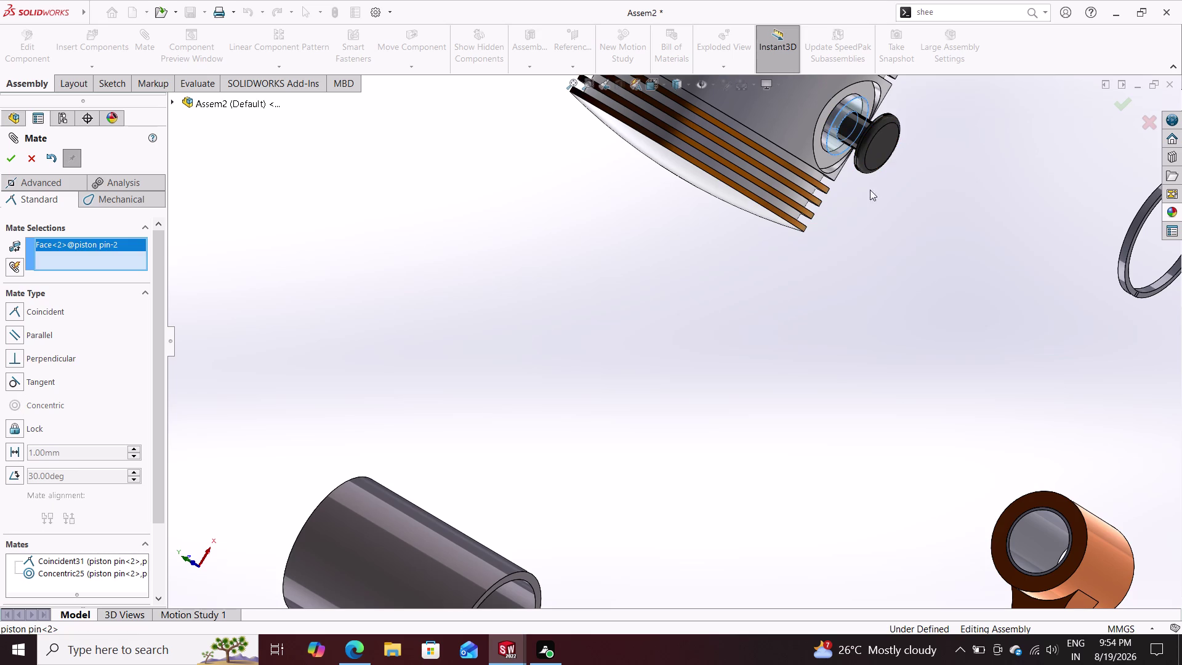
Orbit and zoom to the pin, selecting then clearing the plug and pin faces.
middle_drag(877, 196, 923, 231)
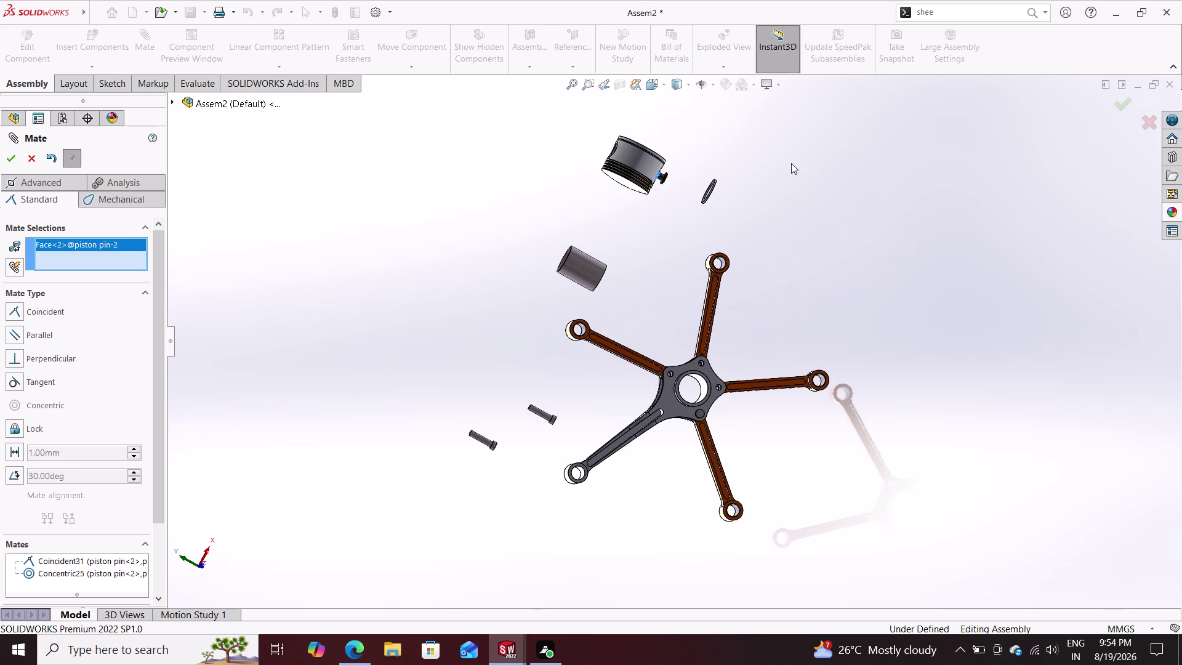
scroll(down, 3)
scroll(down, 3)
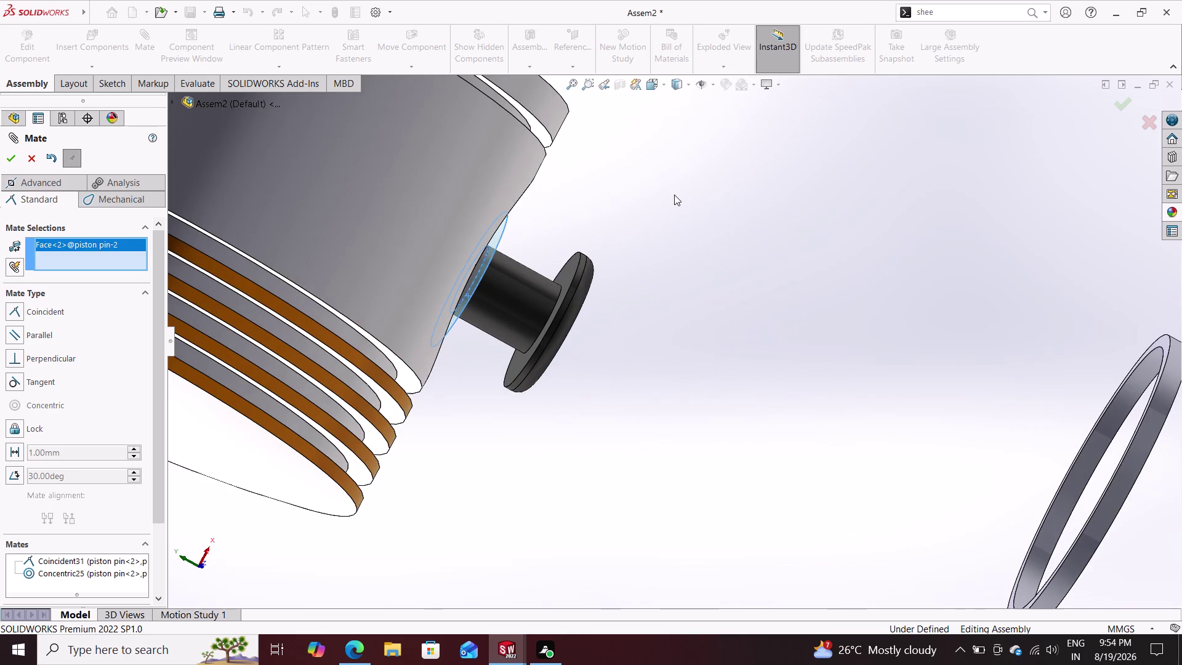
click(564, 268)
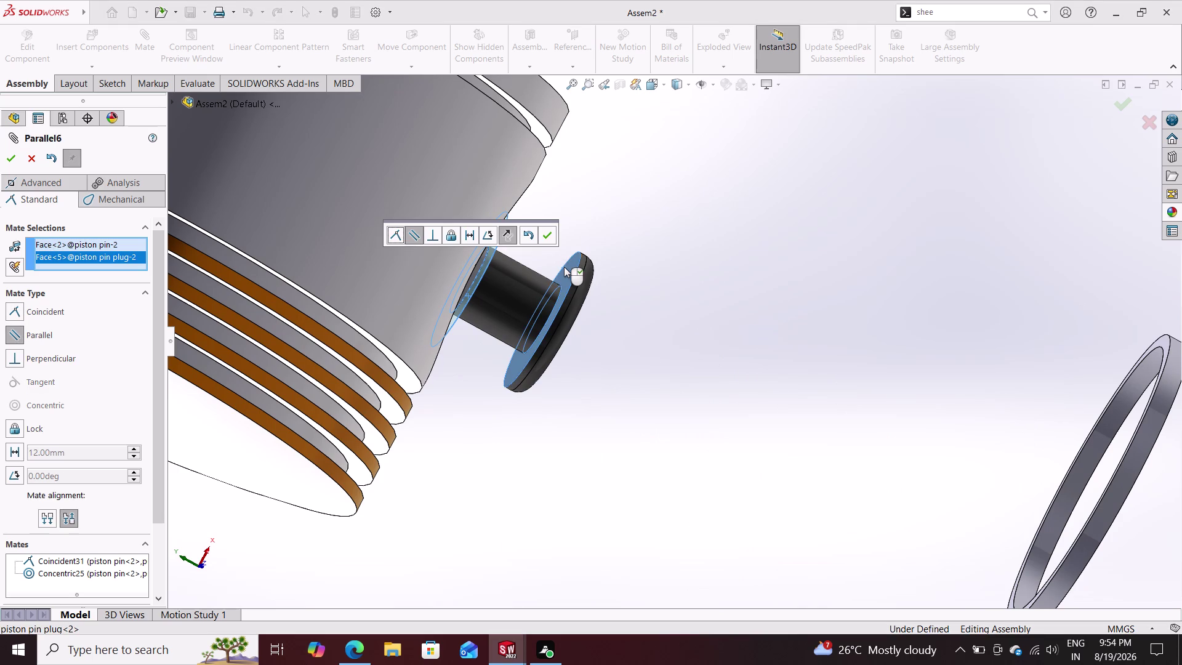
key(Escape)
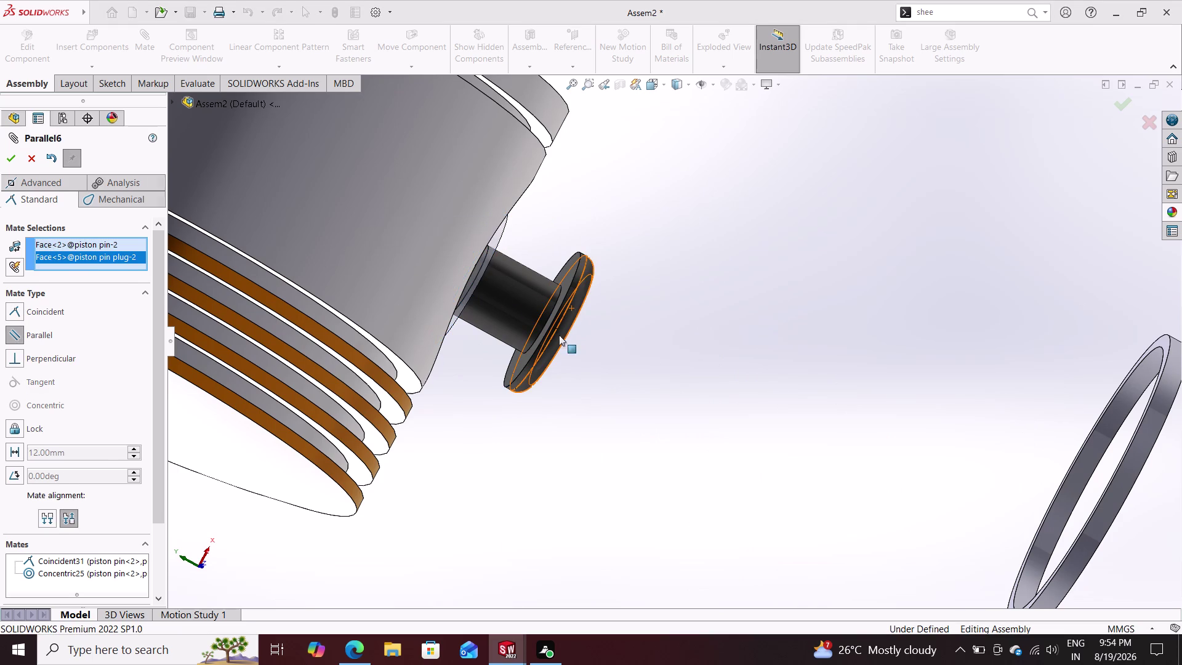
click(563, 270)
middle_drag(633, 309, 595, 304)
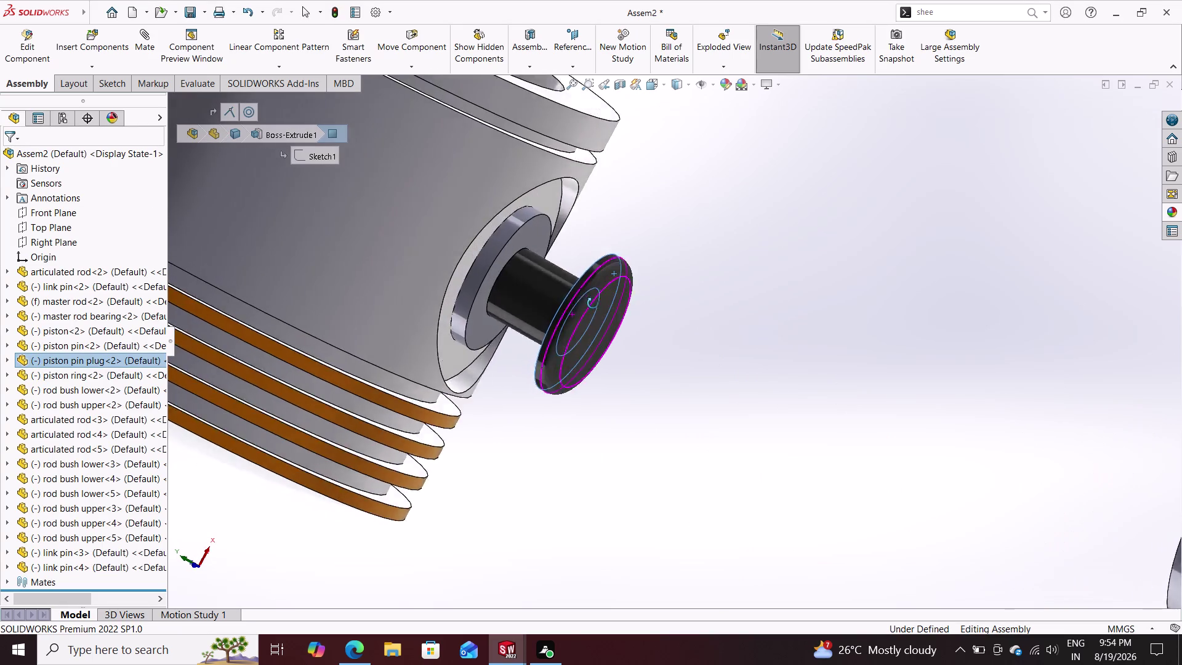
middle_drag(595, 304, 577, 300)
click(501, 273)
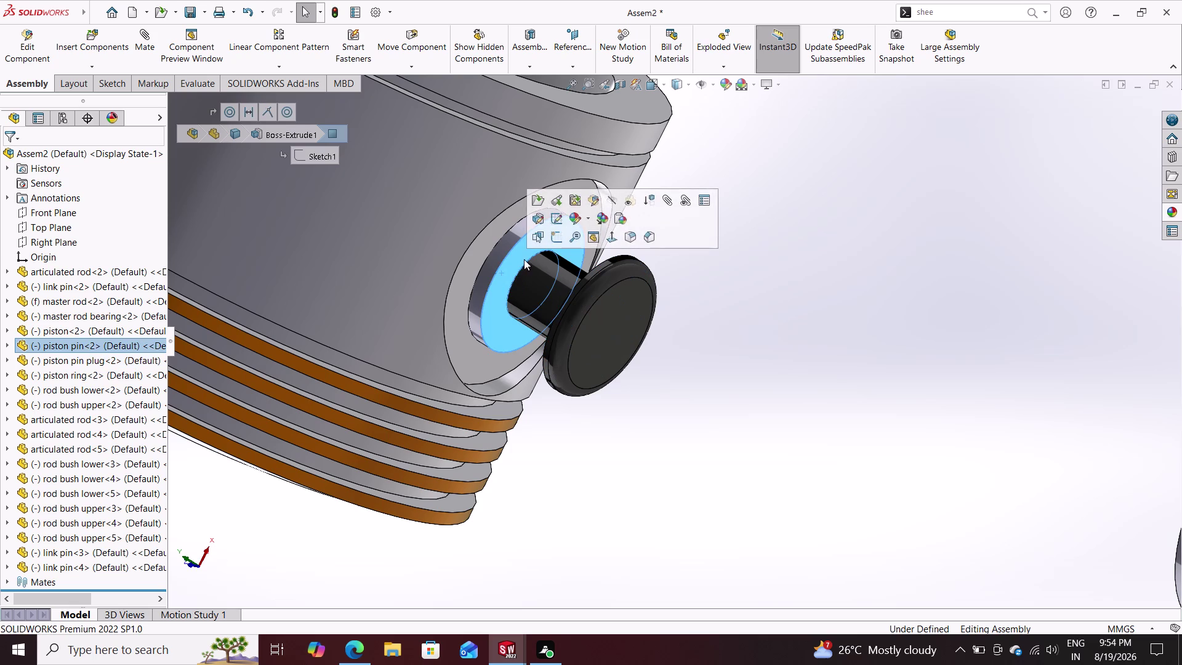
key(Escape)
key(Escape)
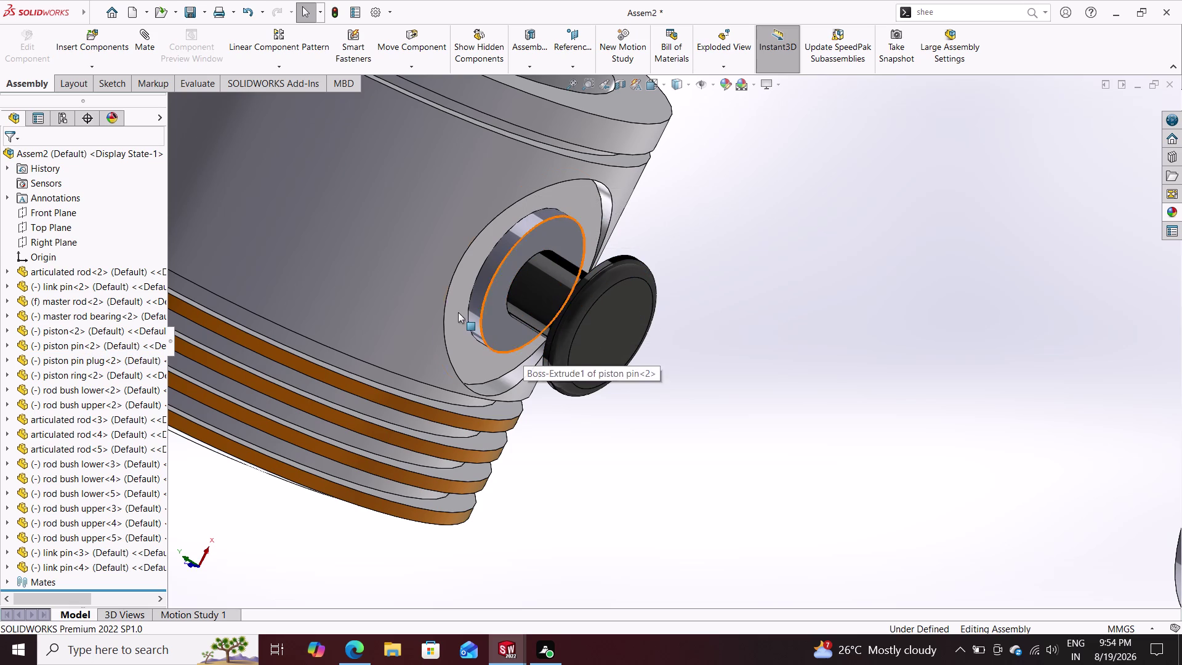
Try a Coincident mate between pin and plug, cancel it as over-defined, and undo the plug placement.
click(141, 33)
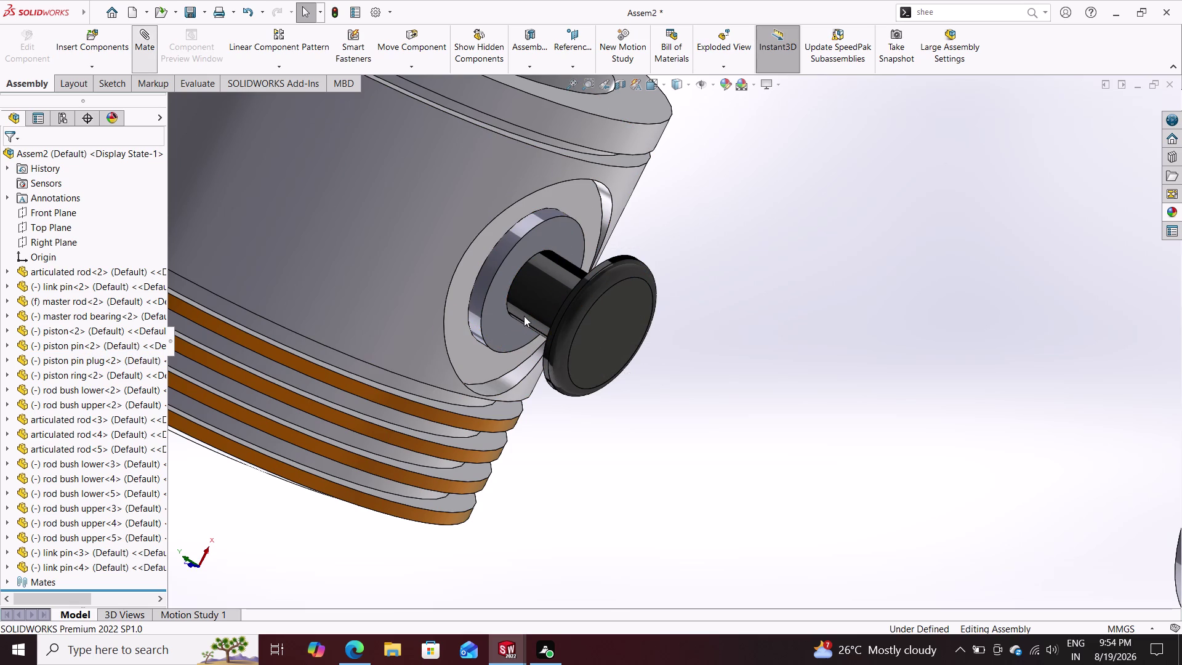
click(499, 306)
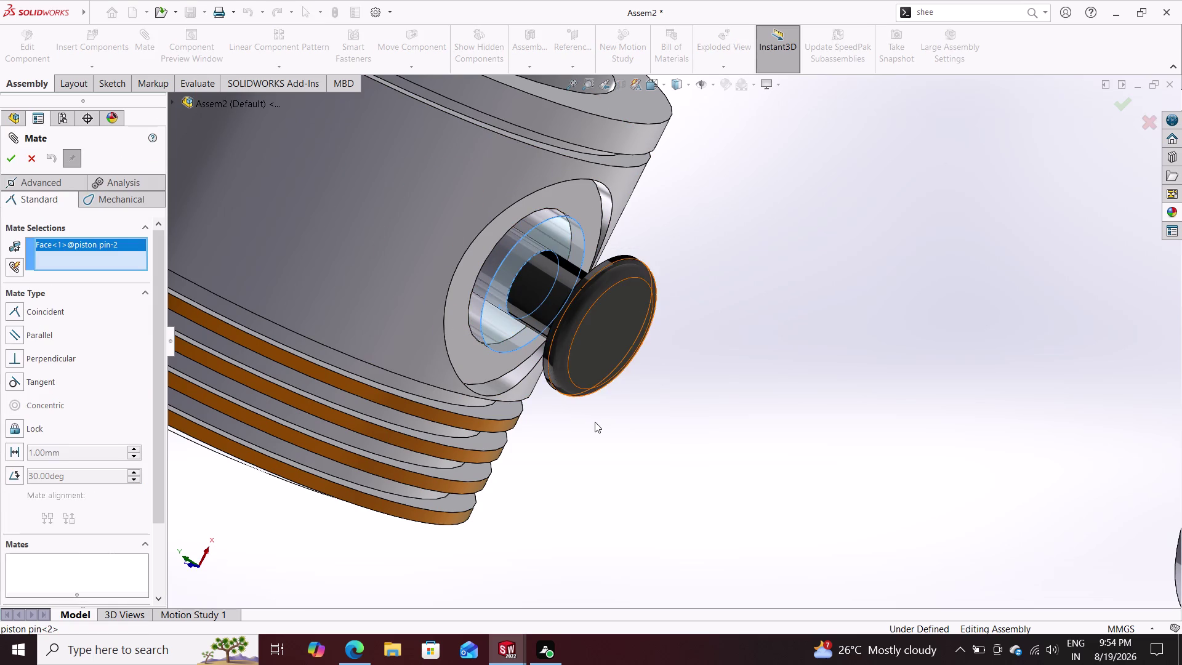
middle_drag(597, 422, 666, 456)
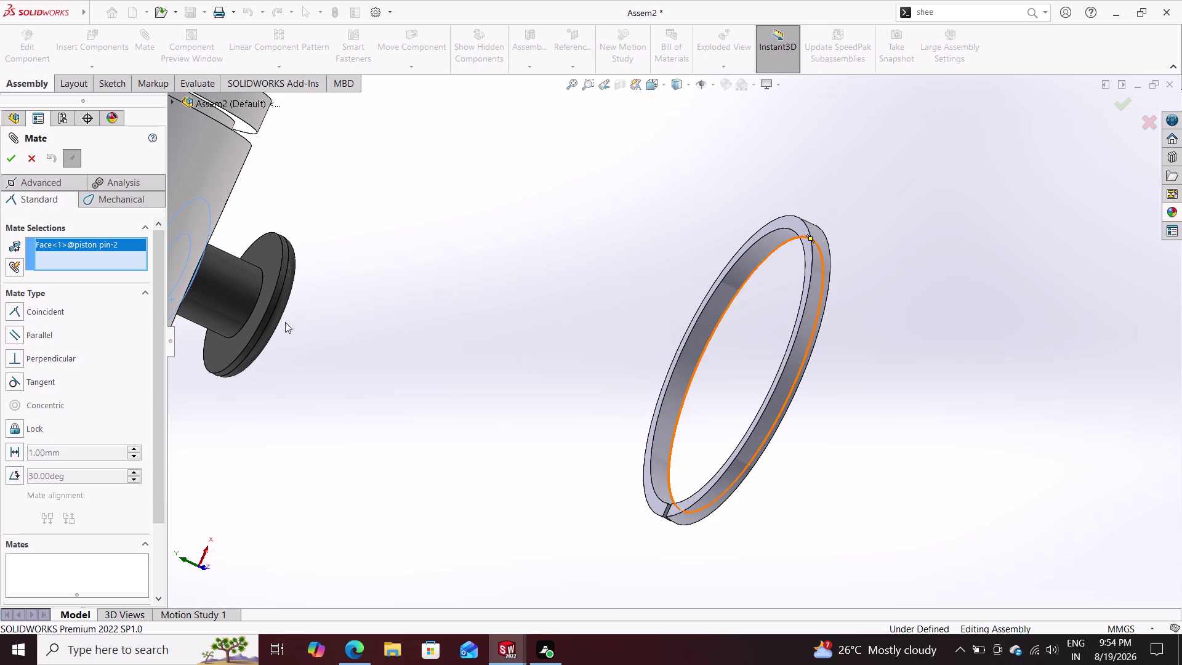
click(266, 263)
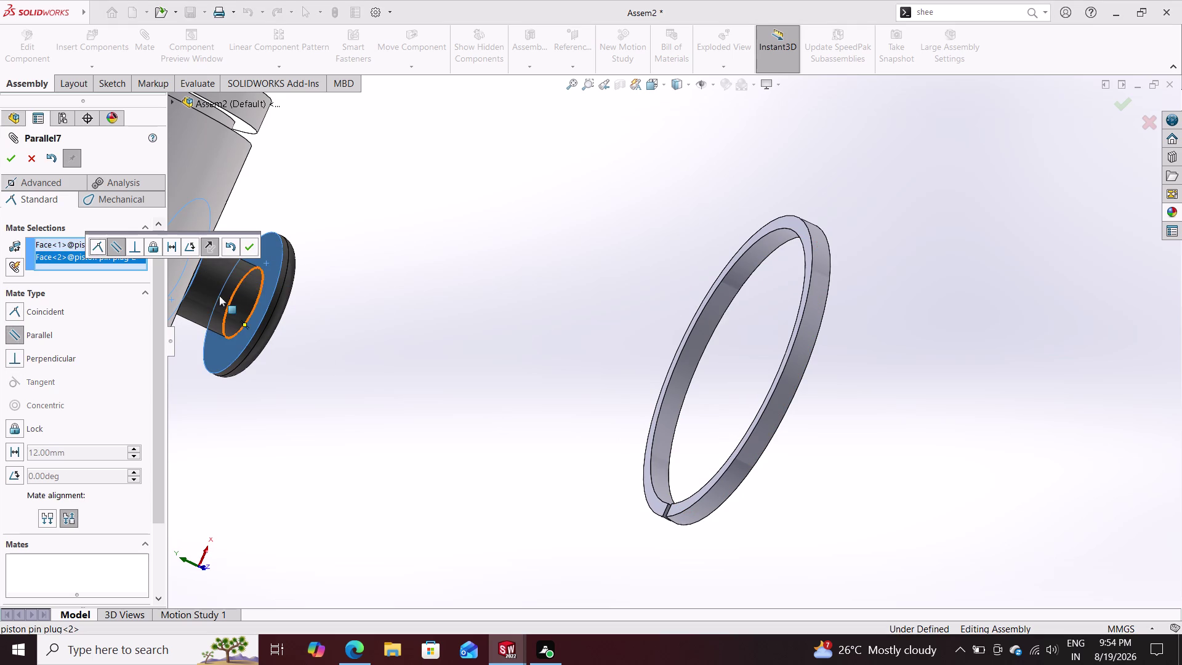
click(56, 307)
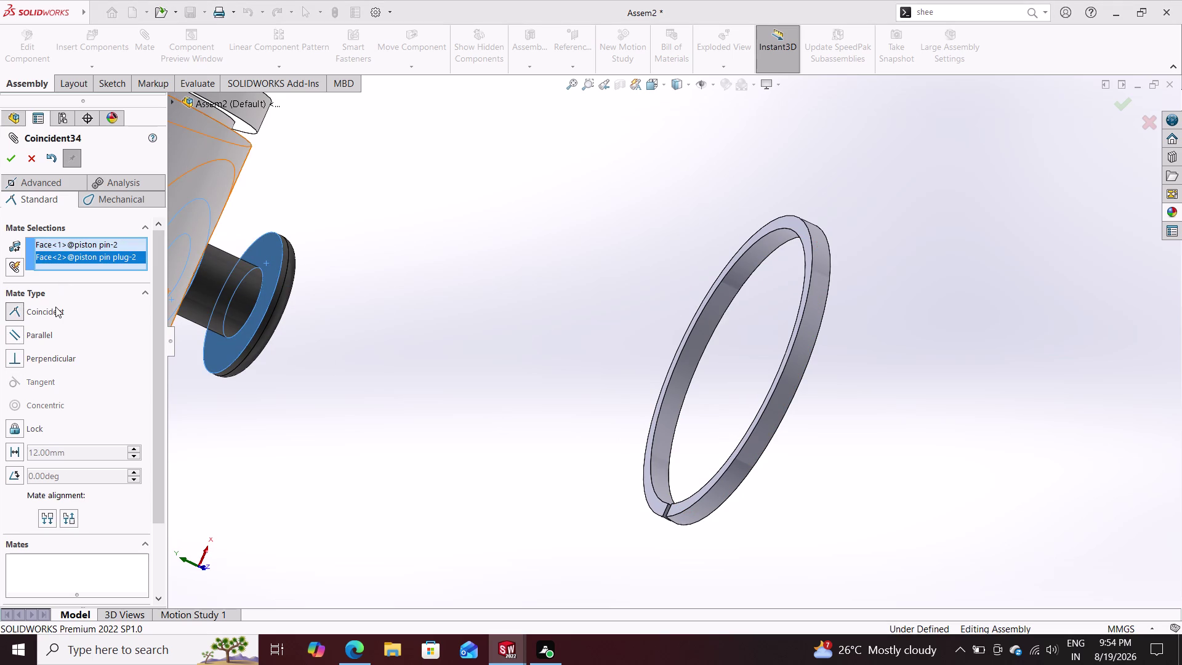
click(56, 307)
click(48, 310)
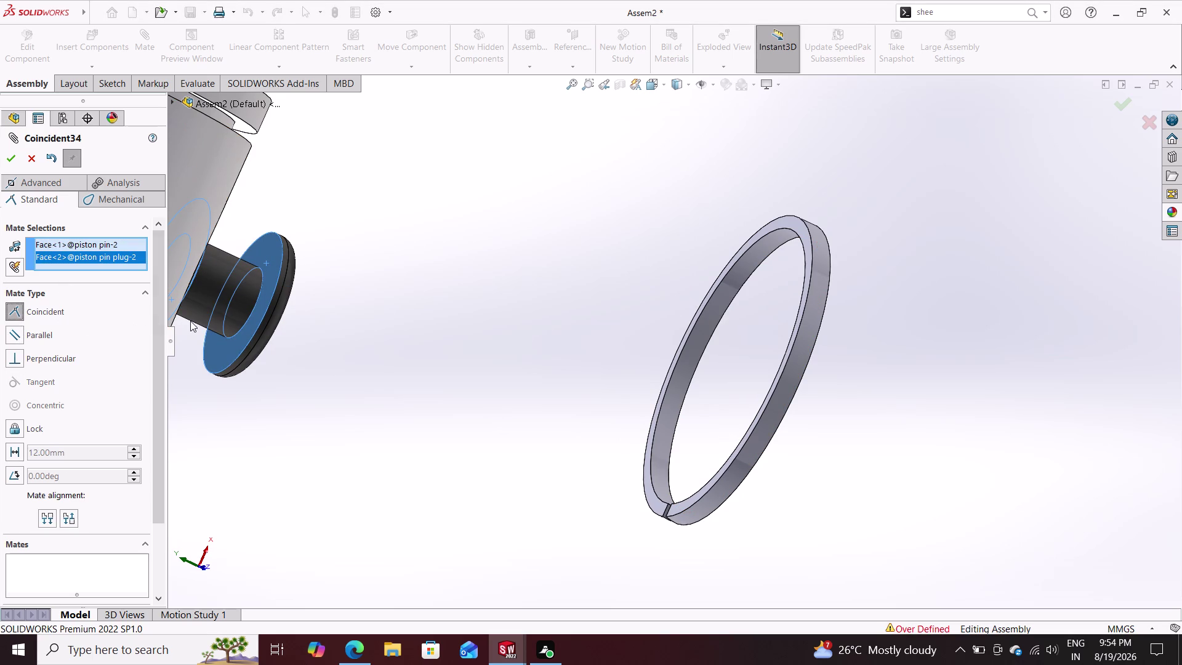
key(Escape)
key(Escape)
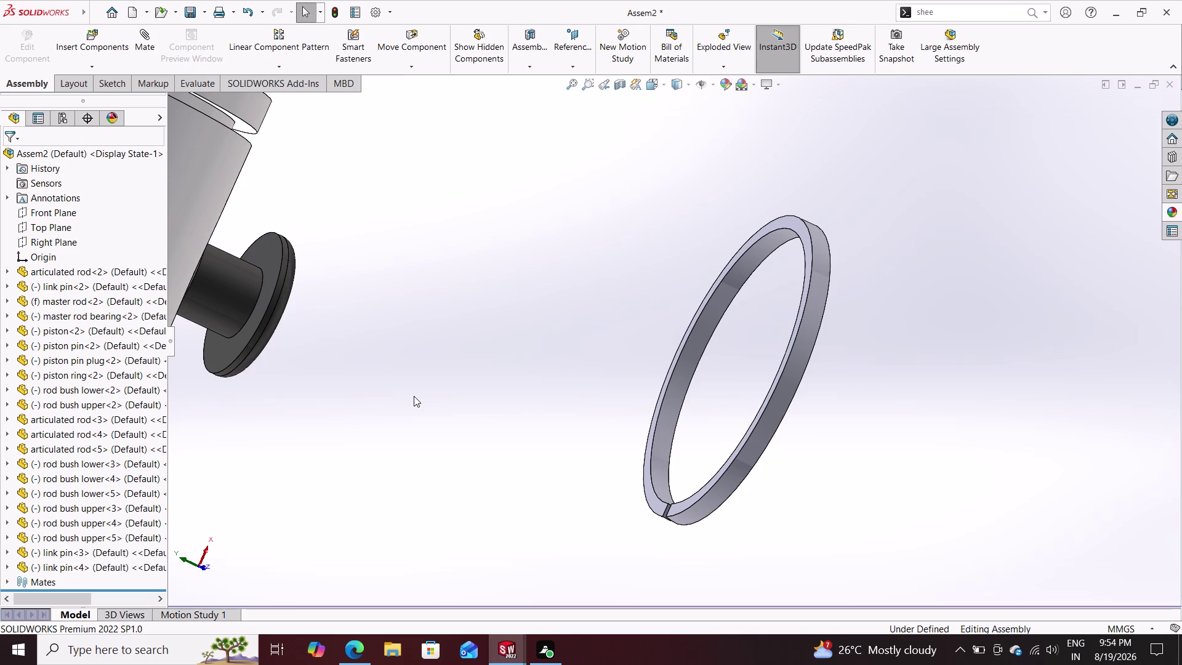
key(ctrl+z)
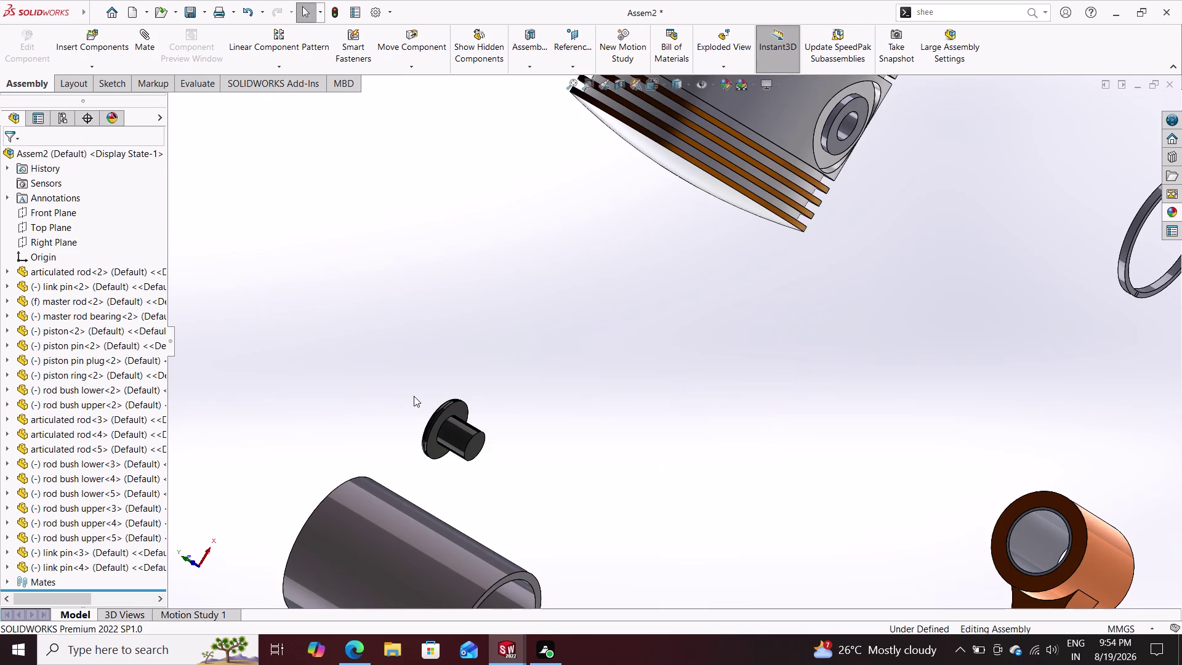
Mate the plug's shoulder face coincident to the piston pin's end, with flipped alignment.
click(134, 44)
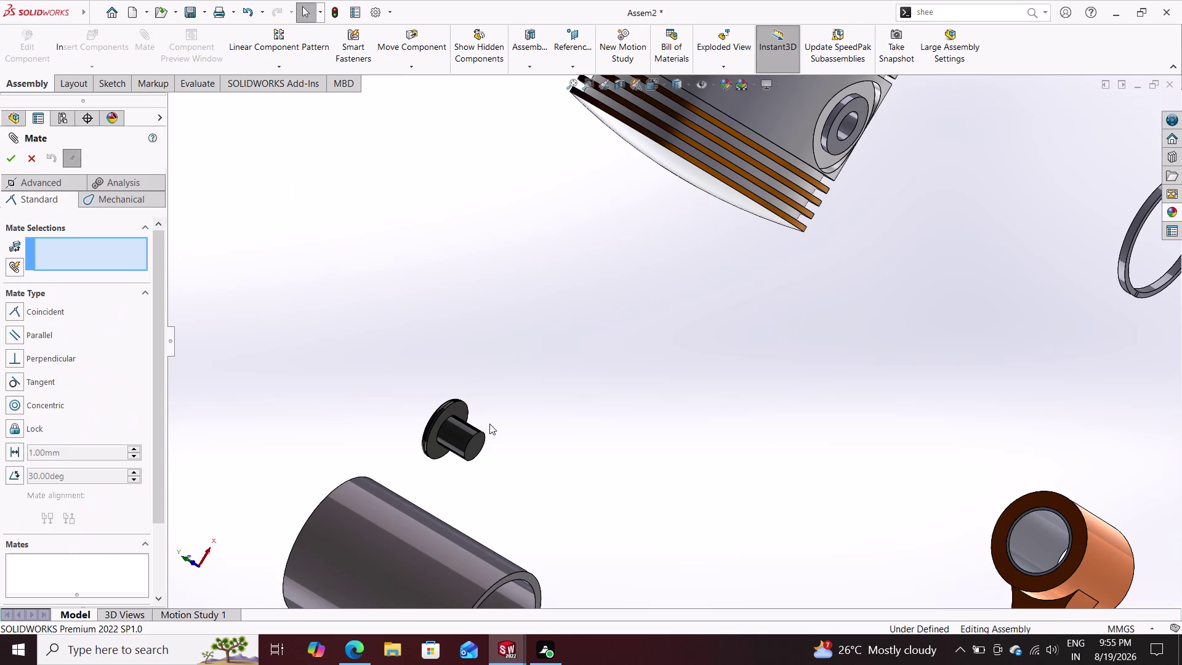
click(476, 443)
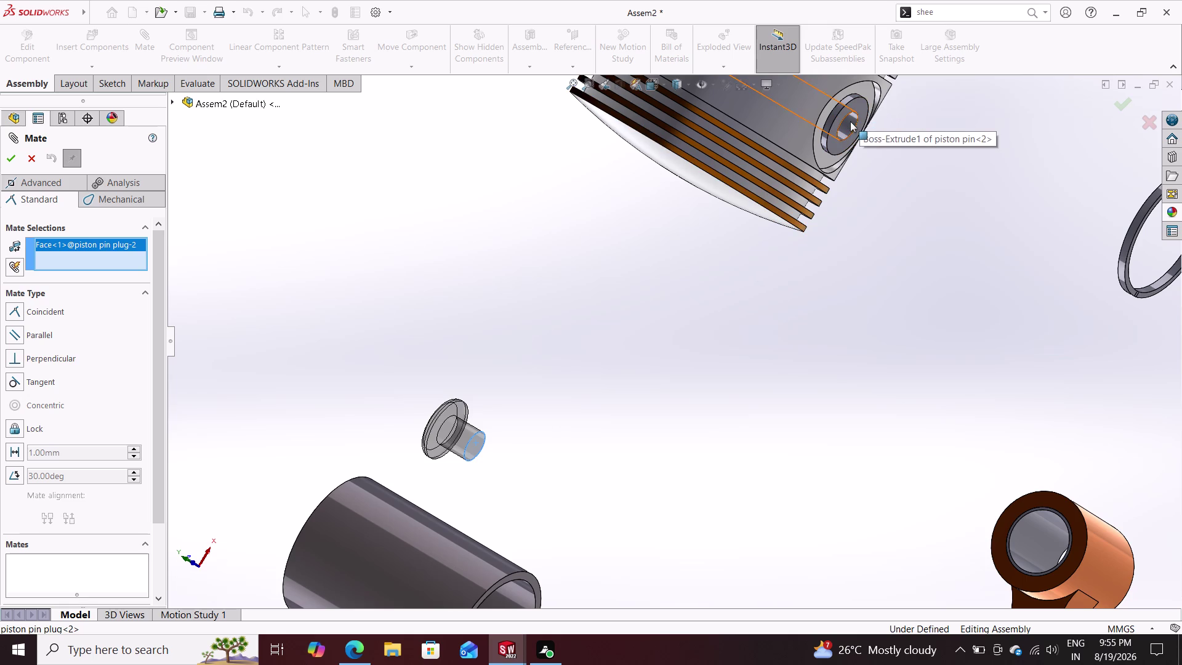
click(858, 104)
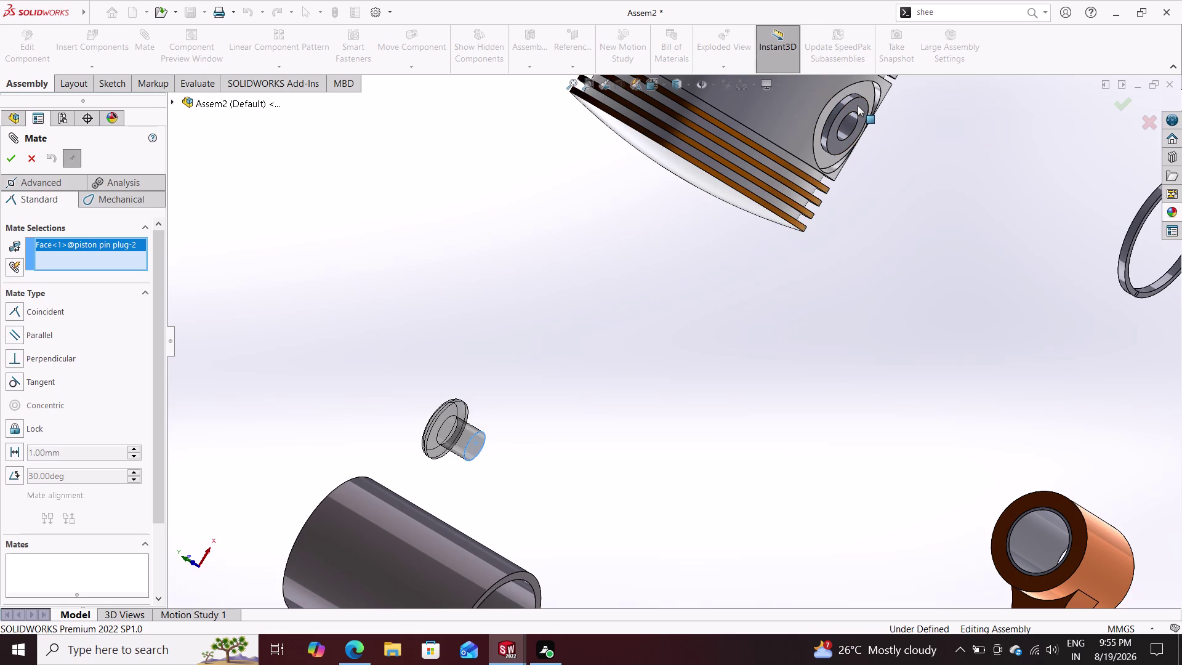
click(856, 106)
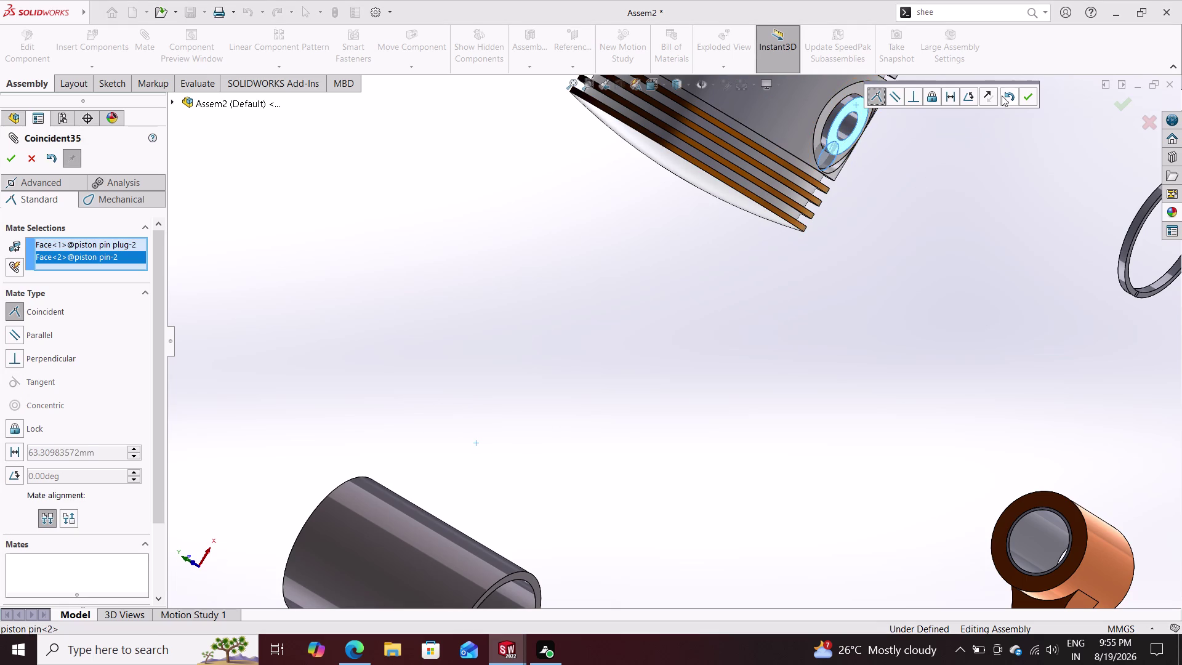
click(988, 96)
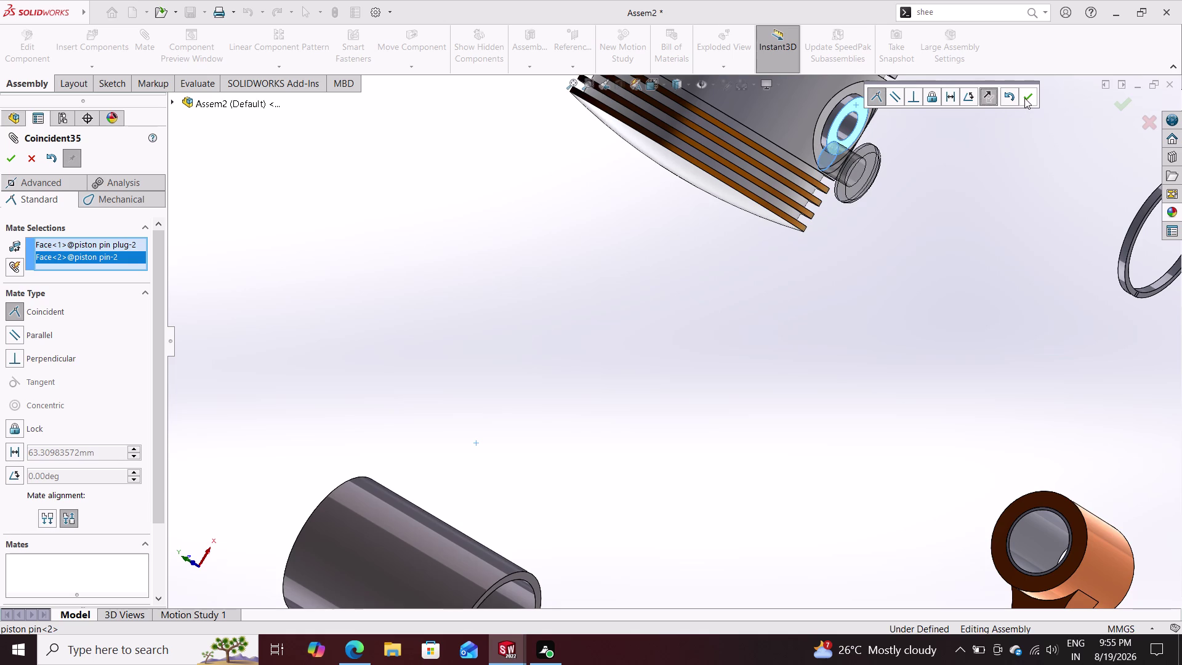
click(1028, 97)
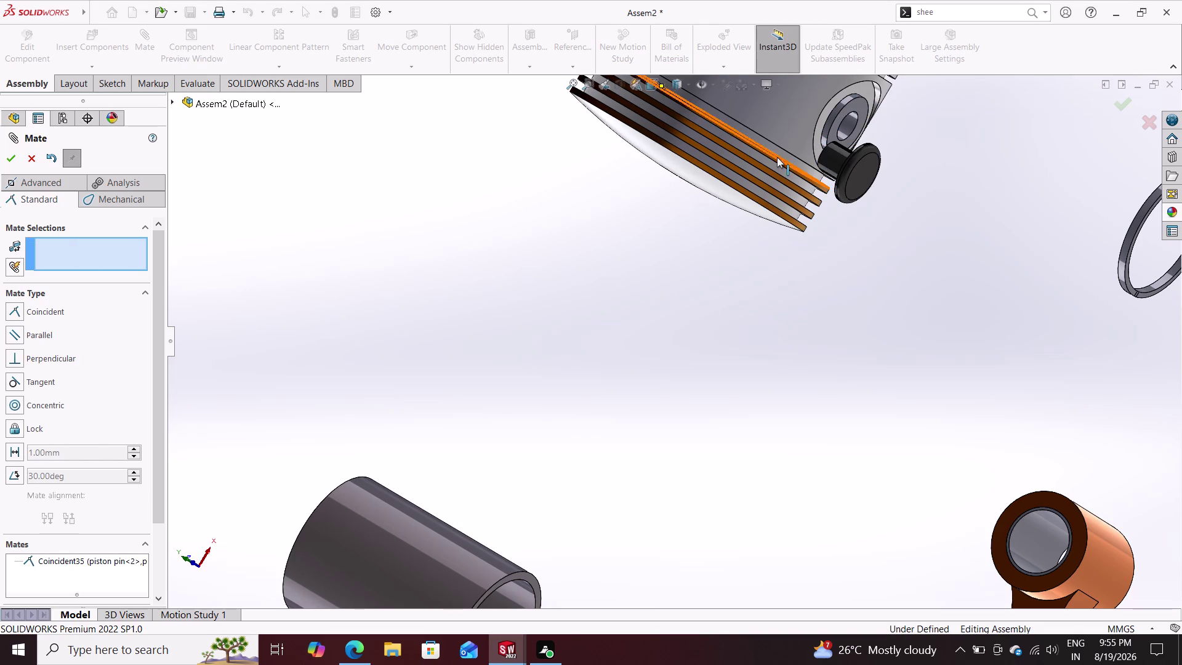
Make the plug's cylindrical face concentric with the pin's bore.
click(824, 156)
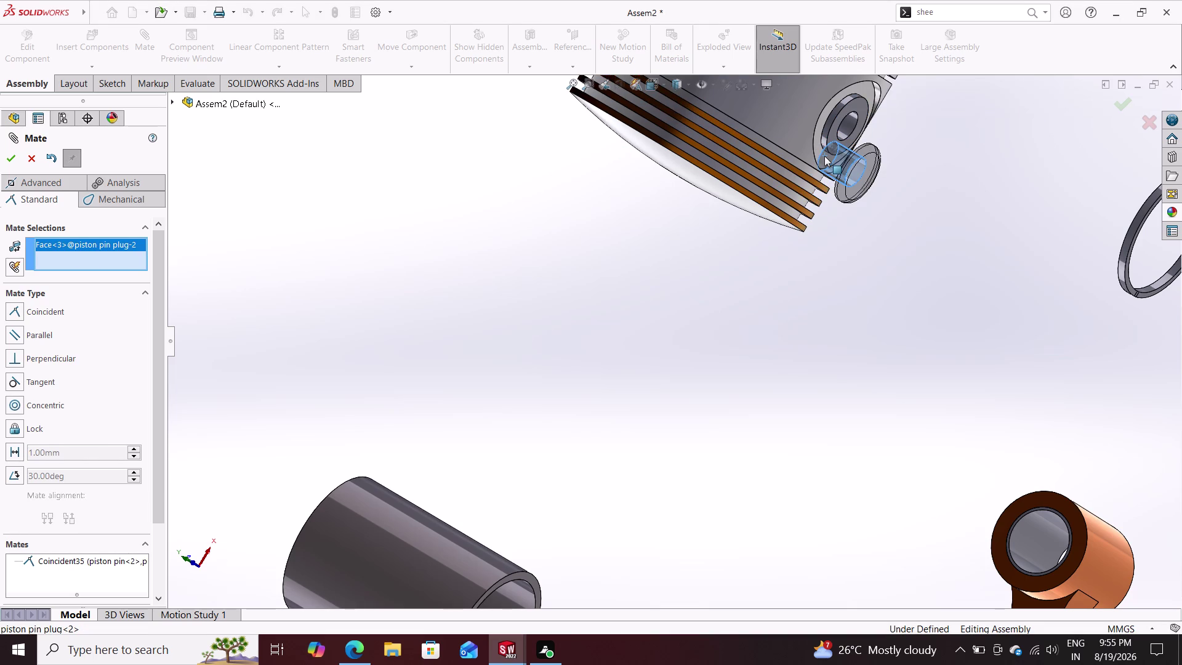
click(846, 125)
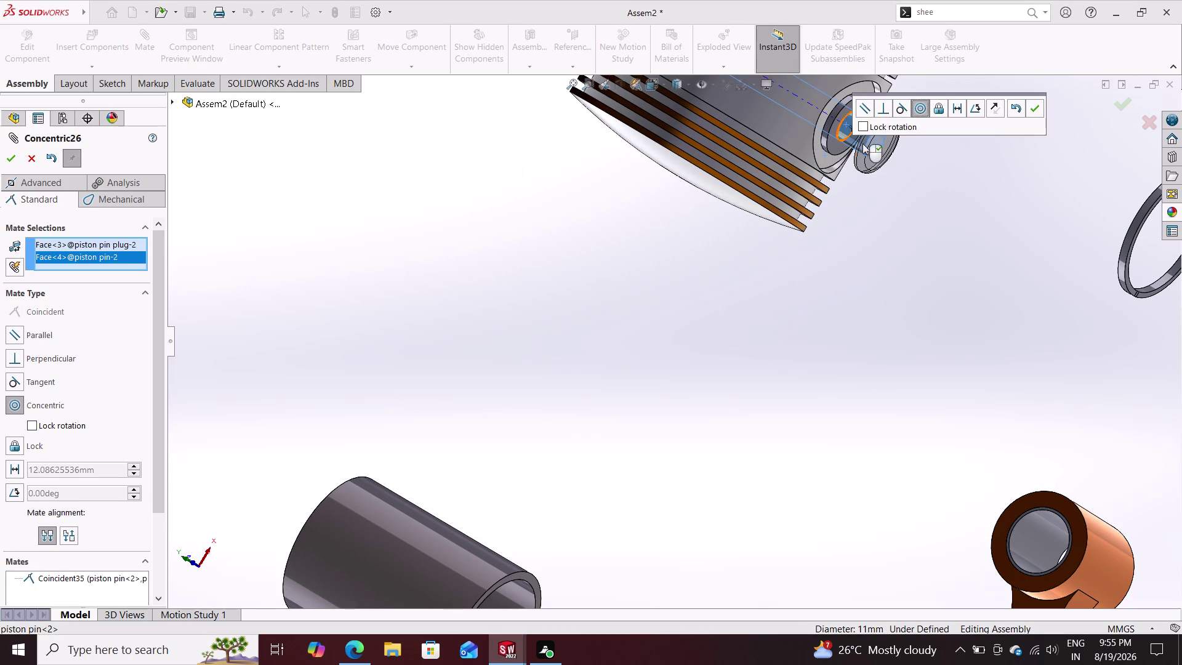
click(1032, 105)
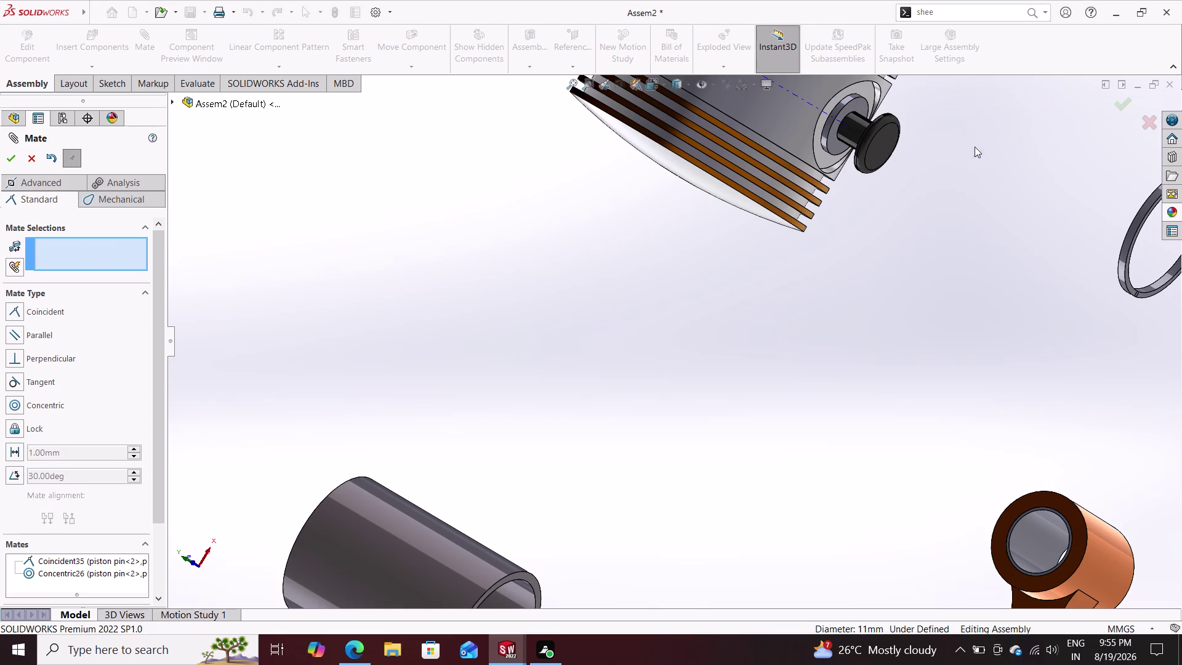
scroll(down, 3)
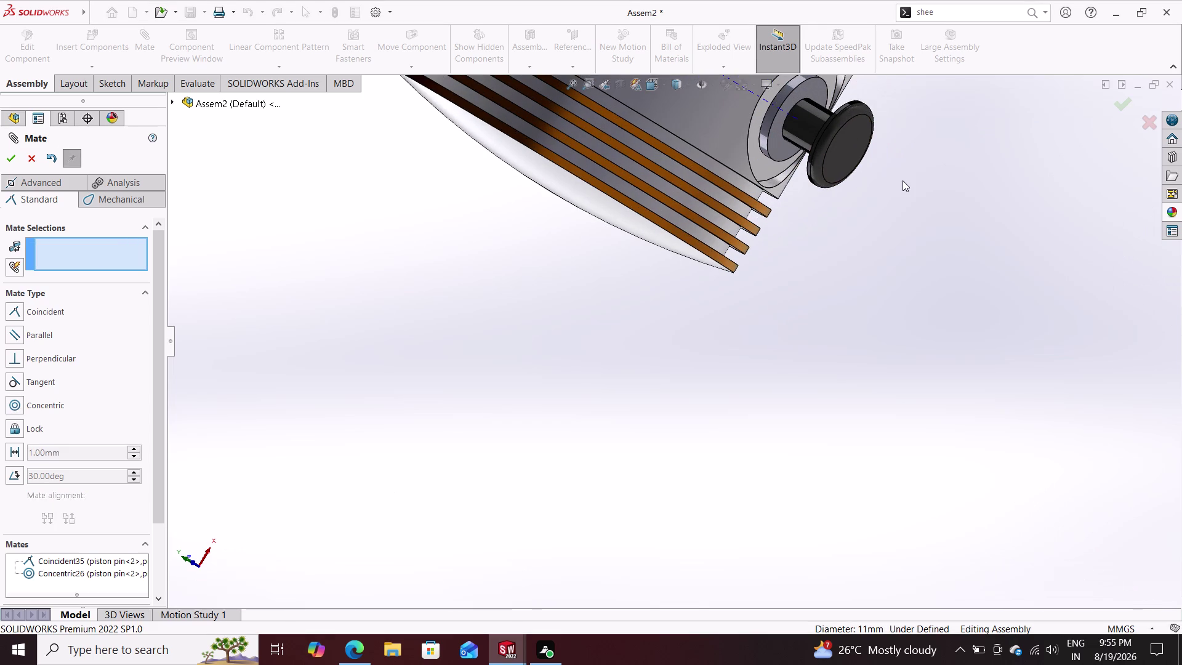
click(778, 126)
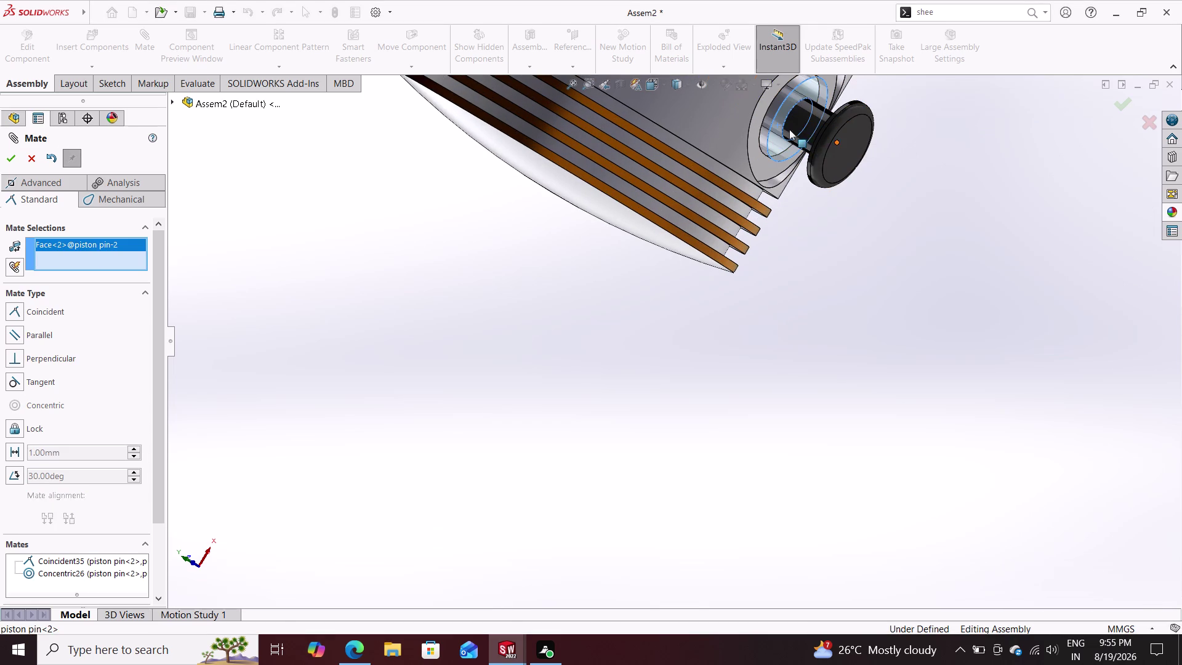
Zoom in on the piston pin end and pick the plug face to pair with the pin face.
middle_drag(860, 216, 902, 244)
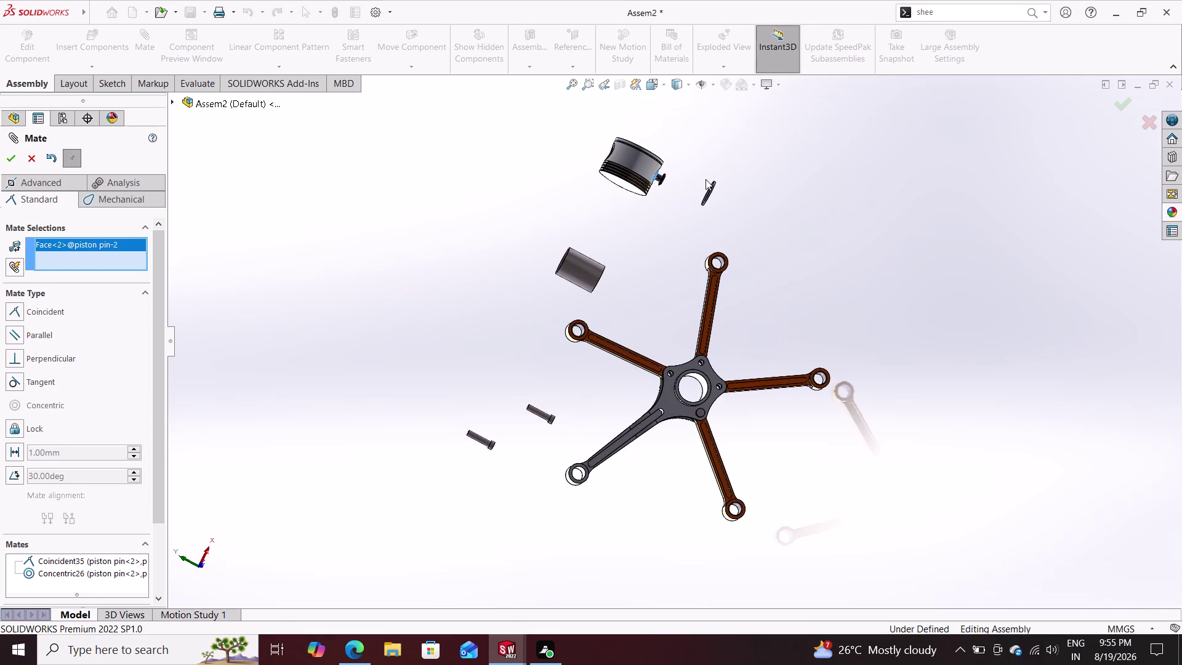
scroll(down, 3)
scroll(down, 3)
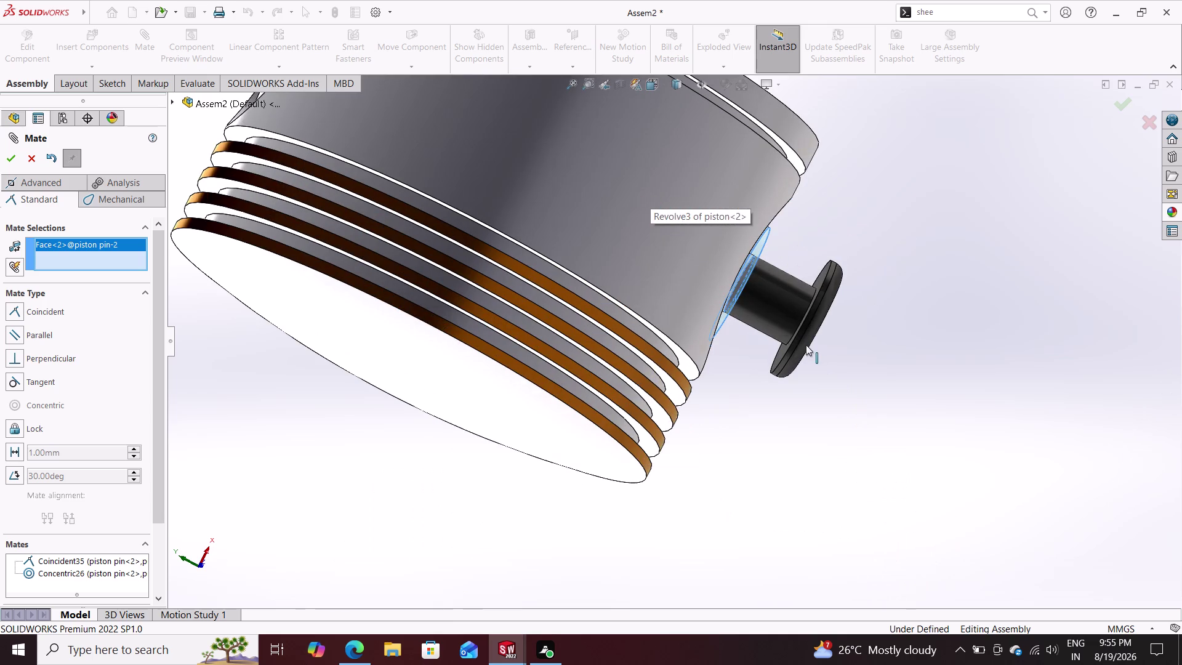
middle_drag(782, 401, 845, 447)
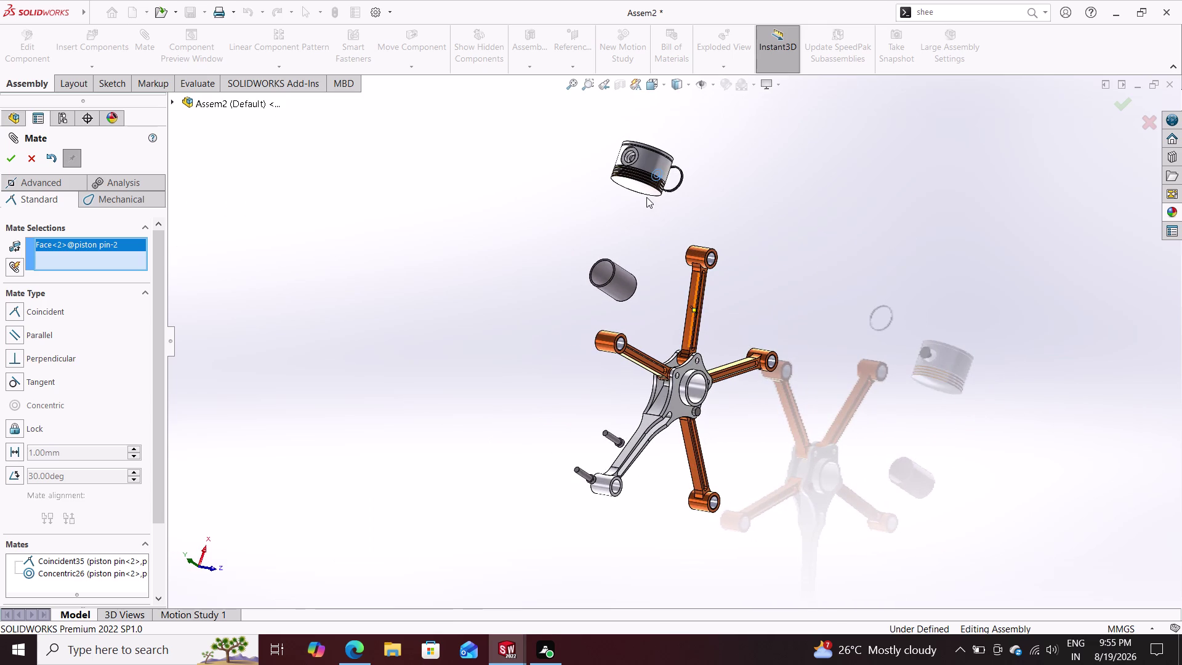
scroll(down, 3)
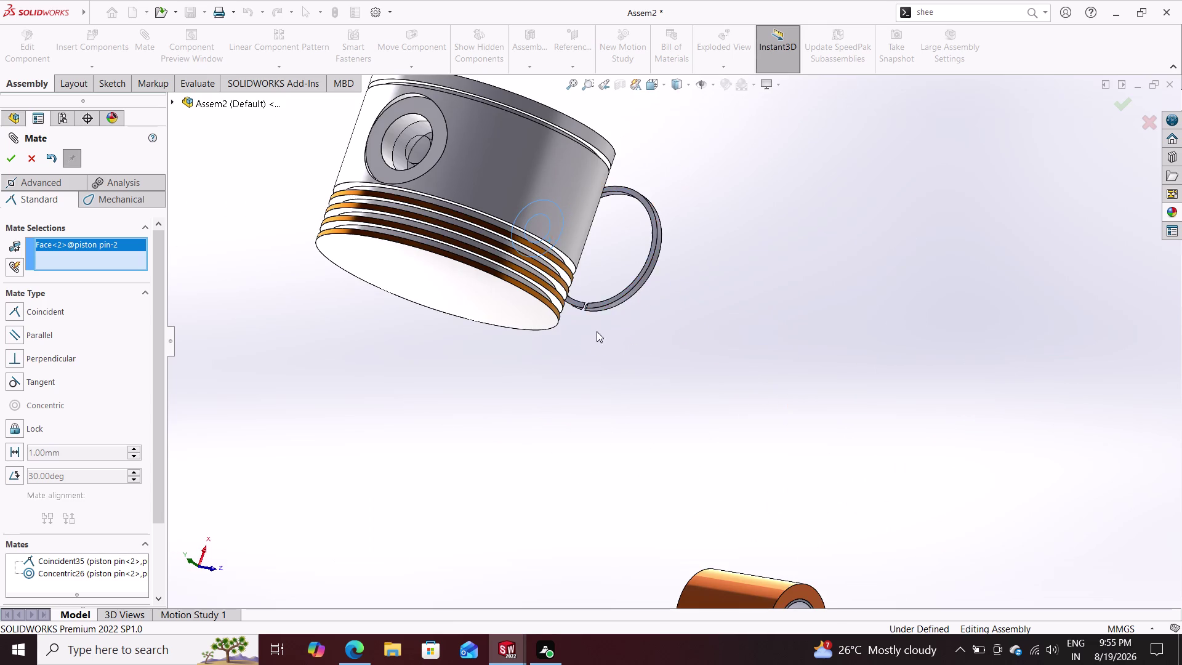
middle_drag(592, 337, 514, 311)
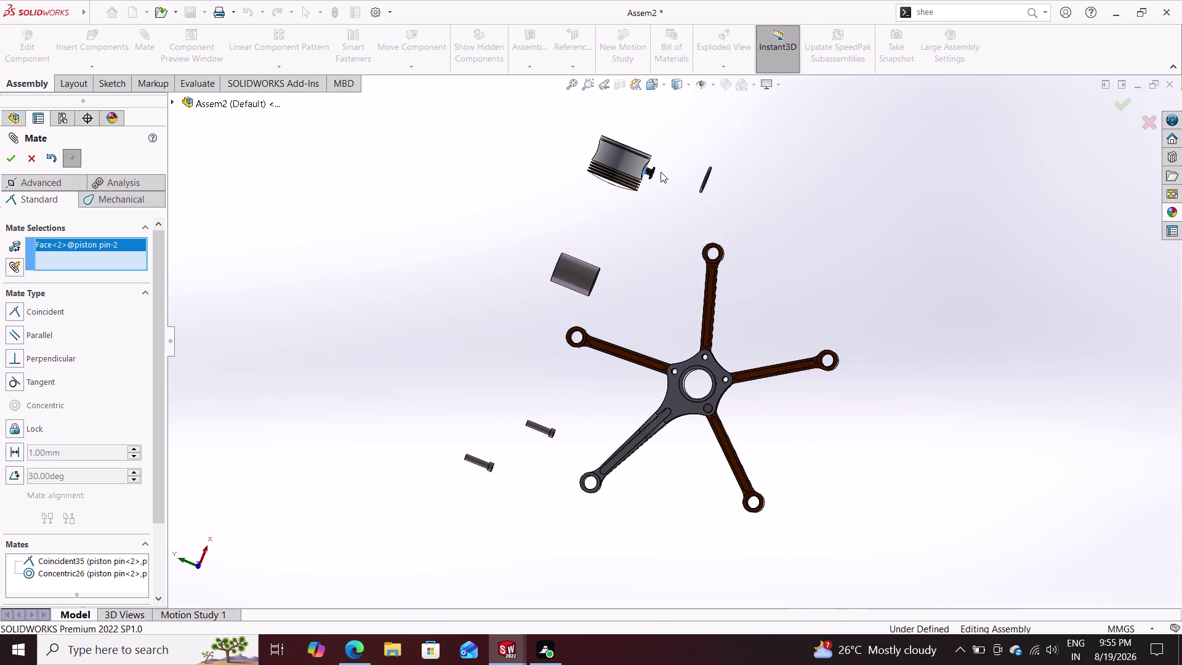
scroll(down, 3)
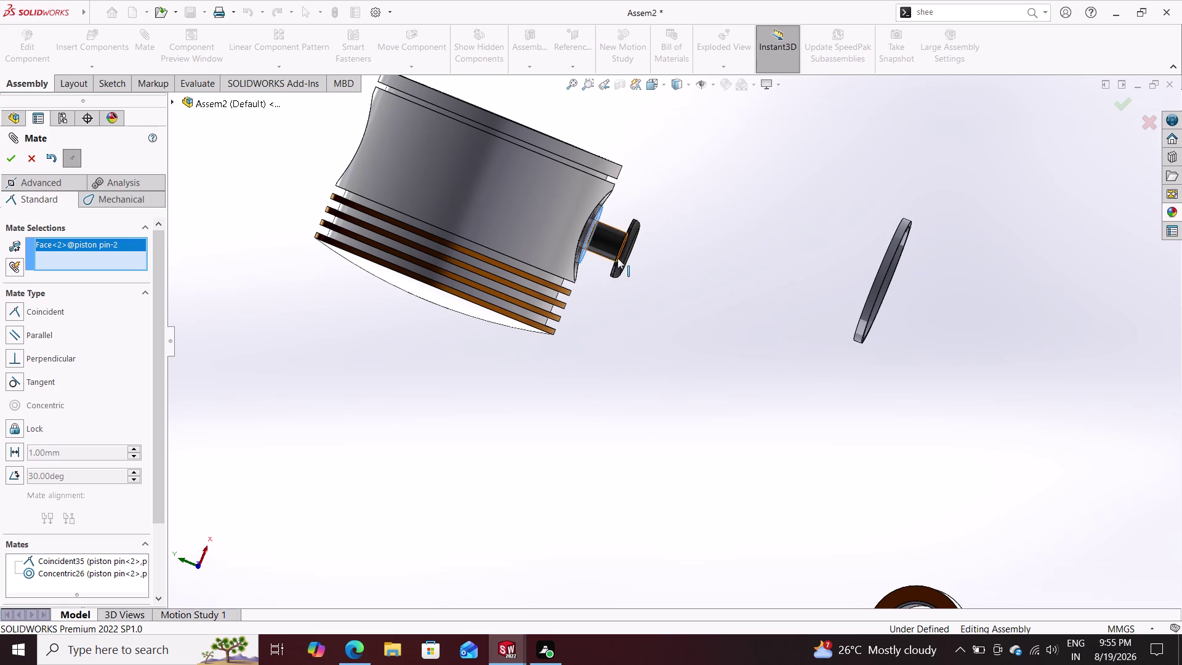
middle_drag(613, 295, 662, 350)
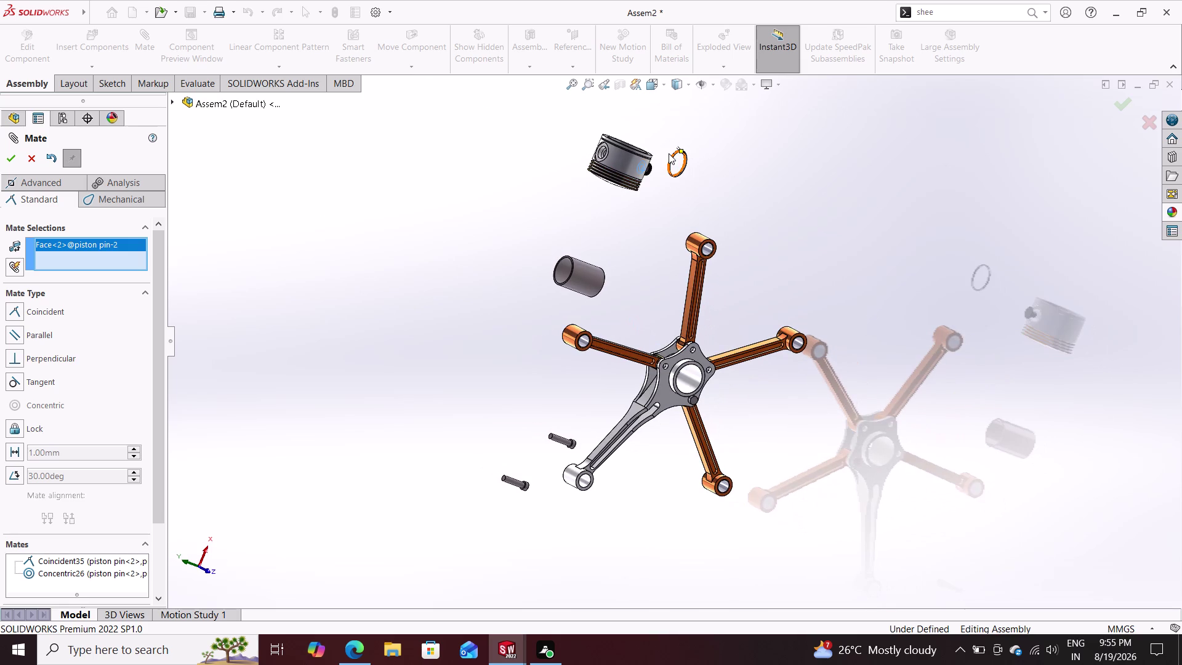
scroll(down, 3)
scroll(down, 3)
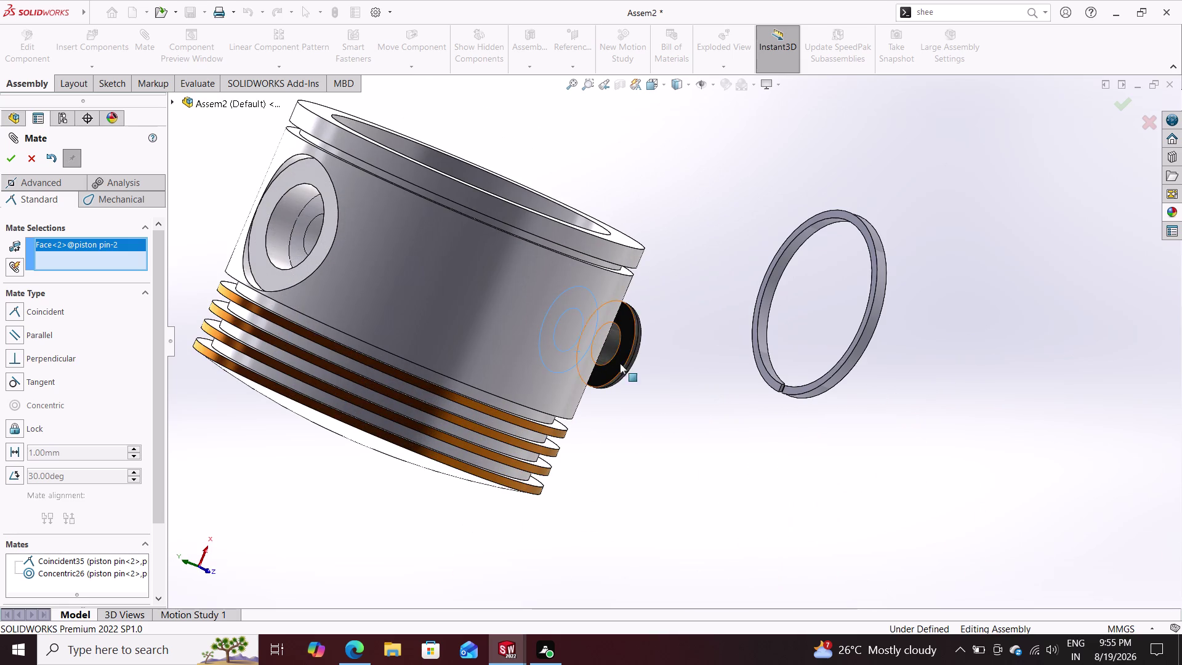
click(627, 329)
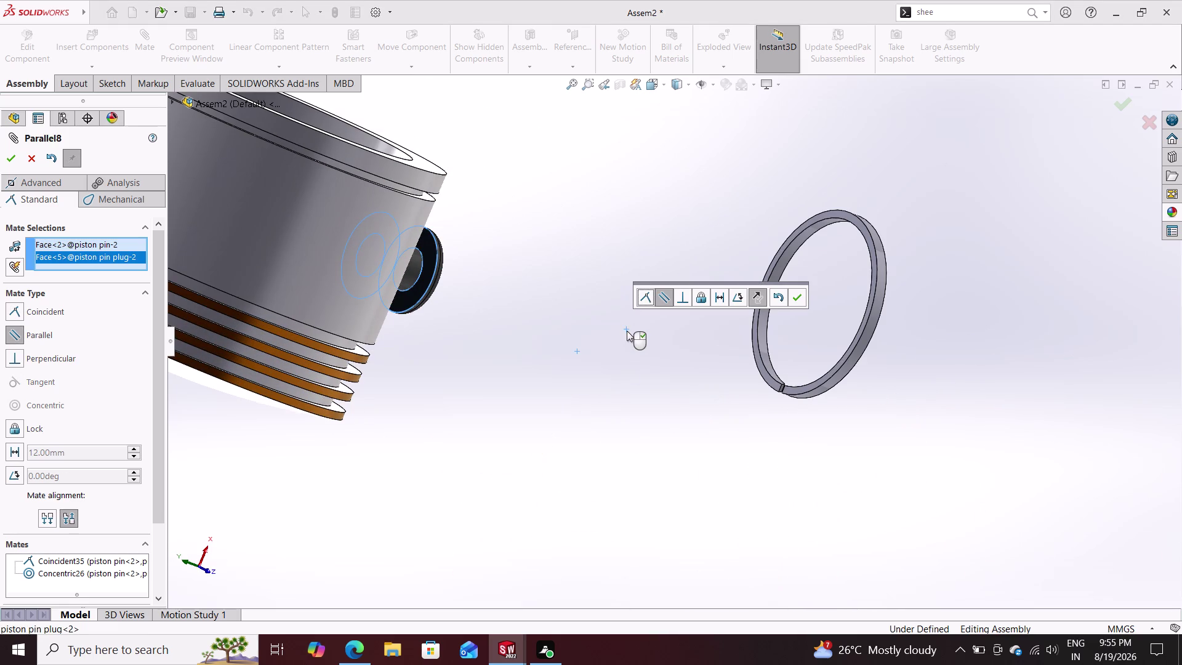
Force the over-defining pin-to-plug coincident mate, then undo it and exit Mate.
click(647, 295)
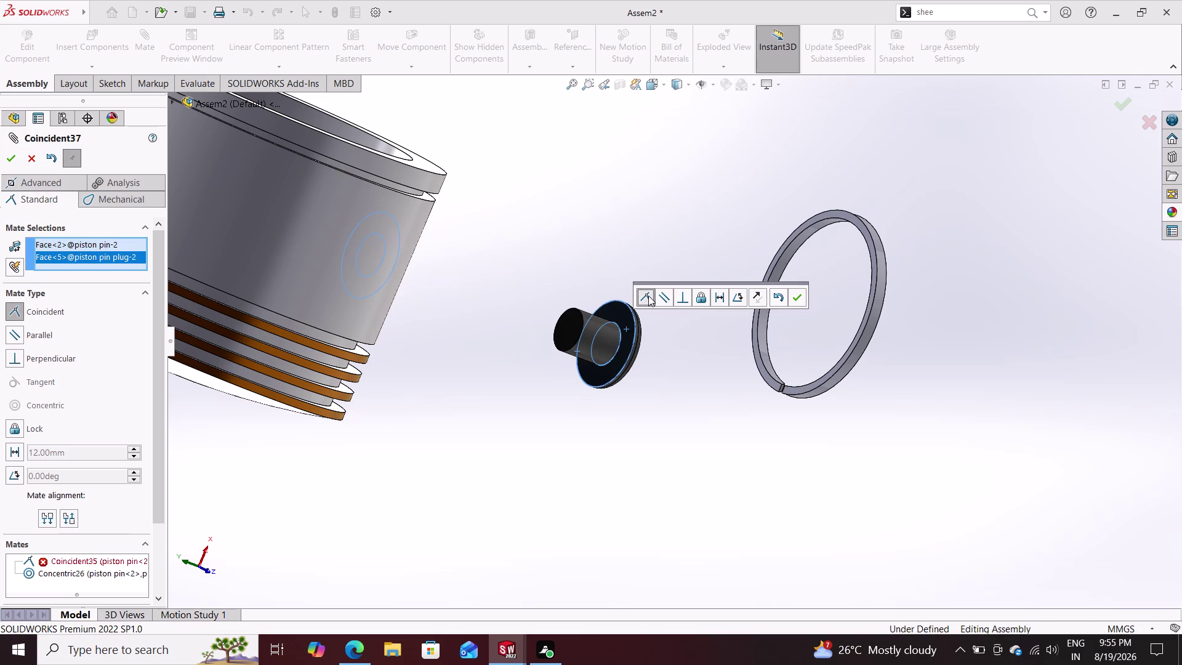
click(796, 297)
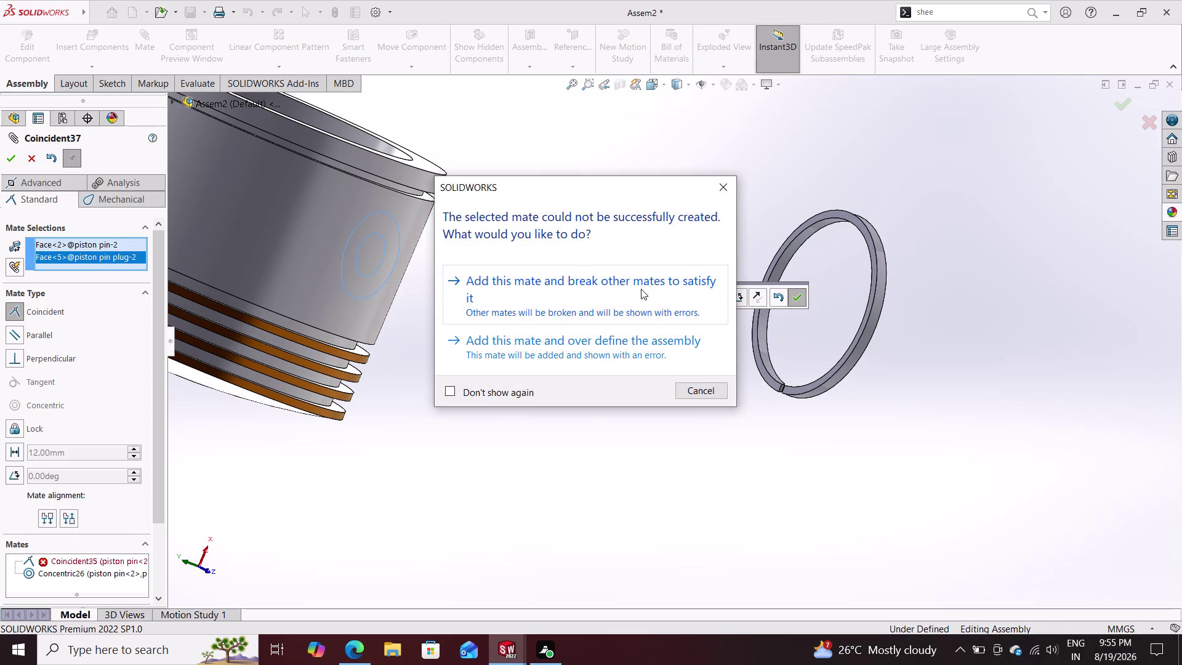
click(641, 289)
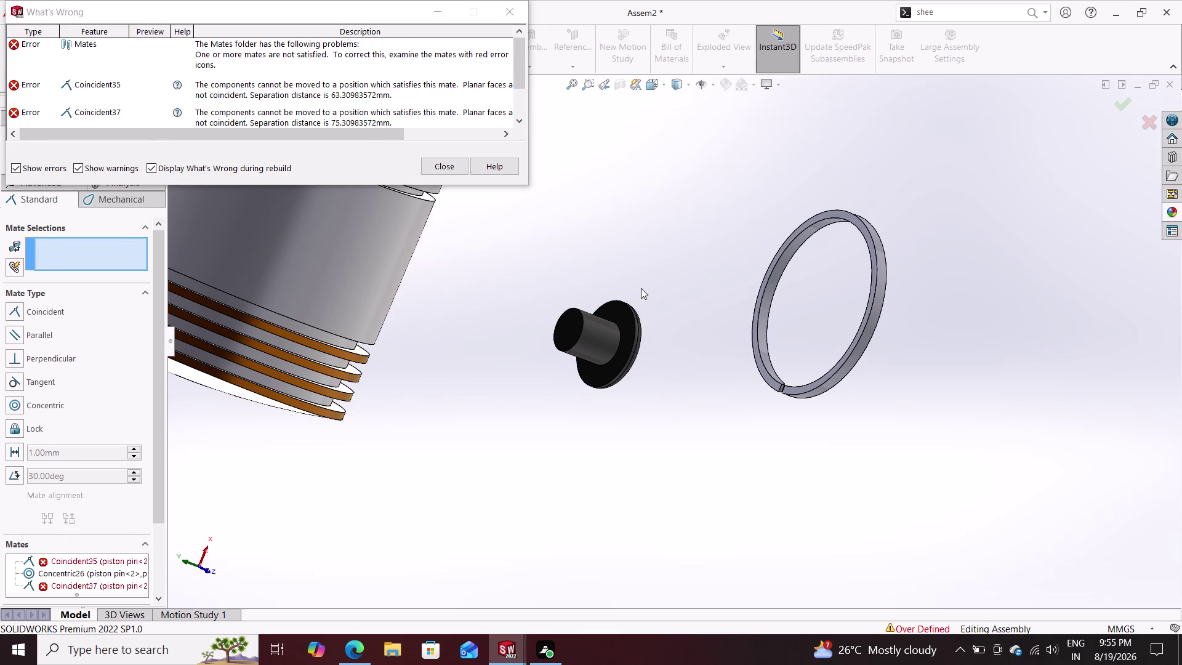
click(442, 162)
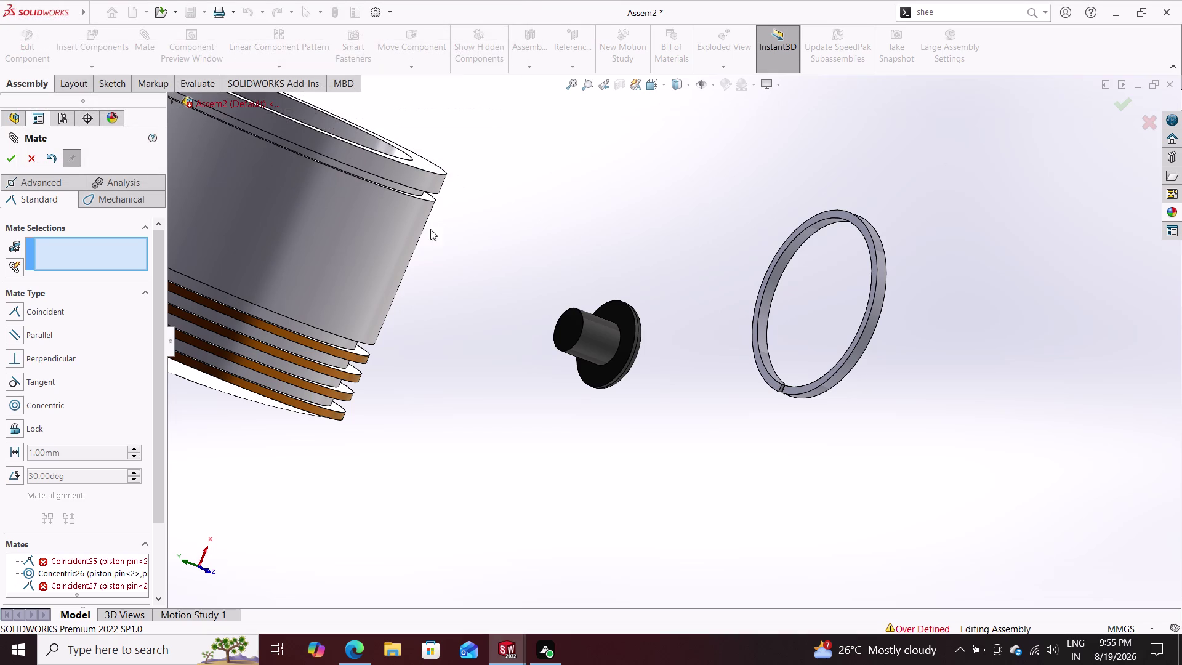
key(ctrl+z)
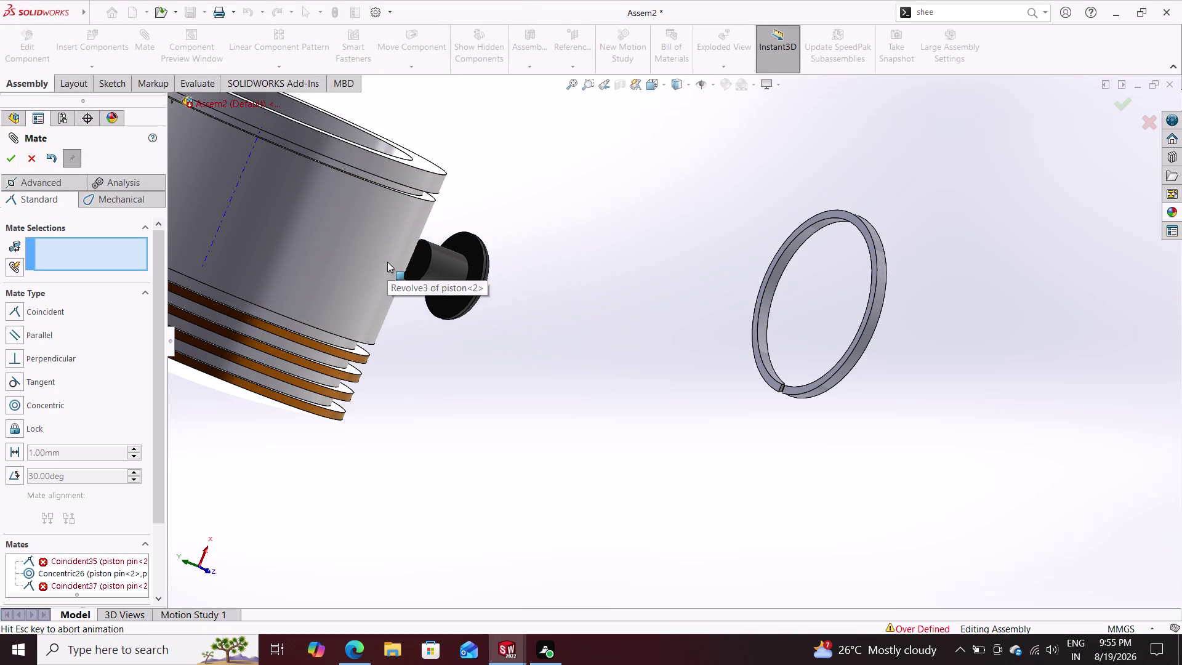
key(Escape)
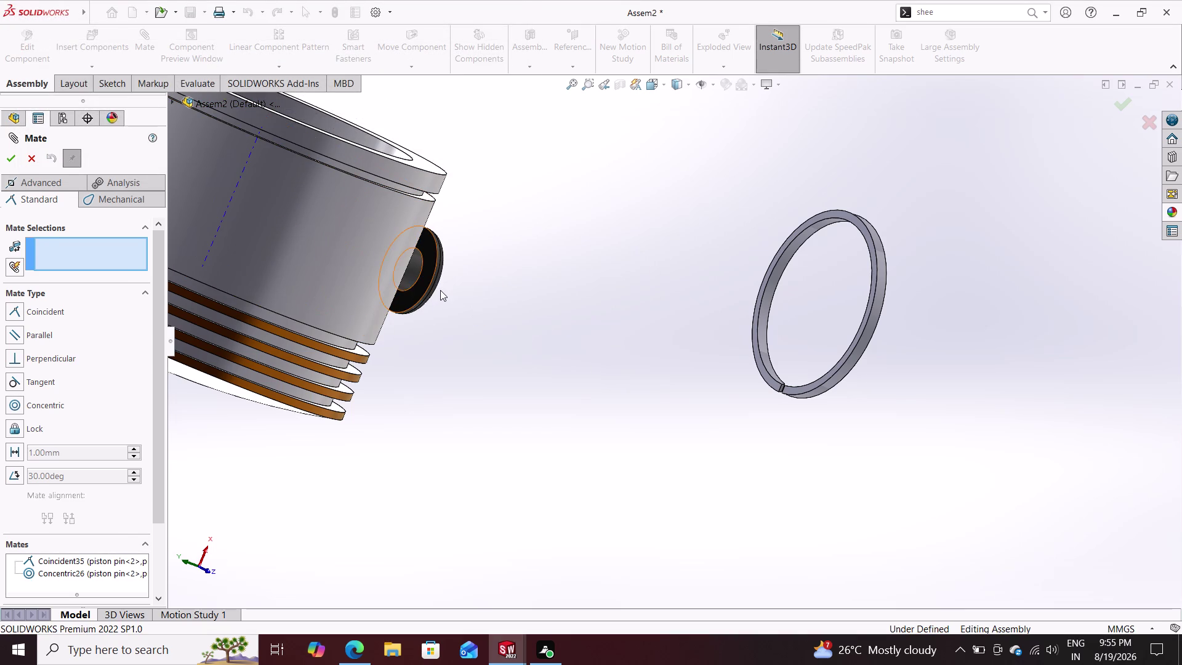
key(Escape)
Orbit the view and drag the piston pin plug away from the piston.
middle_drag(504, 322, 501, 322)
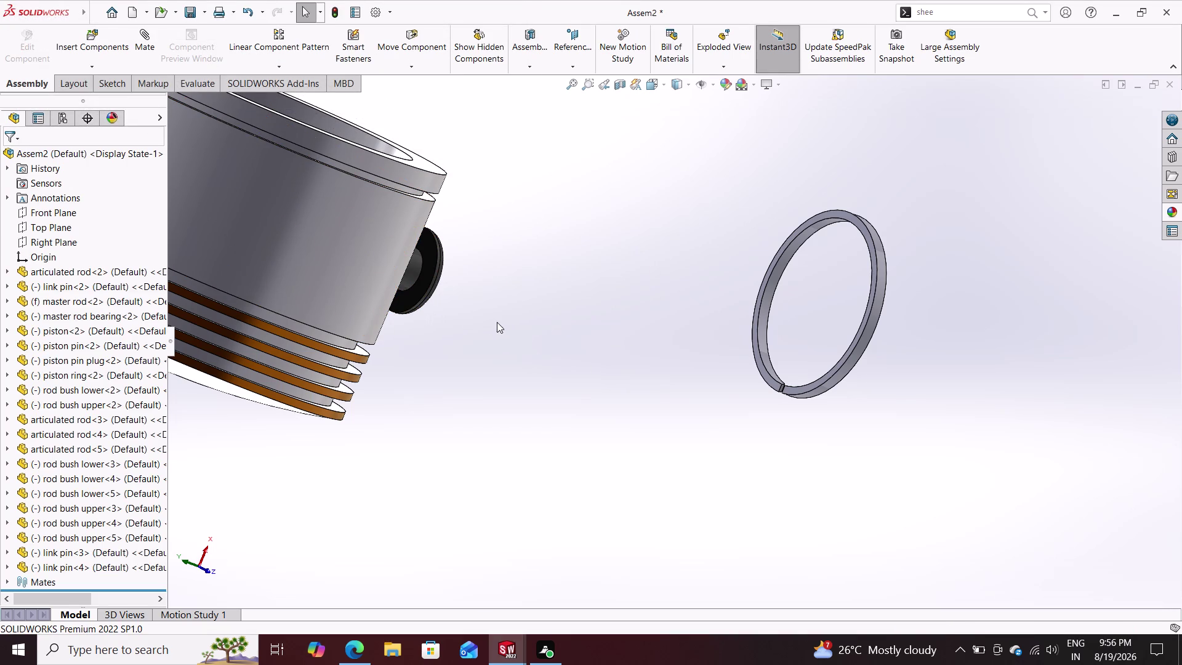
middle_drag(501, 322, 429, 312)
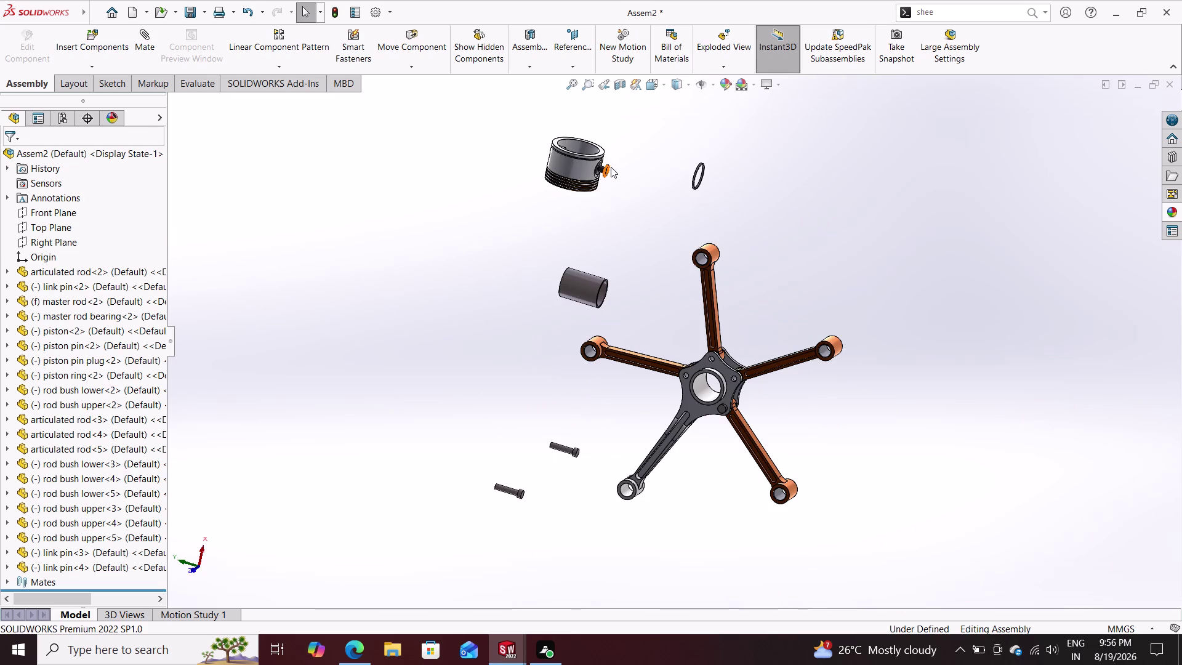
scroll(down, 3)
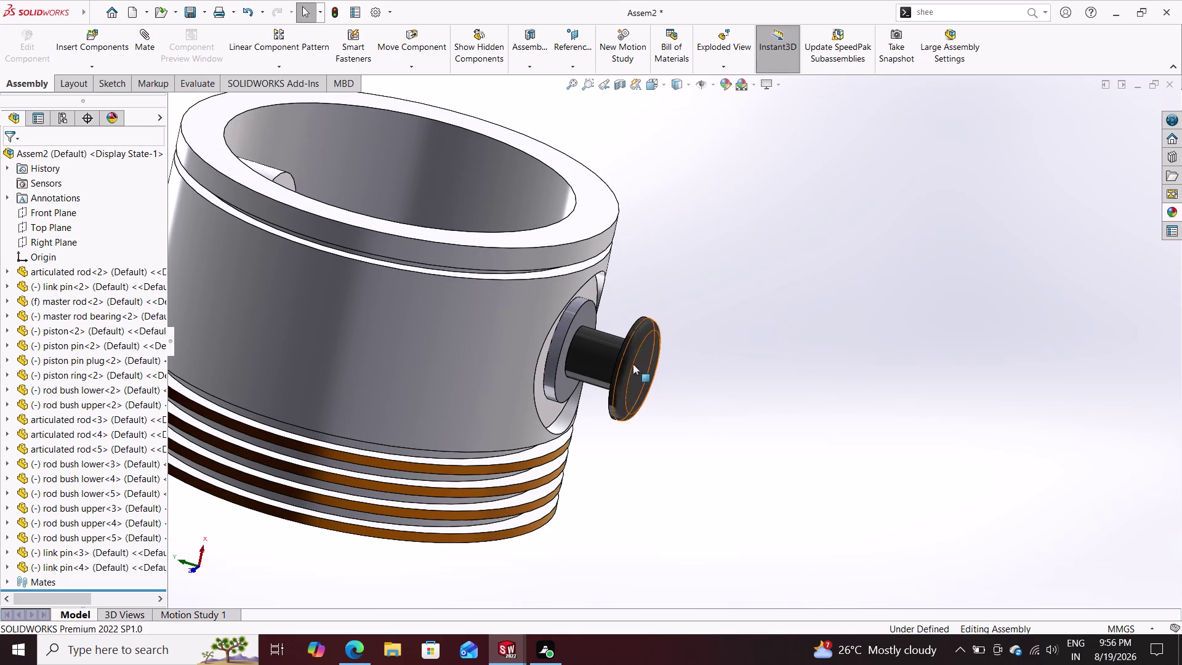
drag(633, 364, 675, 381)
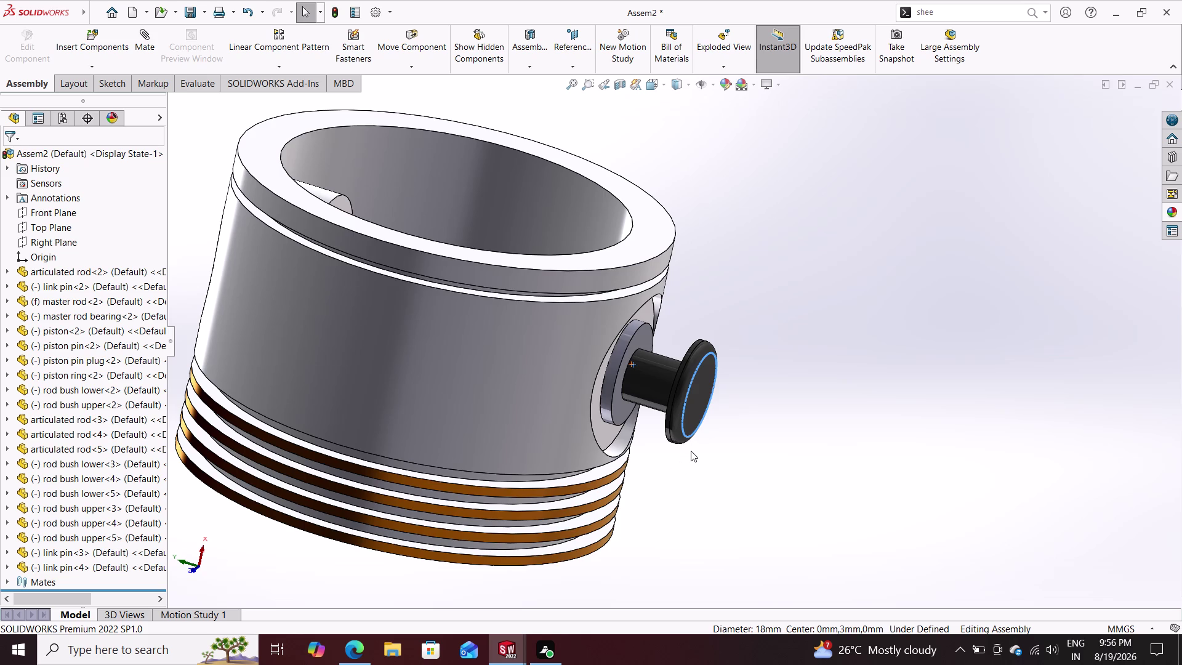
Cancel the pending plug face selection, undo twice, and begin a new mate.
click(620, 372)
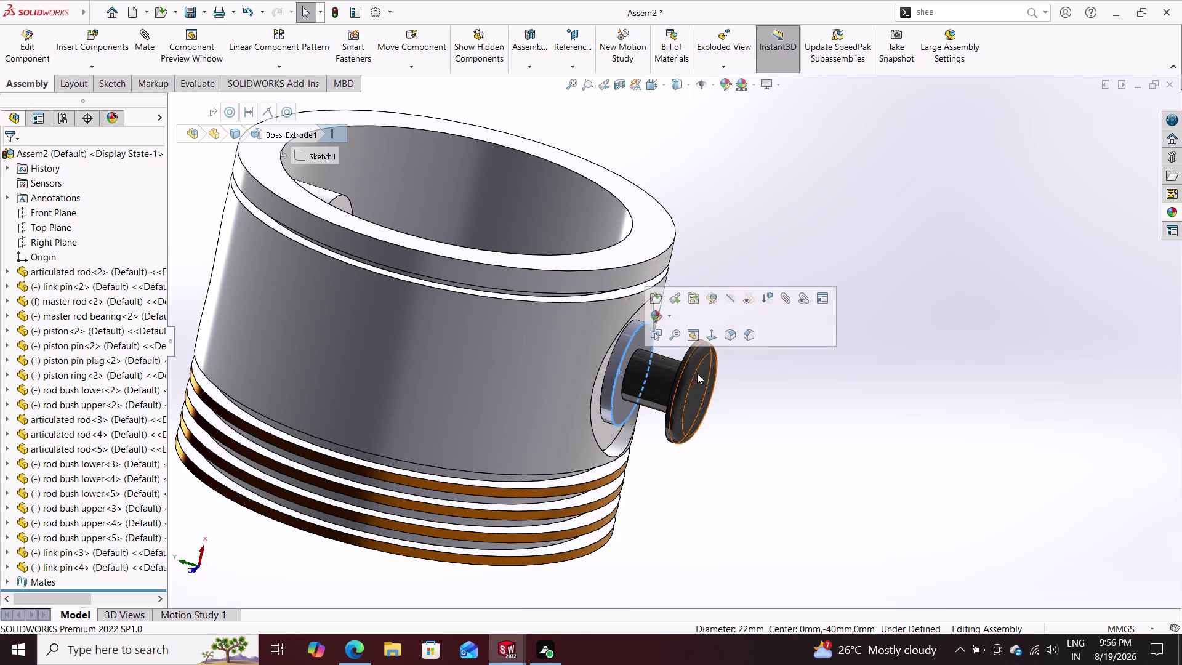
key(Escape)
key(Escape)
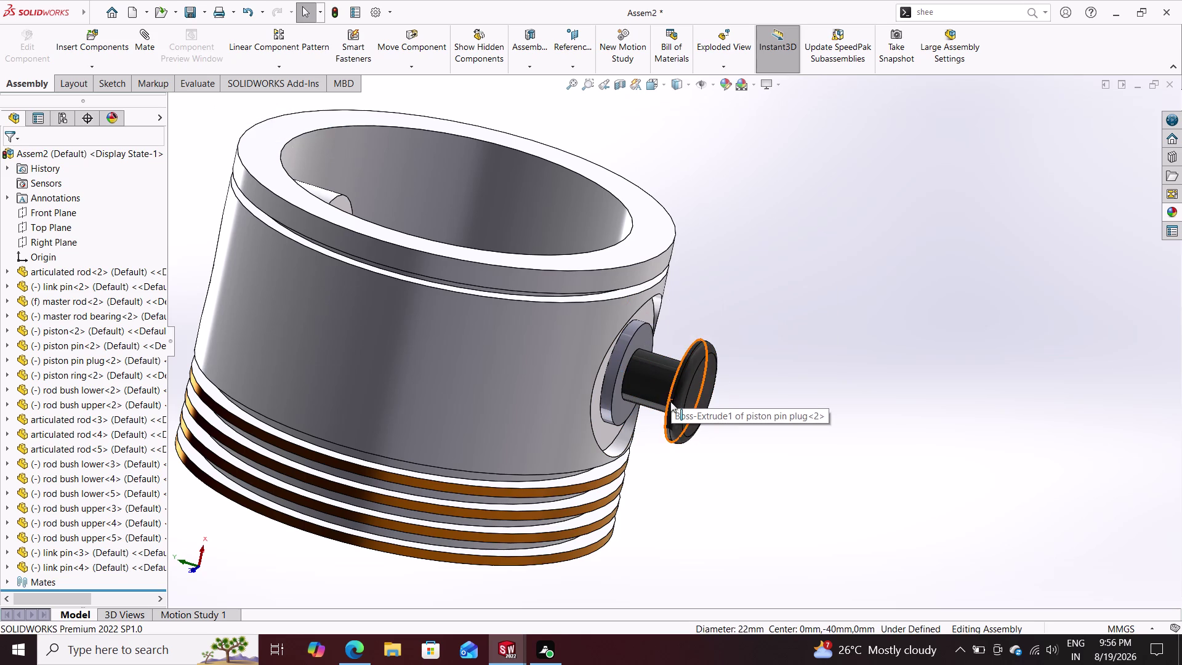
key(ctrl+z)
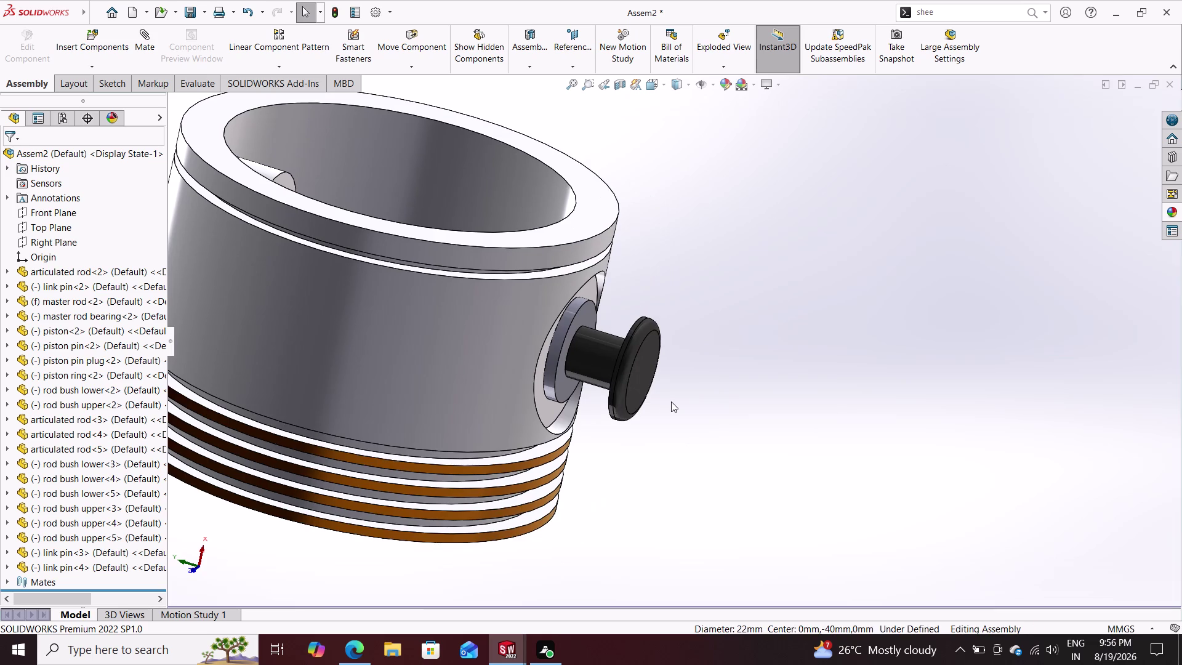
key(ctrl+z)
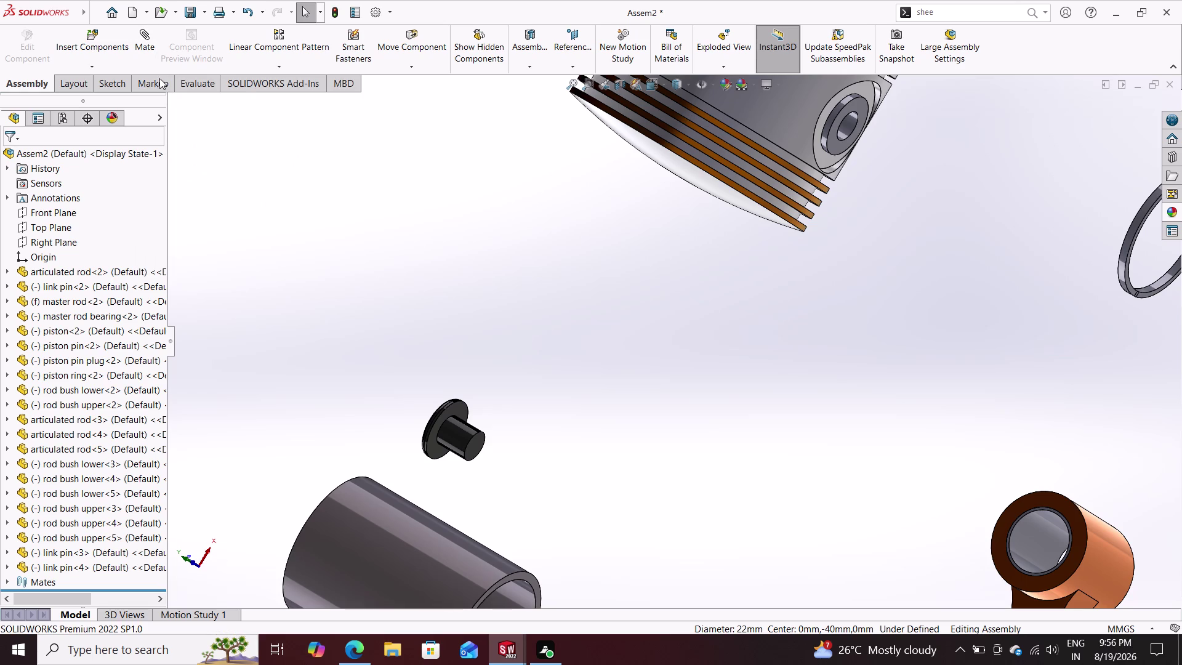
click(147, 44)
Mate the plug flange coincident to the piston boss face, with alignment flipped.
click(434, 440)
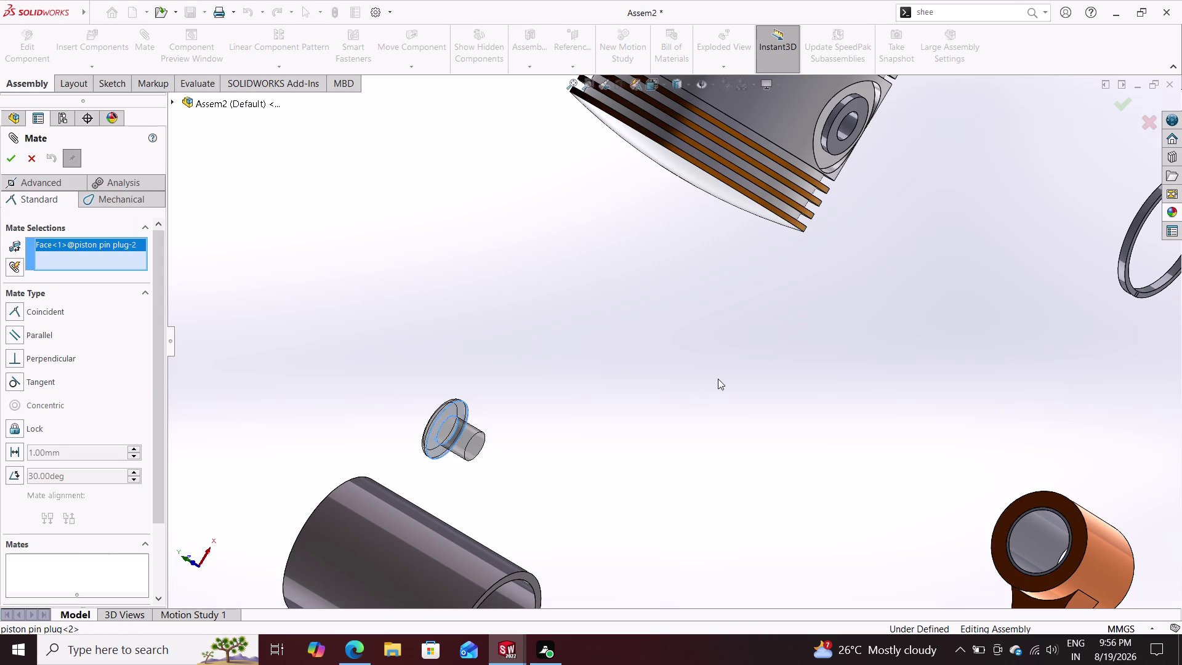
scroll(down, 3)
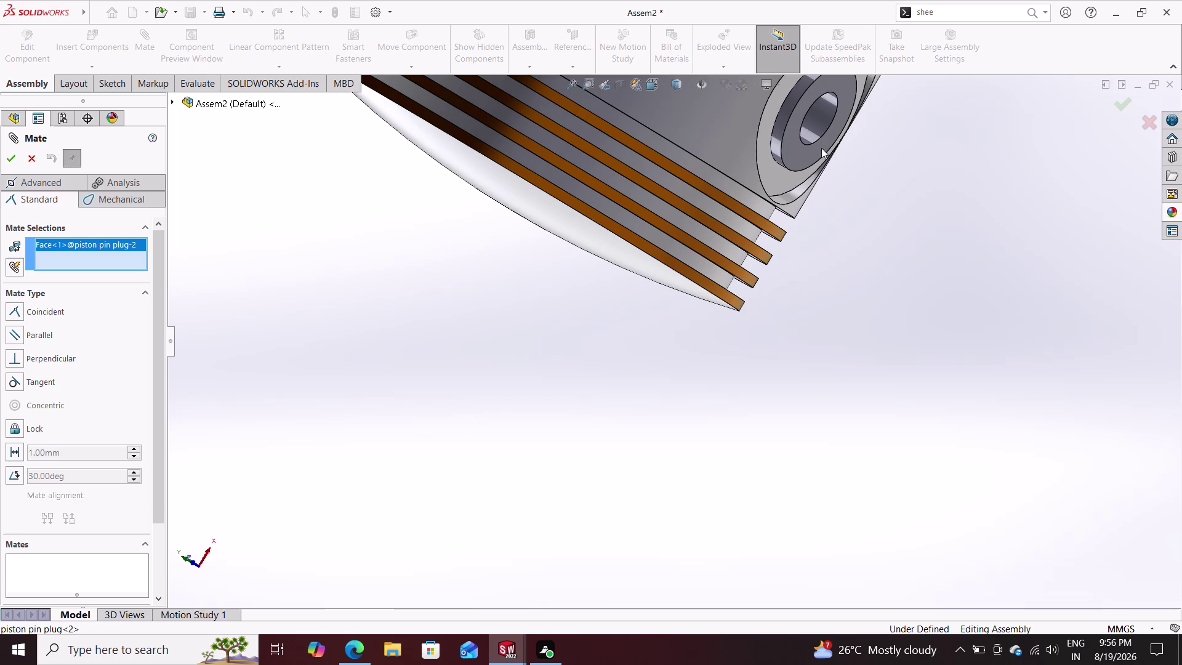
click(733, 167)
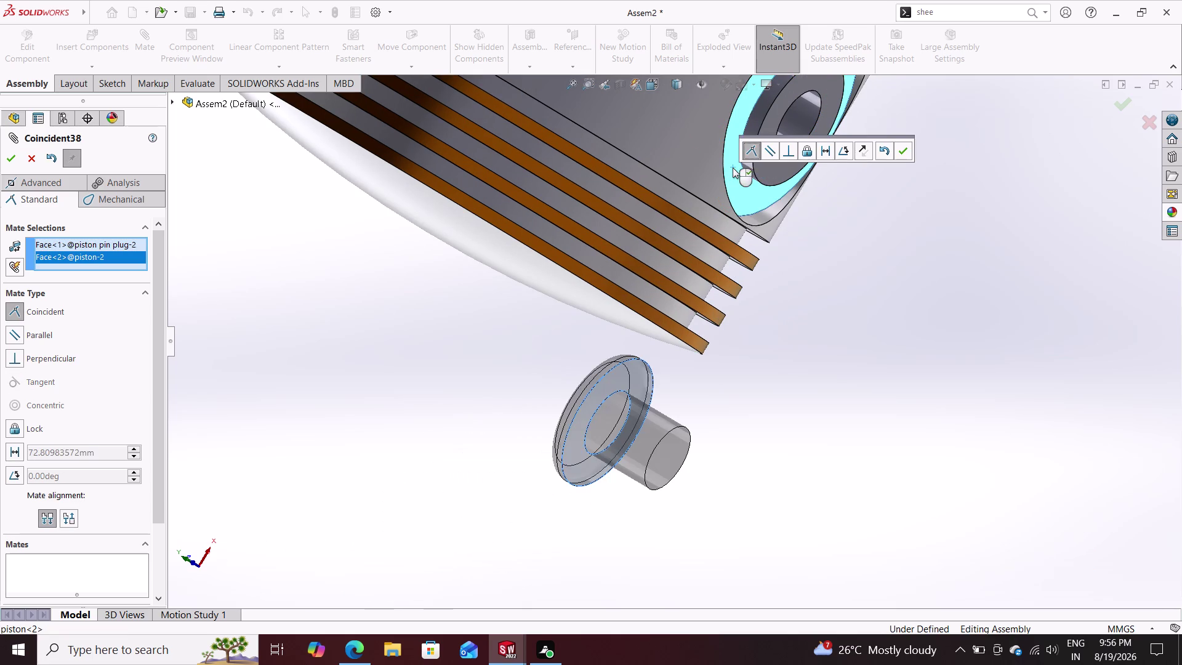
click(861, 149)
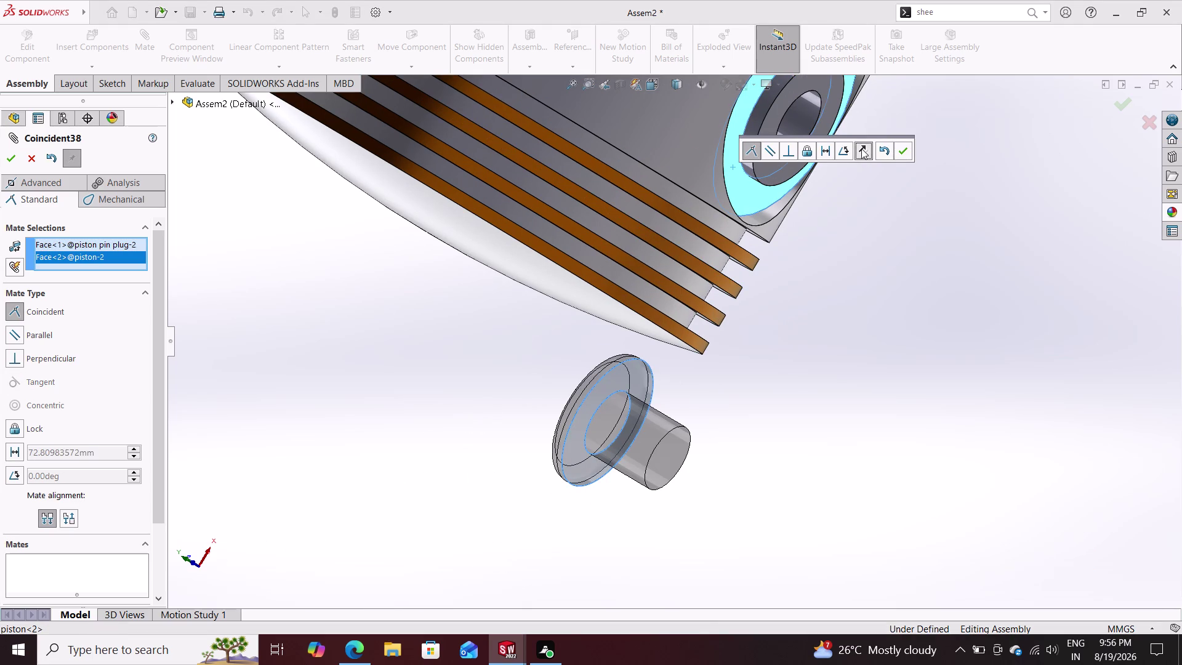
click(900, 151)
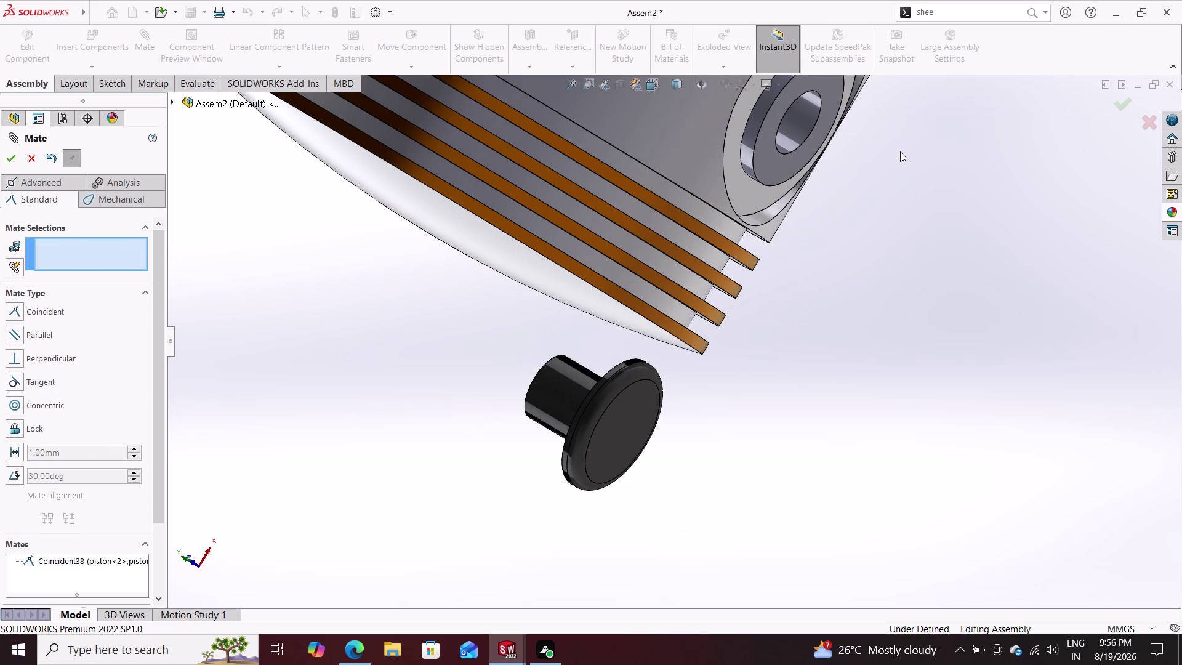
Make the plug shank concentric with the piston pin bore.
click(547, 392)
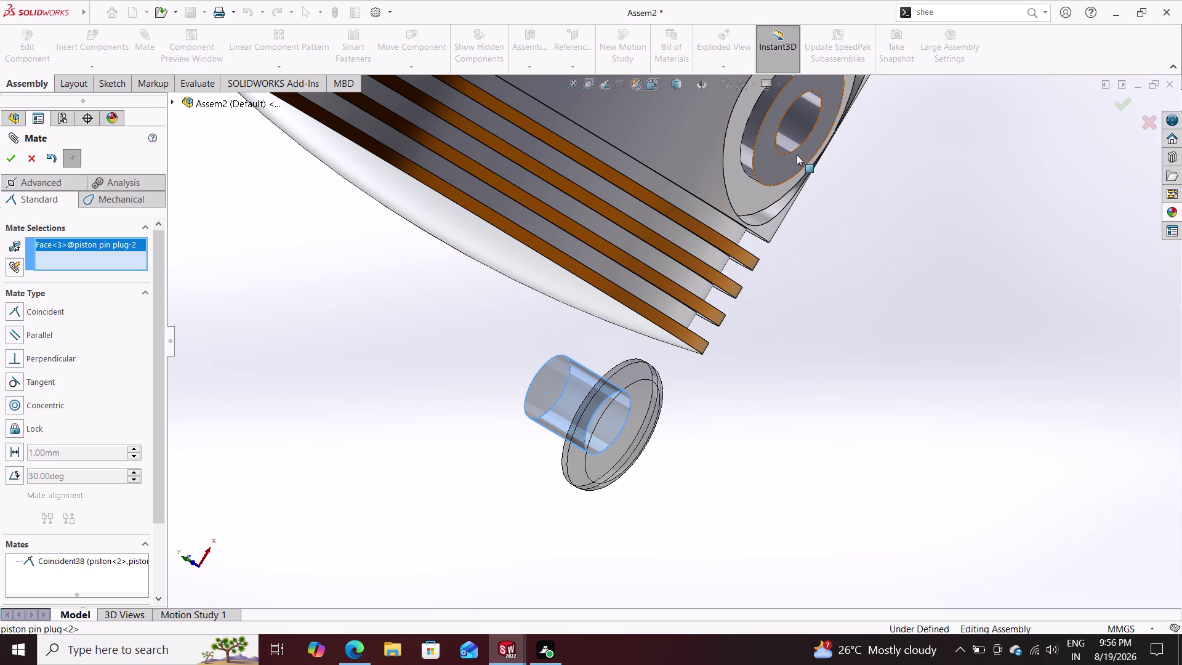
click(792, 135)
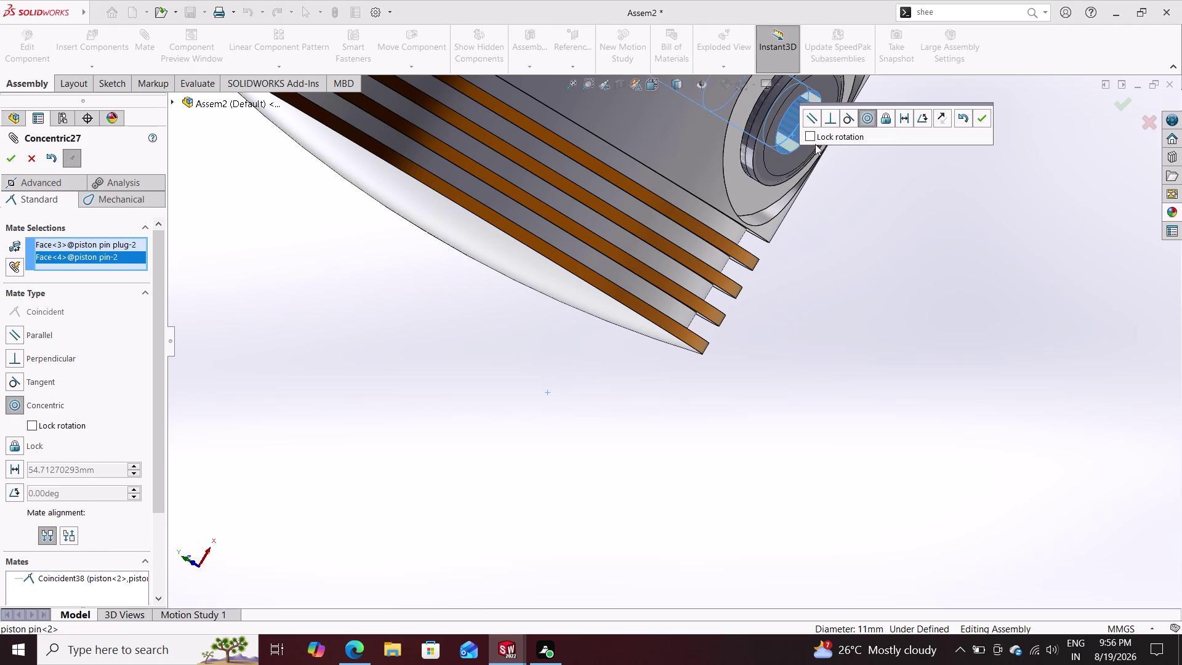
click(980, 114)
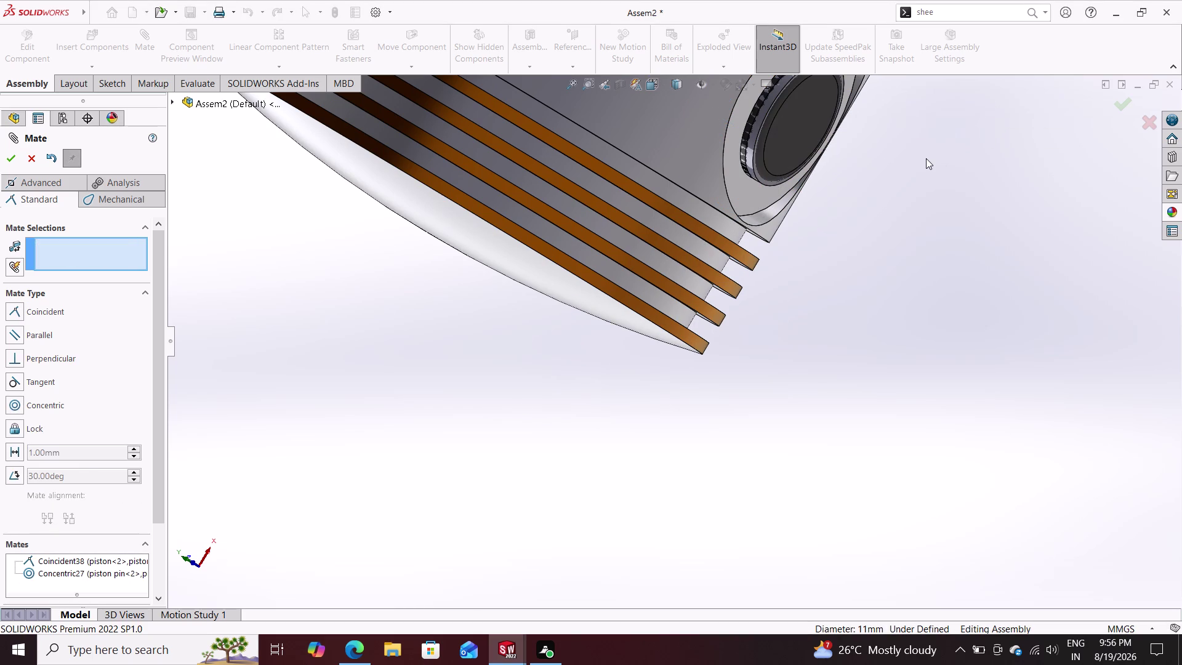
scroll(down, 3)
Pick the plug's outer, end and rim faces, cancelling each selection.
scroll(up, 3)
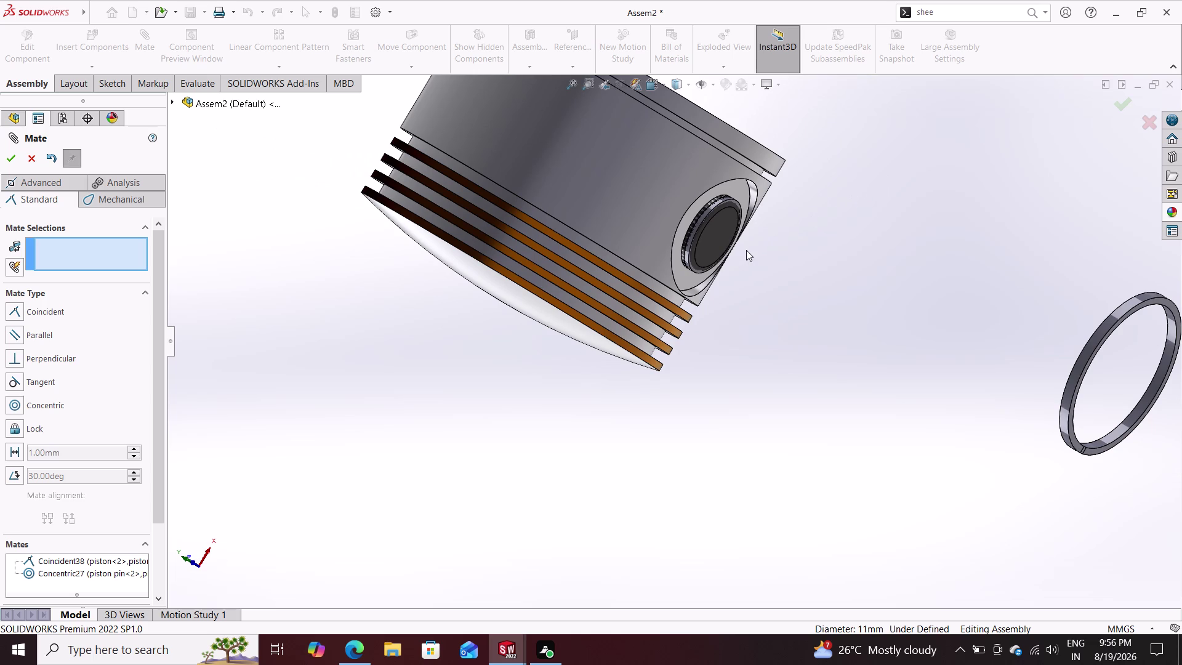
scroll(down, 3)
scroll(up, 3)
scroll(up, 3)
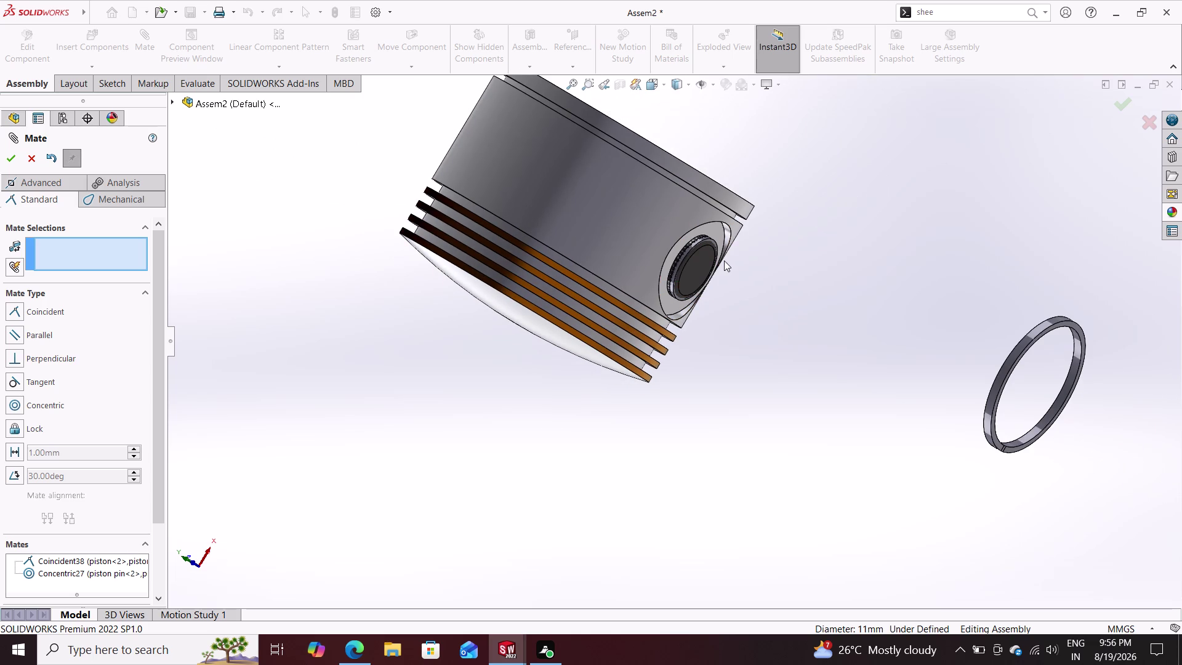
click(698, 262)
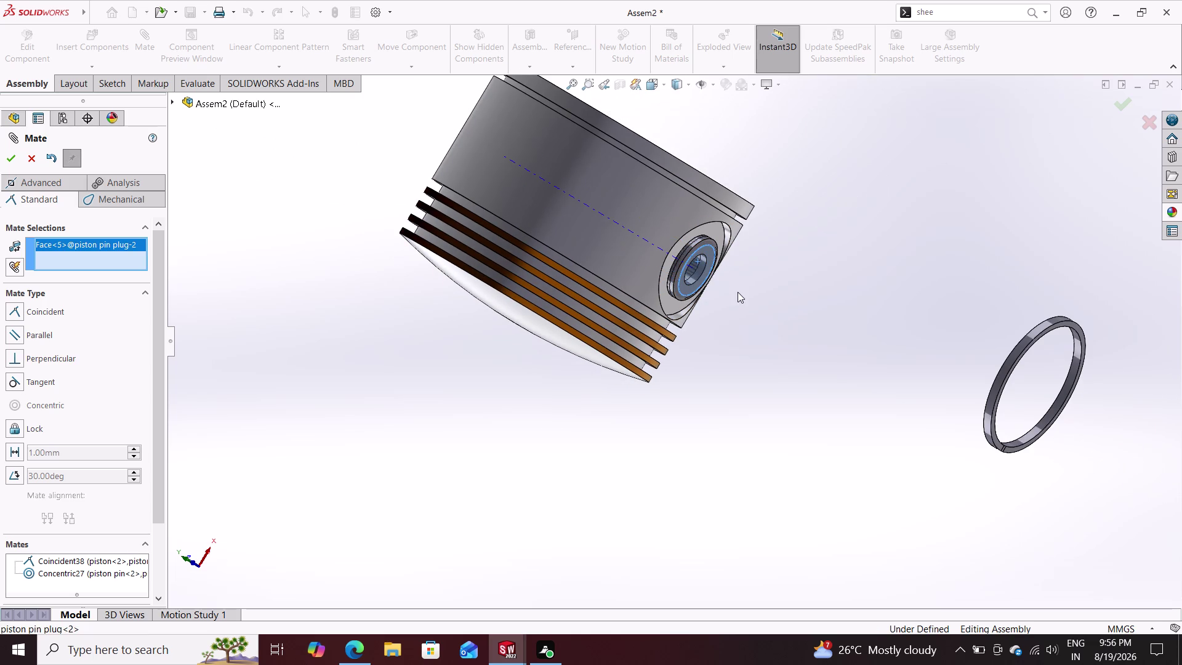
key(Escape)
key(Escape)
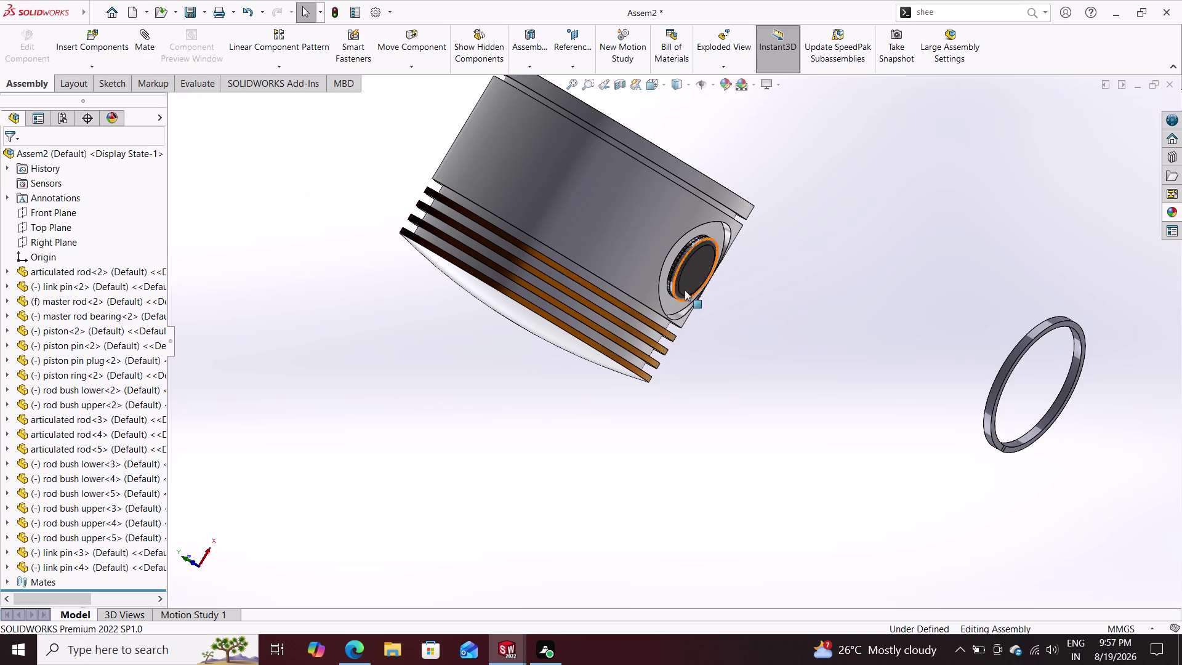
click(682, 277)
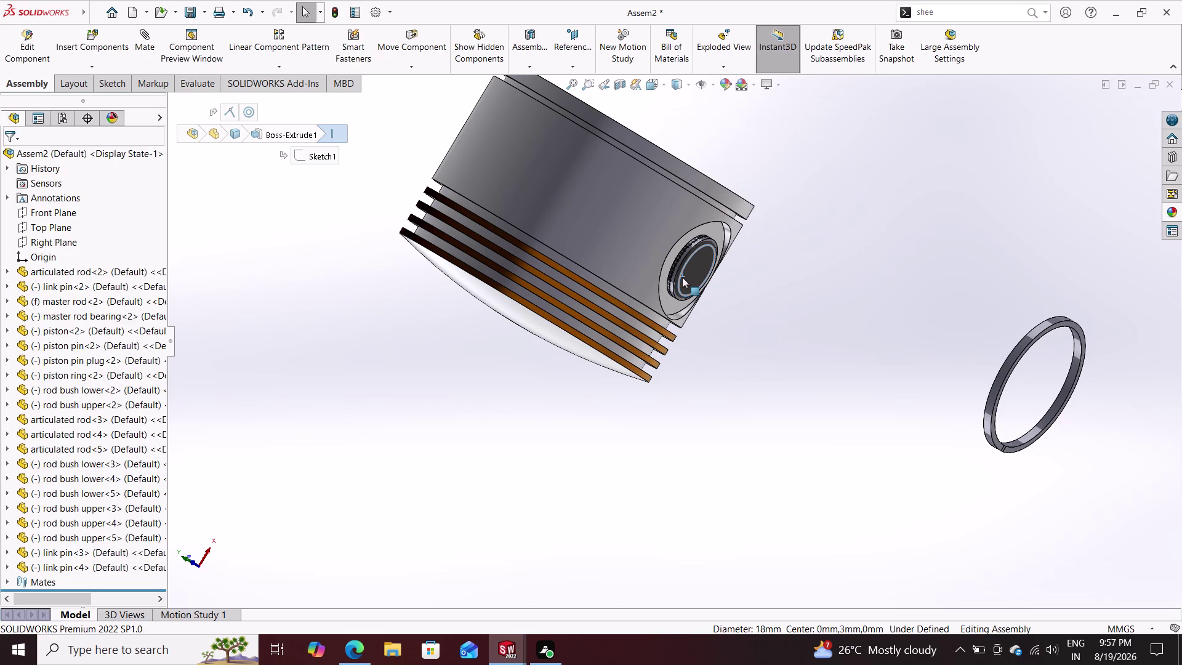
key(ctrl+v)
key(Escape)
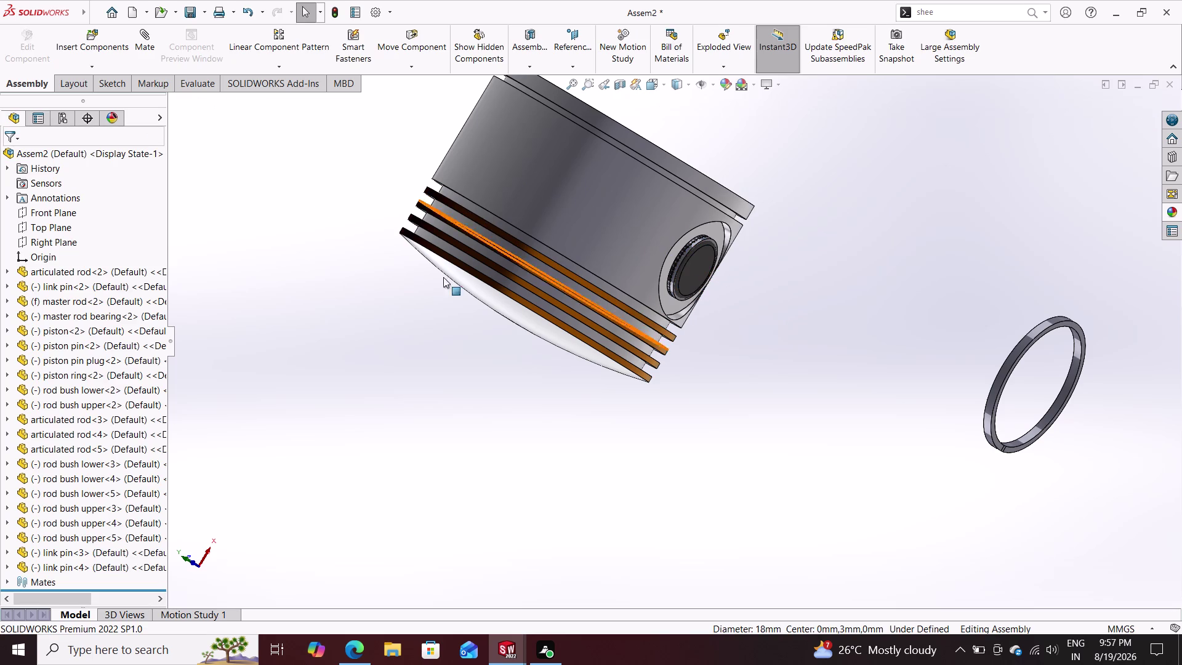
click(682, 265)
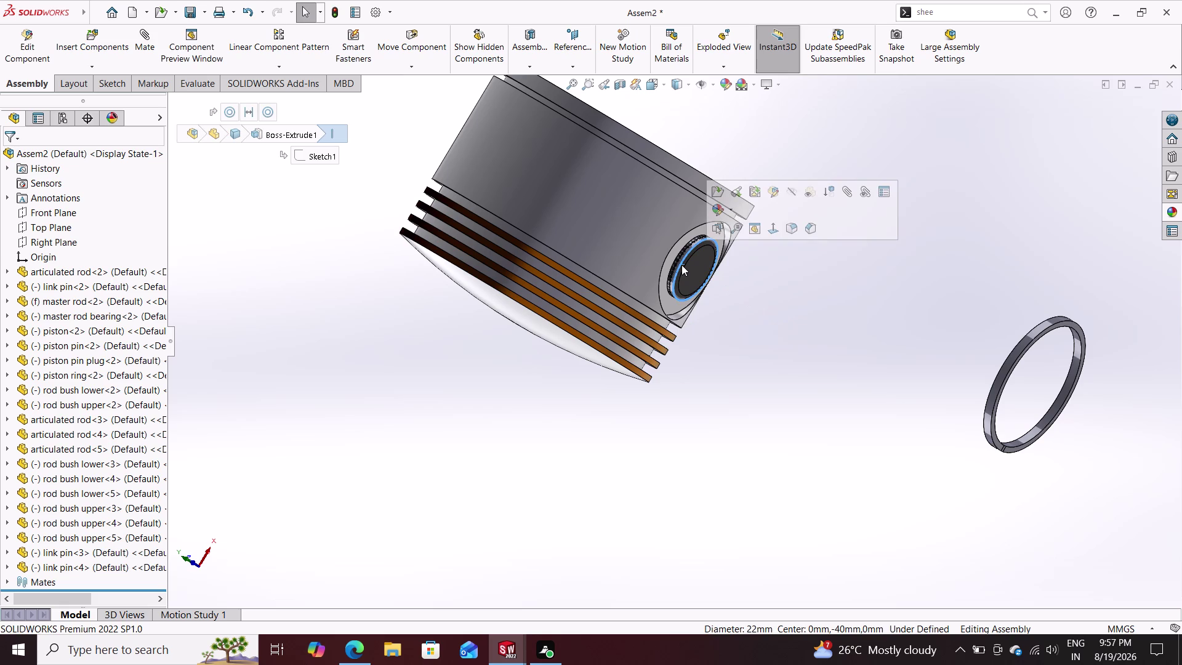
key(Escape)
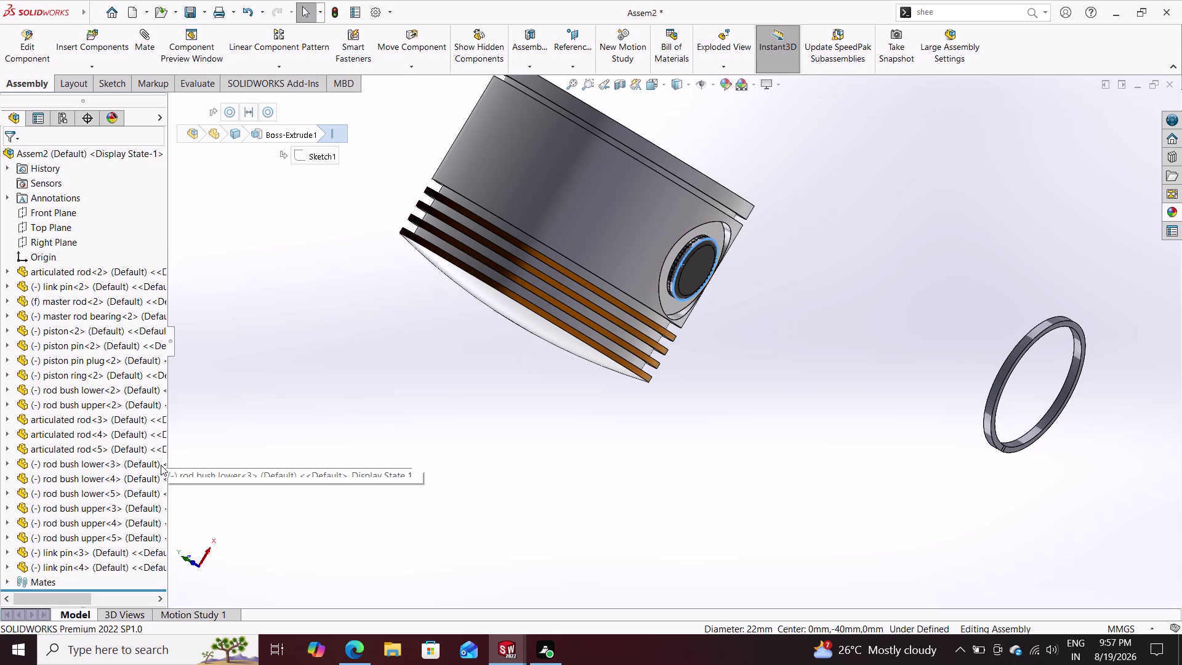
Select link pin<4> and link pin<3> in the FeatureManager tree.
click(76, 571)
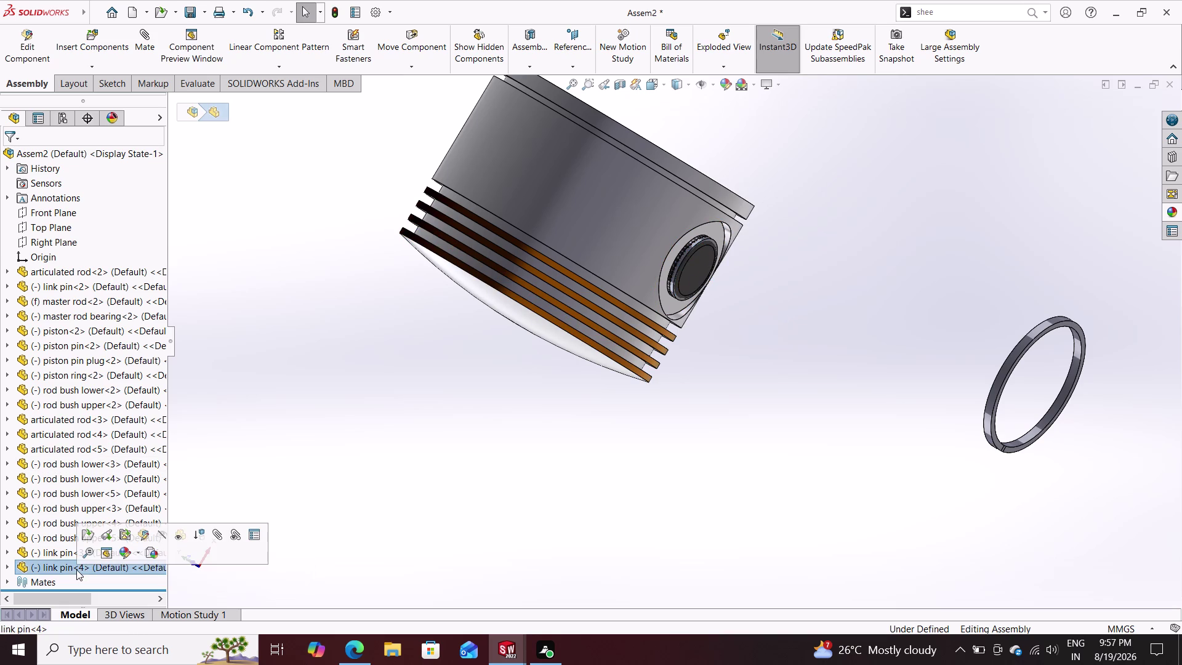
click(75, 568)
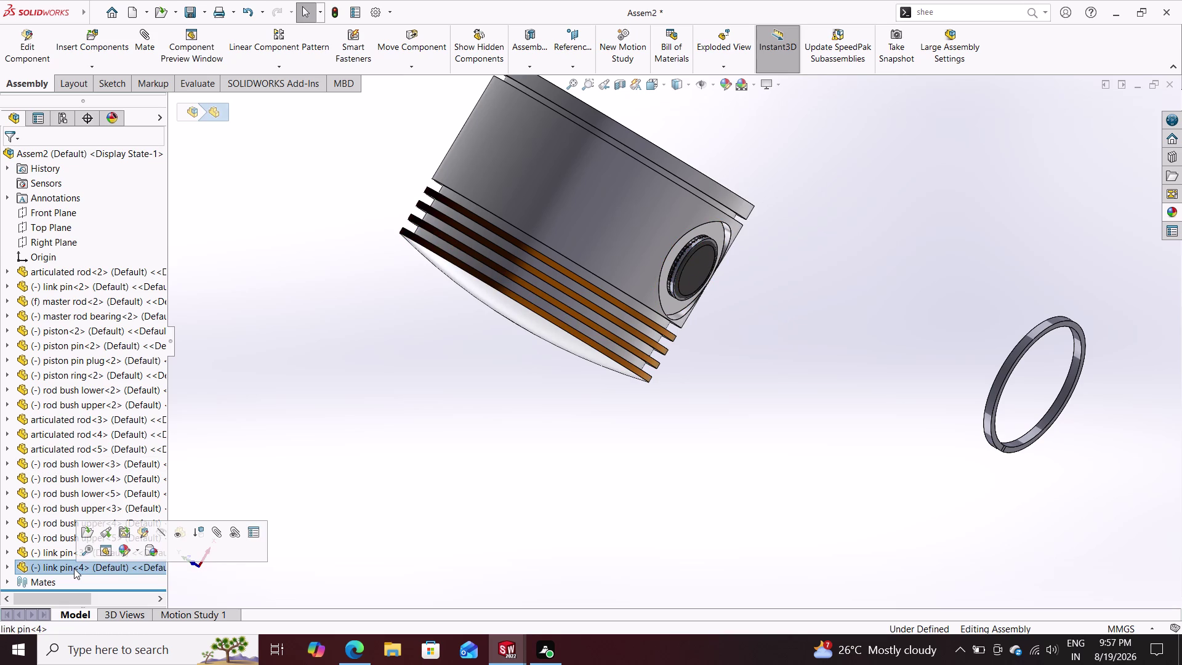
click(48, 554)
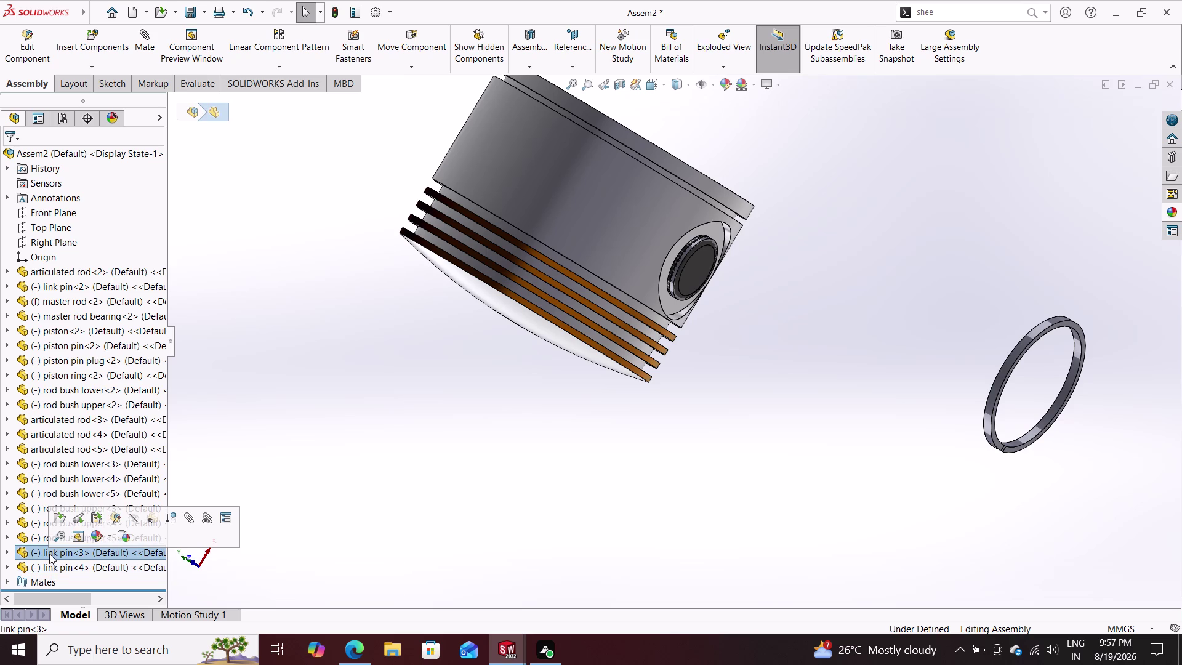
click(51, 565)
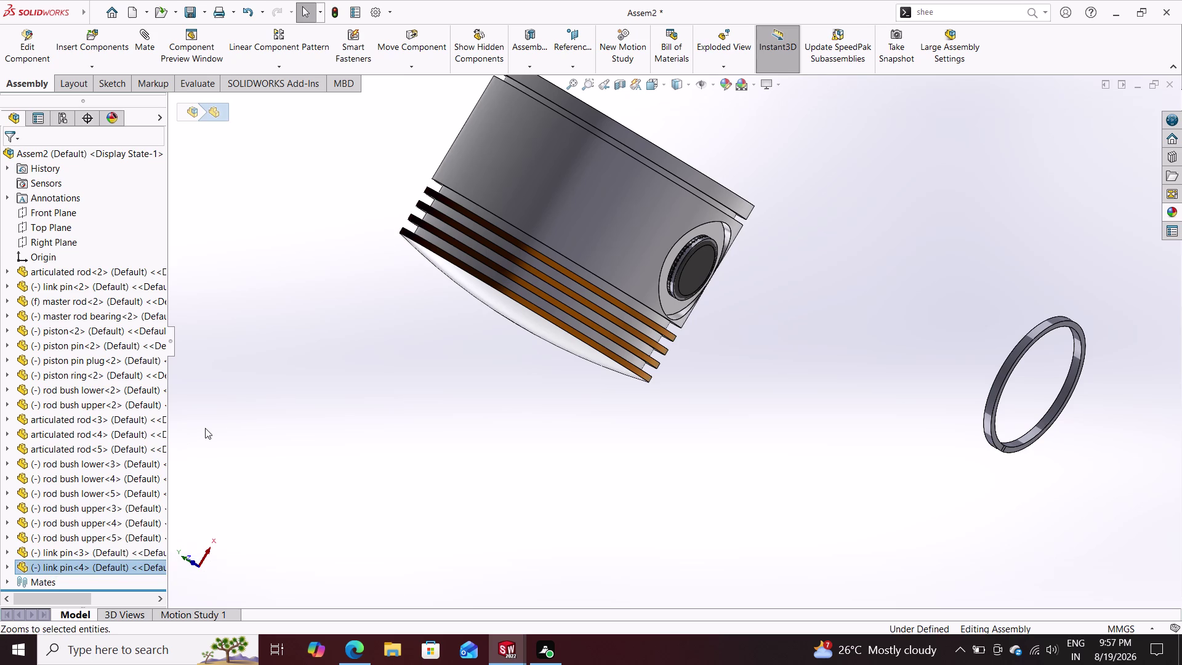
key(ctrl+v)
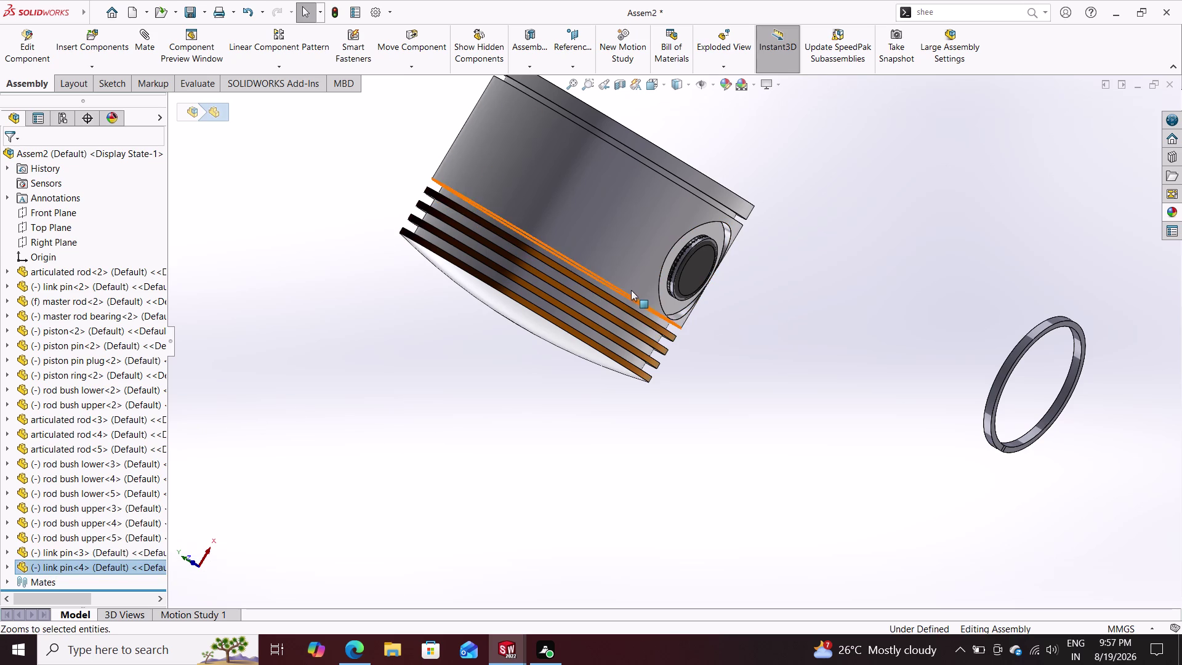
Drag the piston and its seated pin plug to new positions.
drag(688, 274, 770, 313)
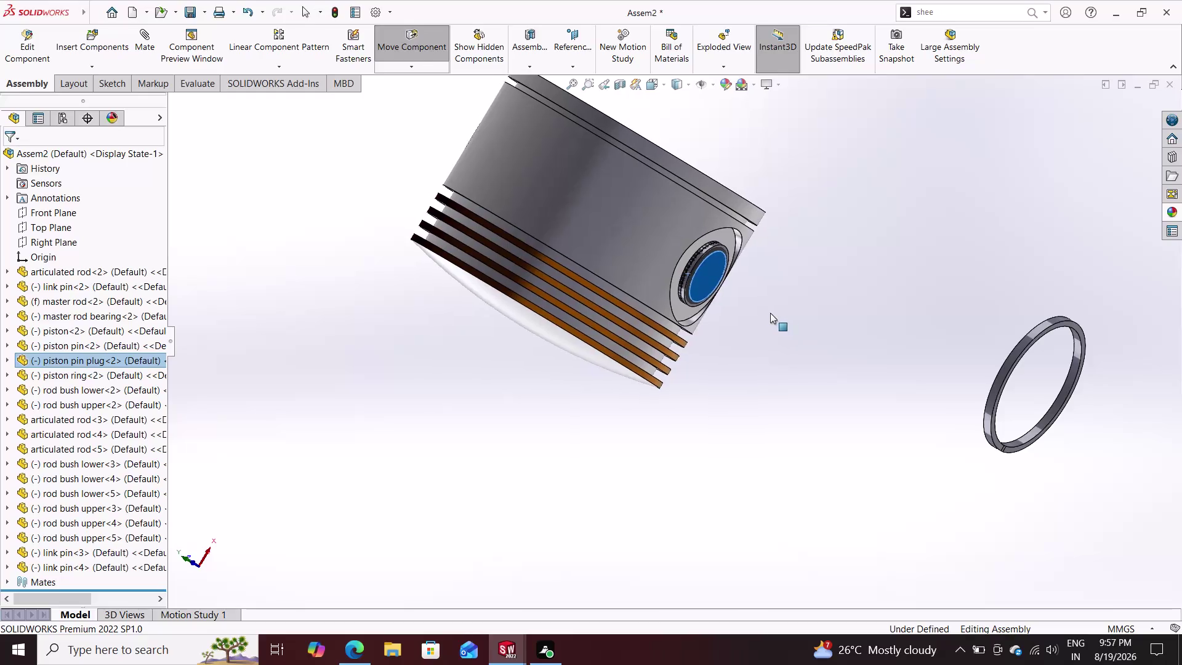
drag(771, 313, 760, 309)
key(ctrl+v)
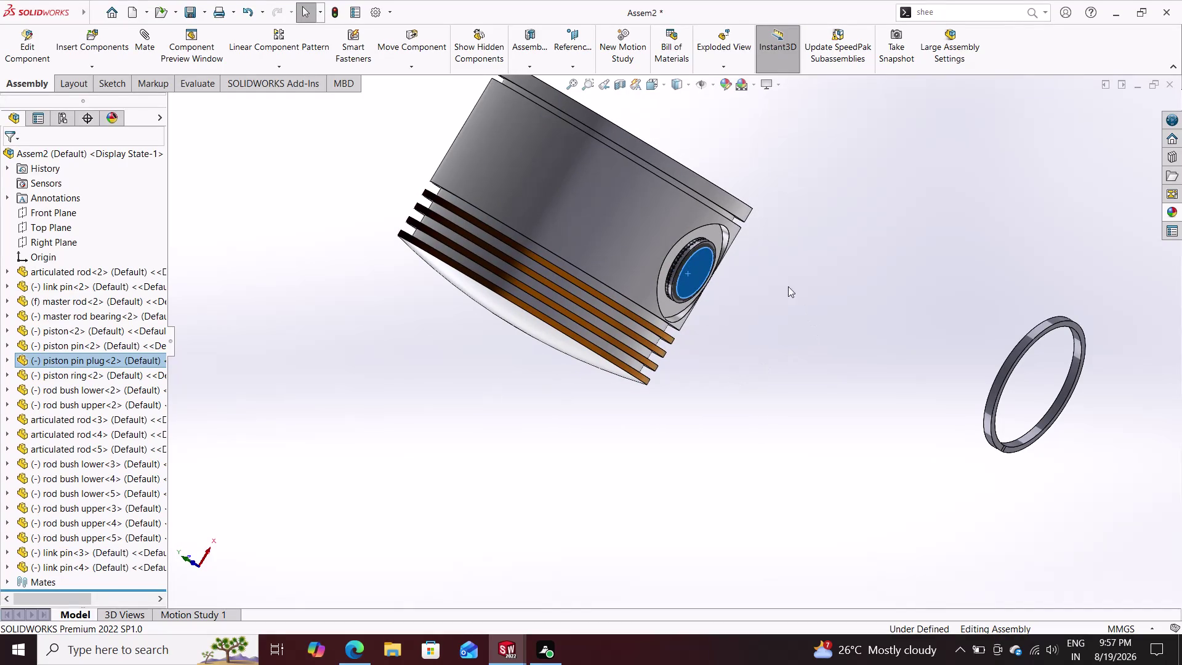
drag(694, 257, 725, 304)
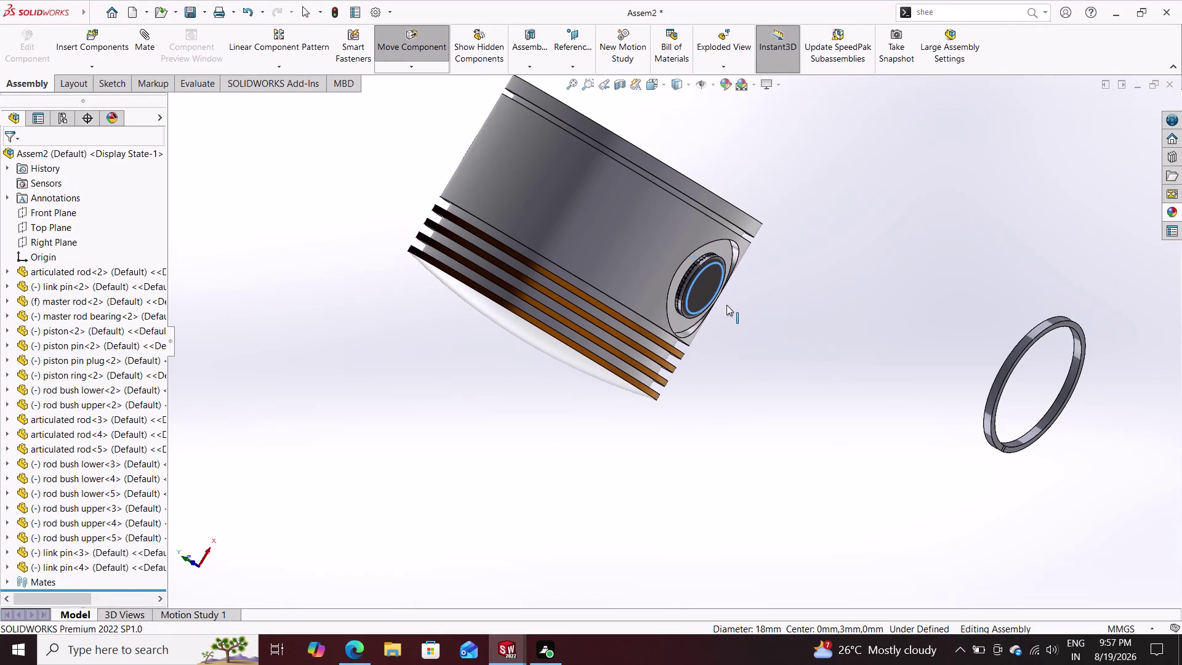
drag(725, 304, 692, 373)
middle_drag(740, 253, 697, 347)
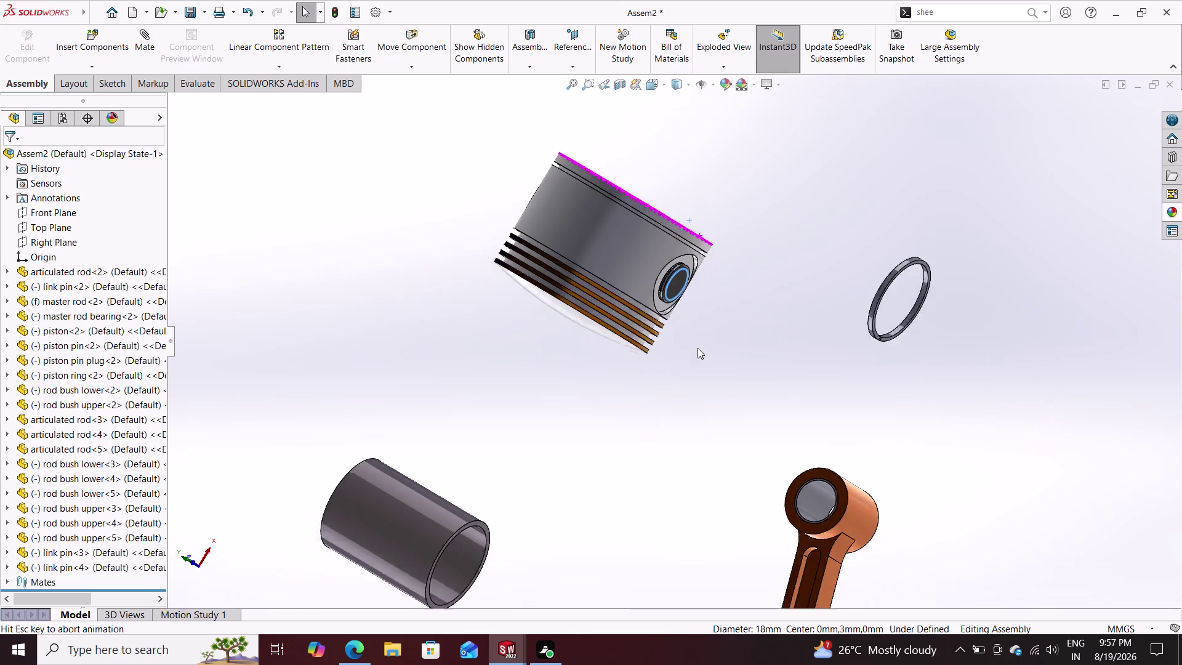
middle_drag(698, 347, 694, 350)
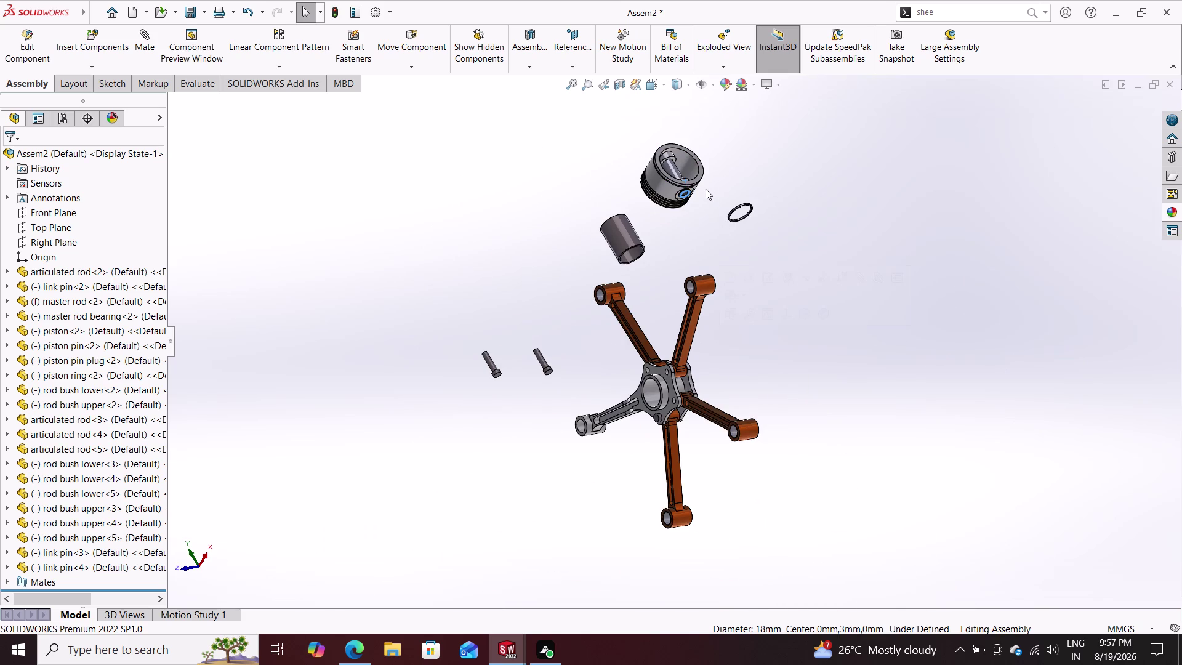
scroll(down, 3)
scroll(down, 3)
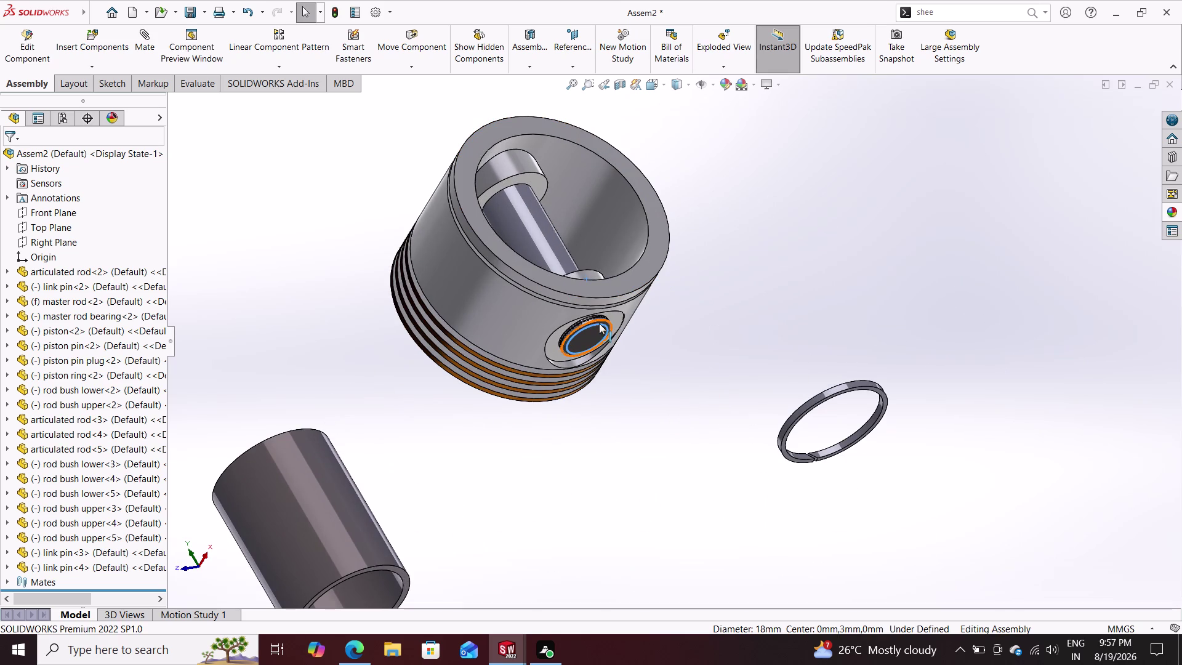
Reselect the pin plug and link pin<3>/<4>, then drag the piston lower.
click(595, 322)
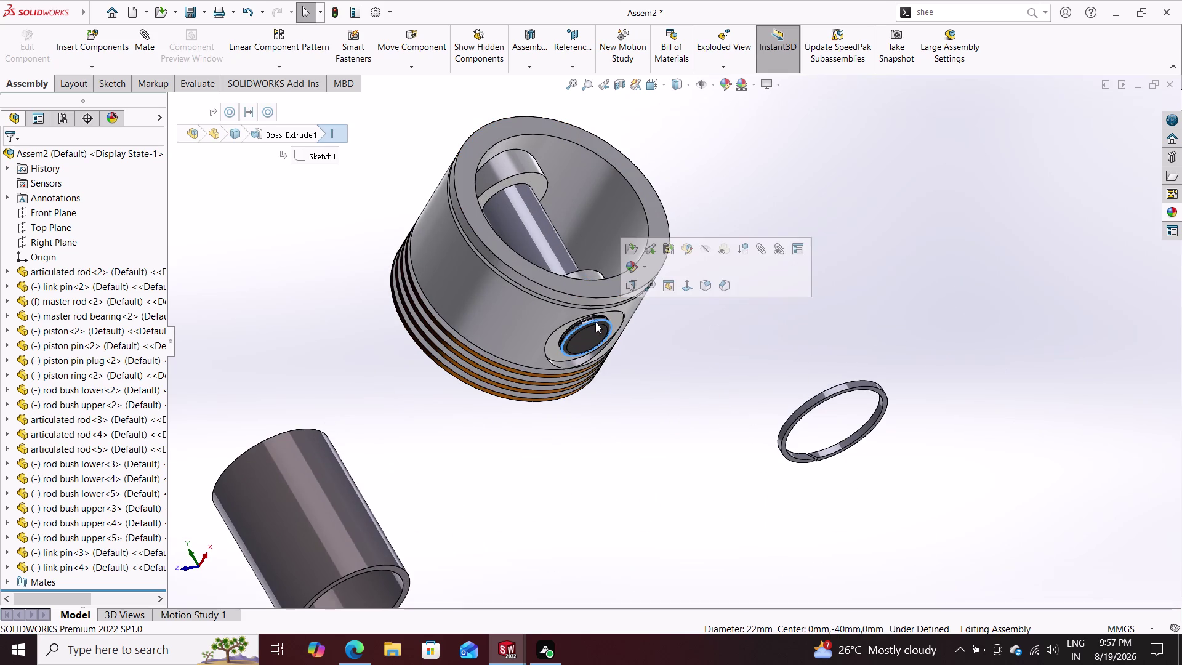
key(ctrl+v)
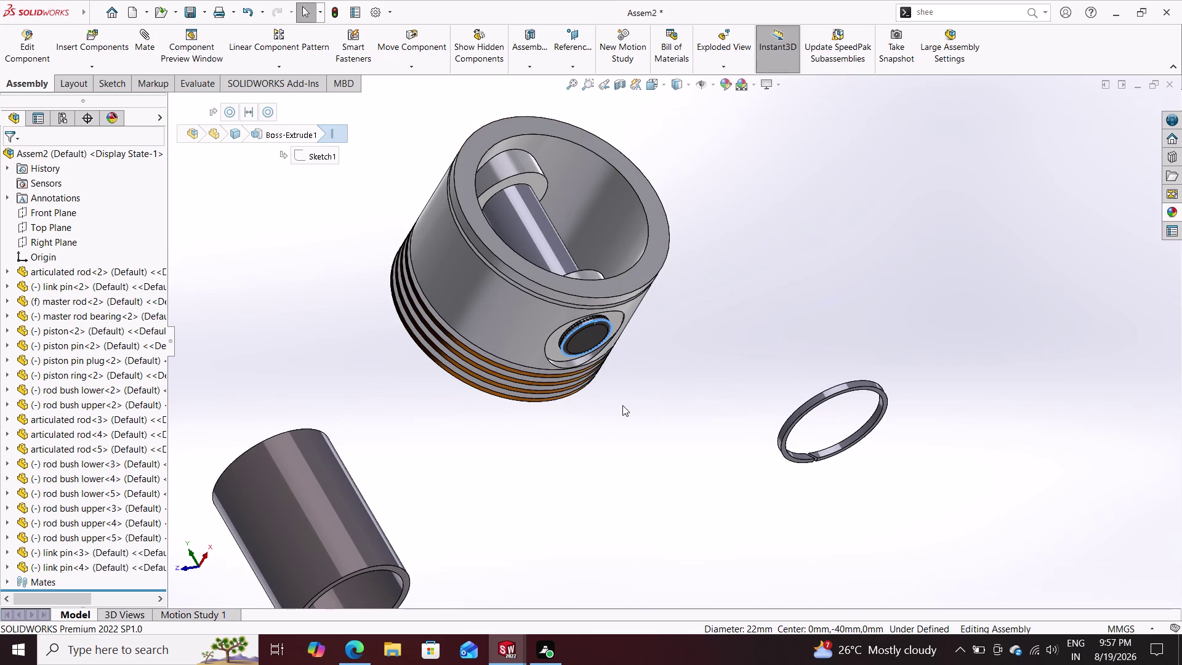
key(ctrl+v)
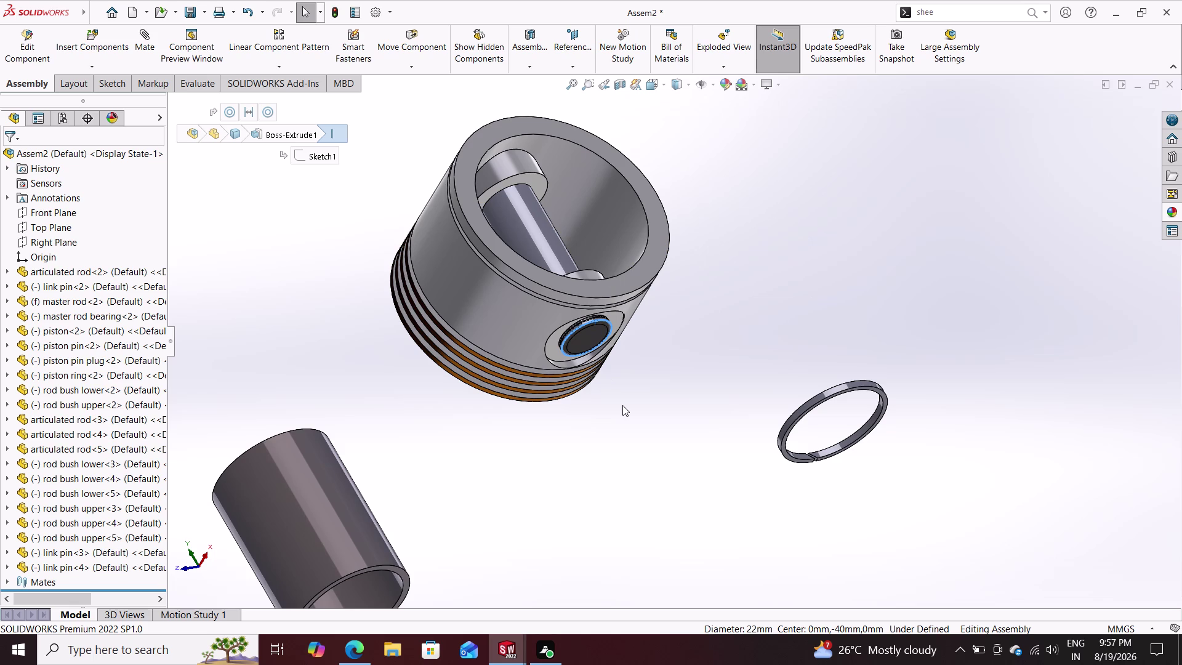
key(ctrl+v)
click(52, 568)
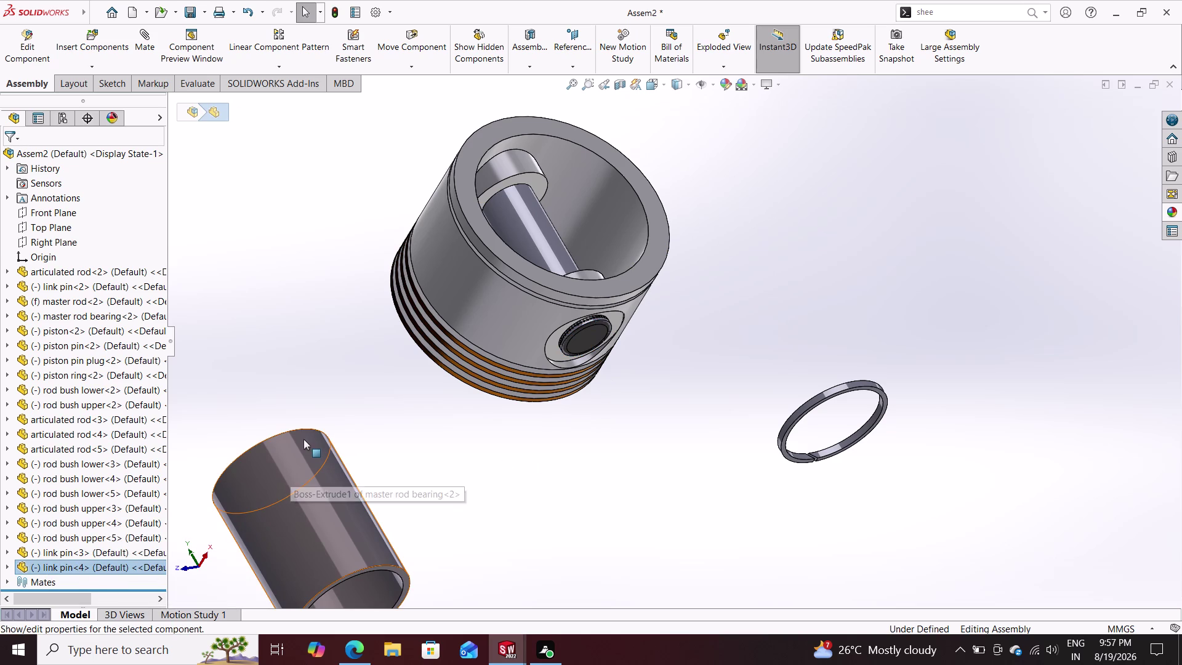
drag(306, 434, 343, 379)
key(Escape)
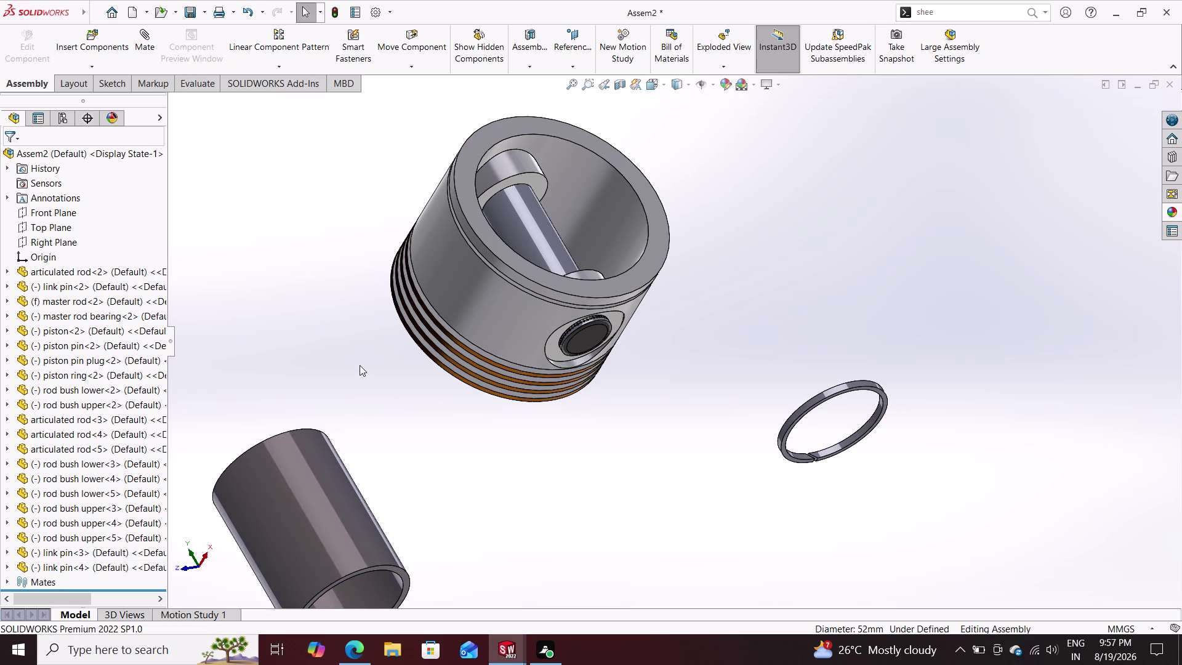
click(74, 552)
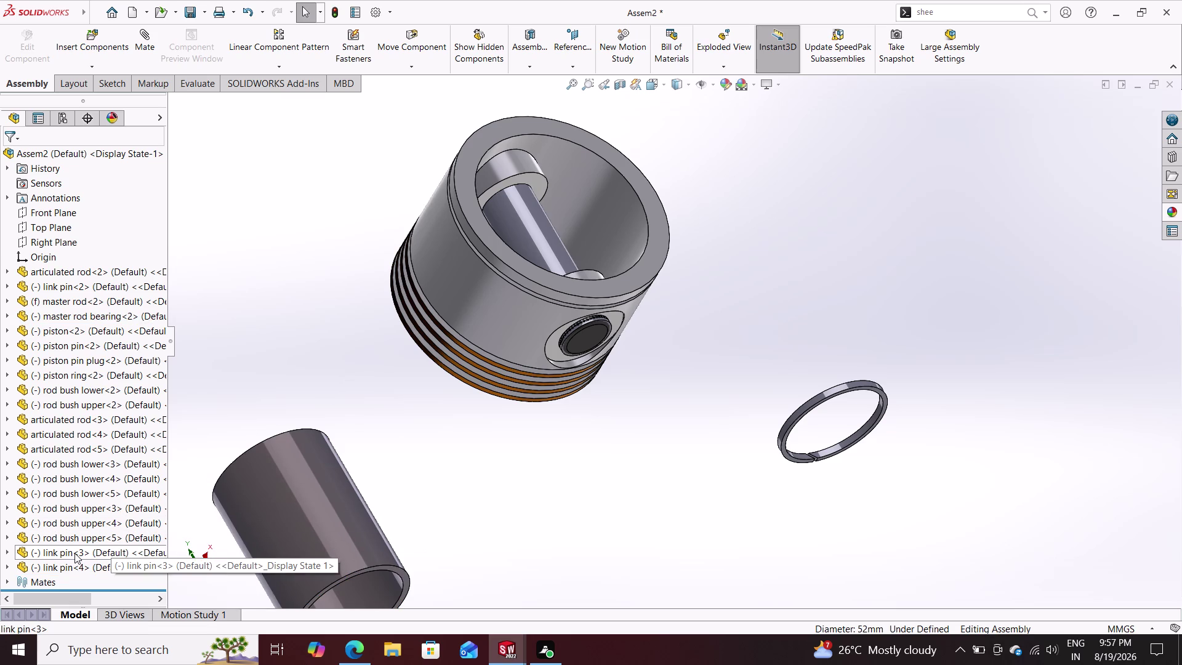
click(77, 569)
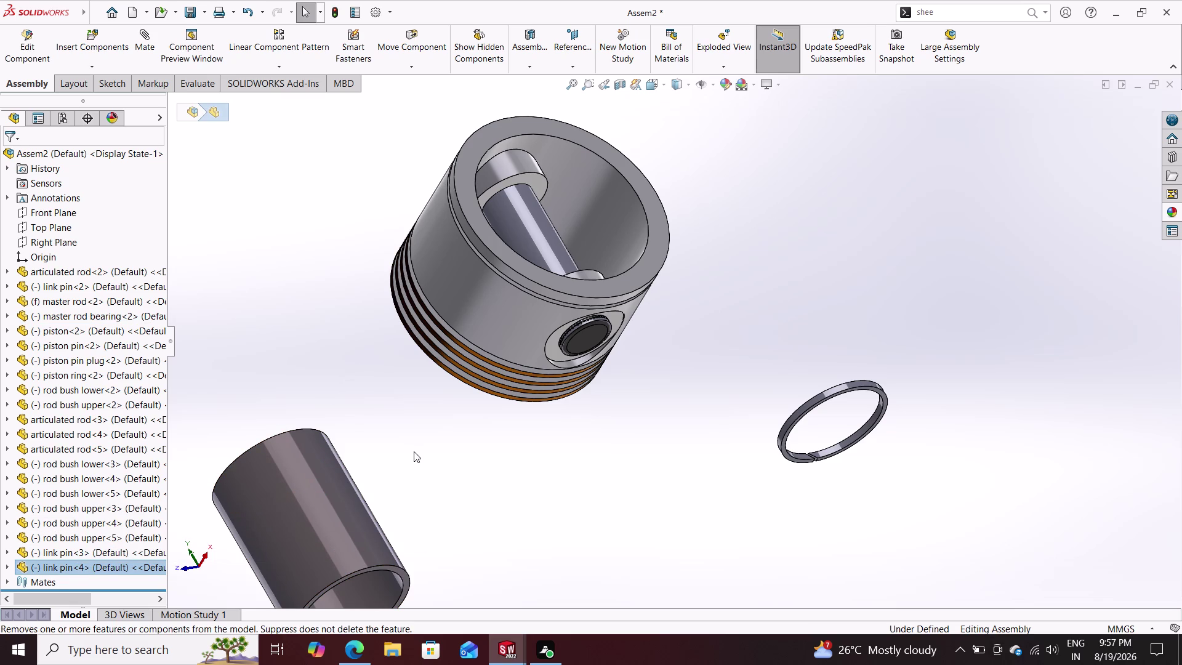
key(Escape)
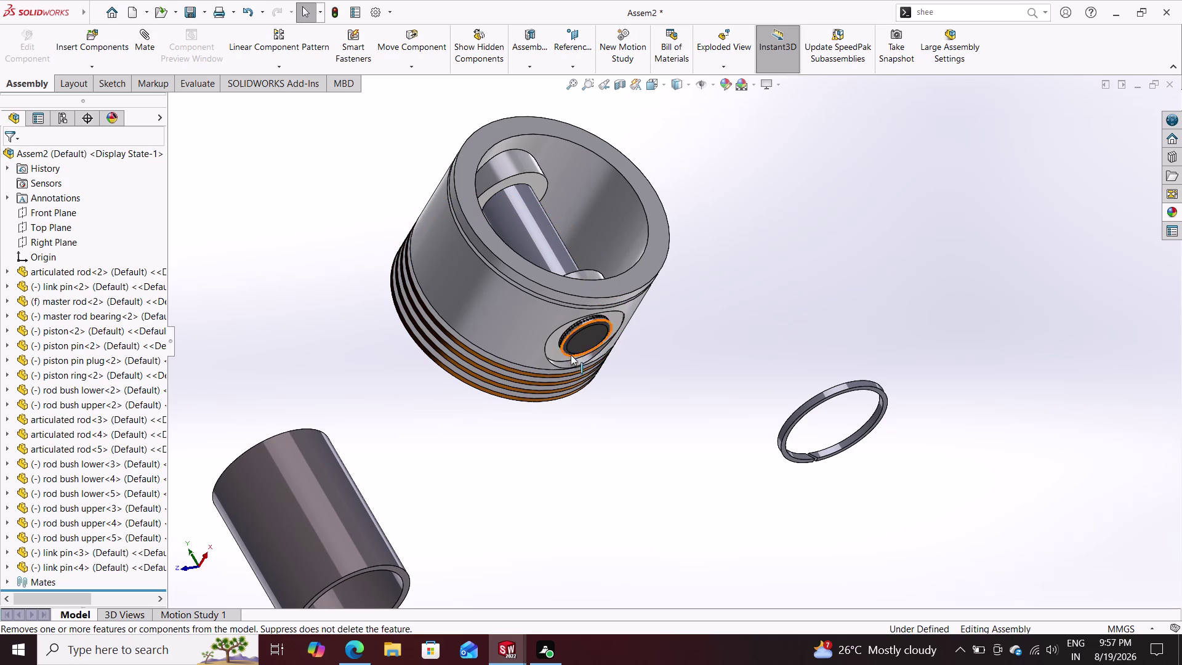
drag(587, 335, 623, 434)
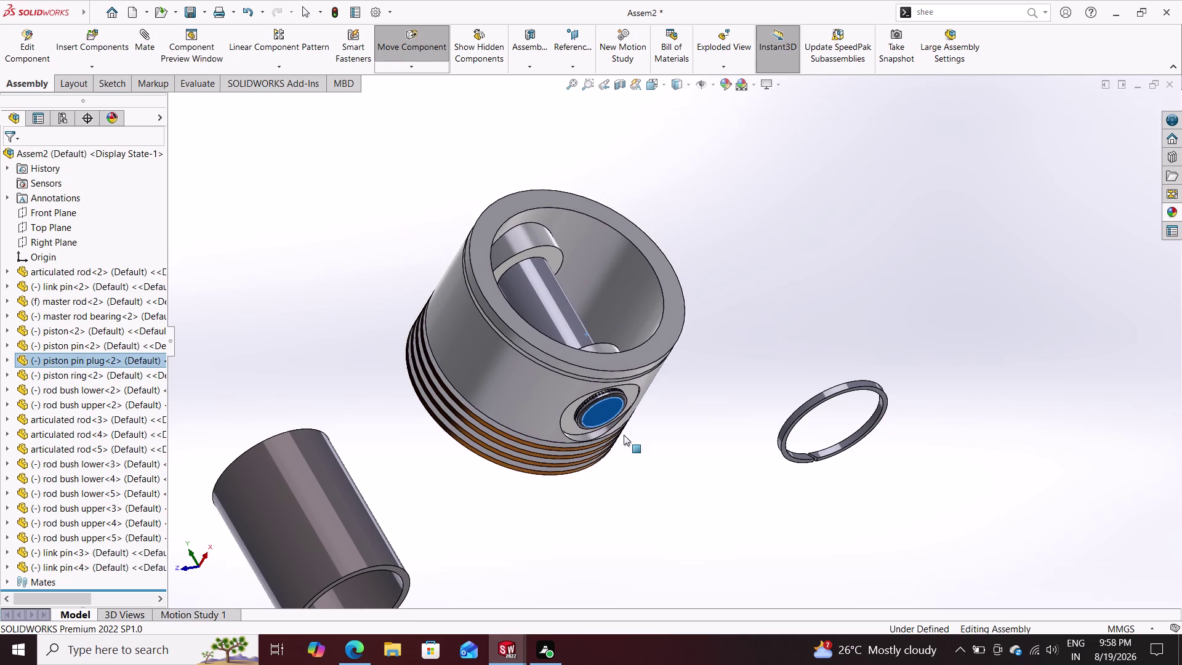
Nudge the piston, then fix piston<2> in place.
drag(624, 434, 612, 395)
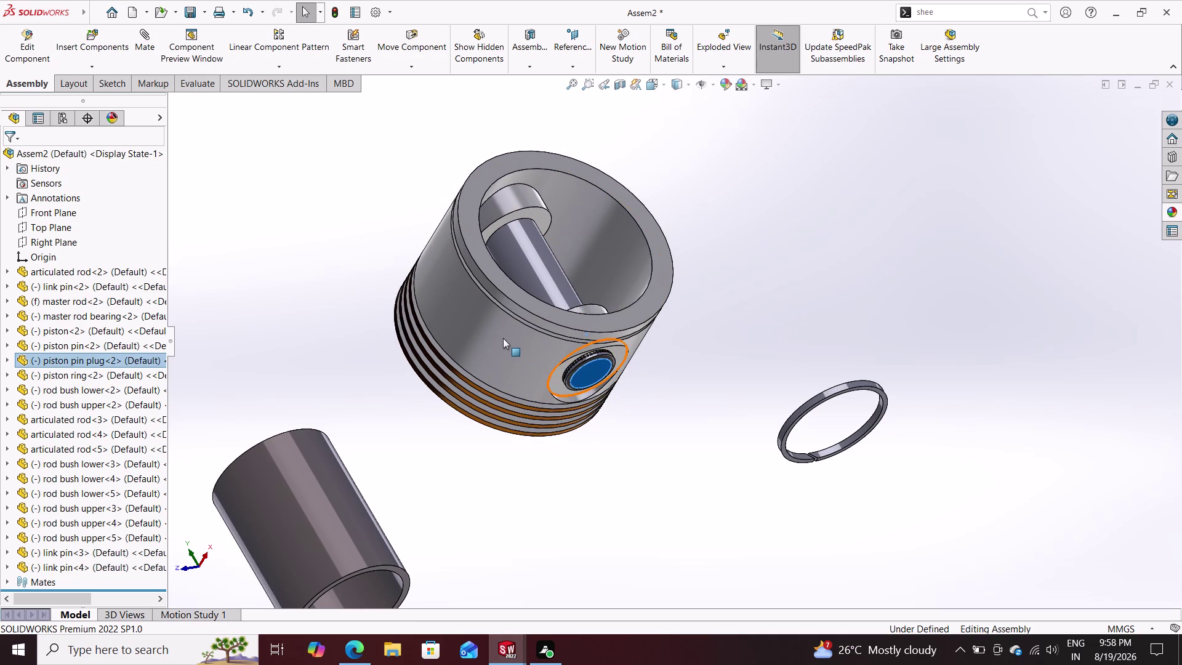
right_click(503, 338)
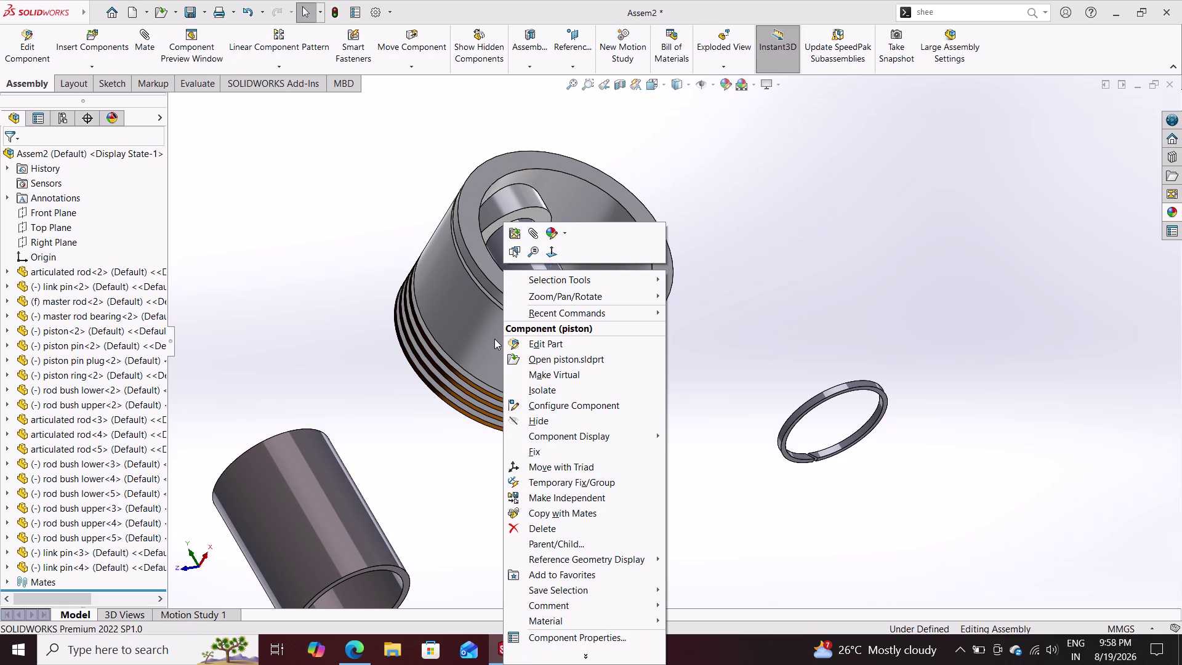
click(532, 448)
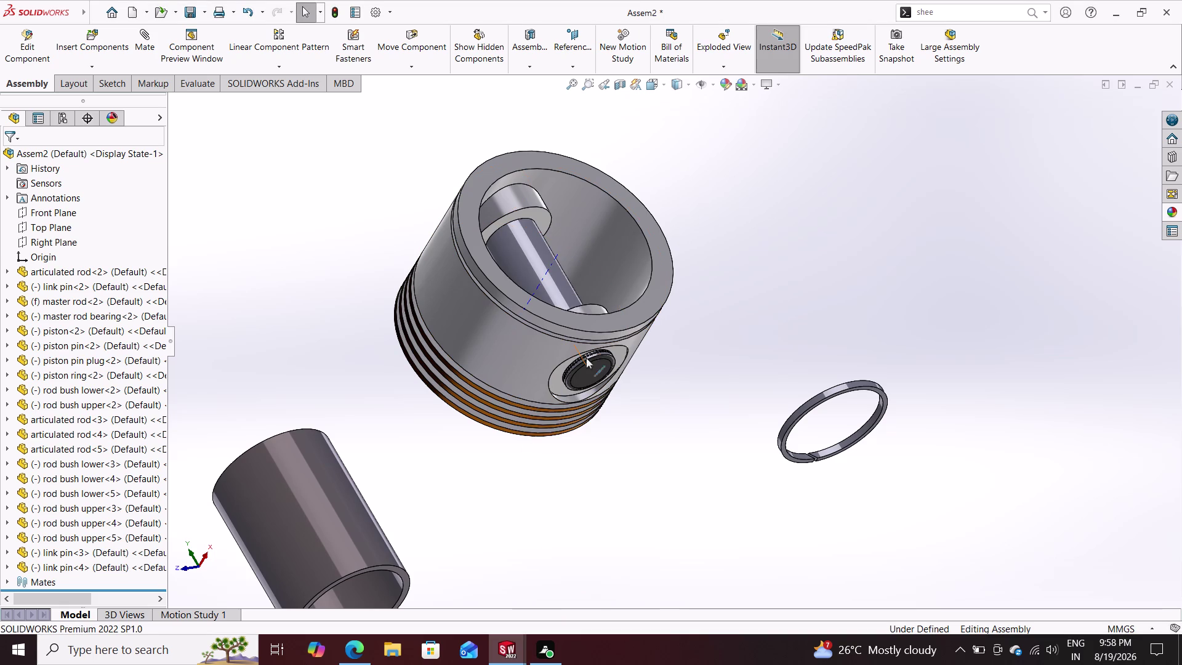
drag(589, 370, 627, 442)
Drag piston pin plug<2> repeatedly to confirm it stays seated in the piston pin.
click(595, 364)
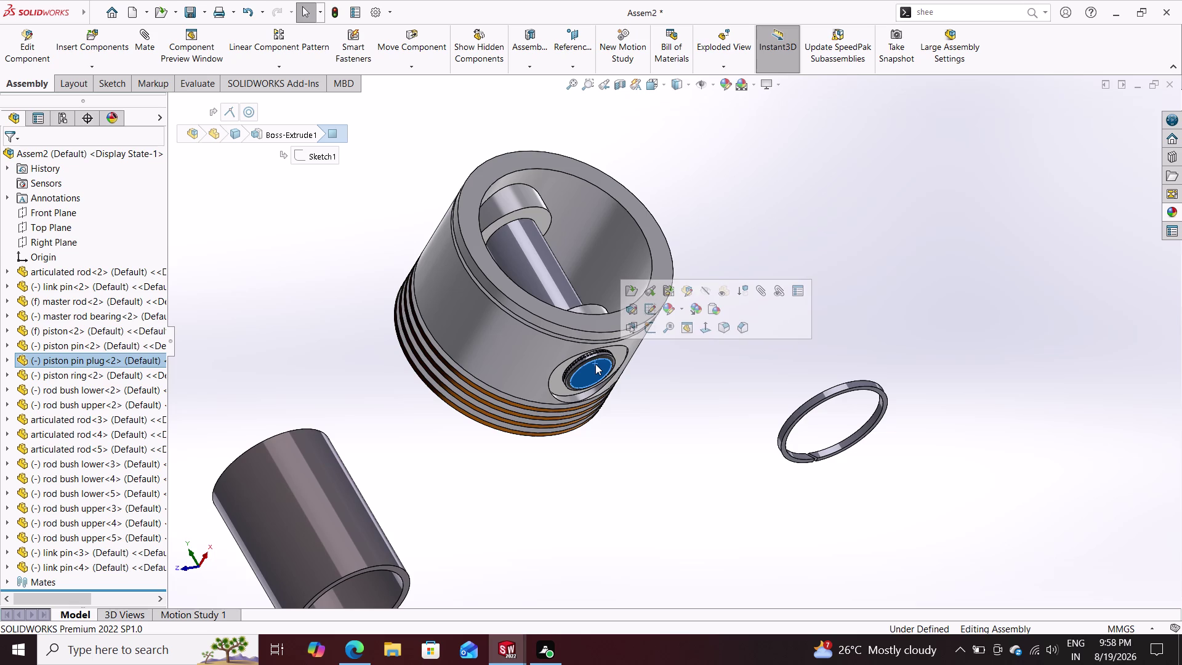
key(ctrl+v)
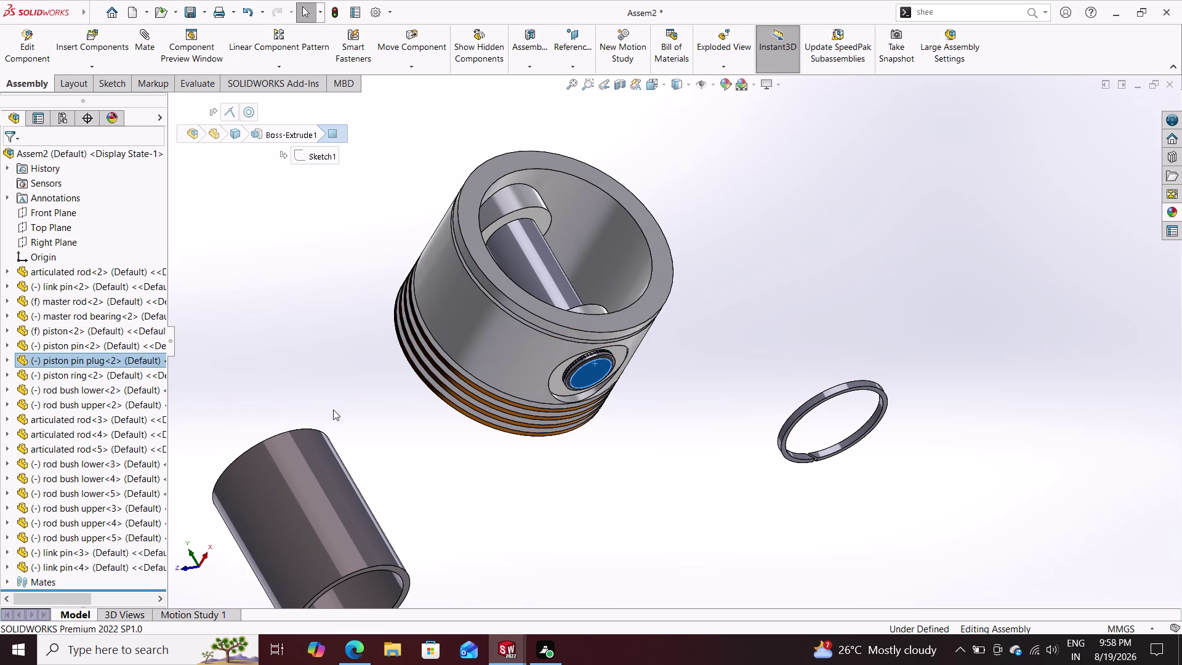
drag(599, 371, 616, 387)
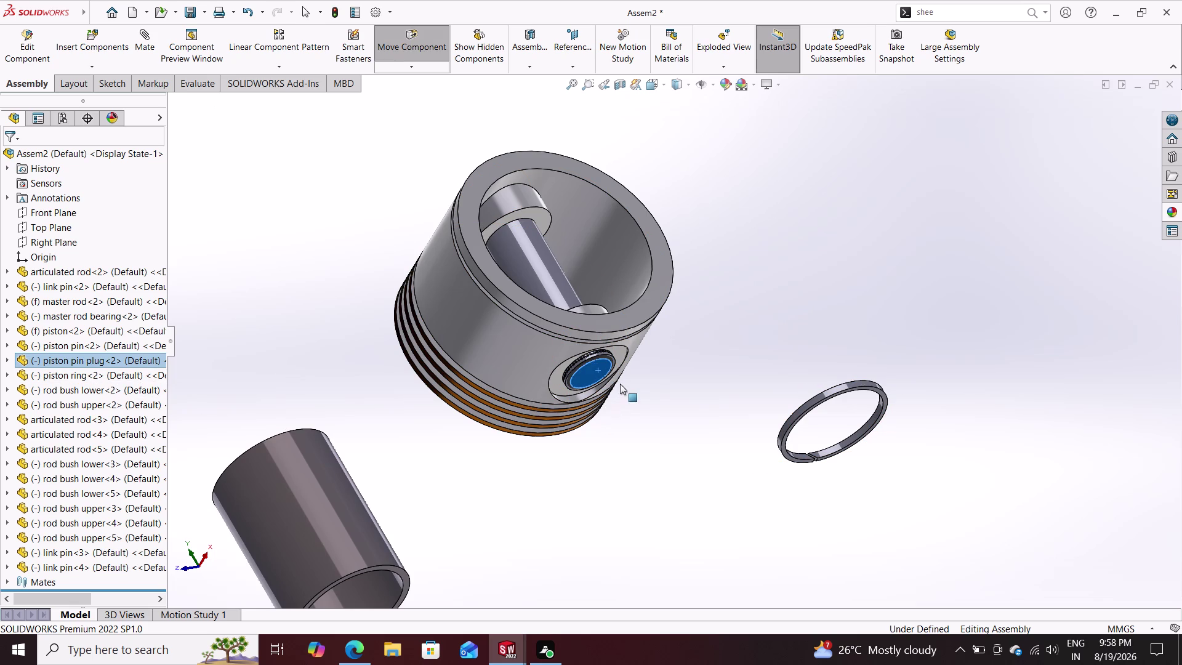
drag(616, 386, 624, 381)
click(777, 60)
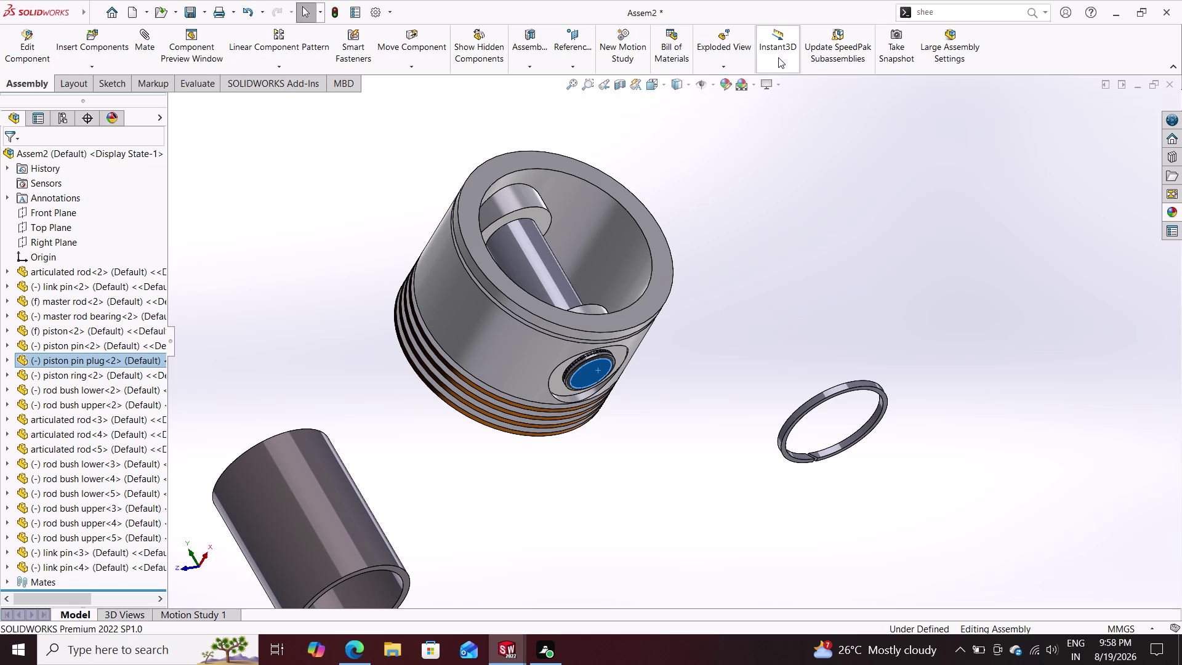
click(785, 48)
drag(599, 361, 624, 386)
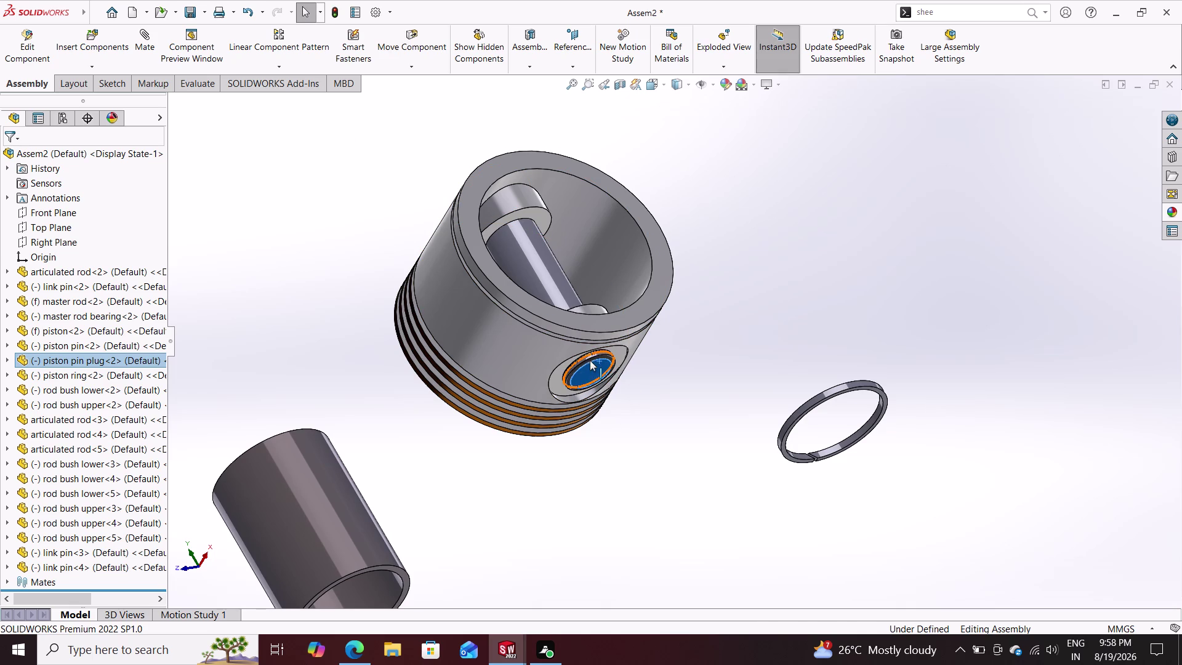
drag(591, 361, 671, 461)
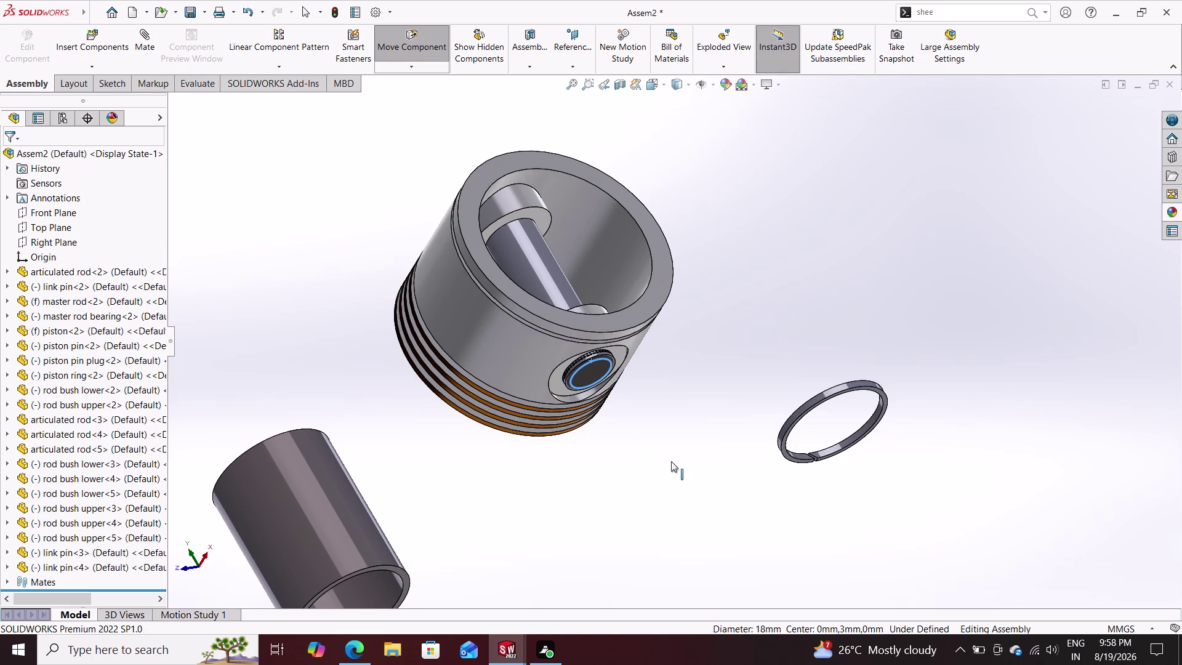
drag(671, 461, 691, 388)
key(ctrl+v)
drag(692, 389, 691, 387)
click(716, 376)
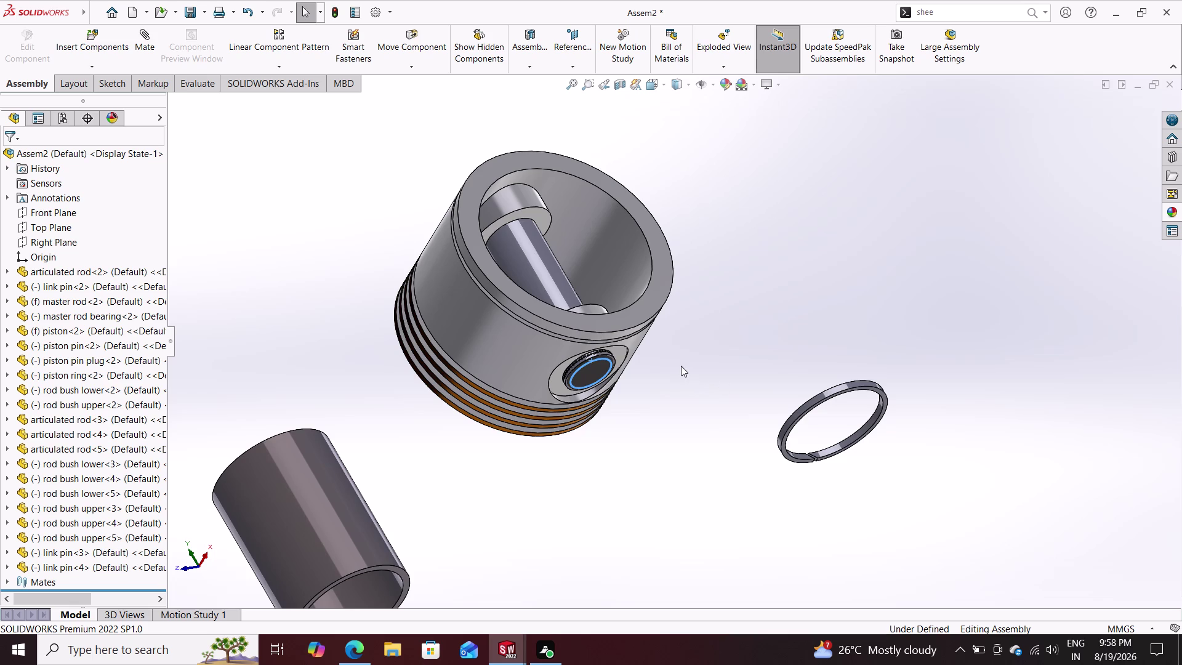
Zoom out to bring the whole engine back into view.
scroll(up, 3)
scroll(up, 3)
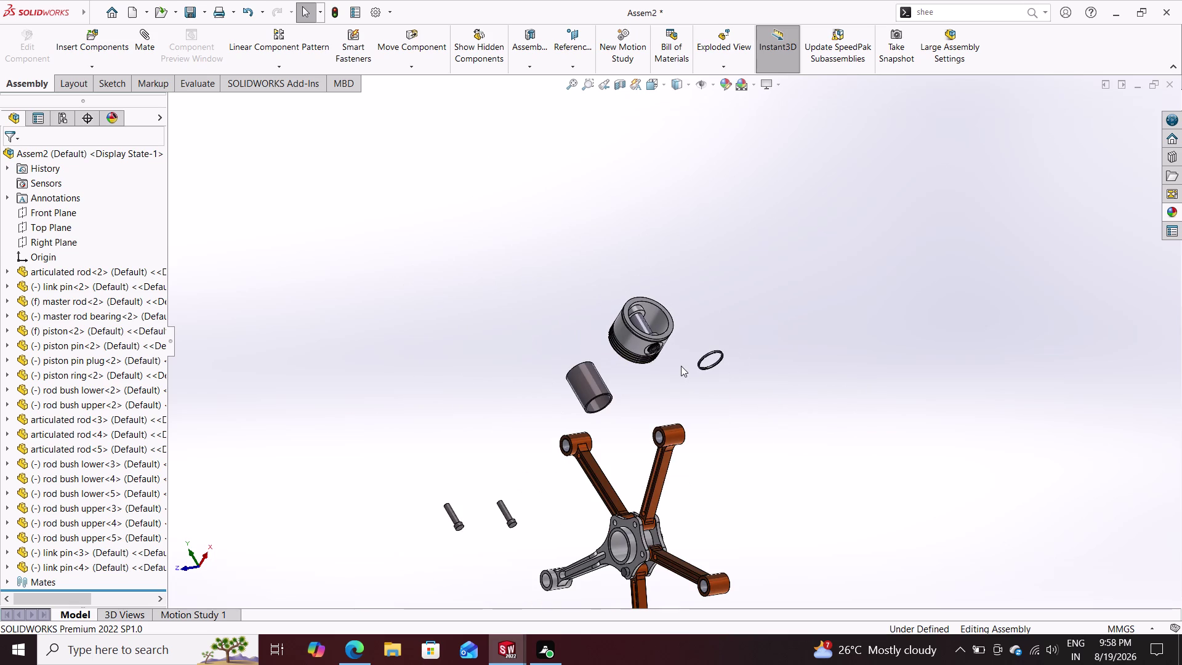
scroll(down, 3)
scroll(down, 3)
scroll(up, 3)
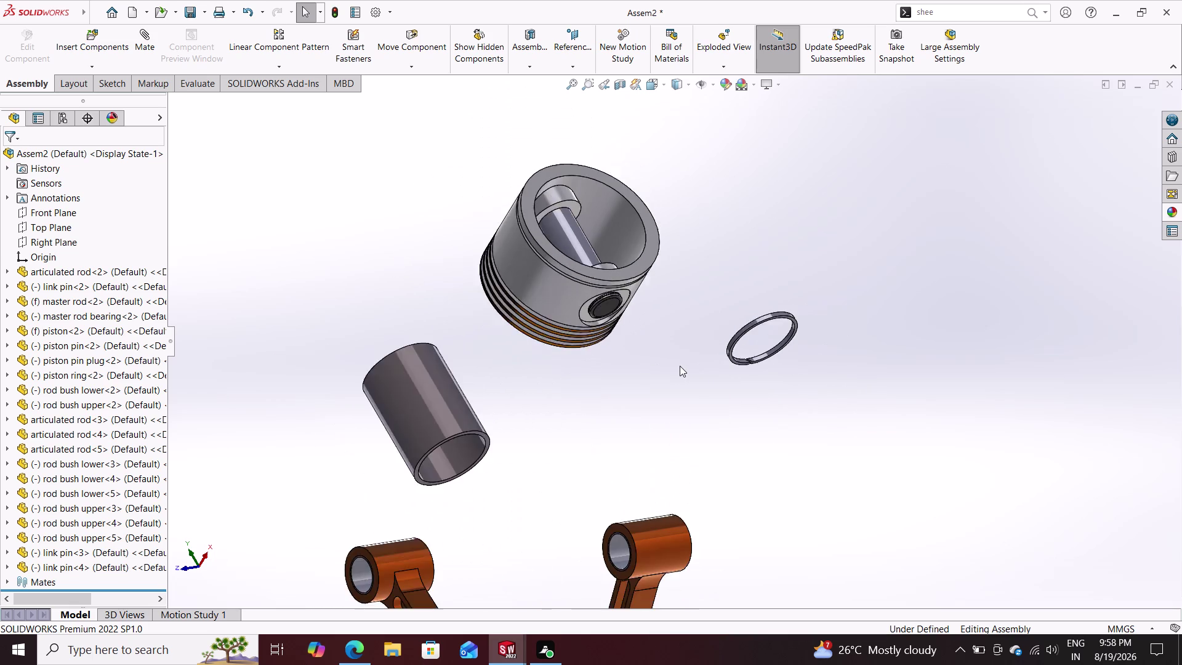
scroll(up, 3)
scroll(up, 3)
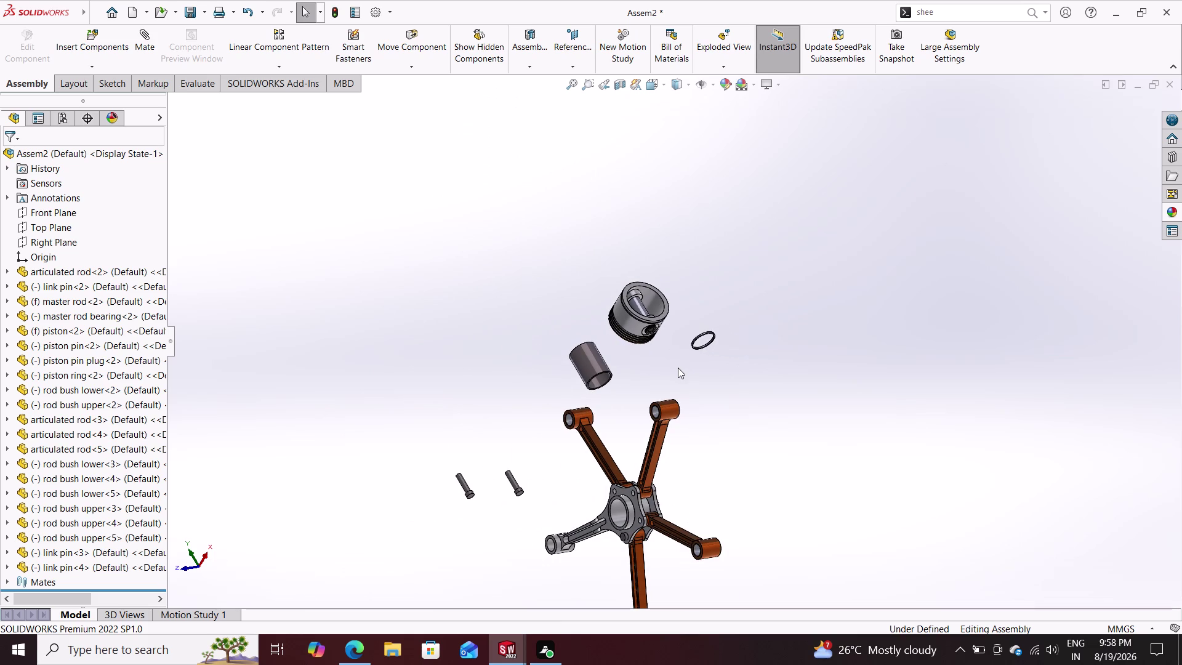
key(ctrl+v)
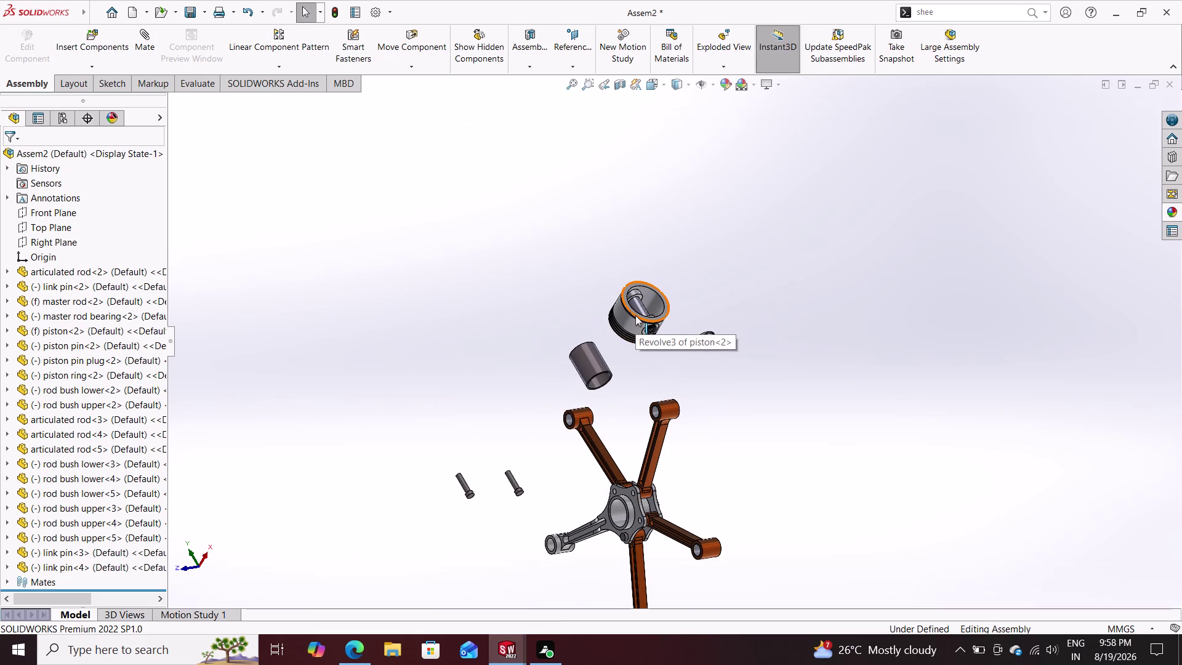
key(ctrl+v)
key(ctrl+v)
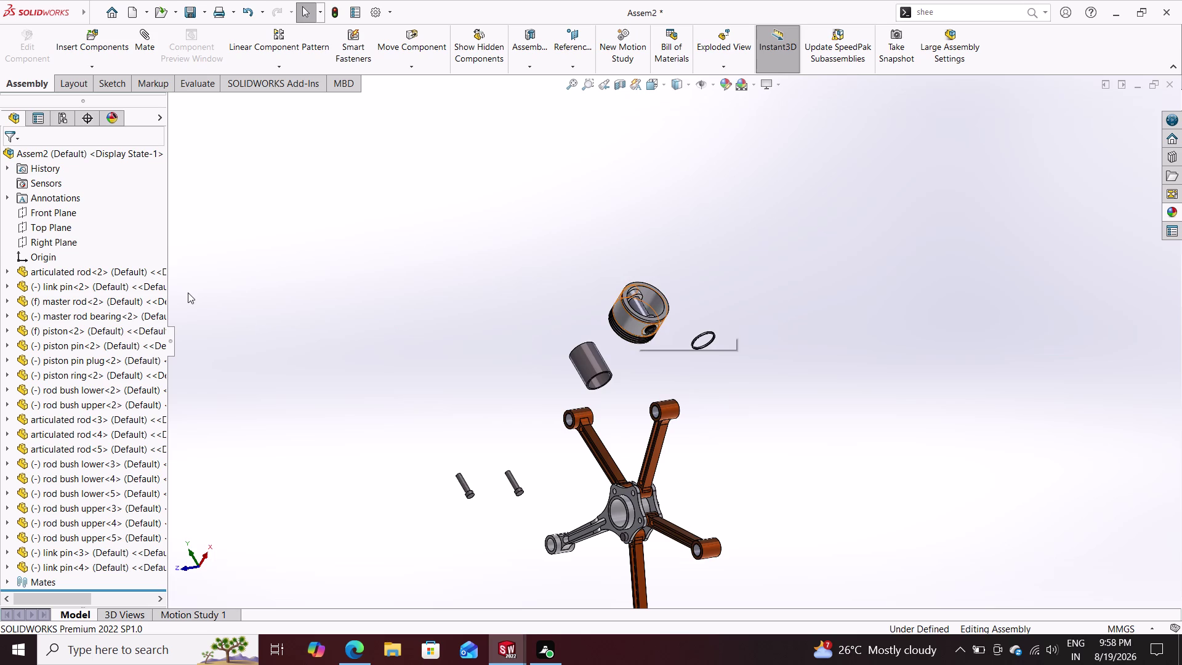
Select link pin<2> in the tree and start Insert Components.
click(92, 288)
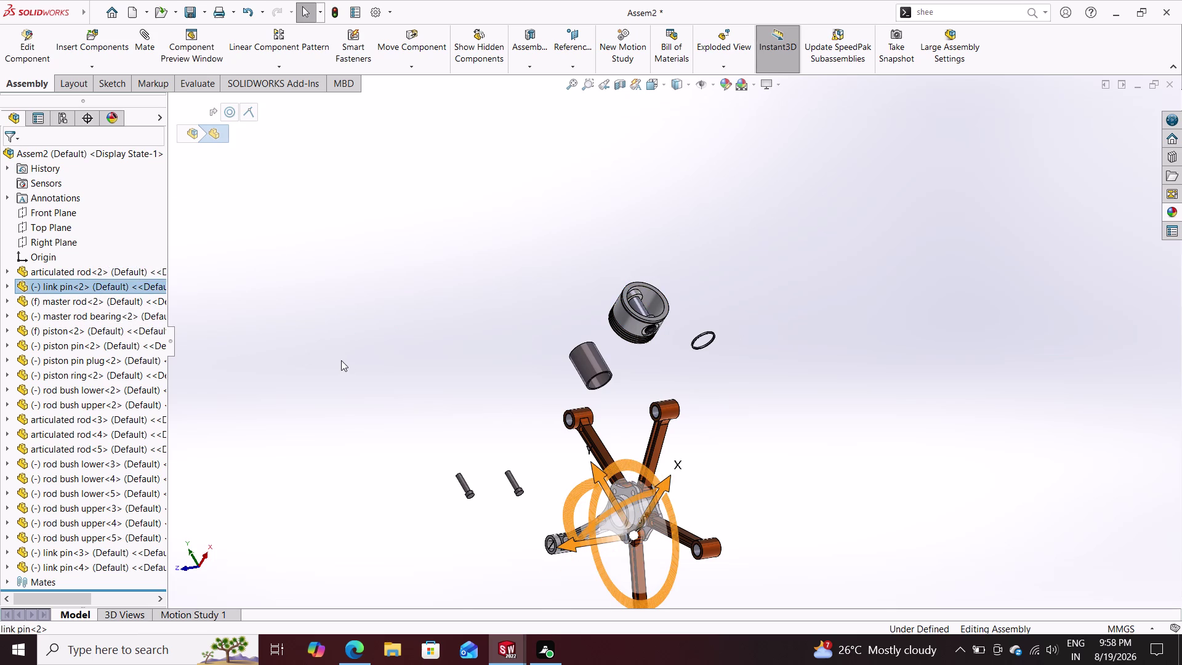
key(Escape)
key(Escape)
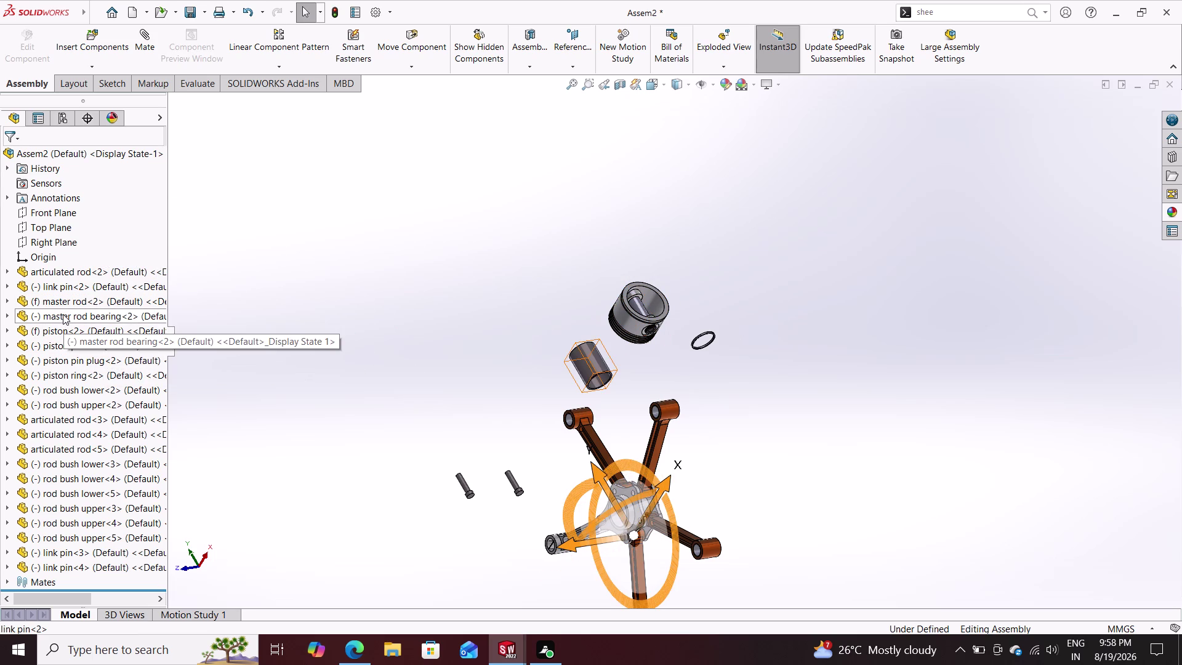
click(60, 285)
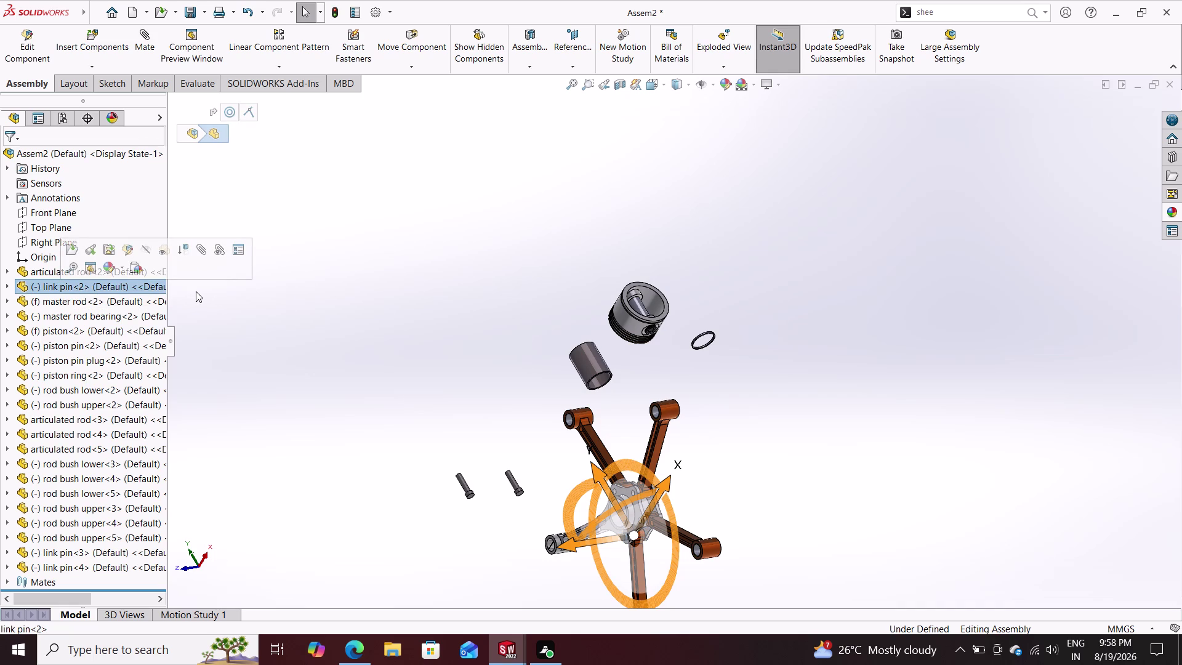
key(Escape)
key(Escape)
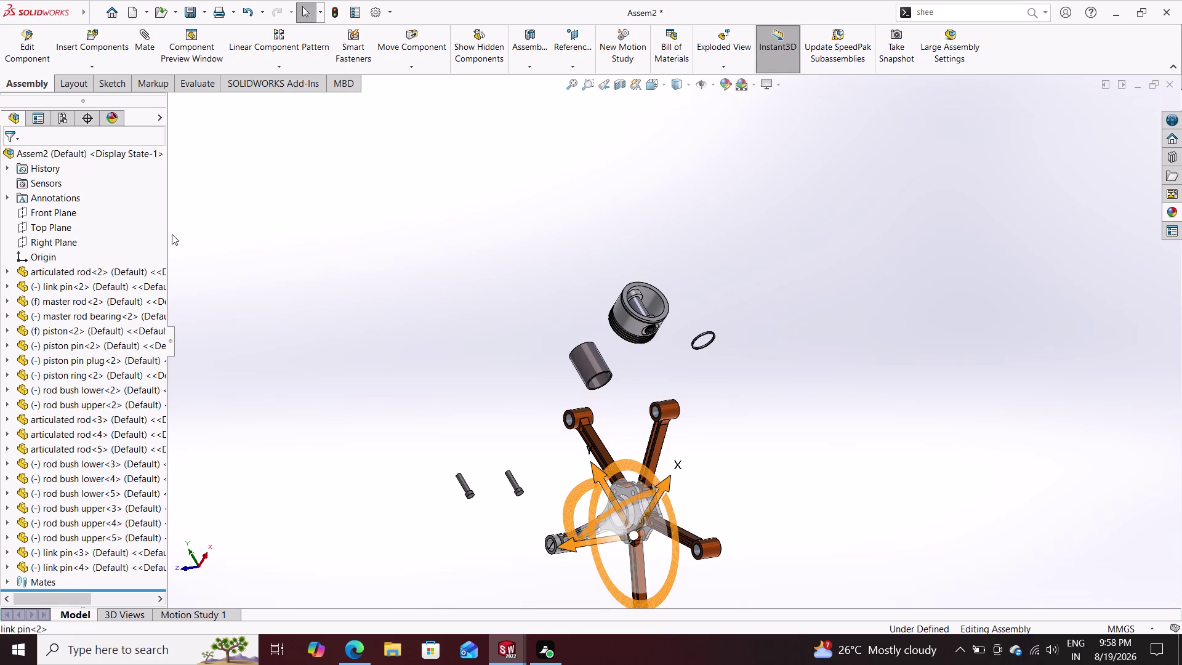
click(82, 41)
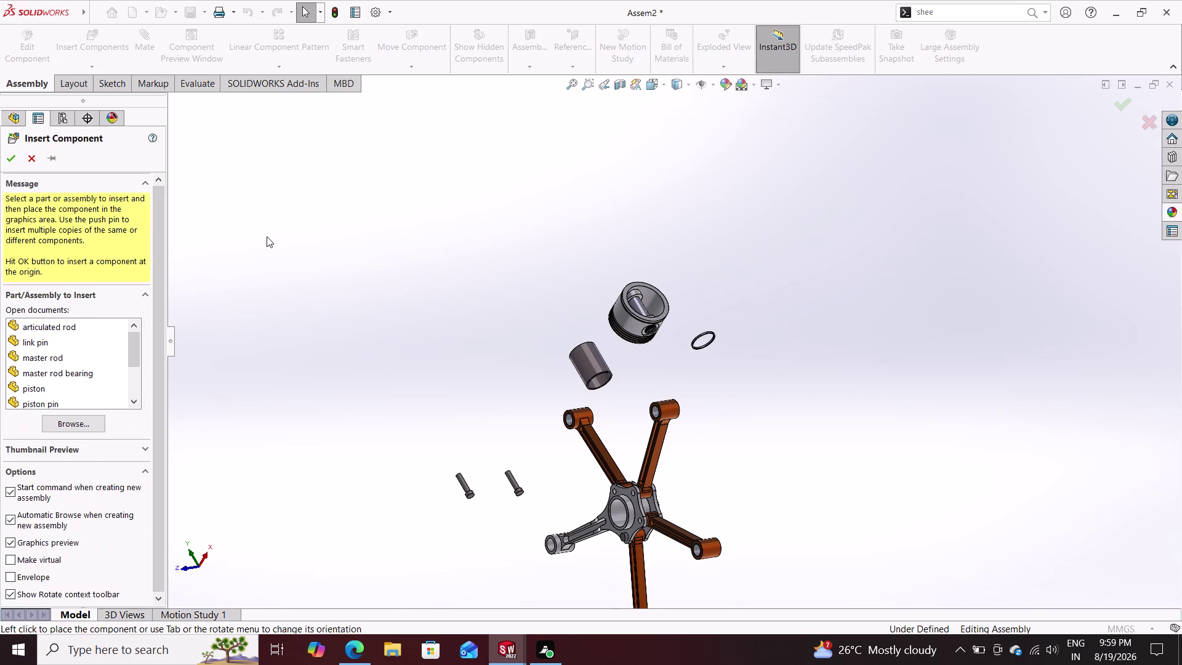
Preview link pin from Open documents, cancel insertion, and select the piston pin plug copy.
click(59, 341)
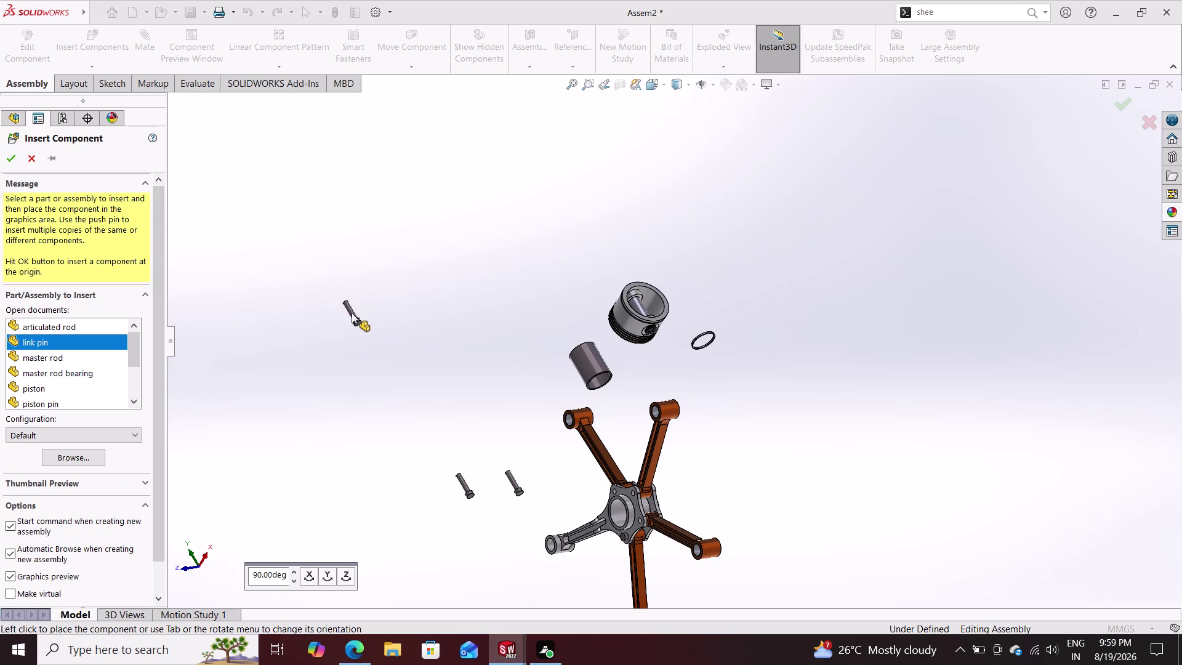
key(Escape)
key(Escape)
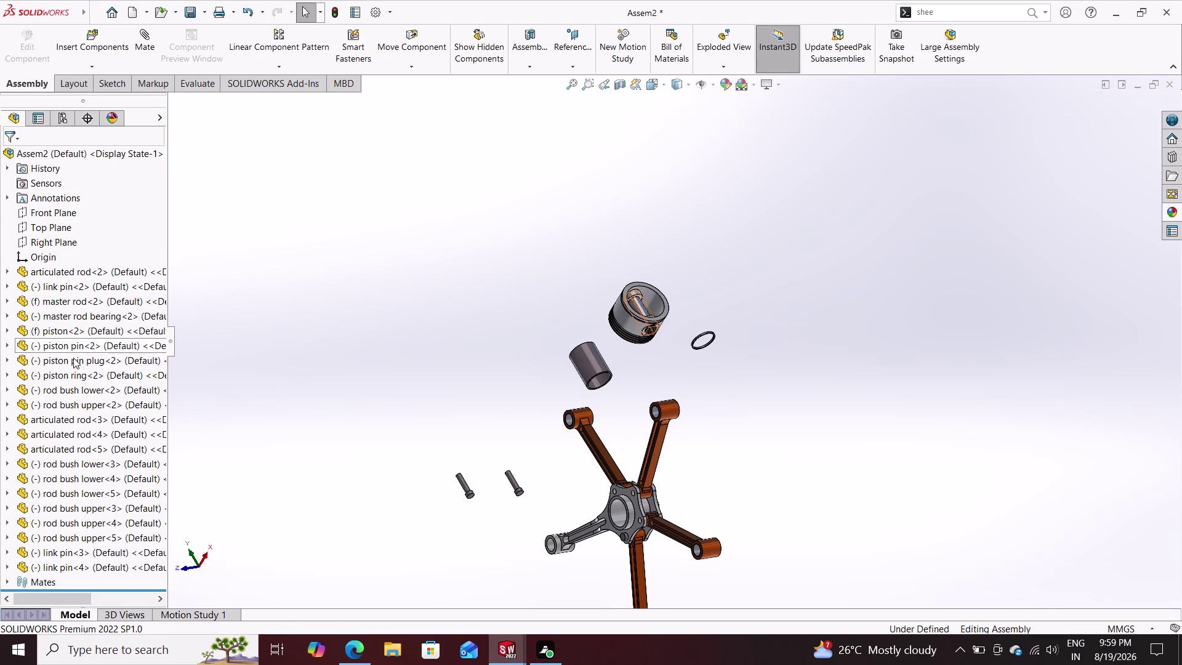
click(82, 364)
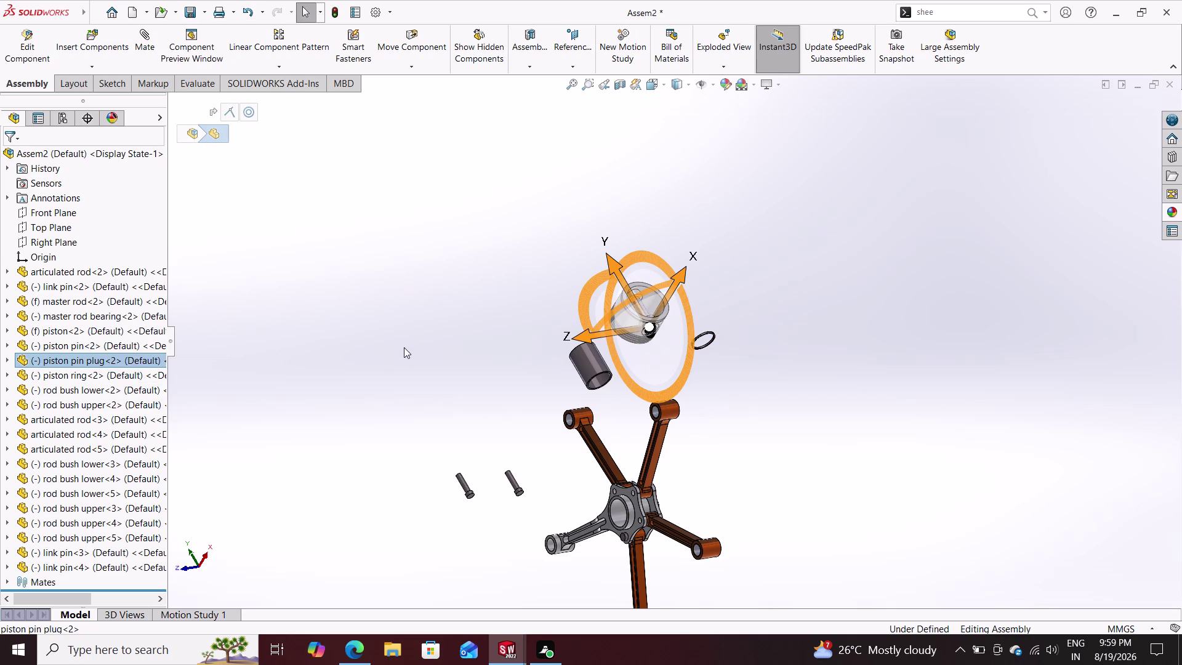
drag(652, 328, 666, 362)
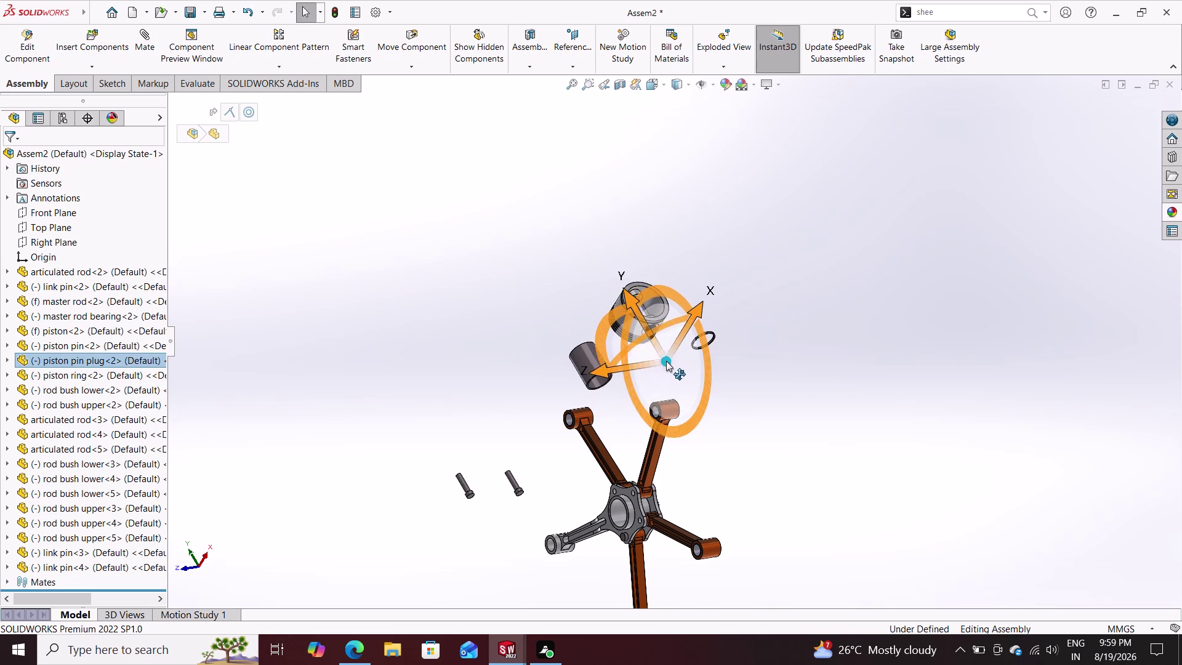
drag(666, 361, 522, 310)
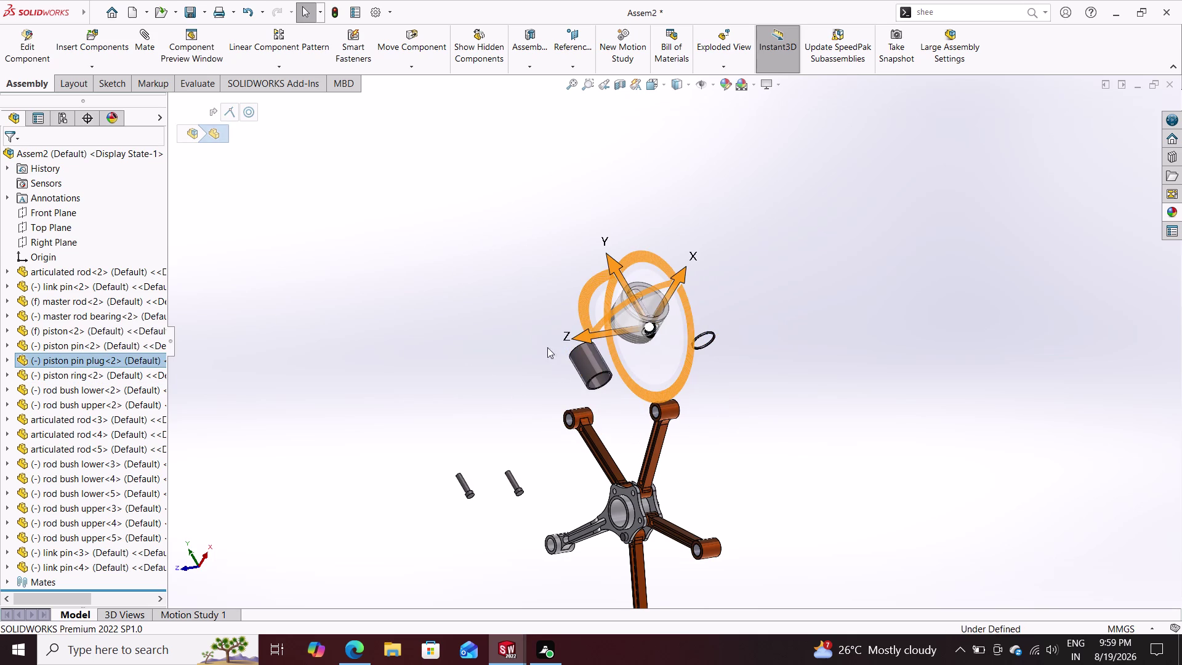
drag(623, 327, 506, 335)
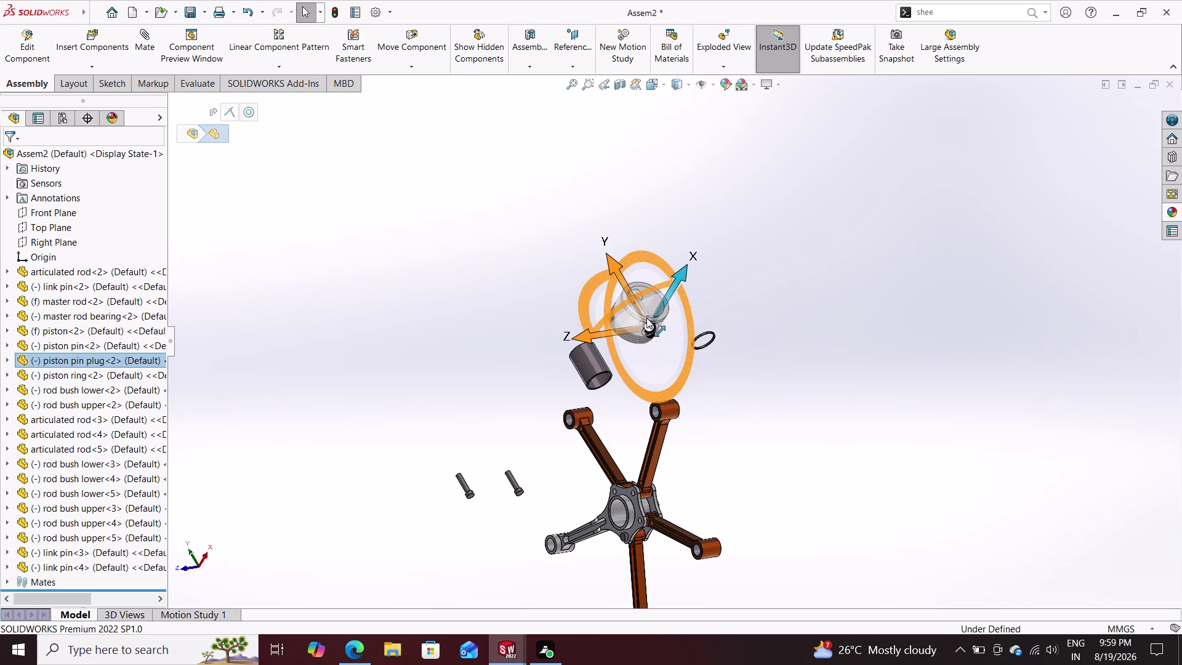
drag(647, 312, 705, 296)
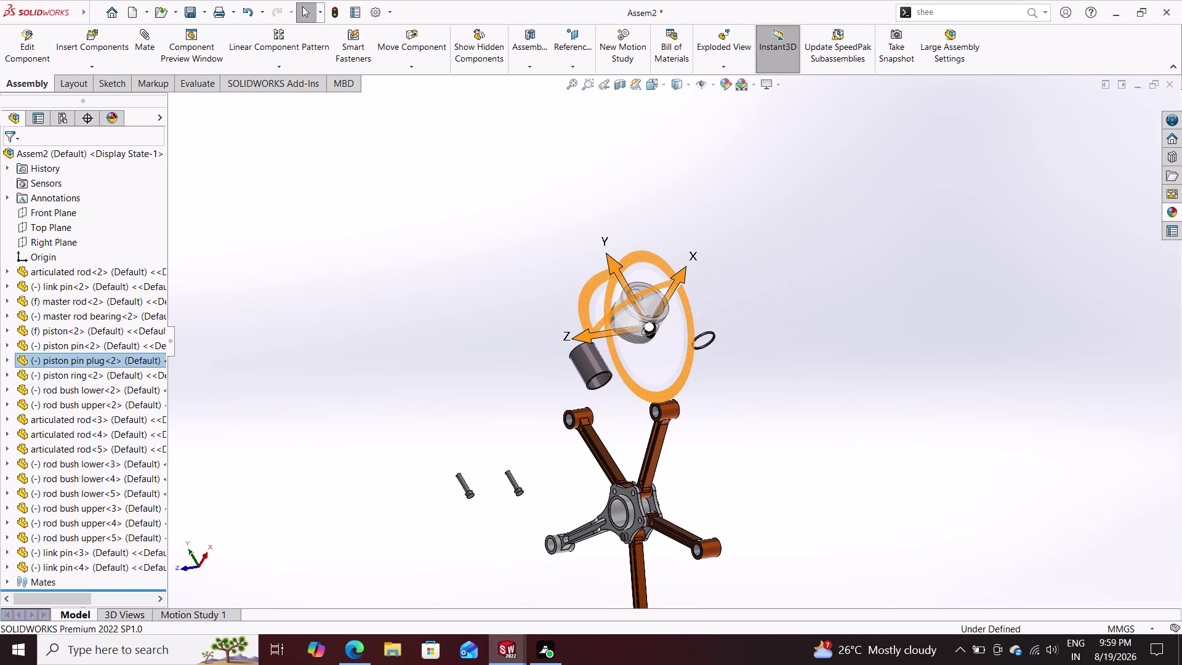
key(Escape)
key(Escape)
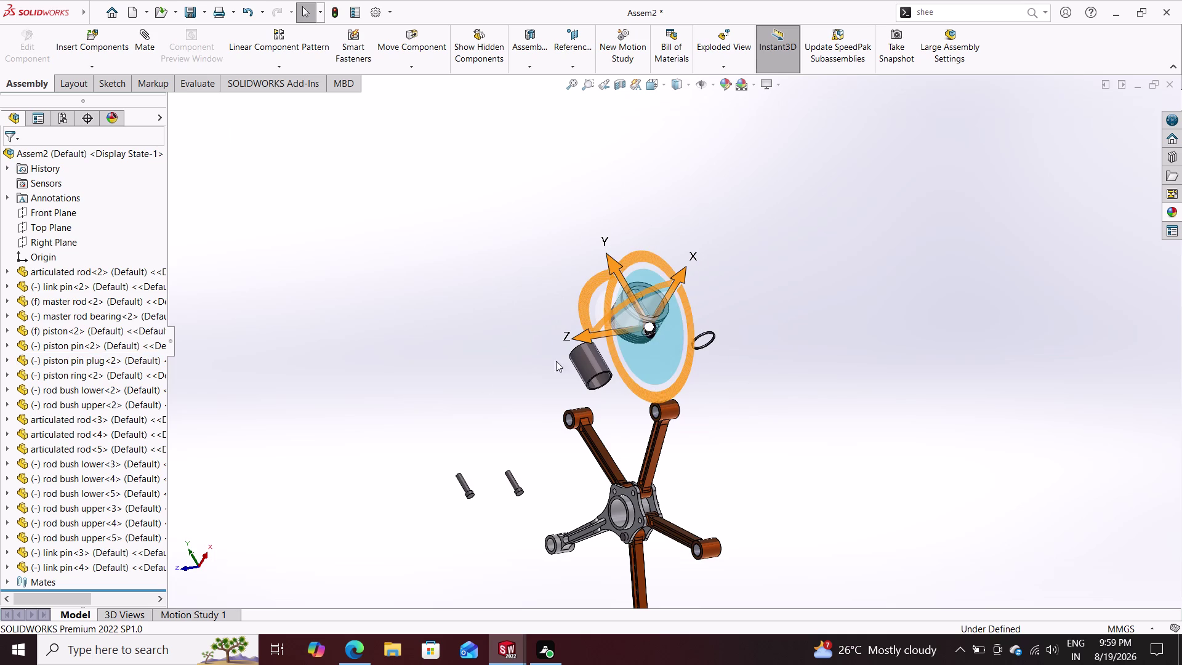
key(Escape)
key(Escape)
key(Escape)
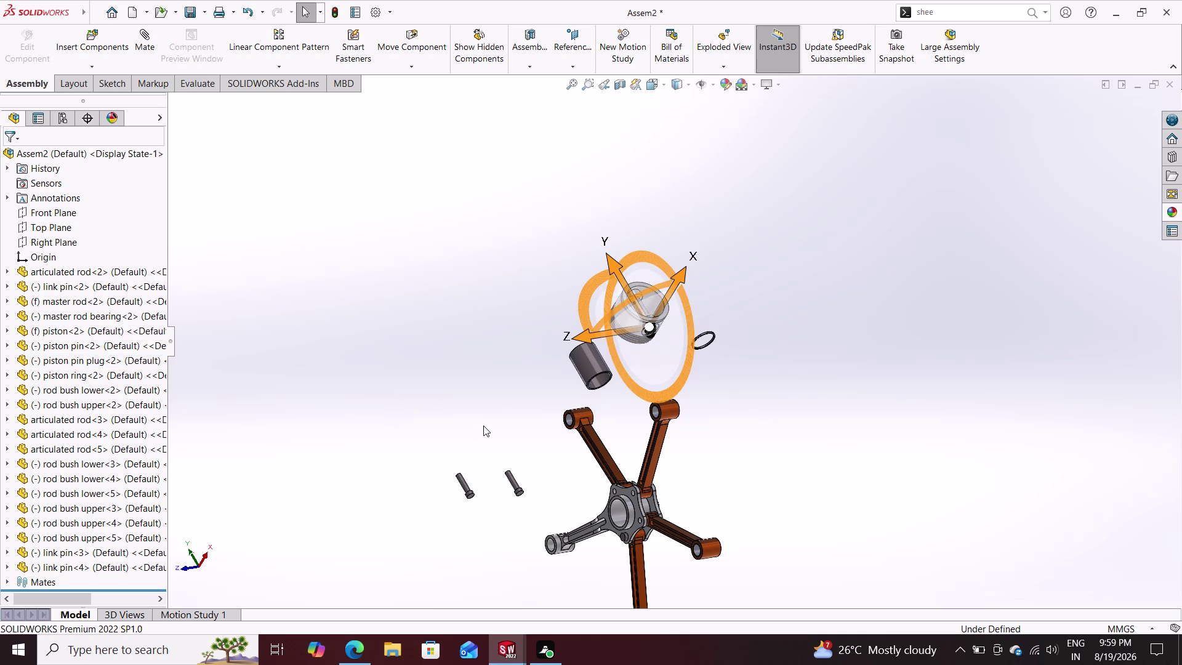
key(Escape)
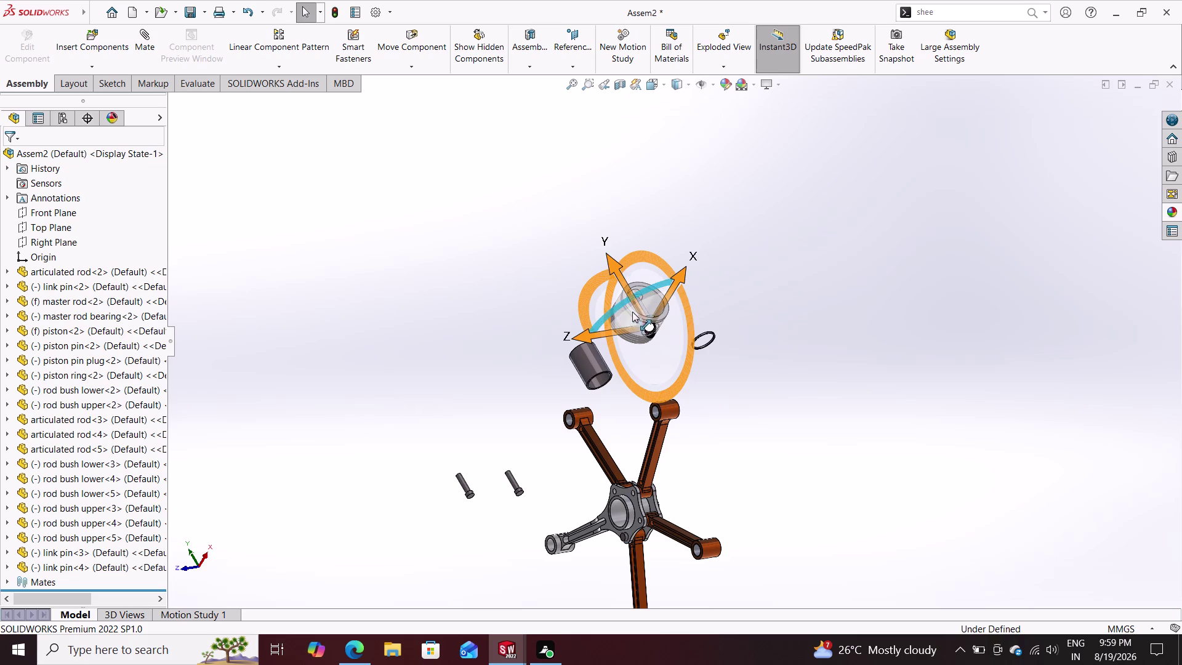
drag(633, 311, 574, 250)
key(Escape)
key(Escape)
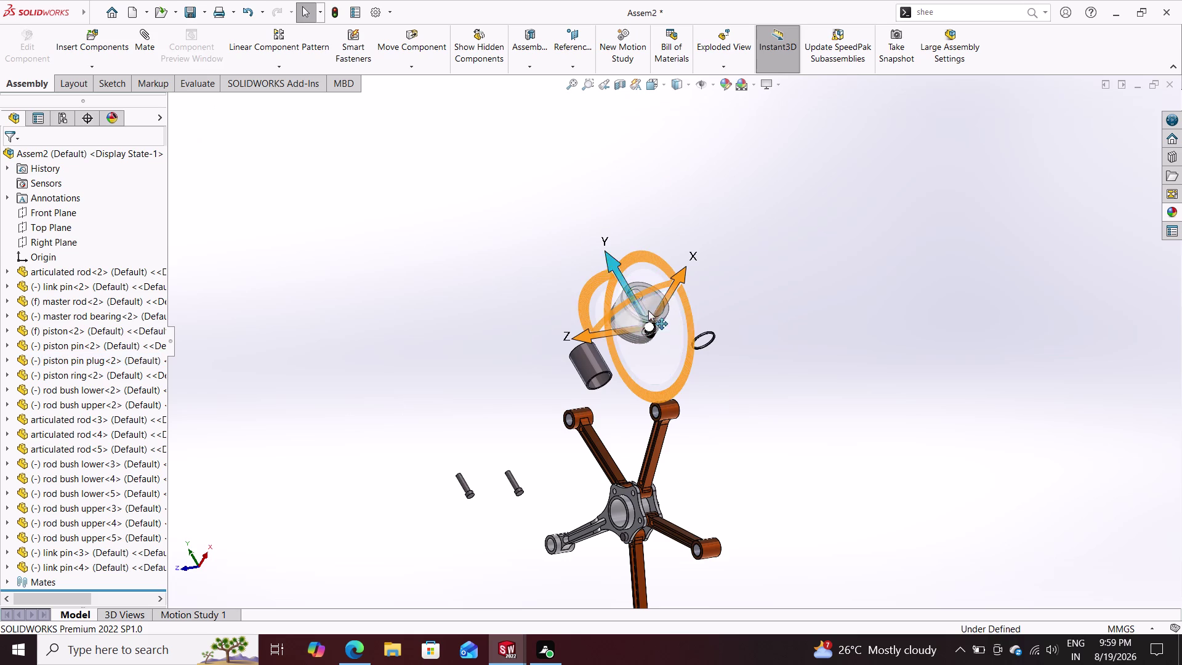
click(799, 50)
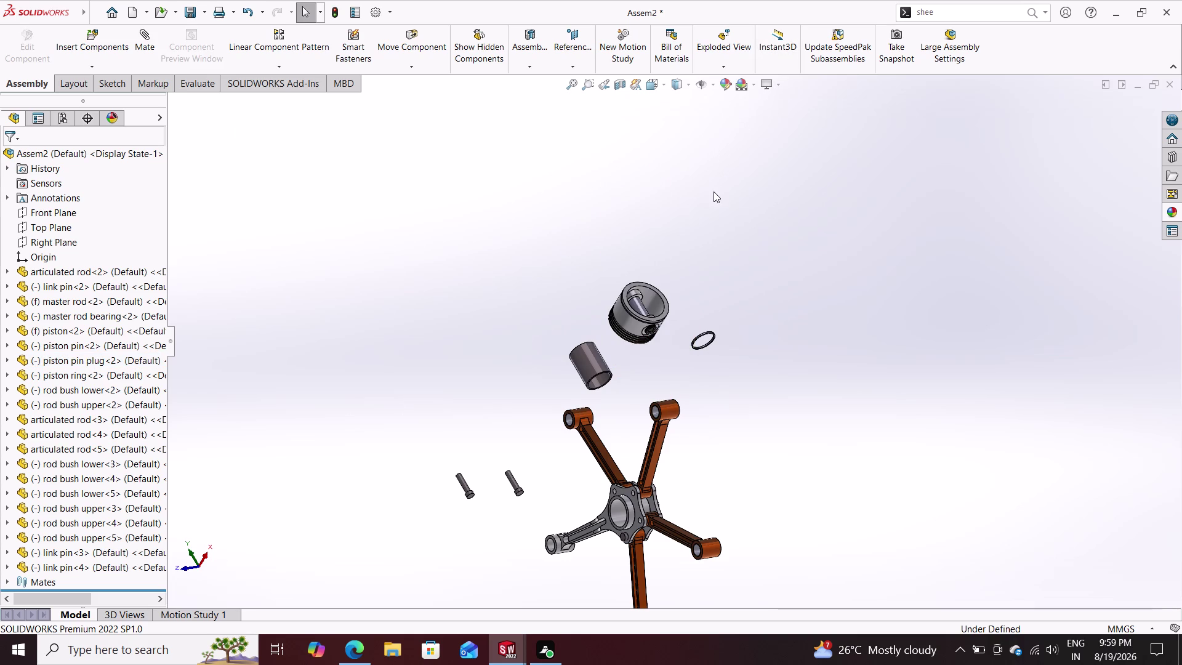
scroll(down, 3)
scroll(down, 3)
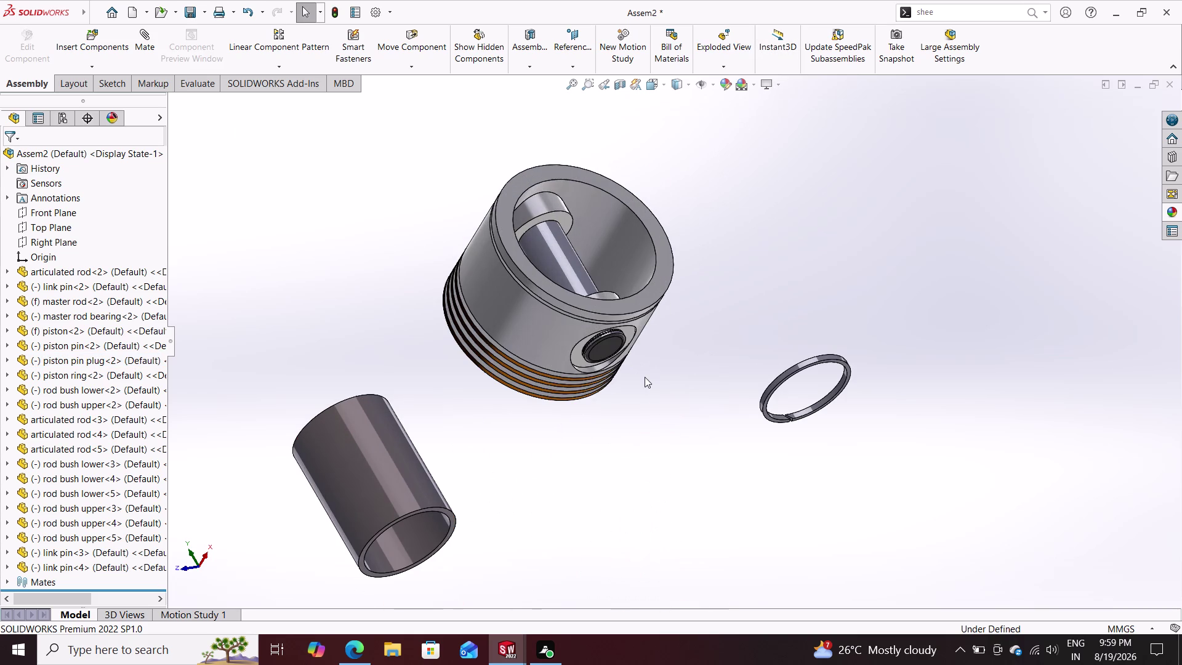
key(ctrl+v)
click(776, 42)
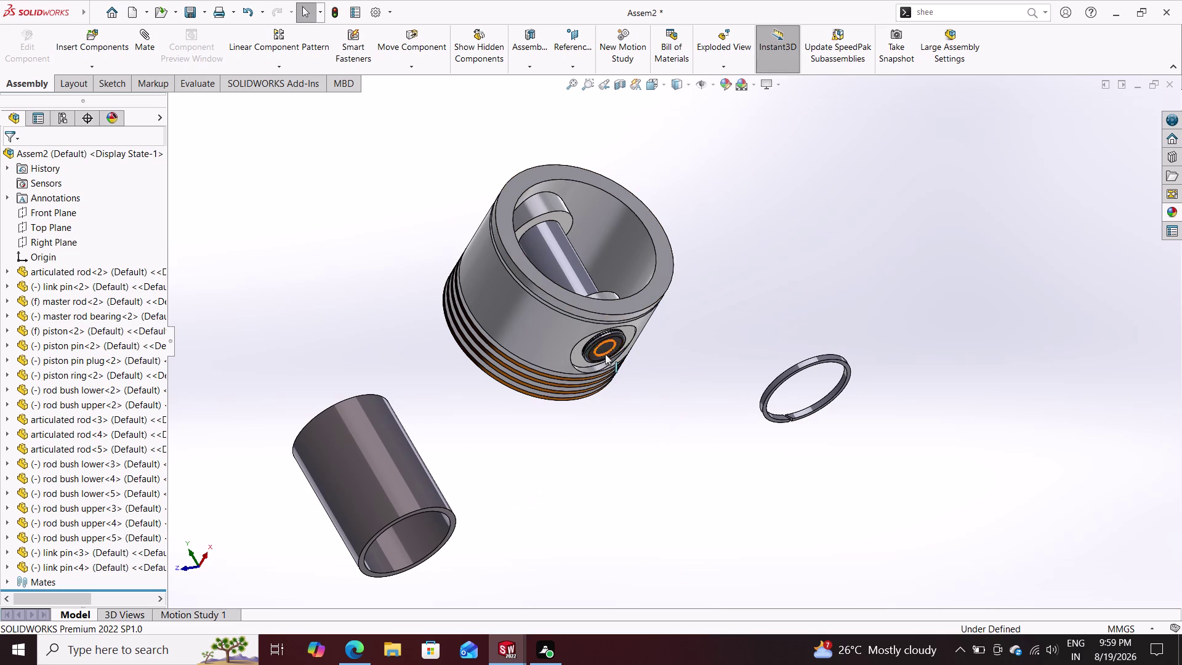
drag(608, 346, 652, 376)
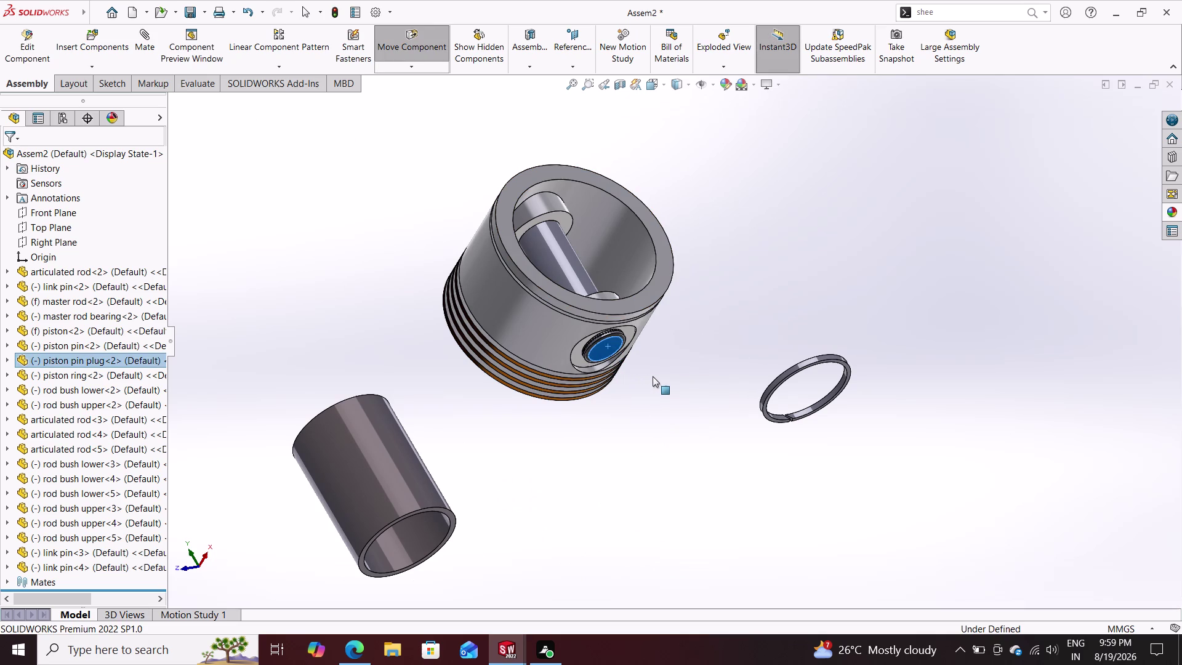
drag(653, 376, 694, 406)
click(85, 370)
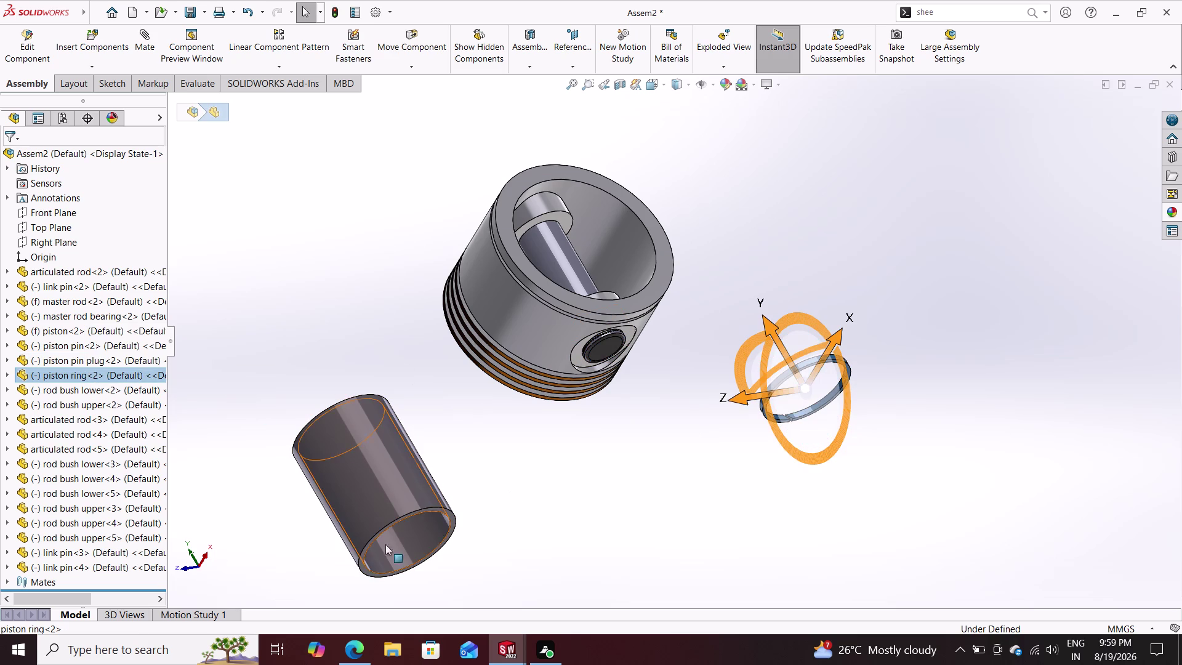
click(108, 356)
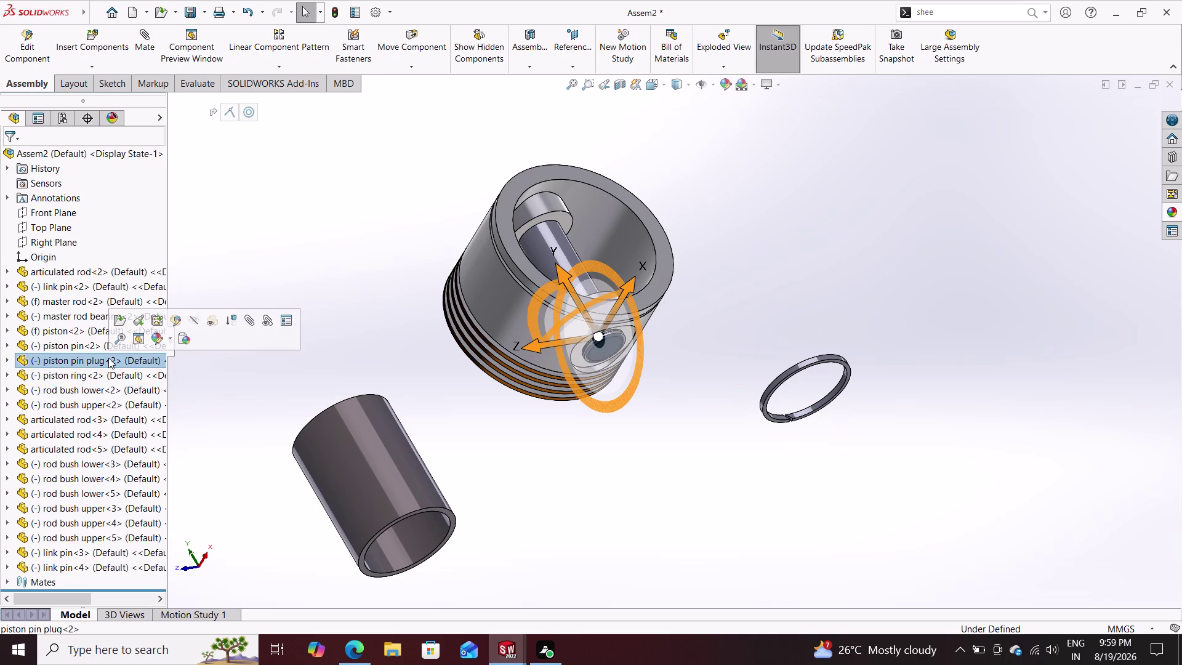
click(77, 345)
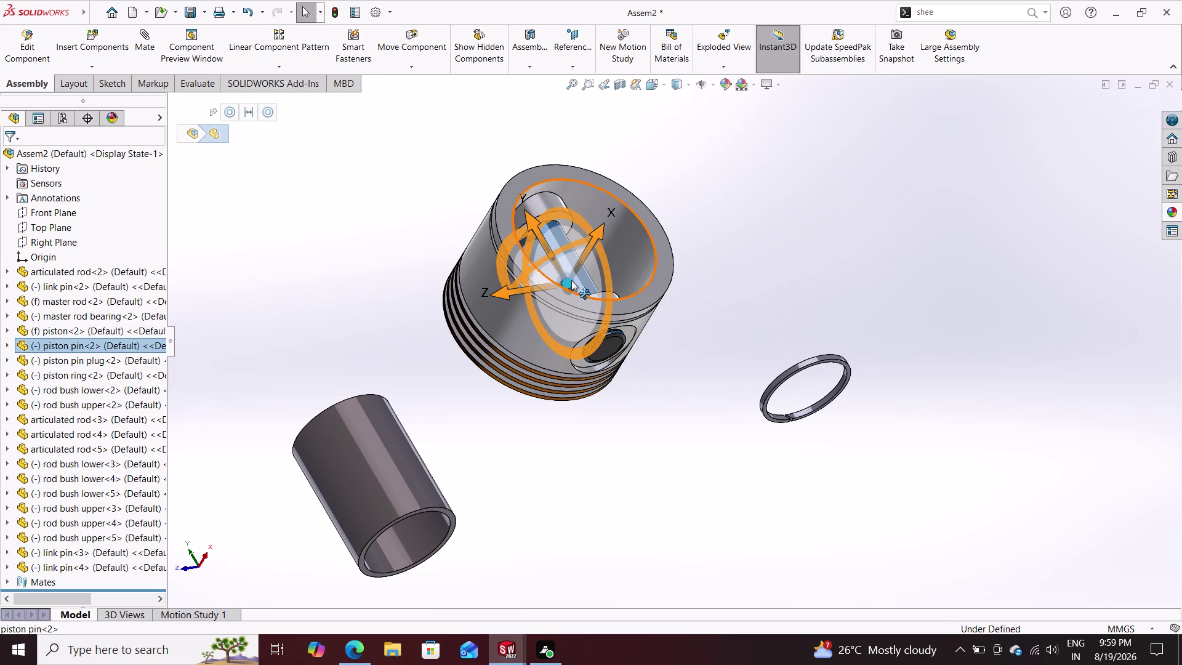
drag(571, 281, 350, 295)
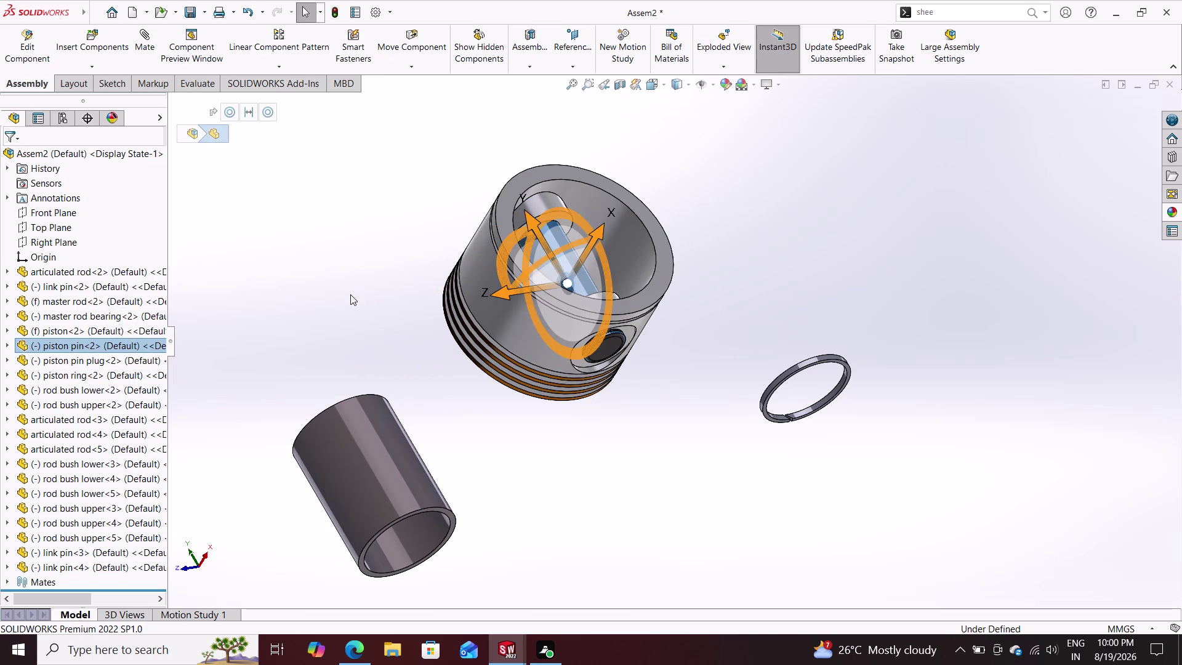
key(ctrl+v)
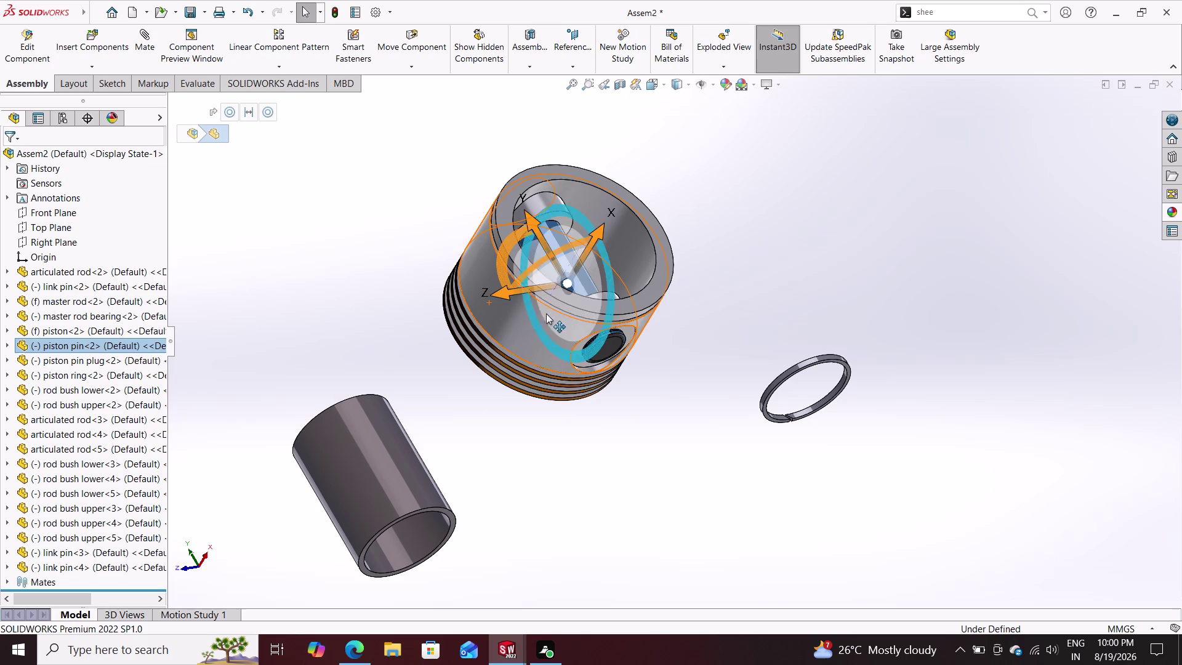
drag(572, 275, 476, 291)
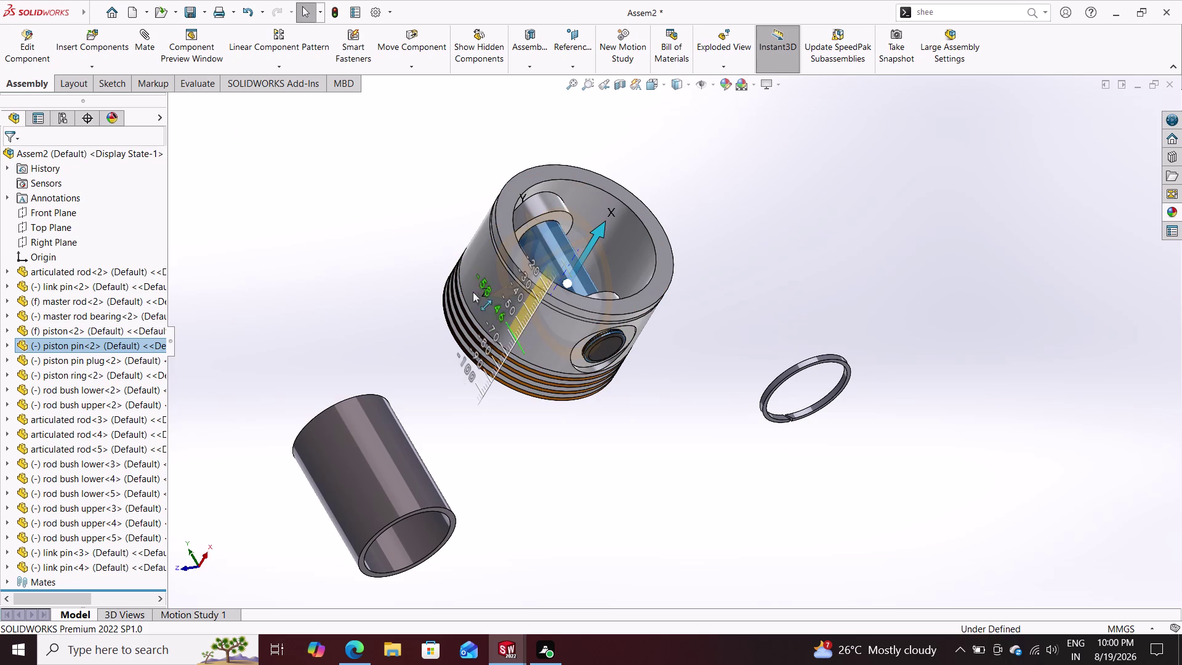
drag(476, 292, 450, 298)
key(Escape)
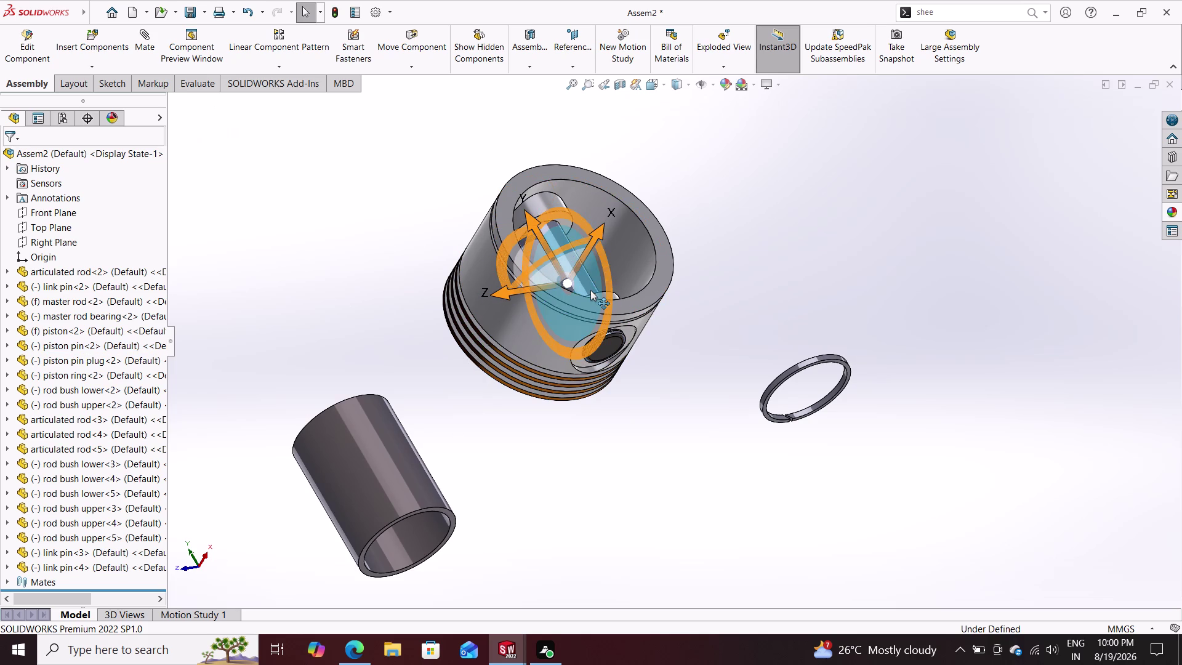
key(Escape)
click(780, 51)
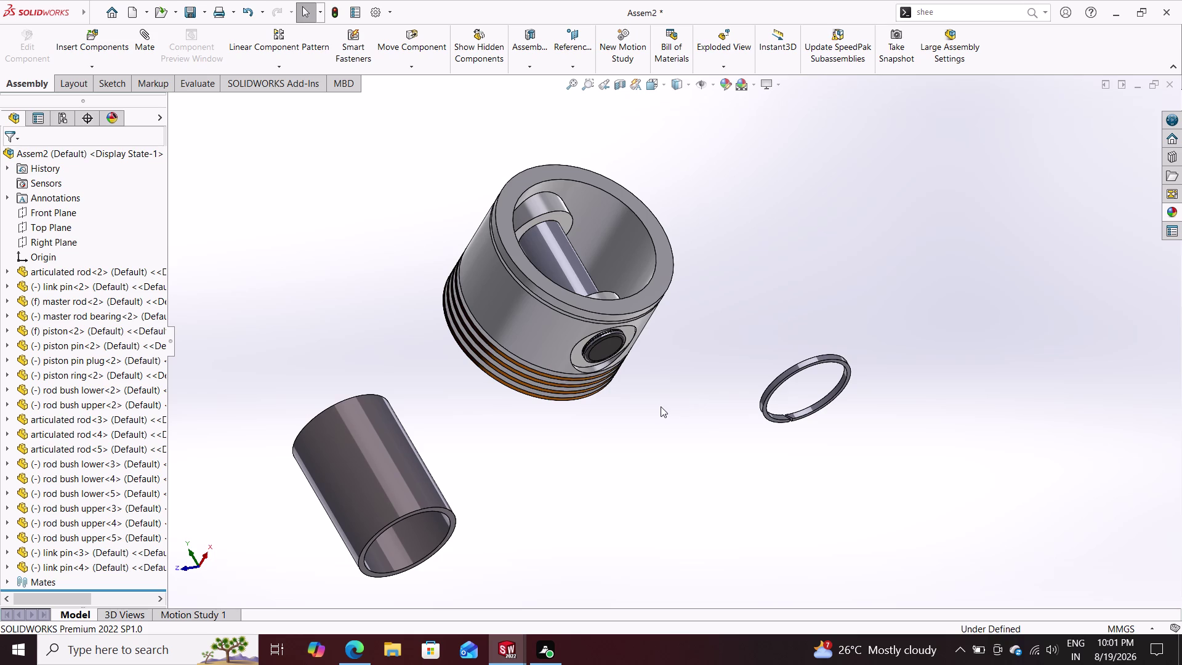
click(95, 74)
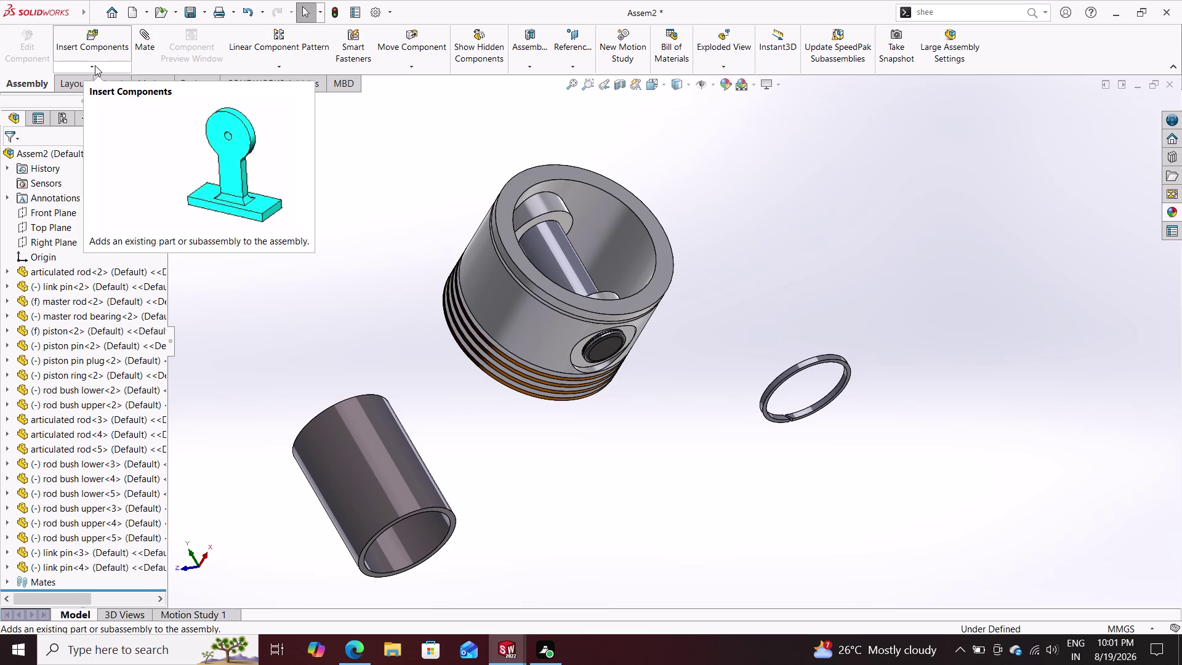
click(95, 65)
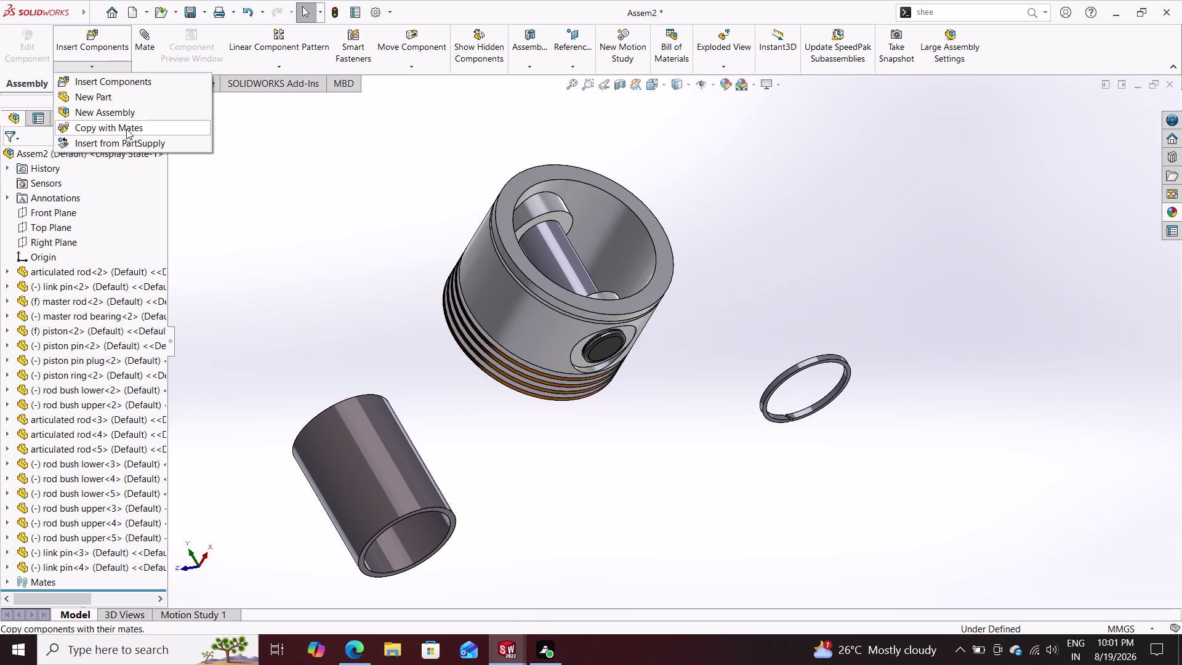
click(130, 123)
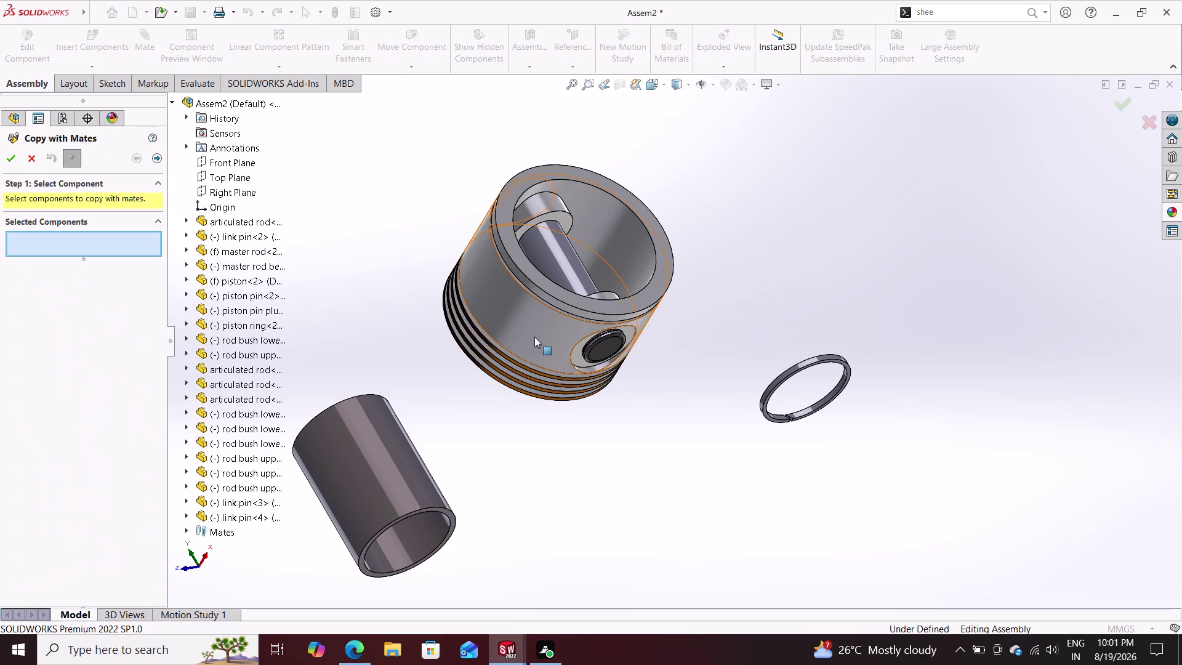
click(597, 347)
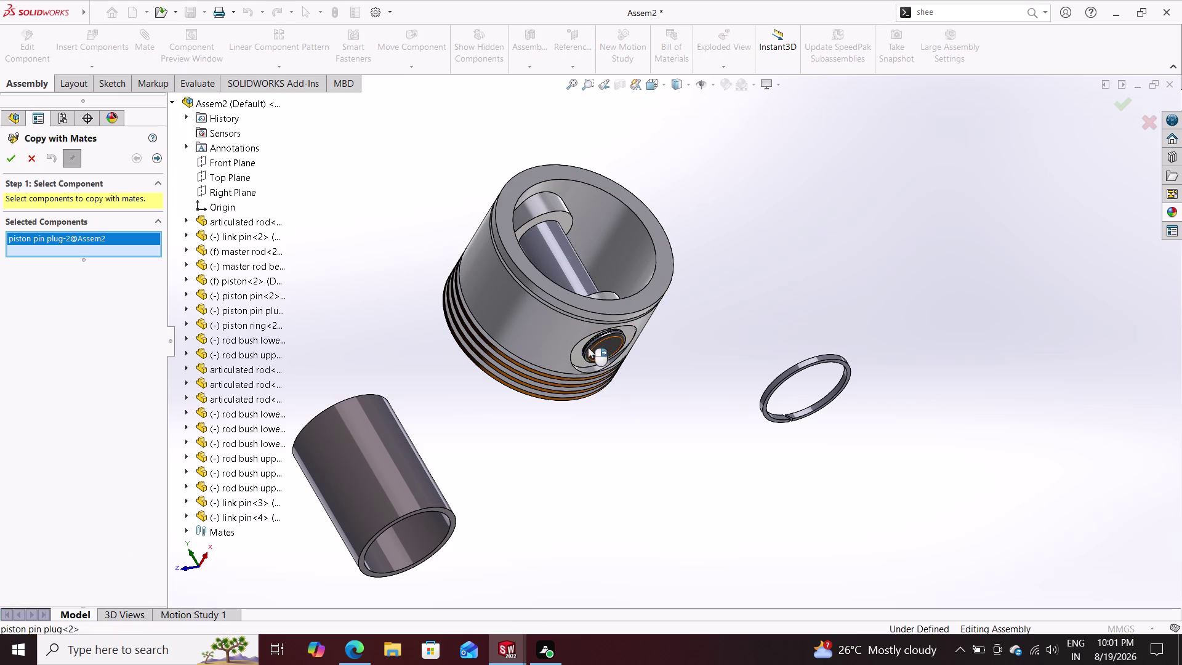
click(158, 156)
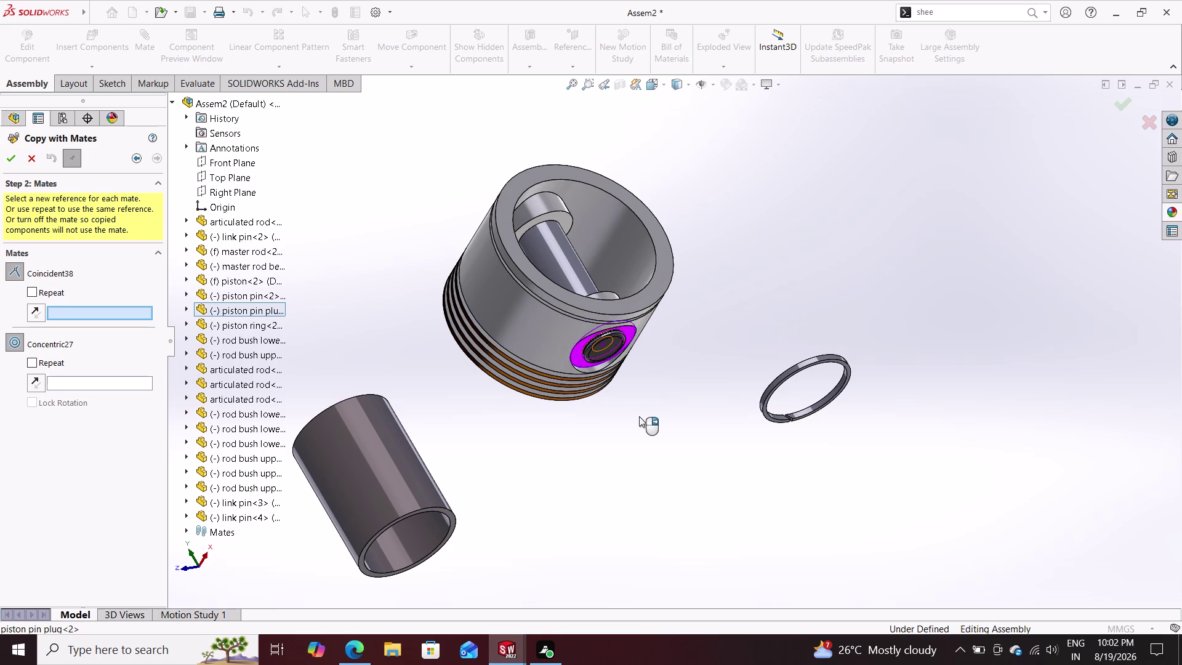
key(Escape)
key(Escape)
key(Escape)
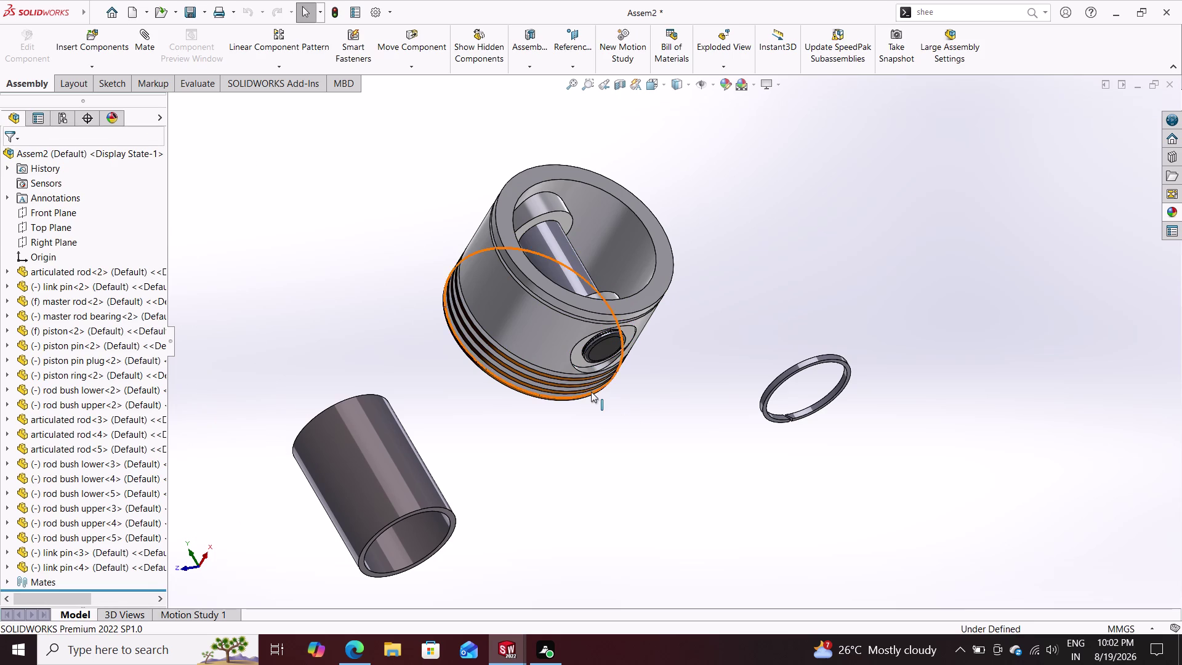
Copy the piston pin beside the ring, then delete the extra piston pin<3>.
drag(599, 348, 715, 405)
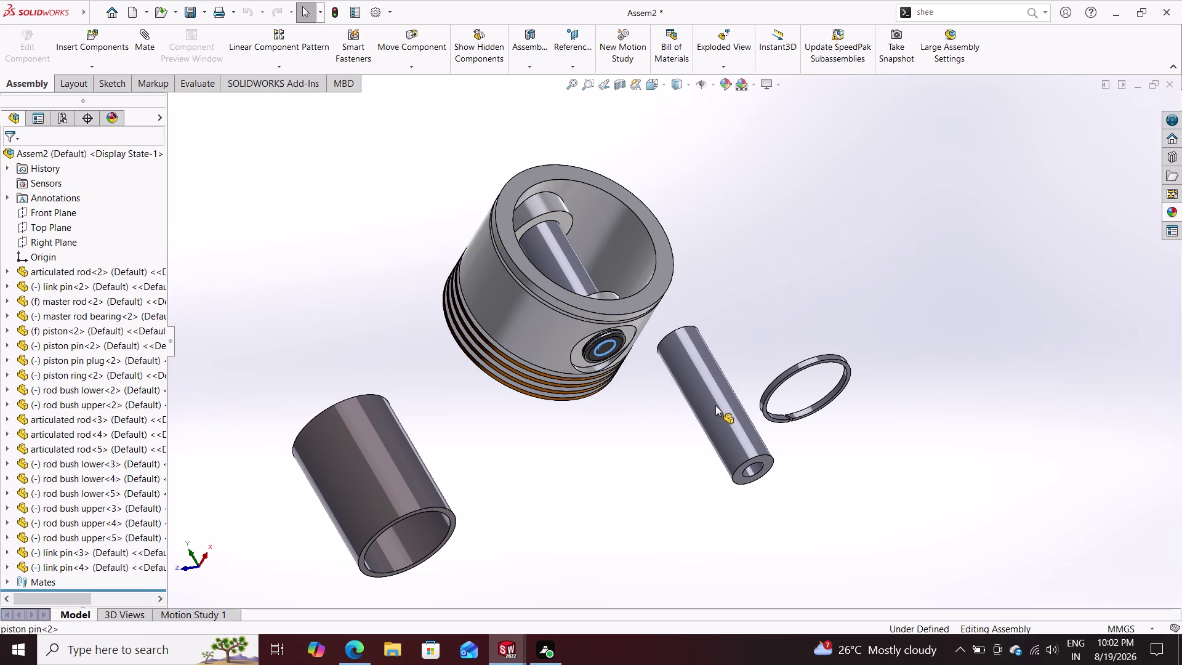
drag(715, 405, 801, 346)
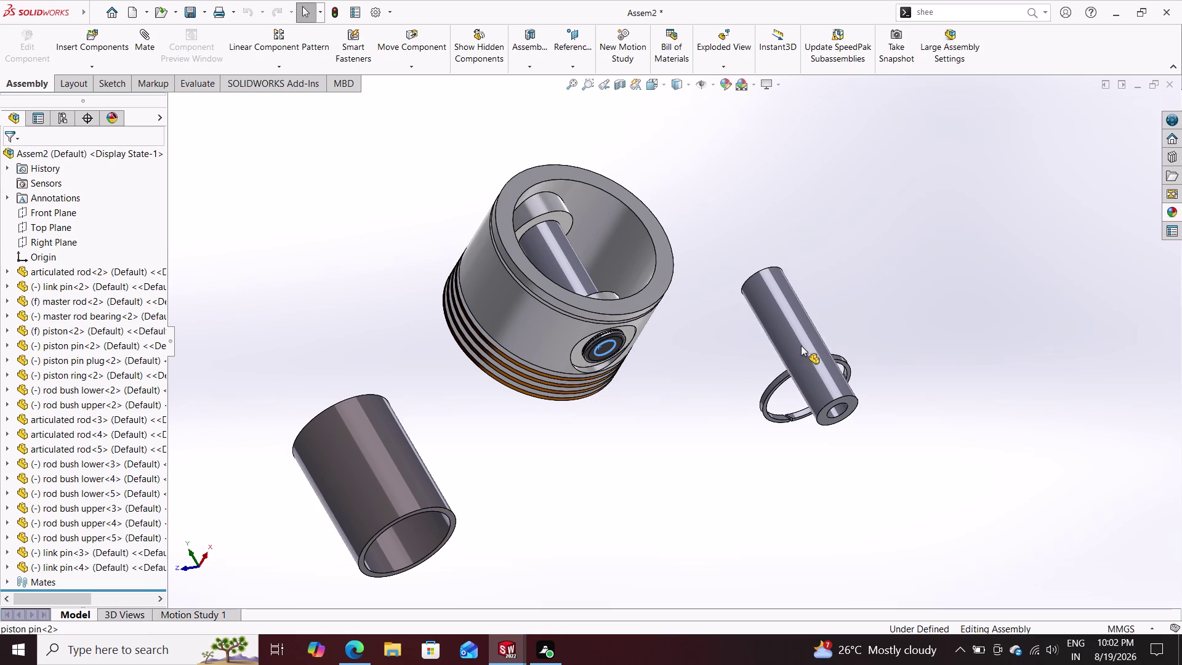
drag(801, 346, 846, 309)
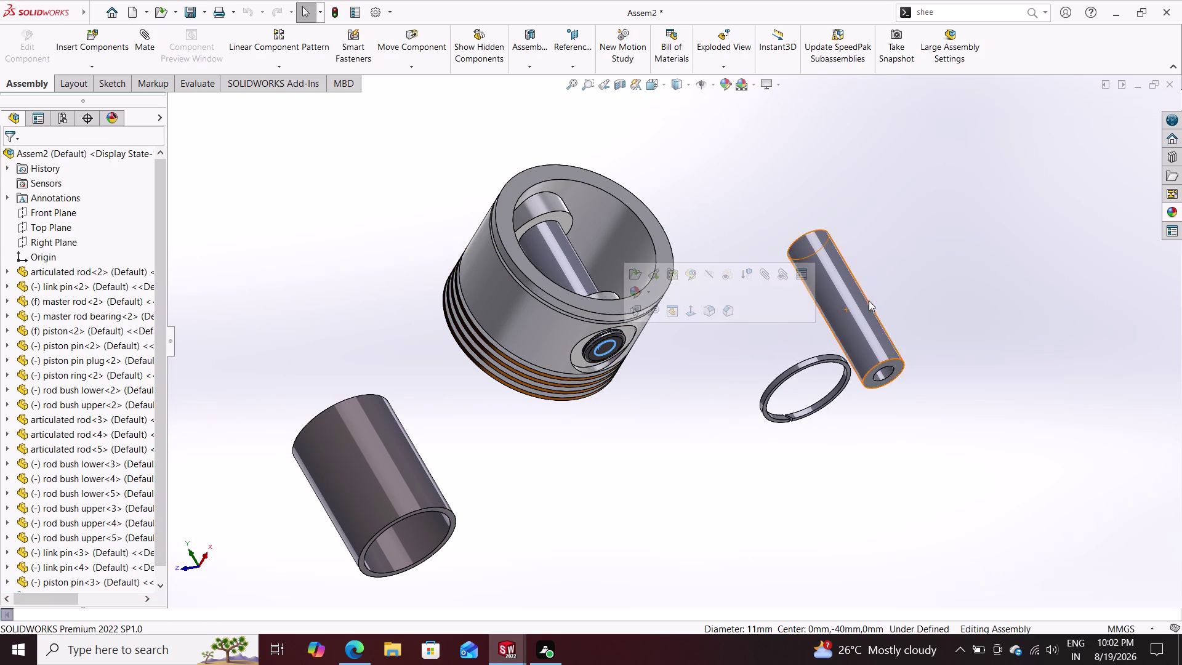
key(Escape)
key(Escape)
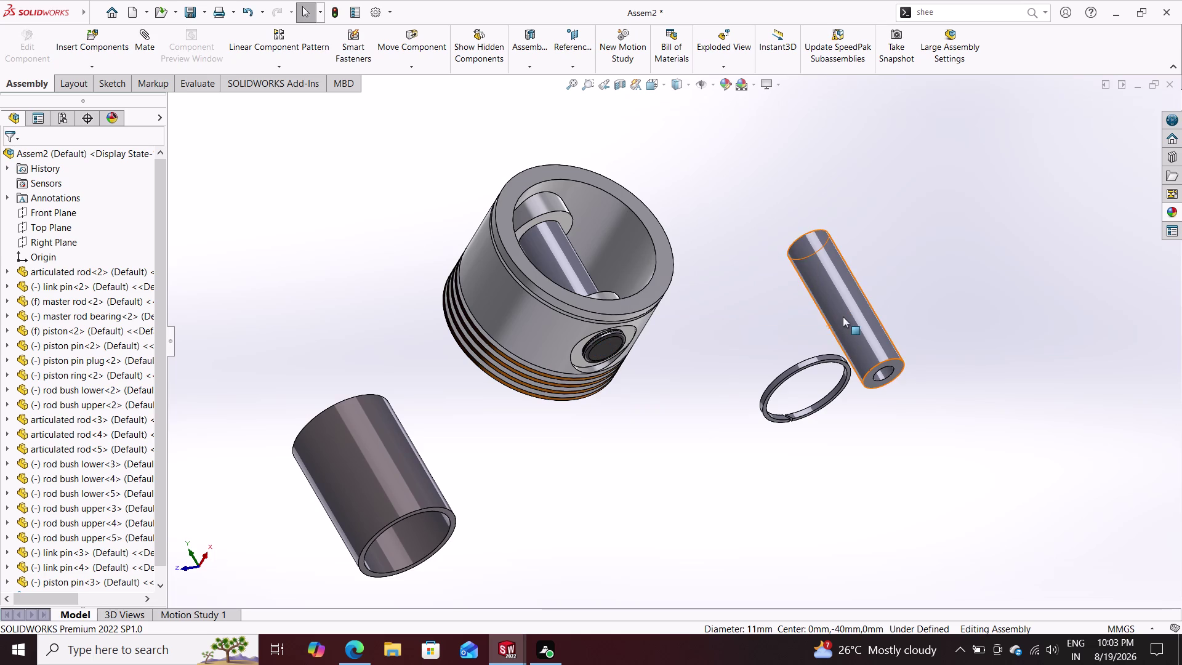
click(843, 316)
key(Delete)
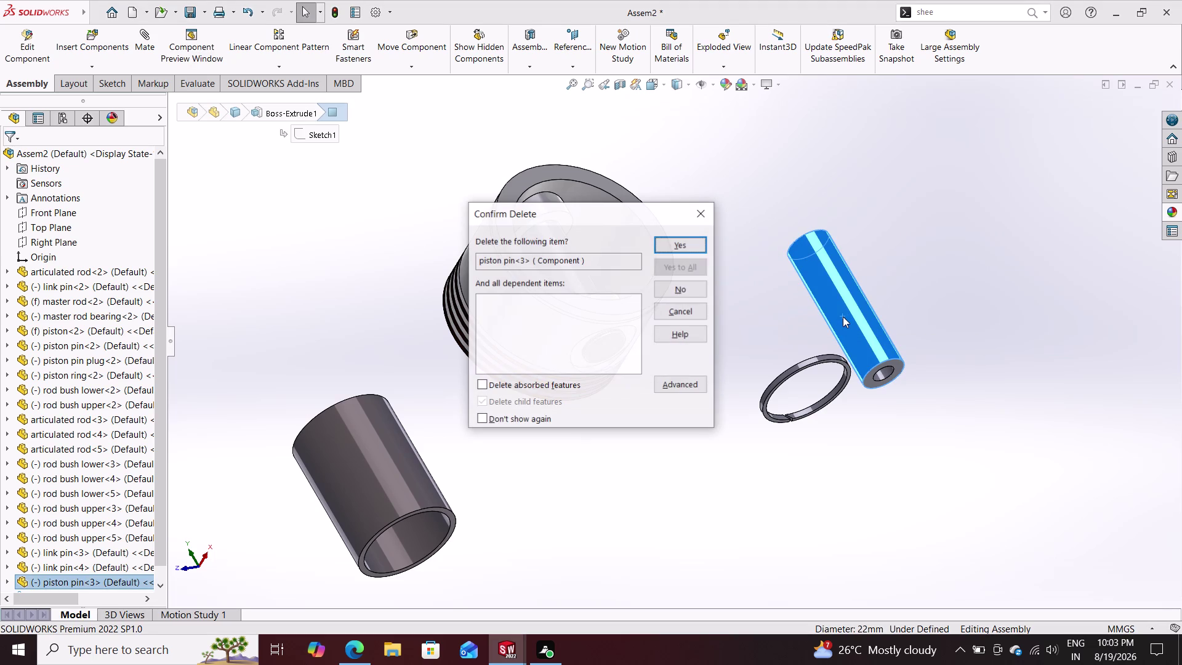
click(701, 246)
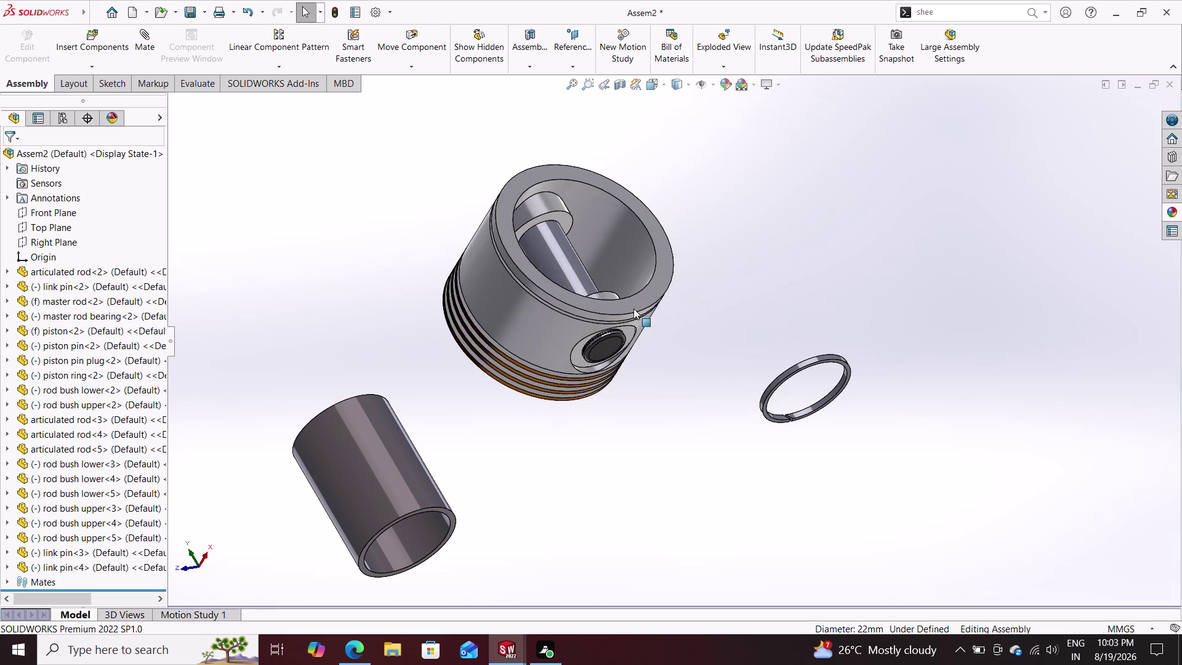
Select piston pin<2> and piston pin plug<2>, then copy the plug out beside the ring.
click(63, 346)
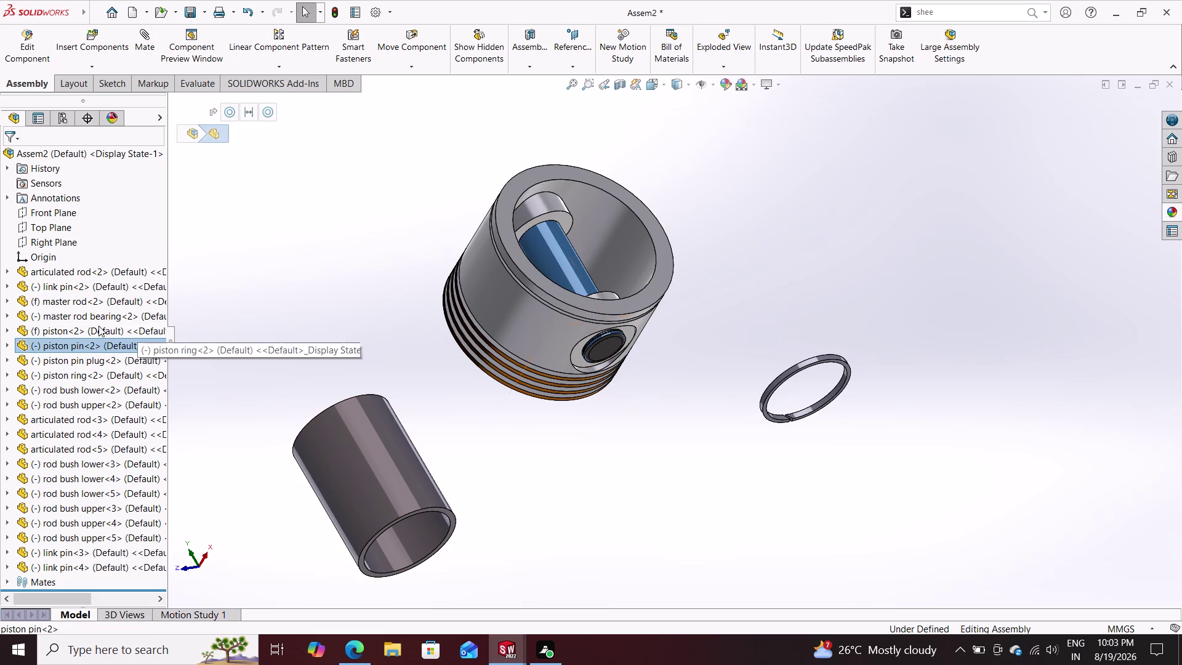
click(63, 330)
click(81, 362)
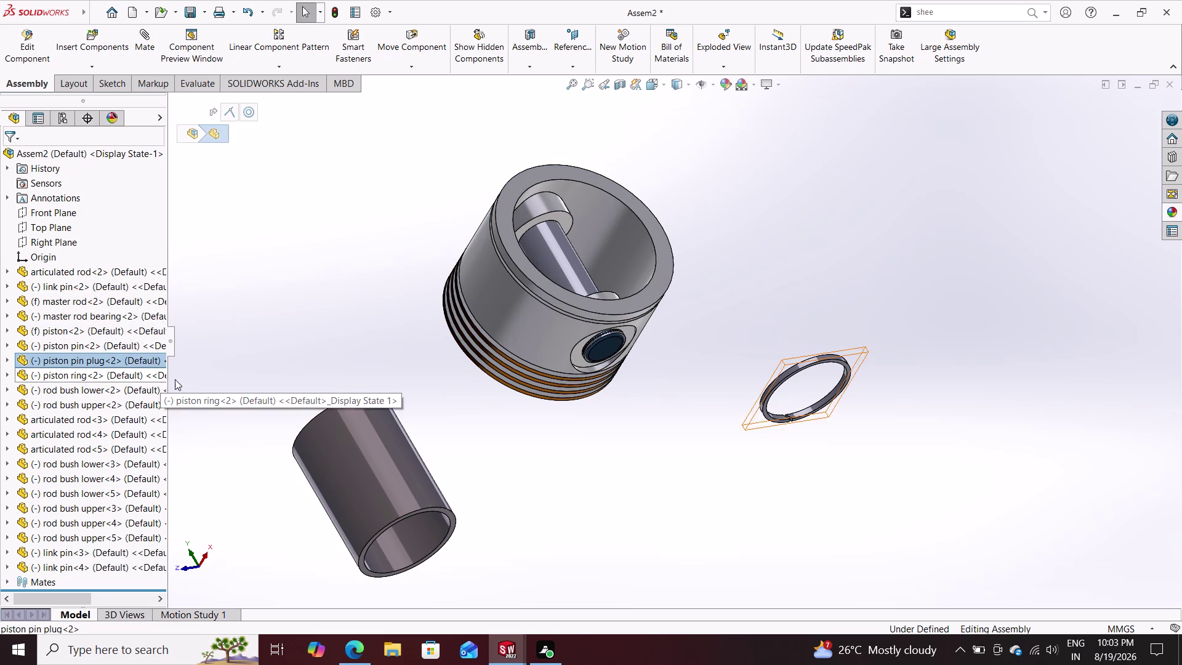
click(71, 345)
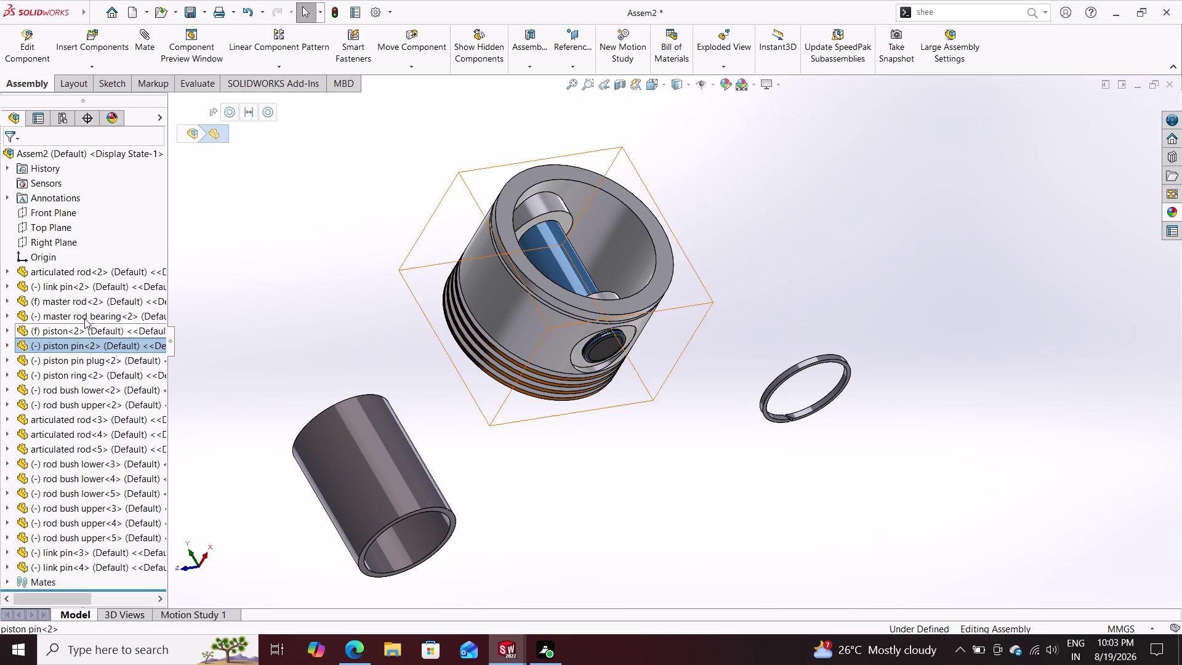
click(65, 287)
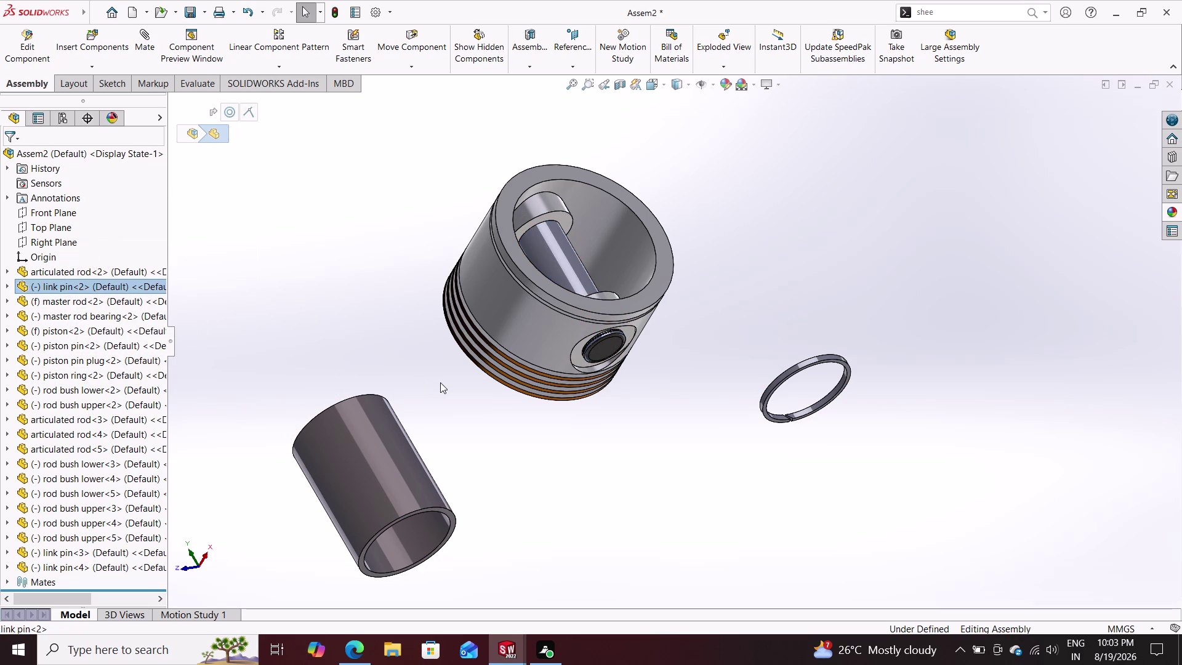
drag(636, 399, 703, 394)
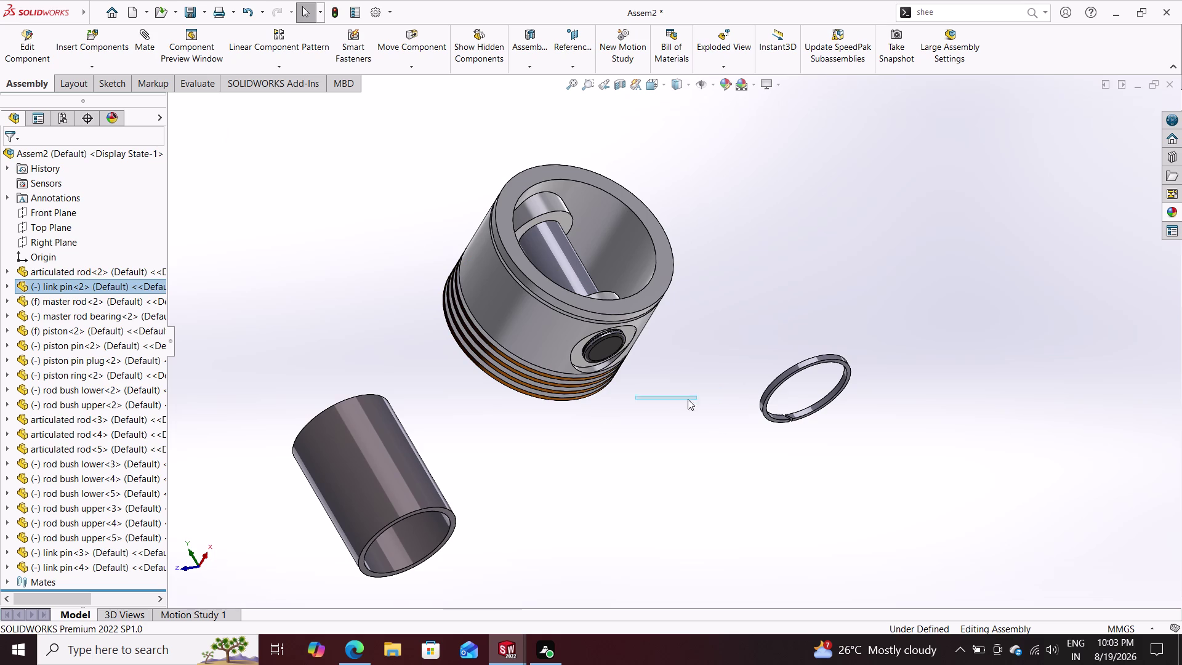
drag(702, 394, 689, 399)
drag(605, 340, 623, 351)
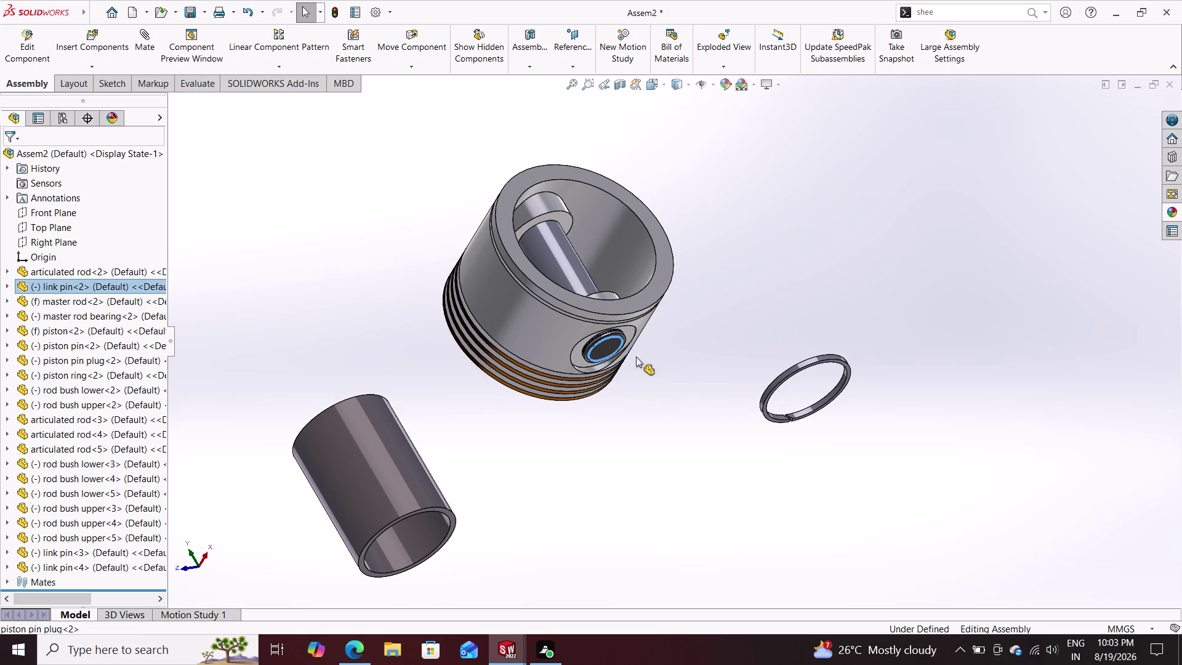
drag(623, 350, 819, 287)
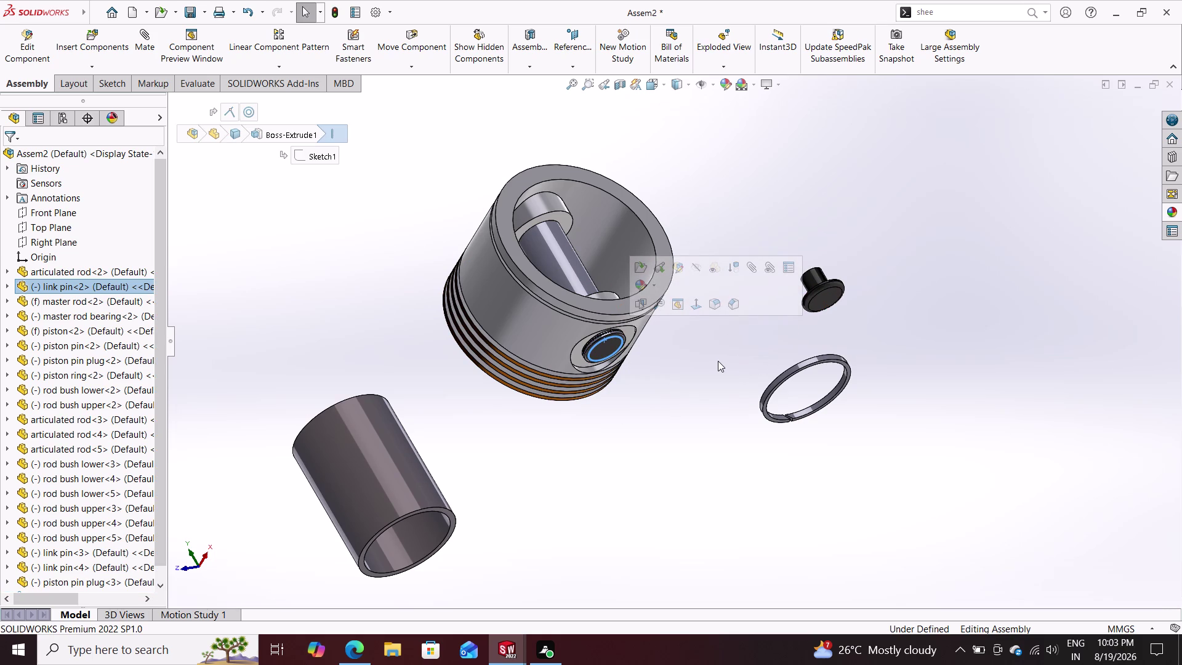
key(Escape)
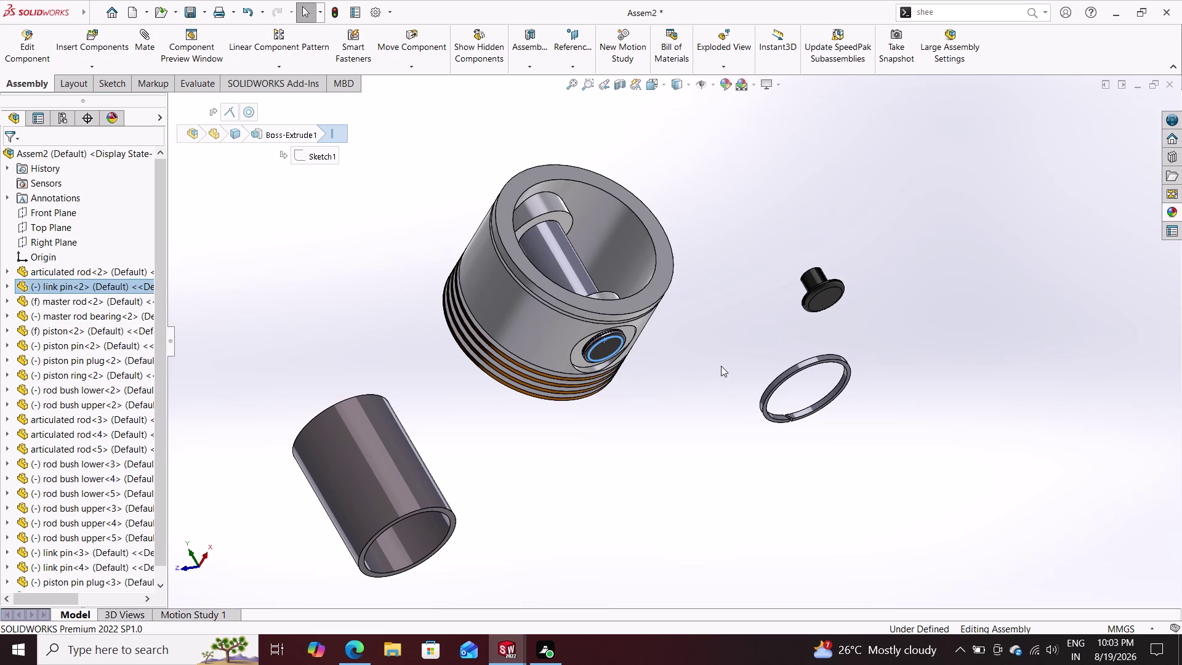
middle_drag(720, 333, 762, 378)
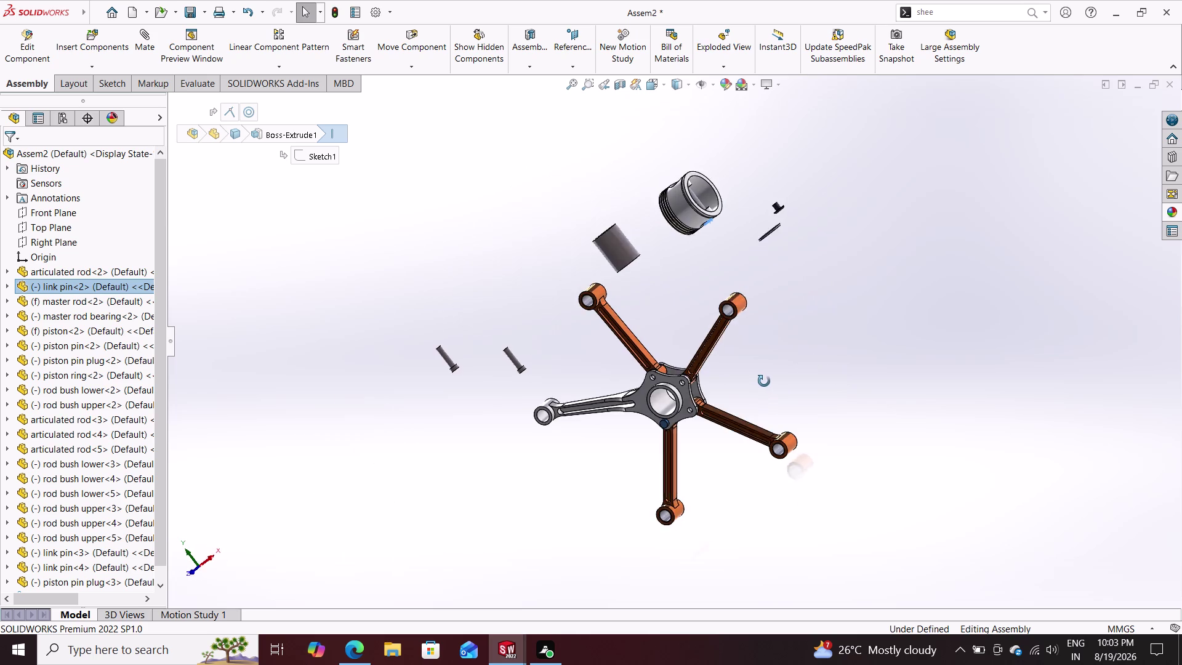
middle_drag(761, 378, 729, 358)
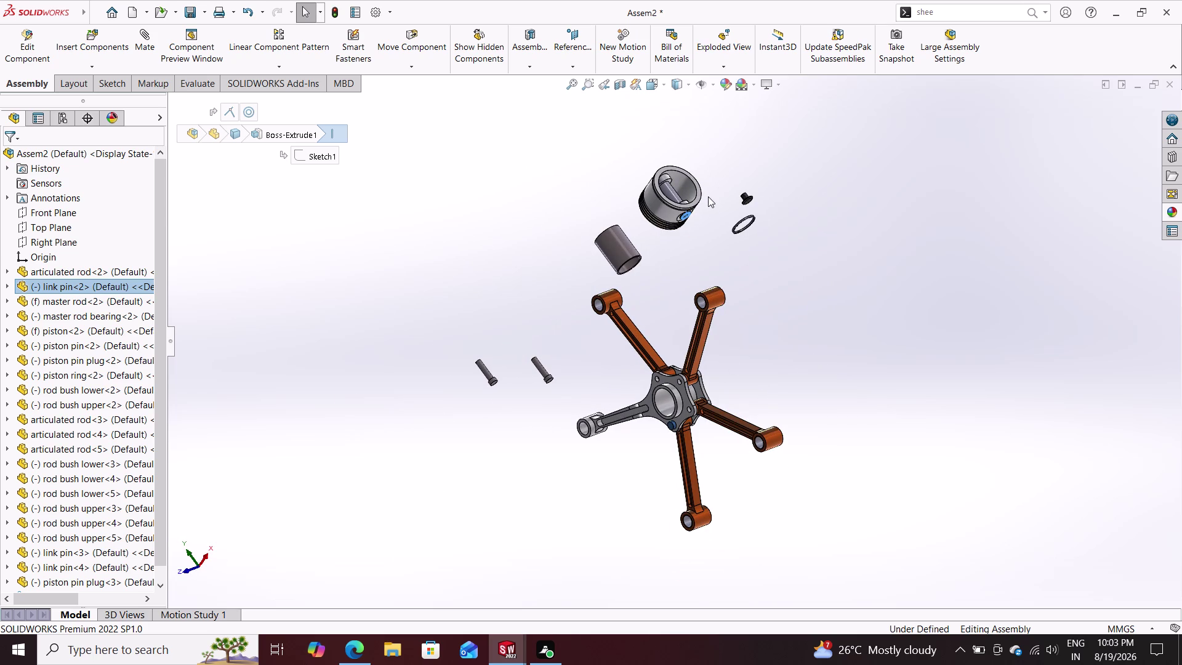
scroll(down, 3)
scroll(down, 3)
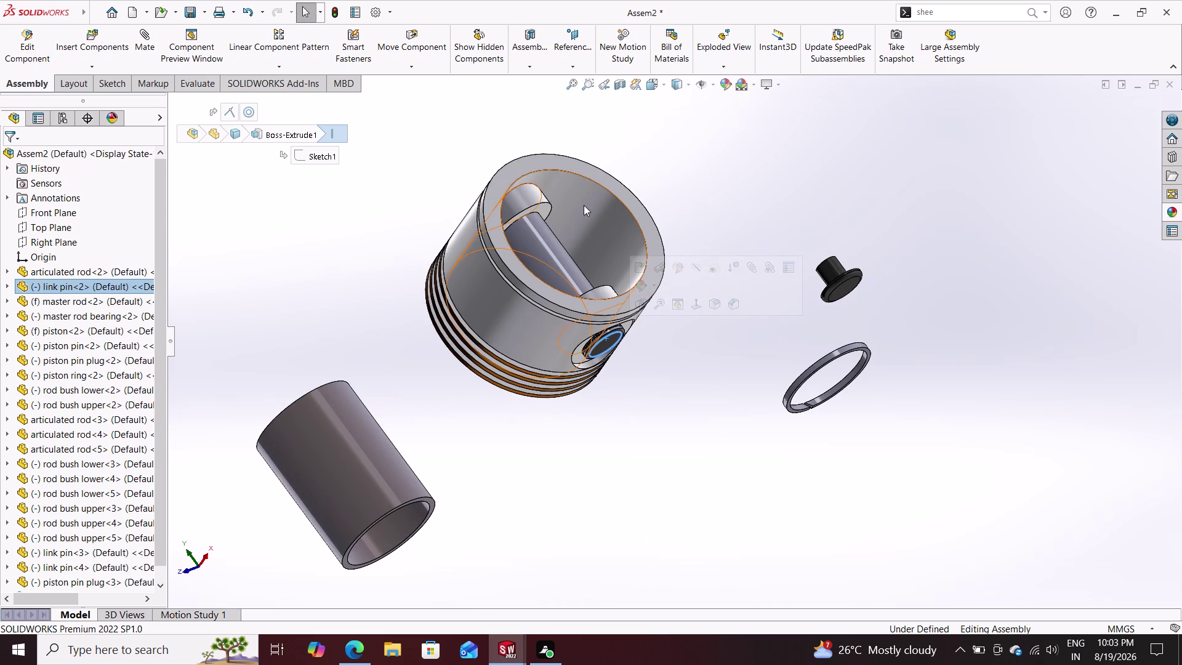
click(155, 33)
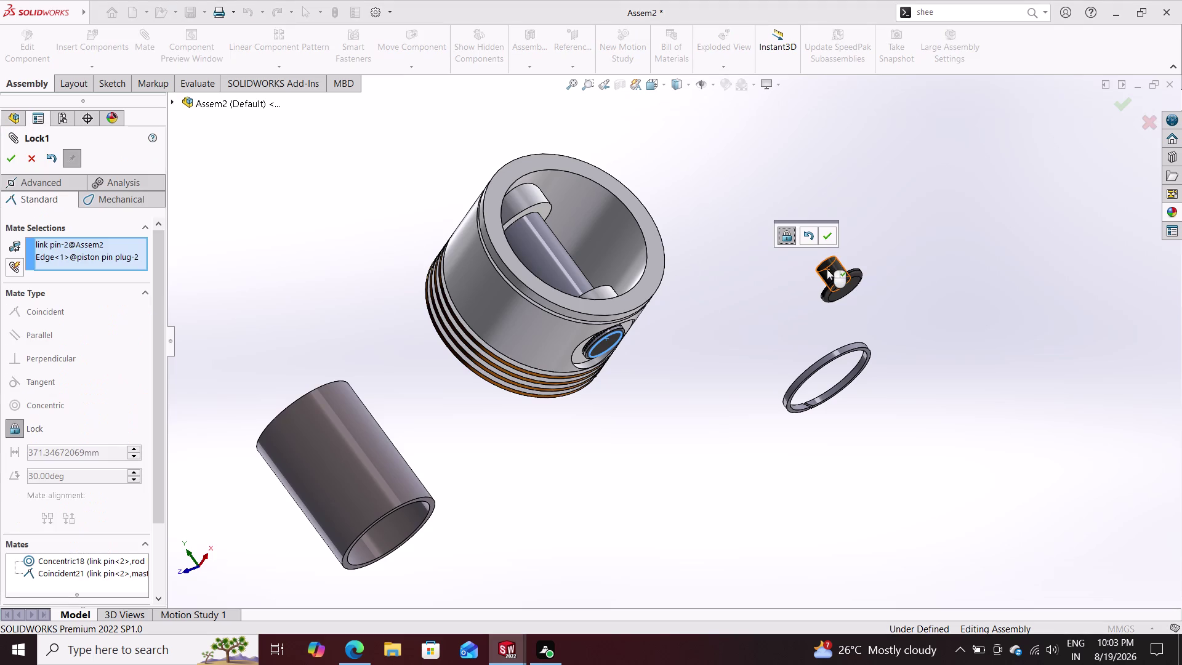
click(827, 269)
middle_drag(657, 290, 712, 357)
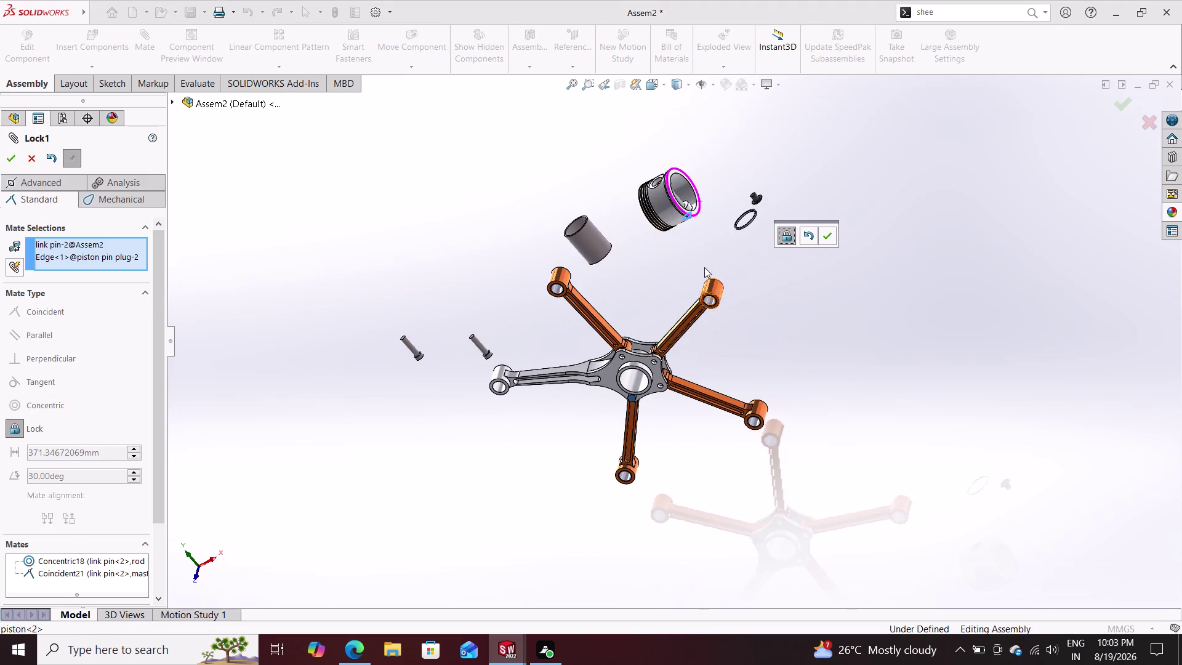
middle_drag(695, 222, 717, 326)
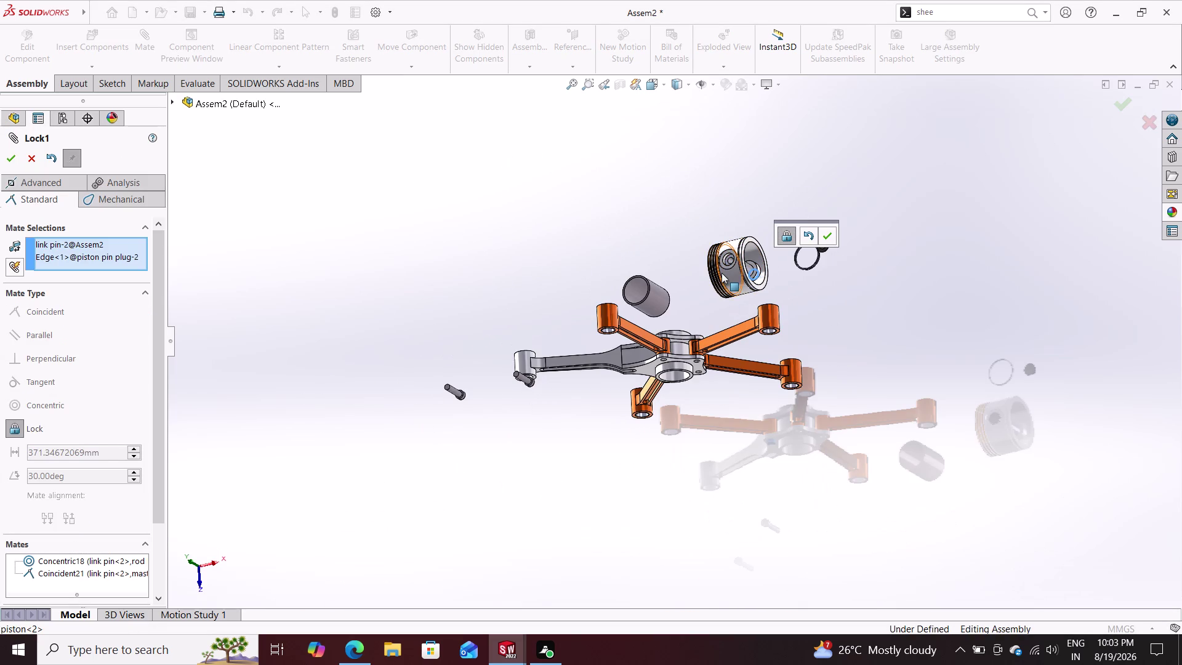
scroll(down, 3)
scroll(down, 3)
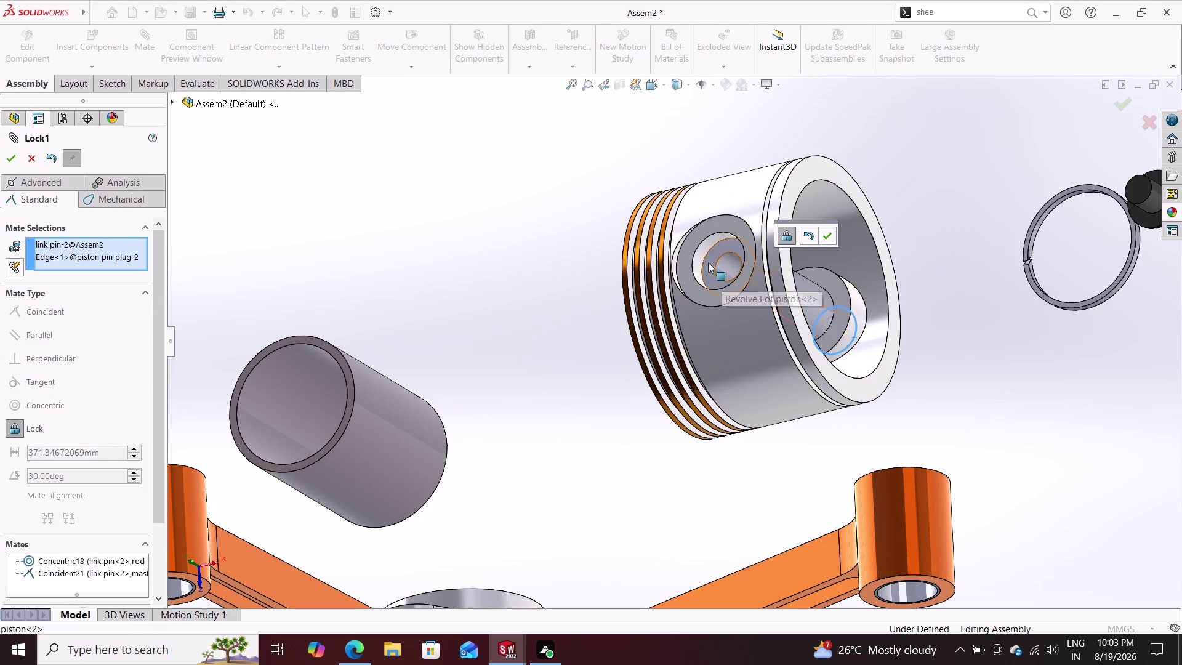
click(706, 261)
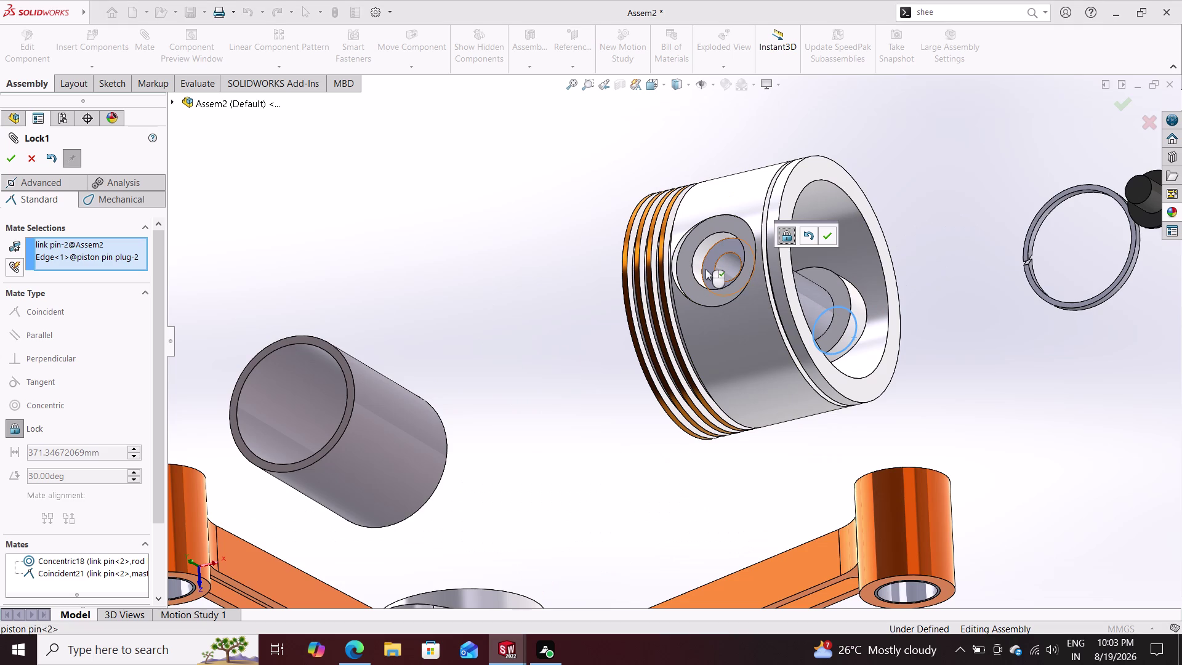
click(707, 269)
key(Escape)
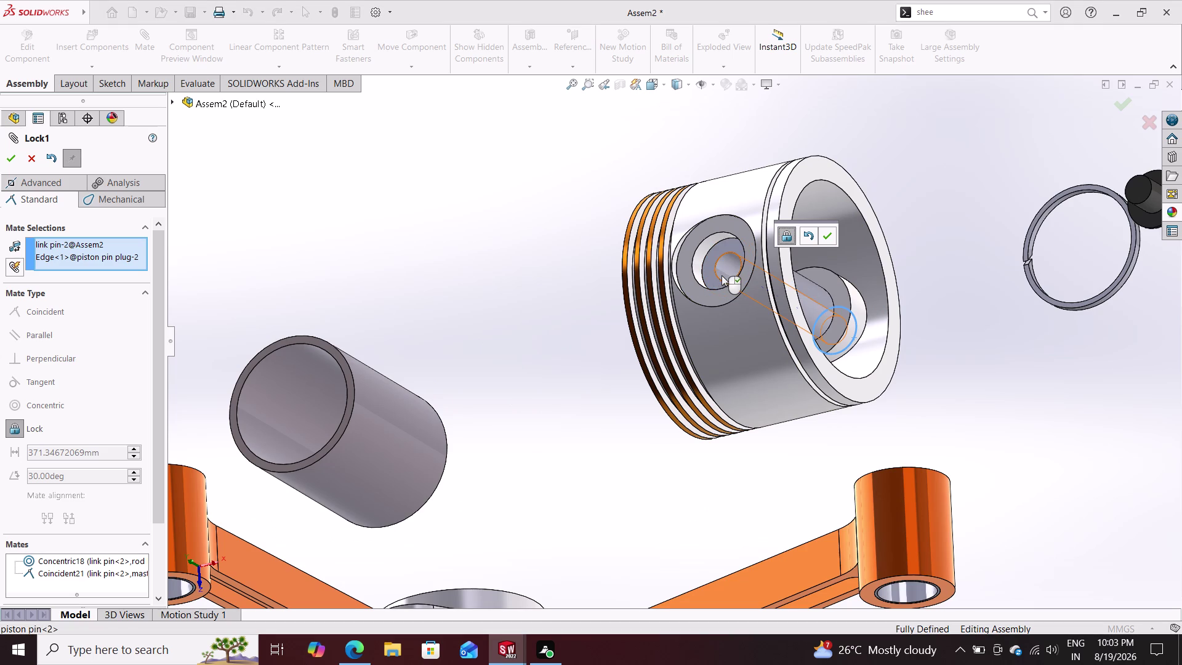
key(Escape)
key(Escape)
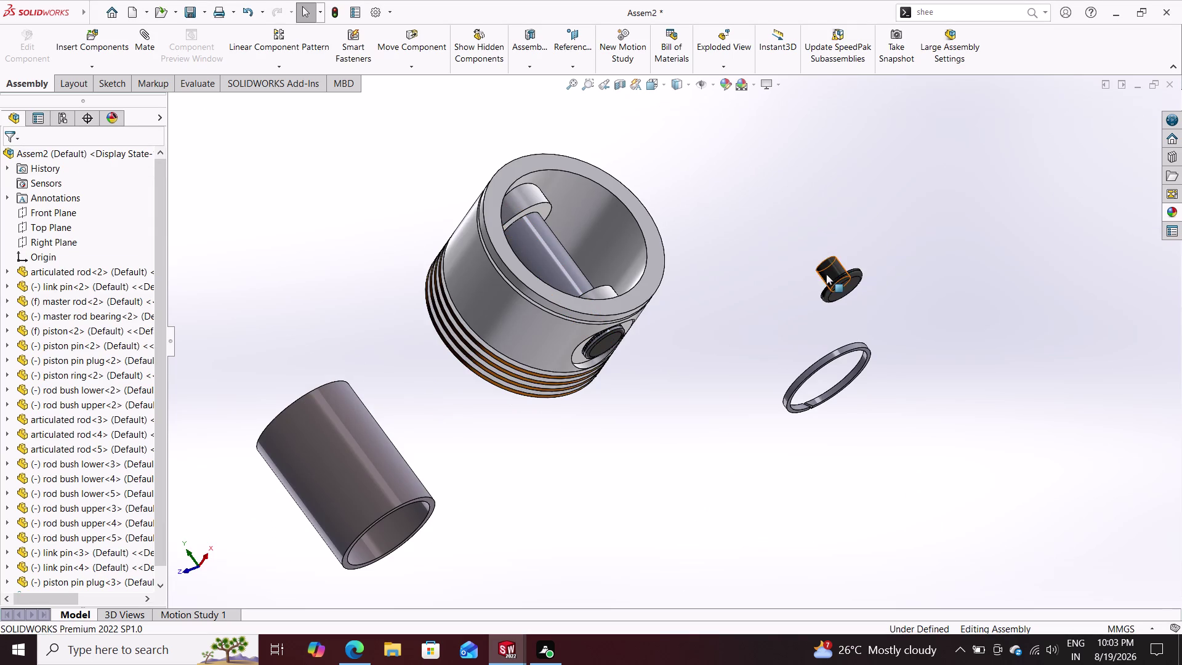
Mate the plug's flat face coincident with the piston pin end face, flipped.
middle_drag(783, 295, 831, 366)
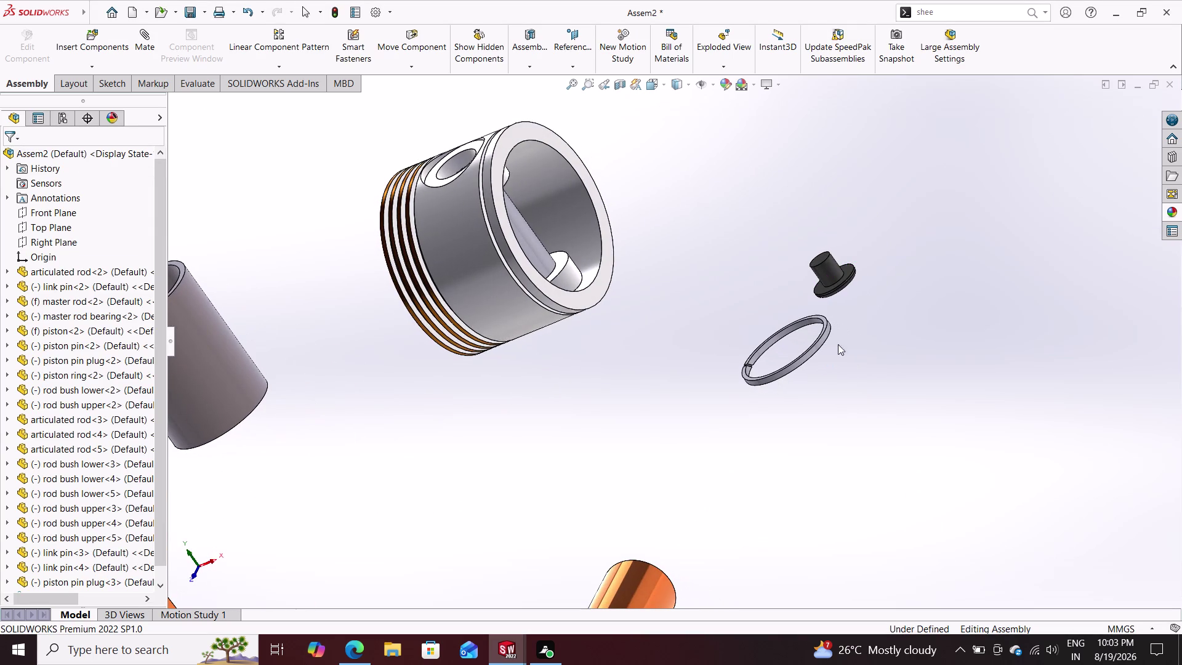
scroll(down, 3)
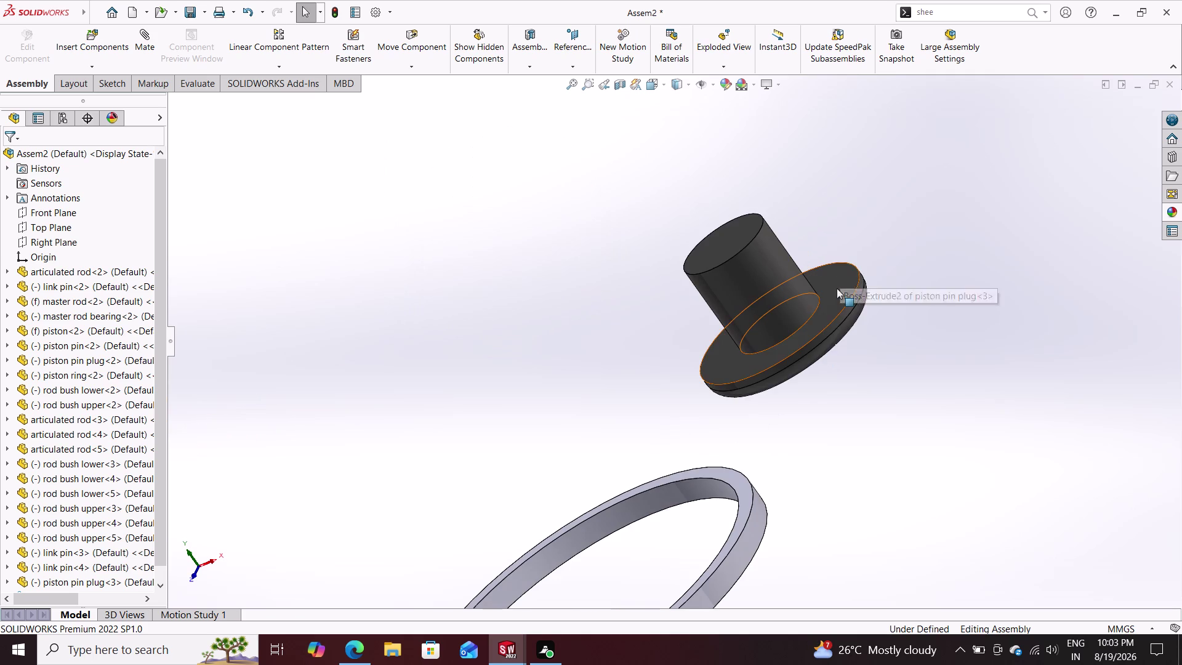
click(836, 288)
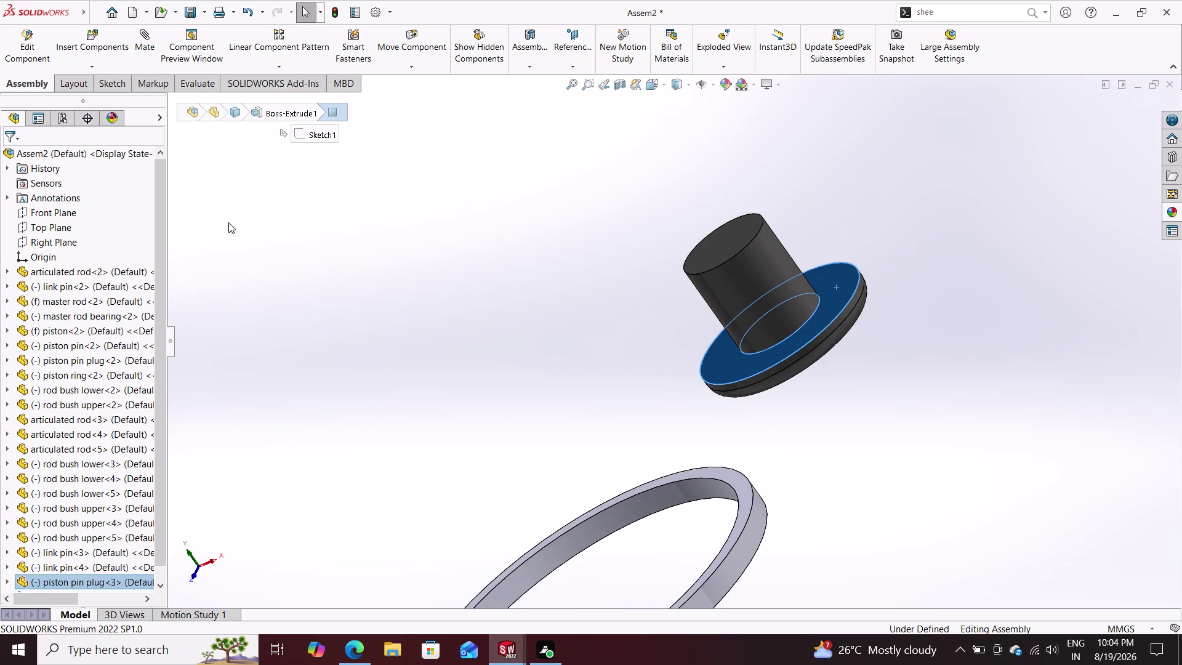
click(141, 36)
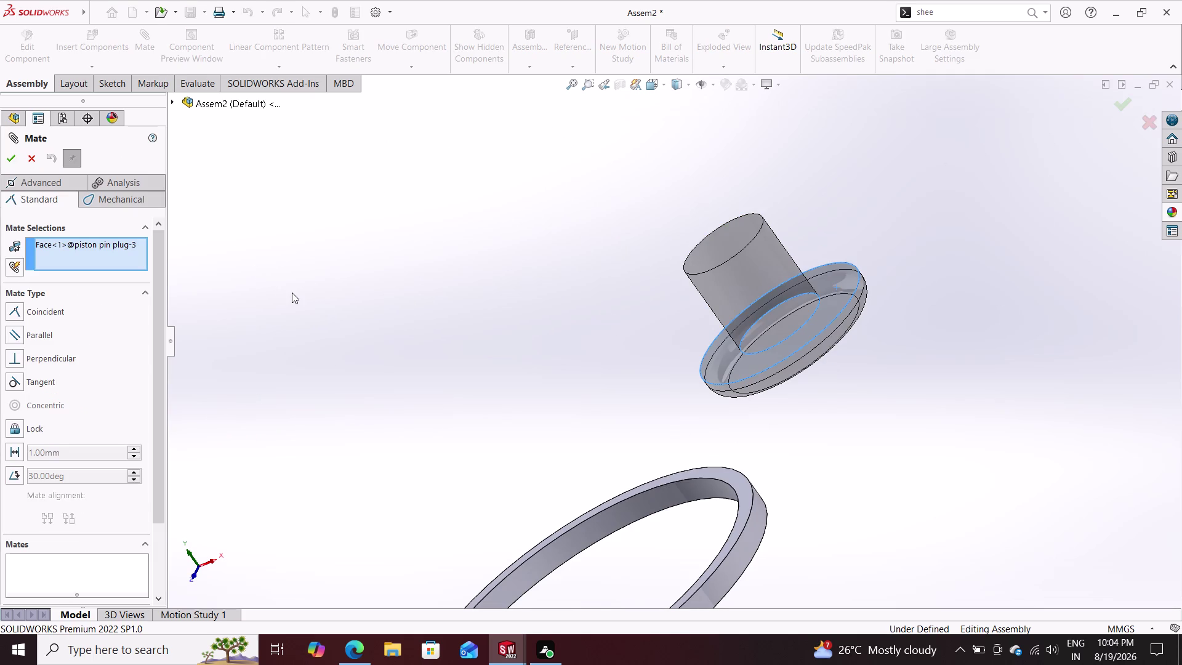
scroll(up, 3)
scroll(up, 3)
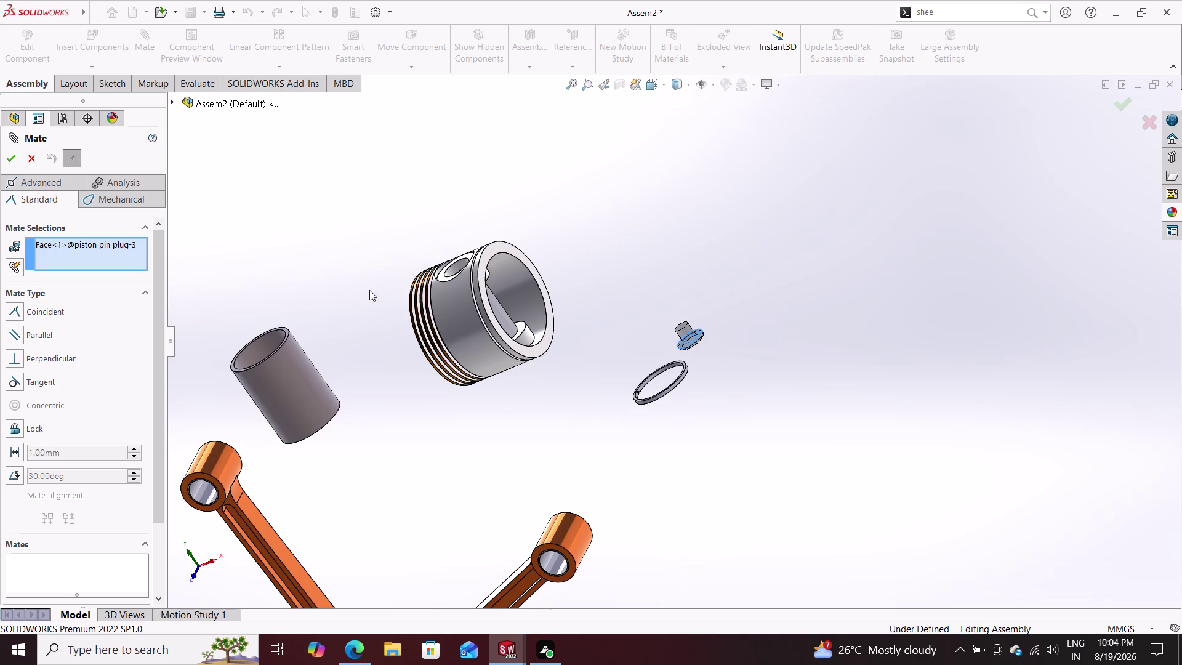
middle_drag(372, 278, 402, 334)
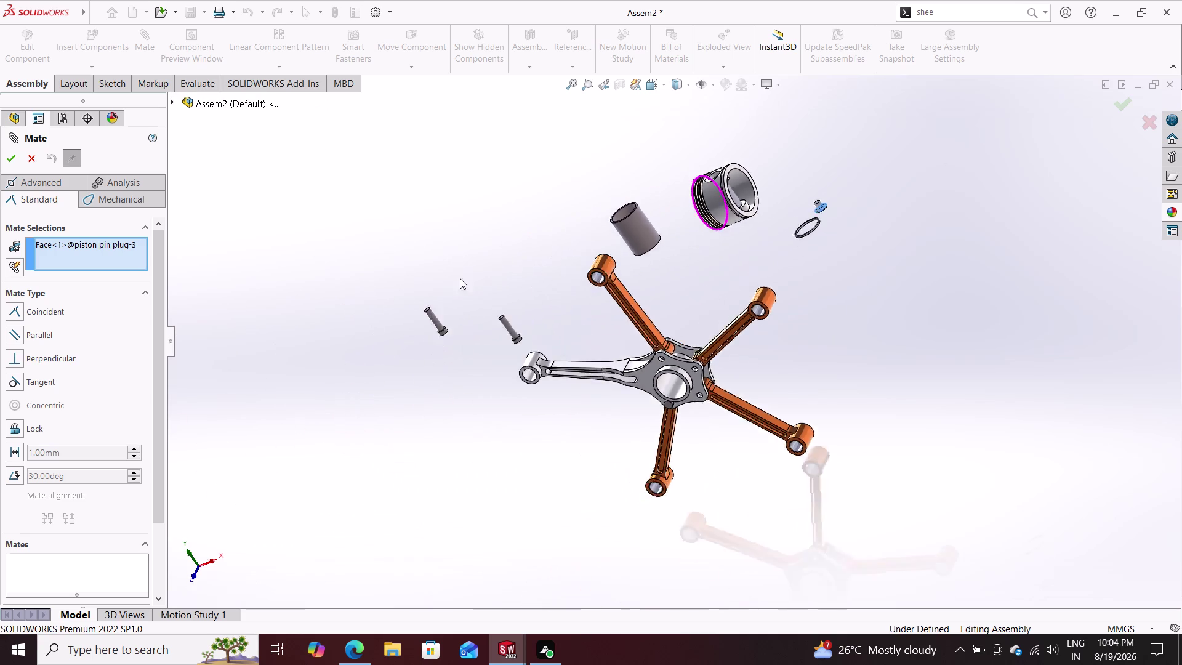
scroll(down, 3)
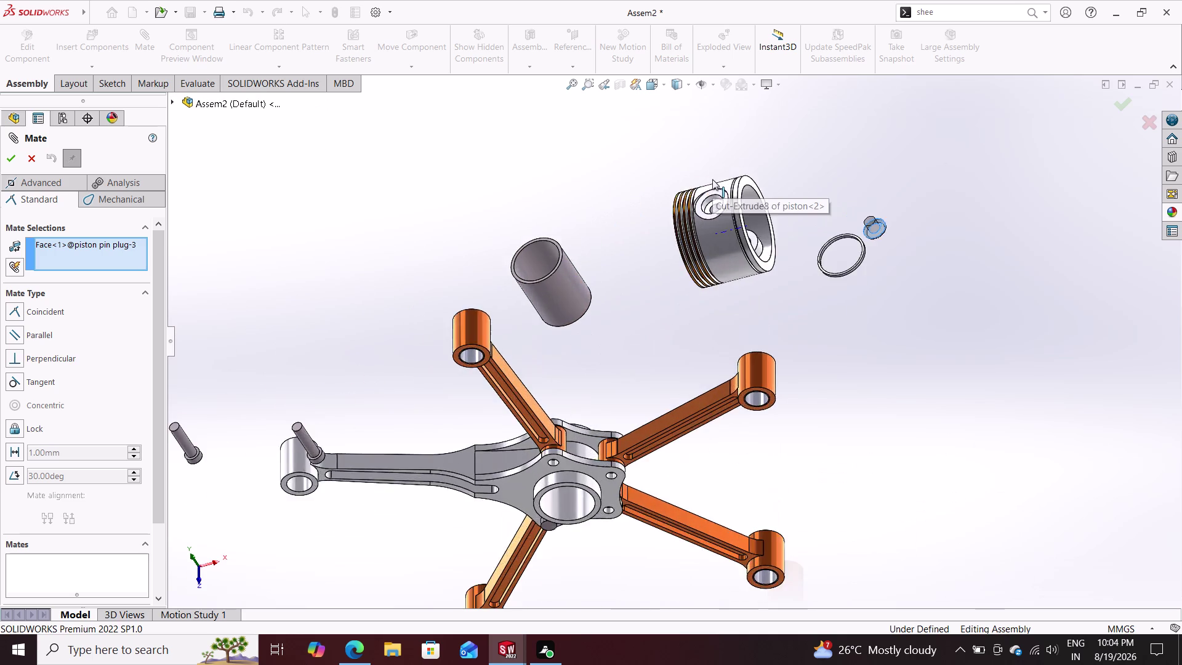
scroll(down, 3)
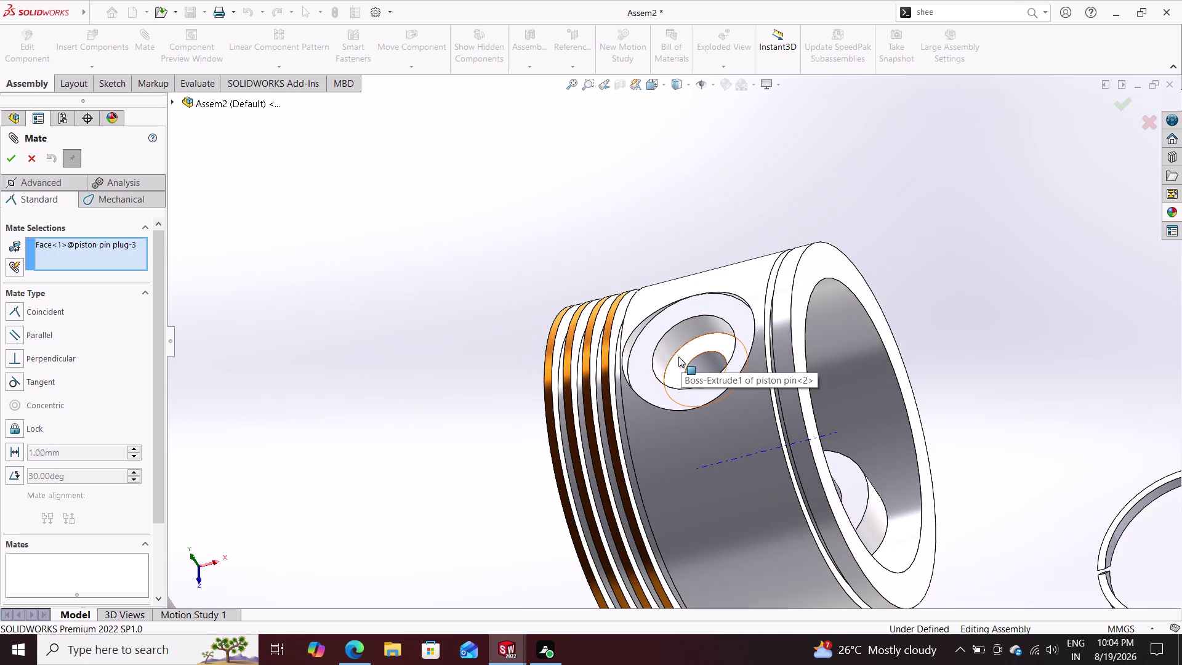
click(678, 357)
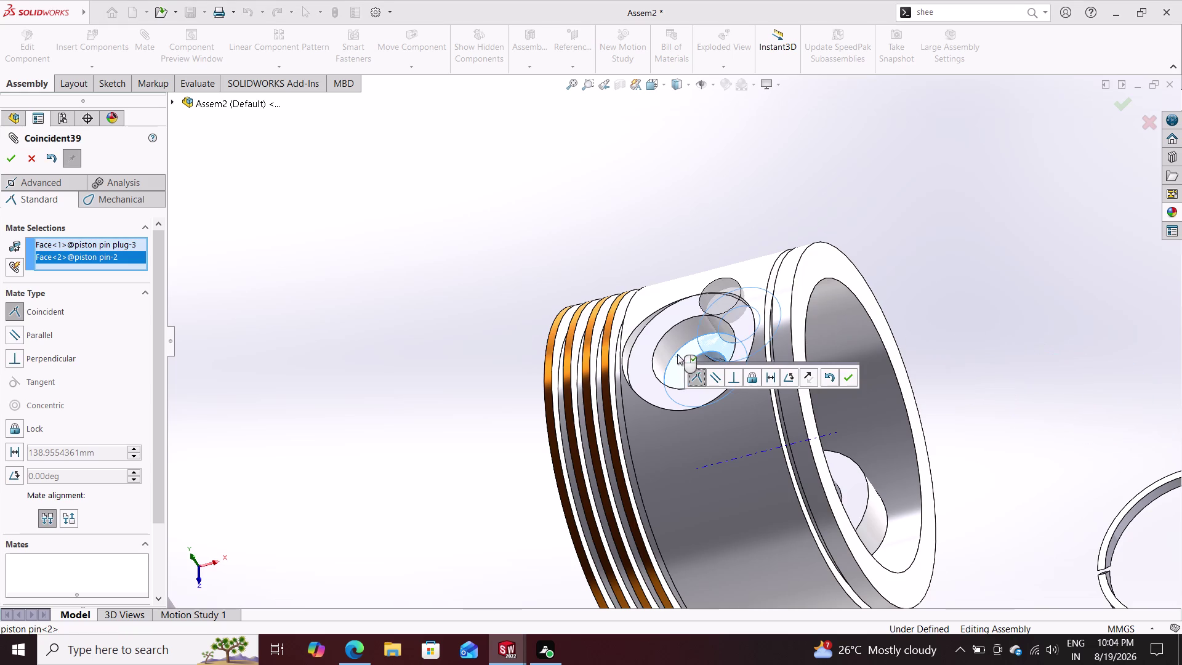
click(809, 375)
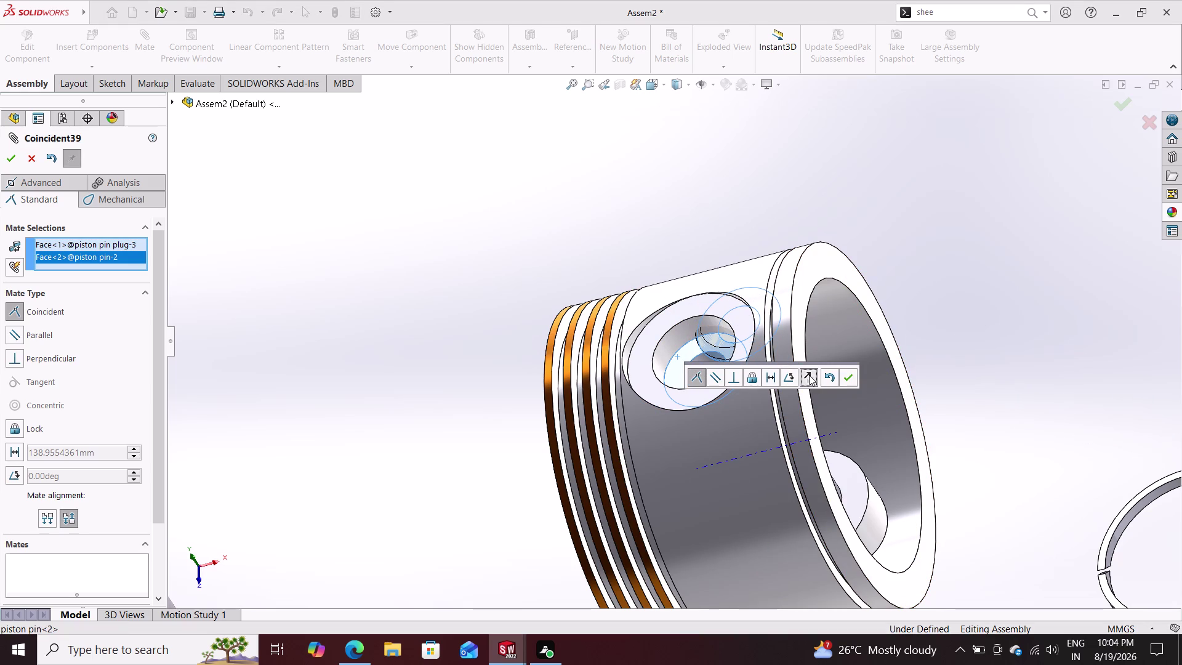
click(851, 377)
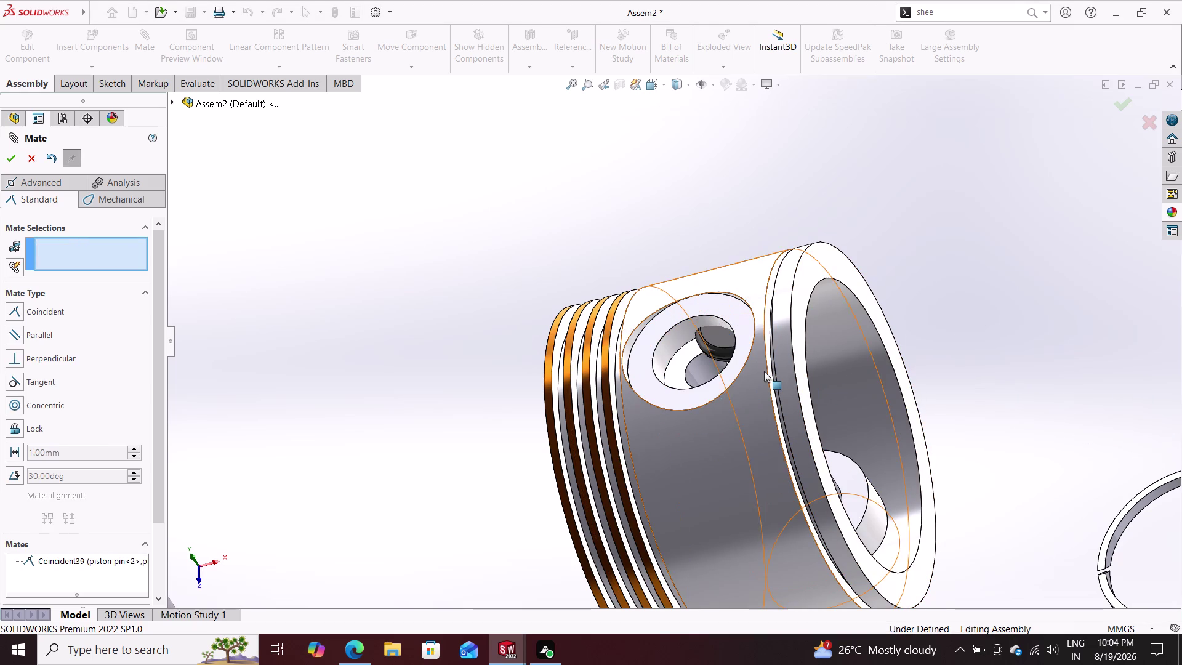
Make the plug's round face concentric with the piston pin's round face.
click(696, 369)
drag(715, 352, 699, 313)
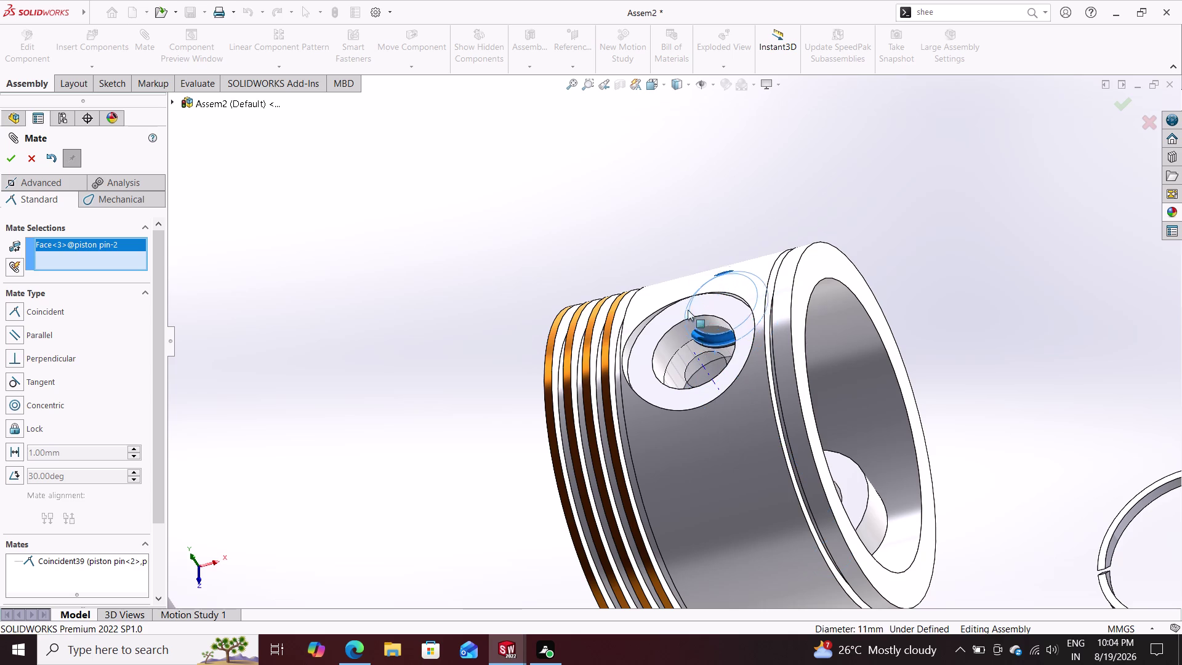
drag(698, 313, 600, 234)
click(643, 264)
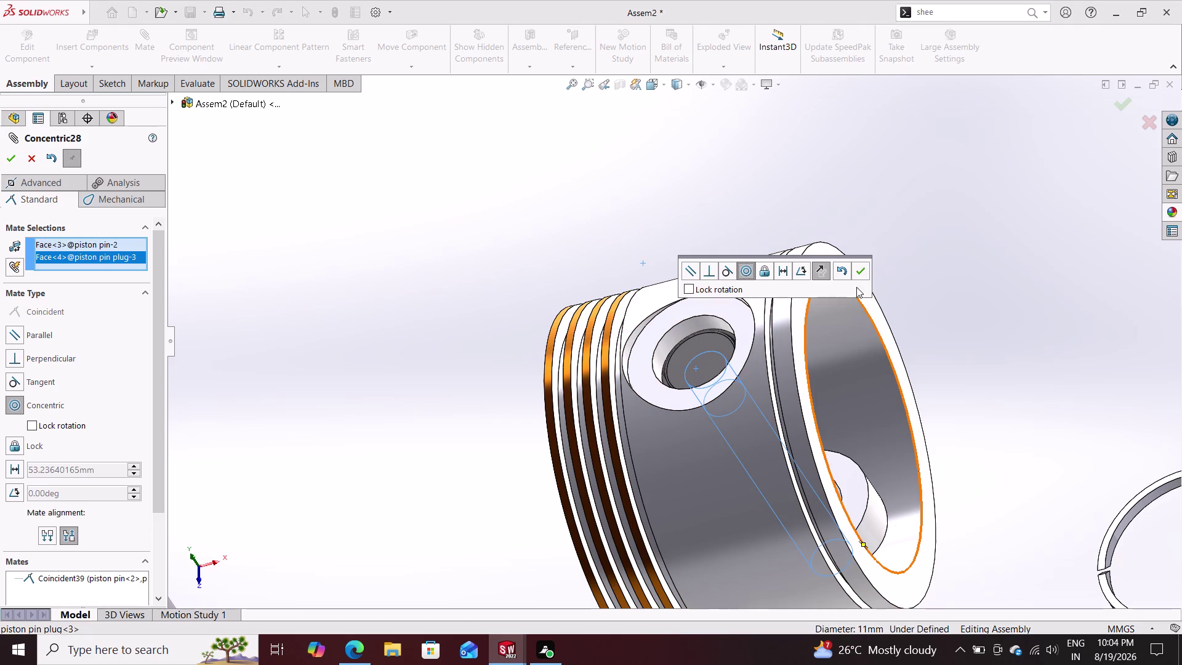
click(860, 274)
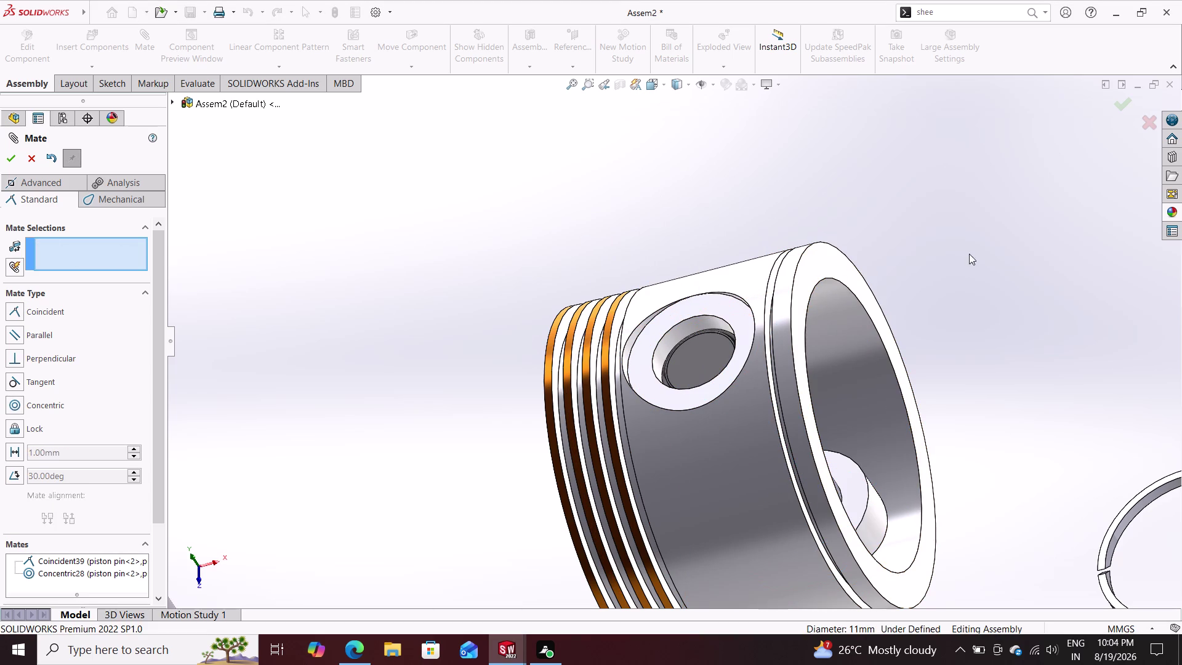
scroll(down, 3)
Orbit and zoom around the assembly until the articulated rods are seen edge-on.
scroll(up, 3)
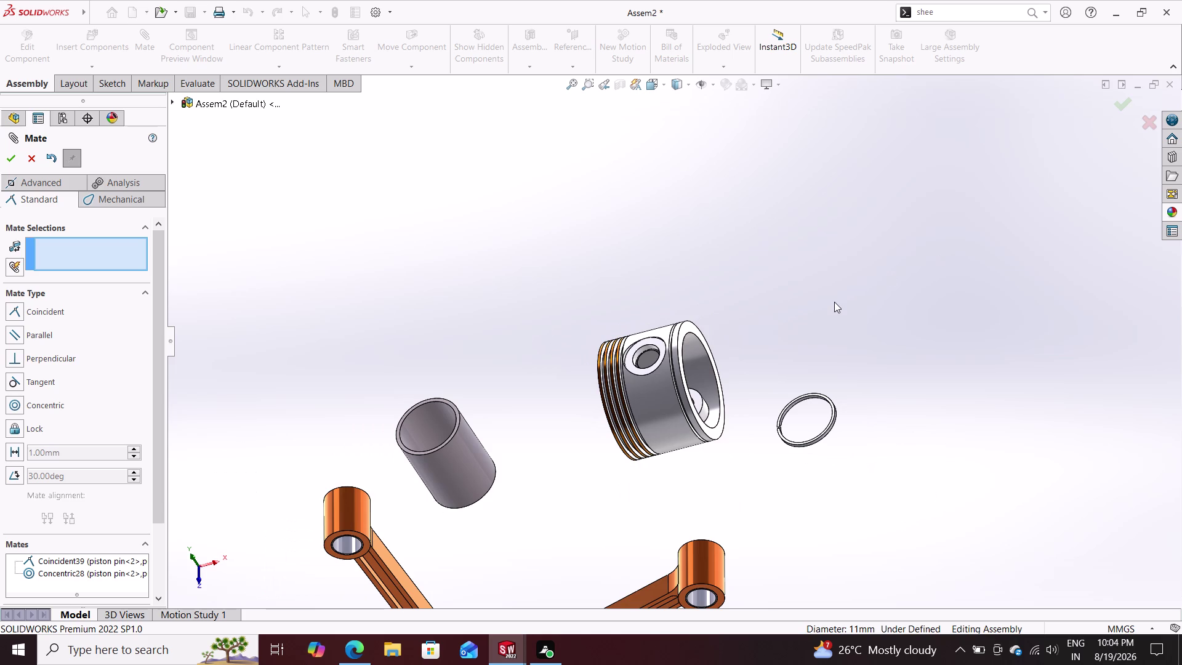
middle_drag(848, 337, 745, 359)
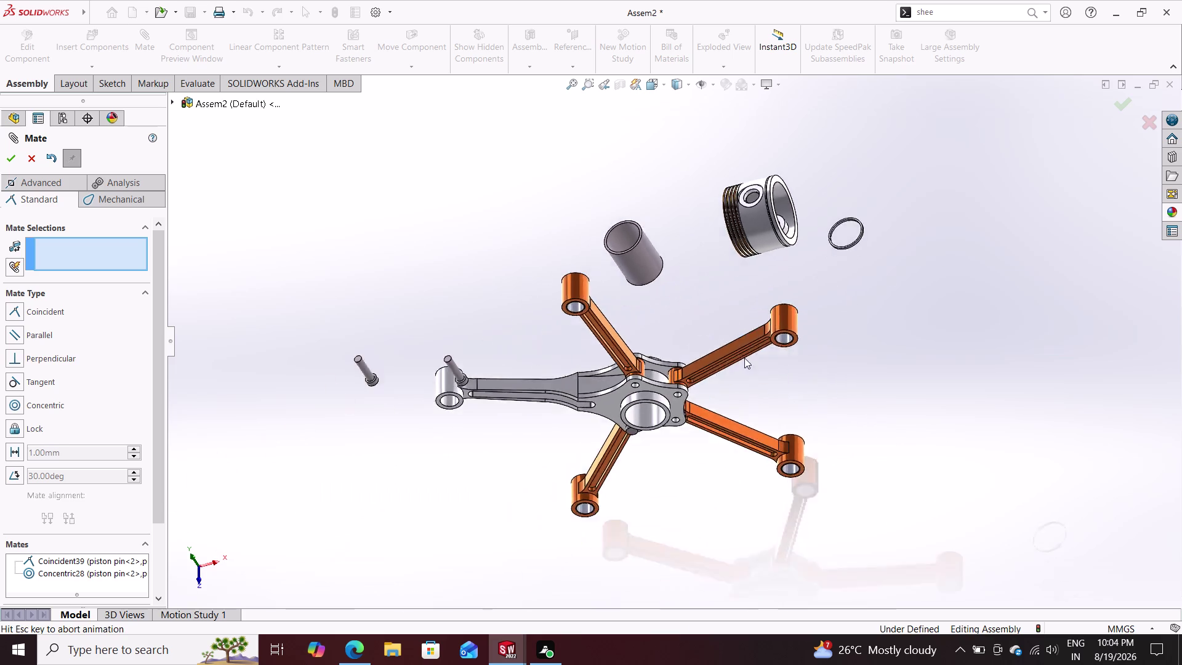
middle_drag(851, 269, 934, 291)
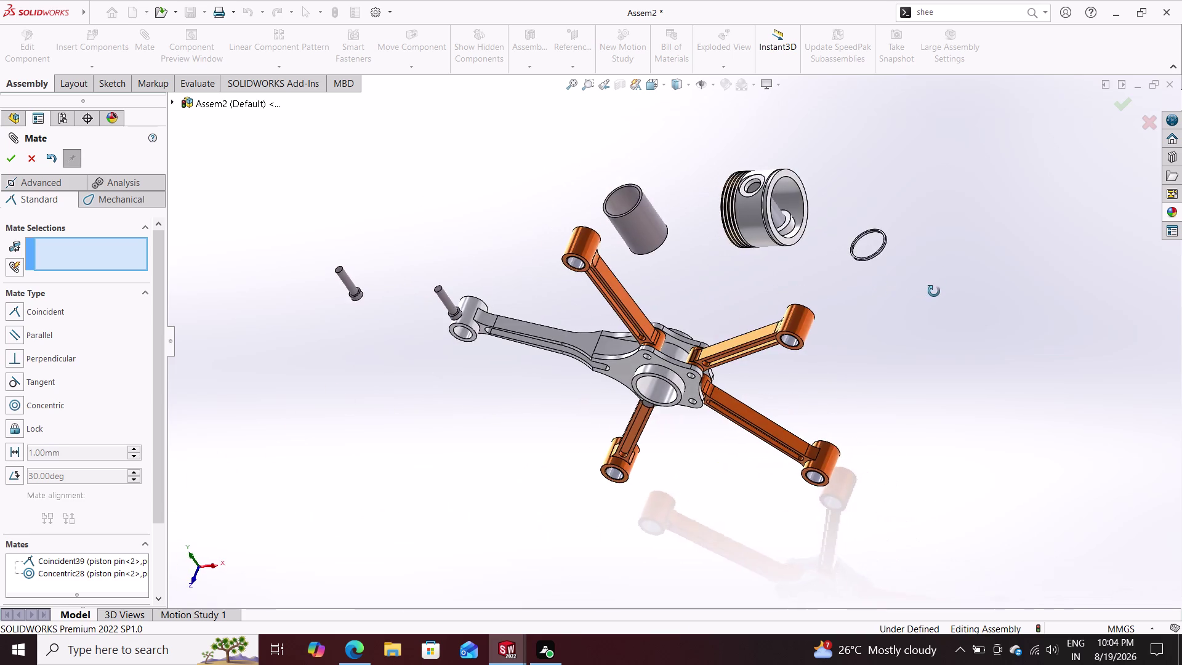
middle_drag(934, 291, 937, 250)
scroll(down, 3)
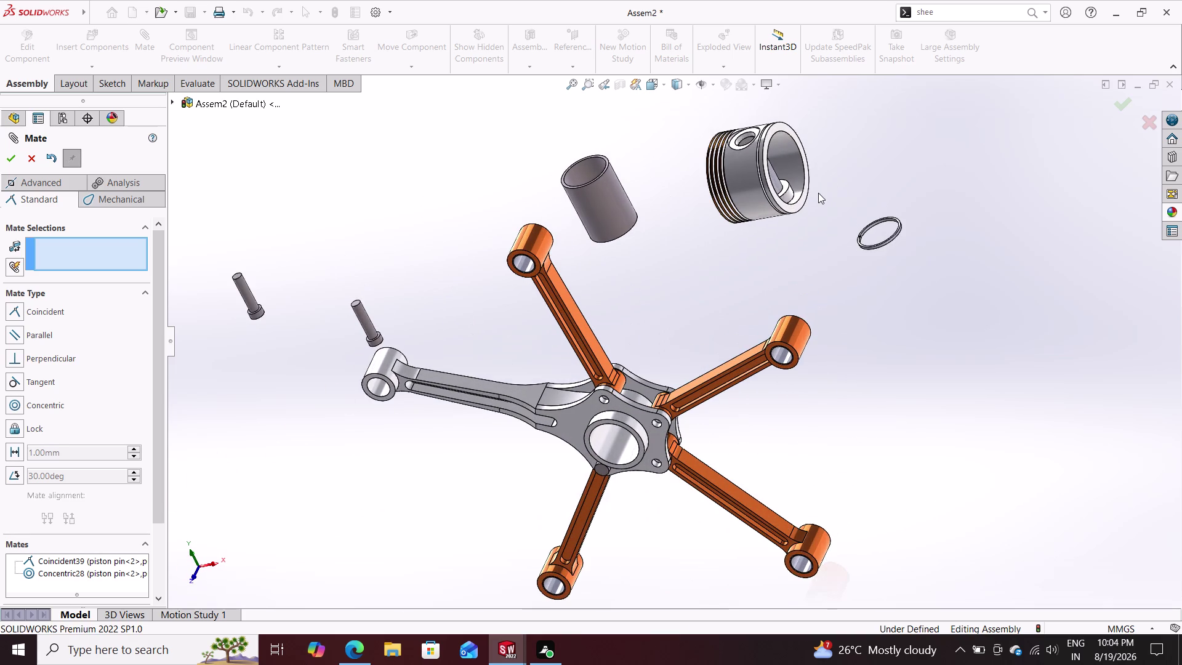
scroll(up, 3)
middle_drag(772, 226, 761, 253)
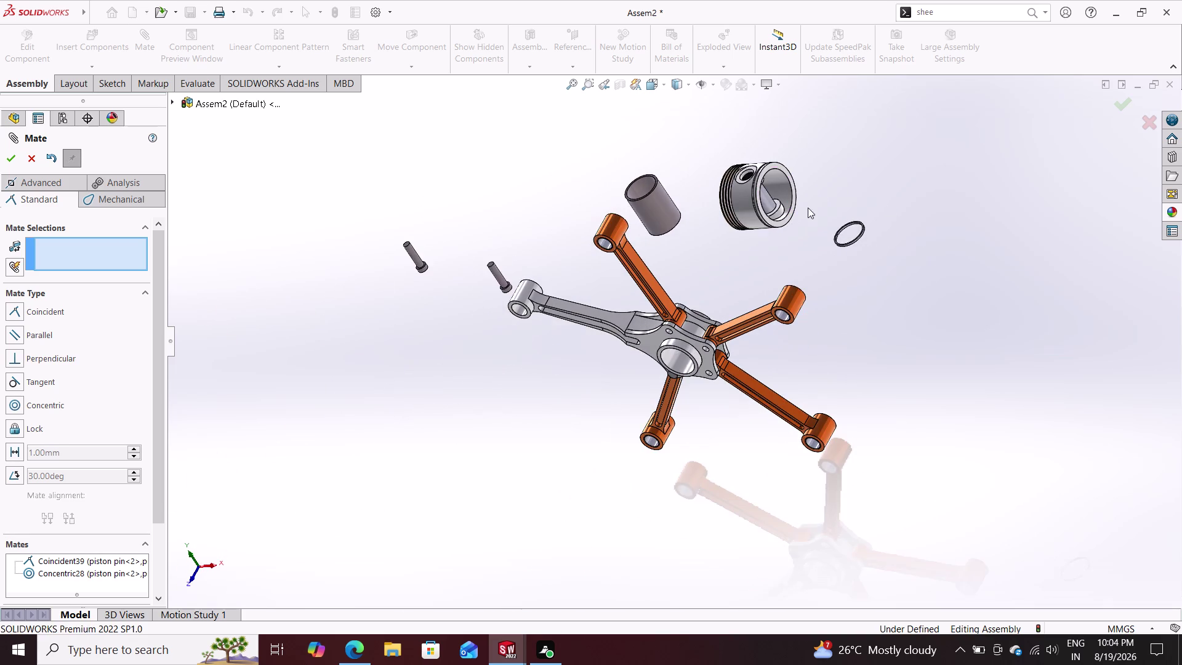
middle_drag(812, 204, 767, 243)
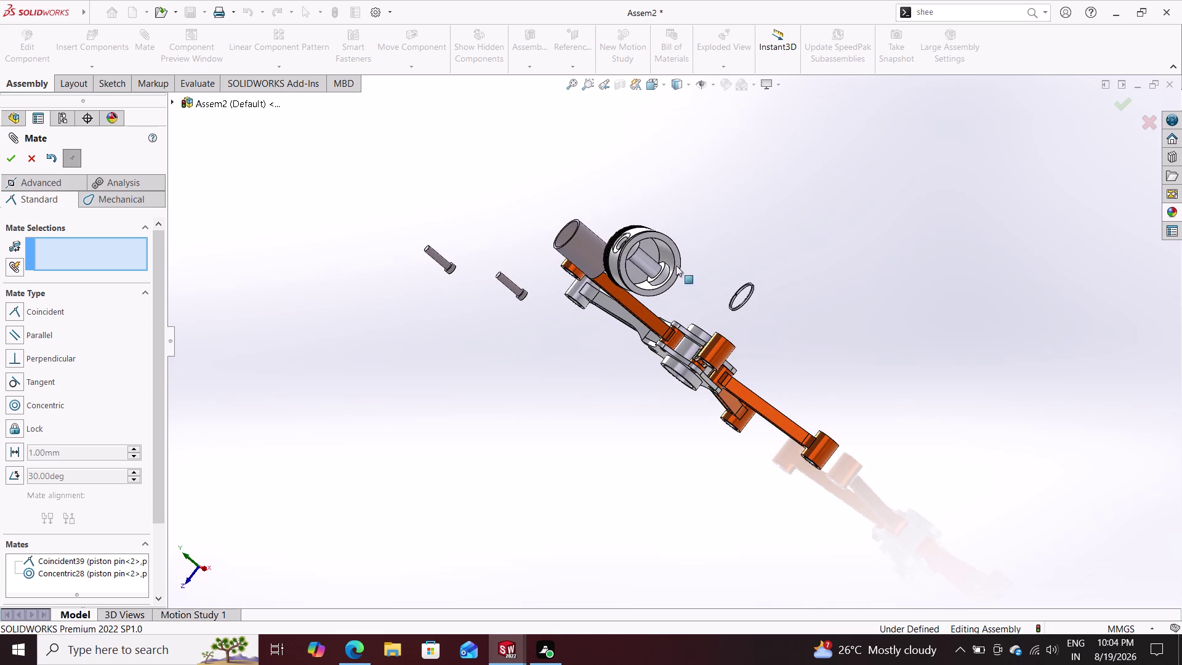
scroll(down, 3)
Pick the piston's axis as a mate reference, then cancel out of the Mate PropertyManager.
drag(639, 261, 617, 247)
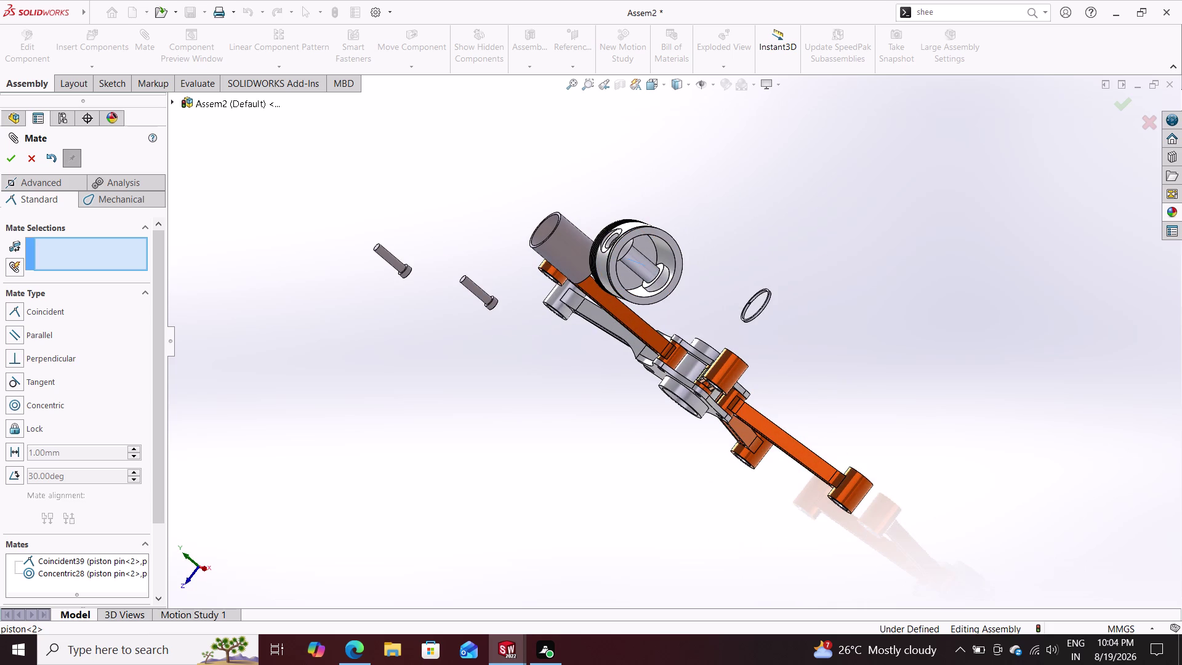
drag(616, 247, 667, 272)
key(Escape)
key(Escape)
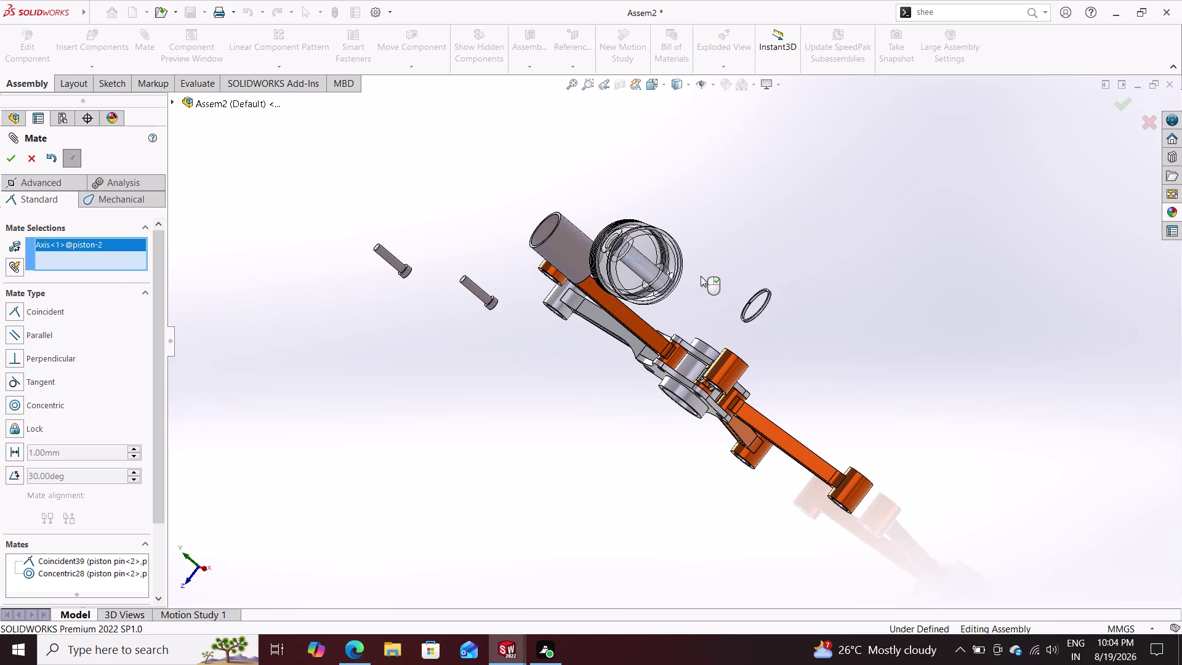
scroll(down, 3)
scroll(up, 3)
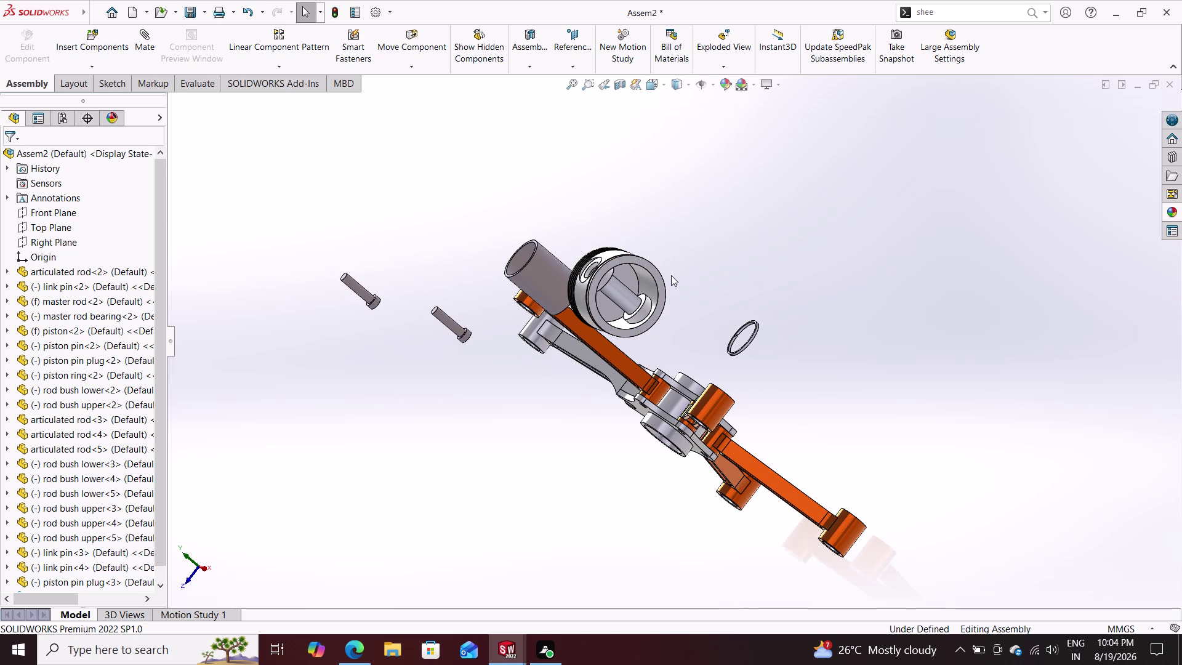
Orbit to face the piston and box-select it with its pin and plug.
scroll(down, 3)
scroll(up, 3)
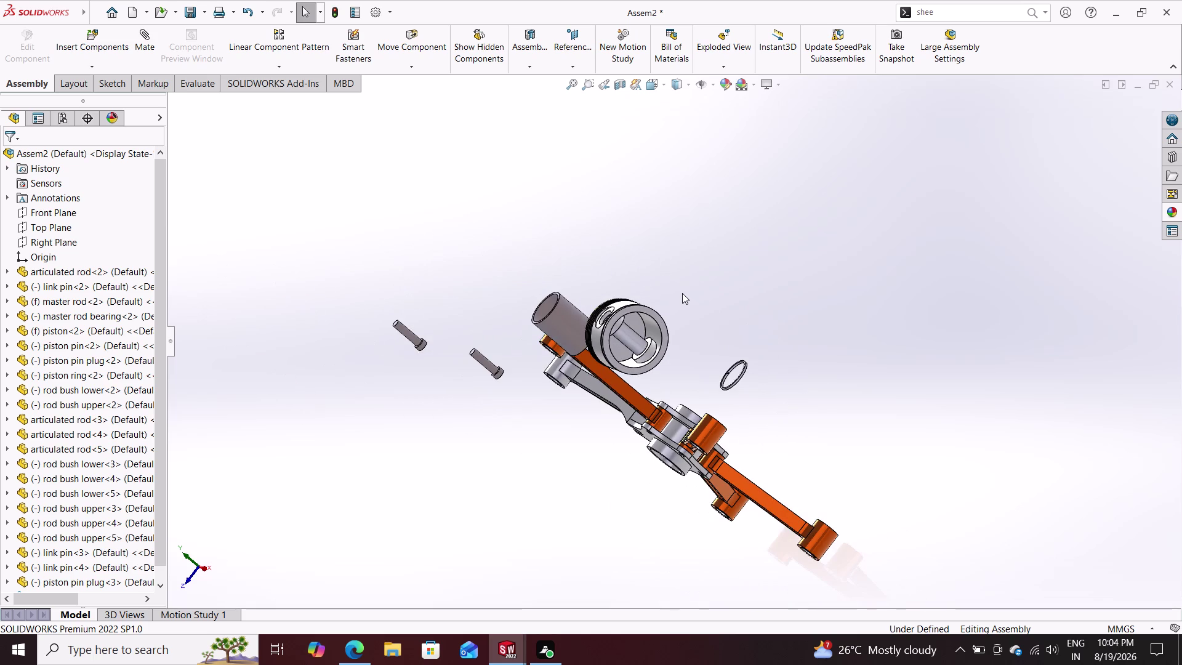
middle_click(675, 293)
middle_drag(674, 293, 706, 306)
middle_drag(687, 295, 740, 326)
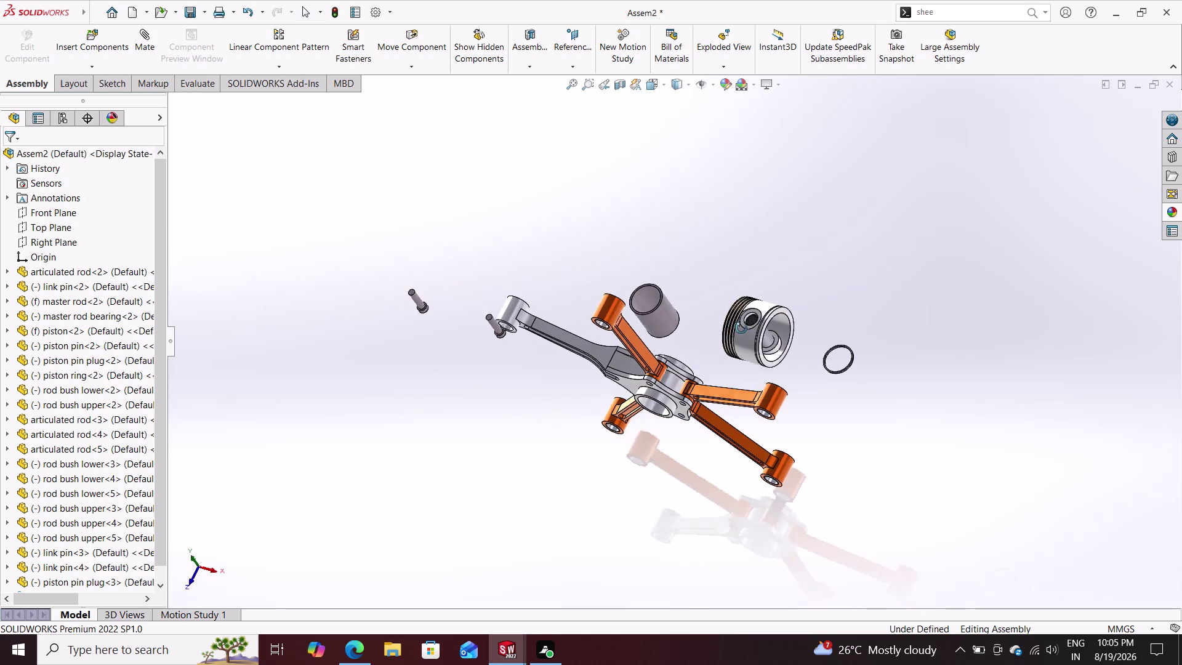
middle_drag(740, 327, 742, 328)
drag(824, 287, 724, 366)
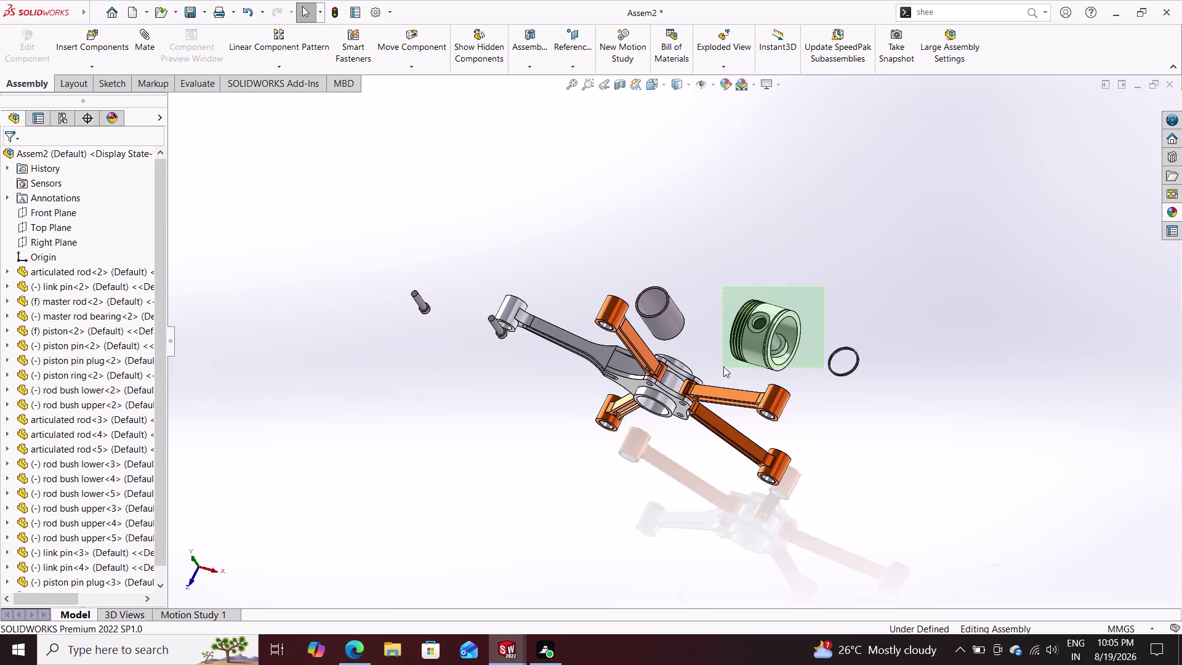
drag(723, 367, 713, 373)
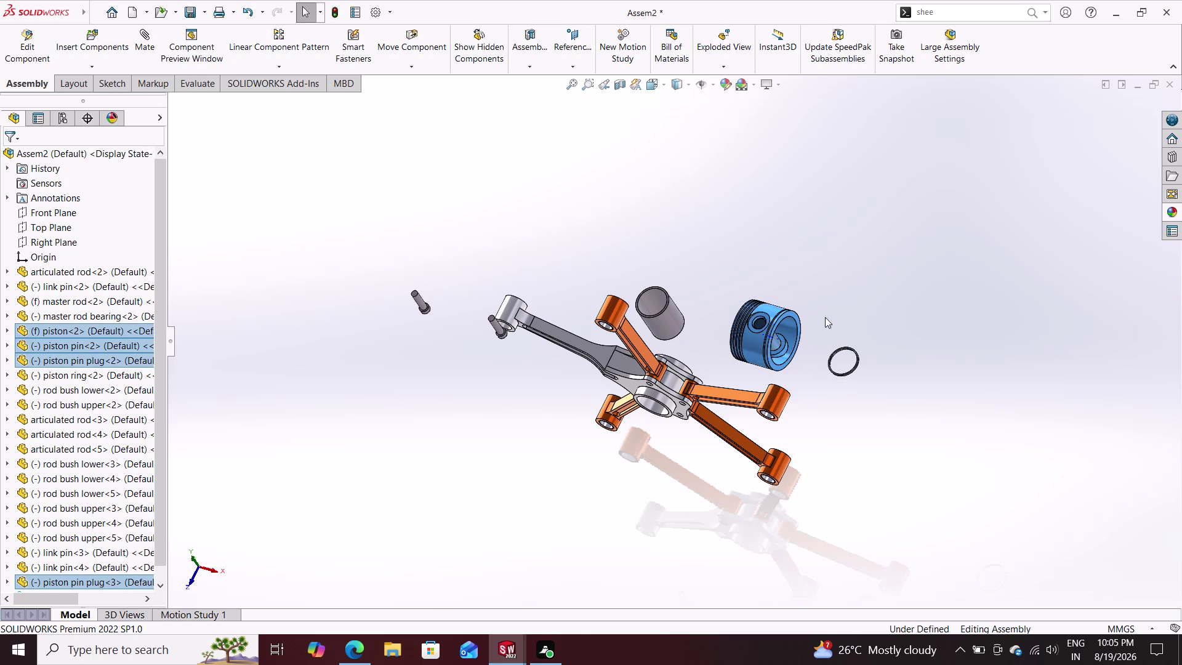
Drag and paste the selection to create the piston pin plug<3> copy.
drag(757, 335, 828, 296)
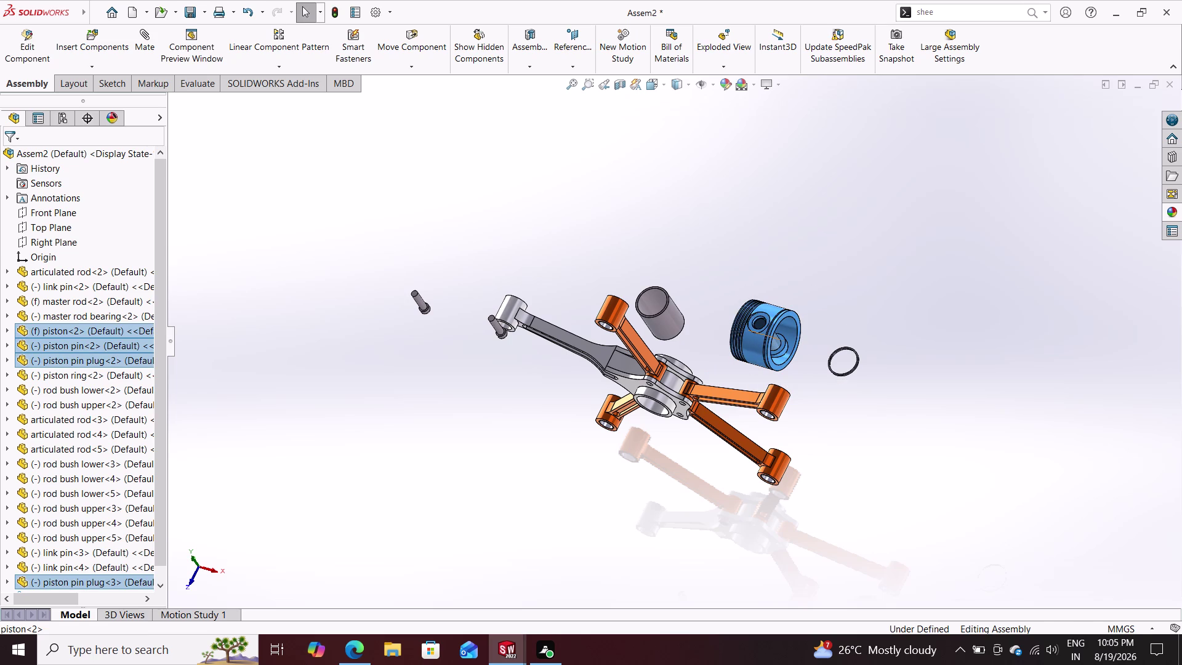
drag(829, 296, 826, 298)
drag(780, 331, 818, 308)
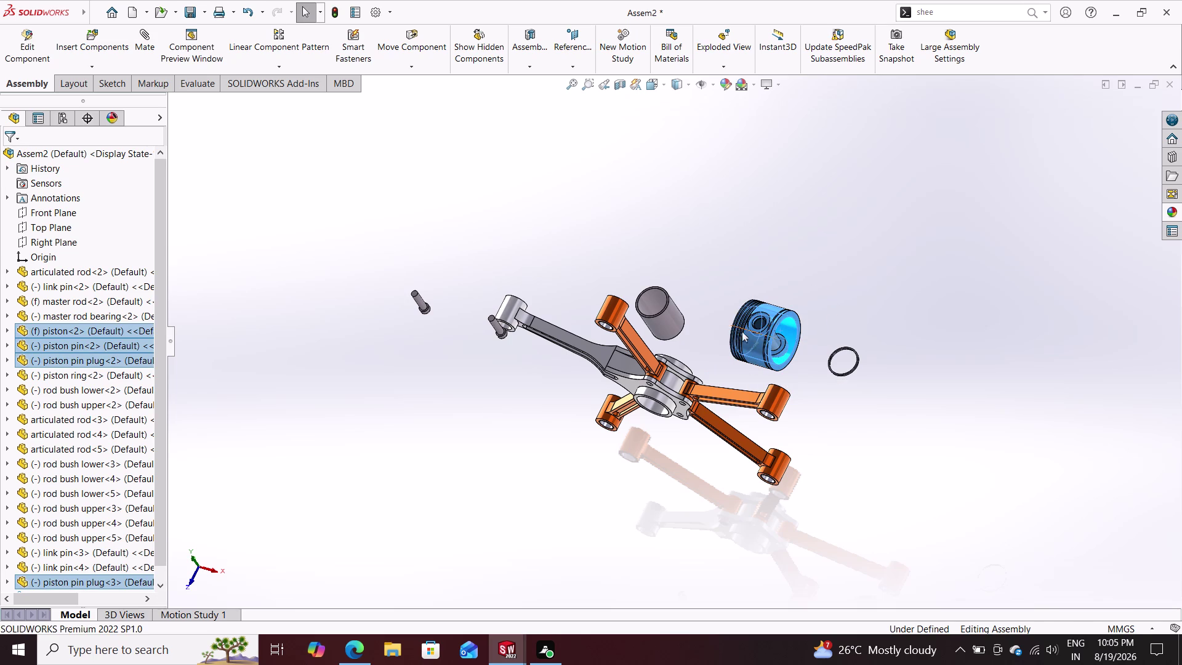
drag(737, 336, 778, 306)
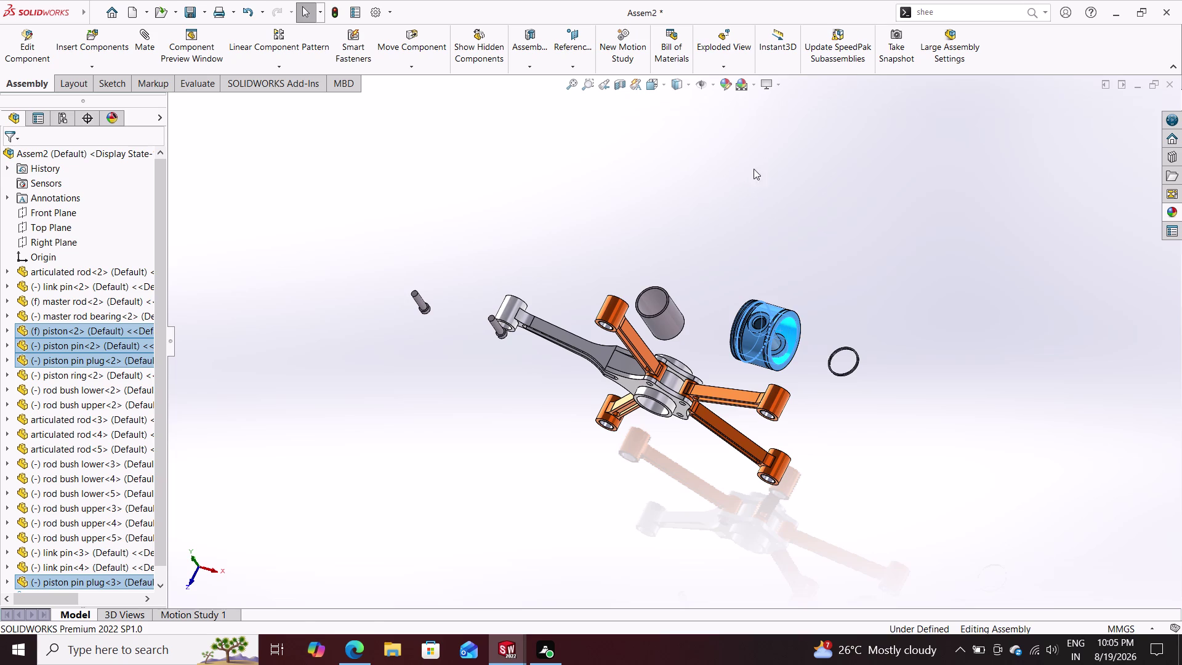
click(781, 42)
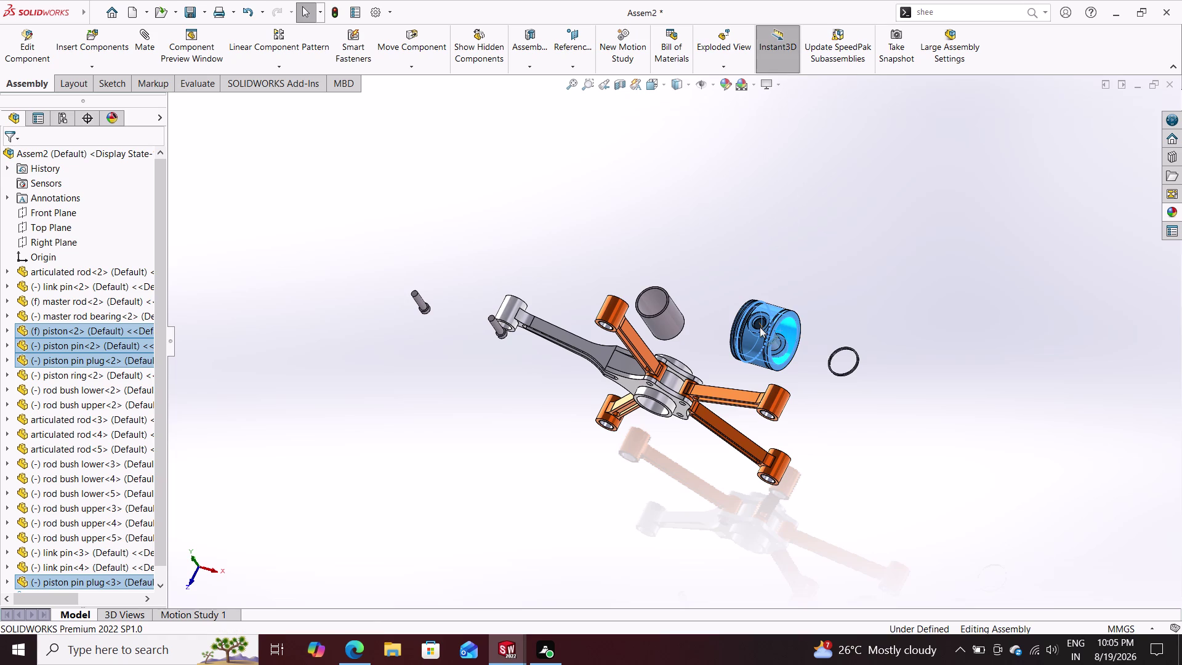
drag(760, 326, 808, 287)
drag(789, 325, 798, 265)
key(ctrl+v)
key(ctrl+v)
key(ctrl+v)
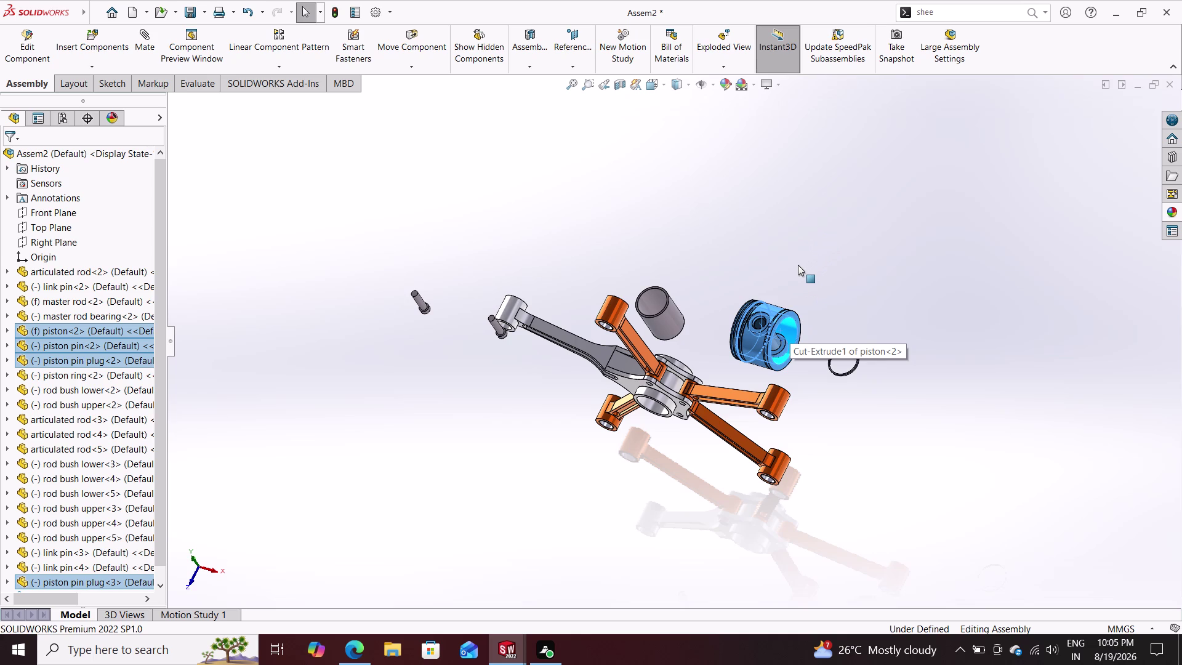
Paste once more, then reselect piston<2> together with its pin and plug.
drag(778, 337, 815, 301)
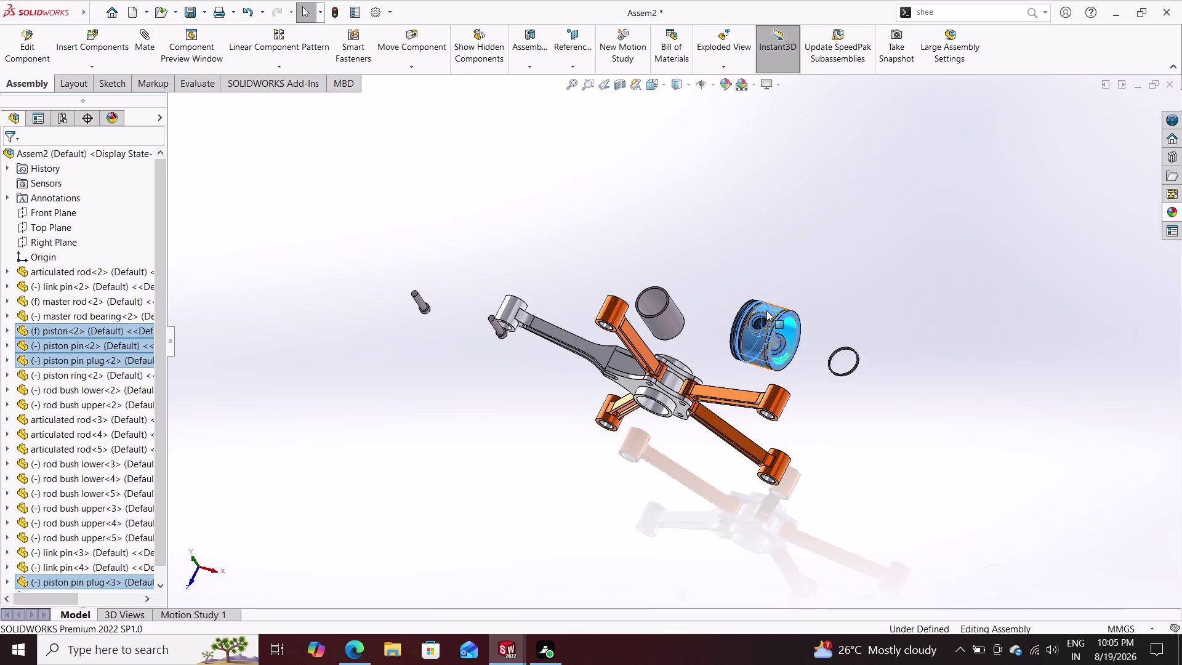
key(ctrl+v)
drag(769, 319, 799, 284)
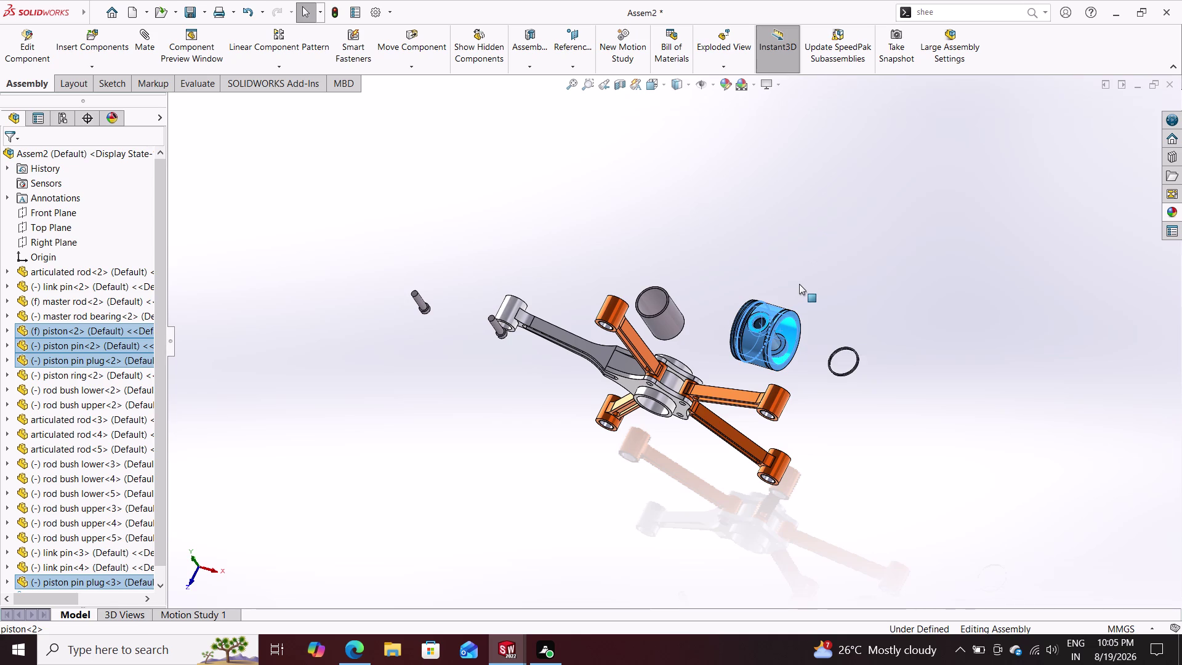
drag(799, 283, 784, 287)
click(757, 321)
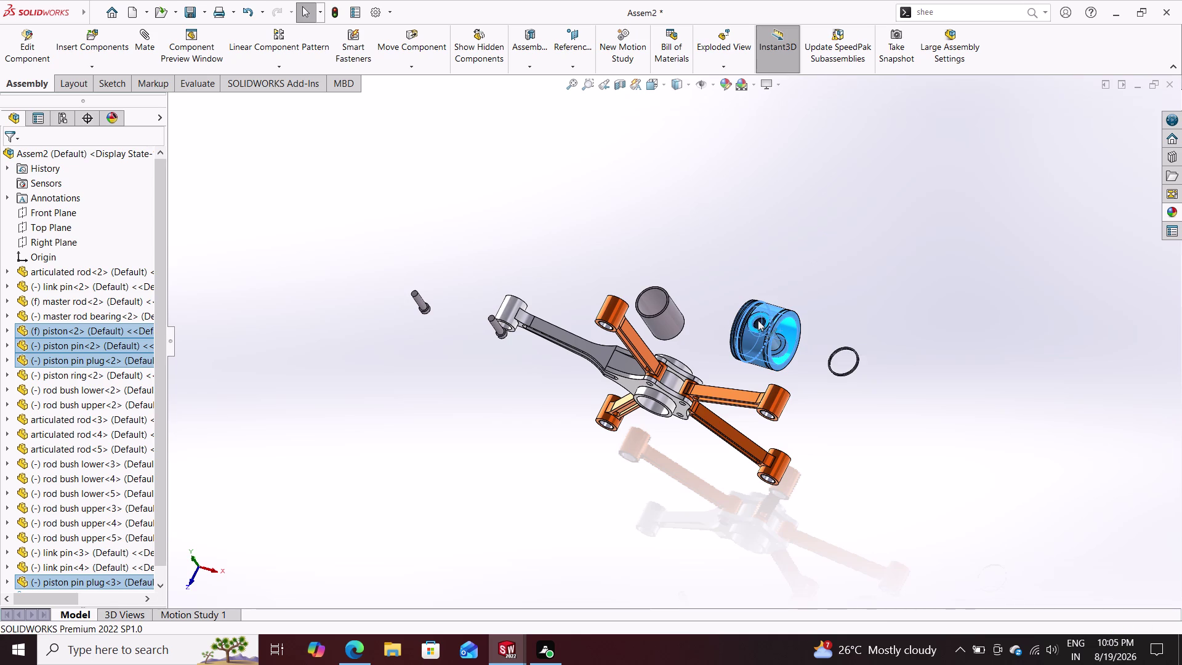
key(Escape)
Open and dismiss the piston's context menu, then select the piston in the model.
right_click(758, 320)
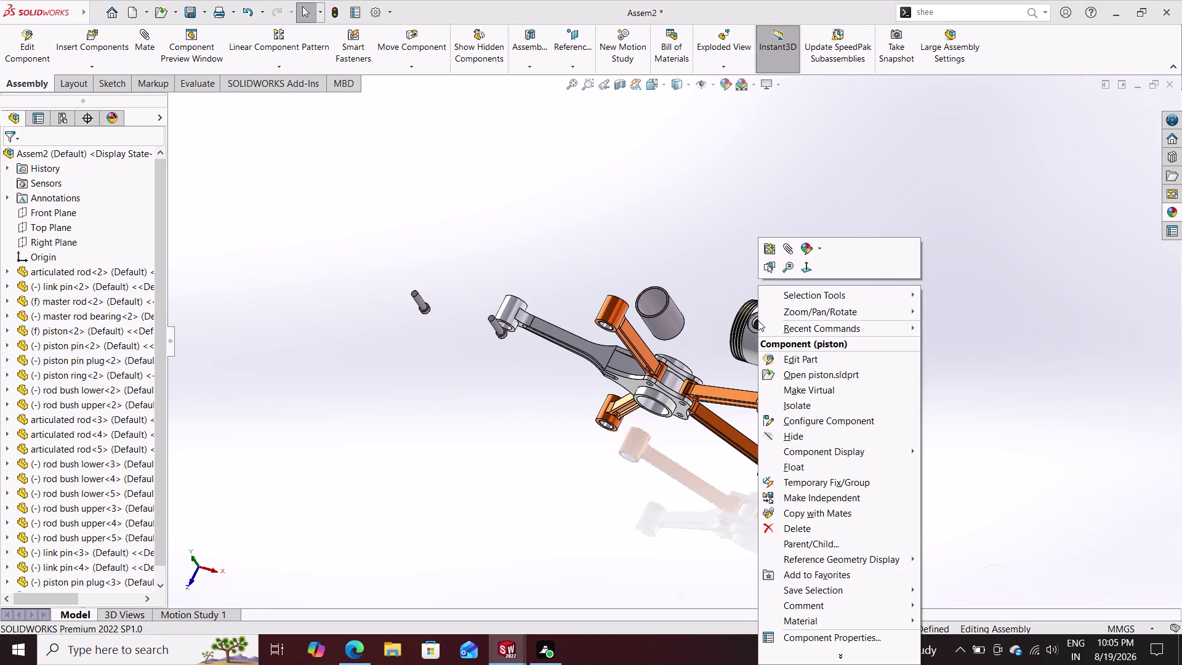
click(788, 473)
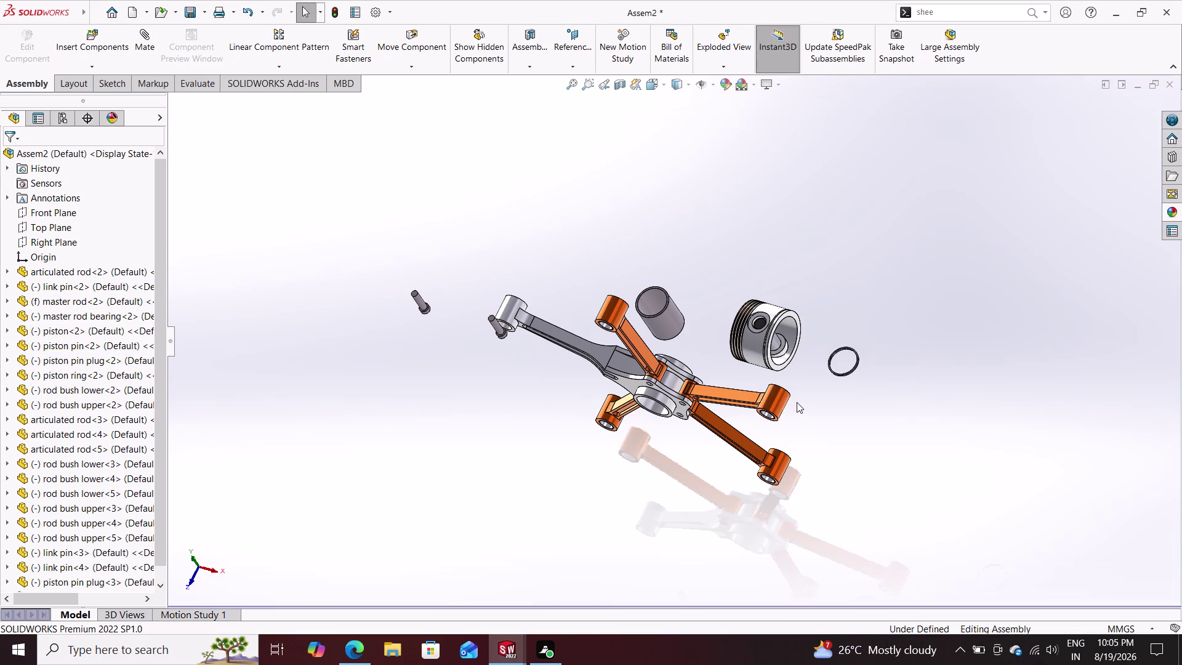
drag(821, 261, 766, 333)
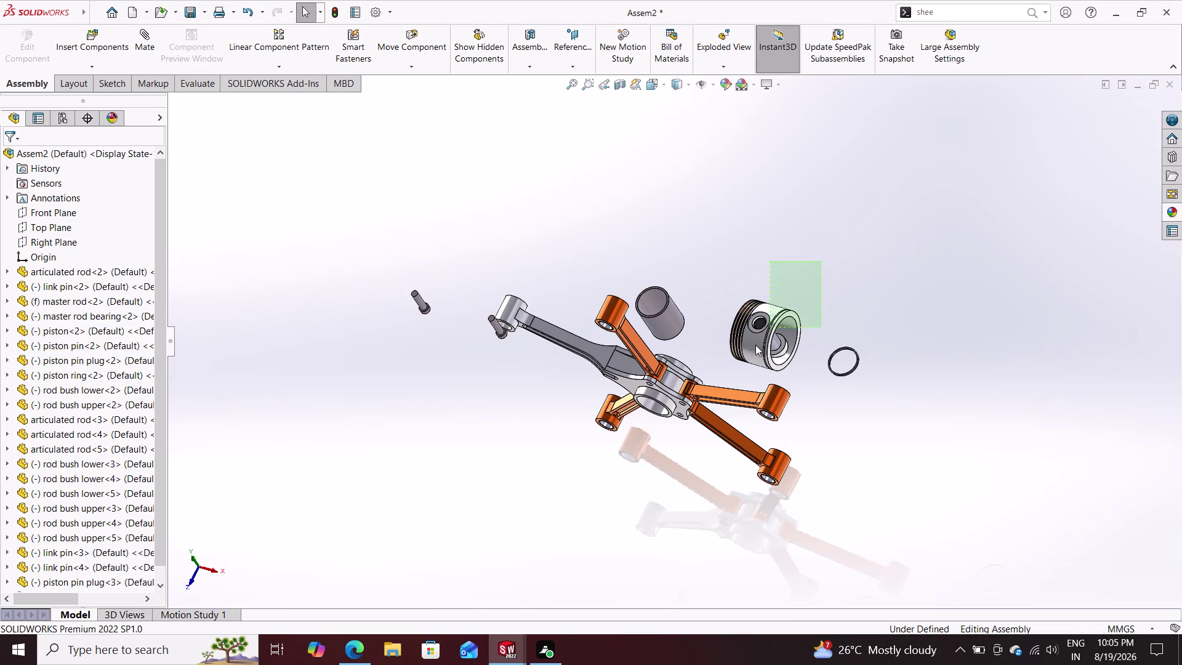
drag(766, 332, 719, 373)
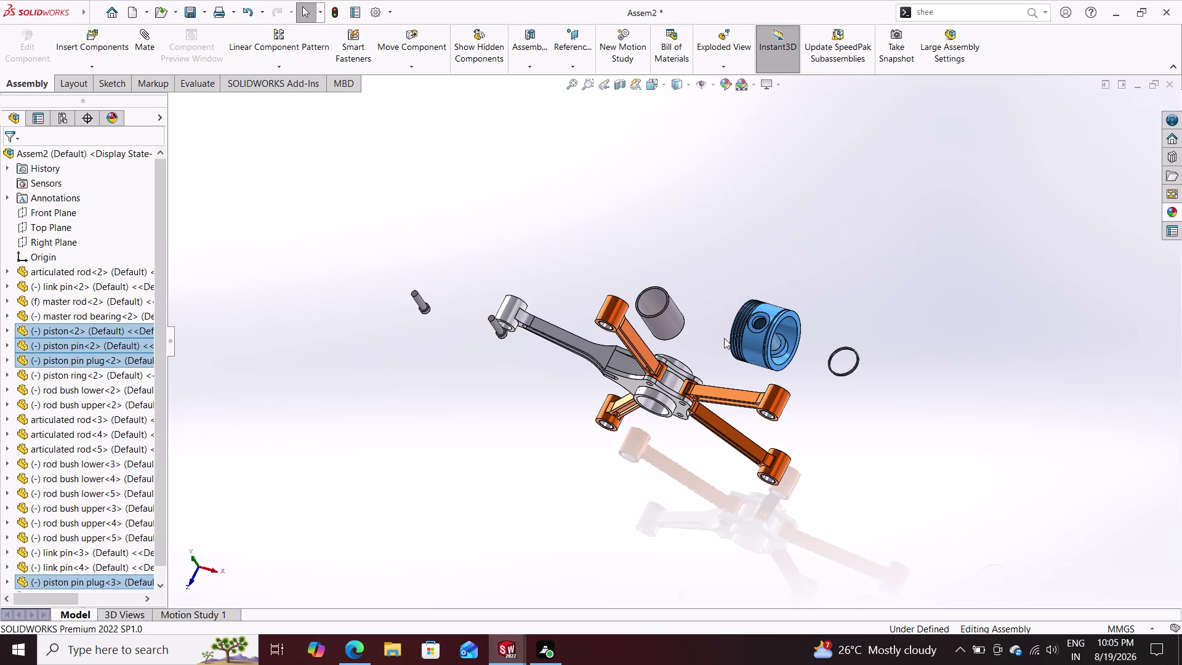
Drag a piston copy to the upper right of the original and orbit the view.
drag(760, 317, 775, 303)
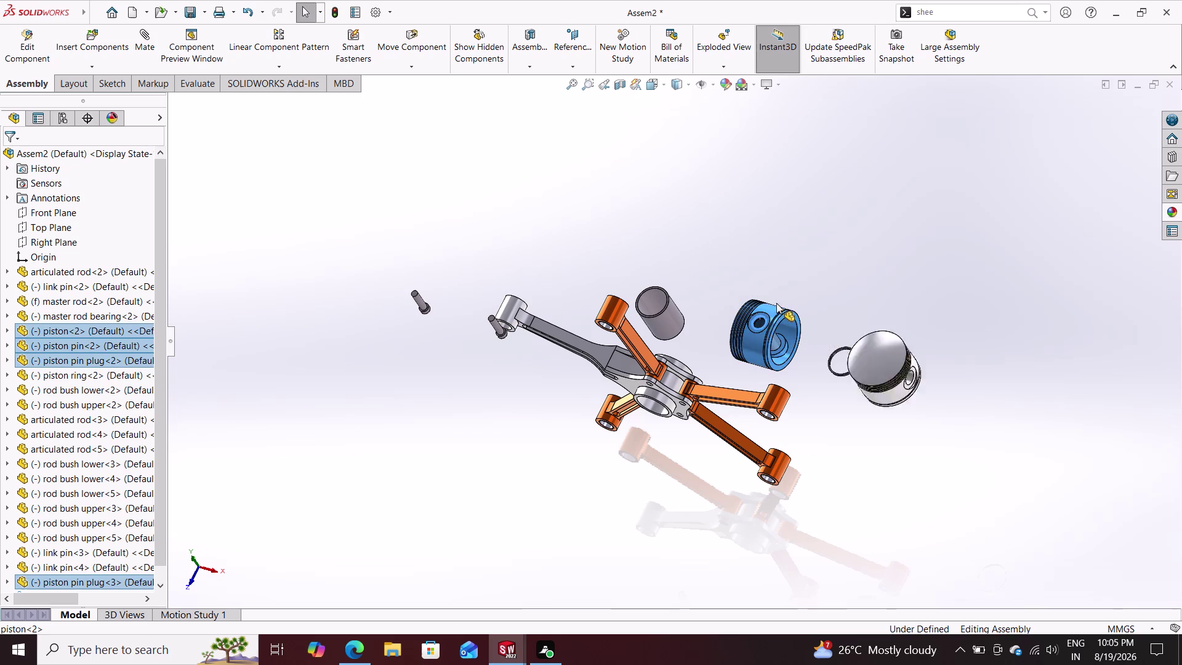
drag(775, 304, 863, 223)
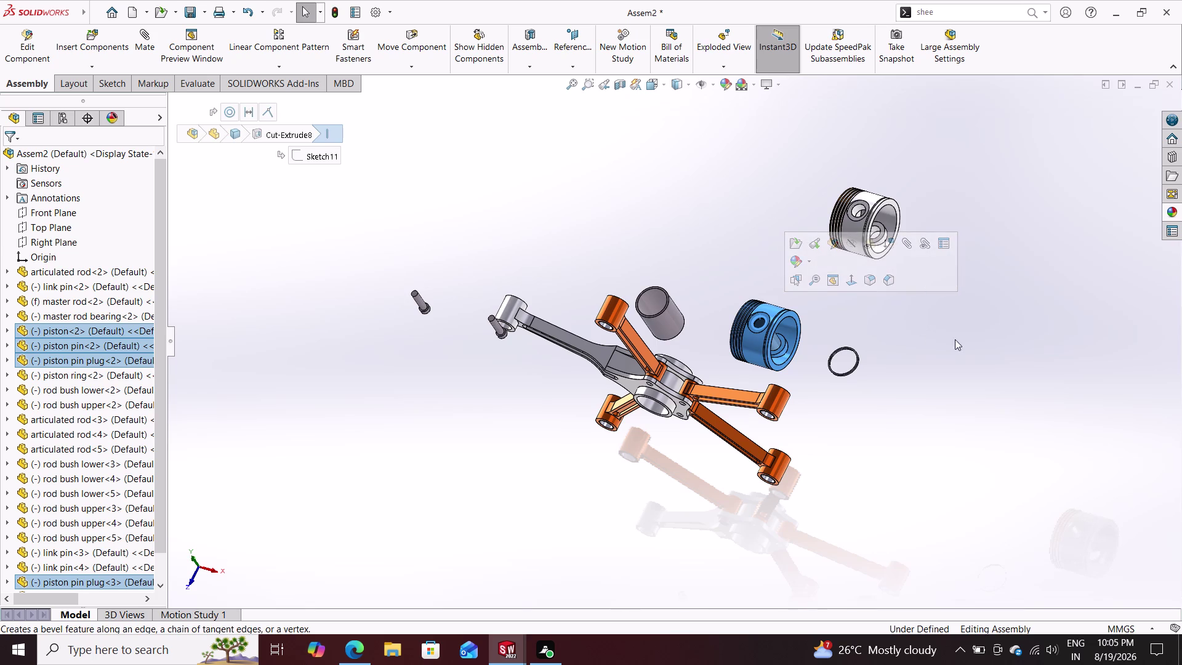
key(Escape)
middle_drag(932, 274, 909, 277)
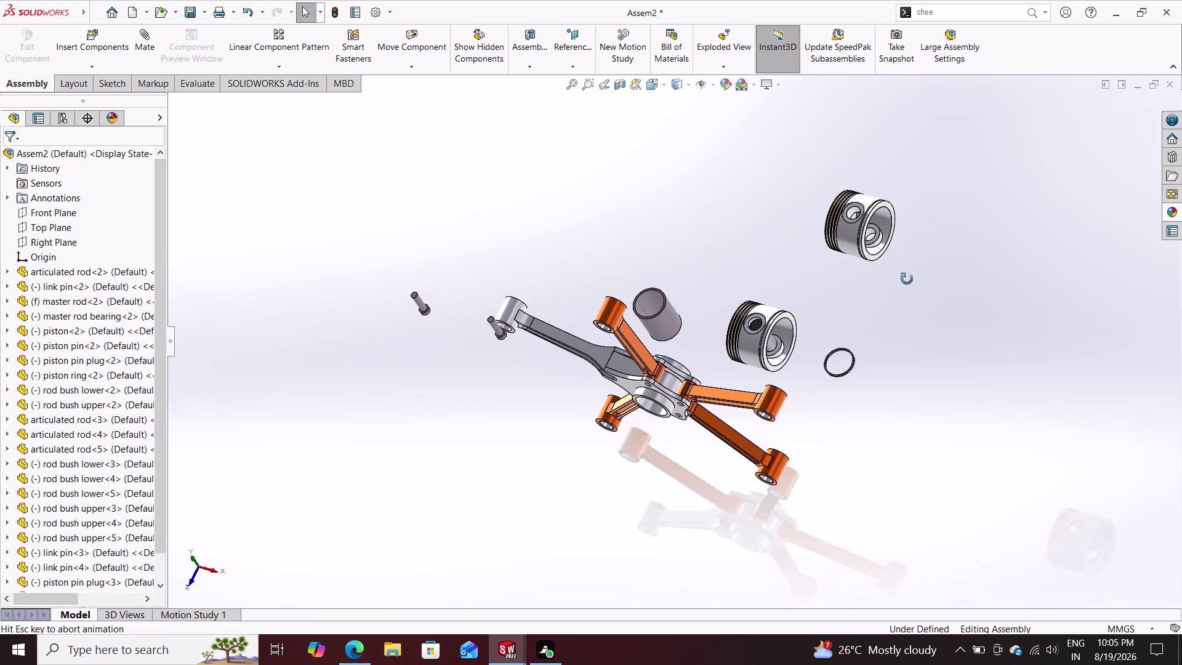
middle_drag(910, 278, 858, 295)
middle_drag(863, 280, 936, 263)
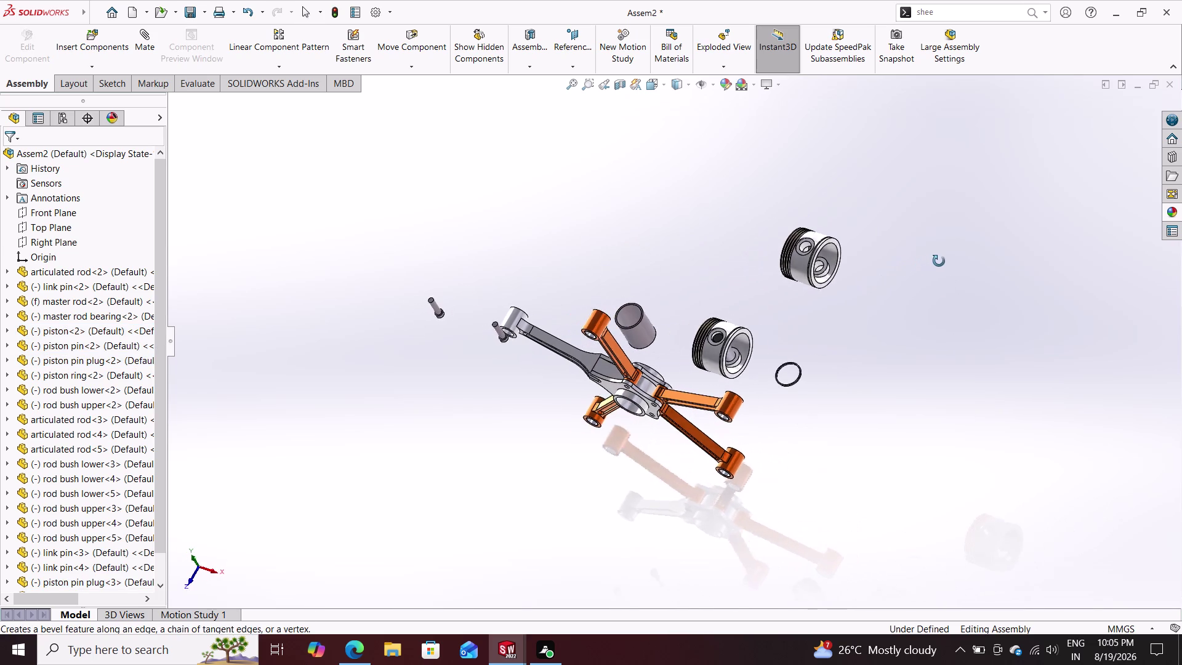
middle_drag(936, 262, 935, 241)
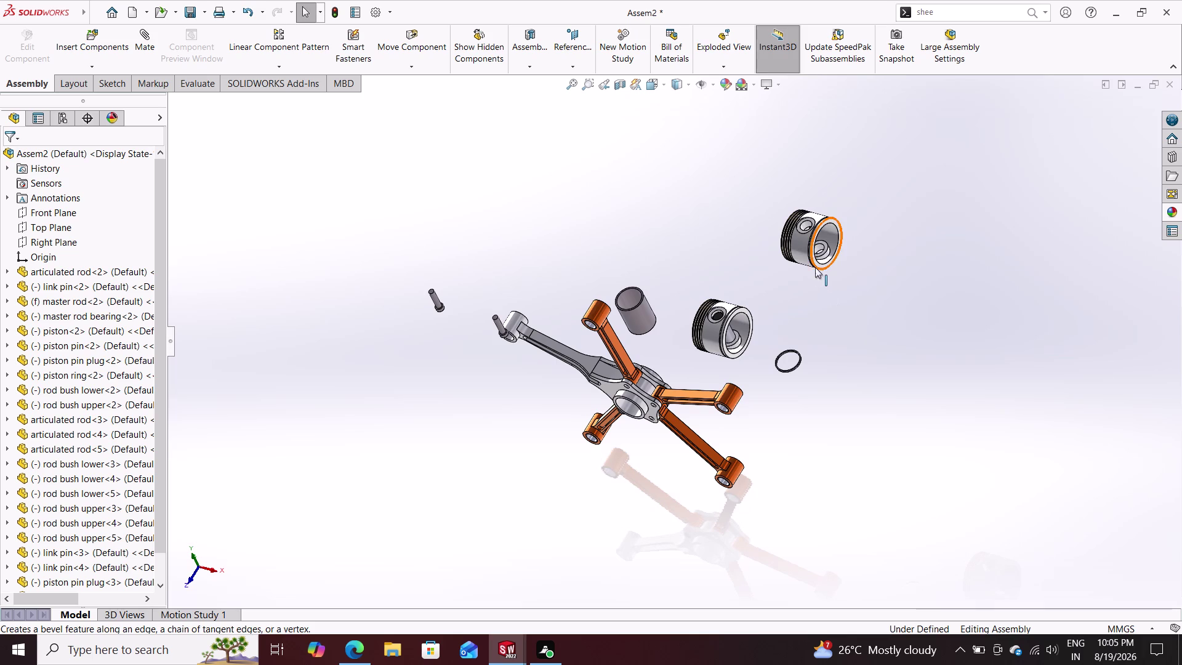
Delete the misplaced piston<3> copy and select the original piston with its pin and plug.
click(796, 248)
key(Delete)
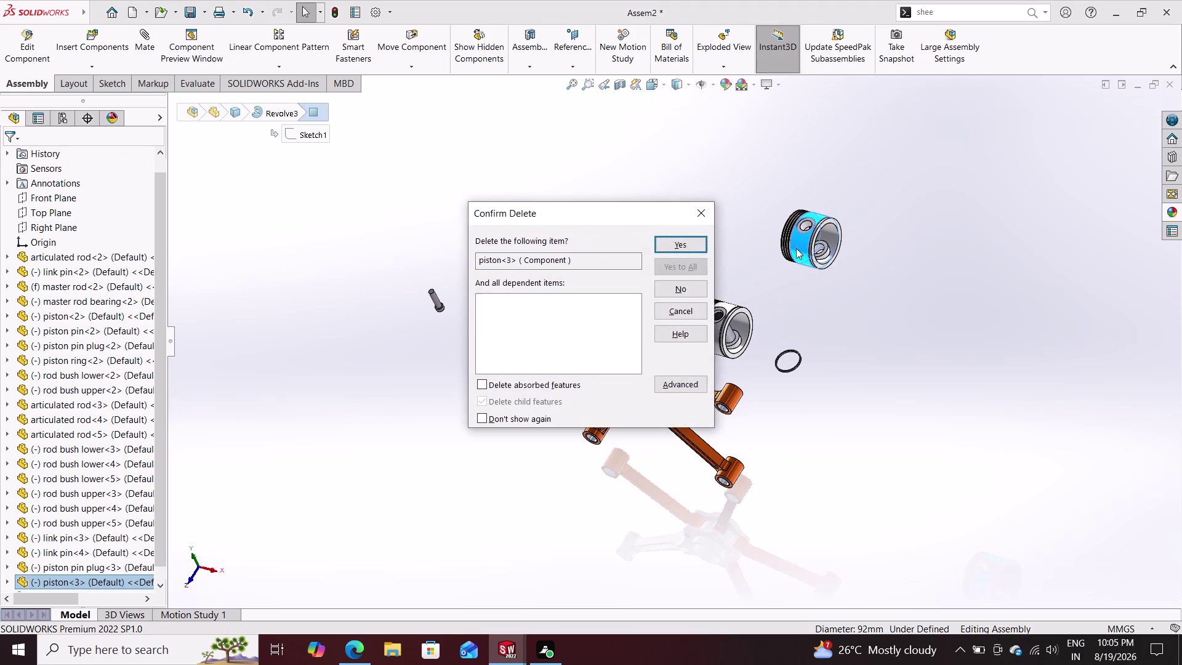
click(689, 239)
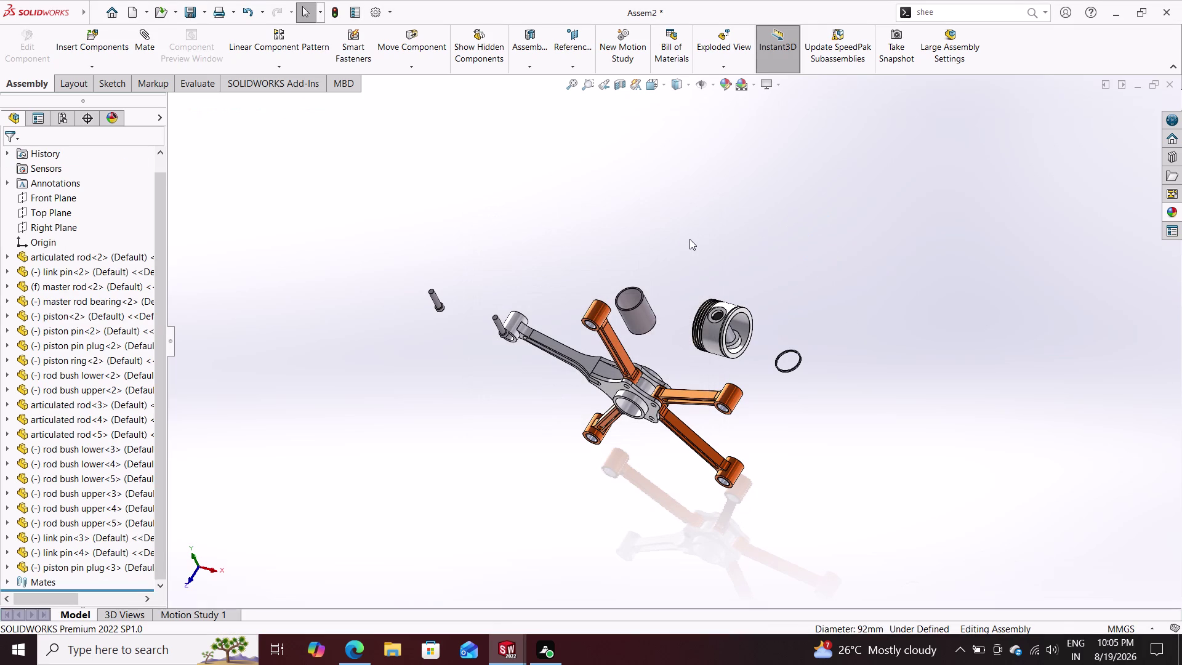
drag(752, 286, 696, 345)
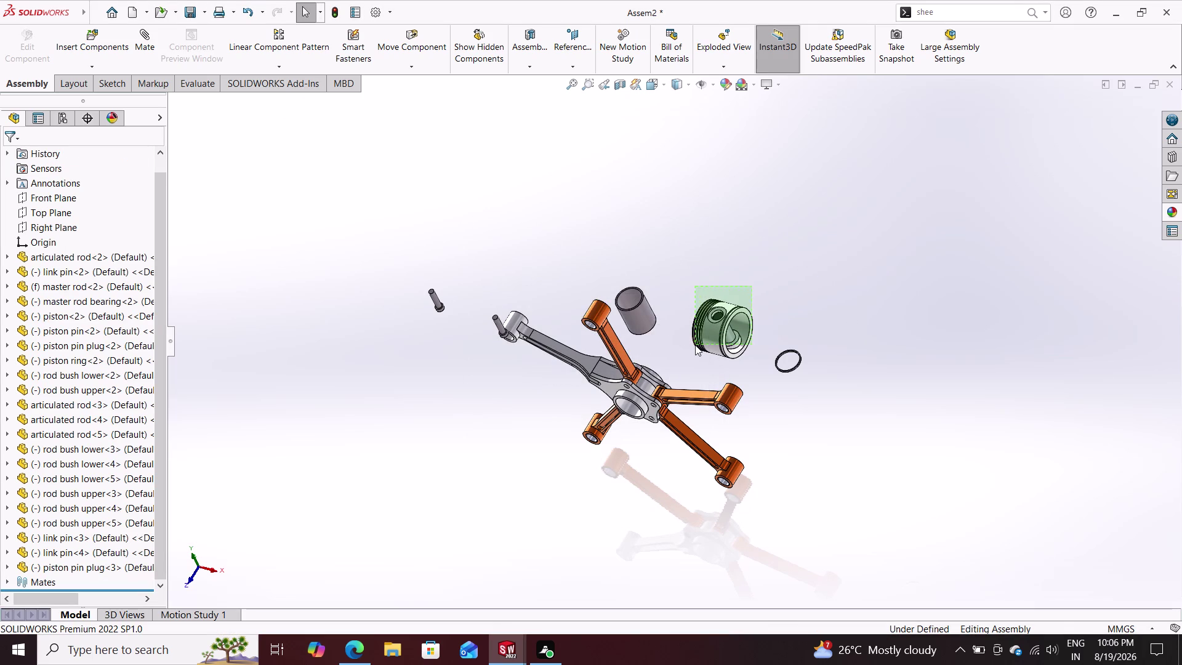
drag(696, 344, 691, 364)
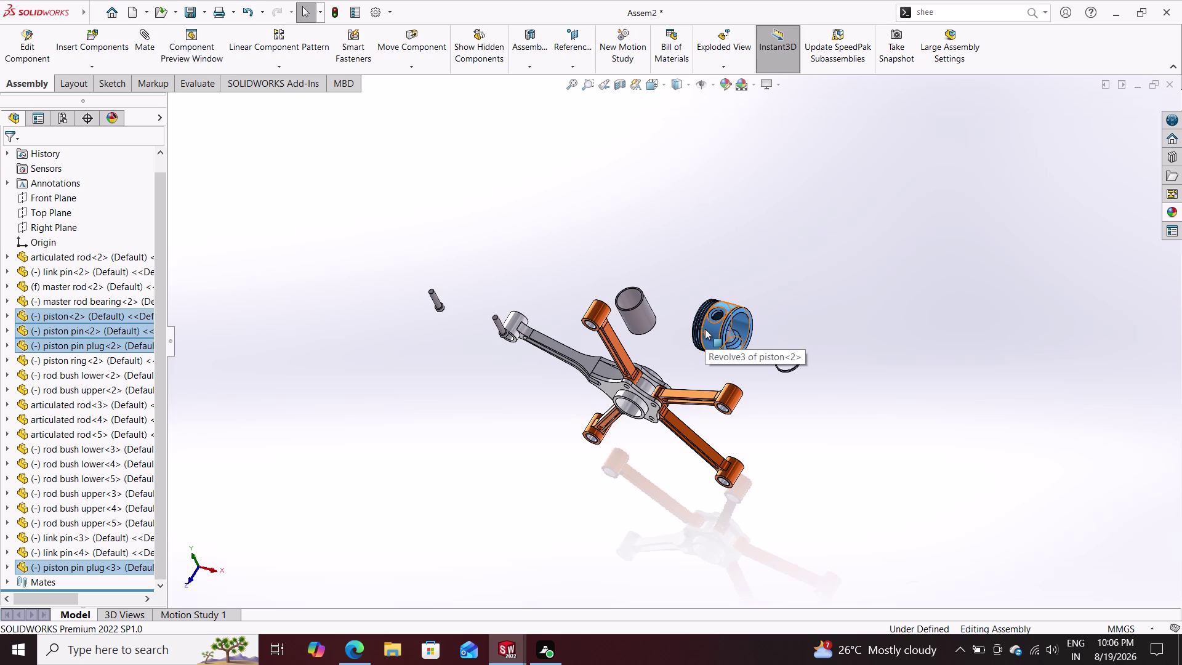
Paste a new piston copy and drag it above the original piston.
key(ctrl+v)
key(ctrl+v)
key(ctrl+v)
drag(704, 327, 704, 319)
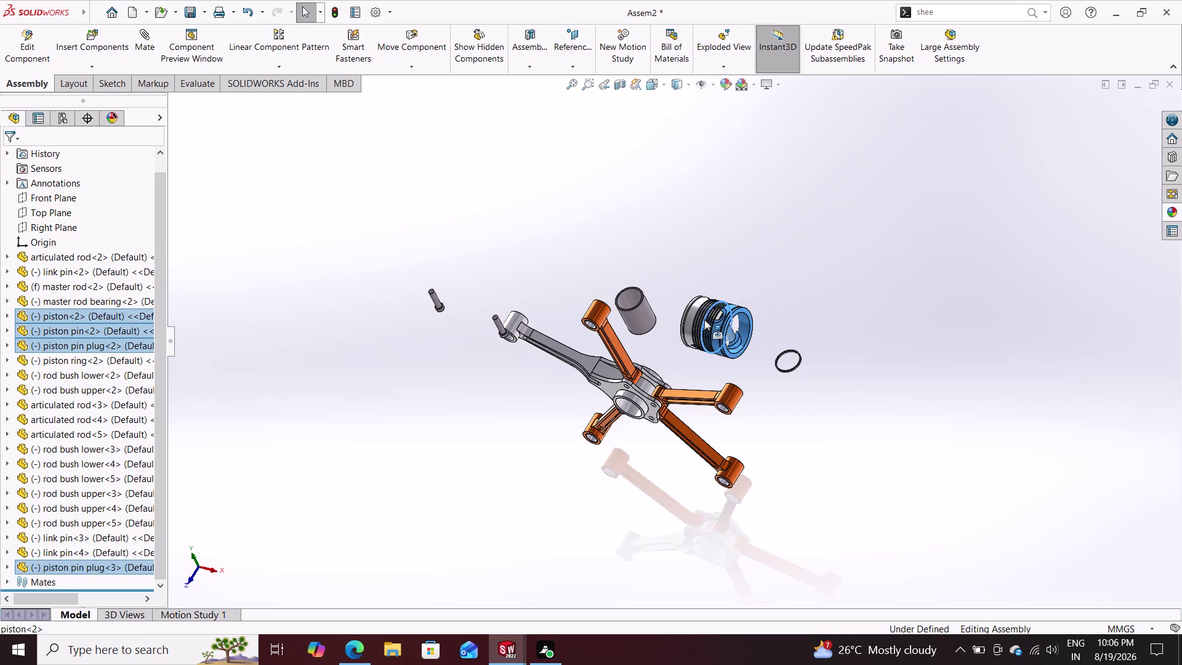
drag(704, 320, 802, 275)
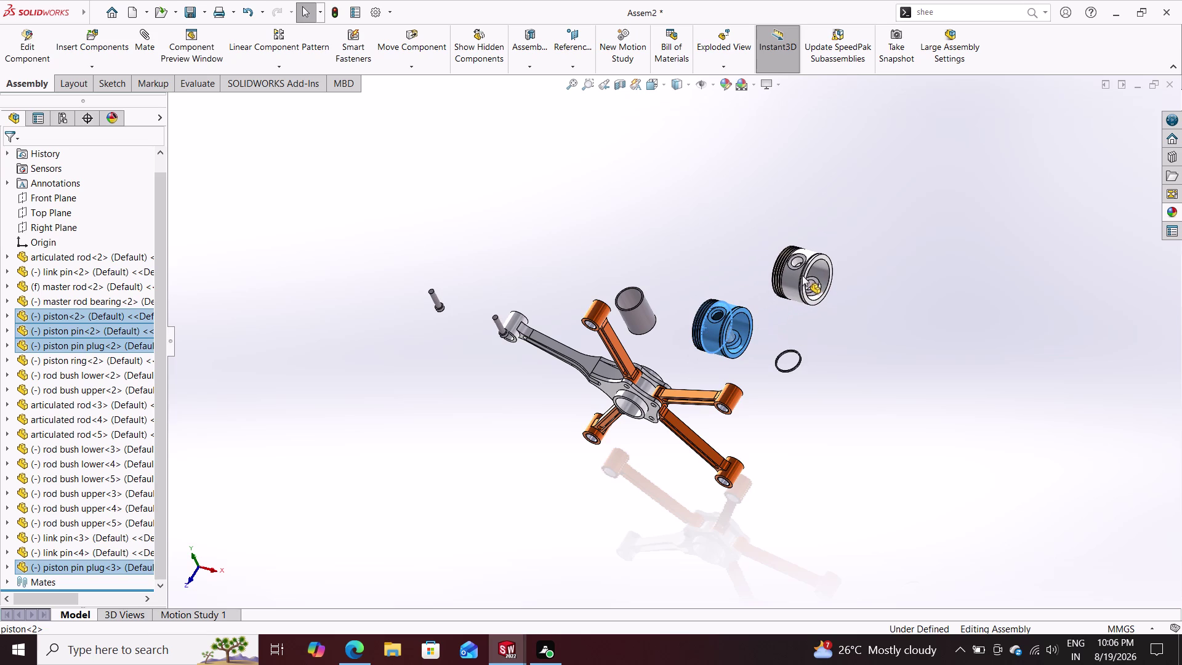
drag(802, 275, 799, 241)
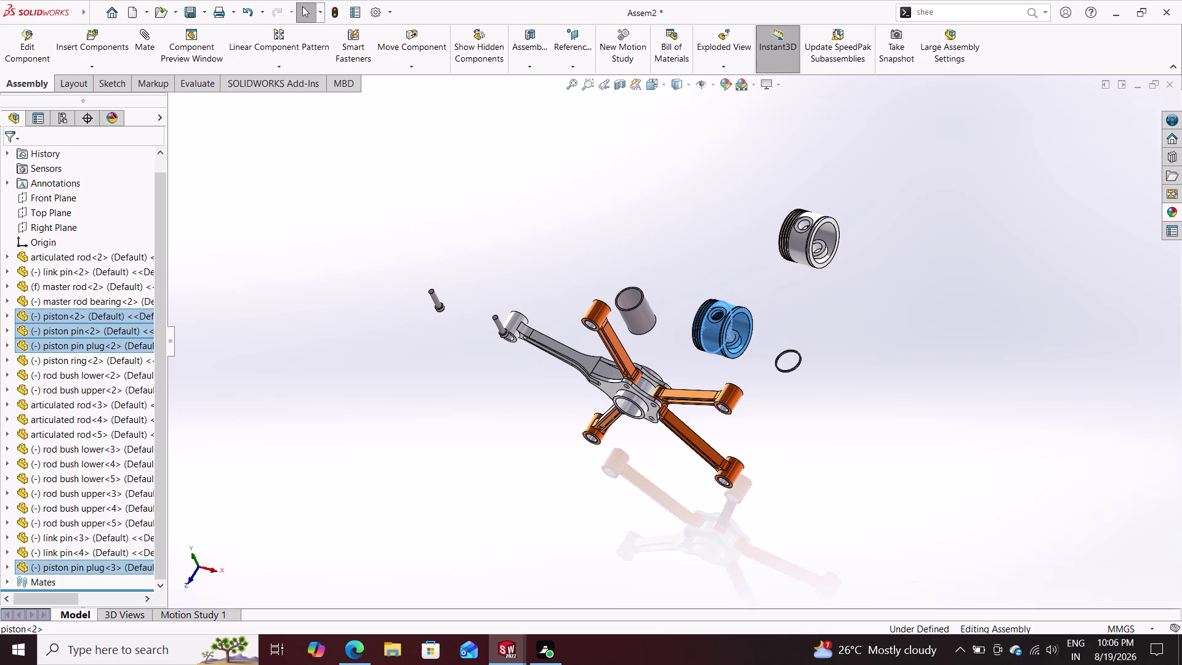
drag(798, 241, 728, 301)
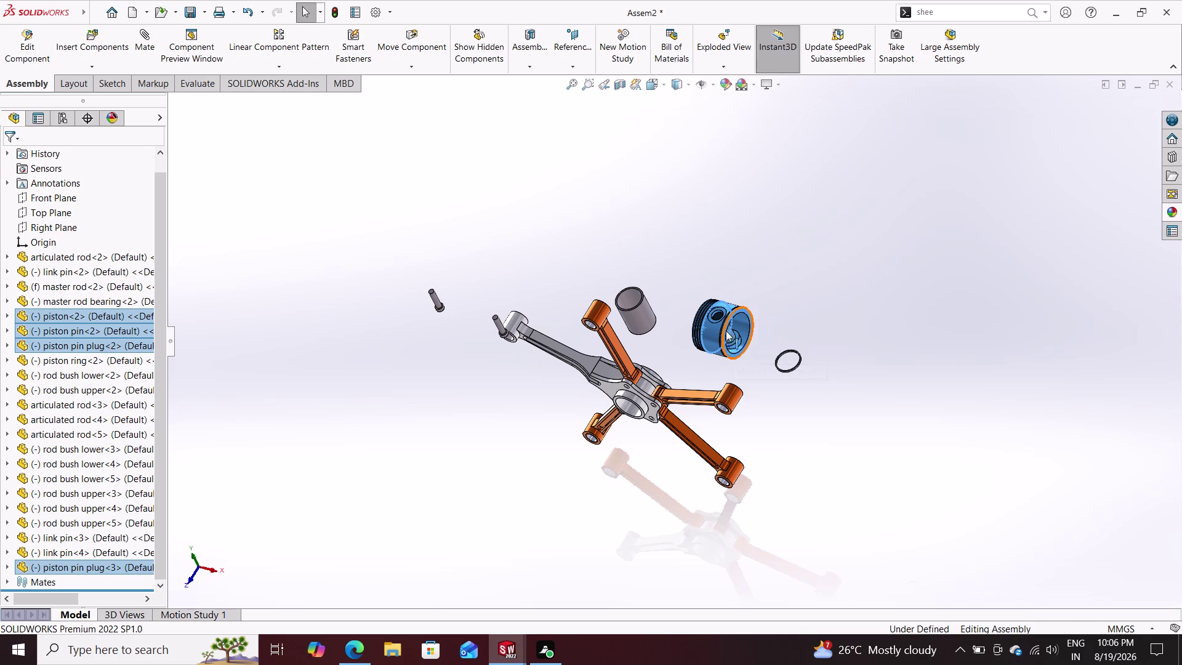
drag(736, 316, 829, 262)
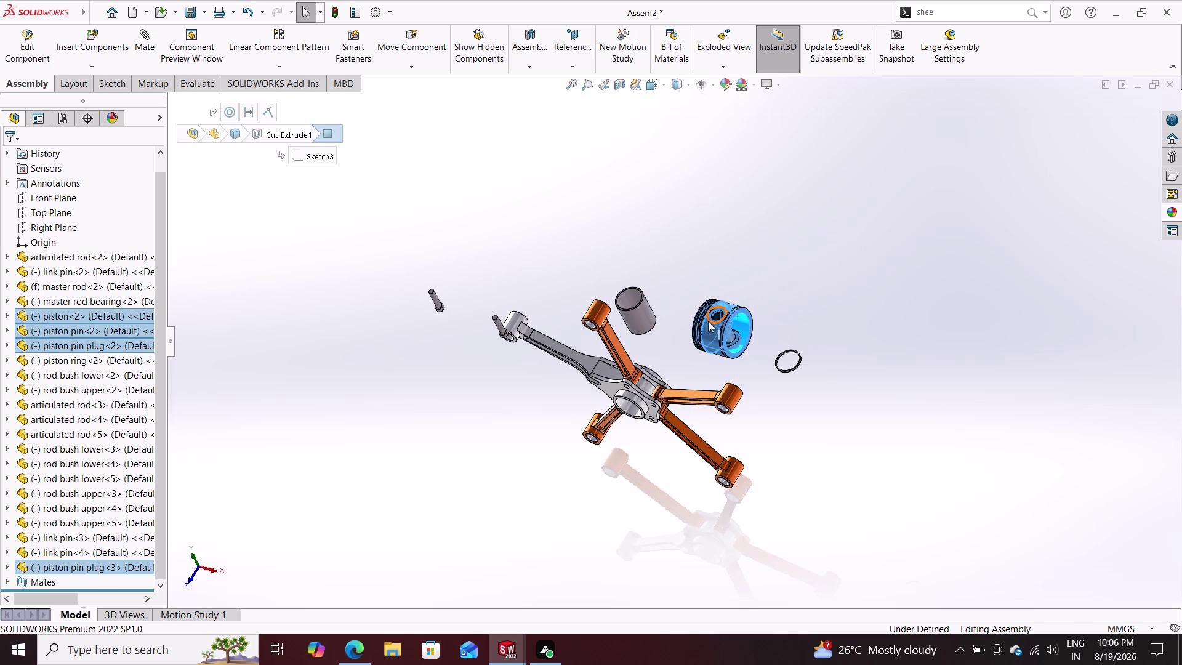
drag(705, 331, 744, 298)
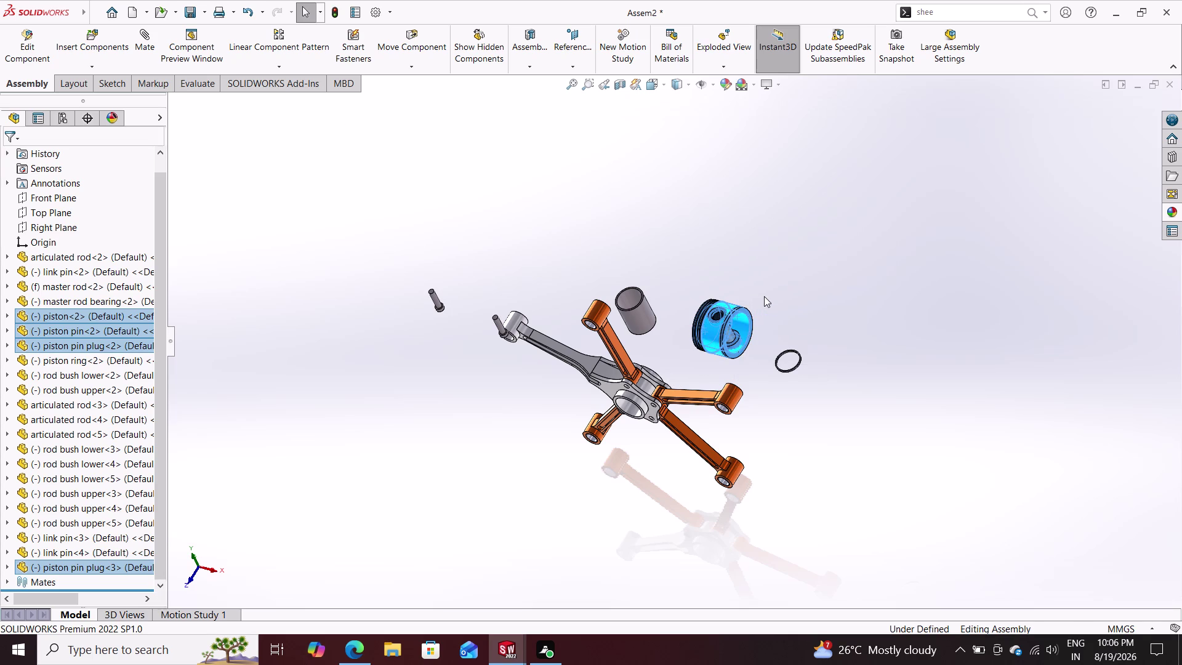
Paste again, reposition the copy, and clear the current selection.
key(ctrl+v)
key(ctrl+v)
key(ctrl+v)
key(ctrl+v)
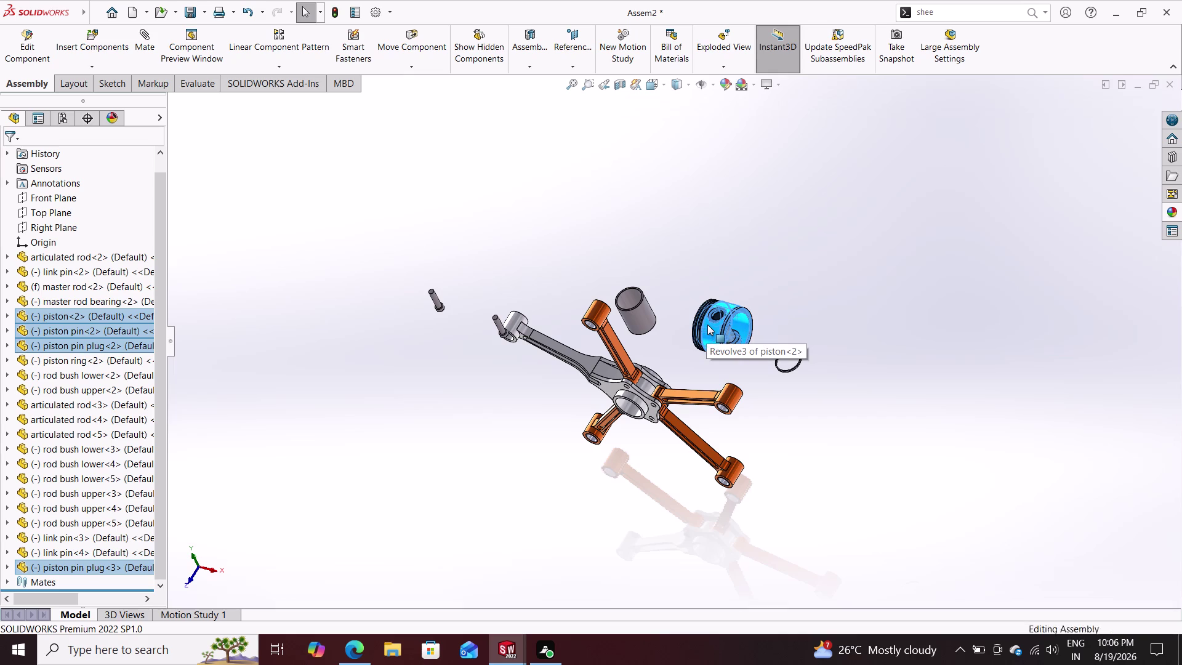
key(ctrl+v)
key(ctrl+v)
key(ctrl+v)
drag(706, 317, 710, 305)
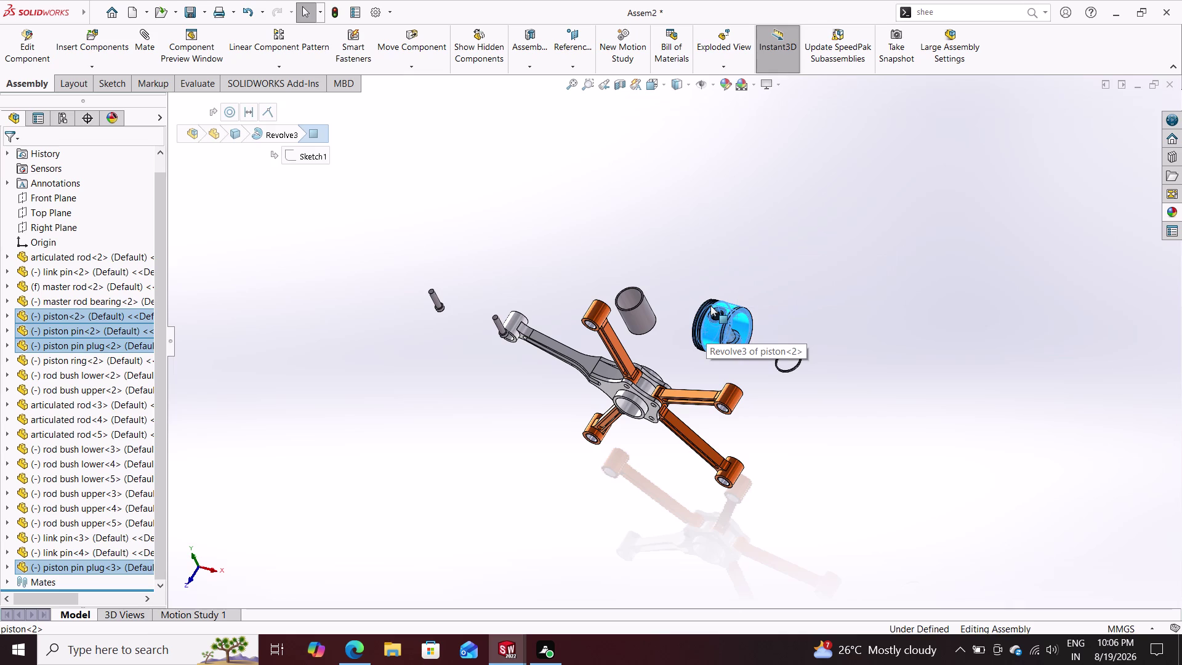
drag(710, 306, 788, 250)
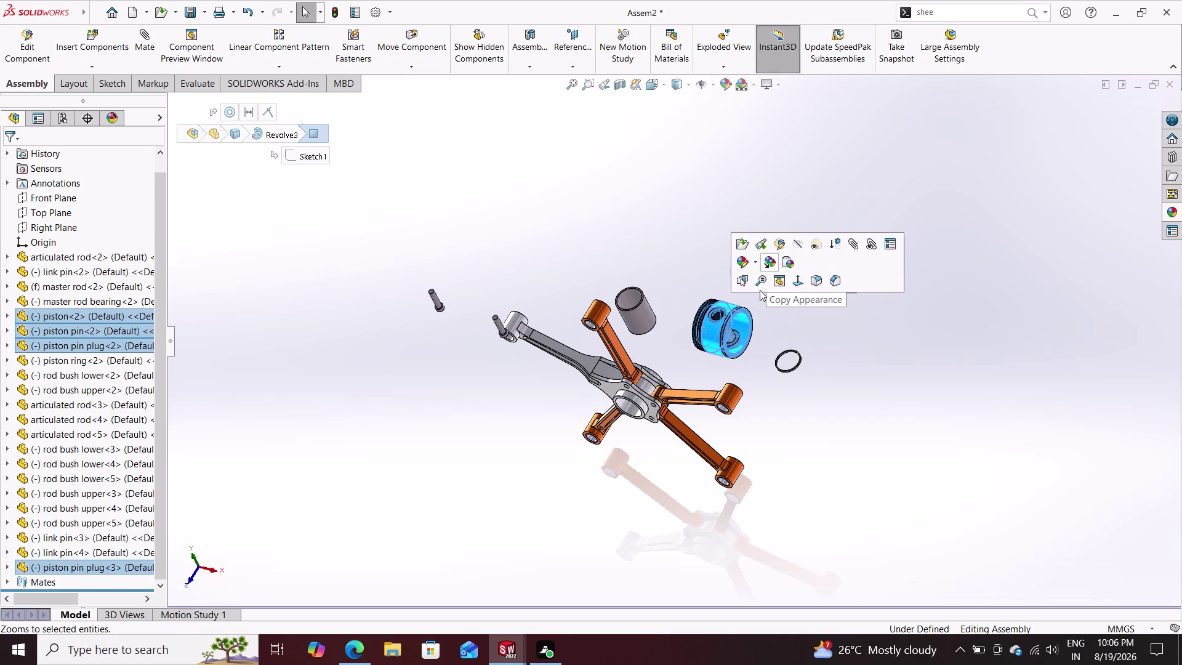
key(Escape)
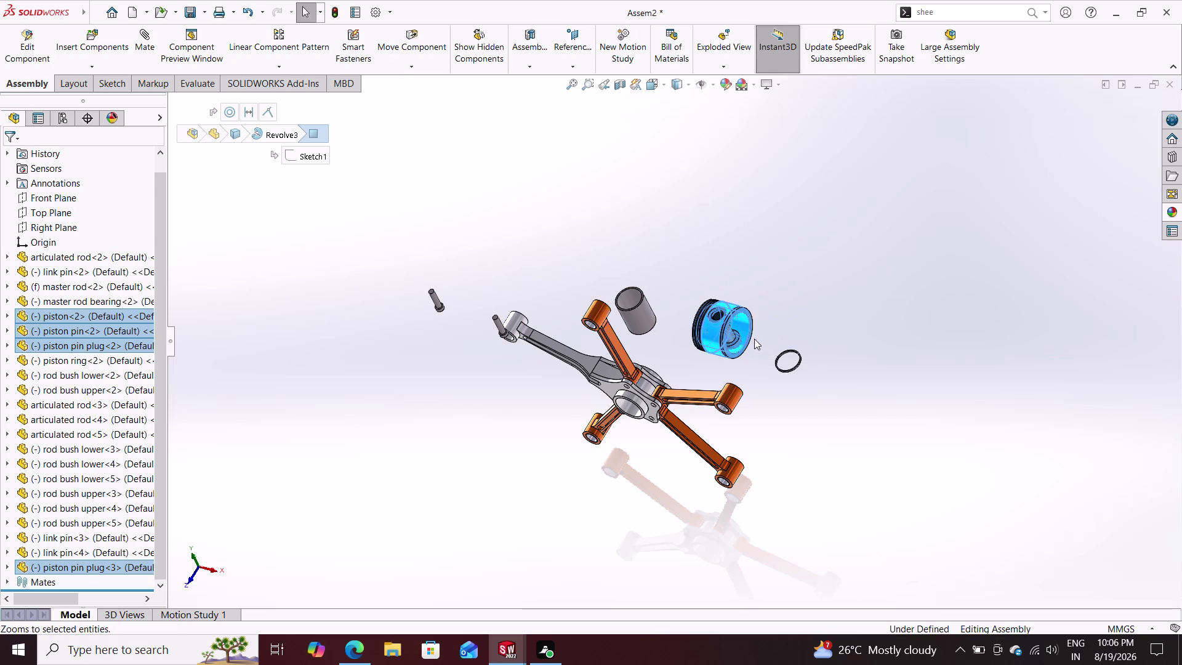
click(755, 338)
drag(732, 326, 780, 288)
drag(727, 321, 765, 281)
key(Escape)
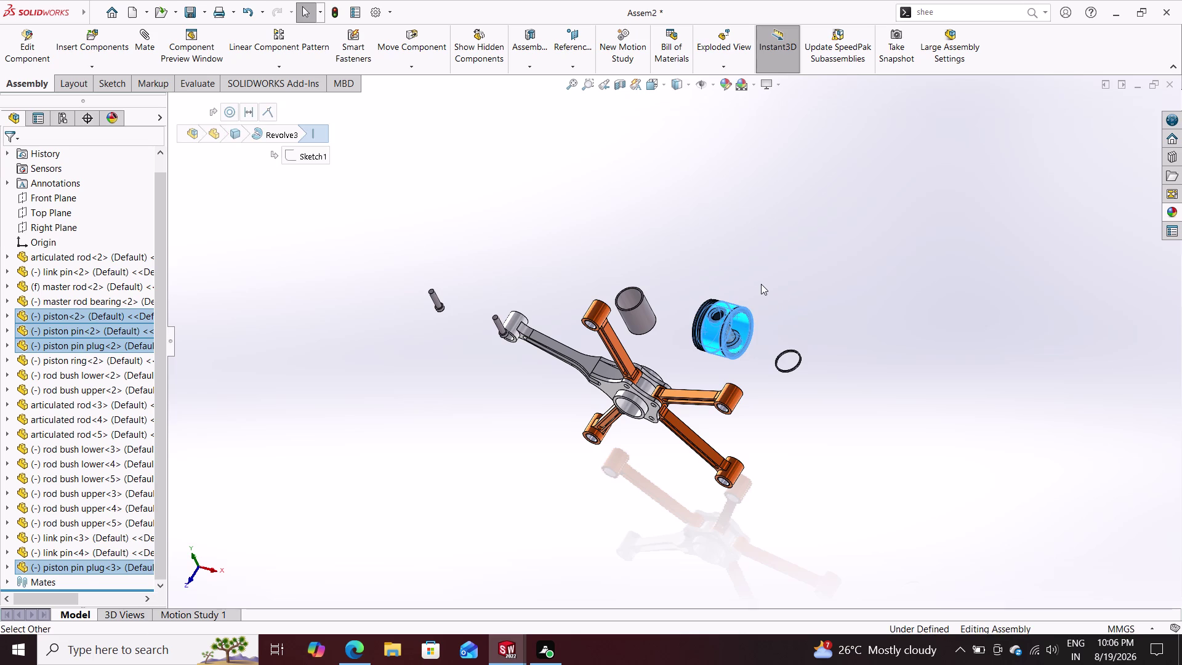
key(Escape)
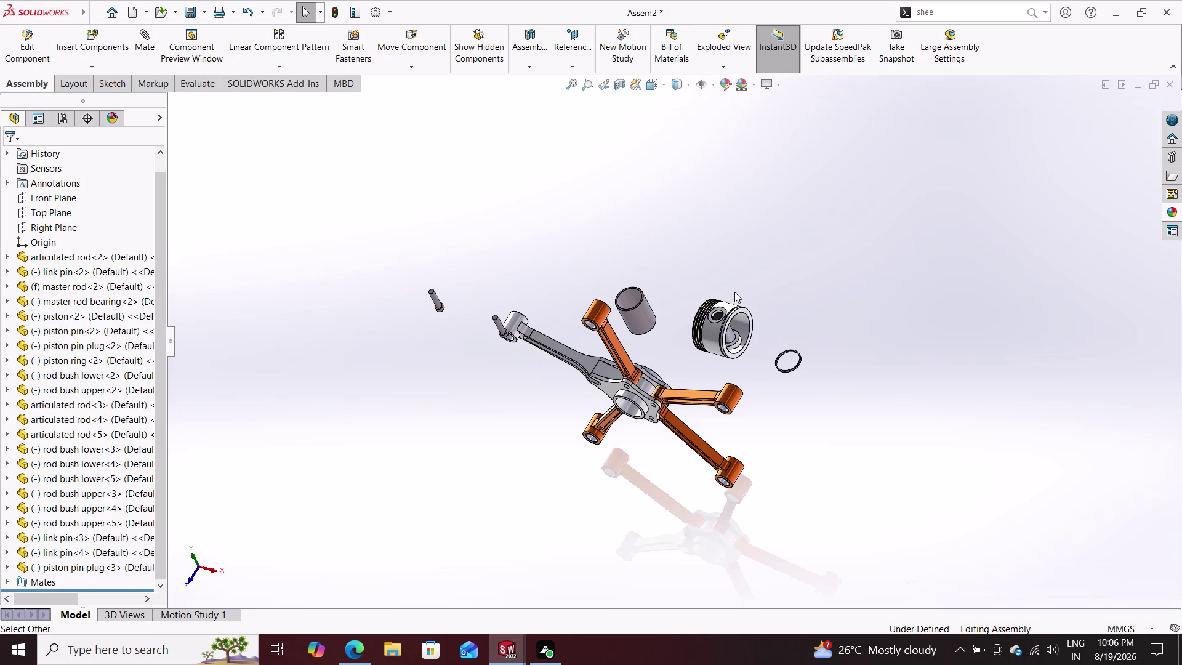
Reselect the piston with its pin and plug and paste further copies.
drag(765, 285, 765, 285)
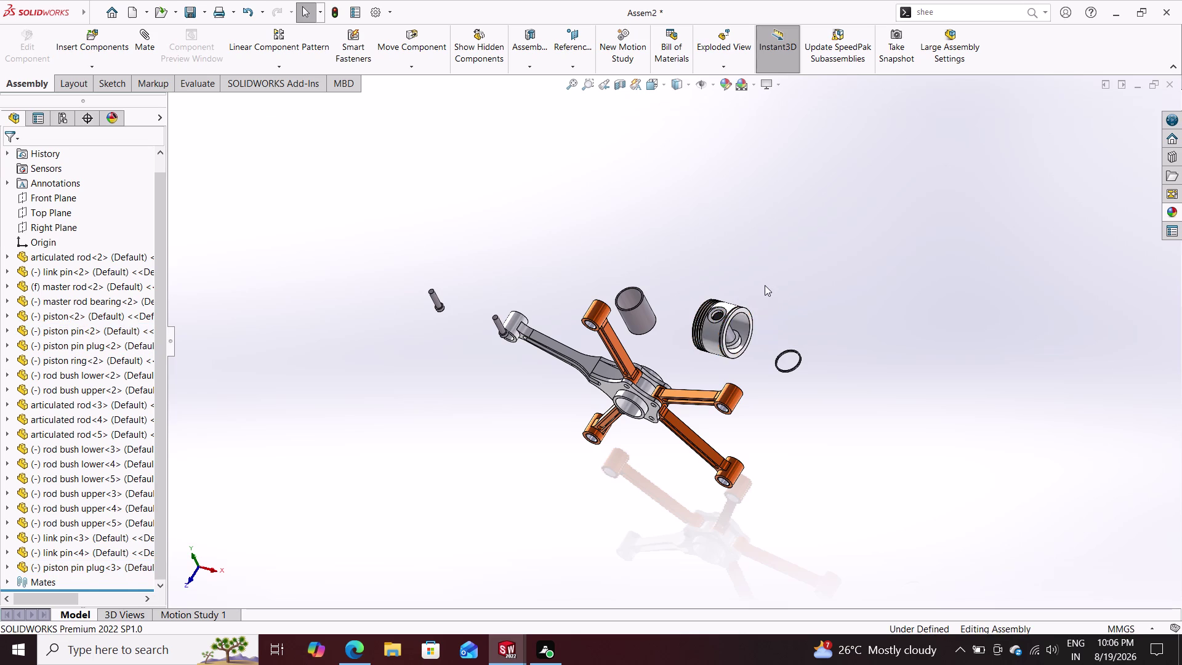
drag(764, 285, 689, 359)
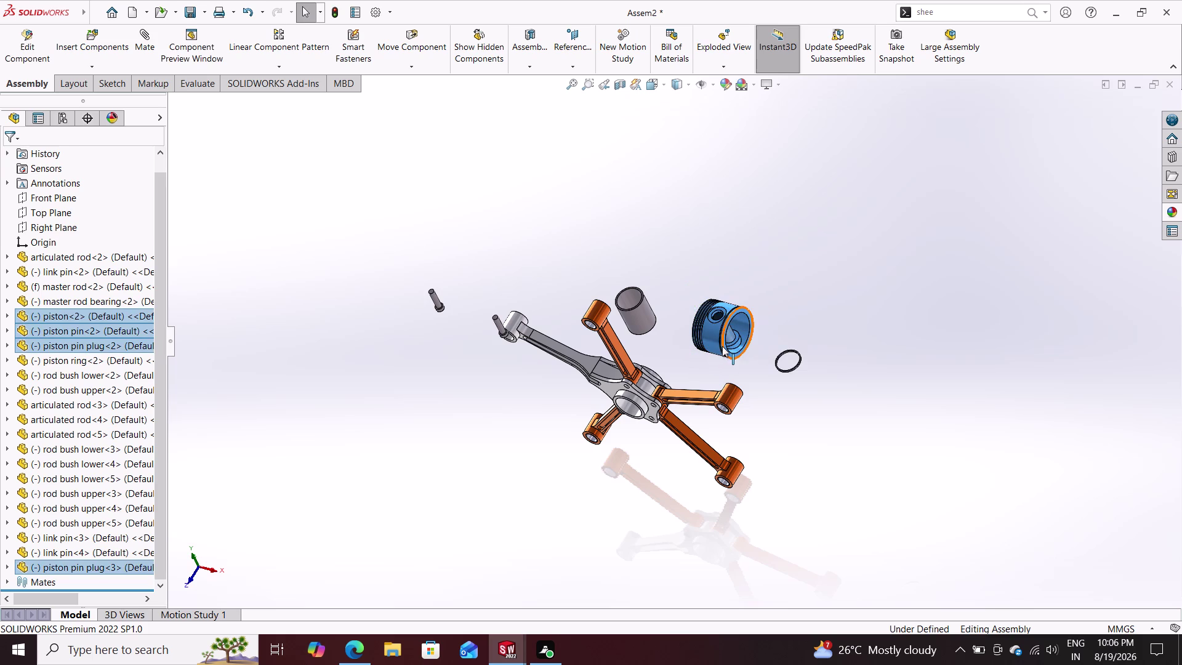
drag(716, 325, 786, 275)
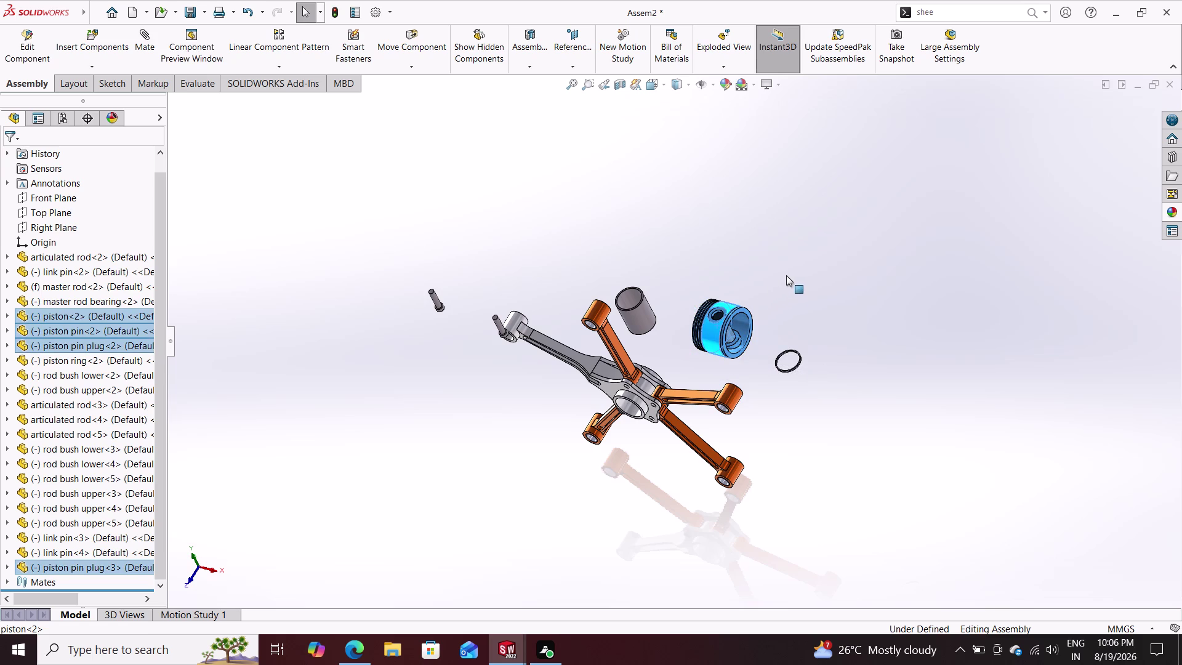
drag(786, 275, 768, 282)
drag(736, 320, 764, 289)
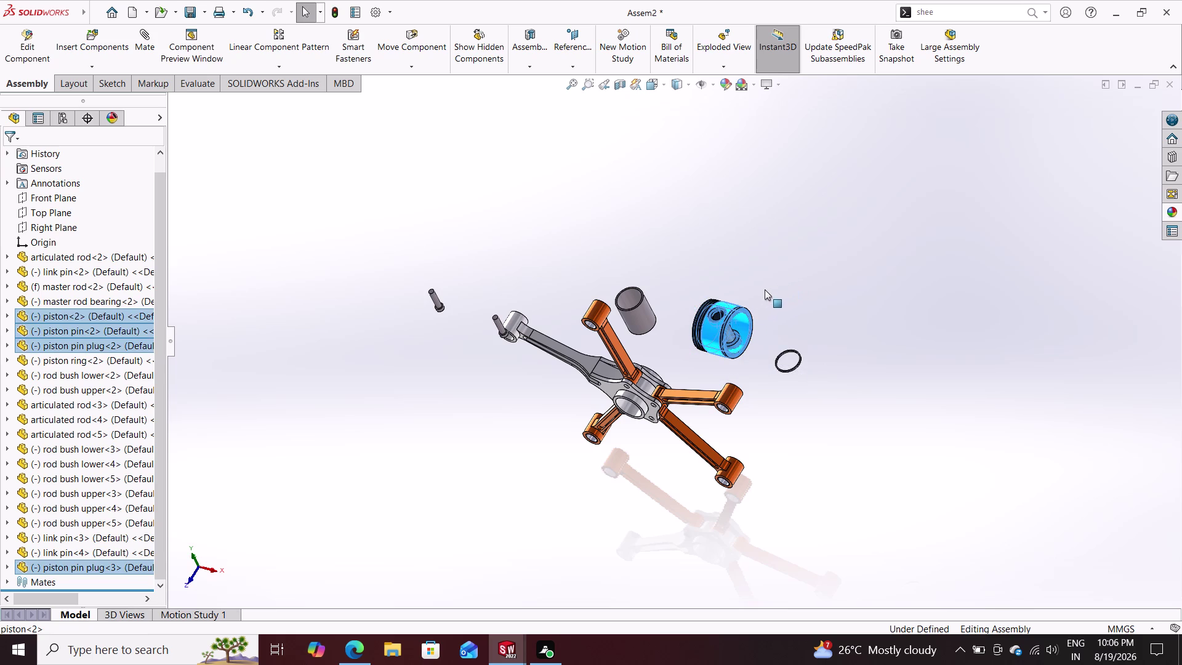
drag(764, 290, 700, 338)
drag(697, 337, 777, 275)
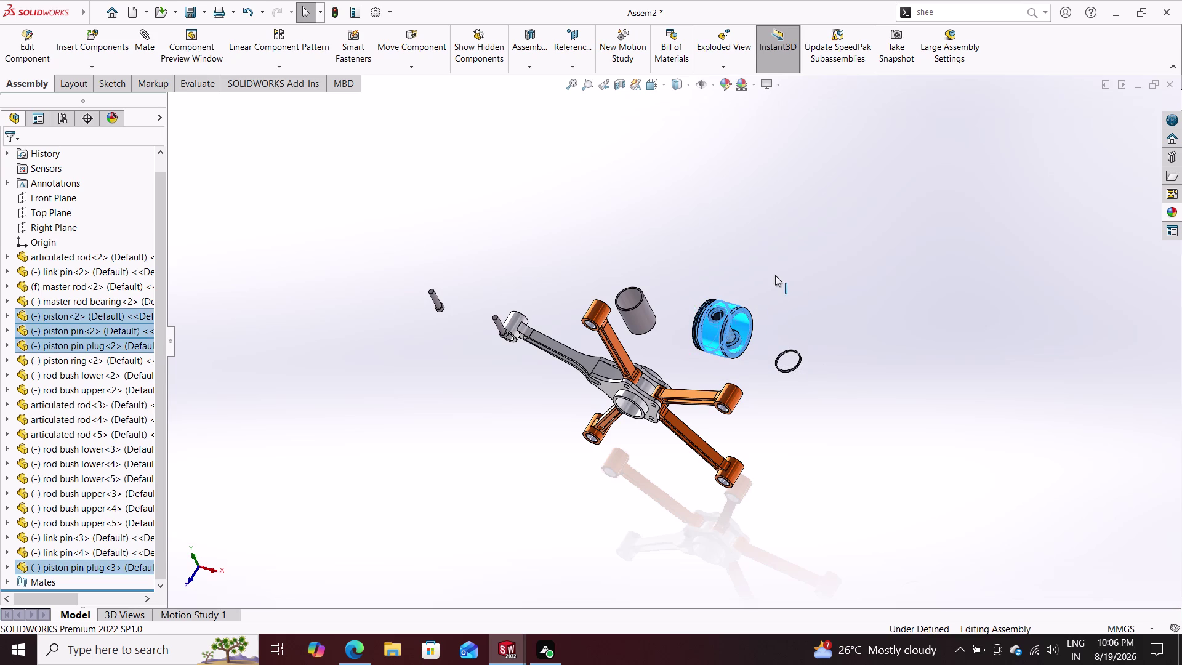
key(ctrl+v)
key(ctrl+v)
key(ctrl+v)
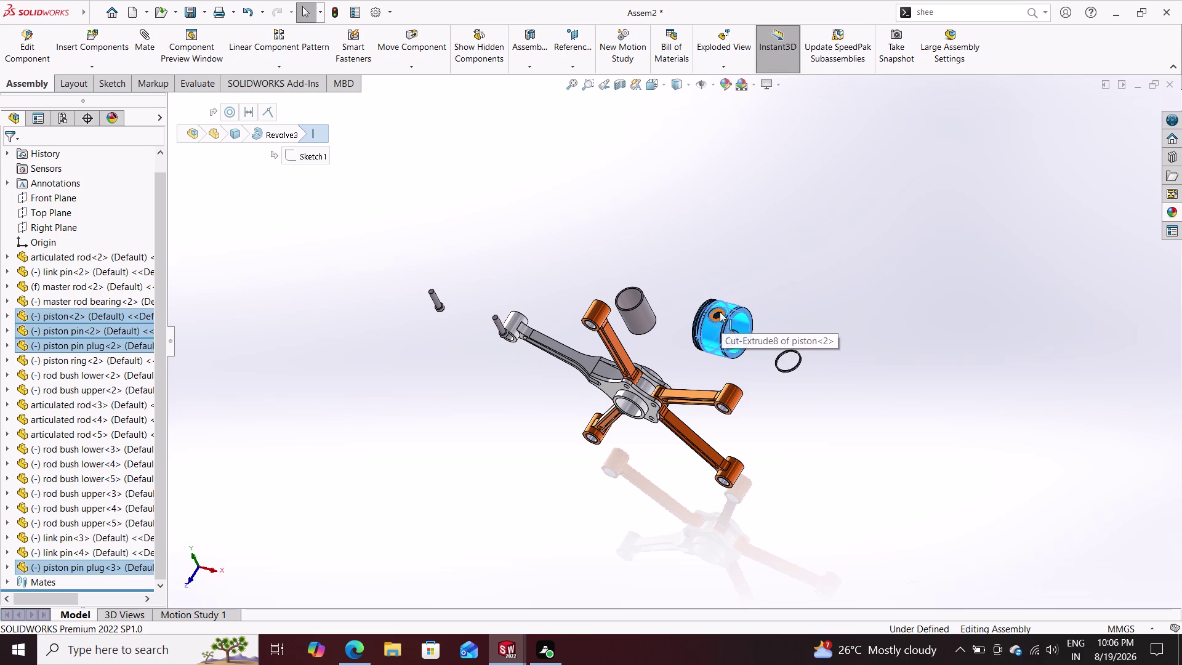
key(ctrl+v)
key(ctrl+v)
key(ctrl+v)
Adjust the pasted piston's position in the model and clear all selections.
drag(717, 315, 743, 293)
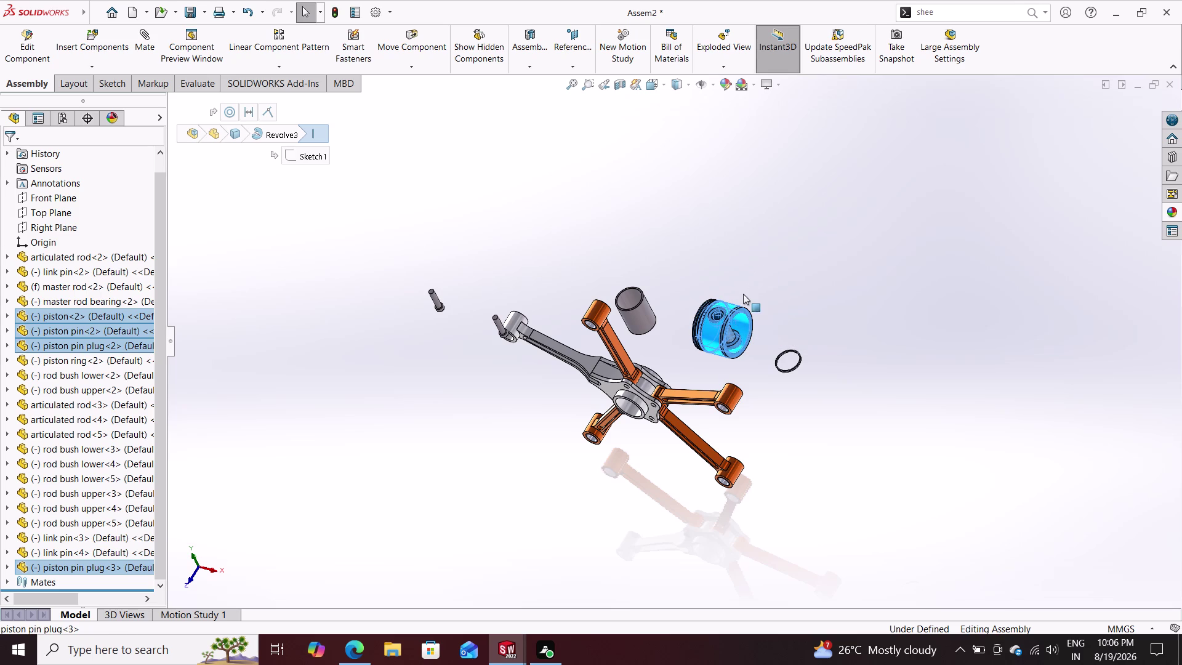
drag(743, 293, 749, 308)
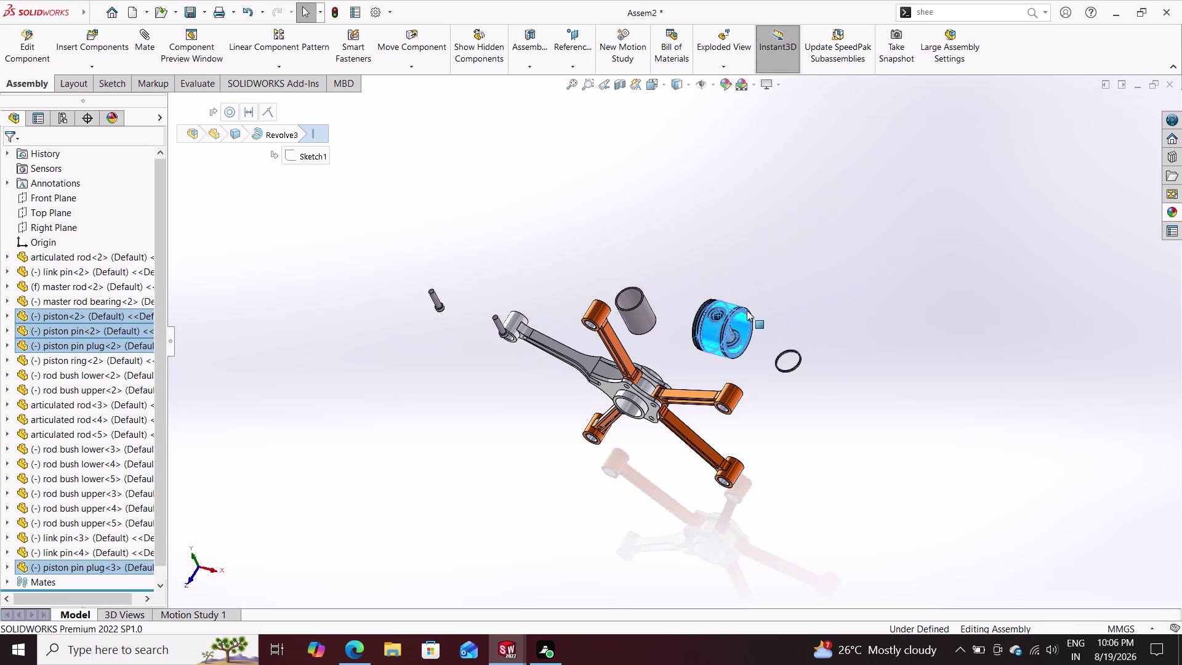
click(737, 322)
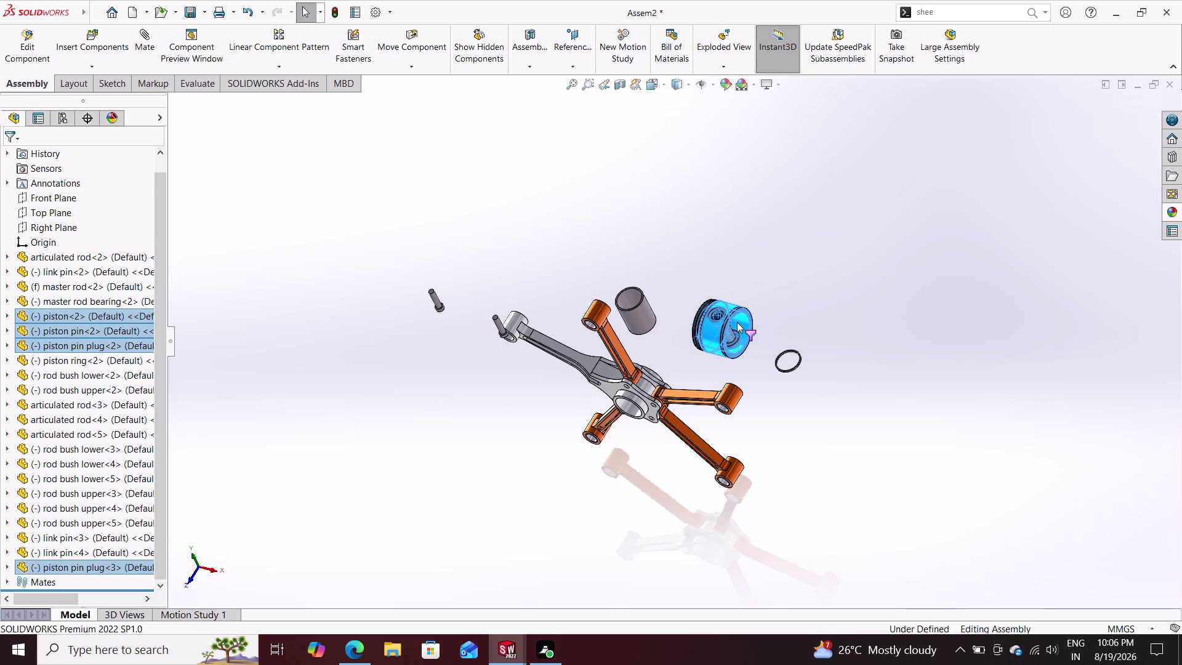
drag(739, 323, 787, 298)
drag(735, 315, 762, 288)
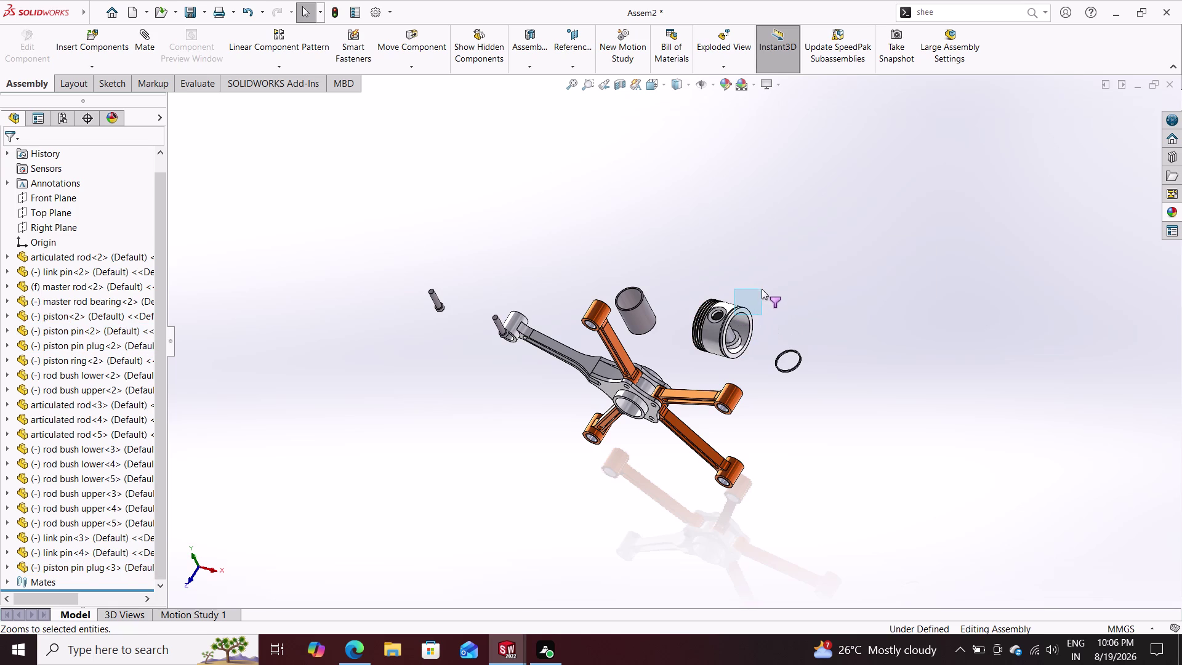
drag(762, 288, 761, 289)
click(762, 290)
key(Escape)
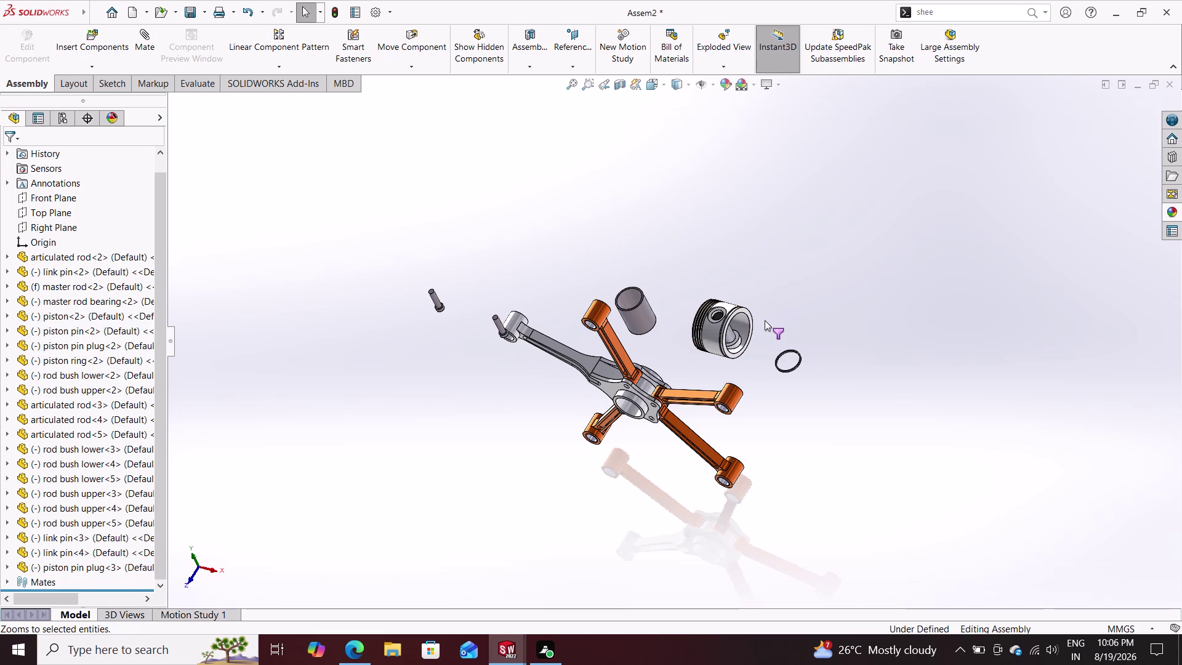
key(Escape)
key(Escape)
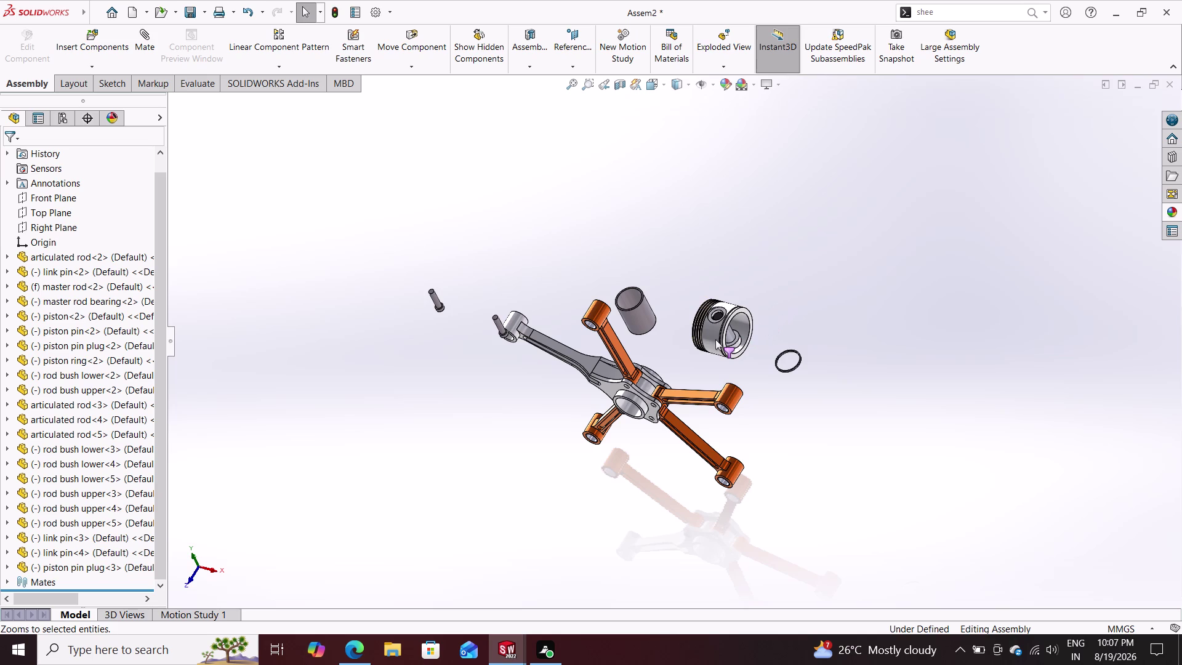
key(Escape)
key(Escape)
key(Escape)
key(Escape)
Reselect the piston, cancel the copy operation, and undo the last change.
click(777, 49)
drag(767, 259, 767, 266)
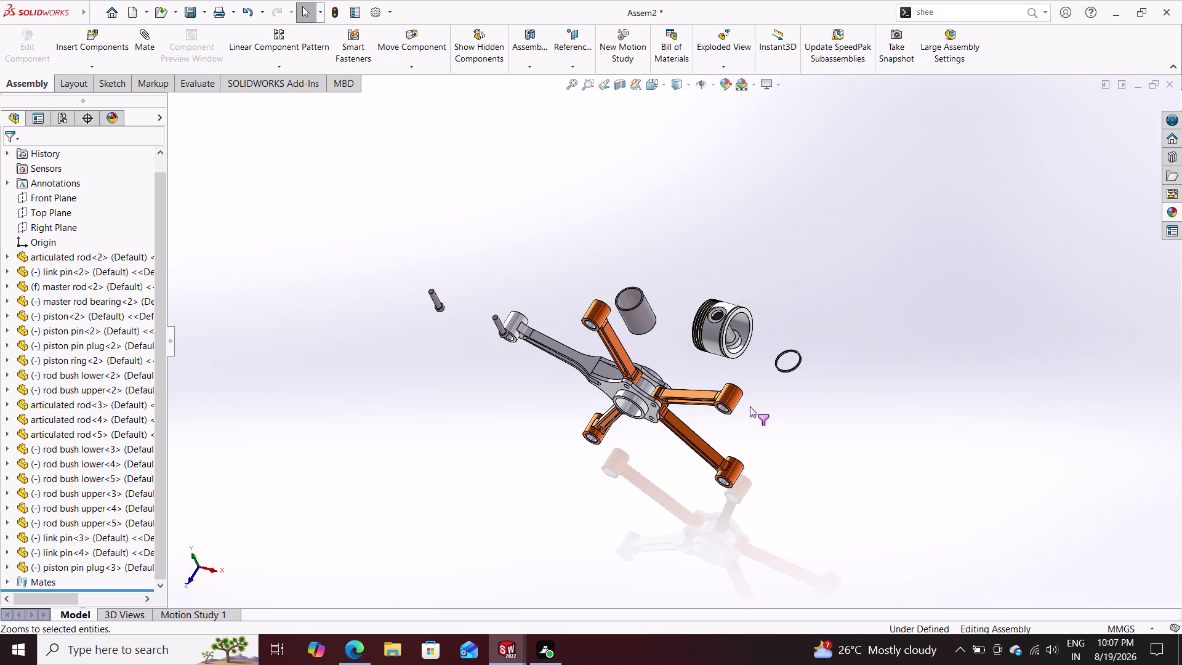
drag(736, 320, 746, 372)
drag(717, 312, 716, 312)
drag(717, 311, 734, 328)
drag(720, 346, 734, 314)
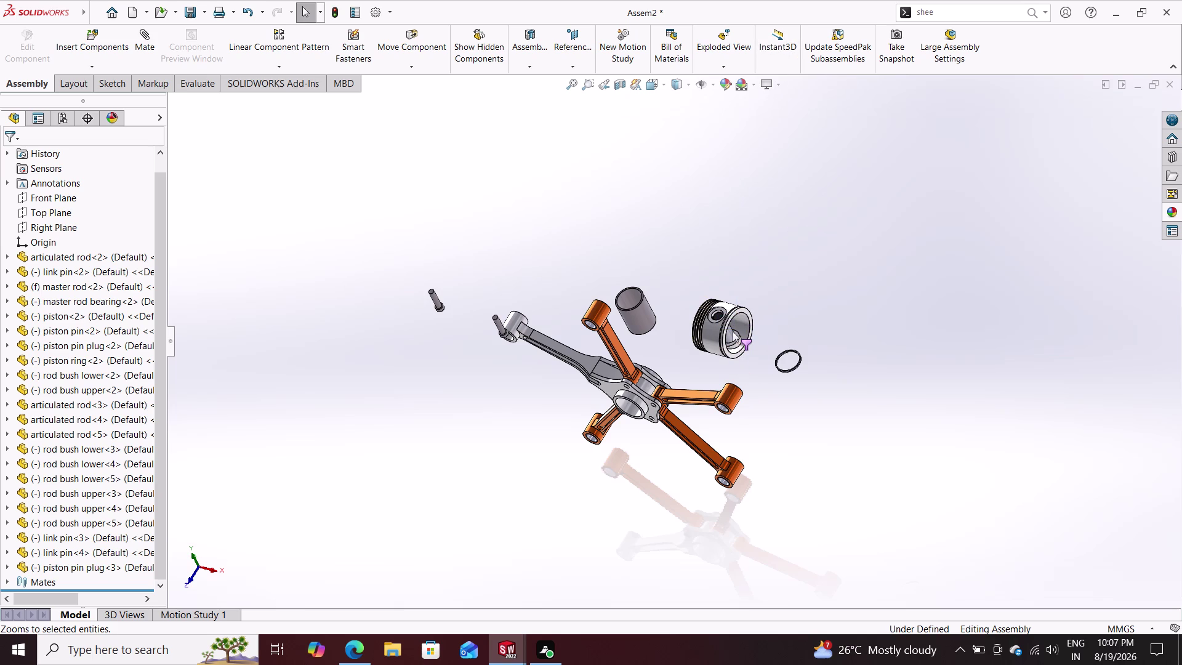
key(Escape)
key(Escape)
key(Escape)
key(ctrl+z)
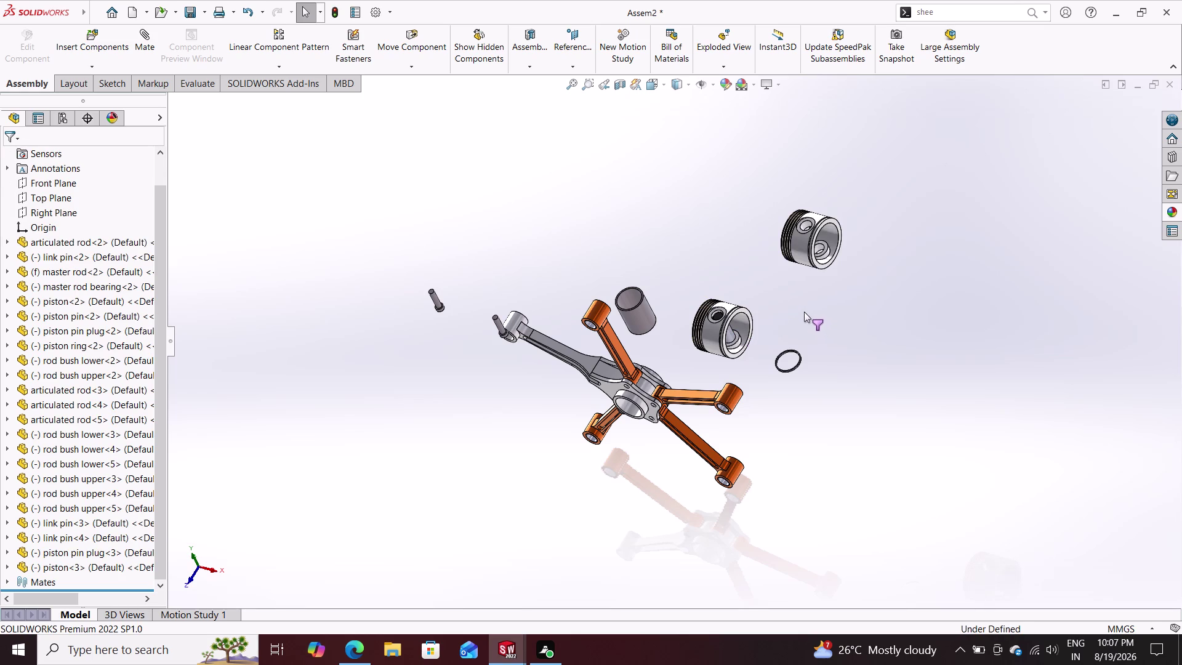
Select the new piston copy, zoom the view, and launch the Mate tool.
drag(827, 260, 798, 253)
click(833, 242)
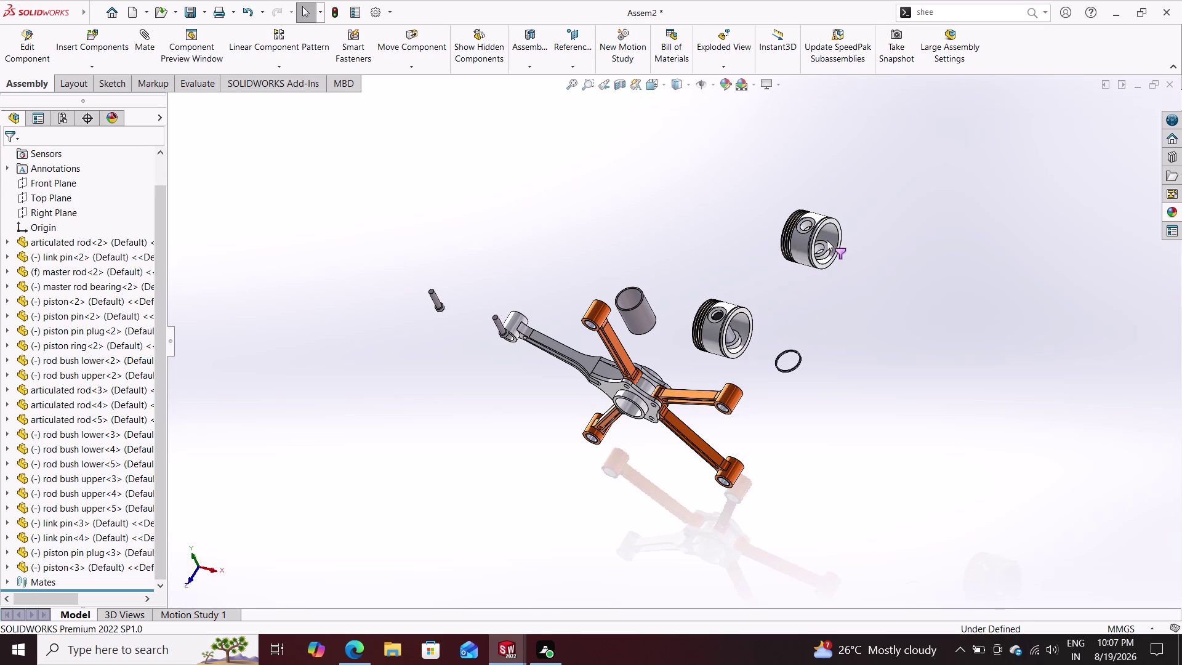
drag(825, 240, 763, 423)
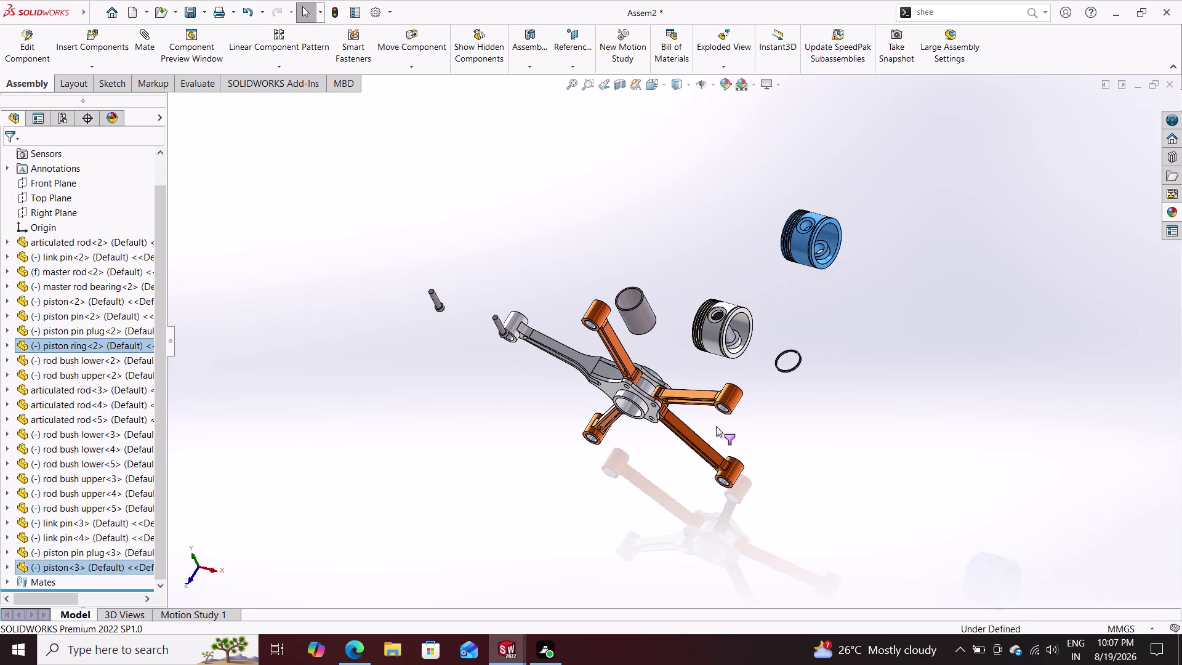
key(Escape)
key(Escape)
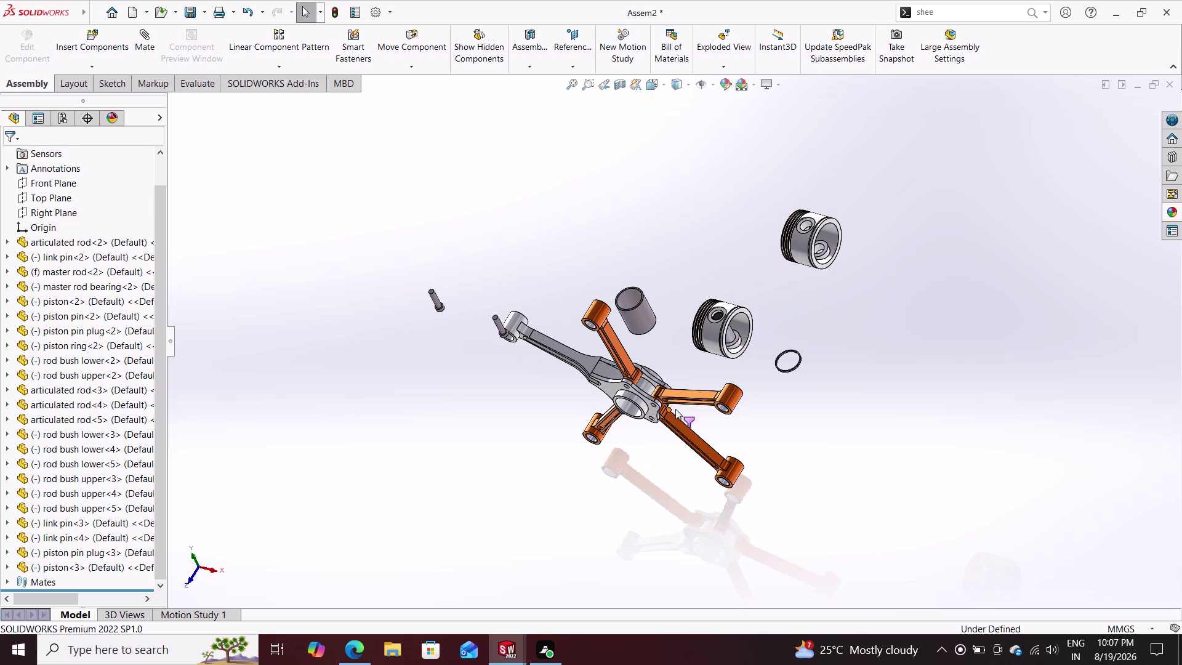
scroll(down, 3)
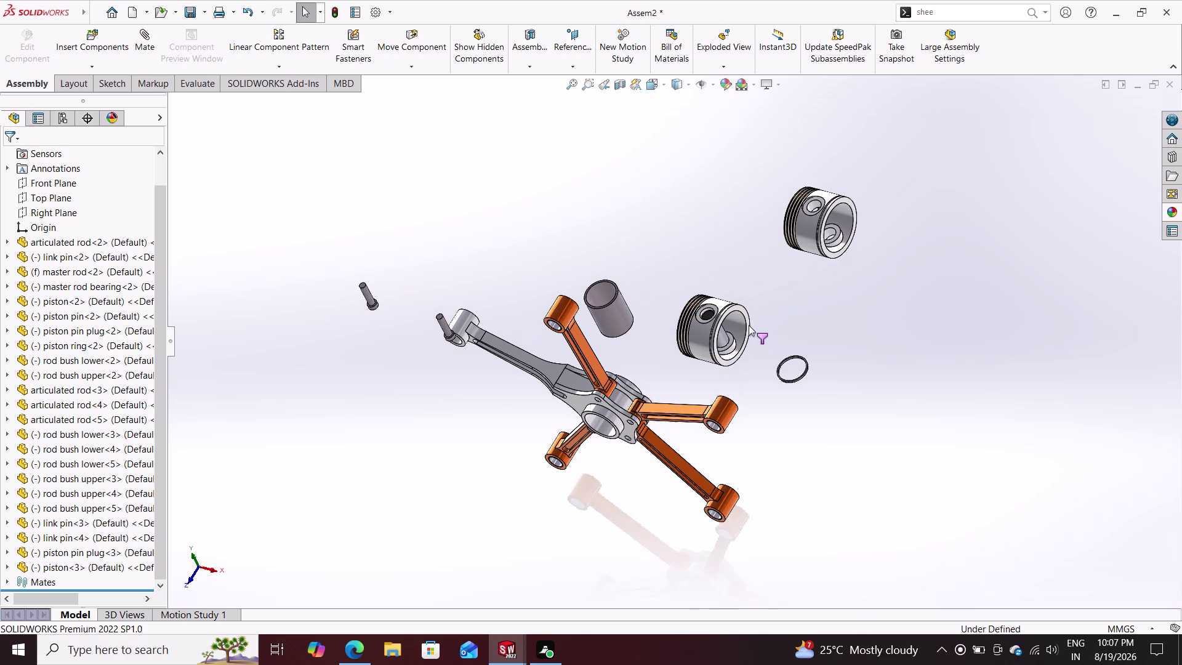
click(141, 37)
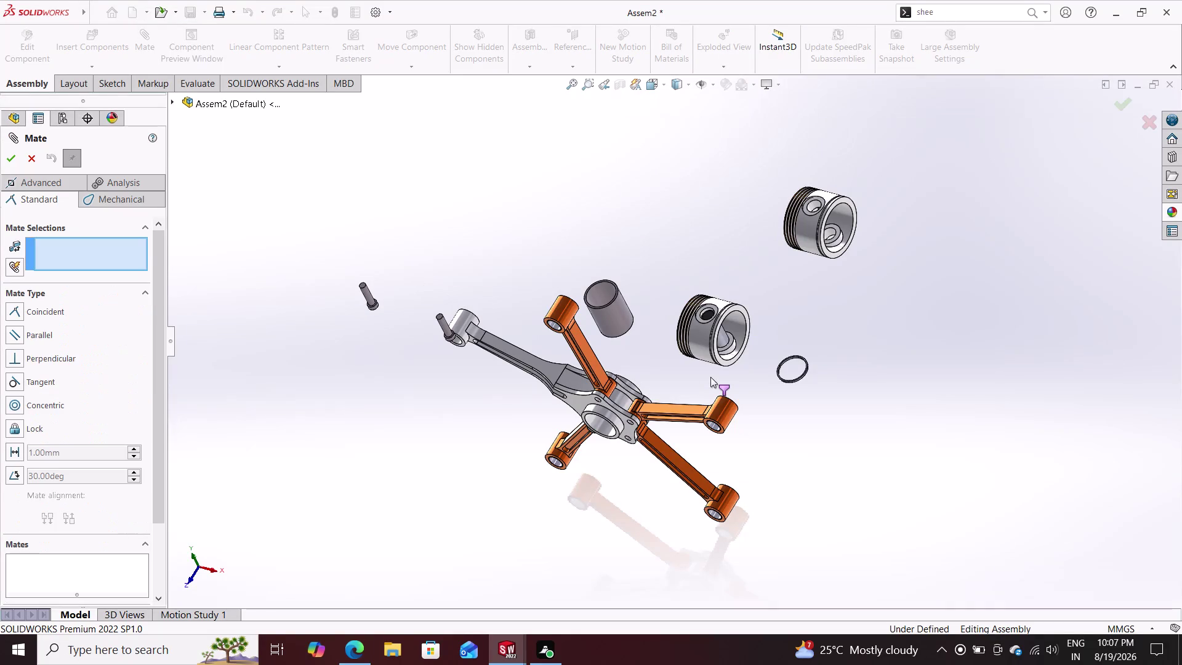
Clear the current selections around the rod pin using Clear Selections.
click(722, 333)
click(720, 333)
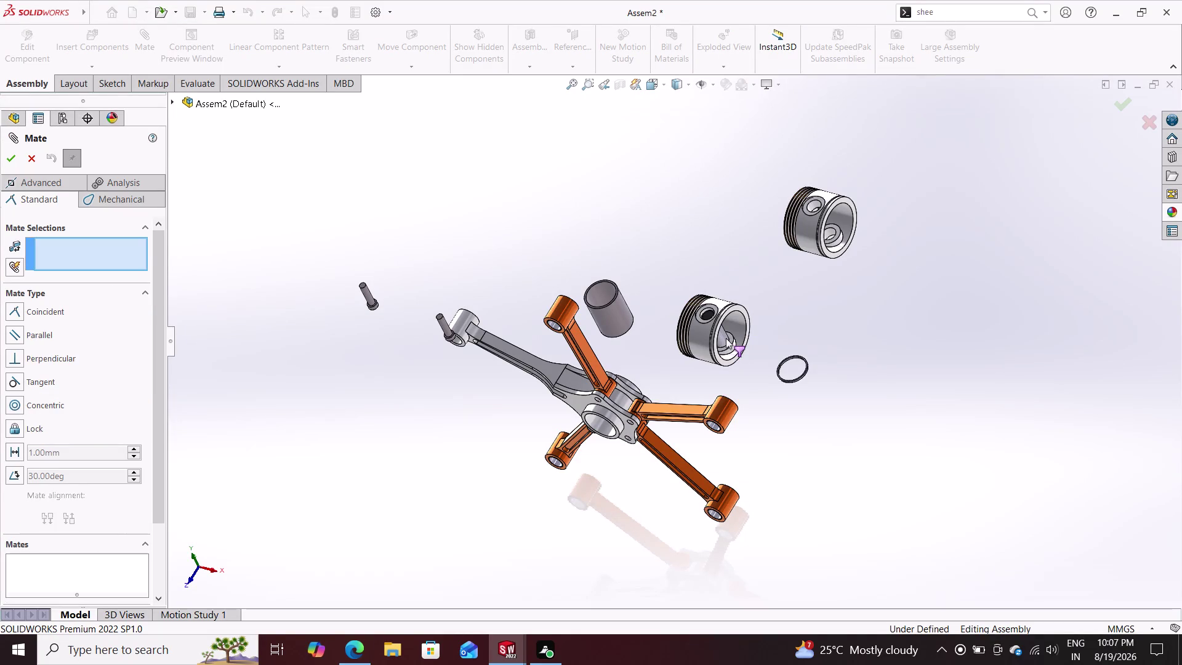
click(719, 328)
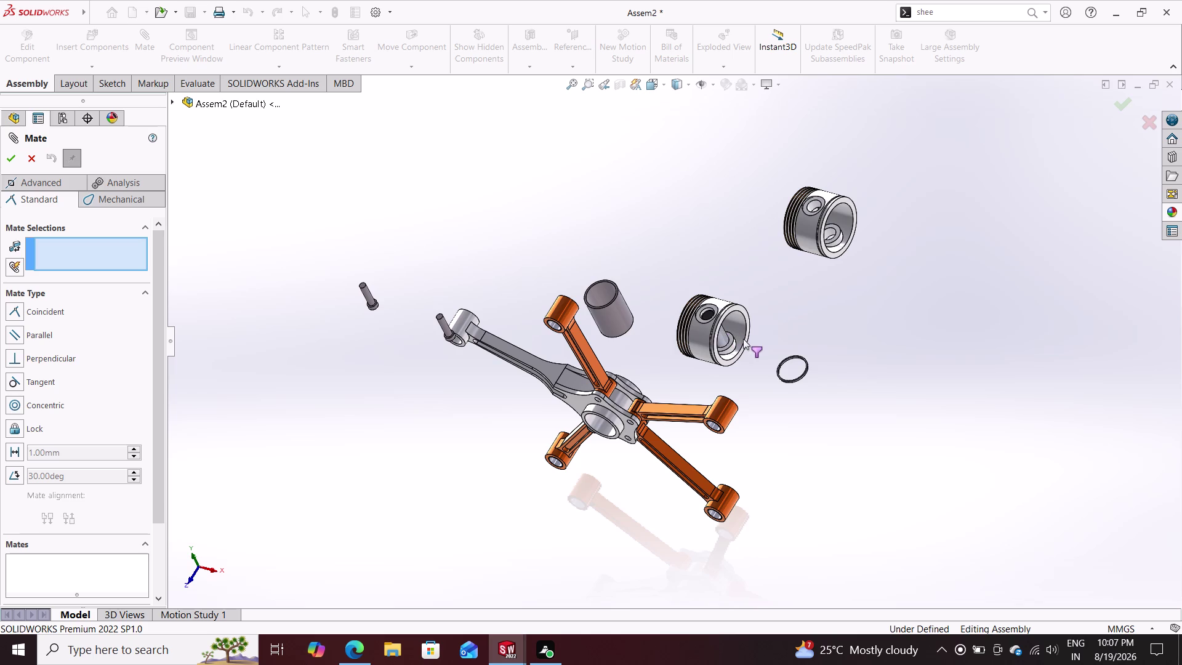
click(744, 339)
click(724, 335)
right_click(762, 328)
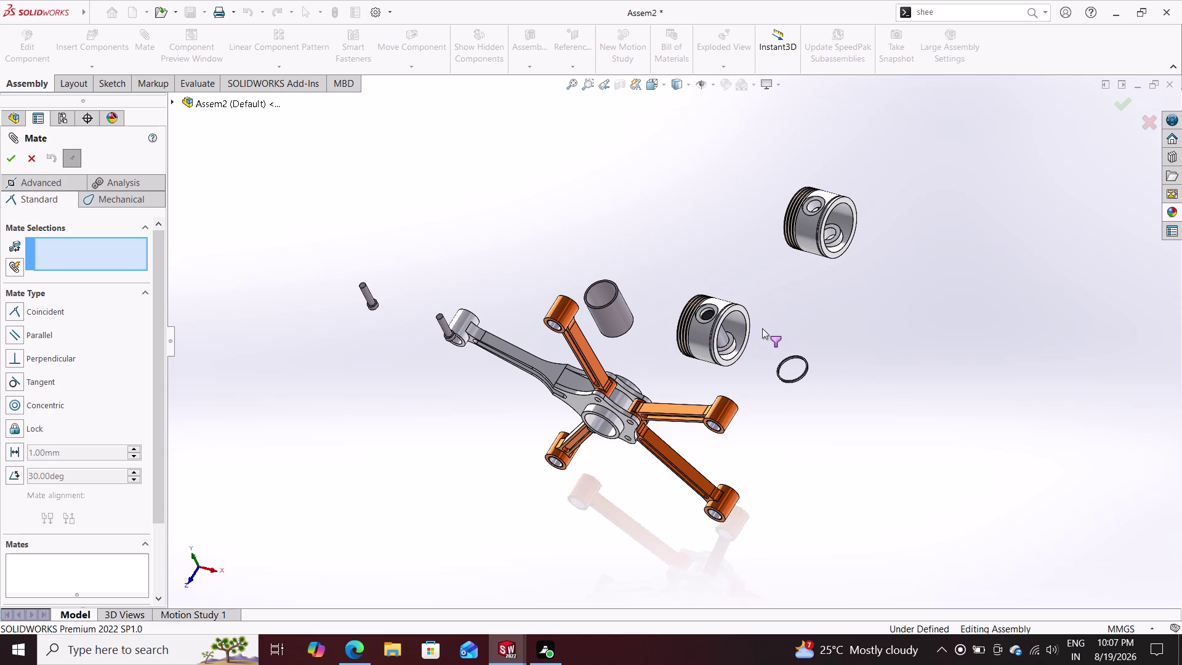
right_click(763, 328)
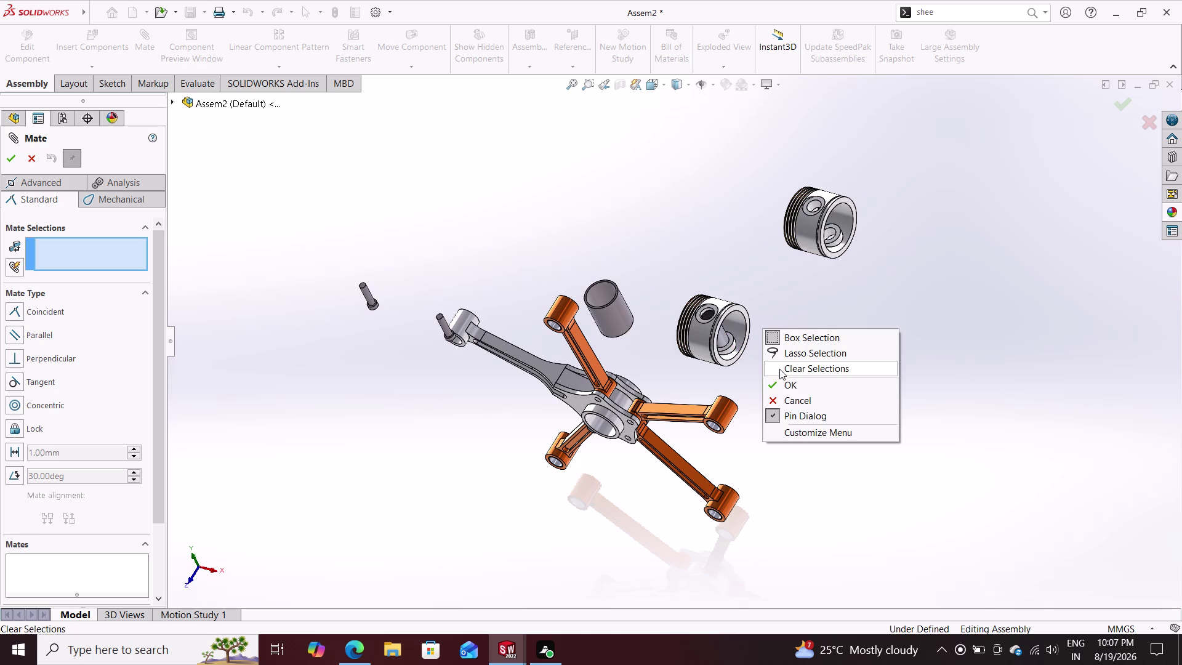
click(782, 390)
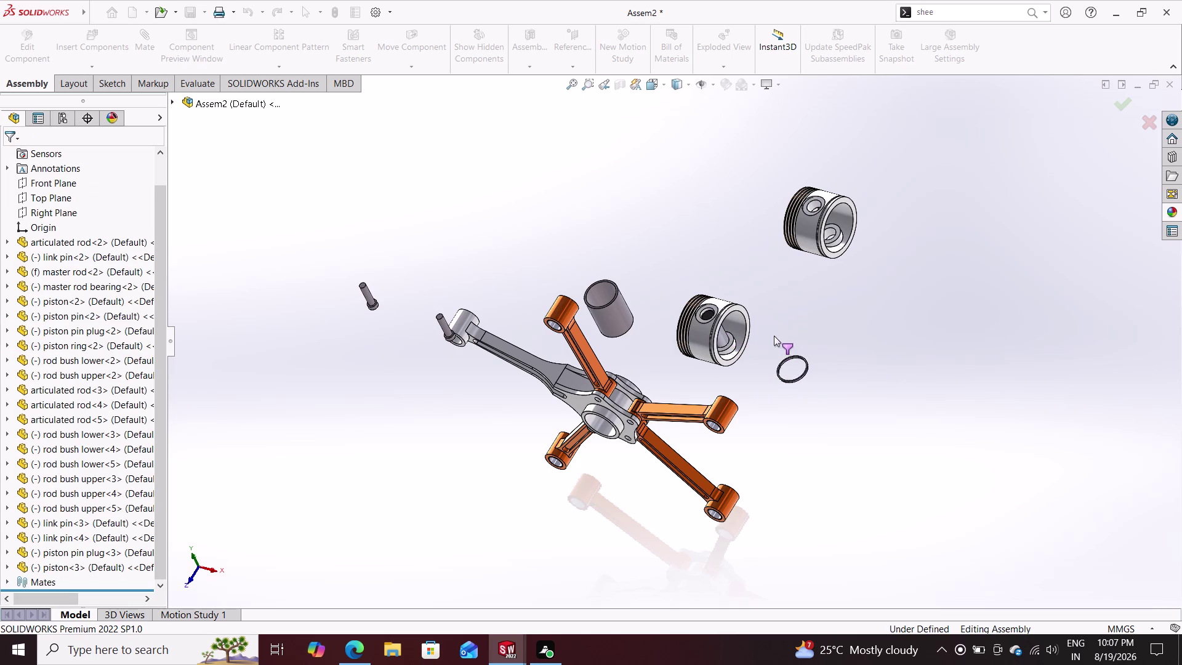
Switch the selection mode back to plain selection from the view shortcut menu.
right_click(774, 335)
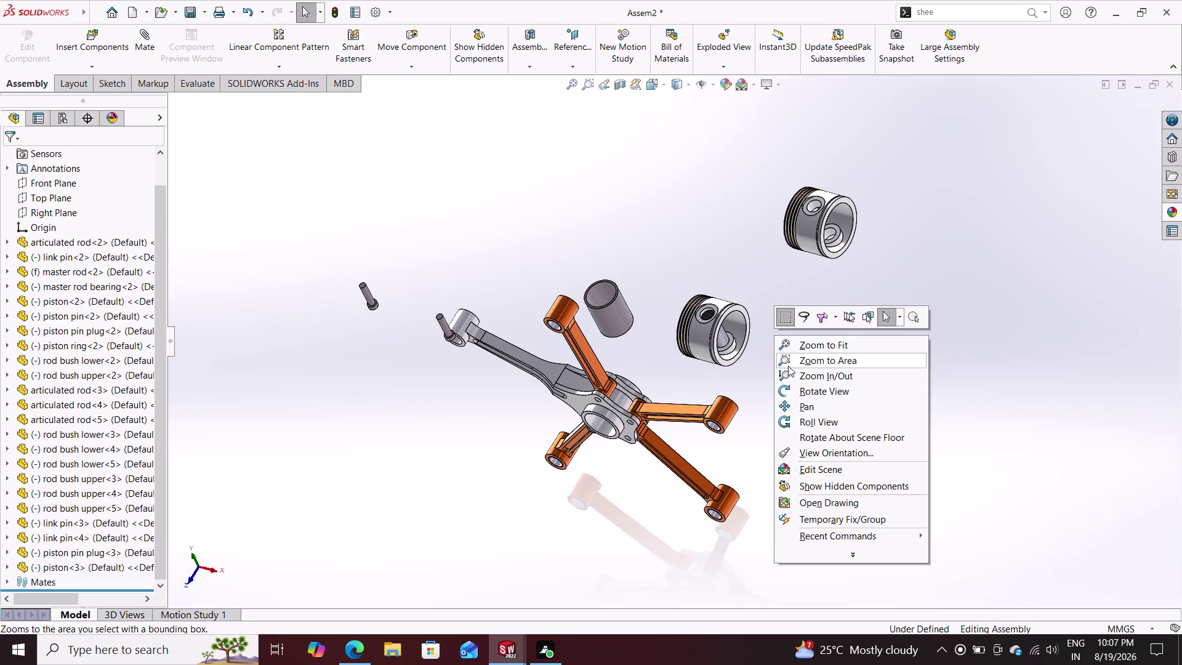
click(738, 272)
right_click(738, 272)
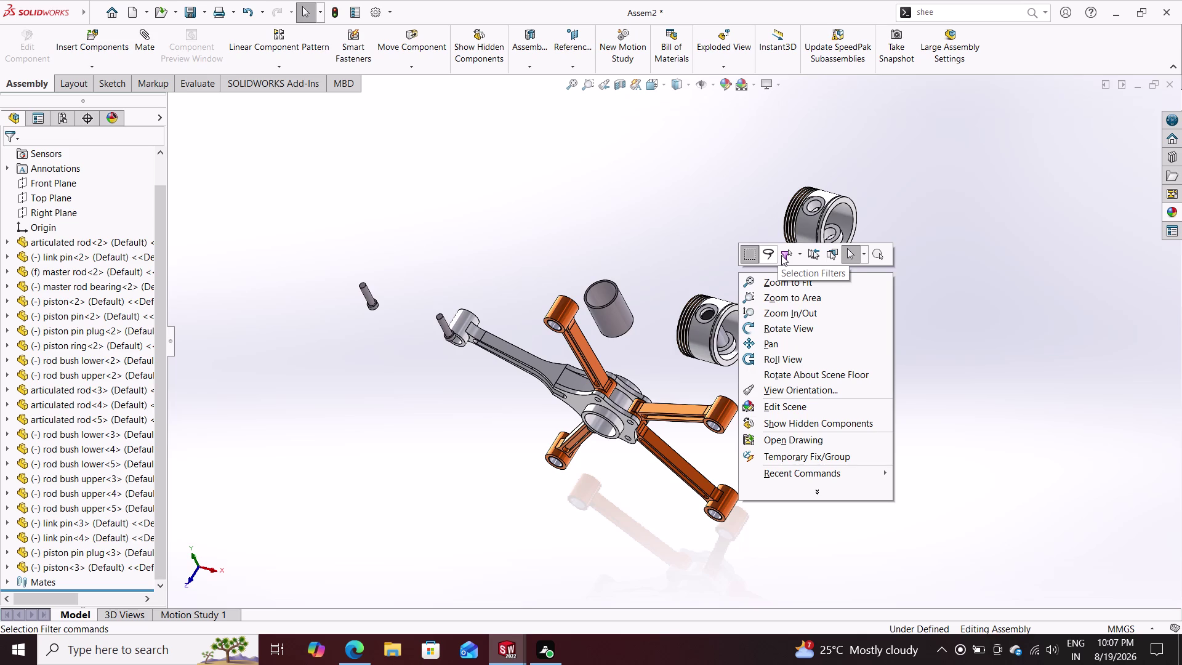
click(850, 253)
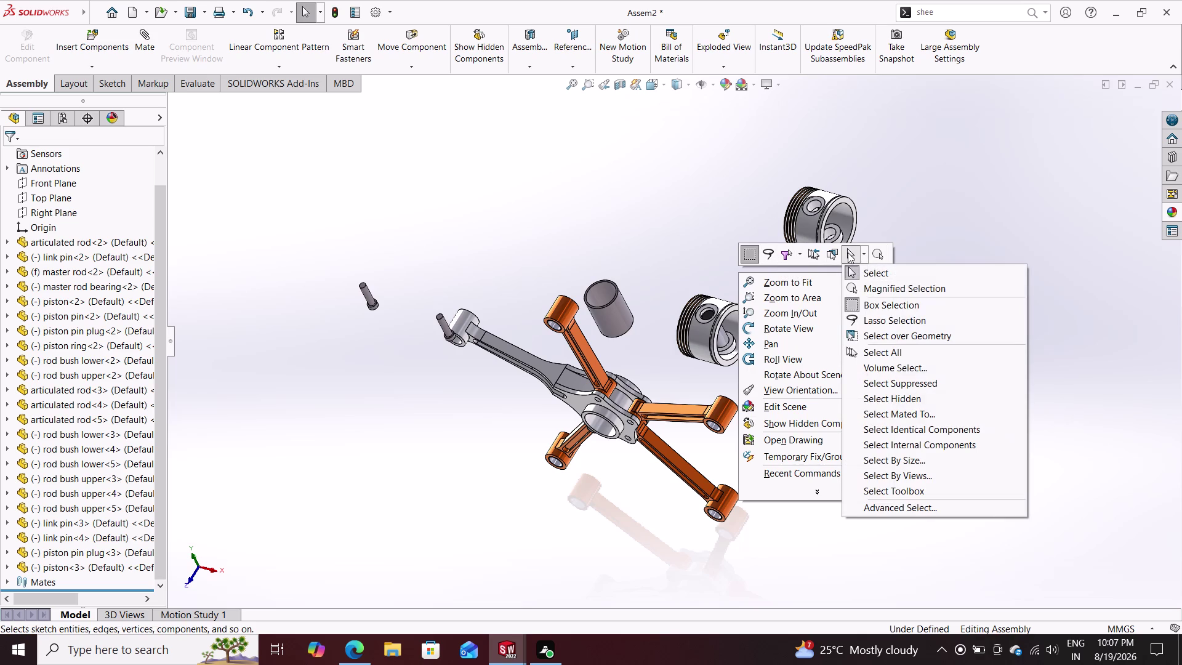
click(861, 274)
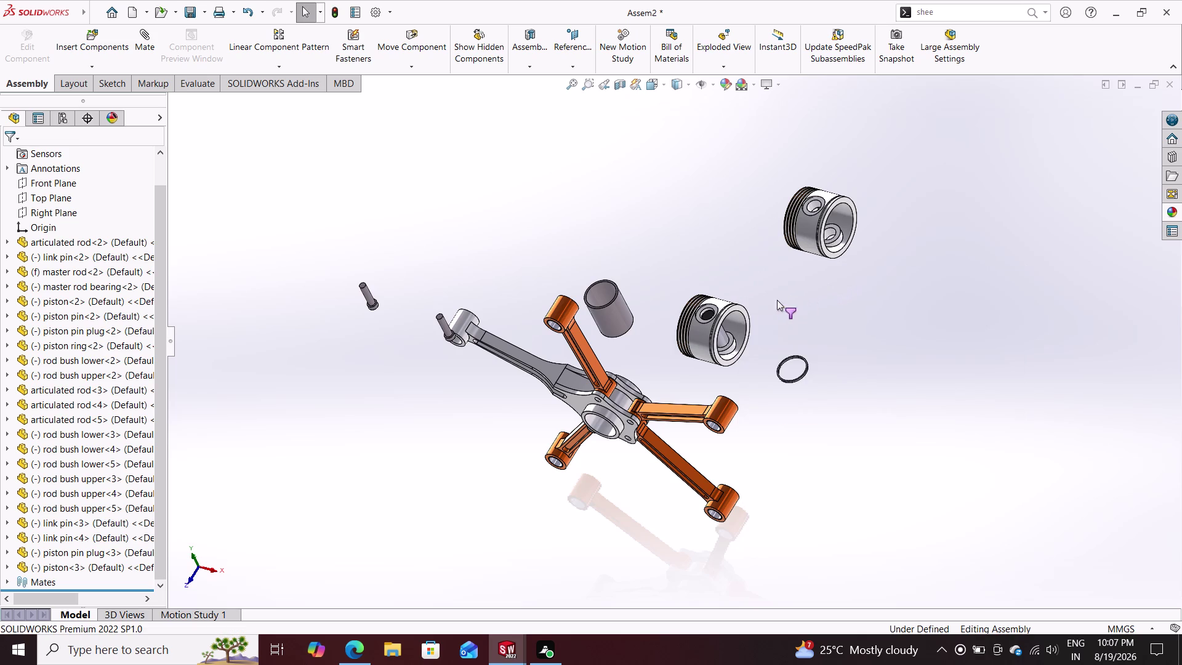
click(728, 311)
drag(726, 312, 728, 319)
click(728, 321)
Reopen the Mate tool and zoom in on the articulated rod pin.
click(140, 32)
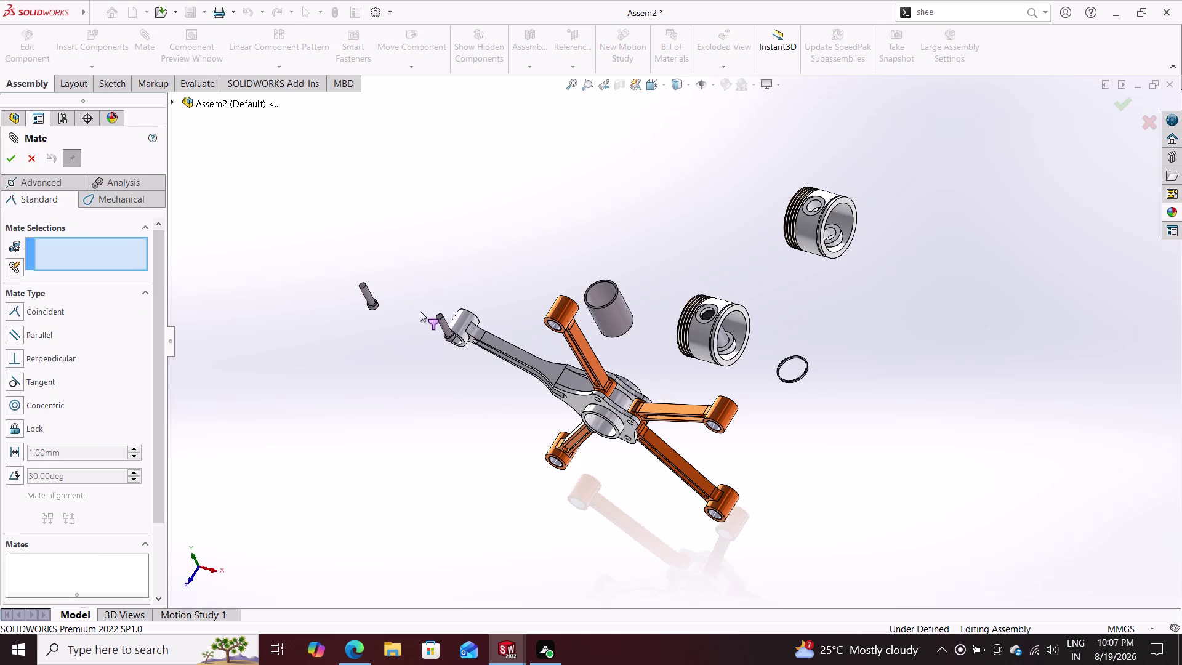
click(443, 320)
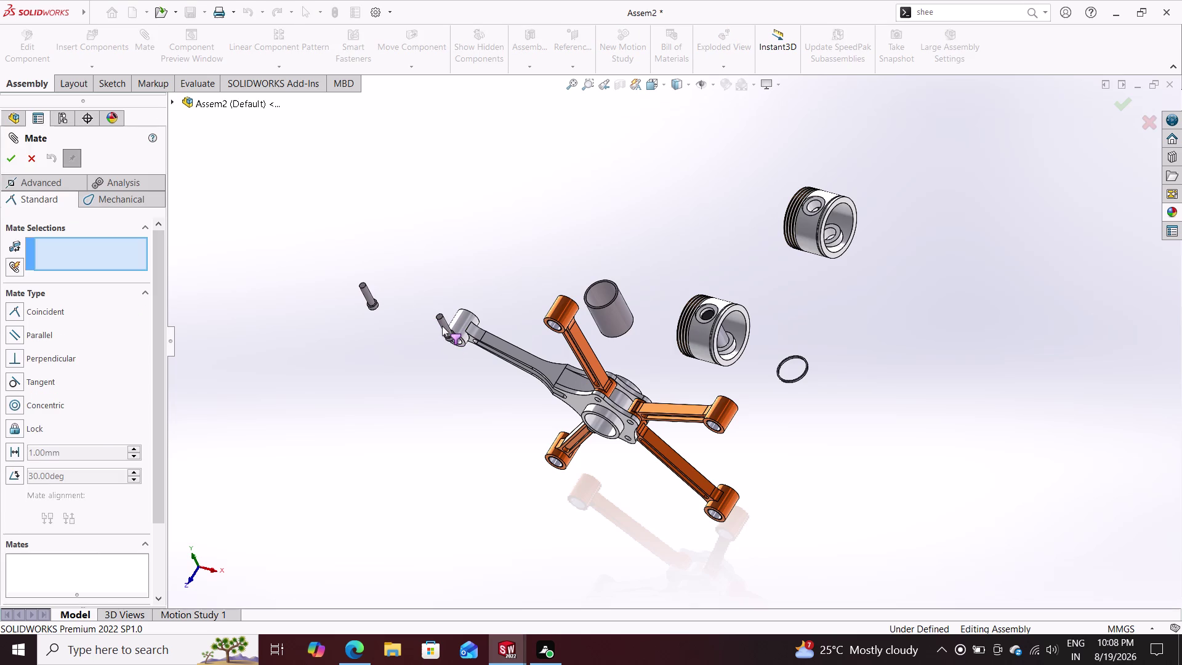
scroll(down, 3)
double_click(535, 322)
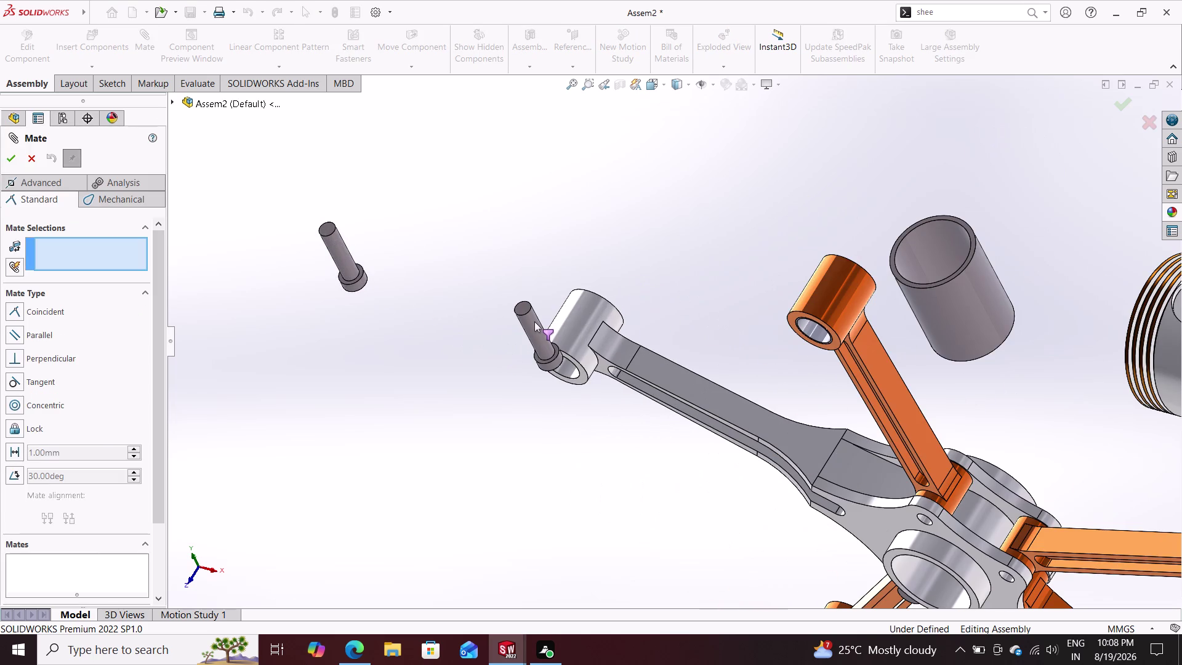
scroll(up, 3)
scroll(up, 3)
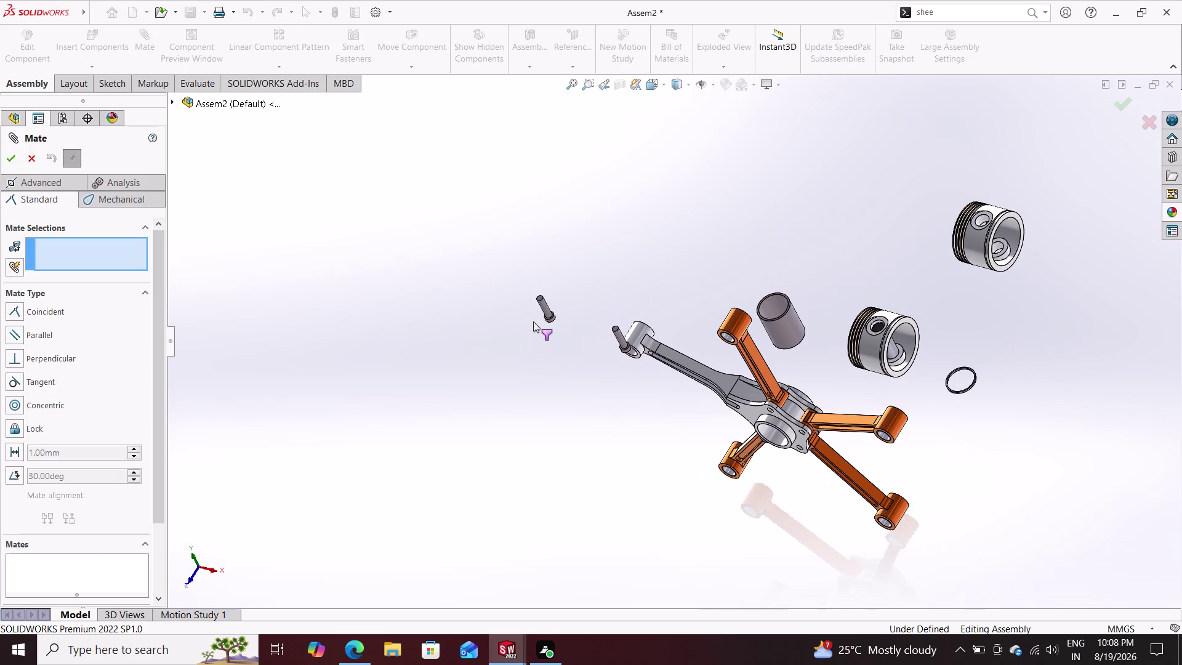
scroll(up, 3)
scroll(down, 3)
click(713, 350)
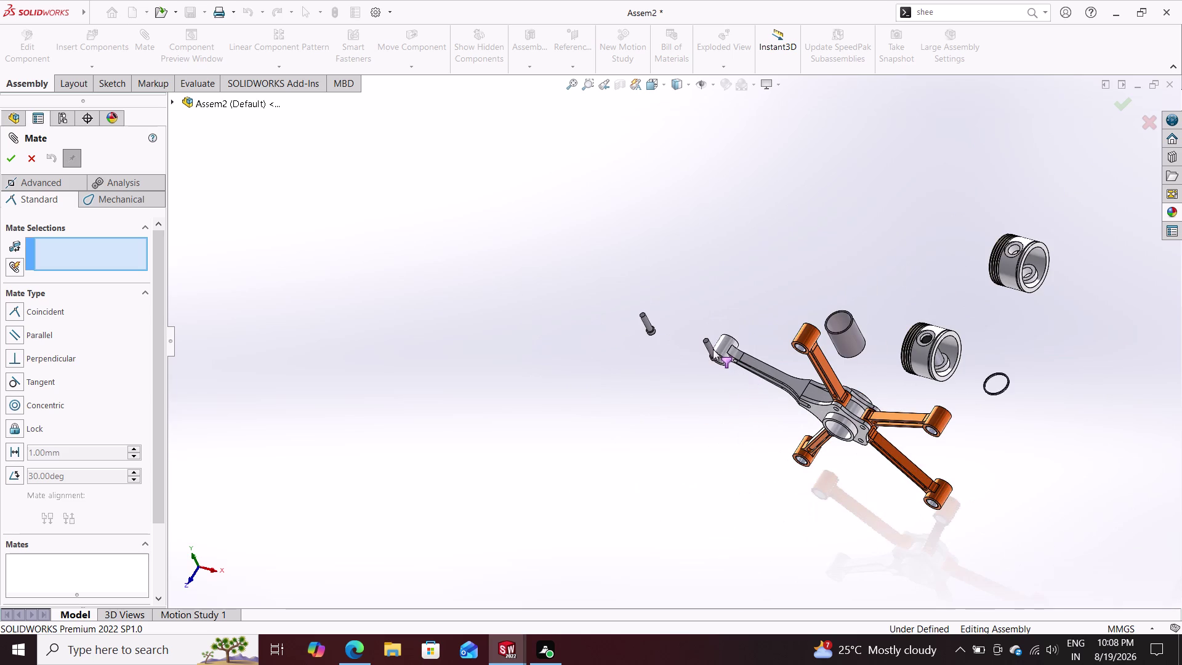
Cancel the reopened mate from the shortcut menu, leaving the piston copy and ring unmated.
right_click(710, 348)
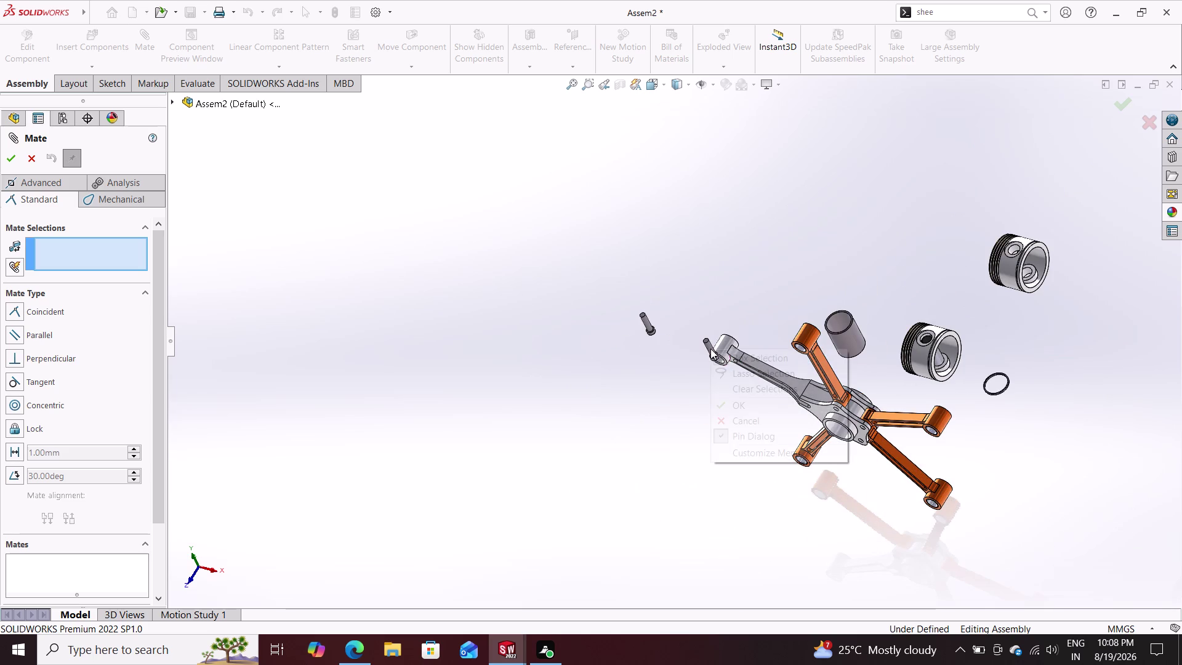
click(734, 415)
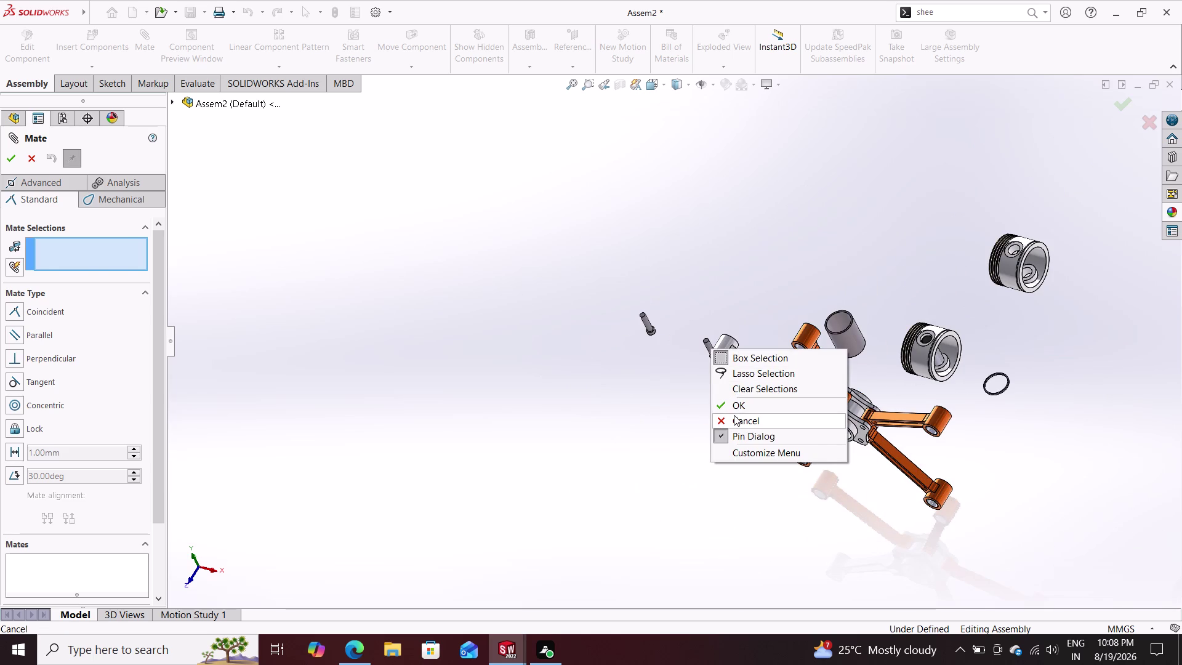
right_click(698, 388)
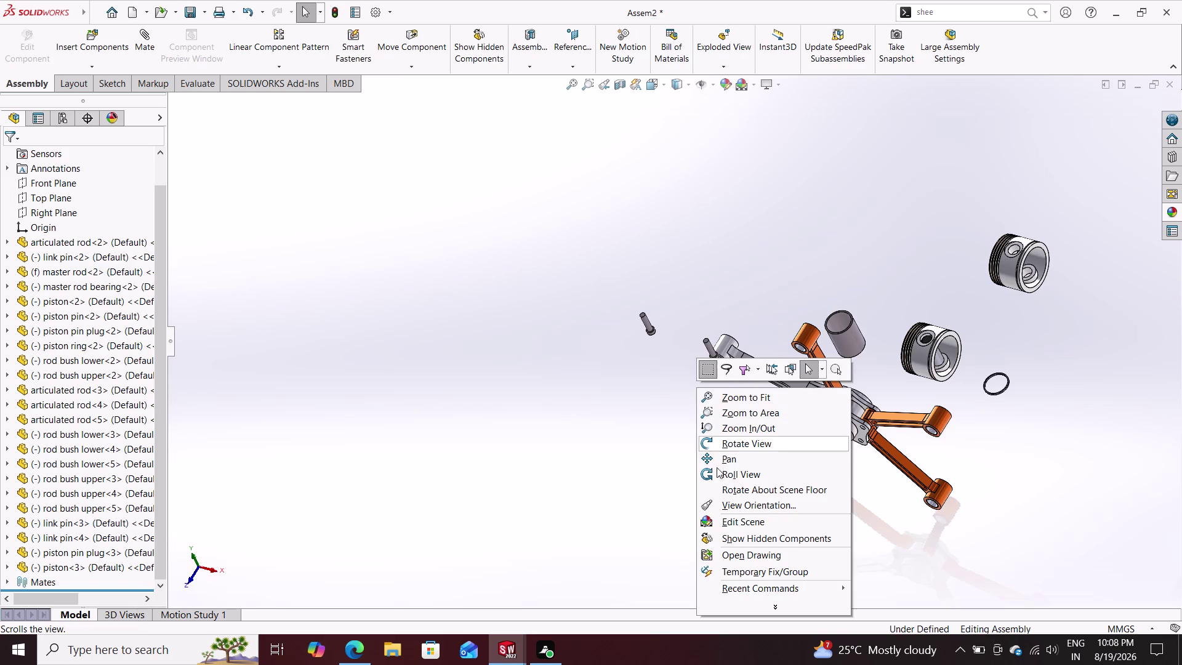